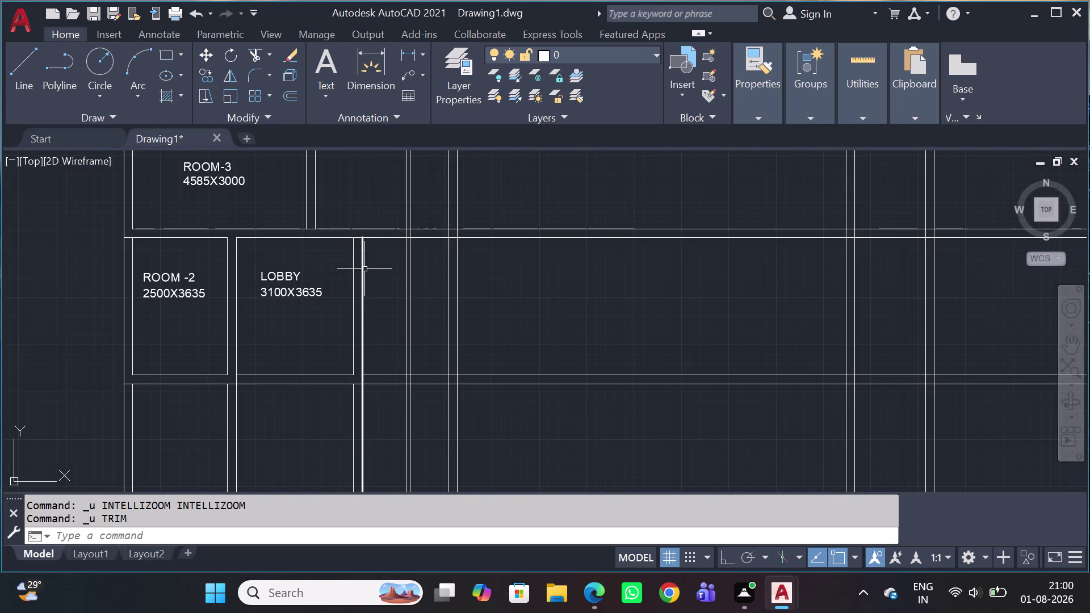
Trim the protruding wall line ends at the first junction using a fence line.
scroll(up, 3)
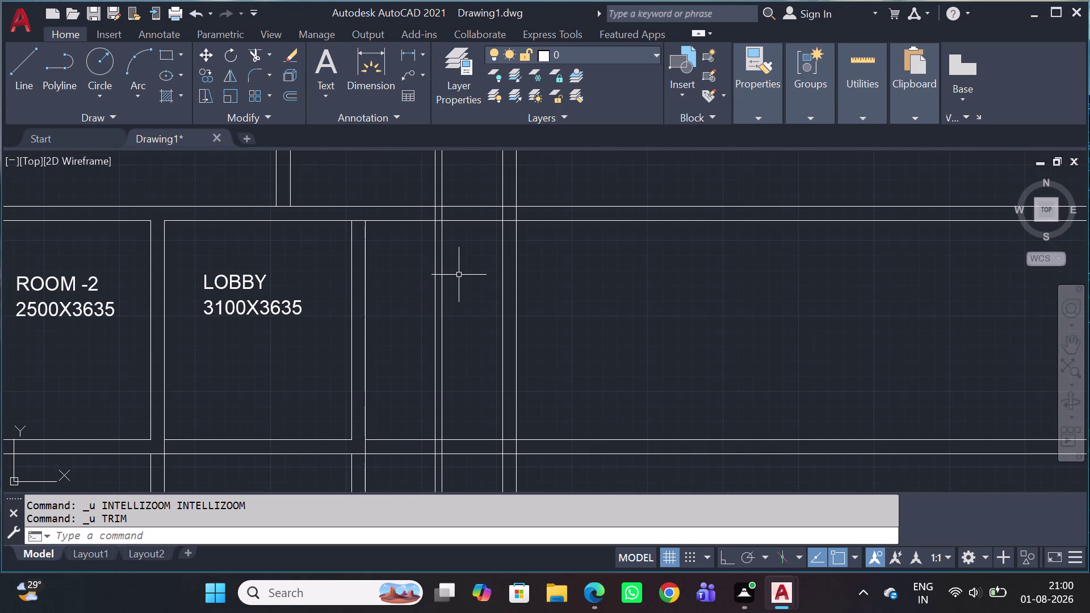
scroll(down, 3)
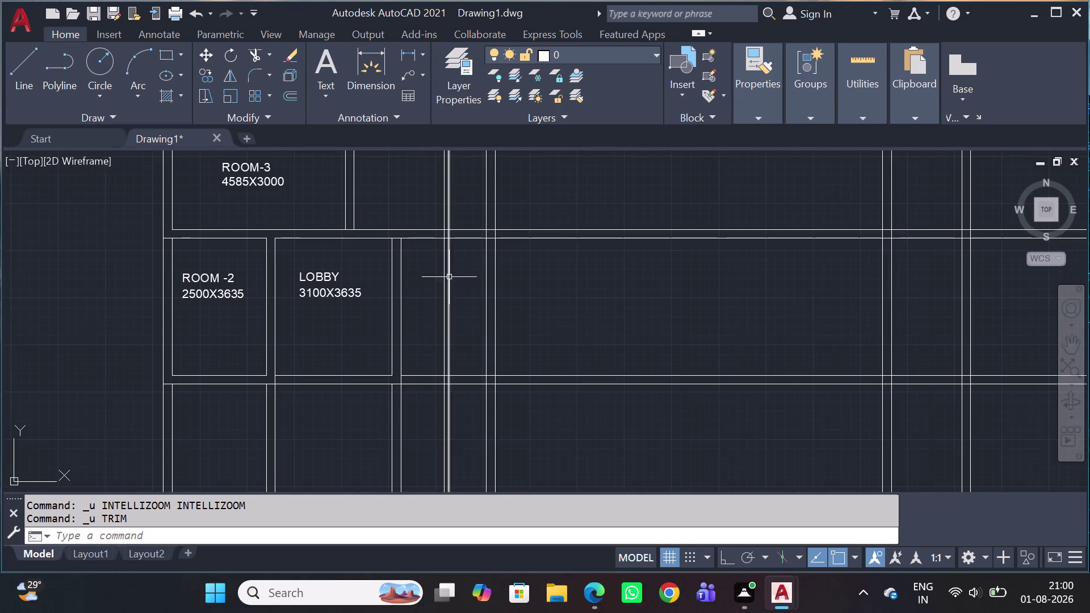
middle_drag(446, 284, 403, 324)
scroll(down, 3)
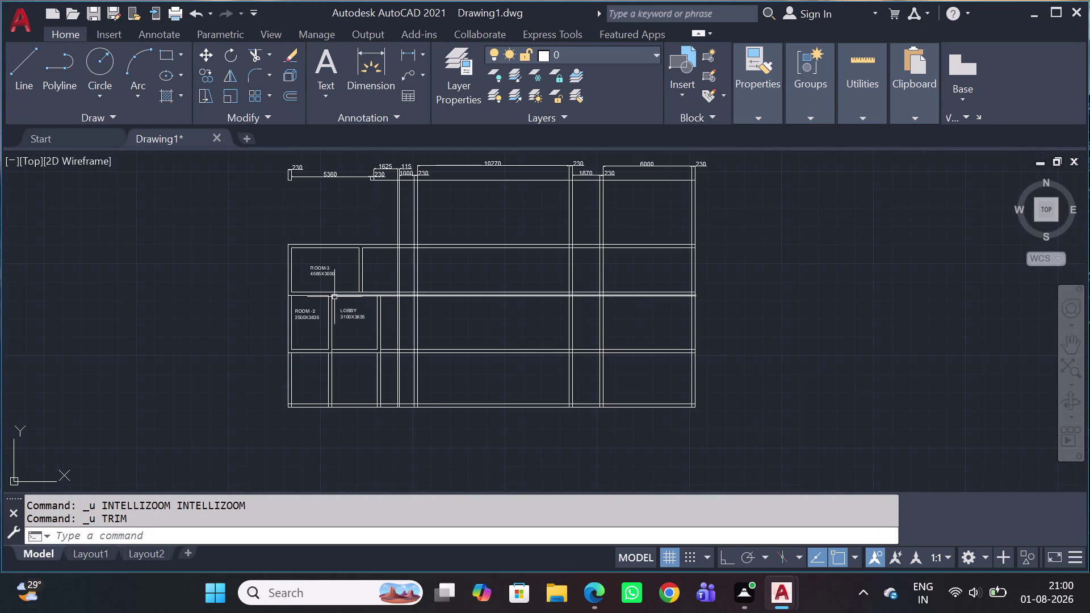
scroll(up, 3)
scroll(up, 3)
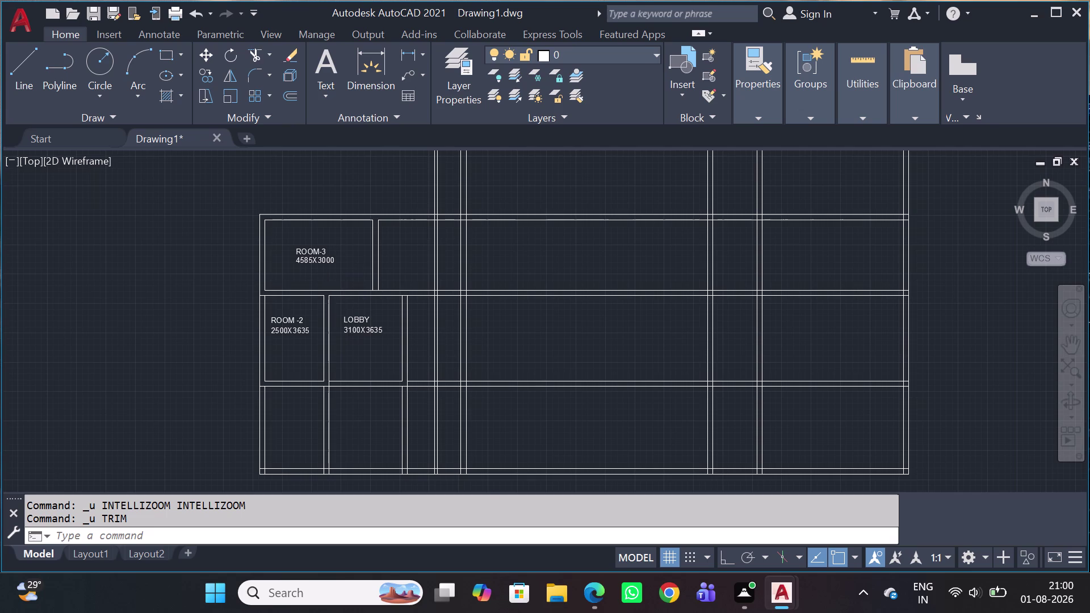
scroll(down, 3)
scroll(up, 3)
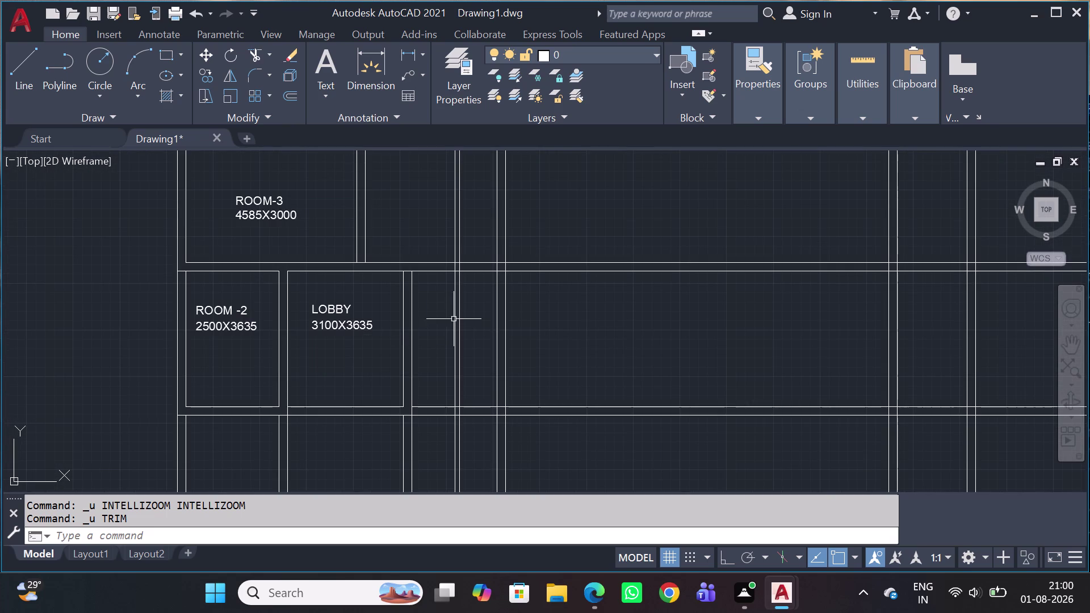
key(t)
key(r)
key(space)
click(471, 303)
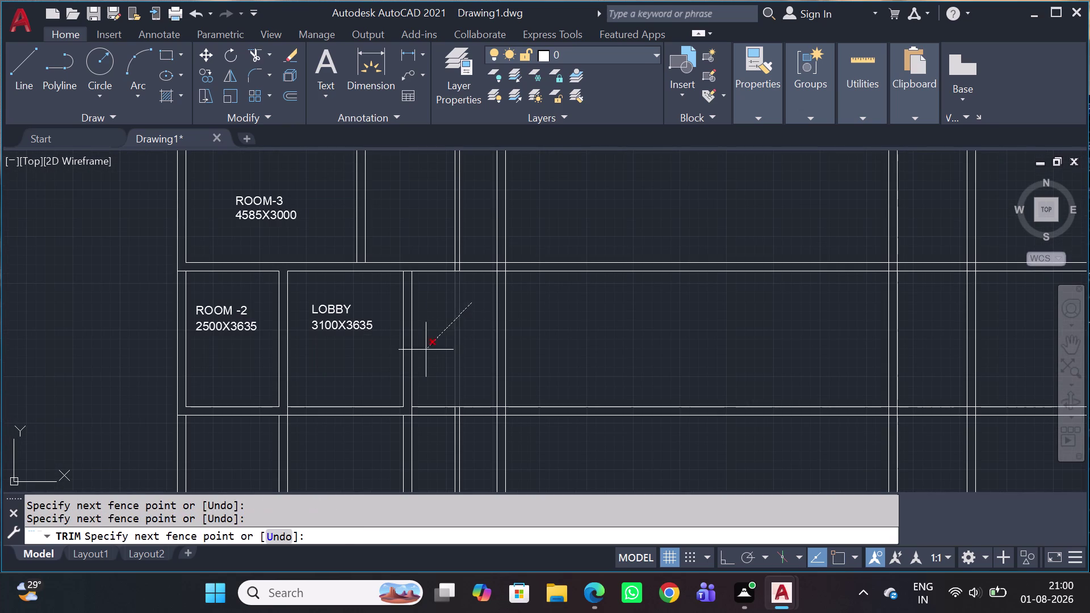
click(425, 350)
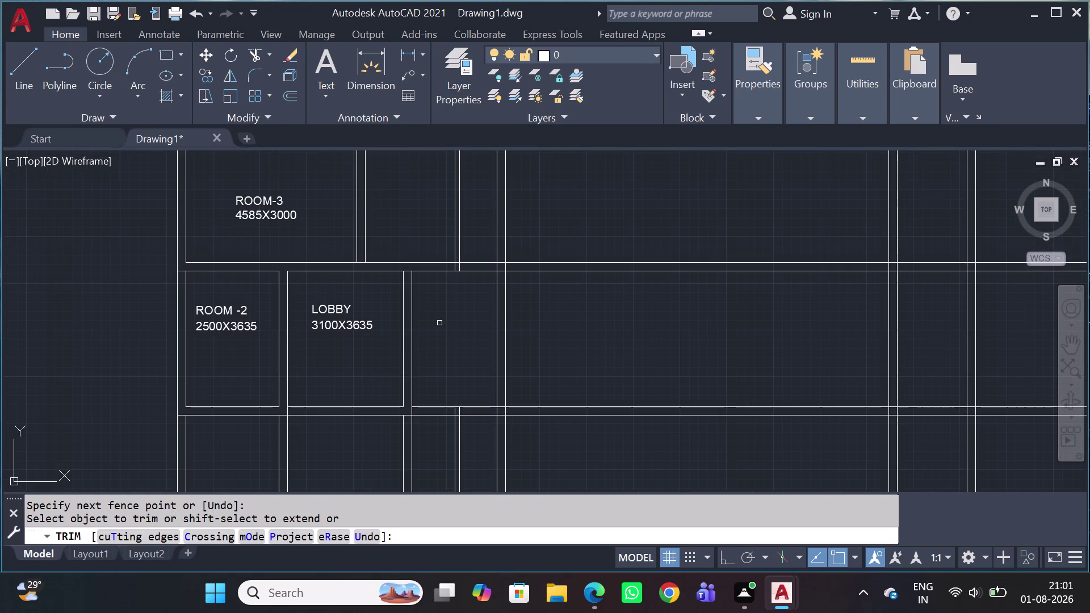
key(Escape)
Trim the wall stubs at a second junction with another fence across them.
scroll(up, 3)
scroll(up, 3)
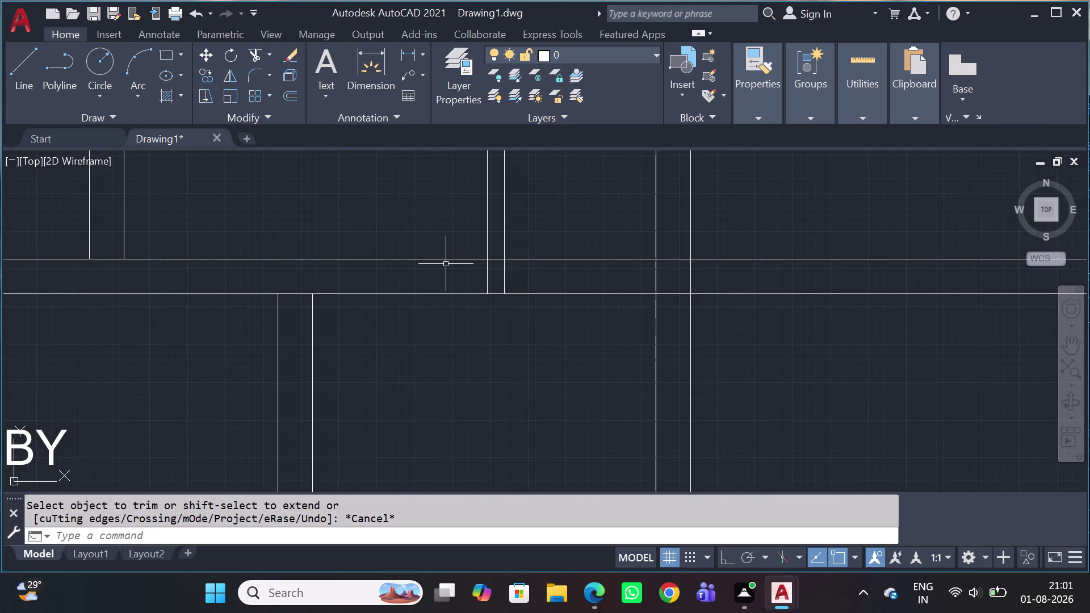
key(t)
key(r)
key(space)
click(549, 273)
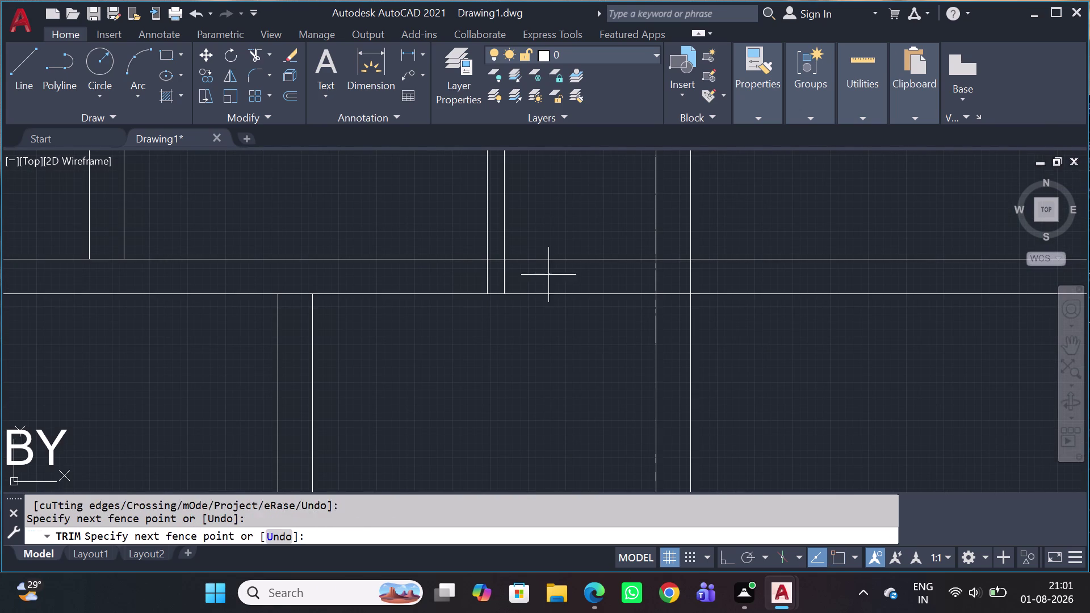
click(436, 279)
key(Escape)
Fence-trim the remaining protruding line ends near the lobby.
scroll(down, 3)
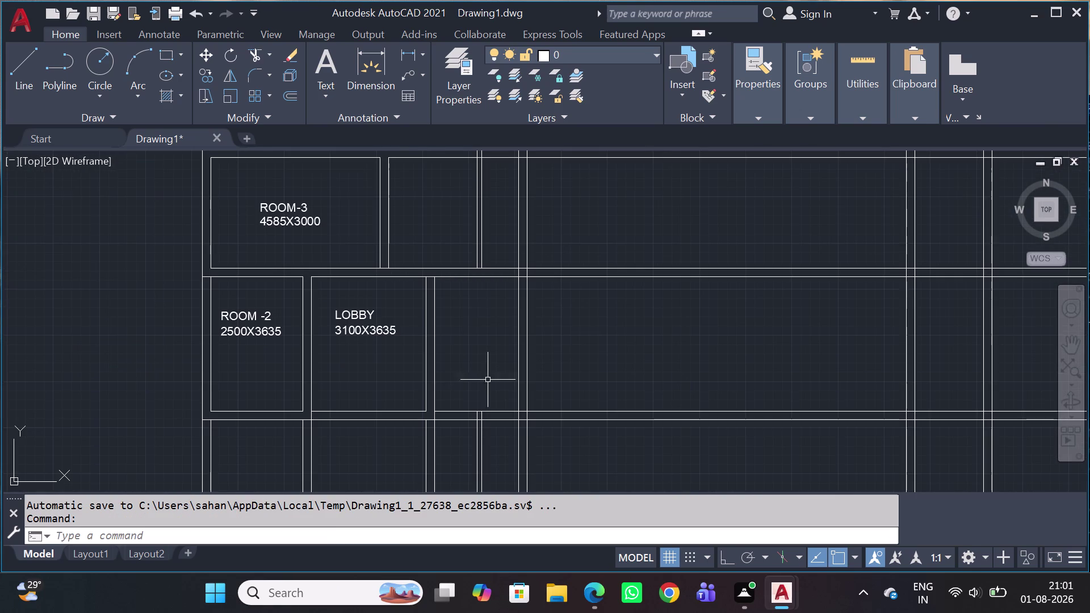
middle_drag(482, 418, 453, 317)
key(t)
key(r)
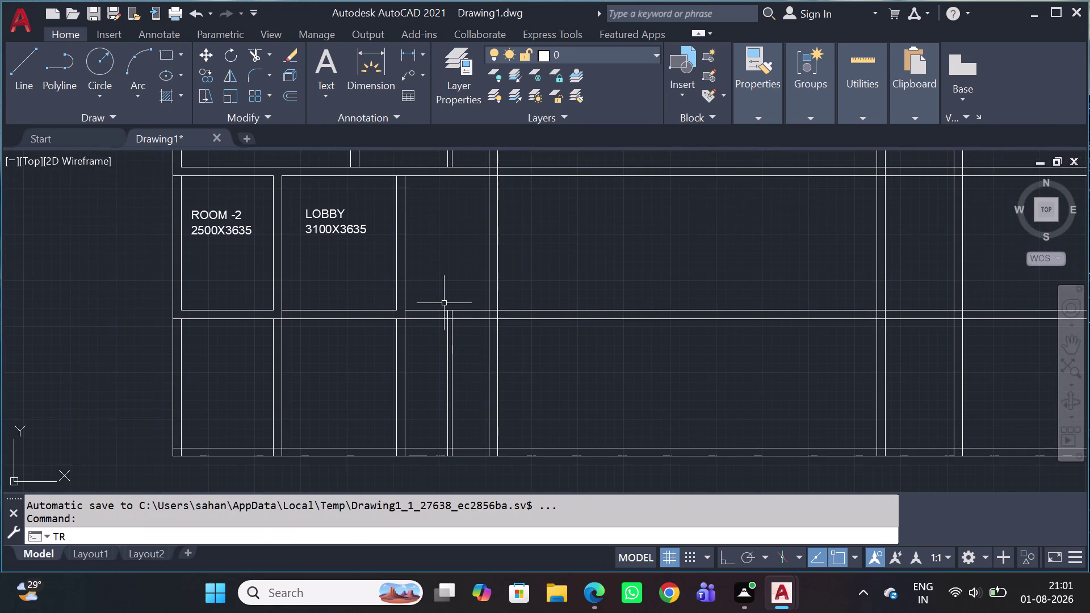
key(space)
scroll(up, 3)
click(479, 335)
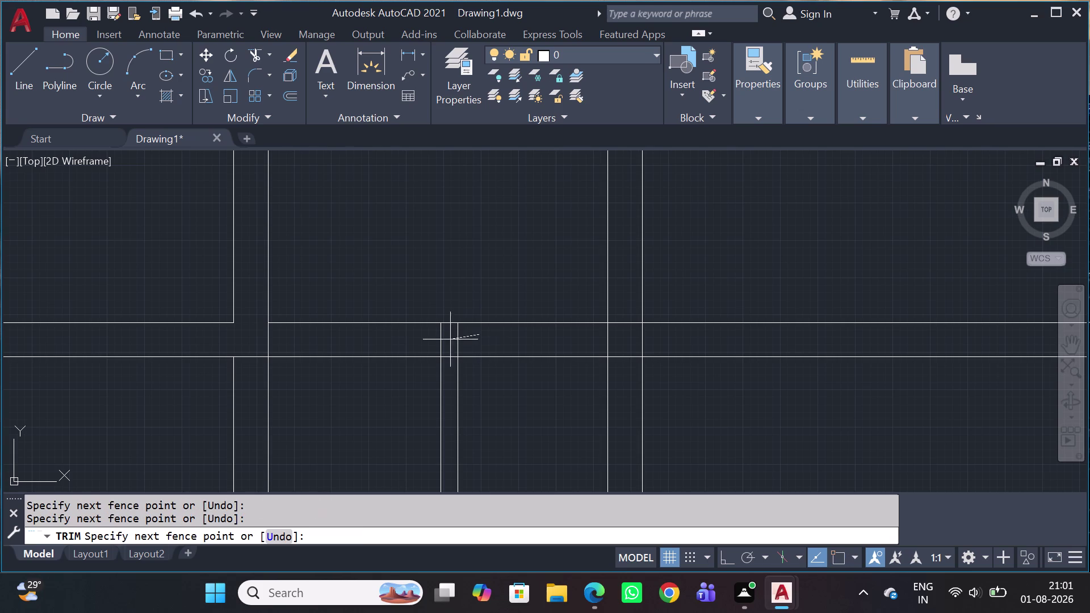
click(194, 339)
key(Escape)
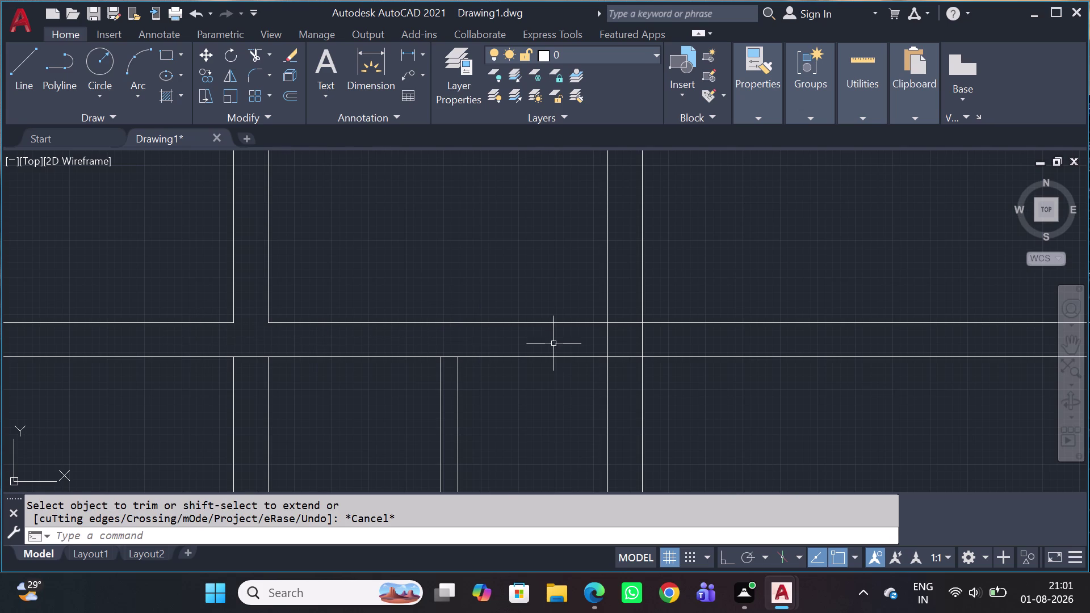
scroll(down, 3)
scroll(down, 3)
scroll(down, 3)
middle_drag(570, 288, 547, 354)
scroll(up, 3)
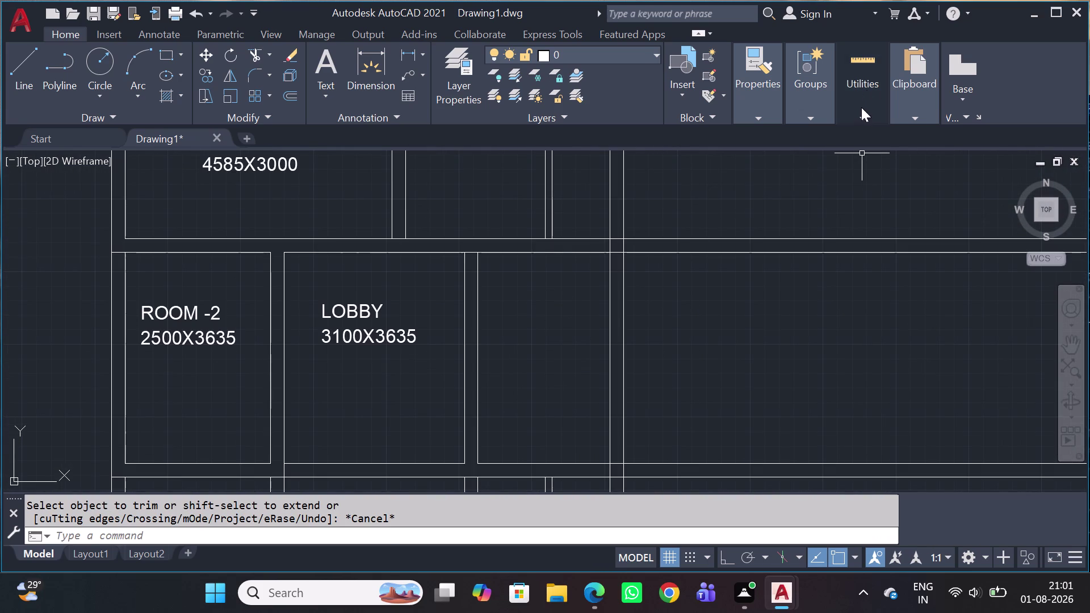
click(861, 107)
click(866, 119)
click(876, 176)
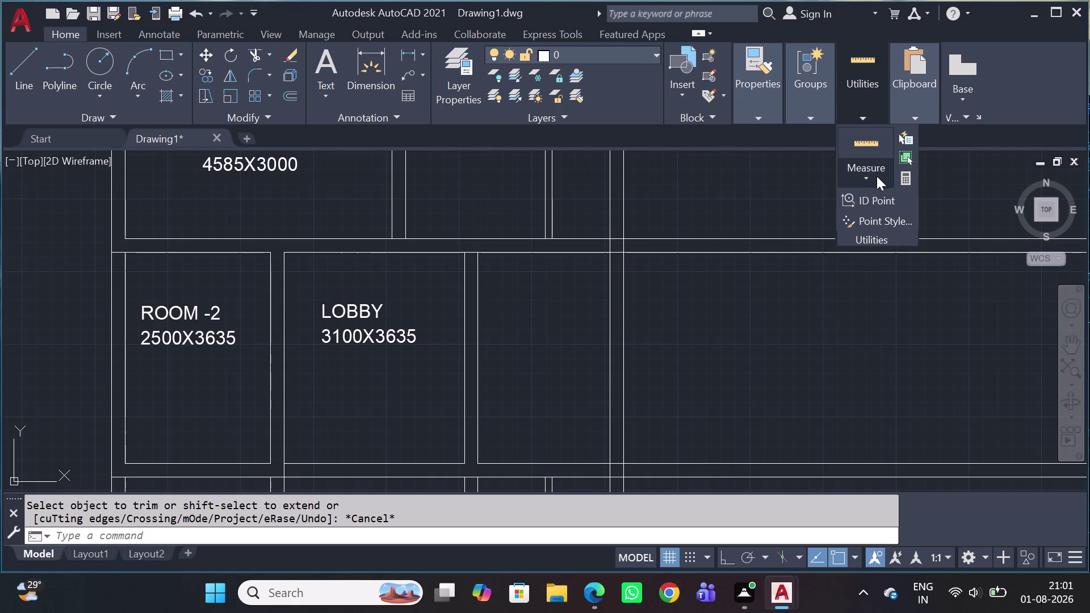
click(878, 211)
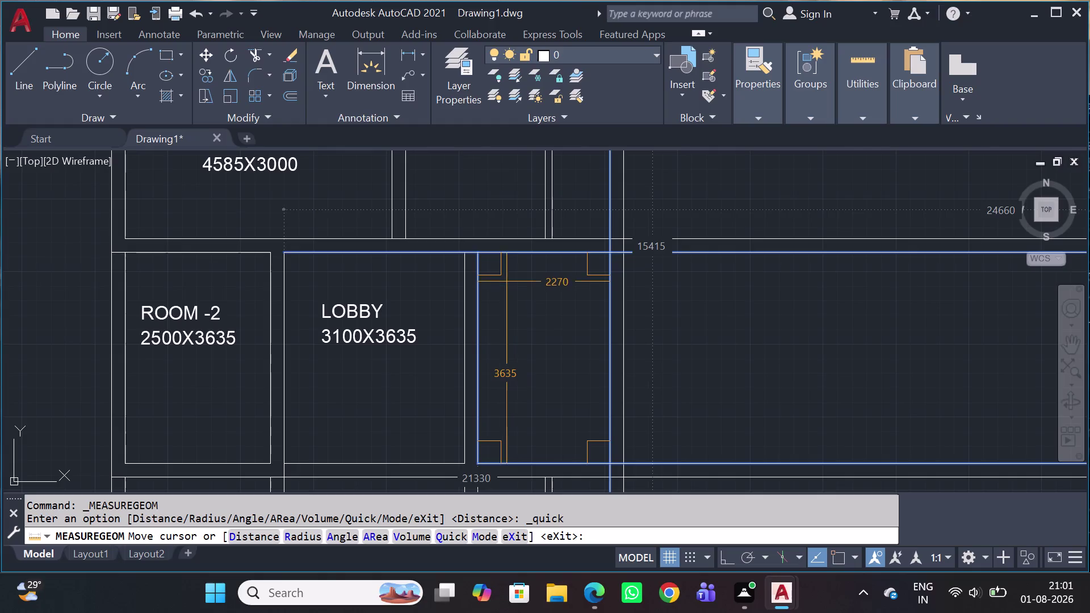
key(Escape)
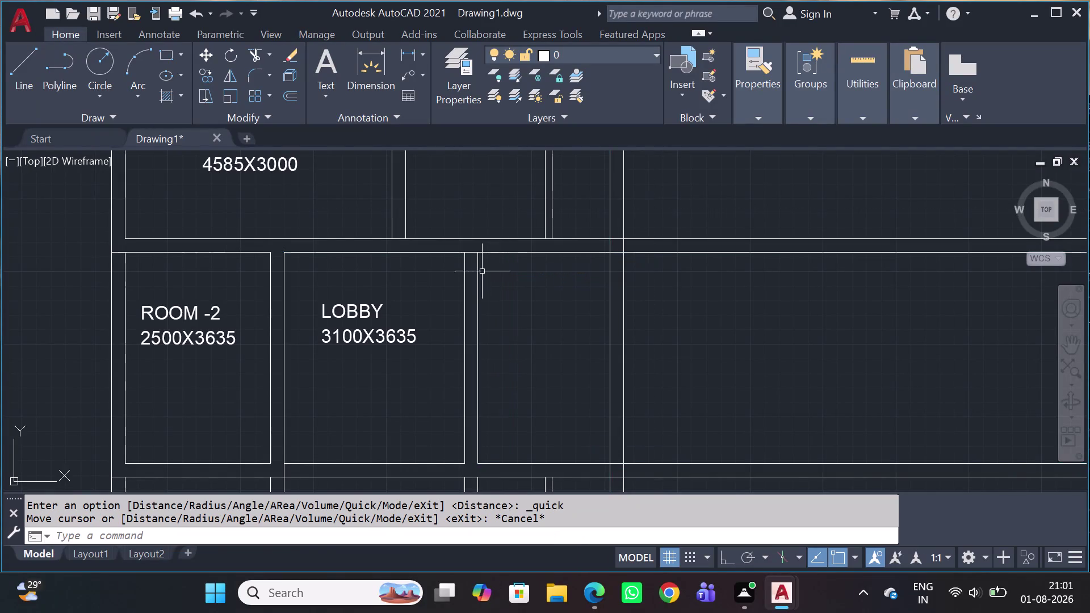
scroll(up, 3)
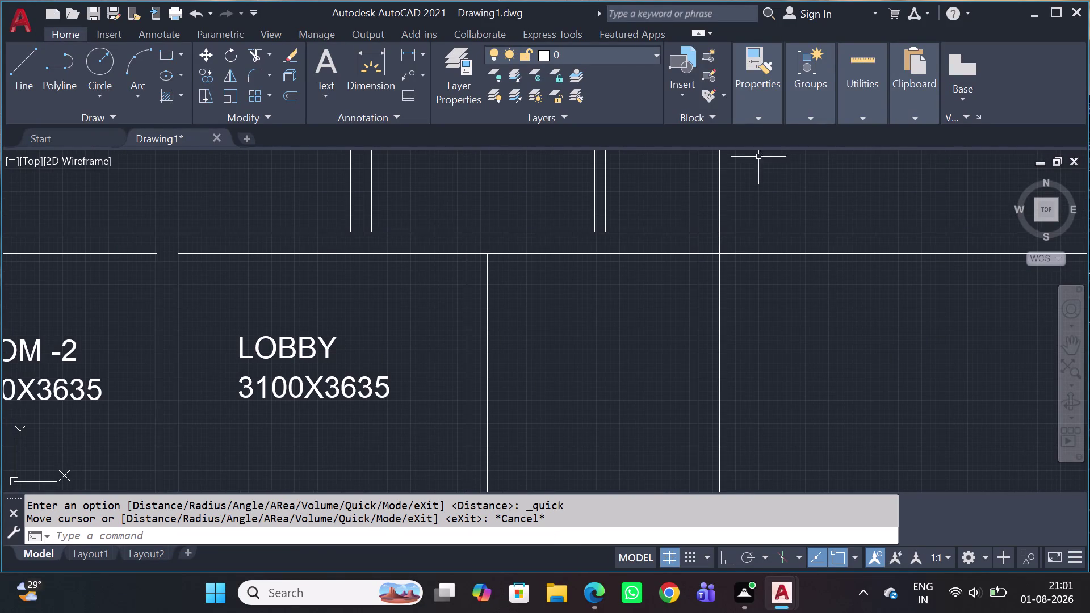
key(space)
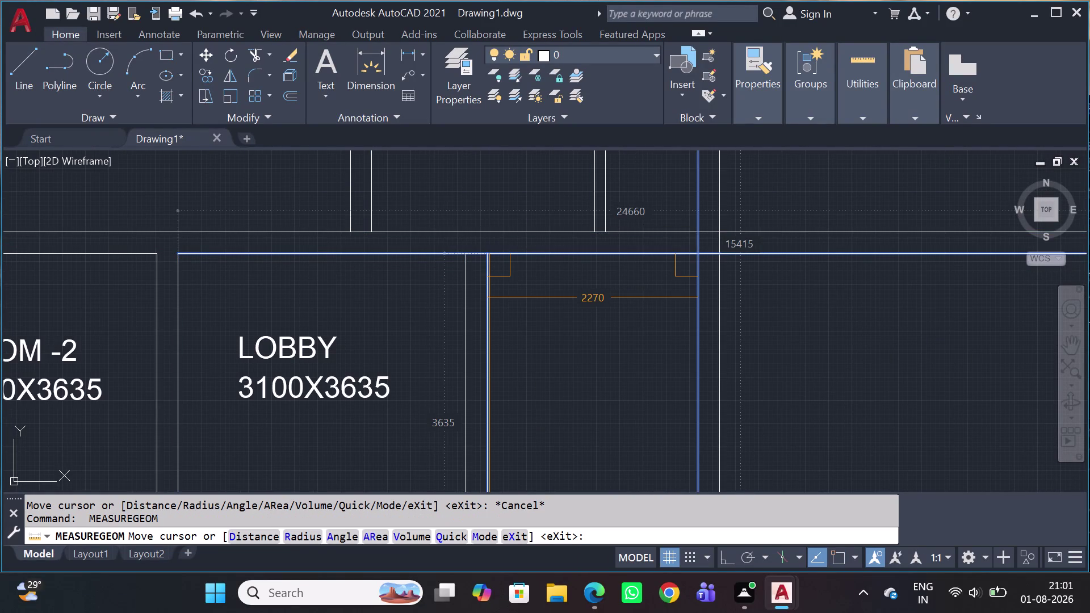
key(Escape)
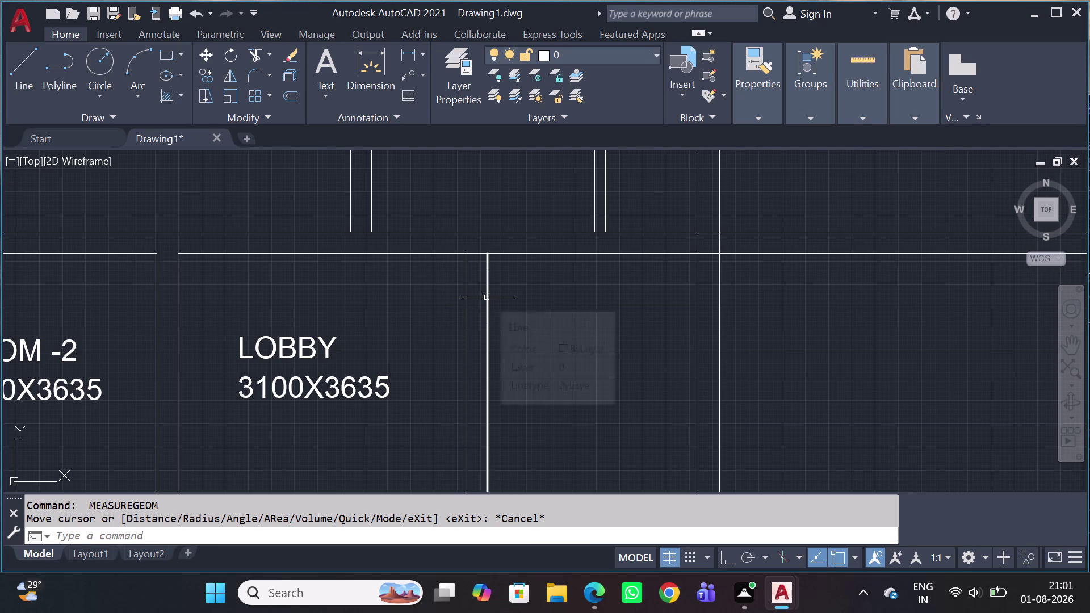
click(487, 297)
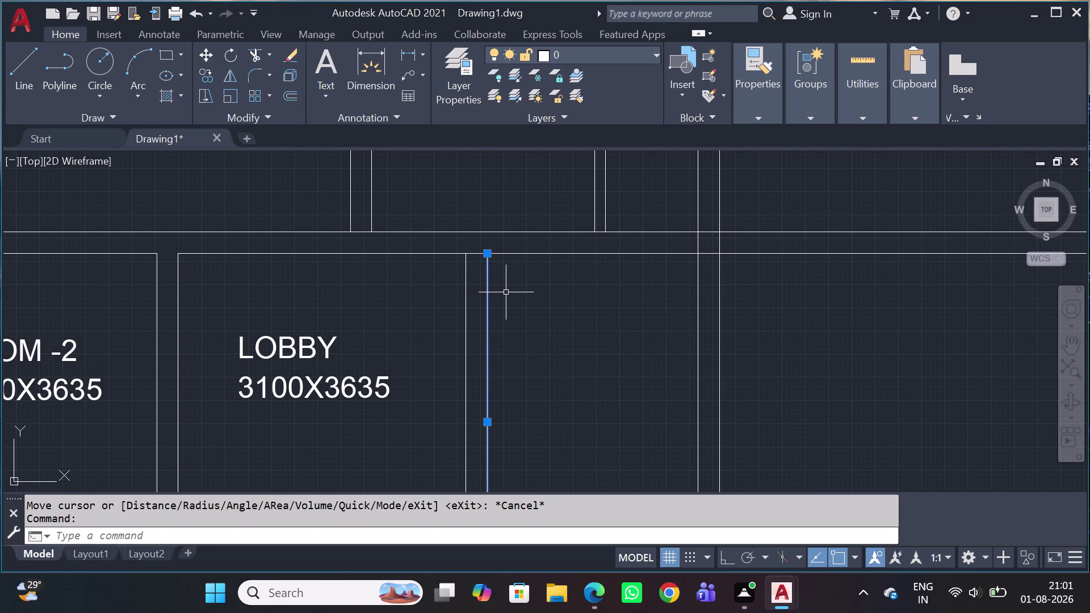
Replace the lobby's right wall line with a new line offset 115 from its partner.
key(Delete)
click(485, 303)
click(435, 333)
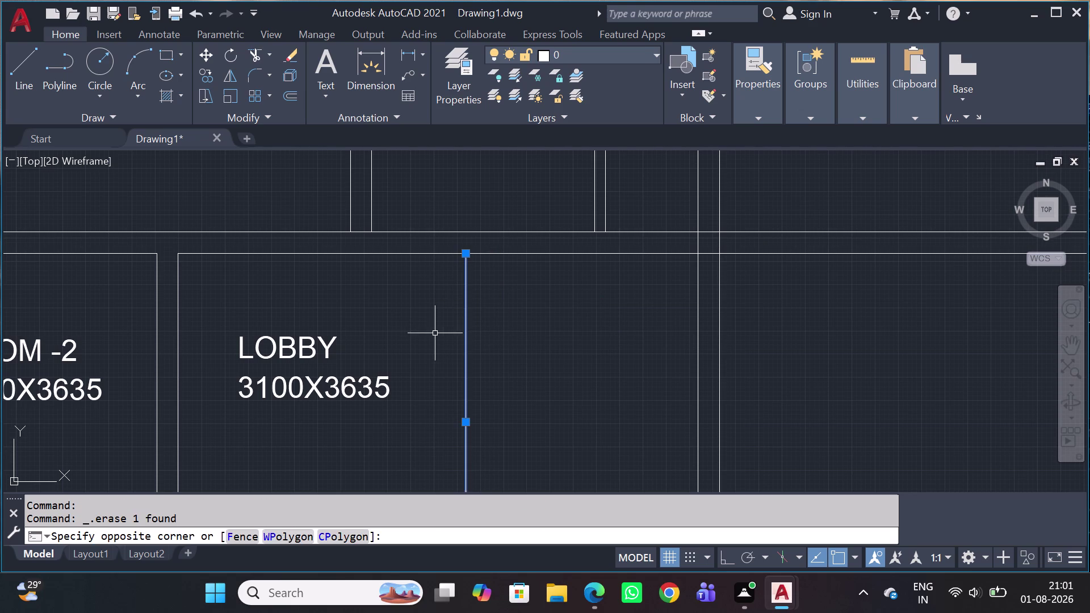
key(o)
key(space)
text(11)
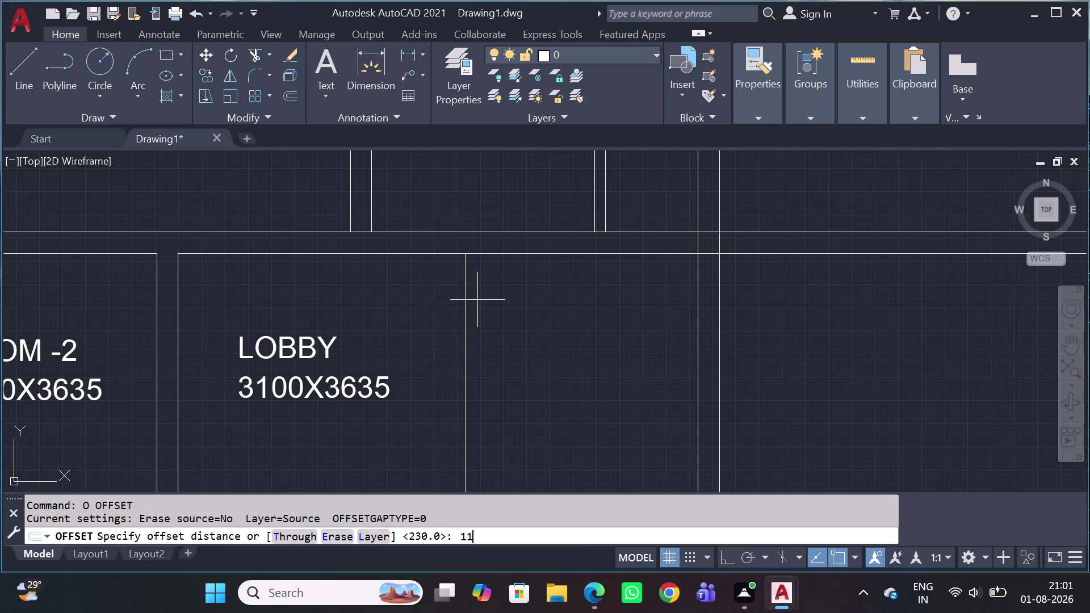
text(5)
key(space)
click(498, 299)
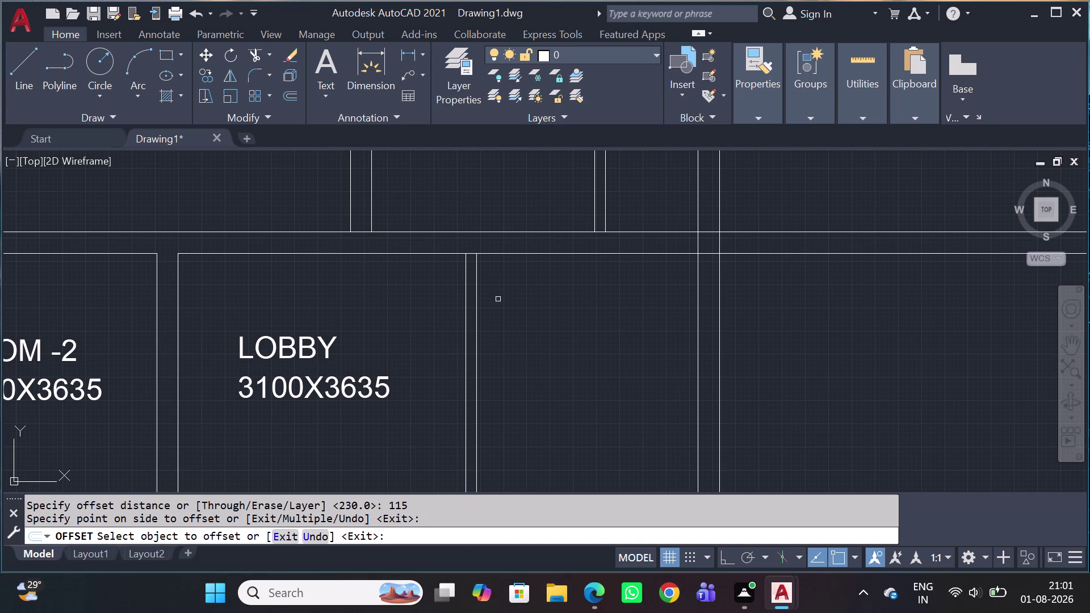
key(Escape)
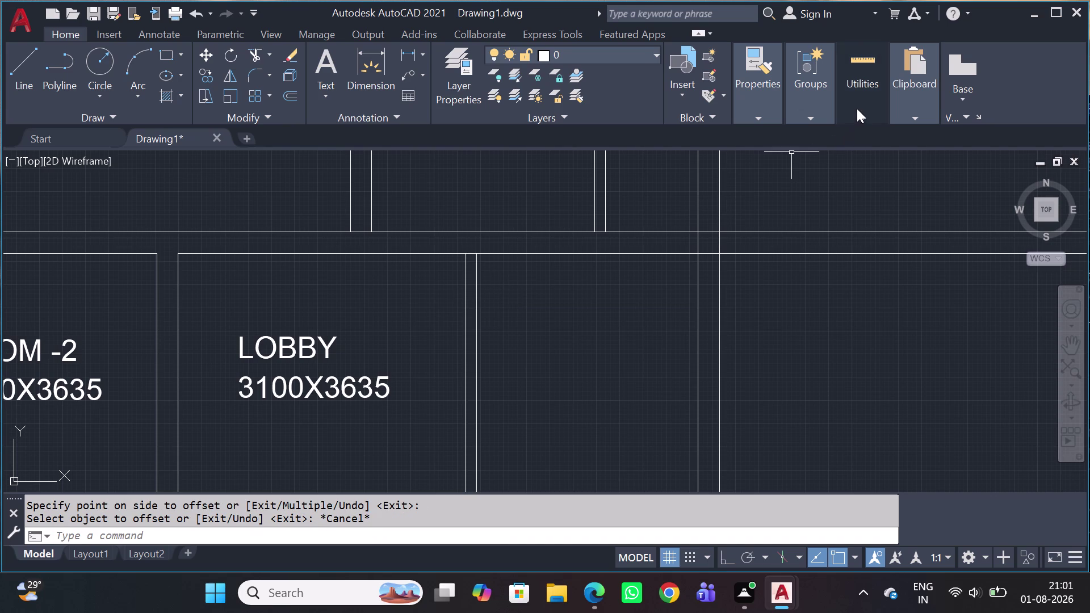
Verify with Quick Measure that the lobby measures 3100 by 3635.
click(857, 109)
click(862, 170)
click(866, 204)
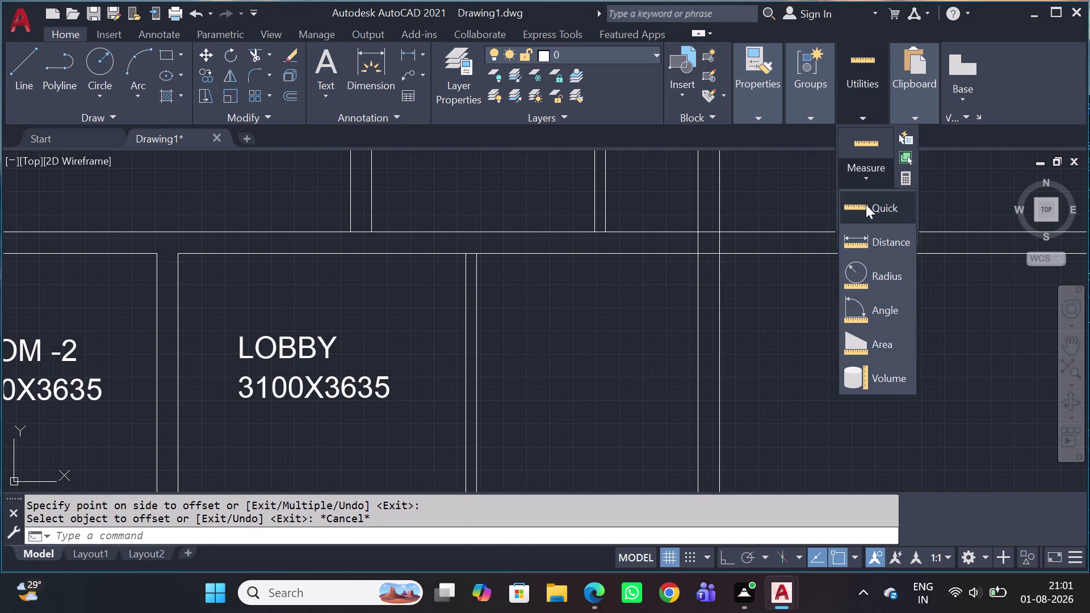
scroll(down, 3)
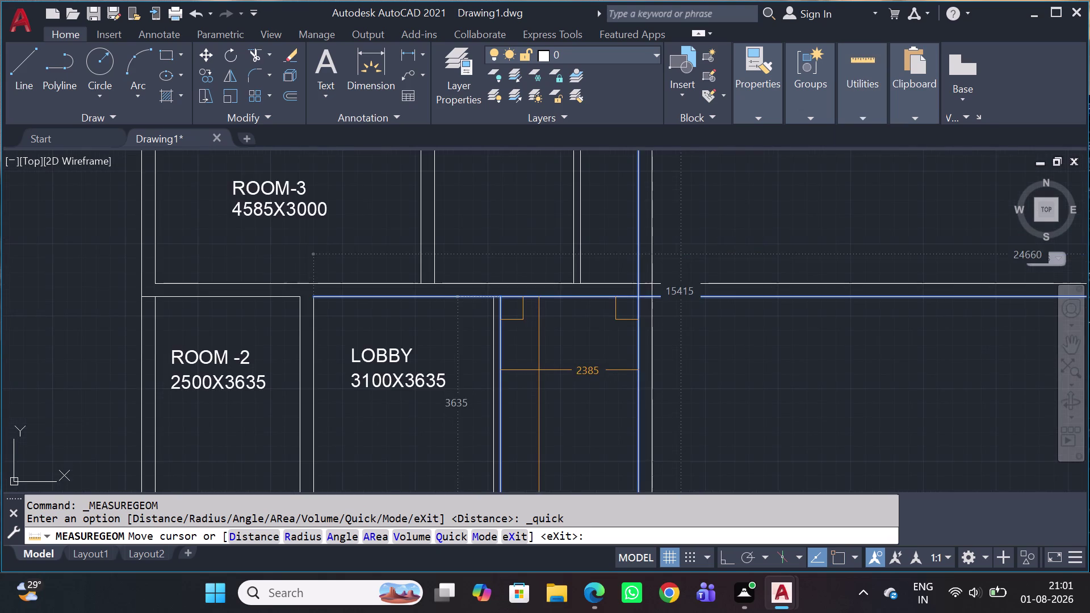
scroll(down, 3)
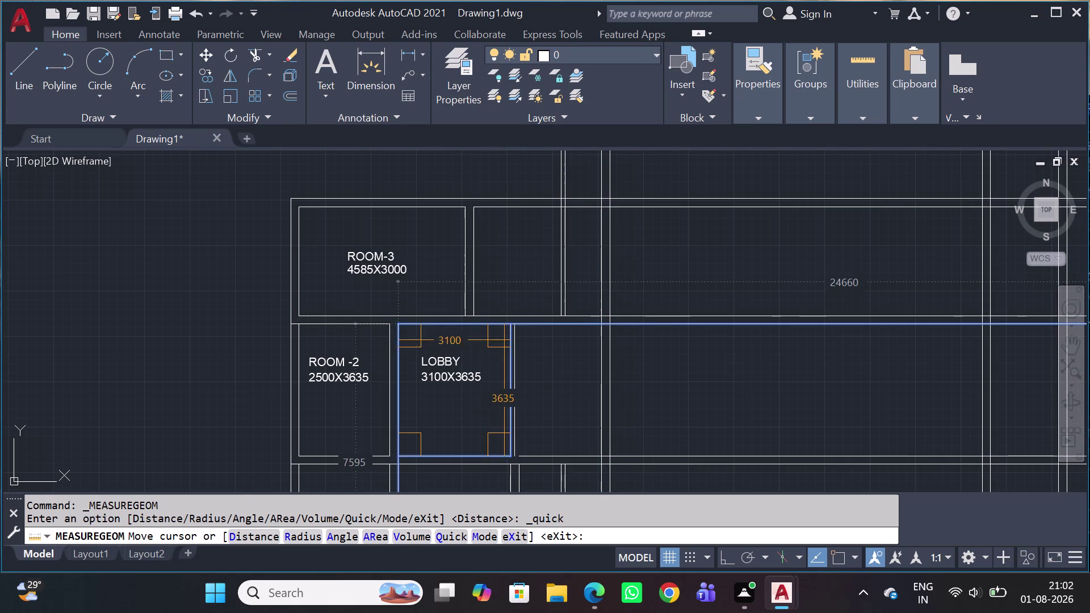
key(Escape)
scroll(up, 3)
Erase a stray line at the ROOM -2/LOBBY wall and clear the selection.
click(416, 366)
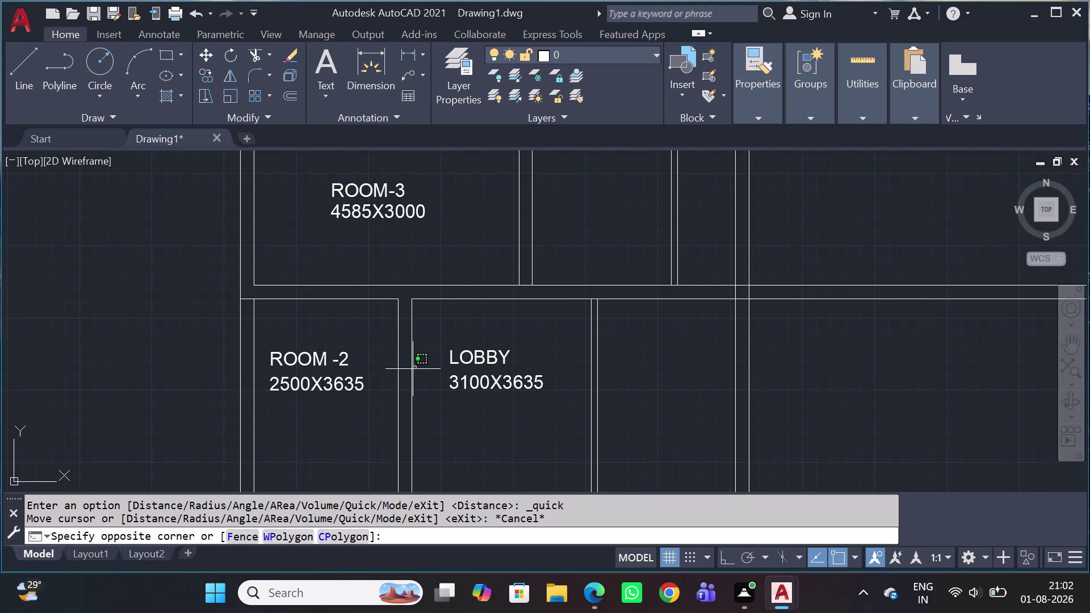
click(411, 373)
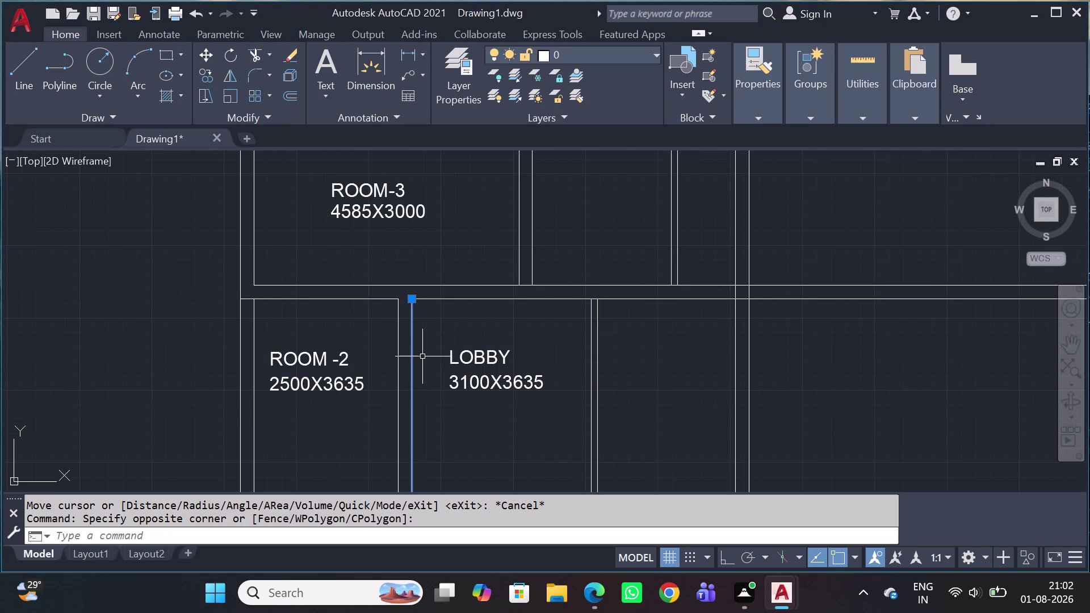
key(Delete)
click(412, 358)
click(336, 385)
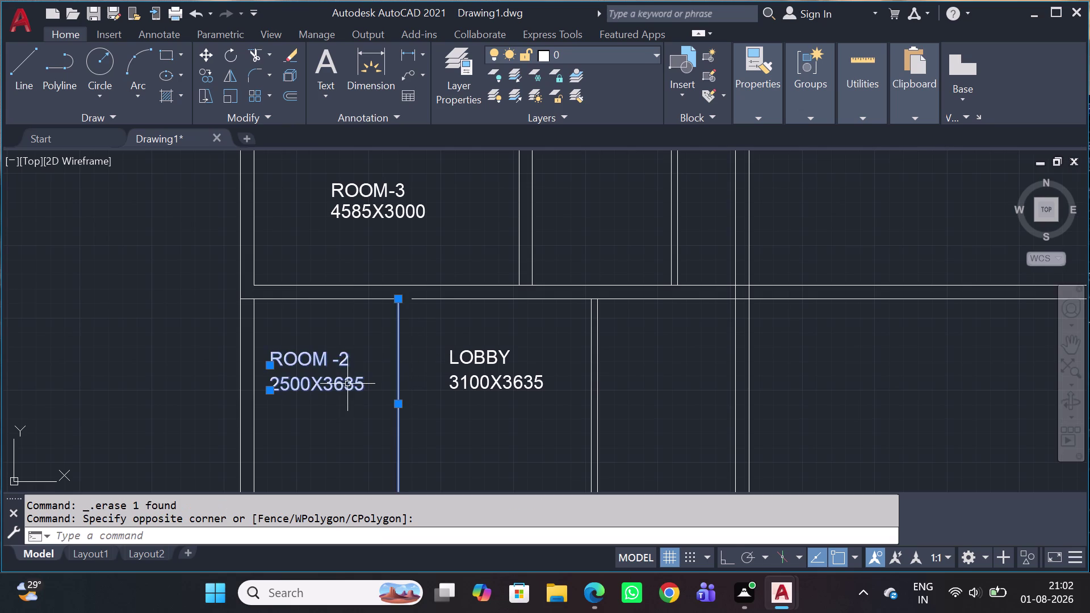
key(Escape)
Offset the ROOM -2/LOBBY wall line by 115 to form a double wall.
click(402, 358)
click(393, 363)
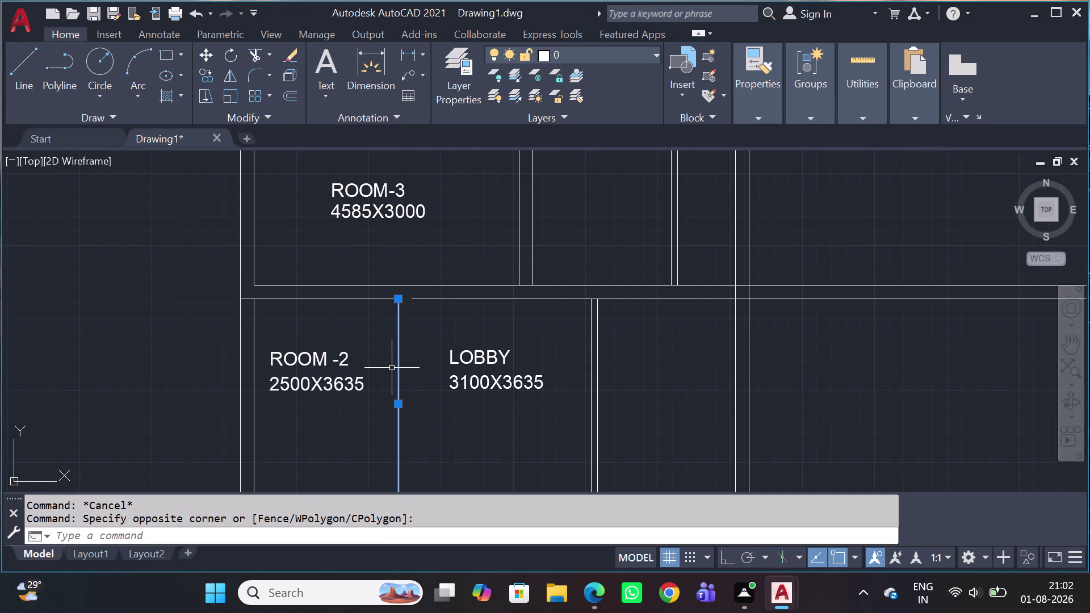
key(o)
key(space)
key(1)
key(1)
key(5)
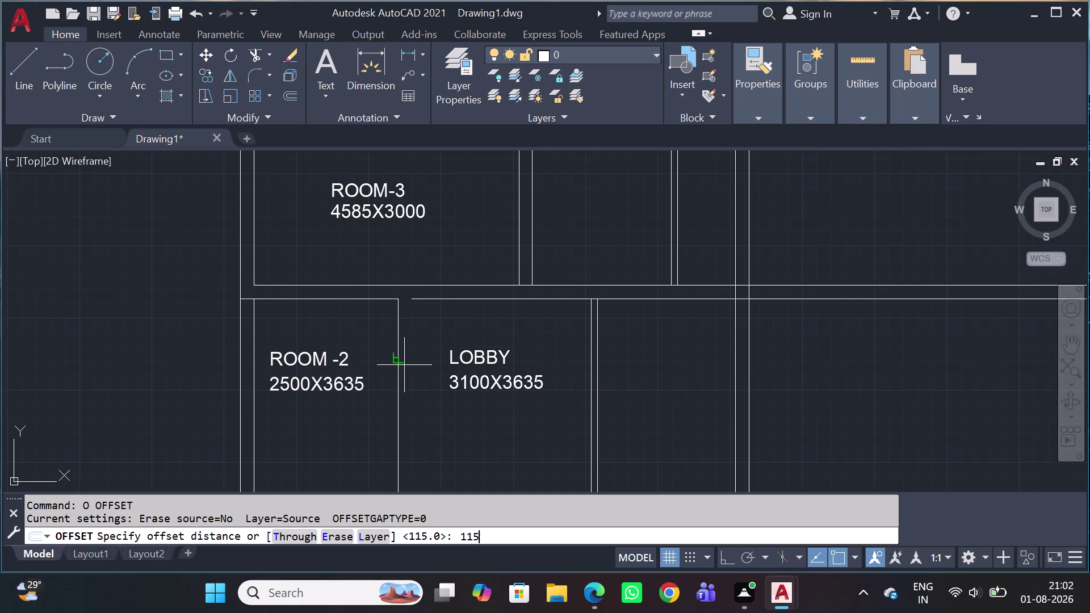
key(space)
click(410, 357)
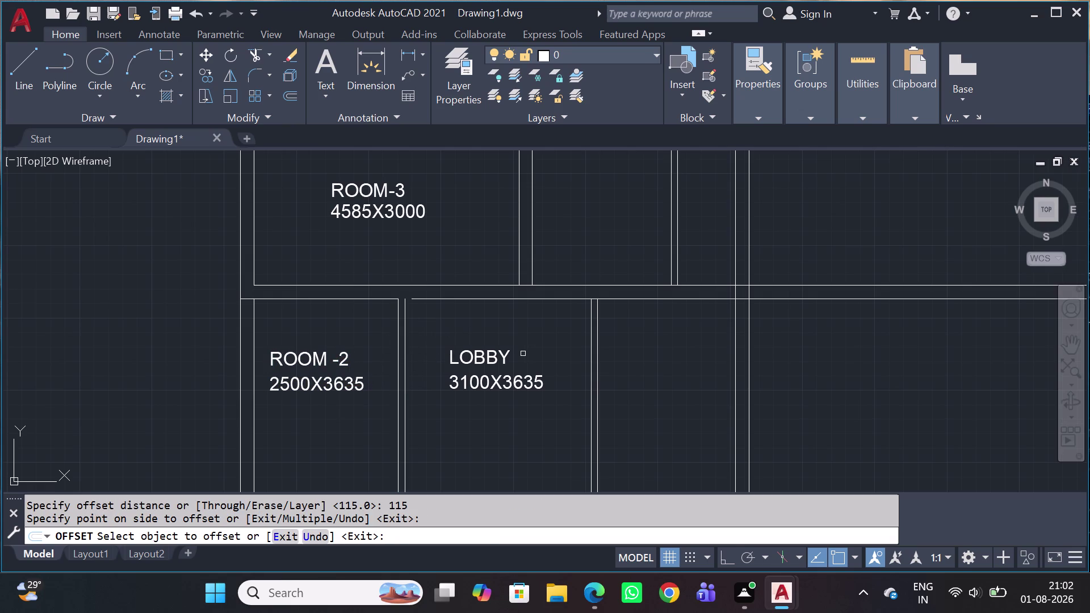
key(Escape)
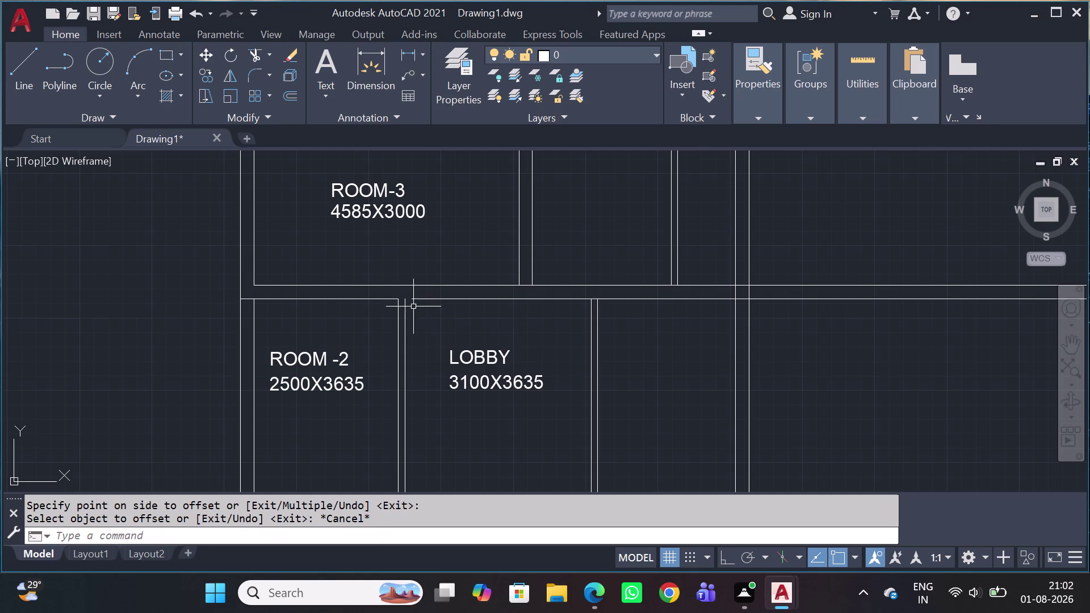
Zoom in on the junction above LOBBY and inspect the top wall line's endpoint without changing it.
scroll(up, 3)
drag(437, 277, 434, 286)
drag(418, 302, 415, 310)
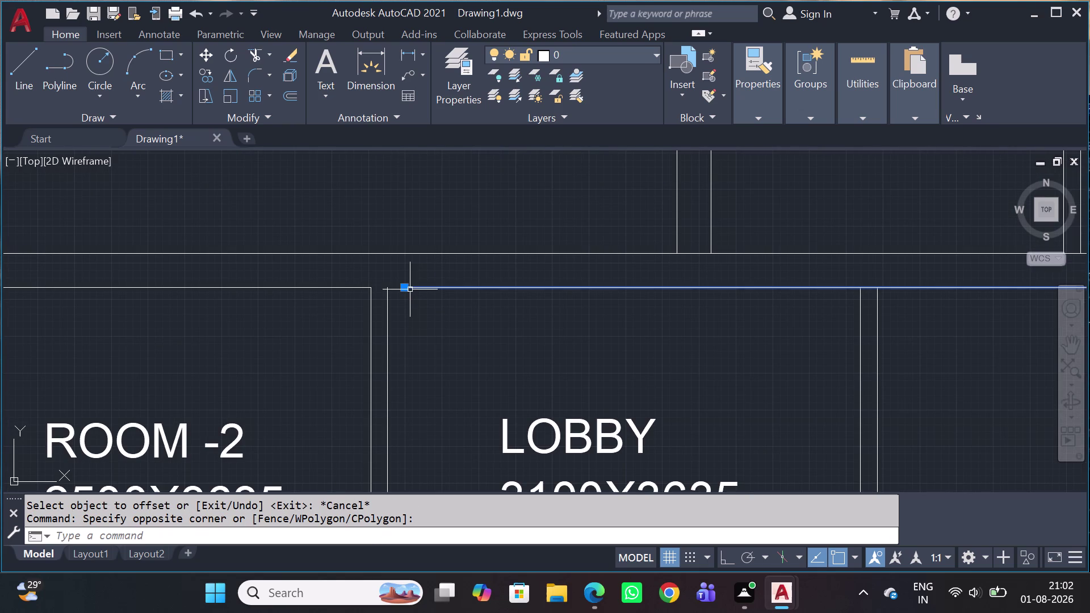
click(407, 286)
click(392, 284)
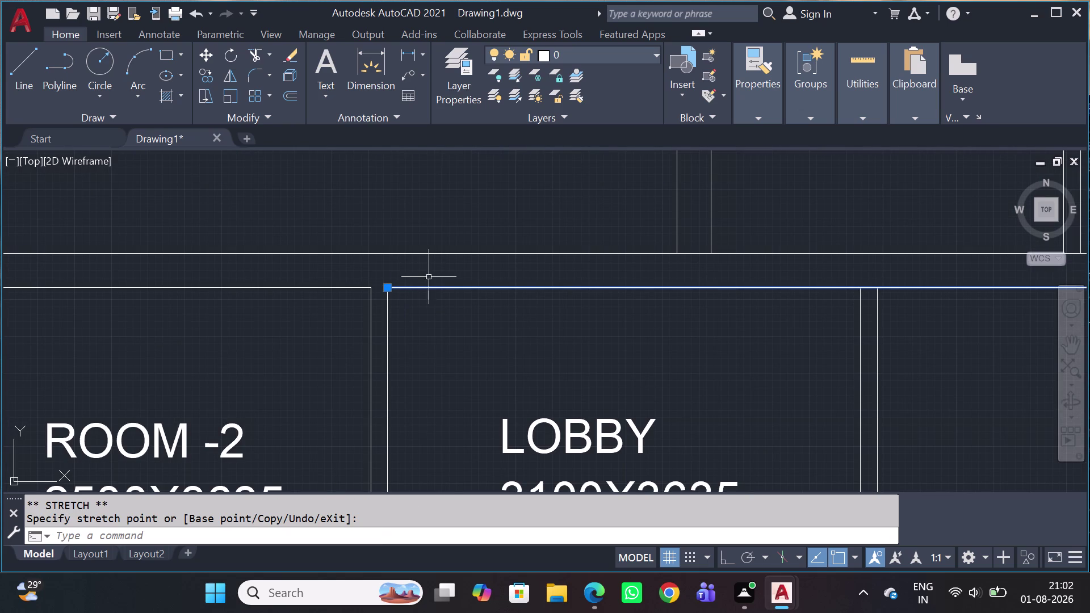
key(Escape)
scroll(down, 3)
scroll(down, 3)
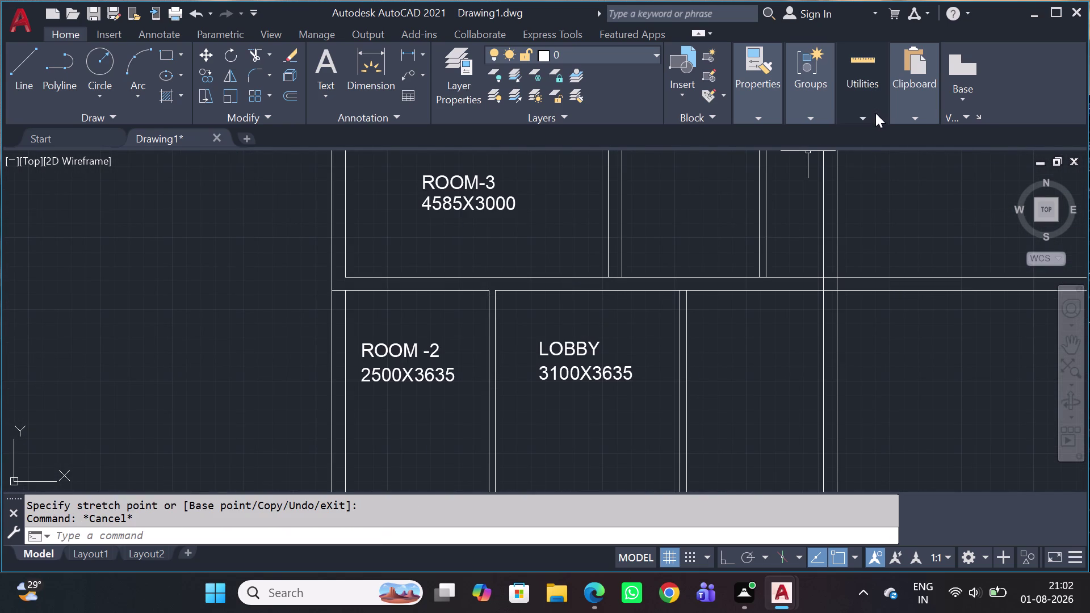
Re-check the lobby dimensions with Quick Measure.
click(873, 116)
click(866, 170)
click(859, 207)
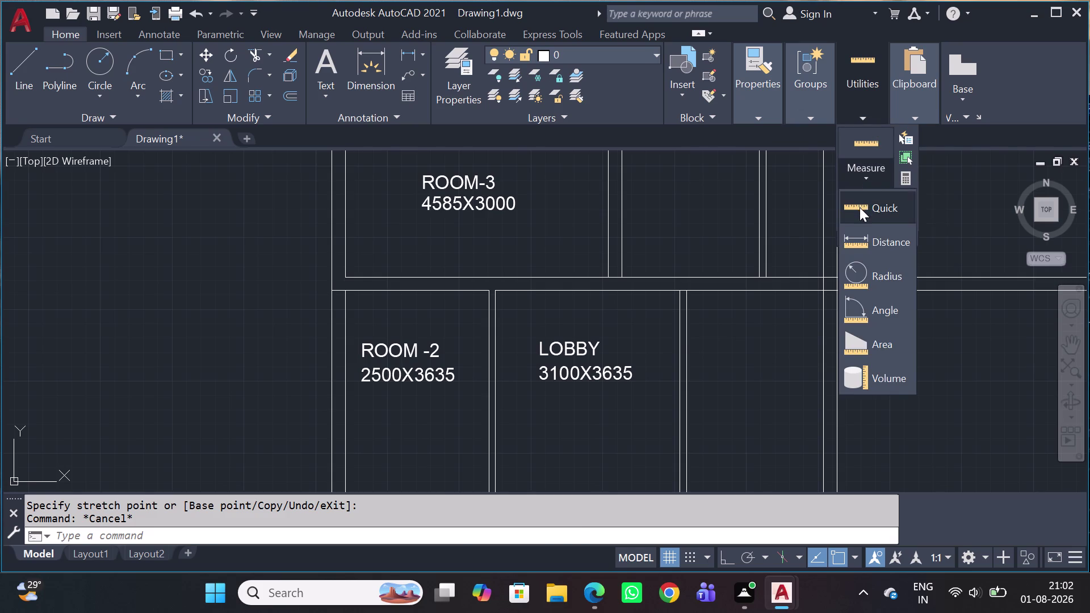
scroll(down, 3)
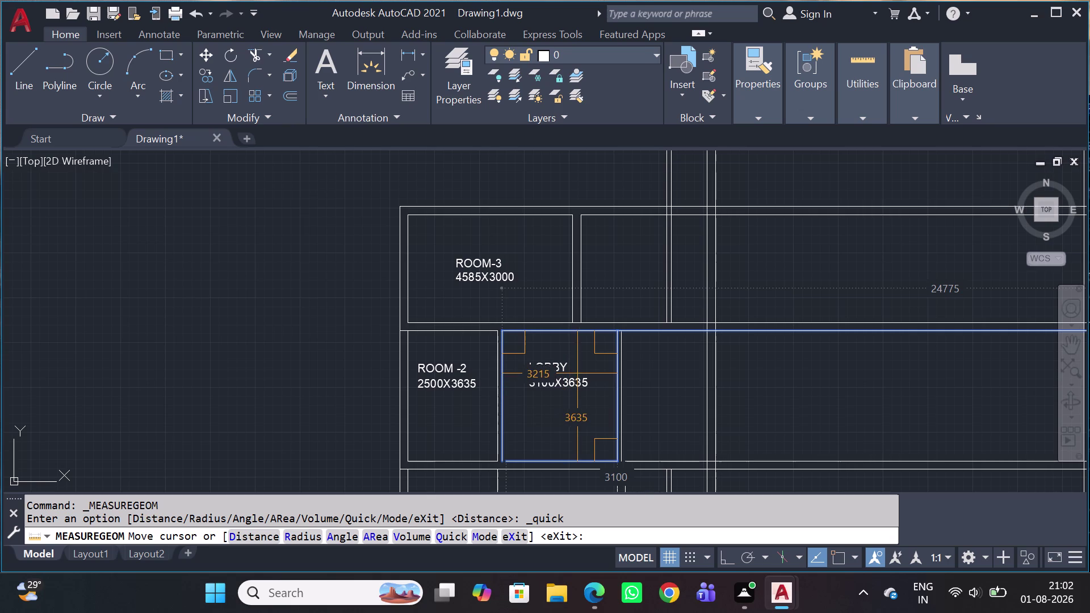
key(Escape)
scroll(up, 3)
Delete the extra lines to the right of the lobby.
click(670, 339)
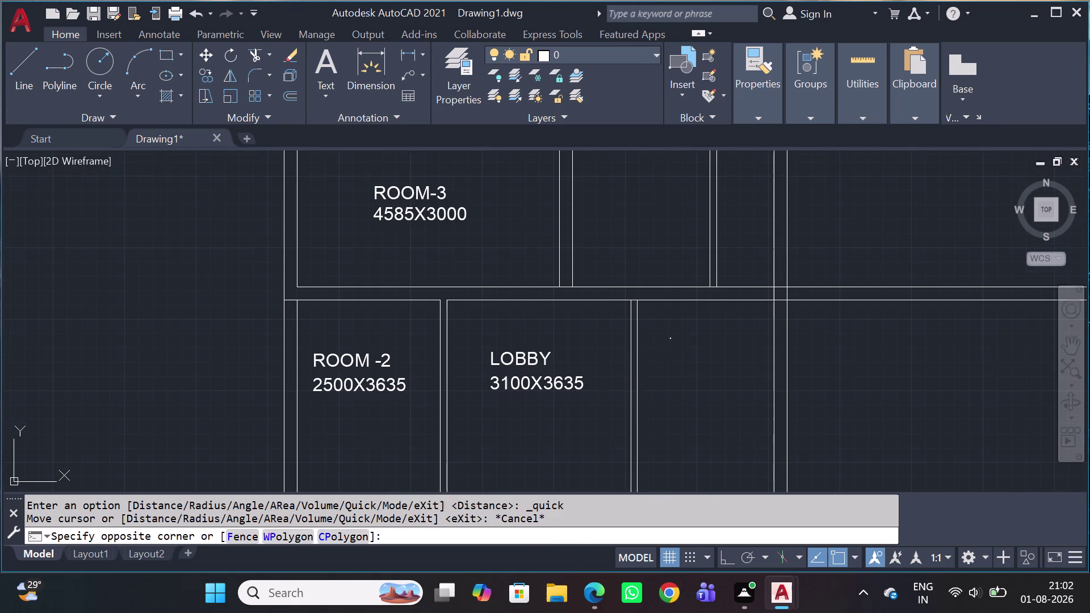
click(606, 359)
key(Delete)
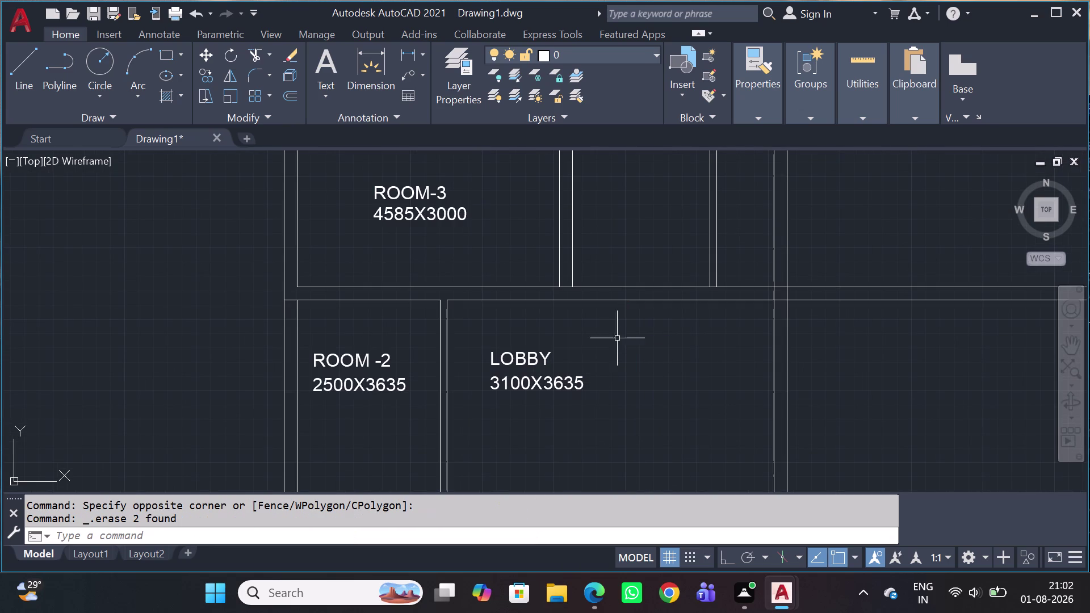
scroll(up, 3)
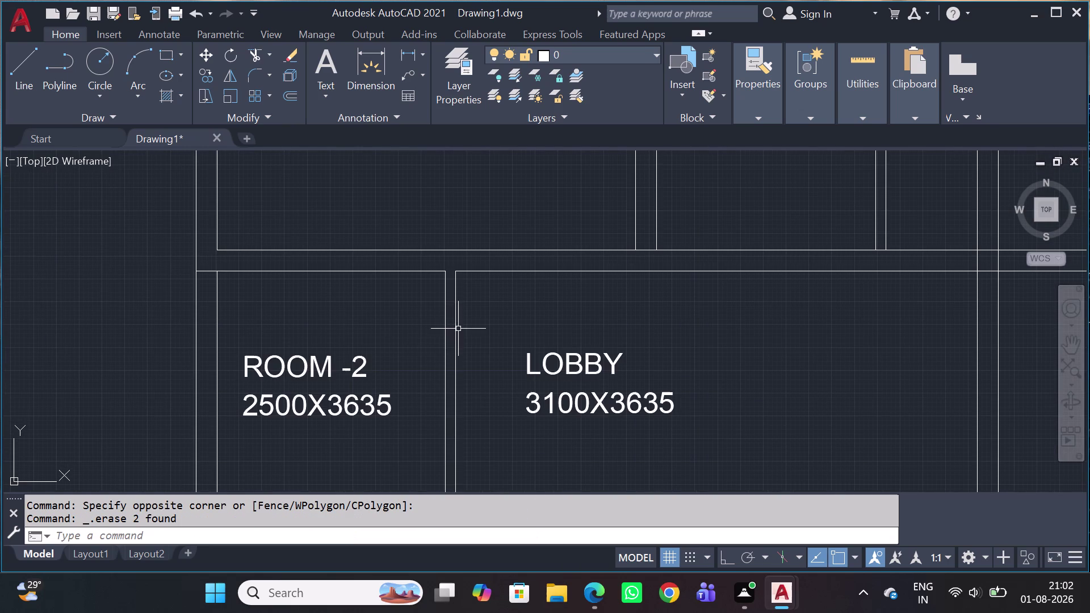
click(453, 331)
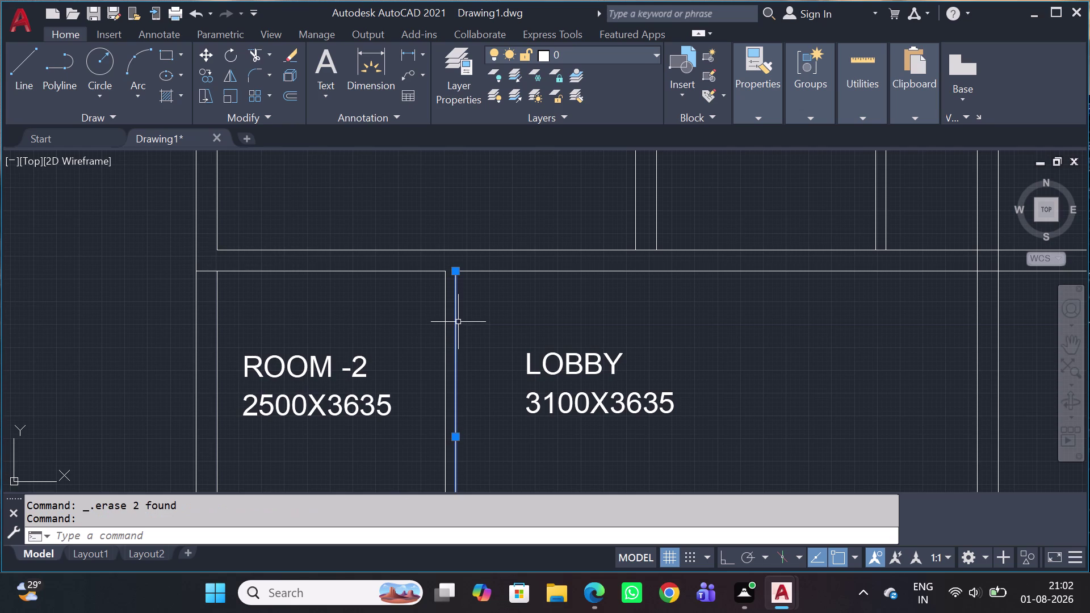
text(O)
key(space)
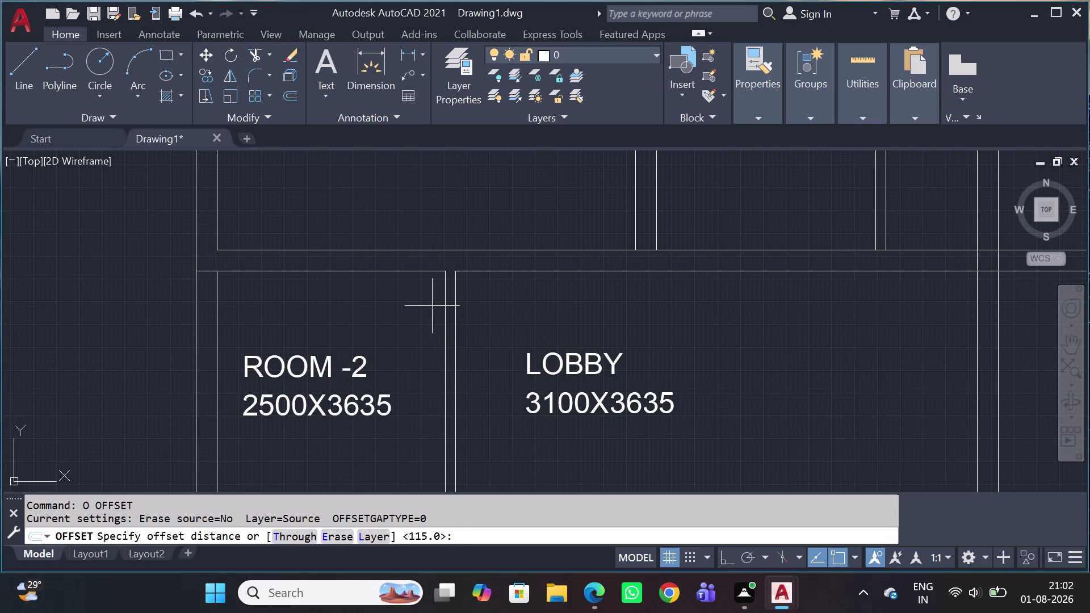
Offset the lobby's left wall 3100 to the right to place its right wall.
key(3)
key(1)
key(0)
key(0)
key(space)
scroll(down, 3)
scroll(down, 3)
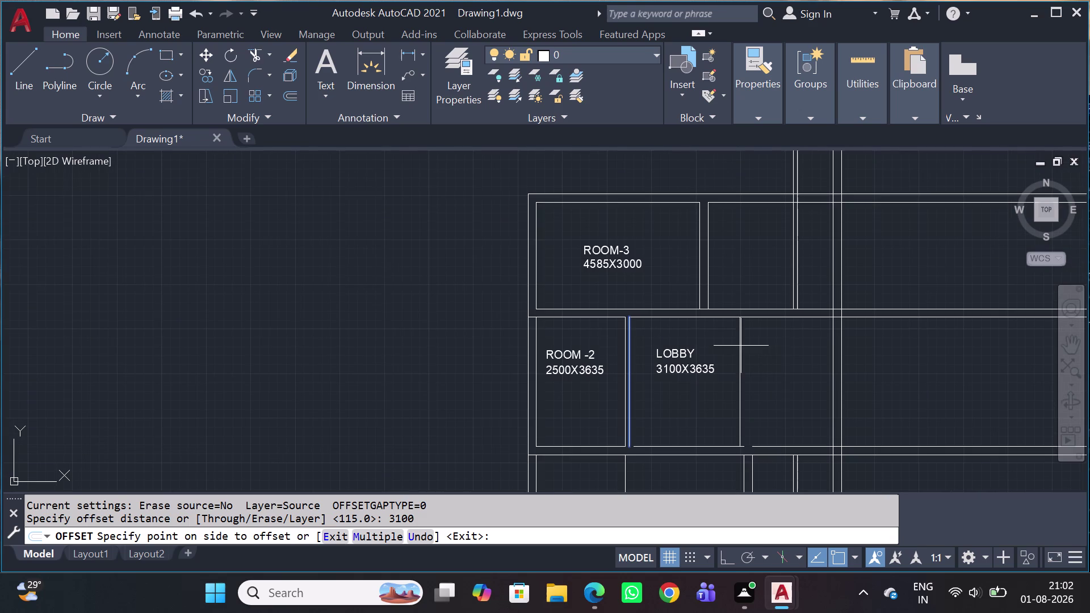
click(761, 349)
key(Escape)
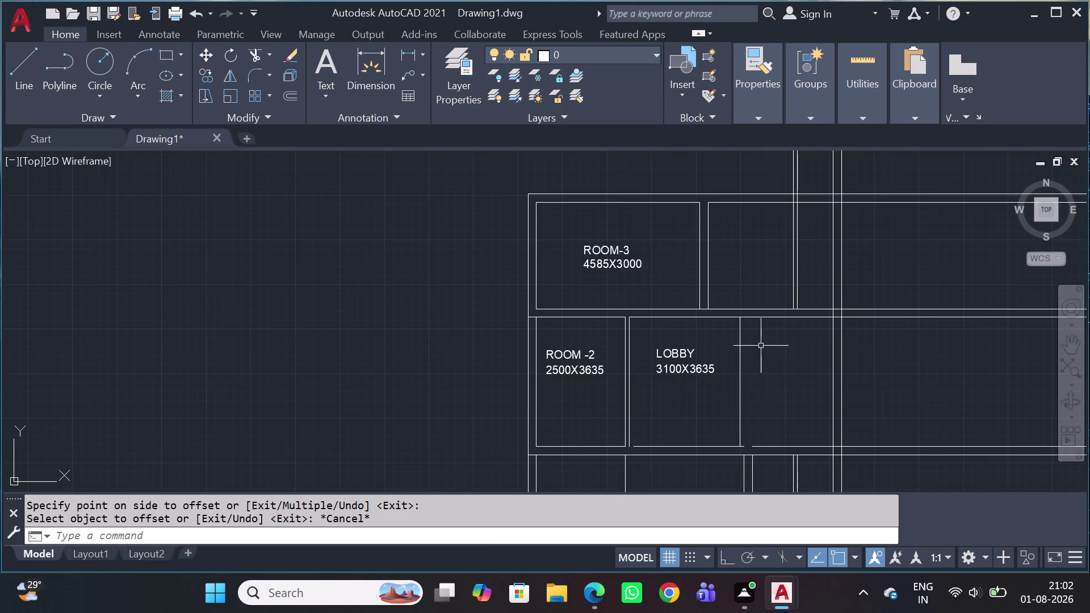
click(758, 345)
click(733, 331)
Offset the new right wall line by 115 to make it a double wall.
key(o)
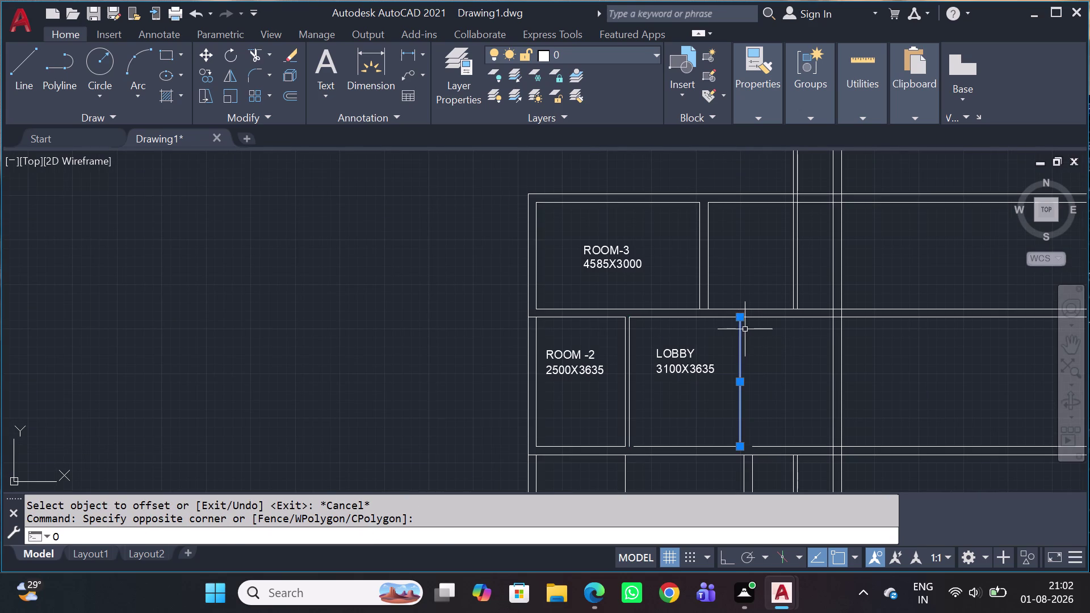
key(space)
text(1)
text(15)
key(space)
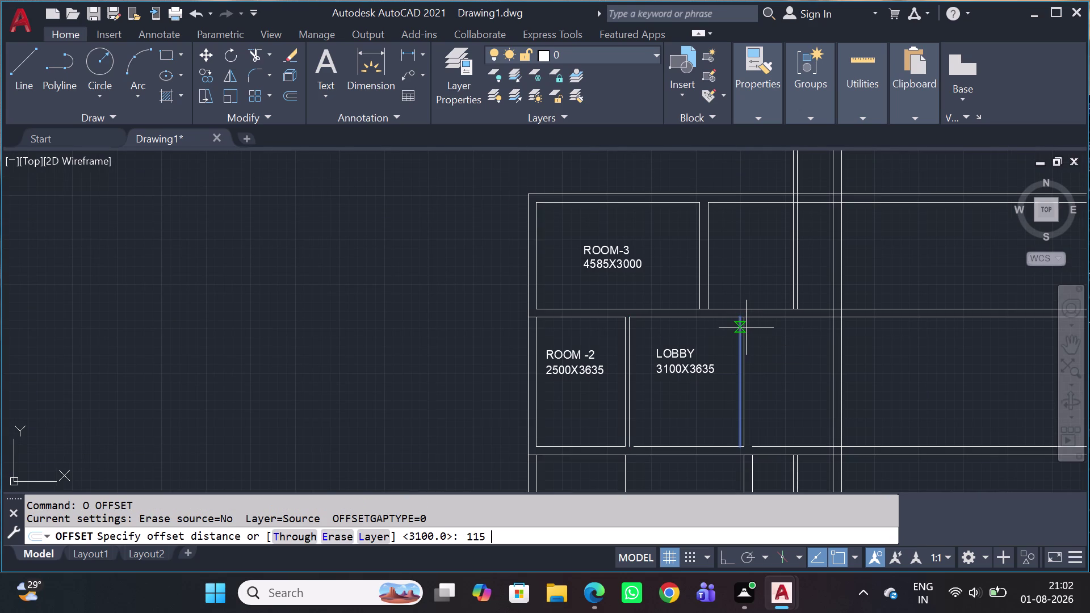
drag(752, 332, 780, 355)
key(Escape)
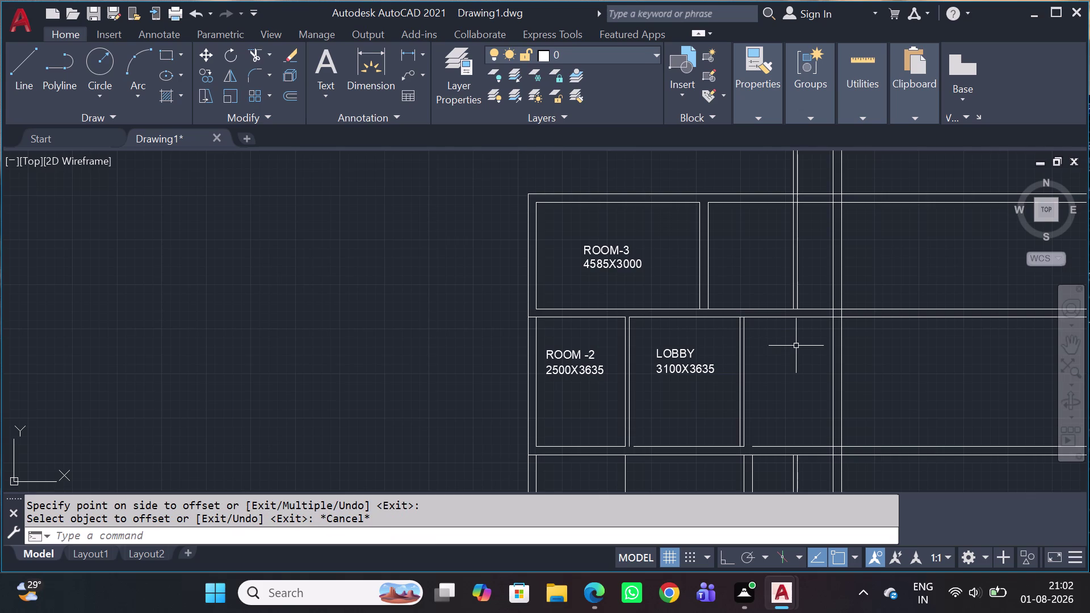
click(860, 116)
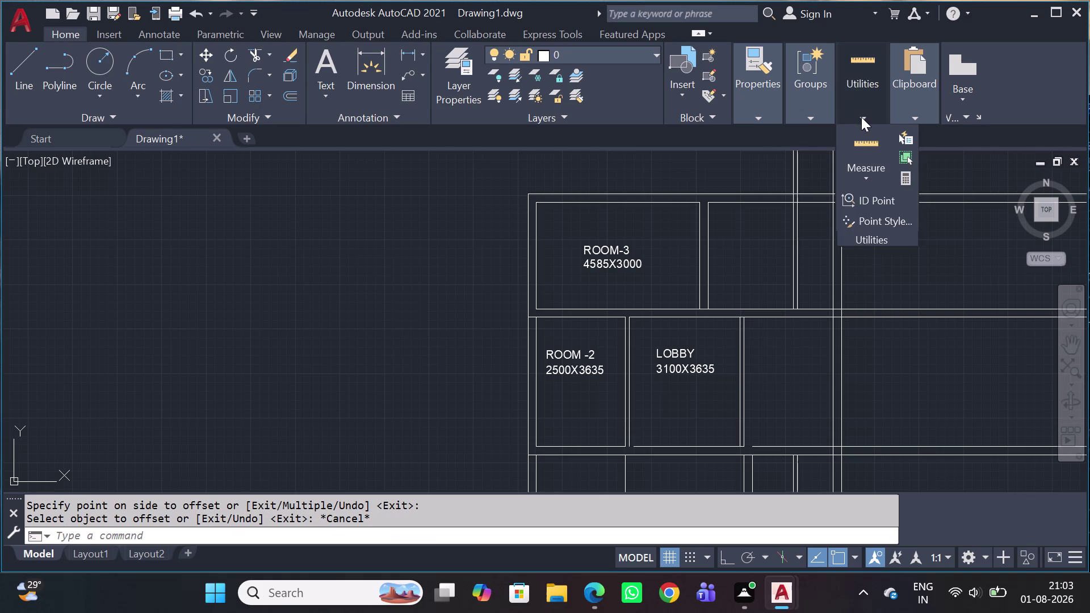
click(868, 176)
click(872, 213)
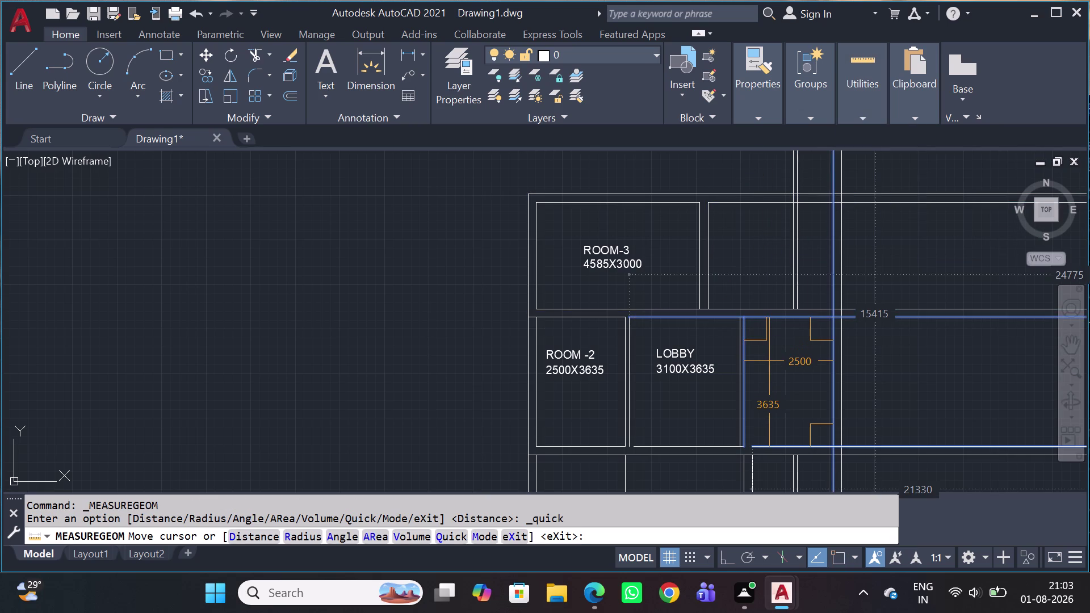
key(Escape)
scroll(down, 3)
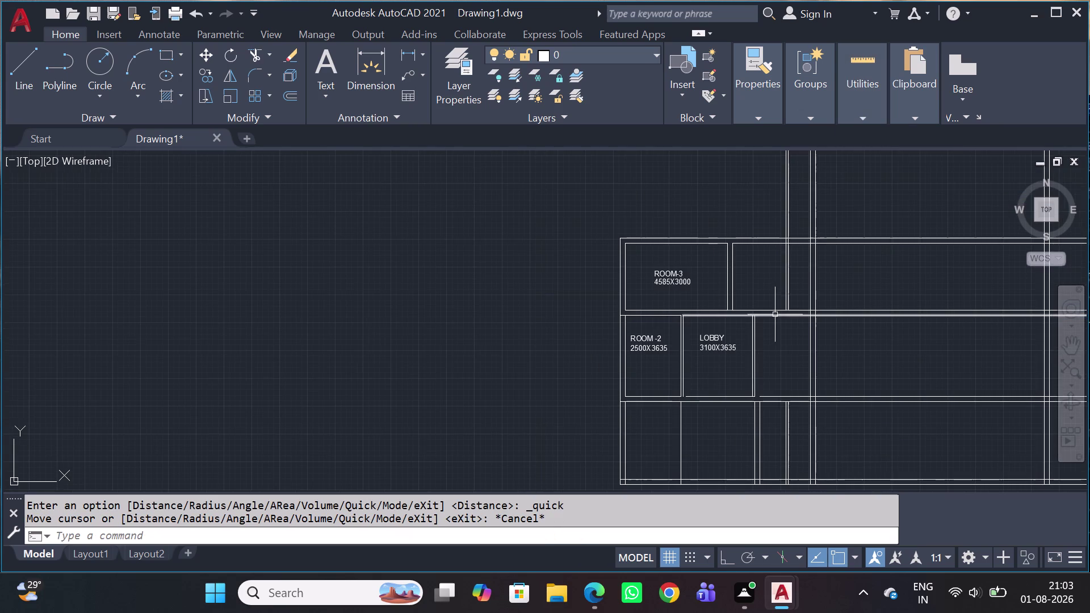
scroll(up, 3)
middle_drag(836, 321, 555, 315)
scroll(down, 3)
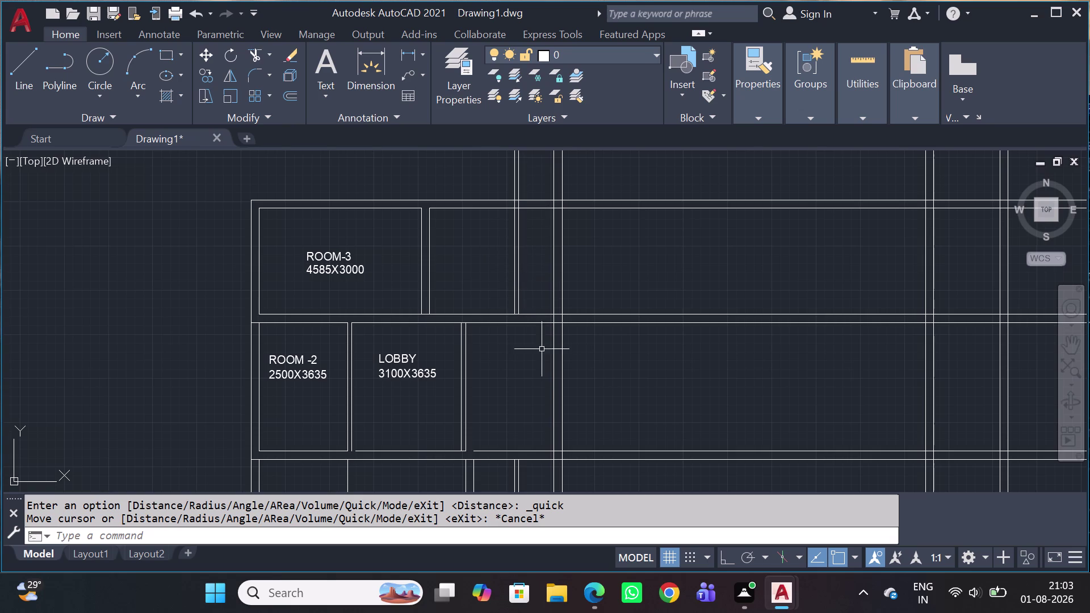
scroll(down, 3)
scroll(up, 3)
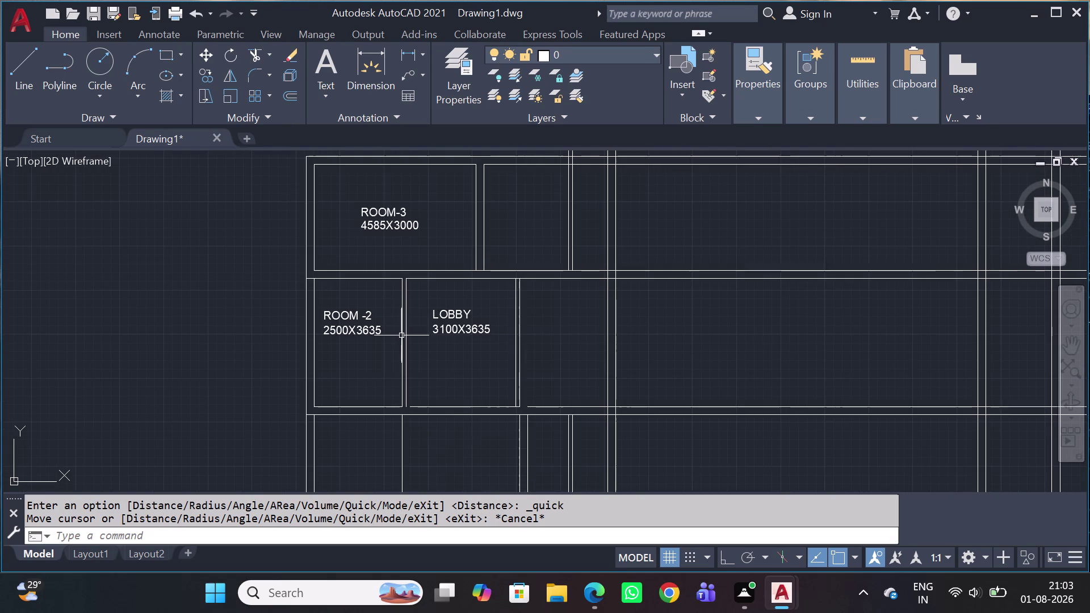
key(e)
key(x)
key(space)
scroll(up, 3)
click(441, 415)
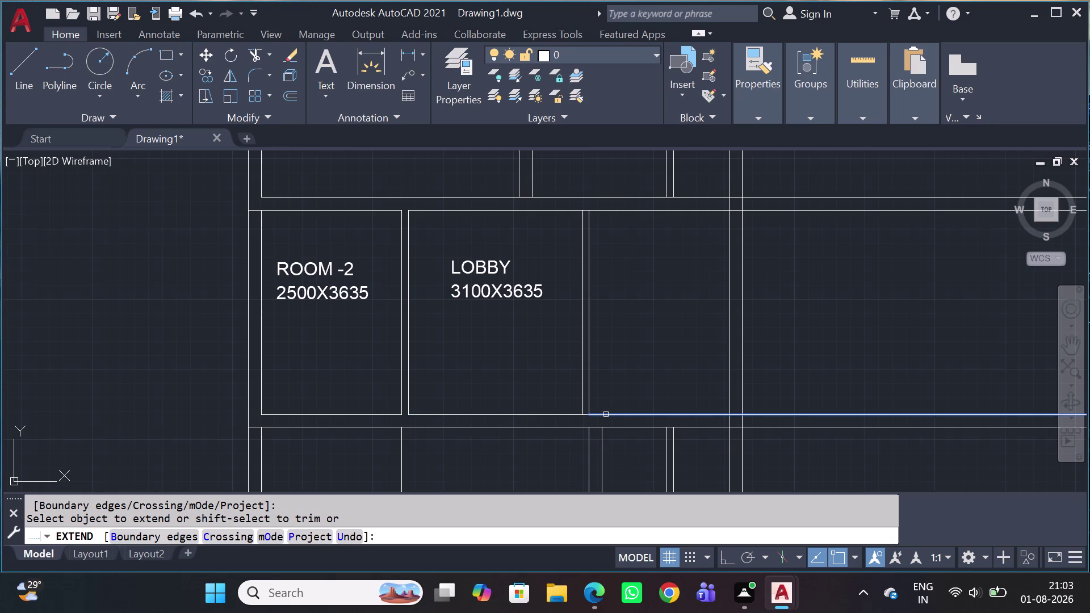
Extend the broken inner bottom wall line to its boundary beneath the lobby.
click(606, 415)
key(Escape)
scroll(down, 3)
middle_drag(753, 328, 579, 310)
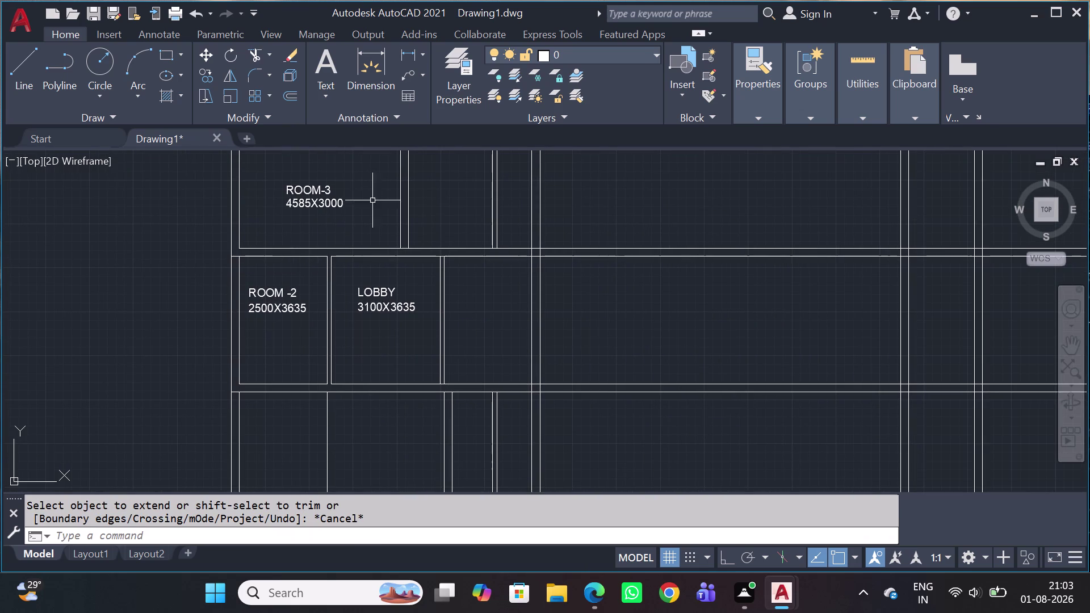
middle_drag(443, 231, 489, 323)
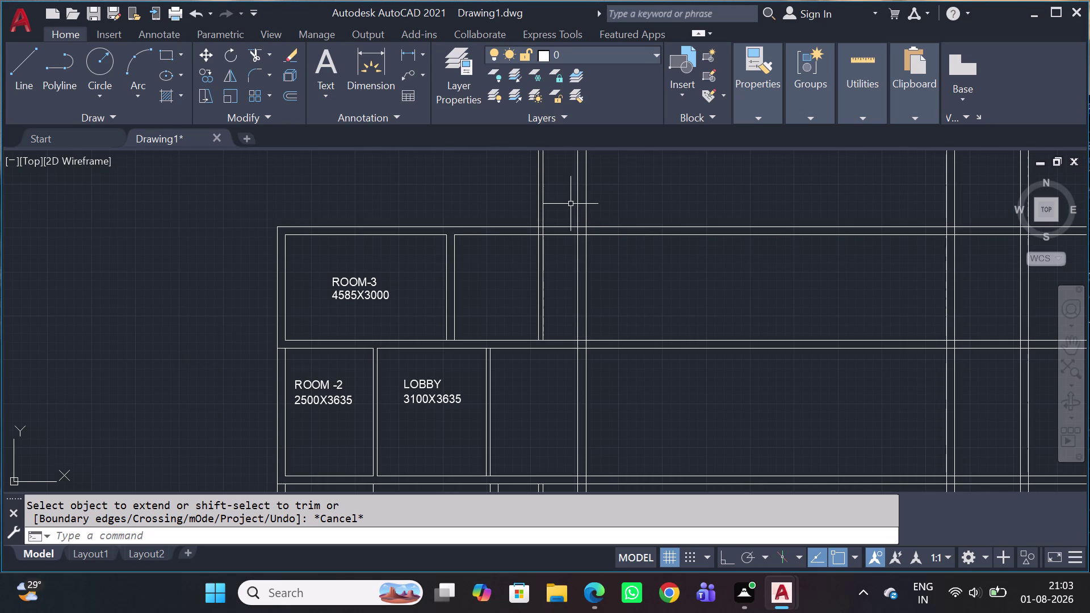
Delete the lines above ROOM-3 and offset a vertical wall line by 900.
drag(555, 190, 548, 192)
click(488, 201)
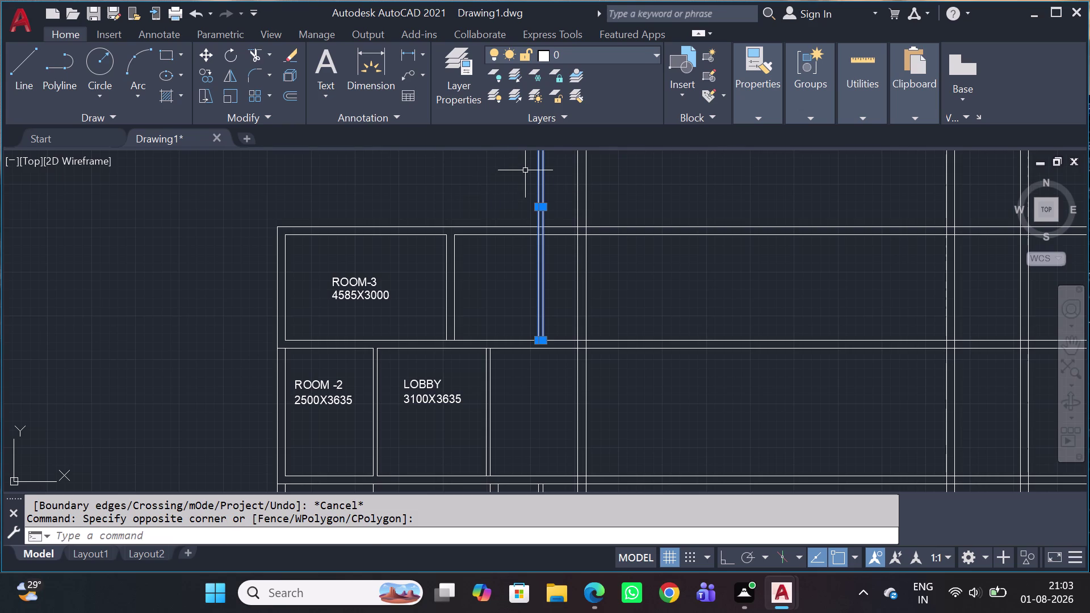
key(Delete)
click(575, 186)
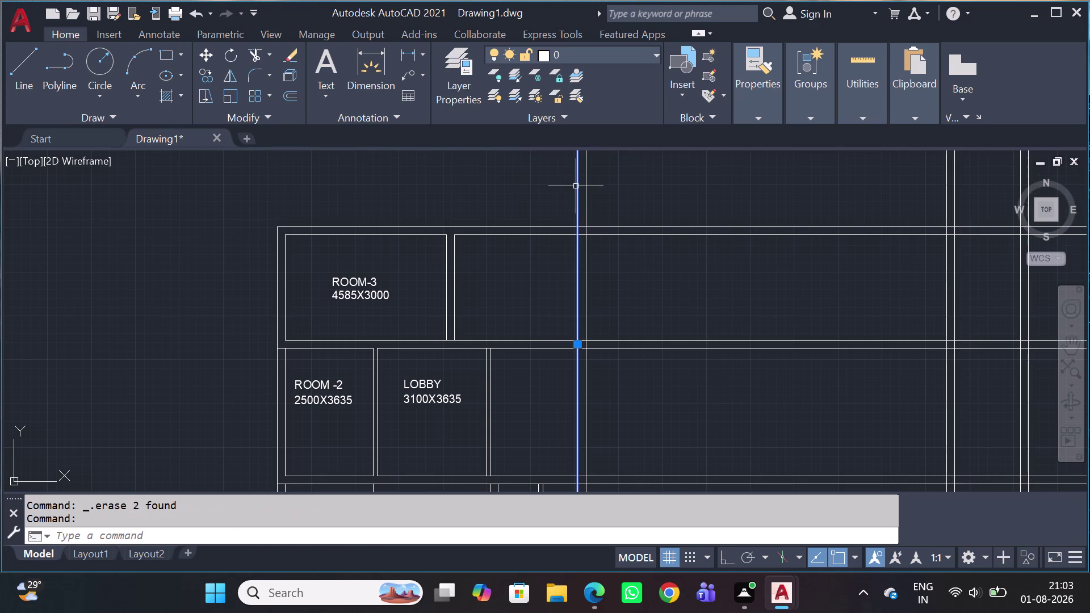
text(O)
key(space)
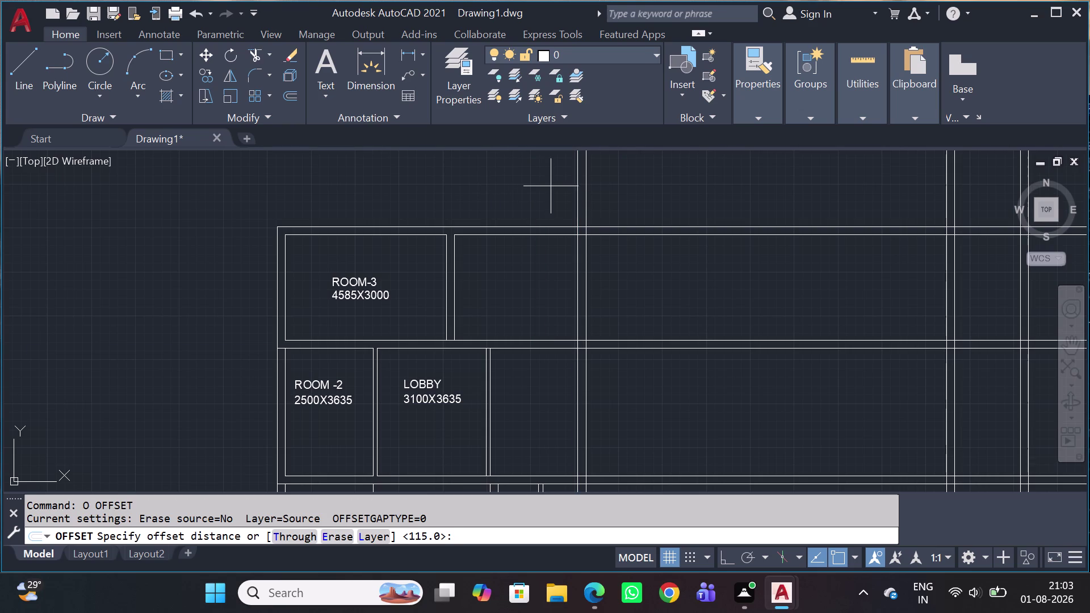
text(900)
key(space)
click(508, 186)
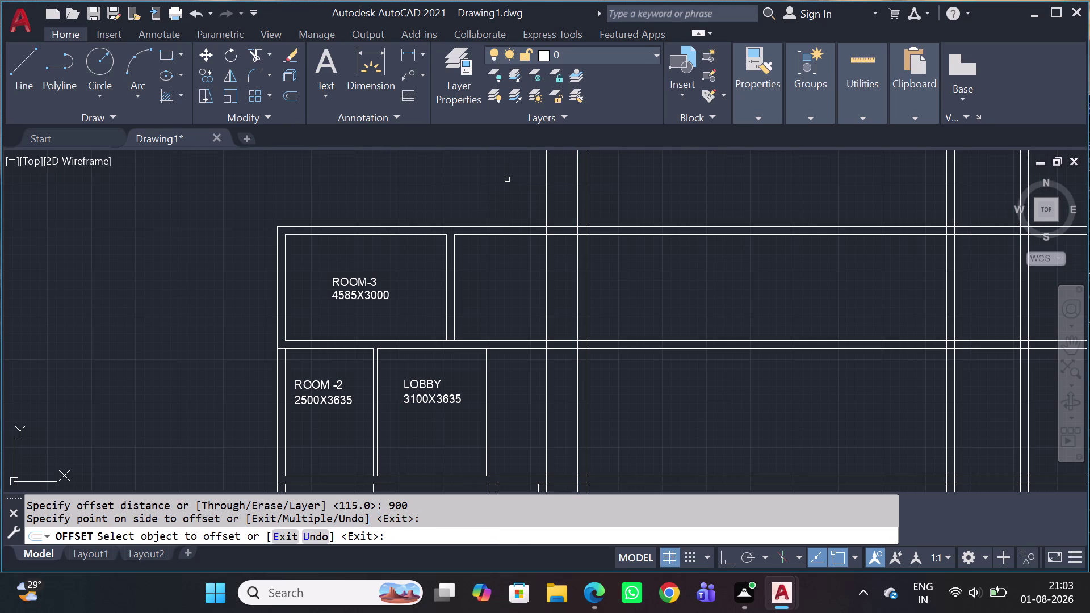
key(Escape)
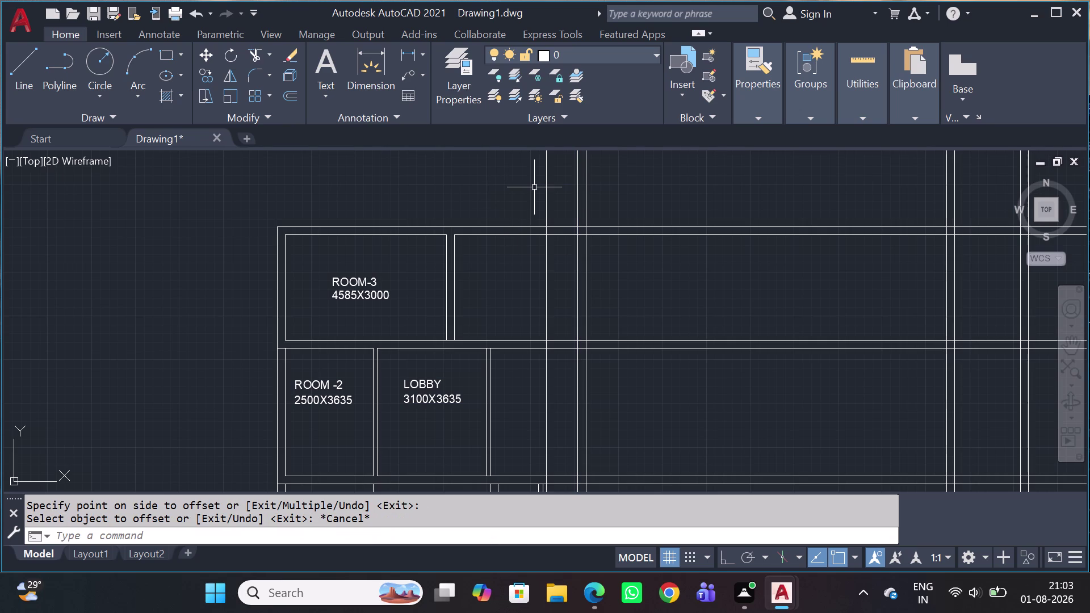
Offset the new vertical wall line by 115 to create its parallel second line.
click(553, 192)
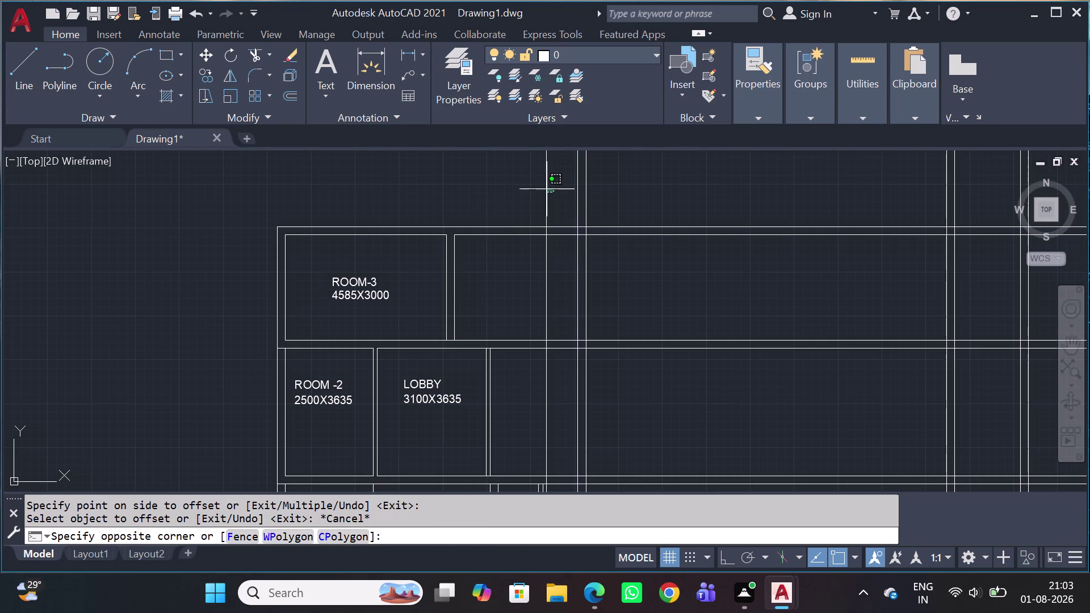
click(540, 188)
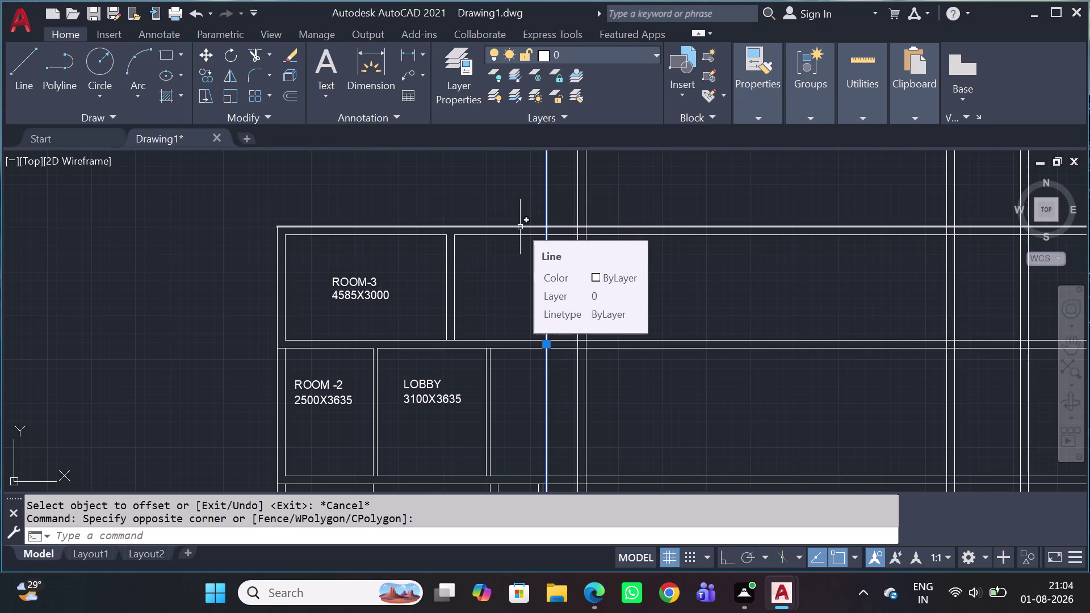
text(11)
key(5)
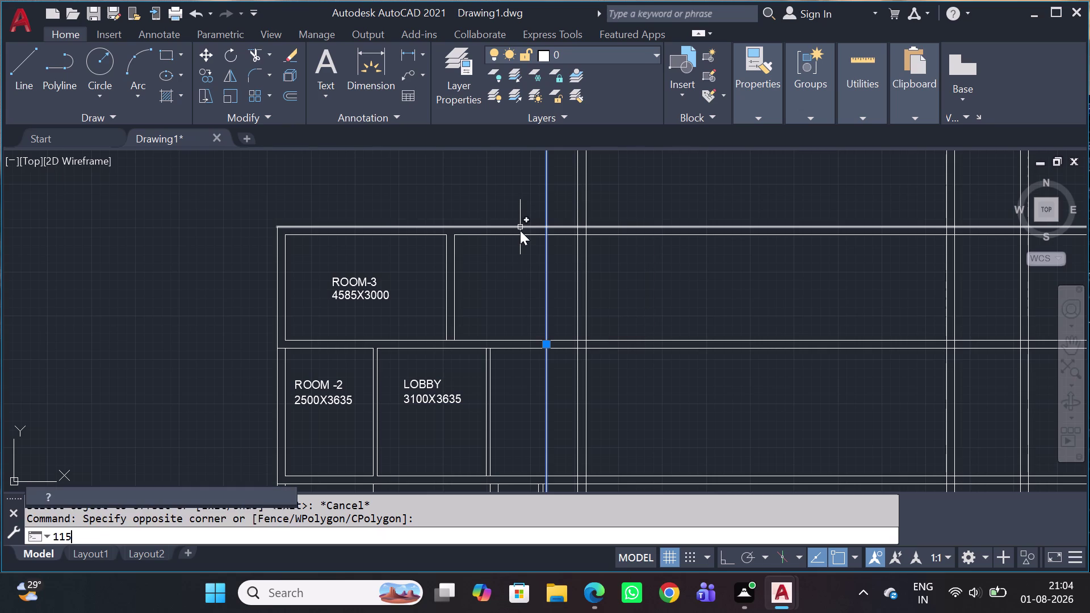
key(space)
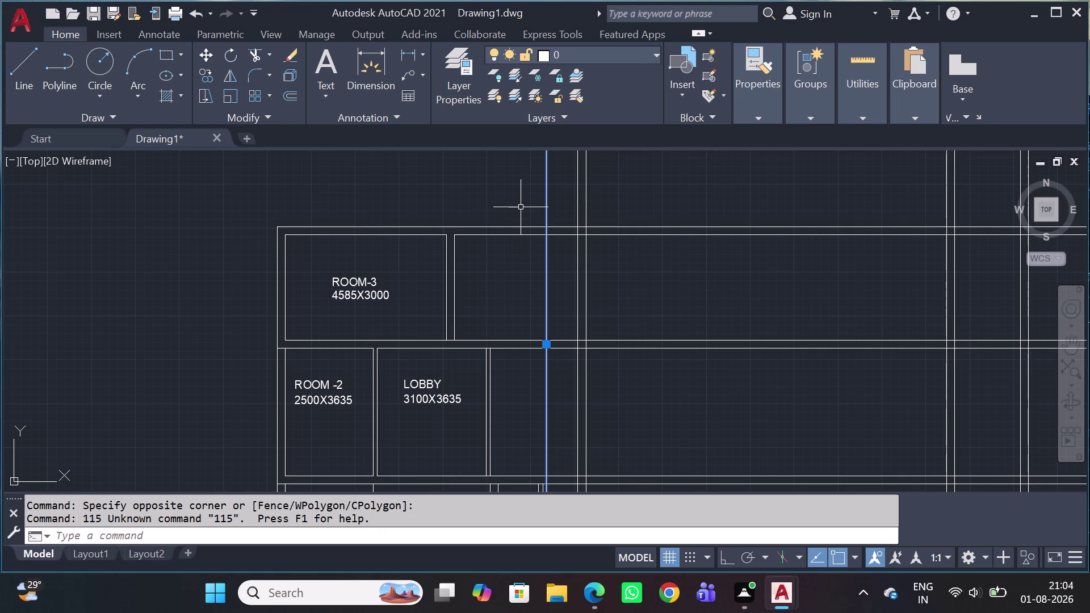
text(O)
key(space)
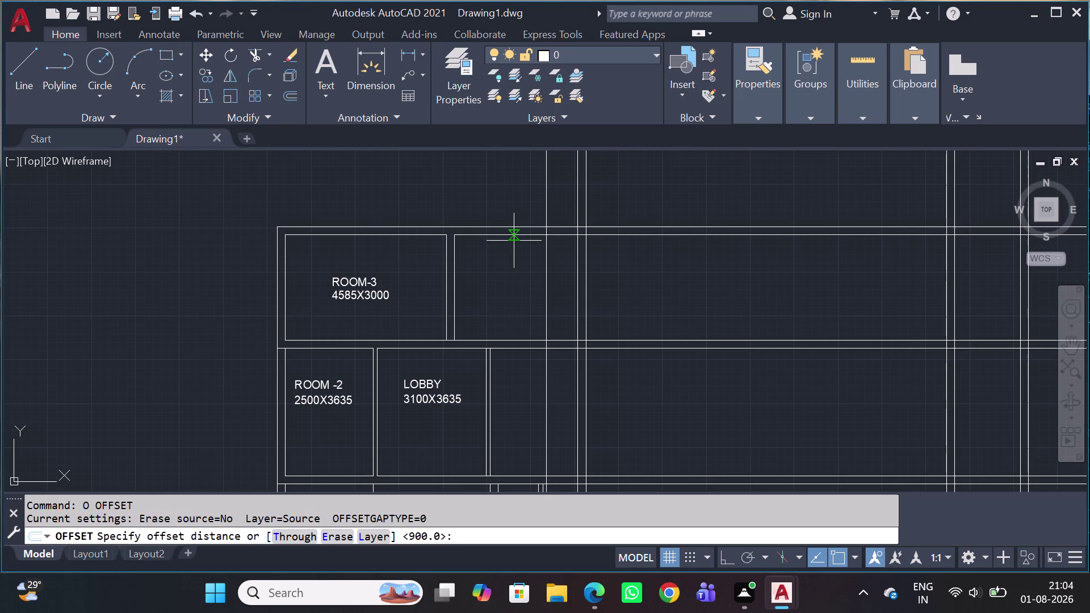
key(1)
key(1)
key(5)
key(space)
click(512, 260)
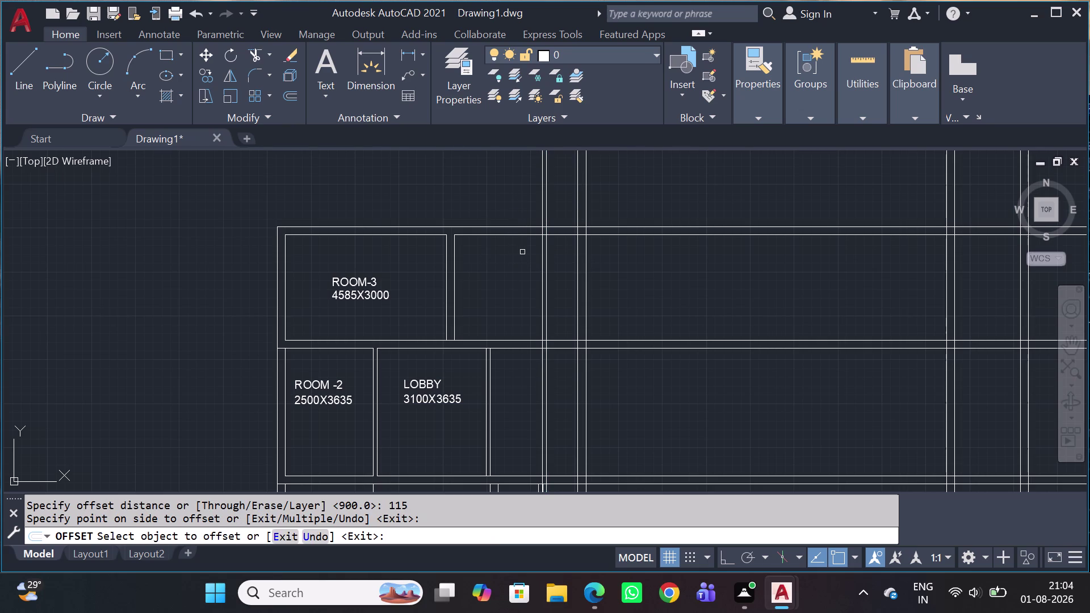
key(Escape)
text(TR)
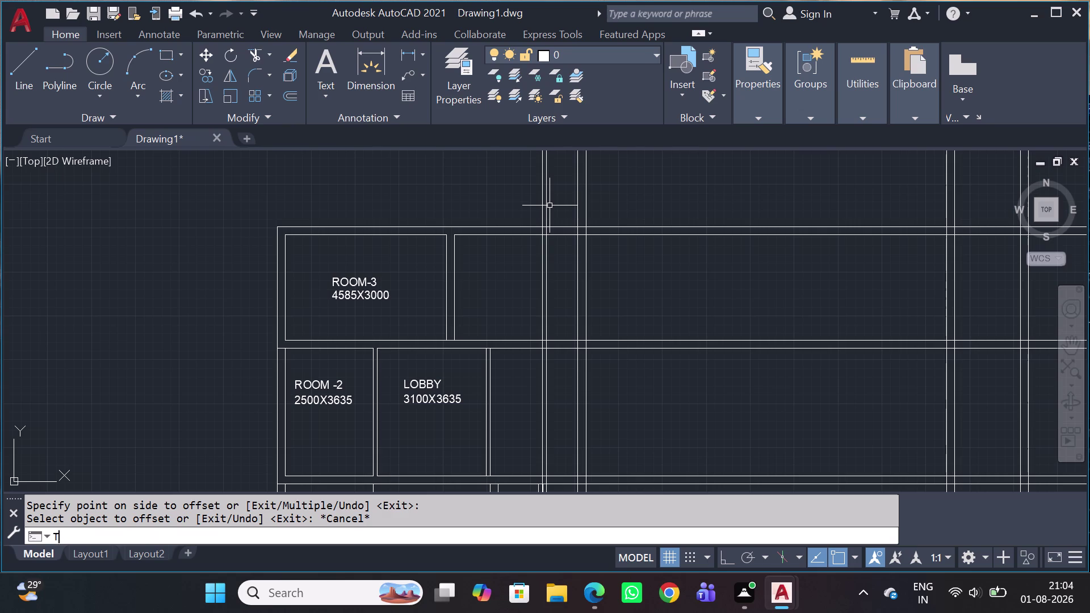
key(space)
Trim the wall line pieces where the new wall crosses the existing walls.
scroll(up, 3)
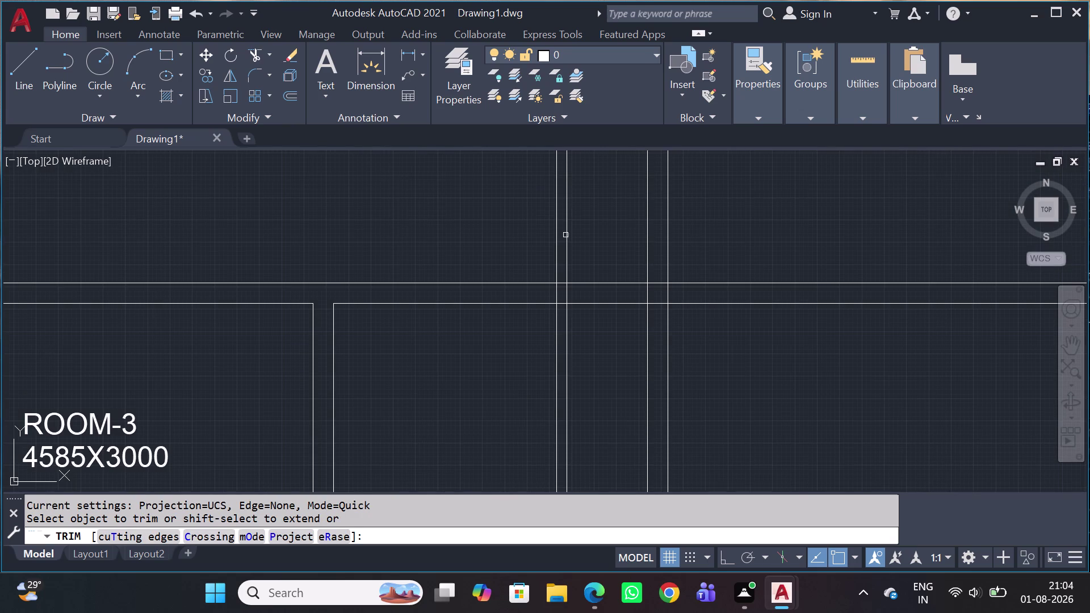
click(585, 208)
click(479, 204)
scroll(down, 3)
drag(497, 208, 513, 238)
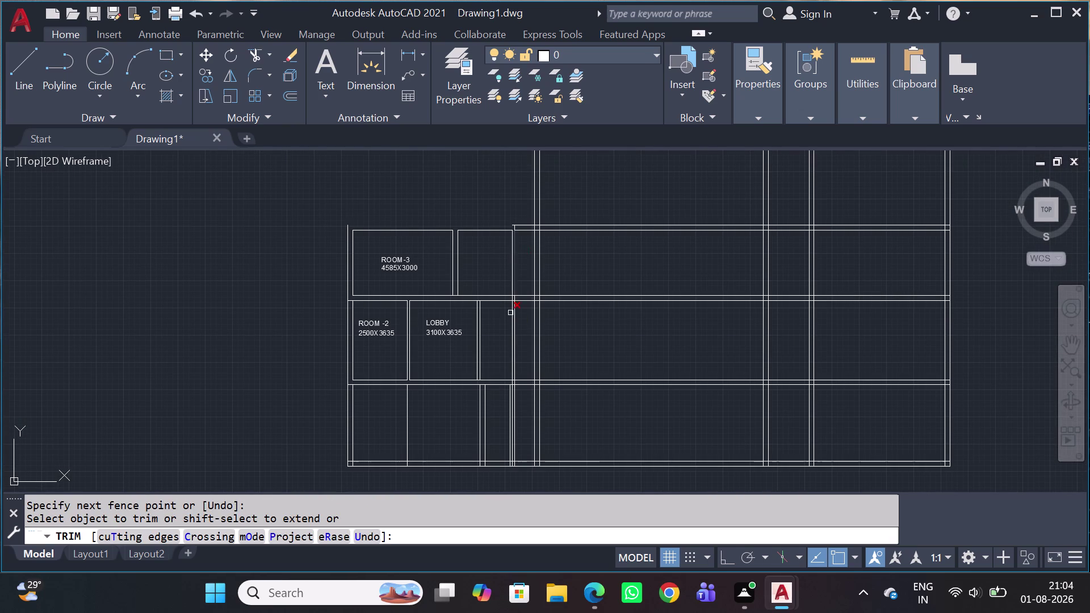
scroll(up, 3)
click(548, 309)
click(501, 363)
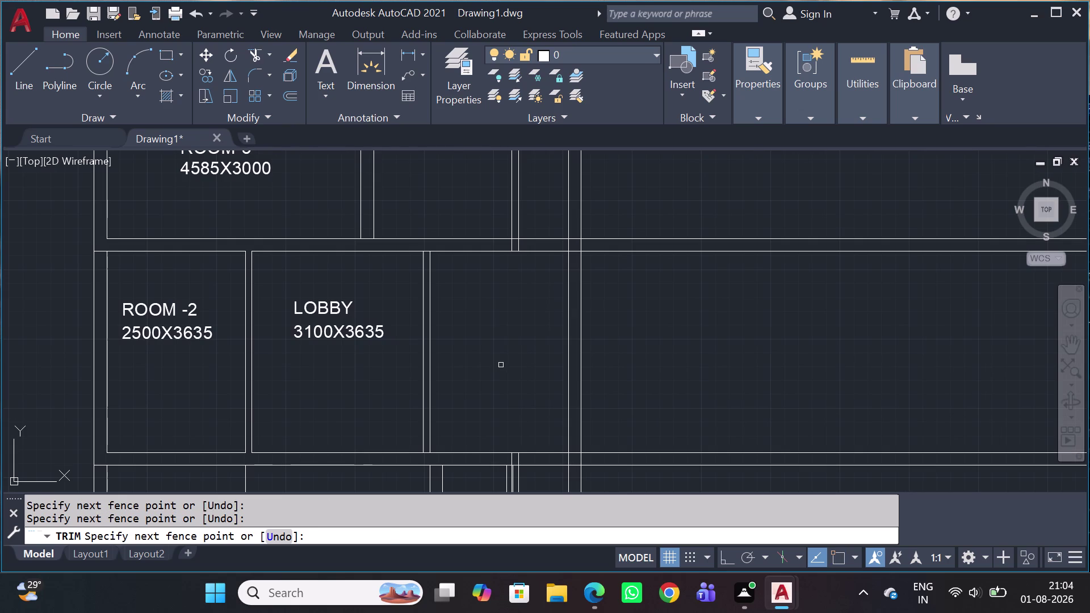
Trim the extra wall segments, including the new wall line above the top wall.
scroll(up, 3)
scroll(up, 3)
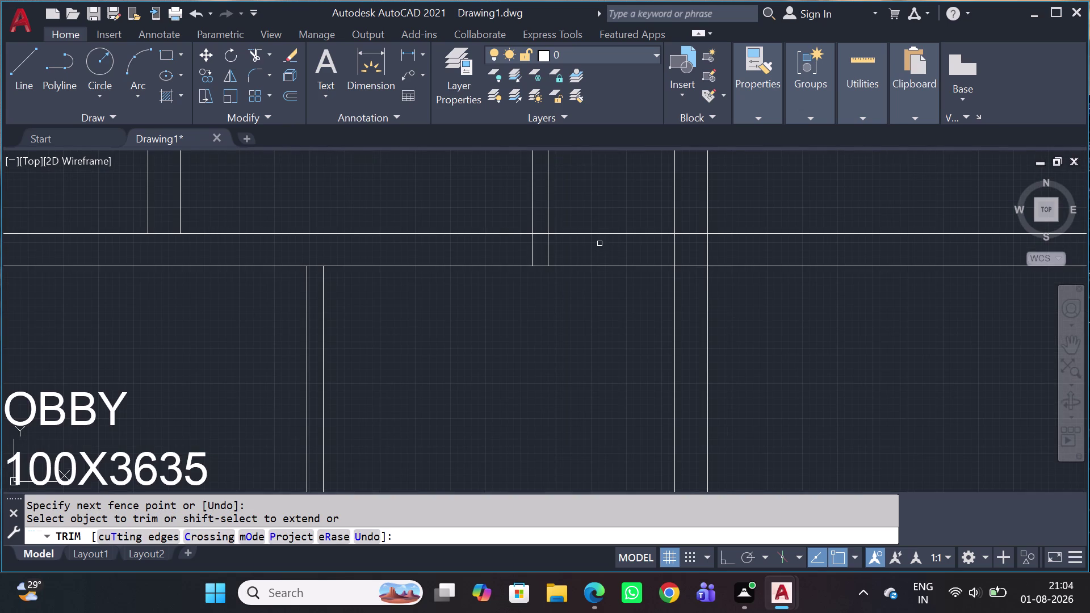
click(599, 243)
click(484, 249)
scroll(up, 3)
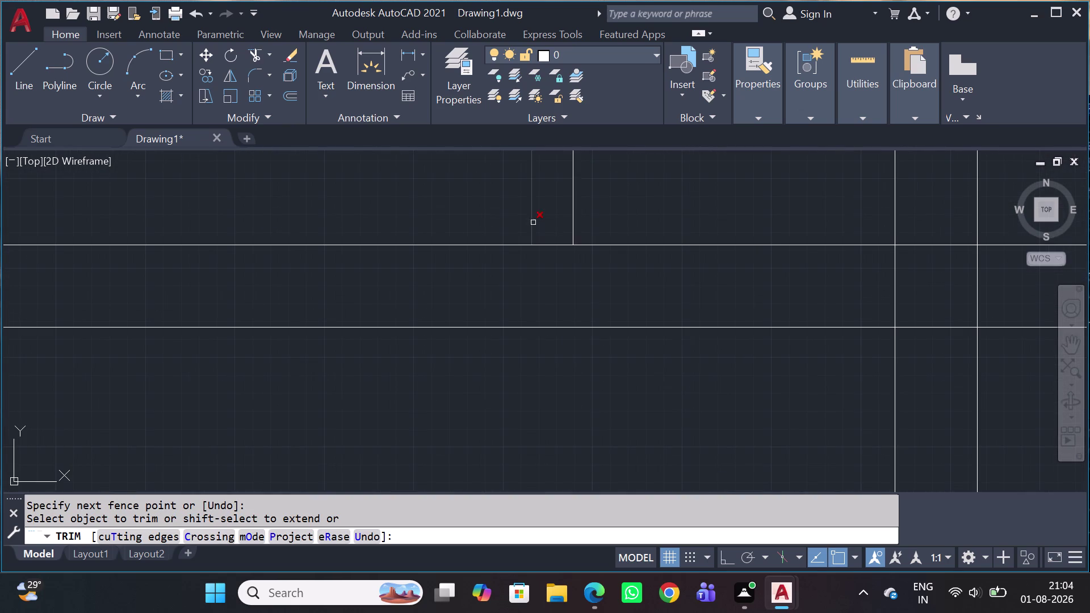
click(544, 211)
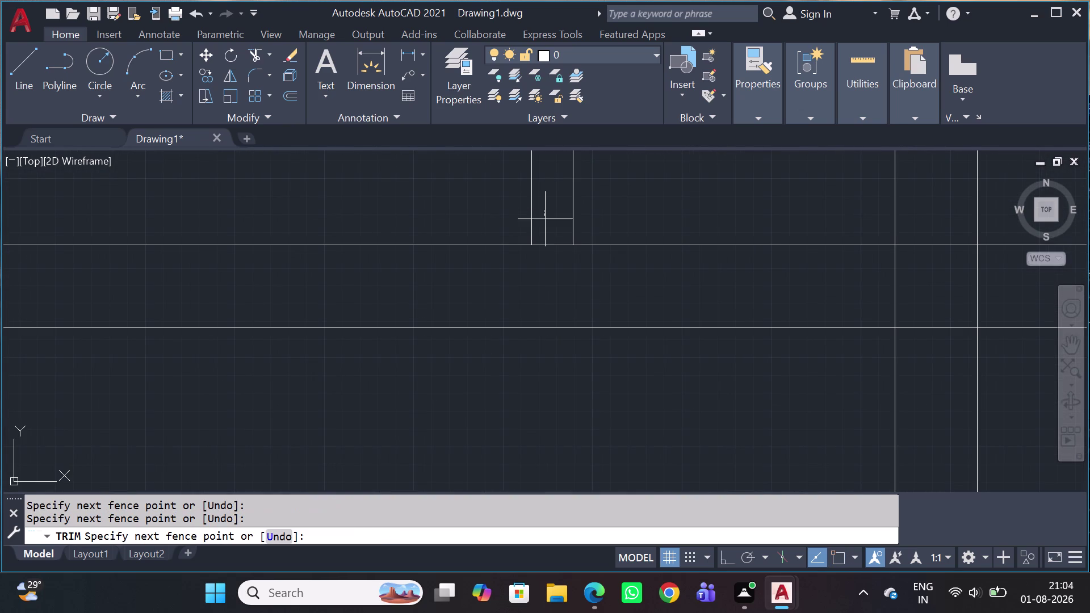
click(549, 284)
scroll(down, 3)
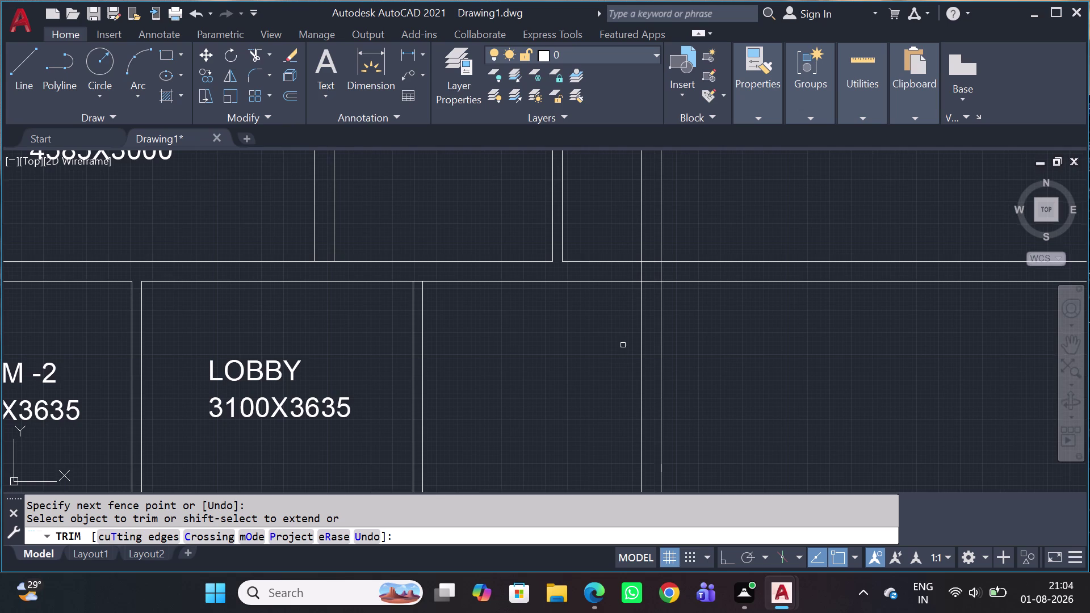
middle_drag(623, 347, 619, 265)
scroll(down, 3)
scroll(up, 3)
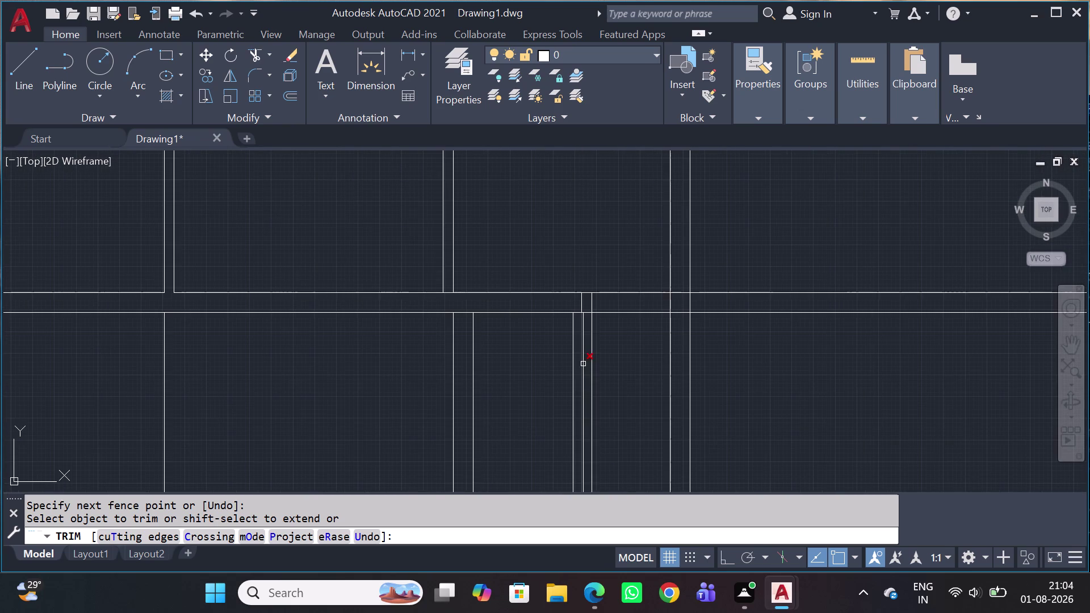
scroll(up, 3)
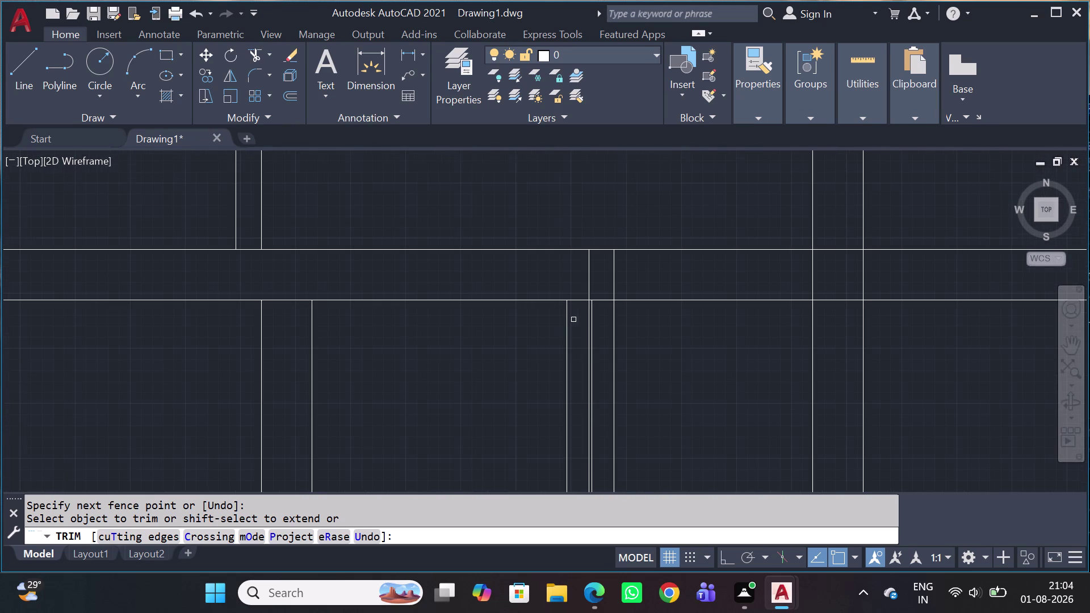
Erase the two leftover short vertical line segments.
key(Escape)
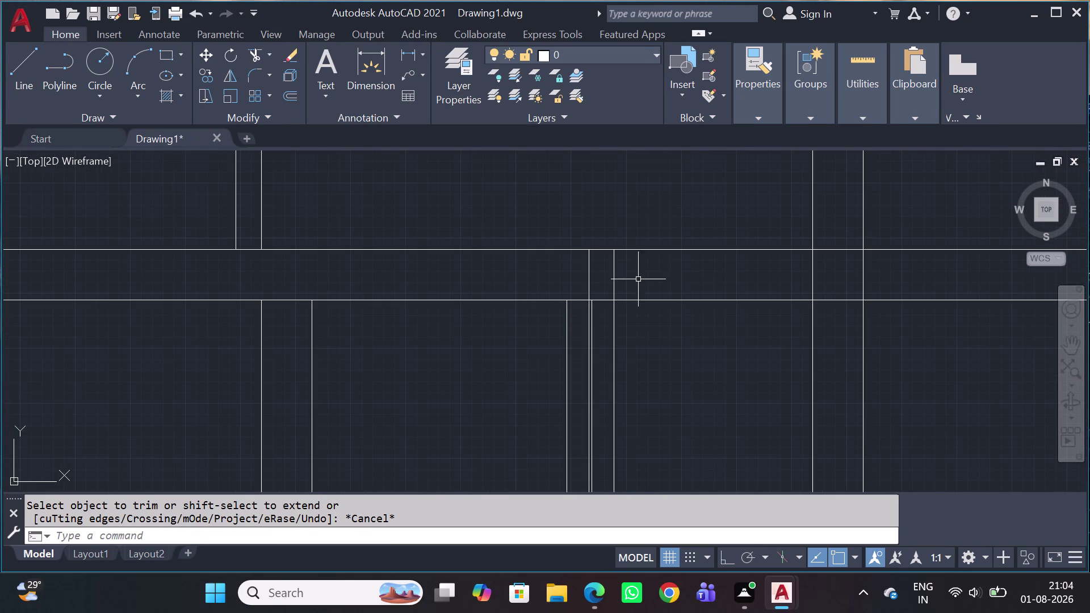
click(636, 267)
click(412, 269)
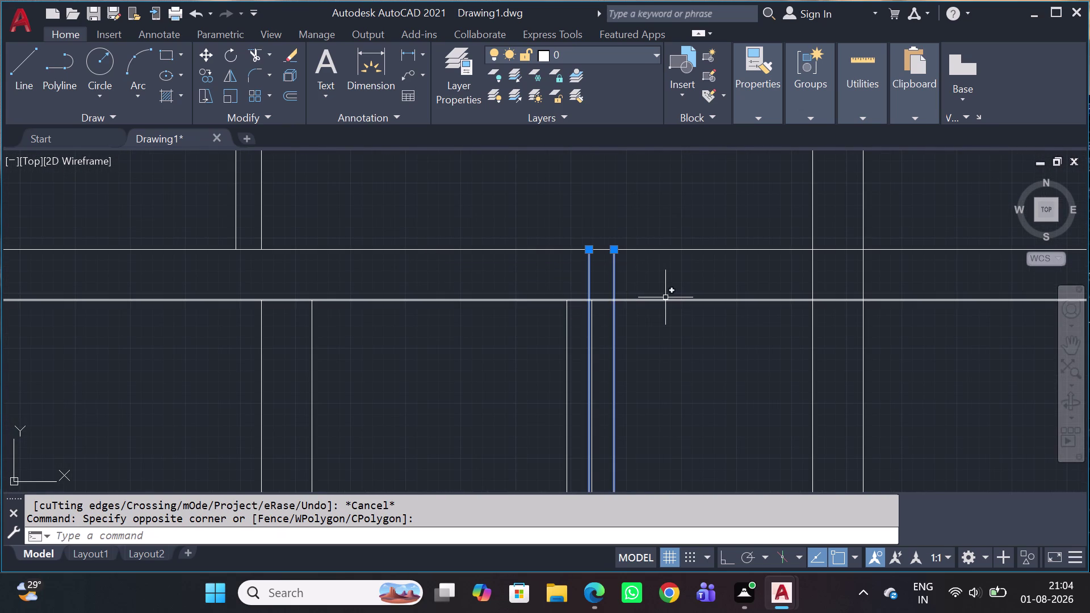
key(Delete)
scroll(down, 3)
scroll(down, 3)
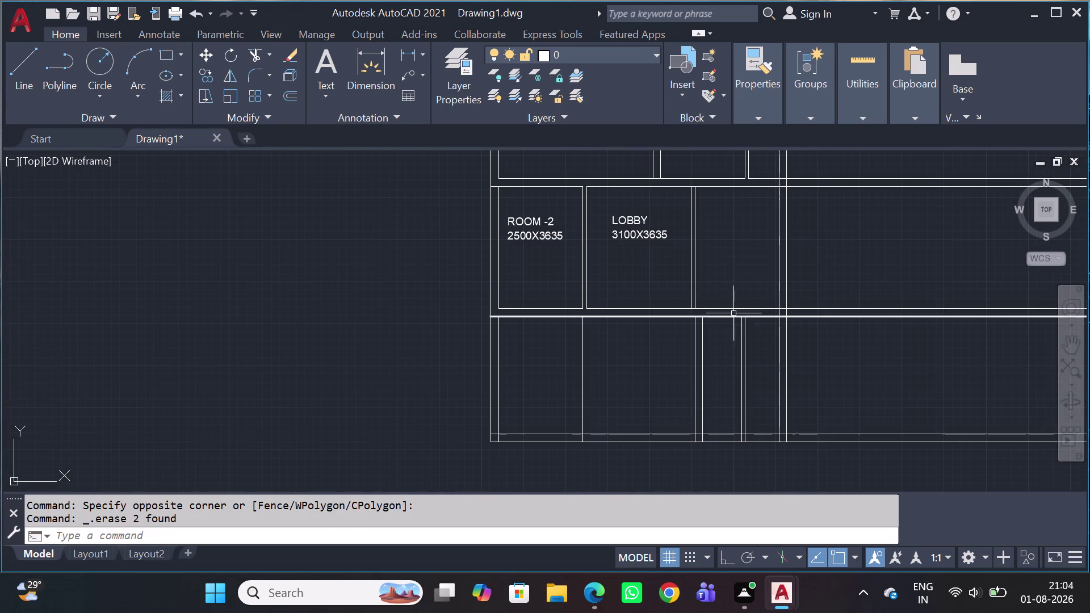
click(864, 107)
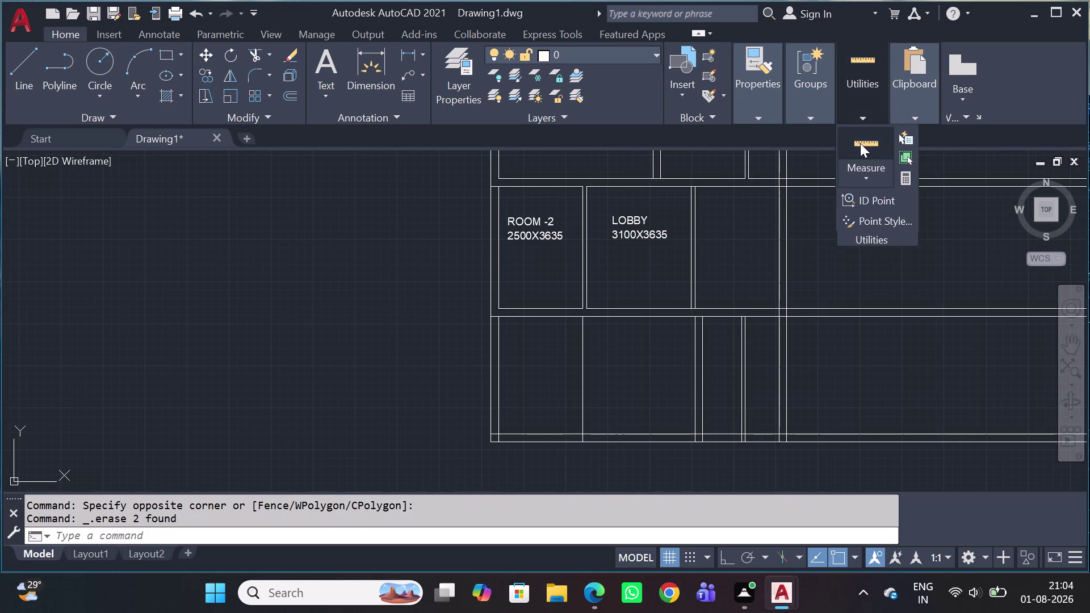
click(866, 173)
click(873, 213)
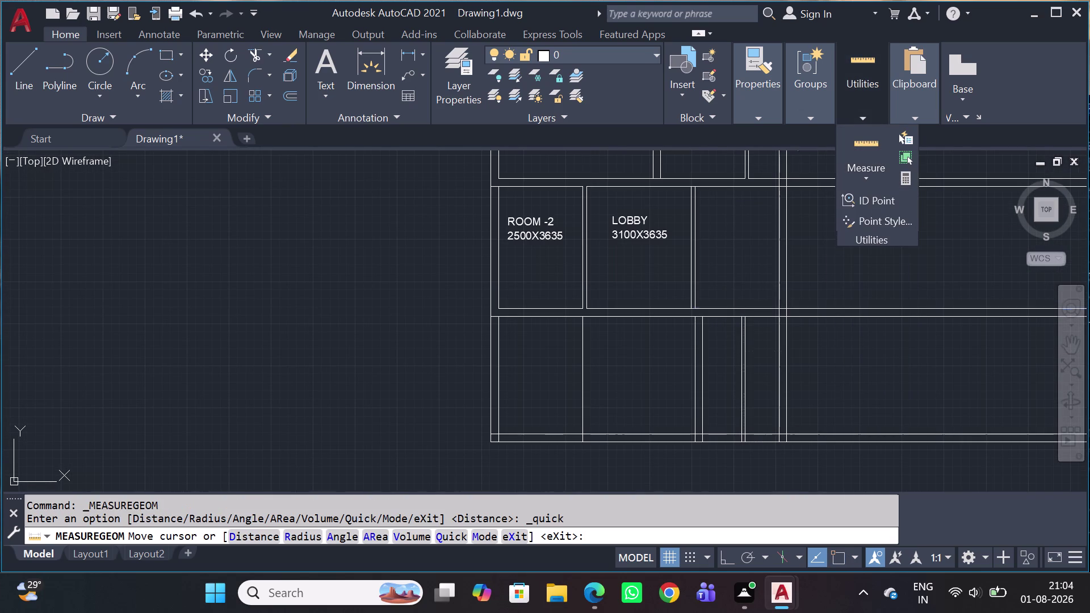
key(Escape)
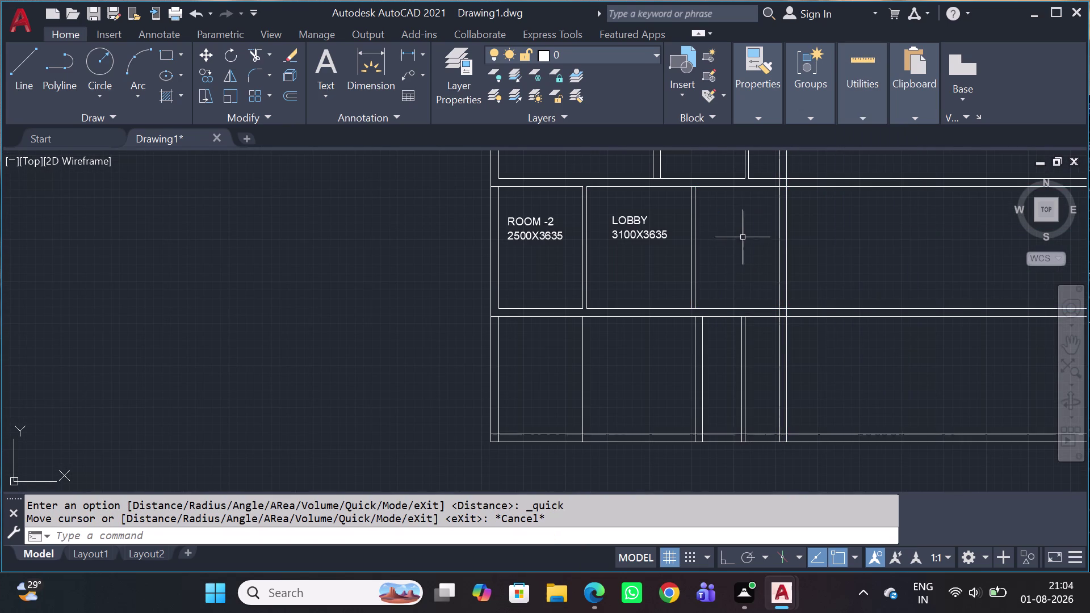
scroll(down, 3)
middle_drag(744, 245, 657, 348)
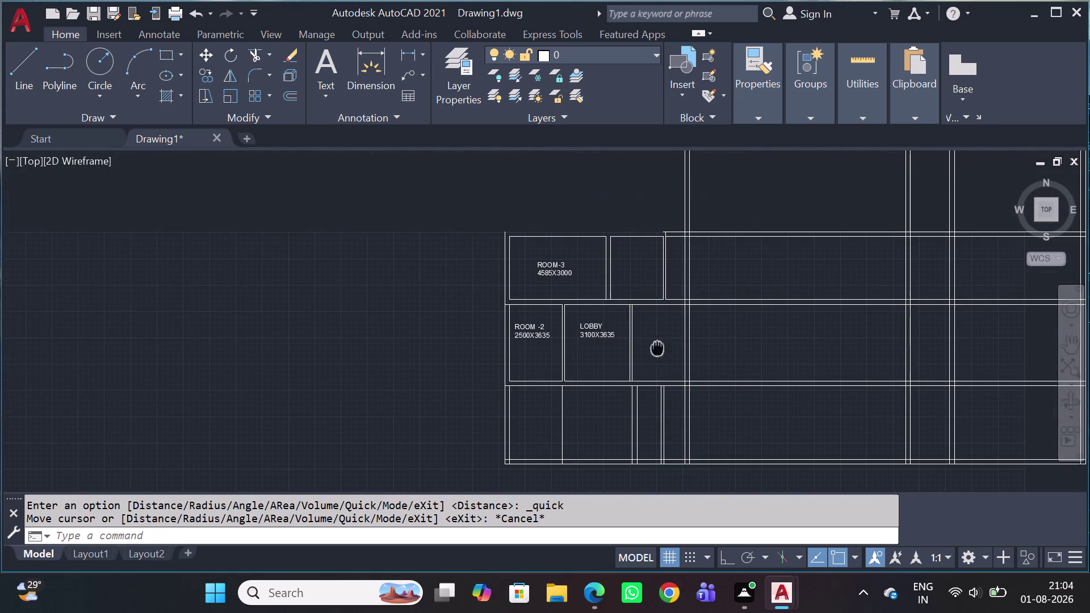
scroll(up, 3)
middle_drag(655, 254, 624, 332)
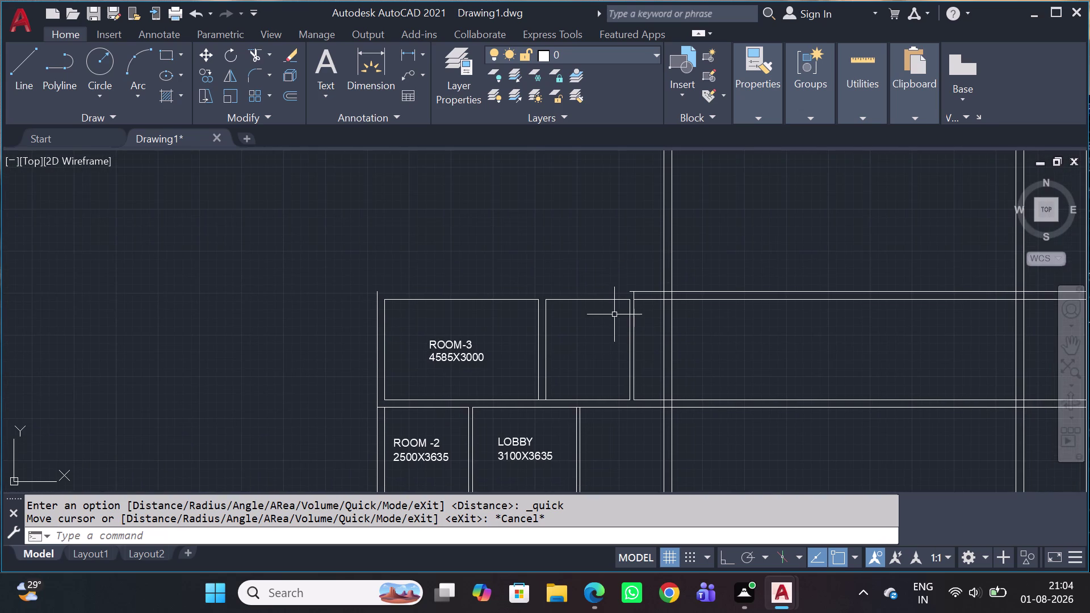
key(l)
key(Escape)
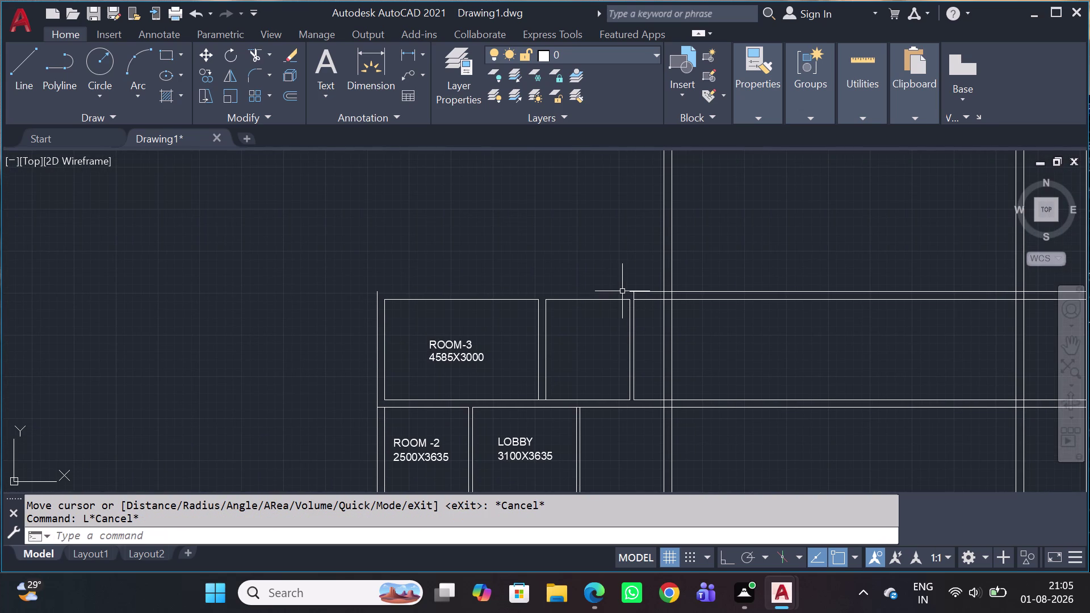
key(e)
key(x)
key(space)
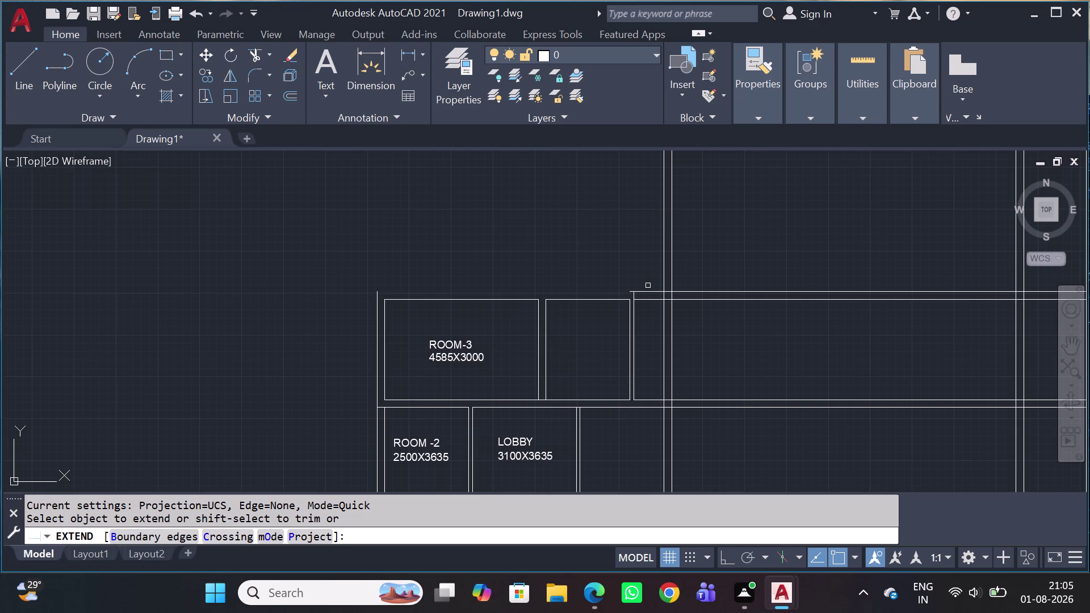
Extend the top wall's outer line leftward and trim the wall line at the top junction.
click(646, 291)
key(Escape)
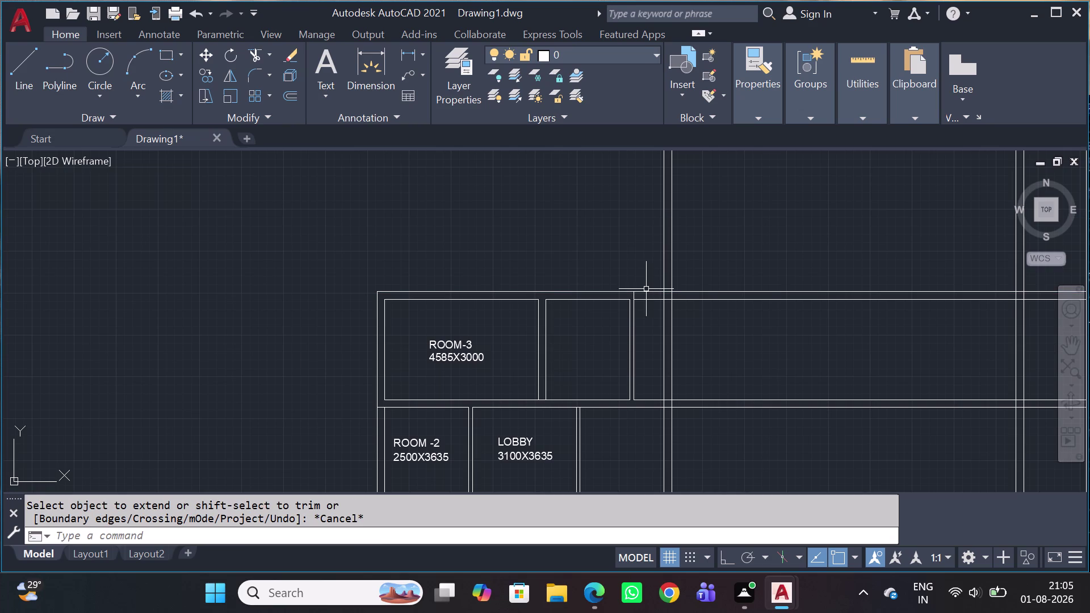
scroll(up, 3)
text(TR)
key(space)
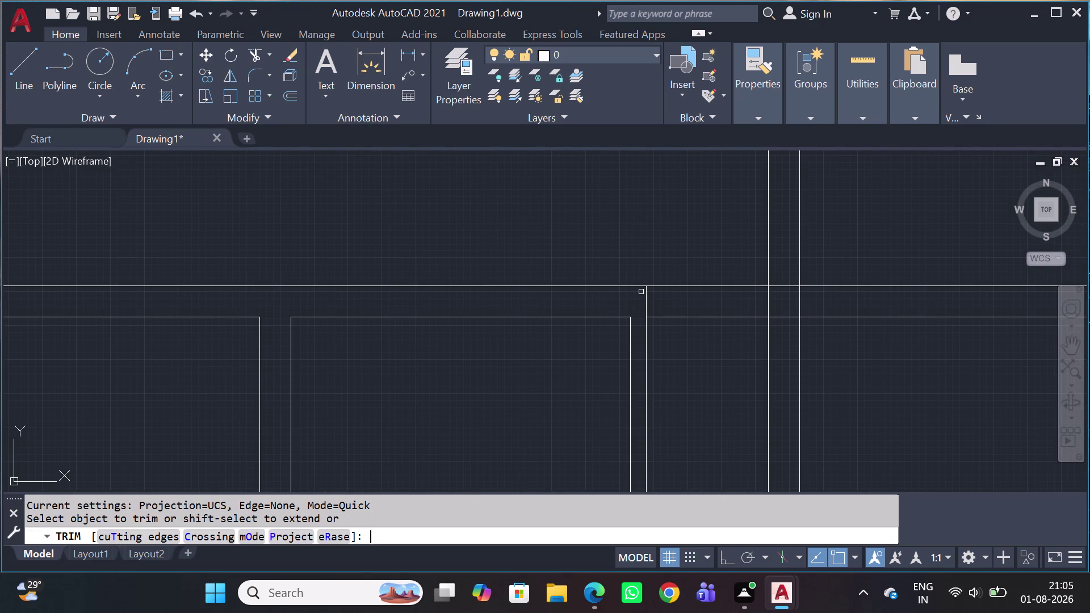
click(657, 298)
click(637, 299)
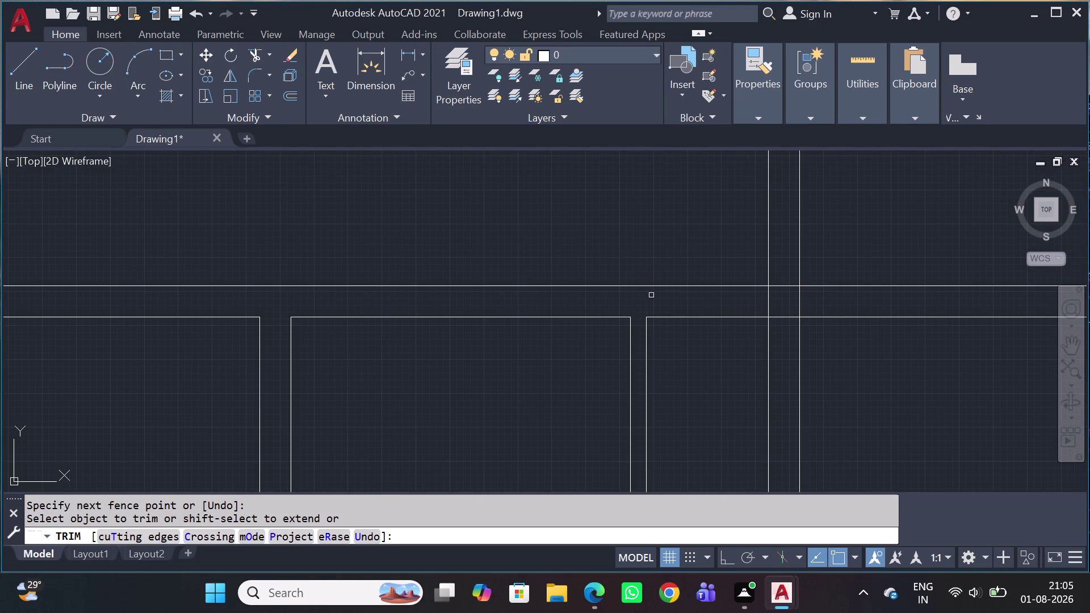
key(Escape)
Pan to the lobby and select the LOBBY label.
scroll(down, 3)
scroll(down, 3)
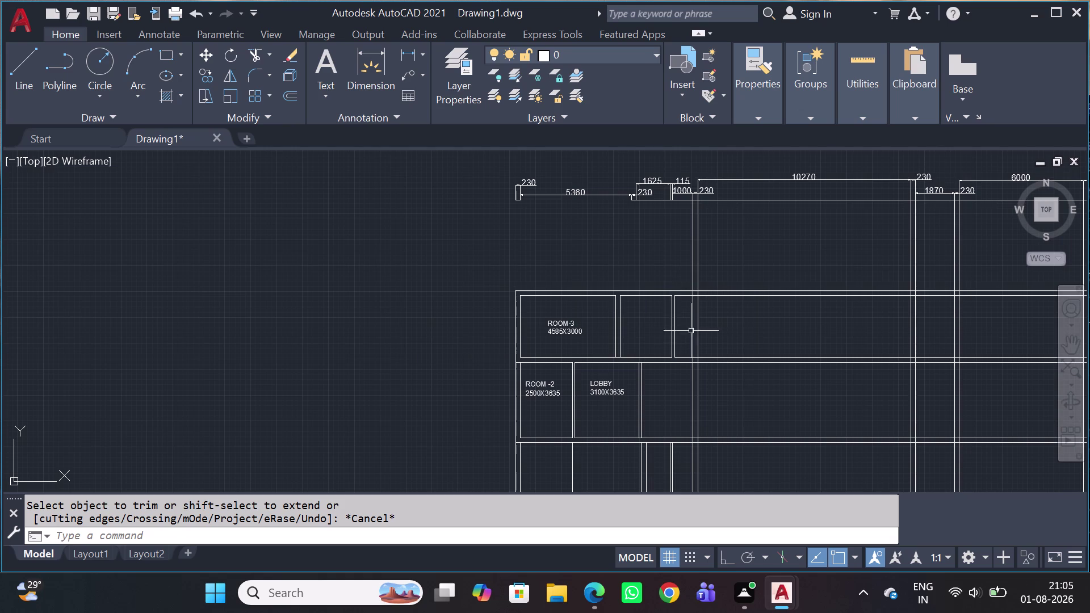
middle_drag(687, 350, 651, 236)
drag(547, 310, 591, 290)
scroll(up, 3)
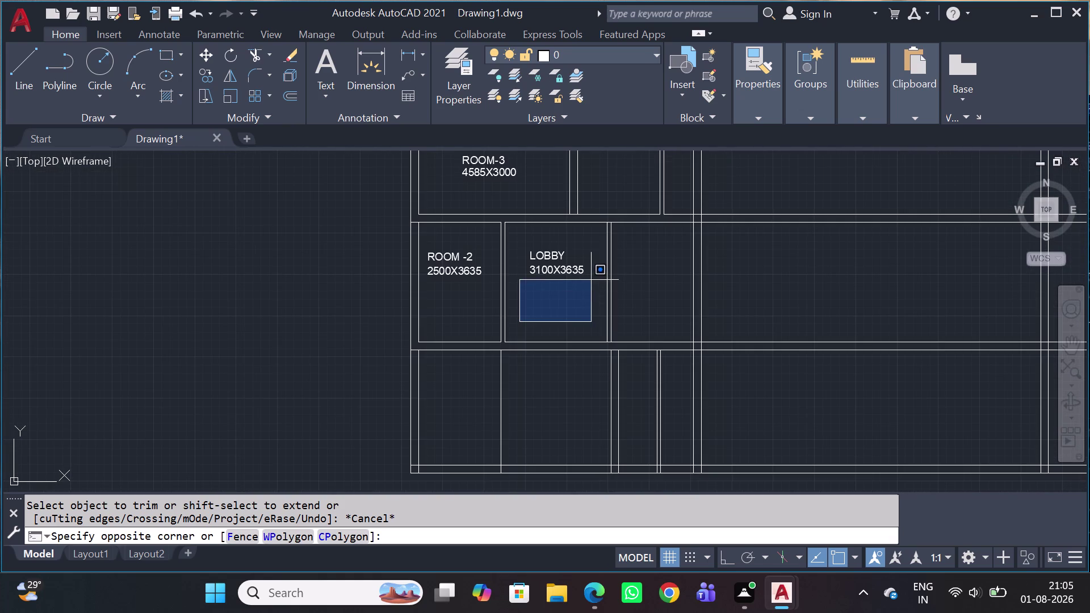
click(569, 238)
scroll(up, 3)
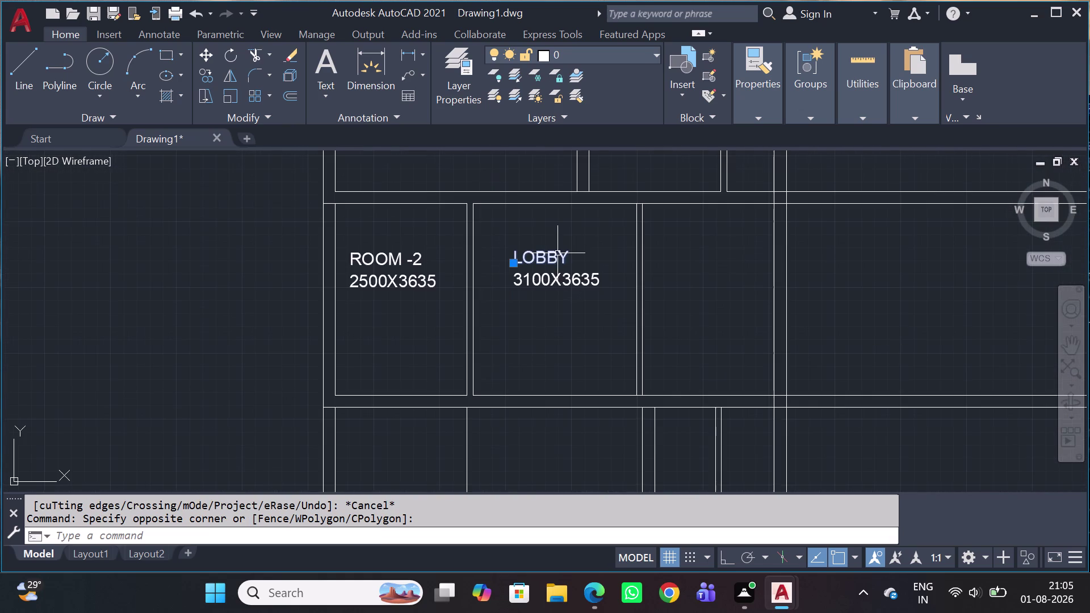
Copy the LOBBY label into the room right of the lobby.
key(c)
key(o)
key(space)
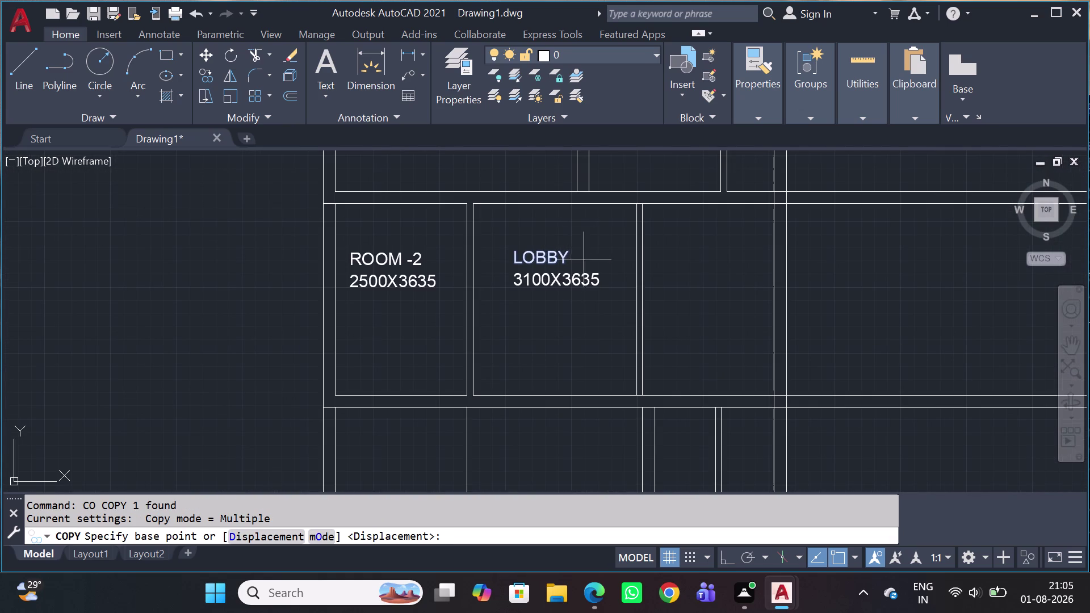
click(501, 255)
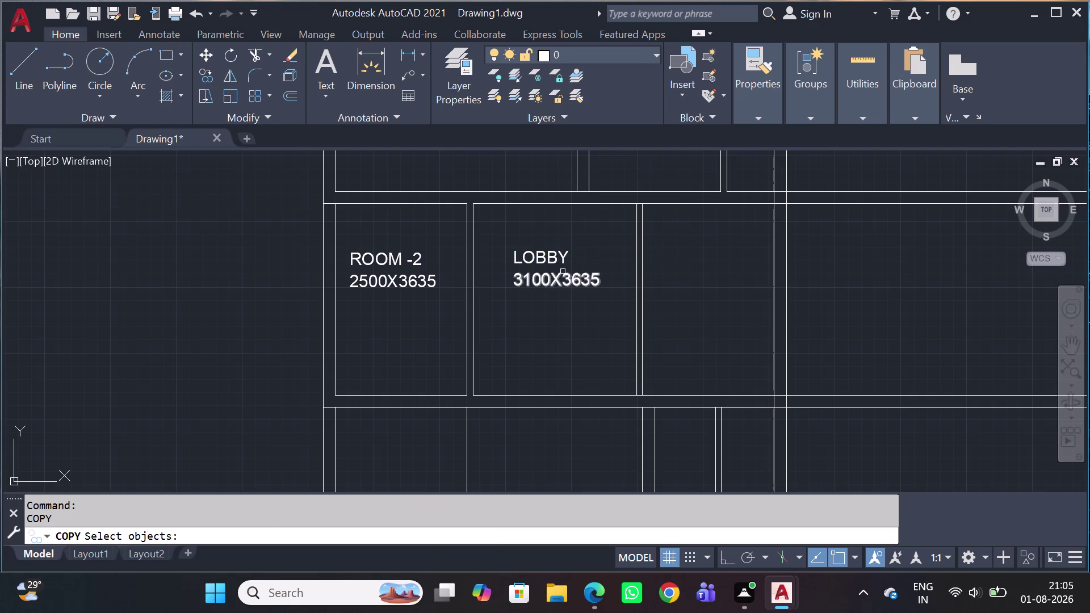
click(549, 254)
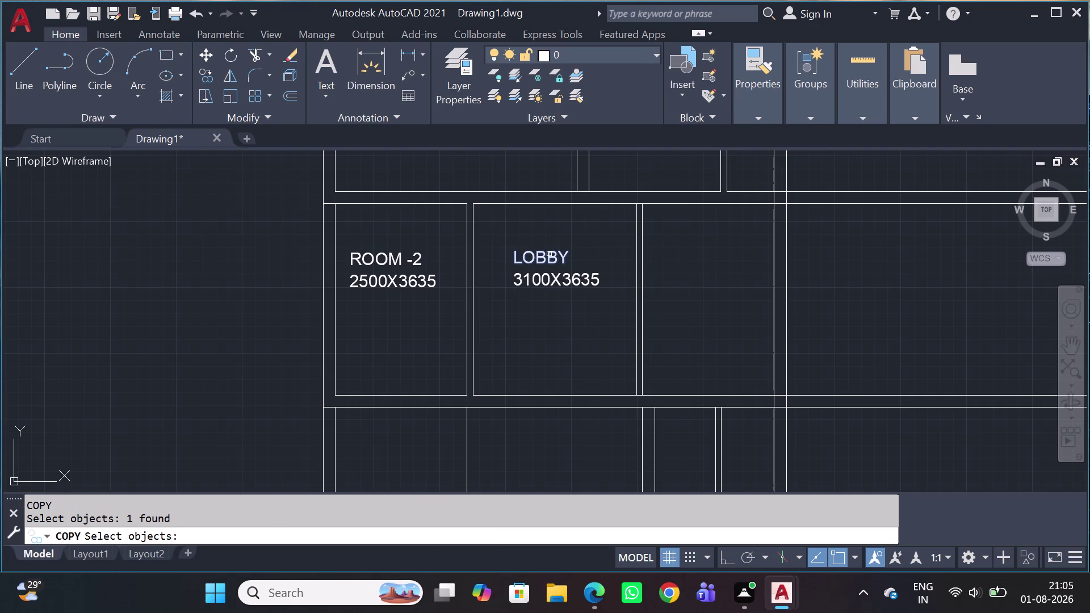
key(space)
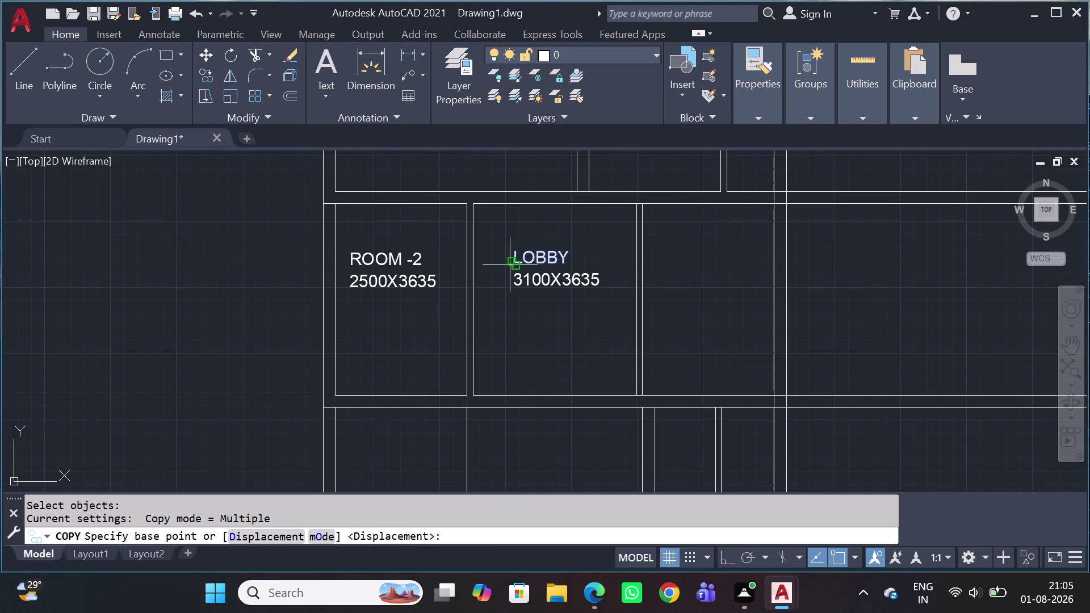
click(511, 264)
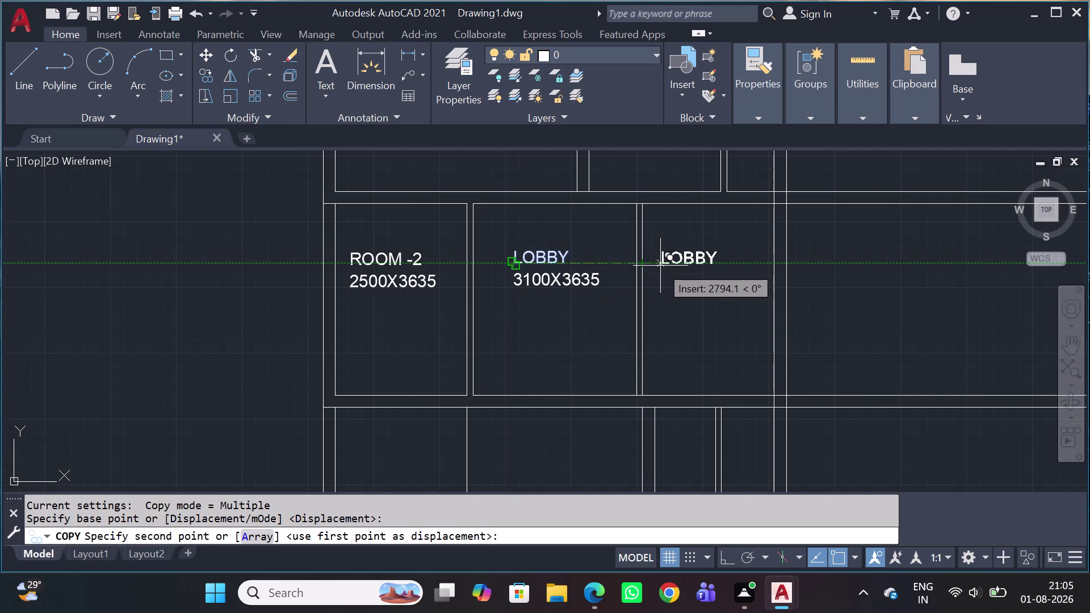
click(660, 266)
key(Escape)
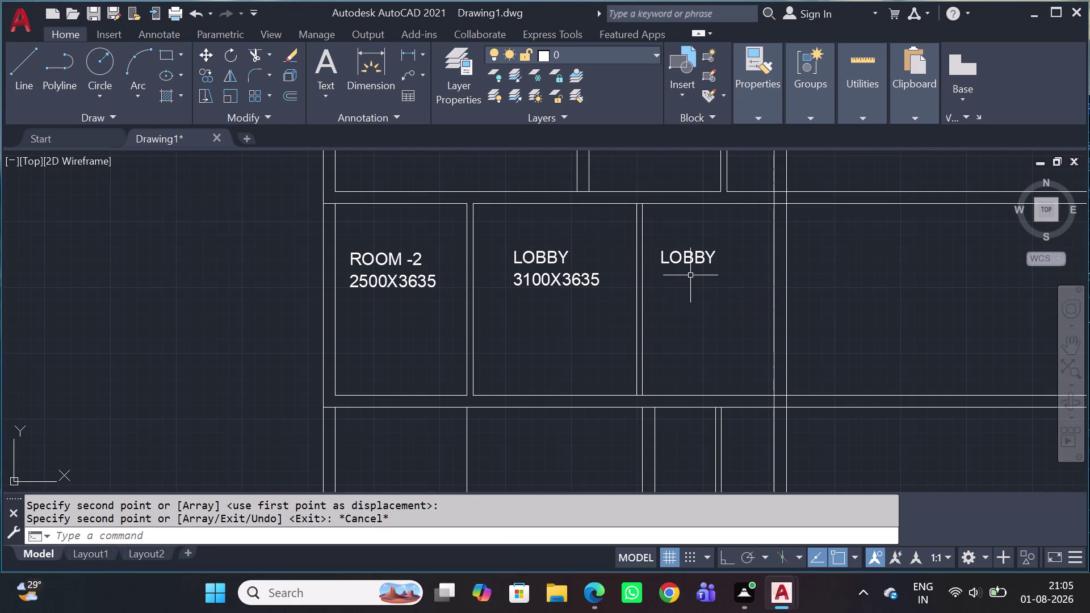
Edit the copied label's text to ROOM-4.
double_click(685, 252)
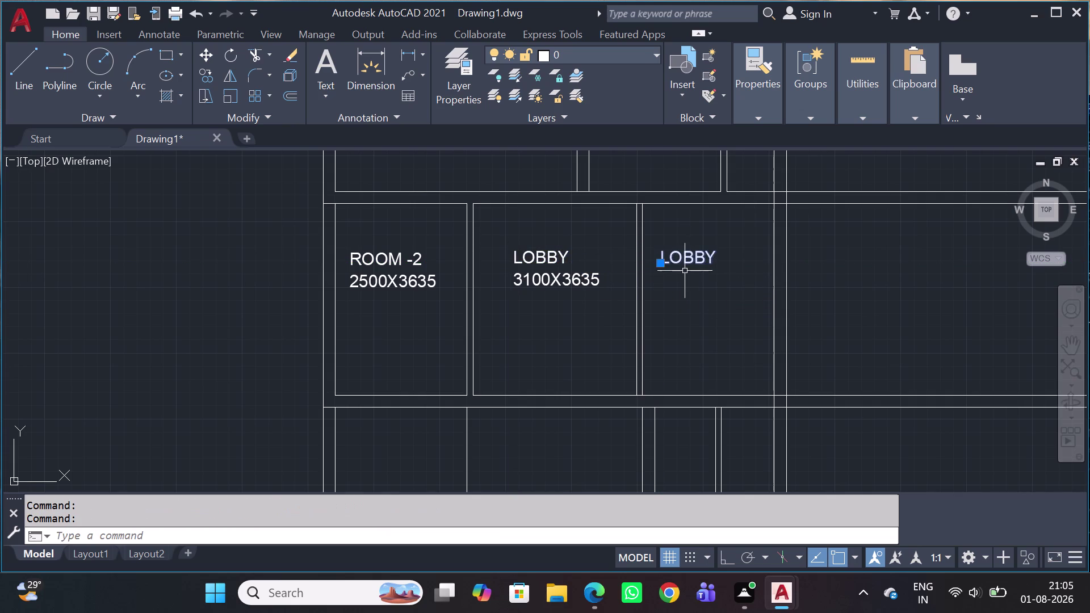
double_click(686, 255)
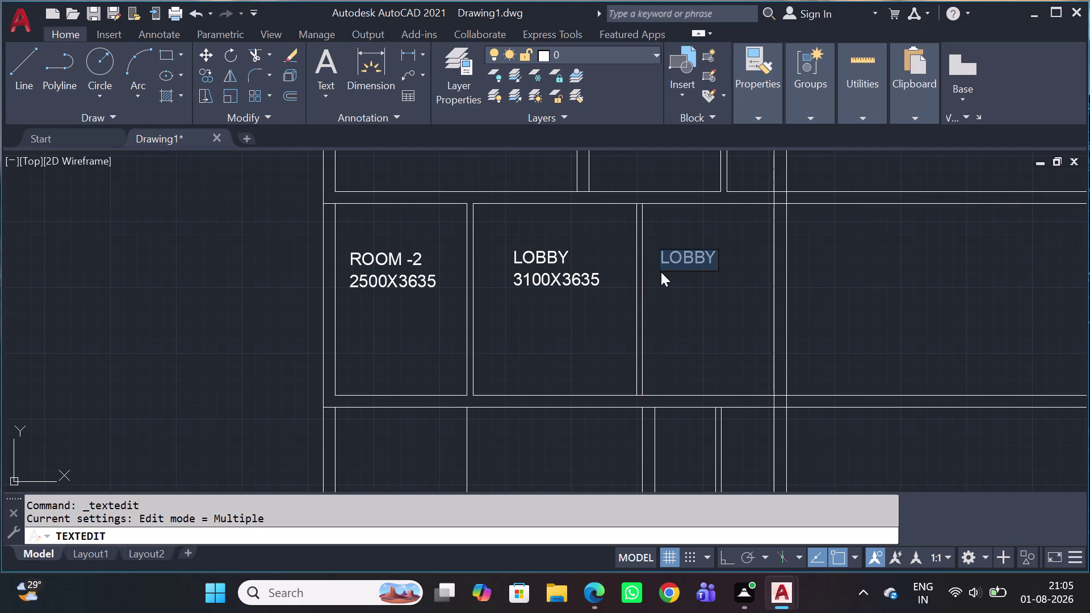
text(ROOM)
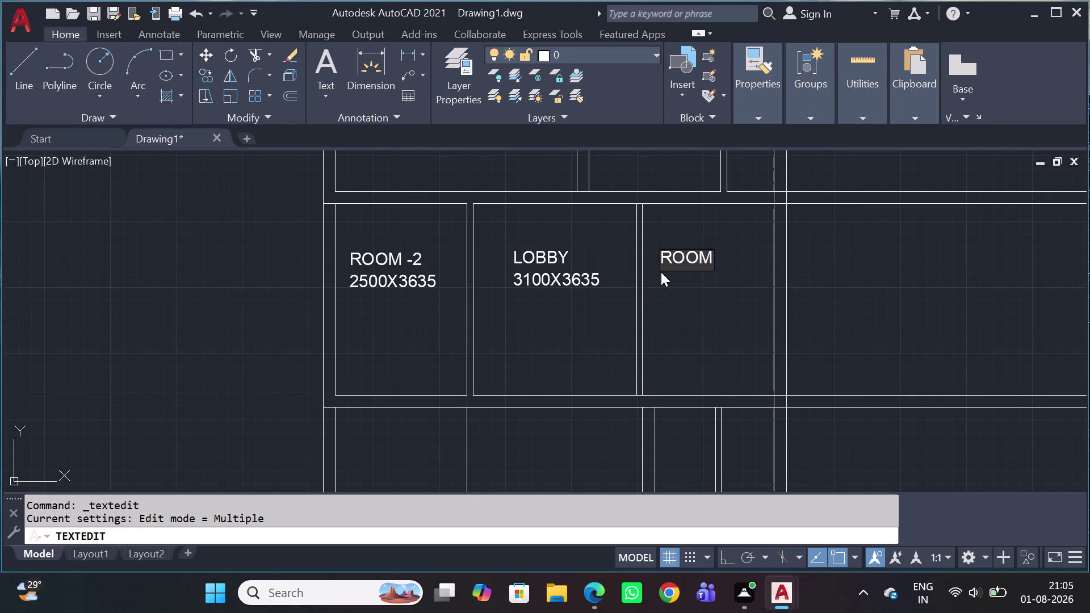
text(-2)
key(BackSpace)
key(4)
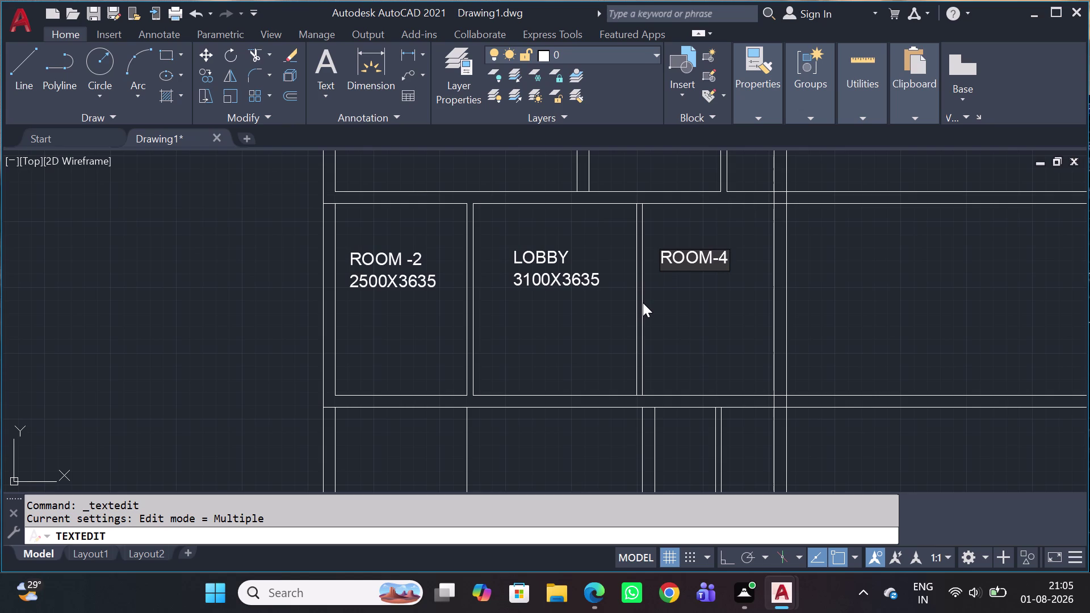
key(Return)
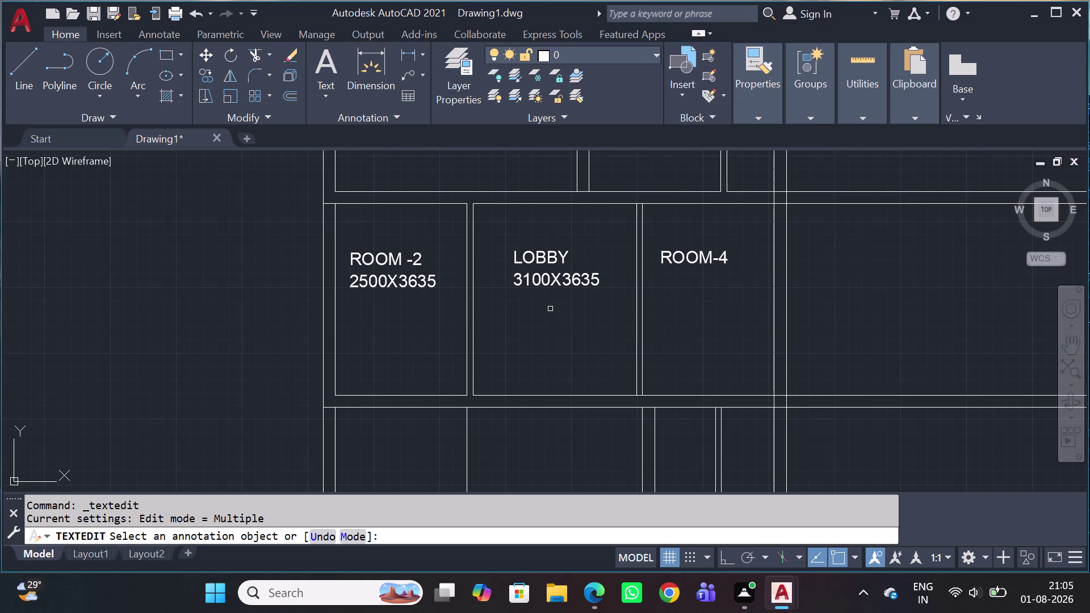
key(Escape)
Copy the ROOM-4 label to just below itself.
click(678, 249)
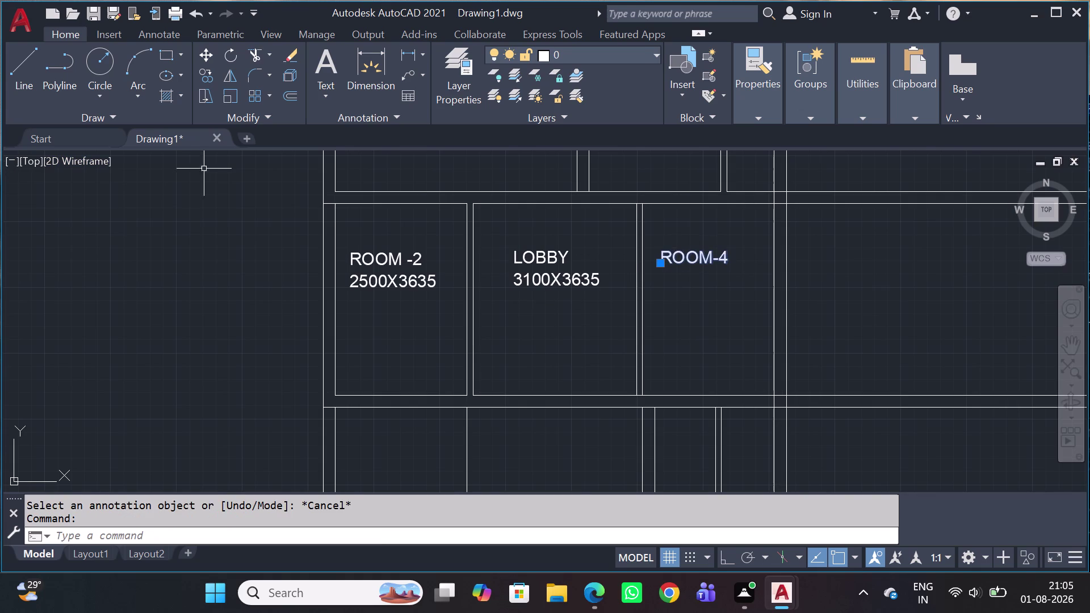
key(c)
key(o)
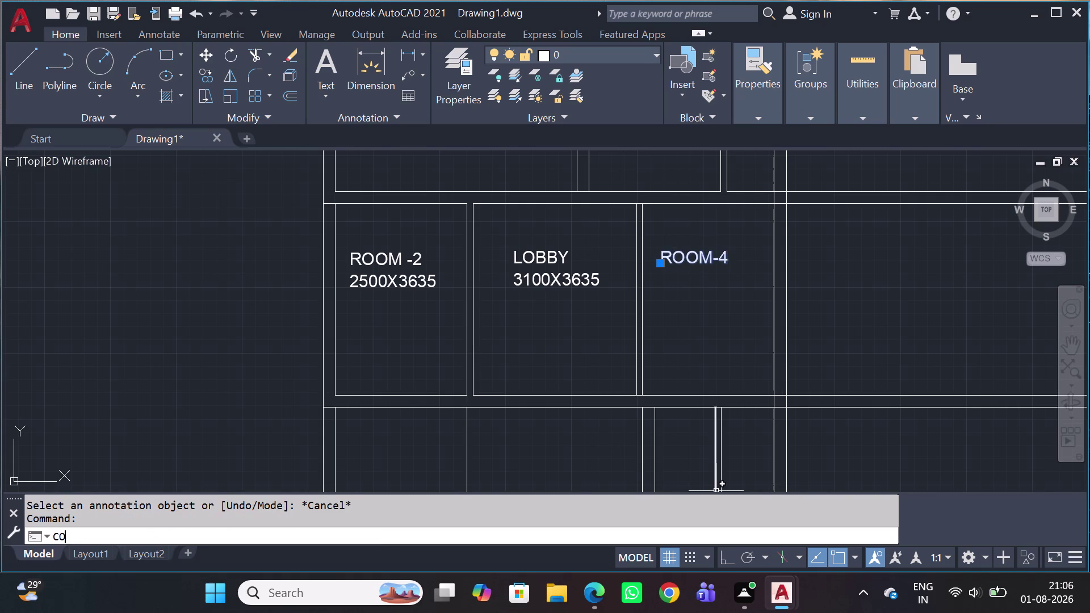
key(space)
click(660, 266)
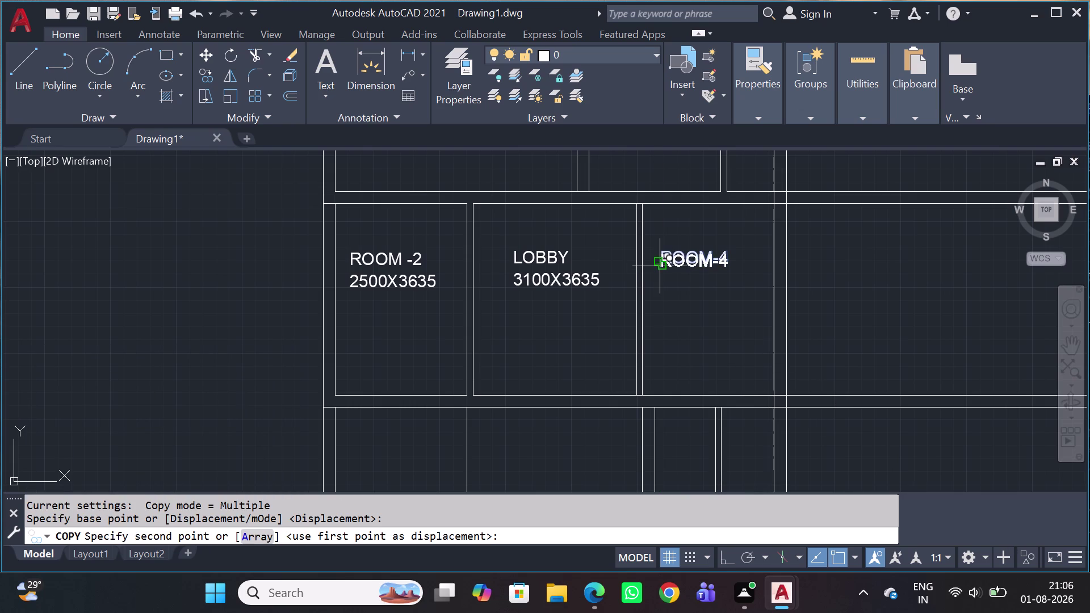
click(664, 289)
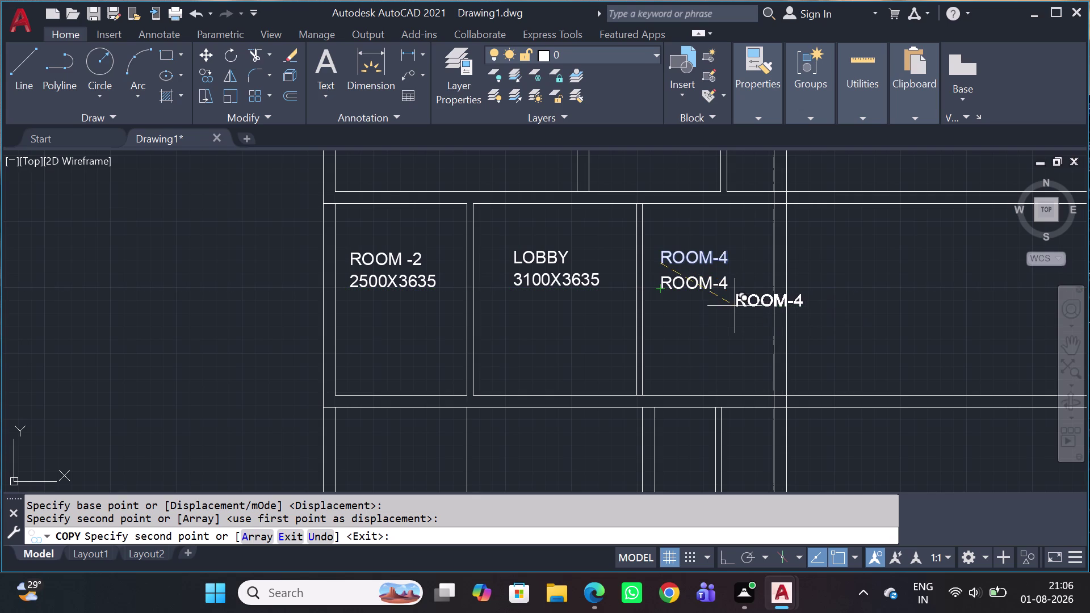
key(Escape)
Change the lower copy's text to 2500X3635.
click(705, 283)
click(704, 284)
triple_click(705, 282)
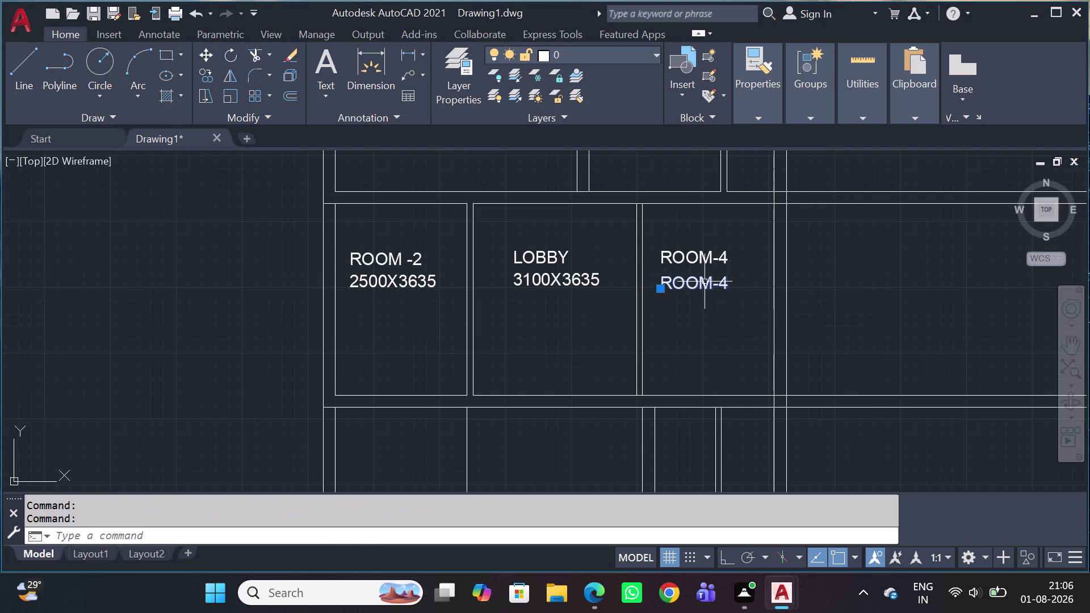
triple_click(704, 276)
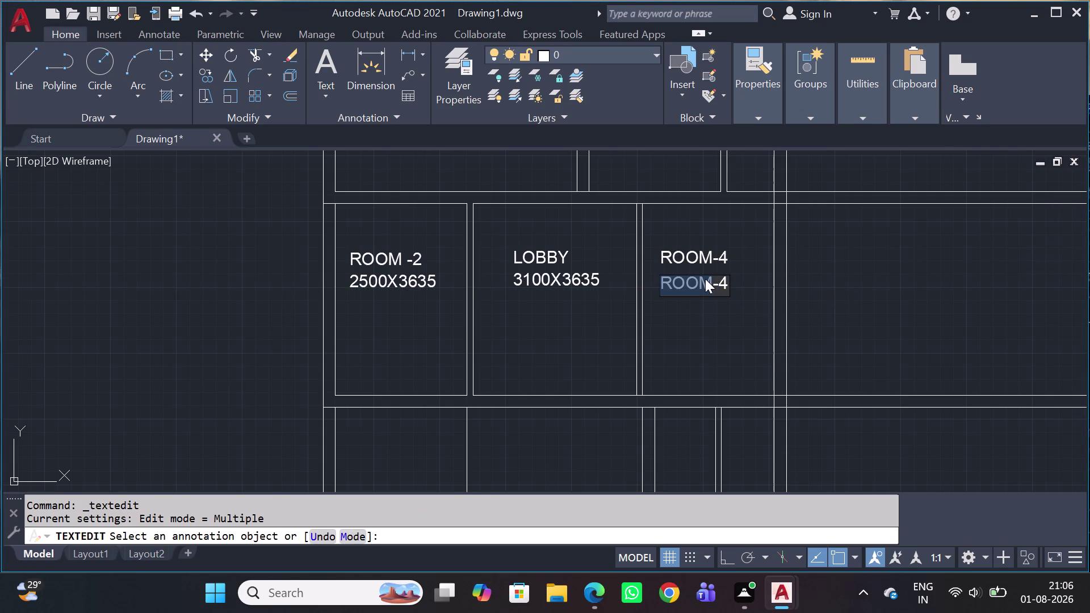
double_click(714, 281)
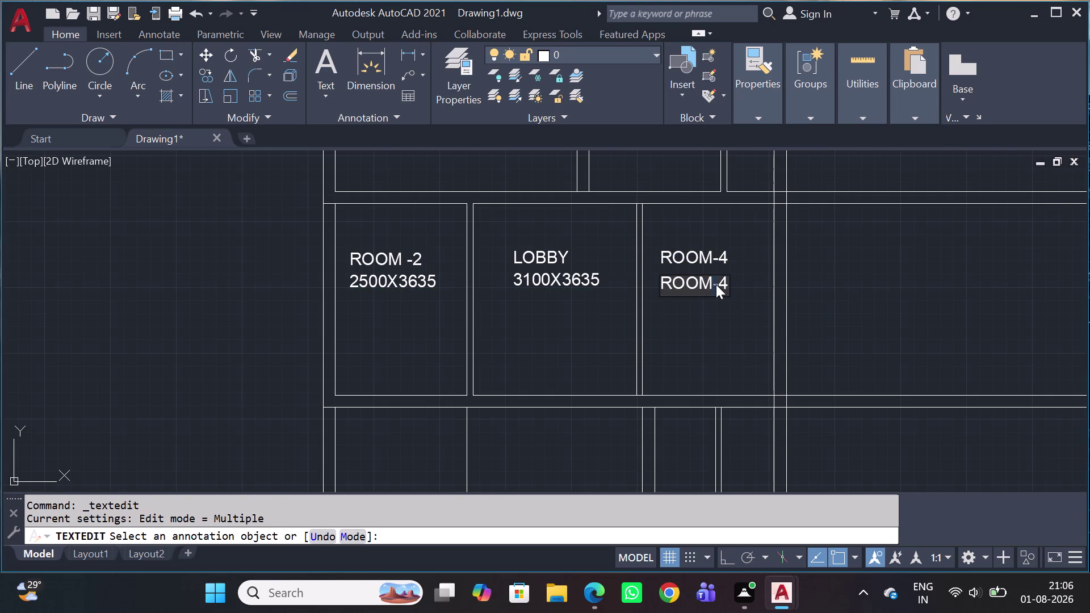
click(716, 285)
double_click(716, 284)
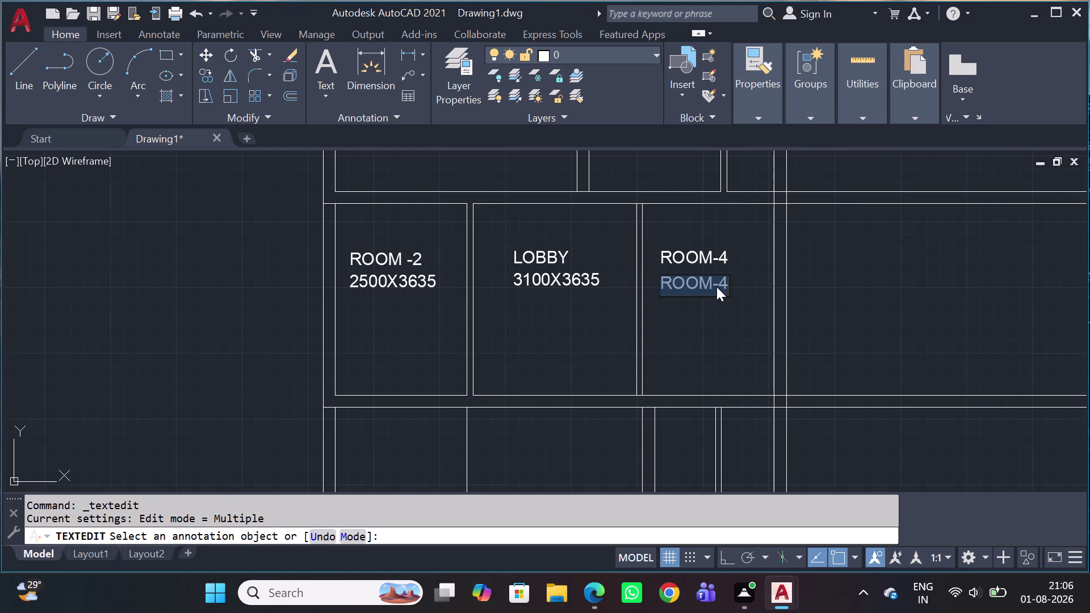
text(2)
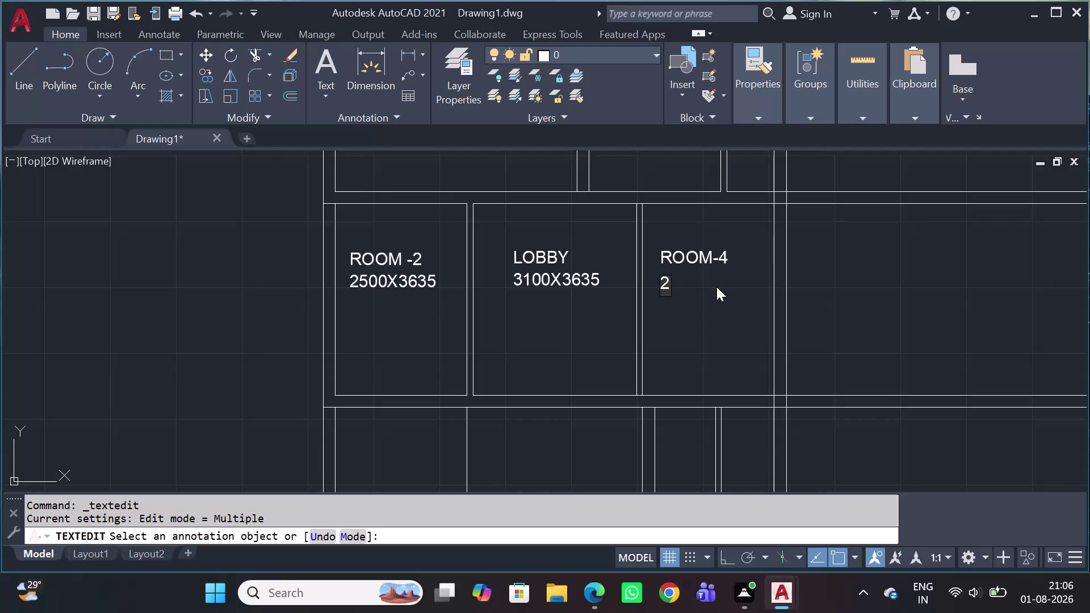
text(500)
key(x)
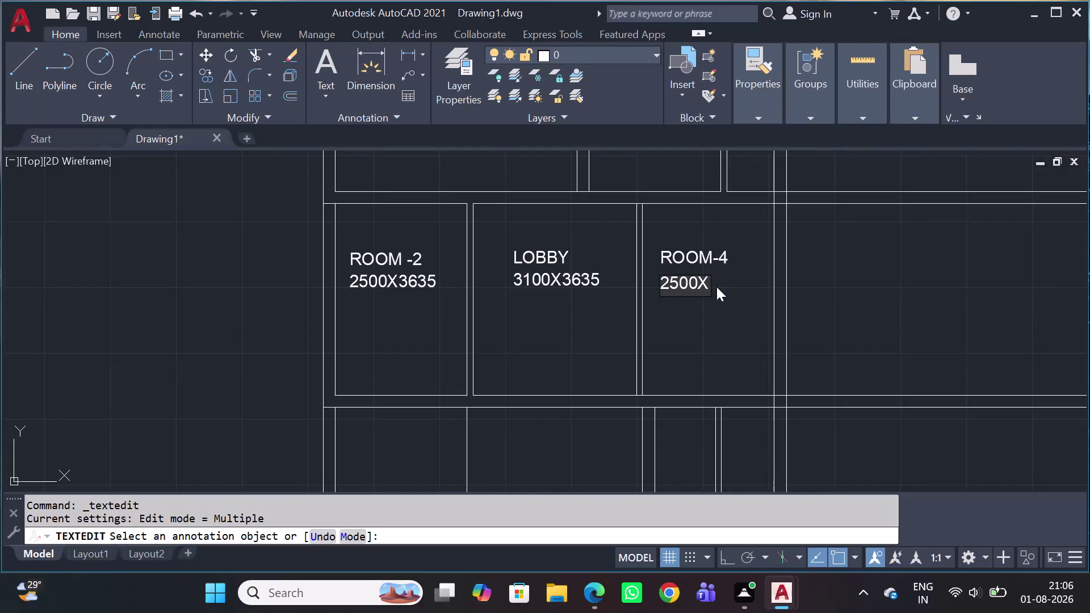
text(36)
text(35)
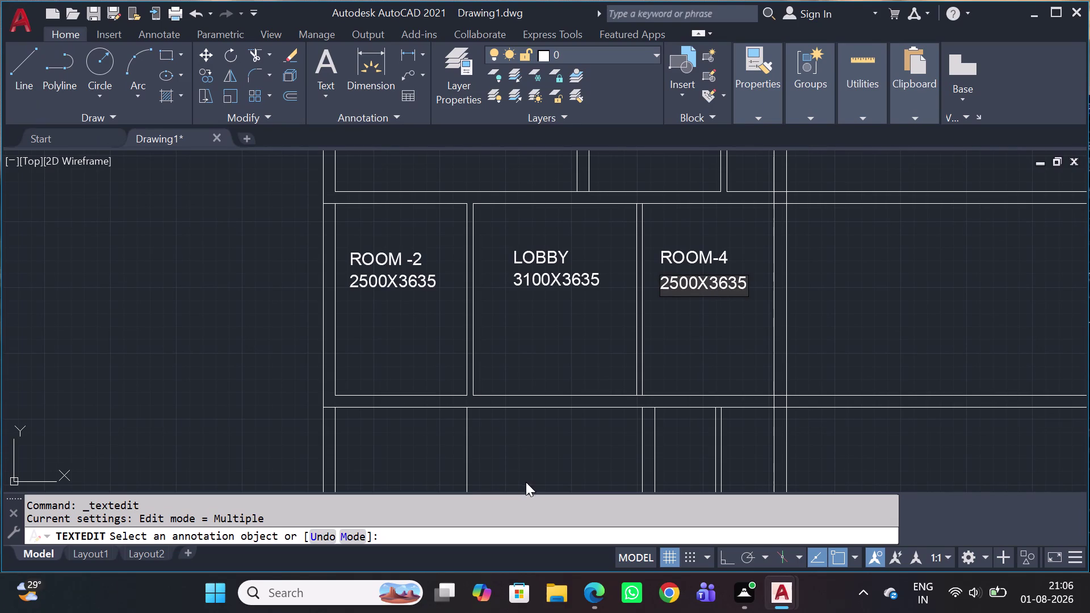
click(752, 356)
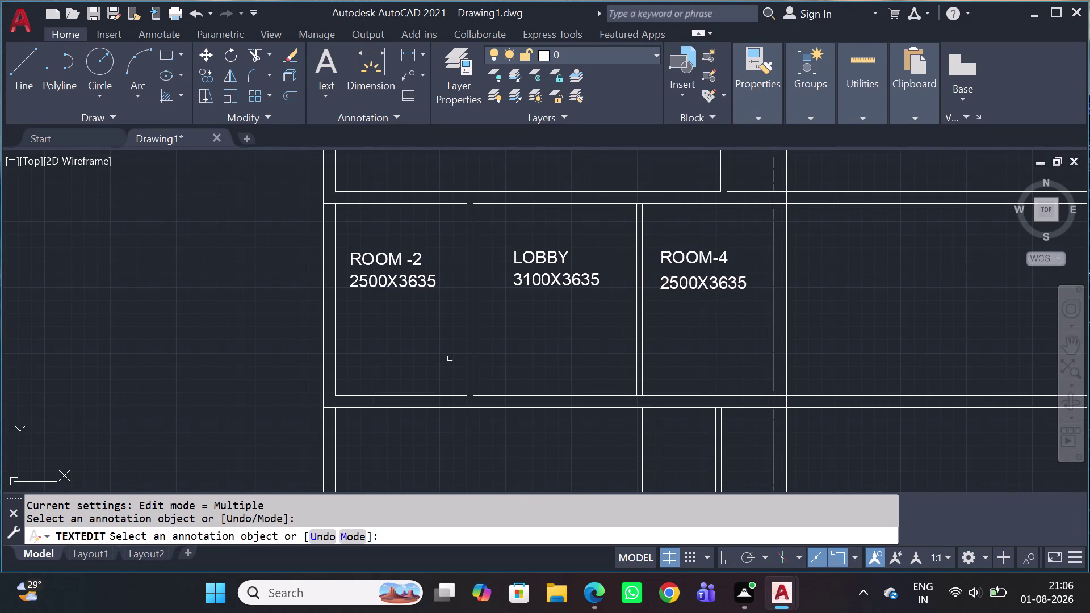
key(Escape)
scroll(down, 3)
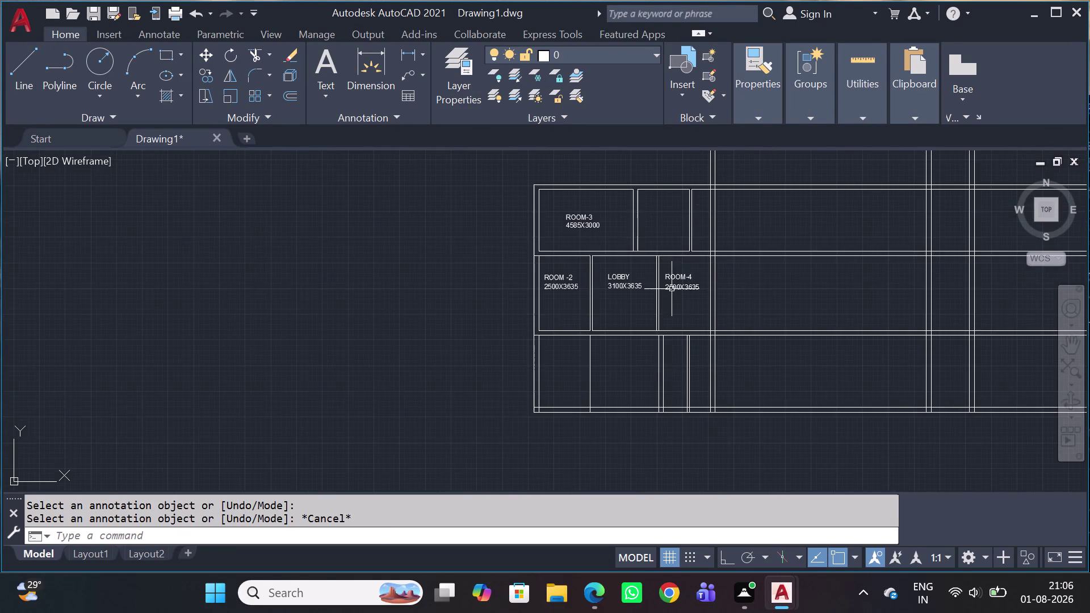
scroll(up, 3)
scroll(down, 3)
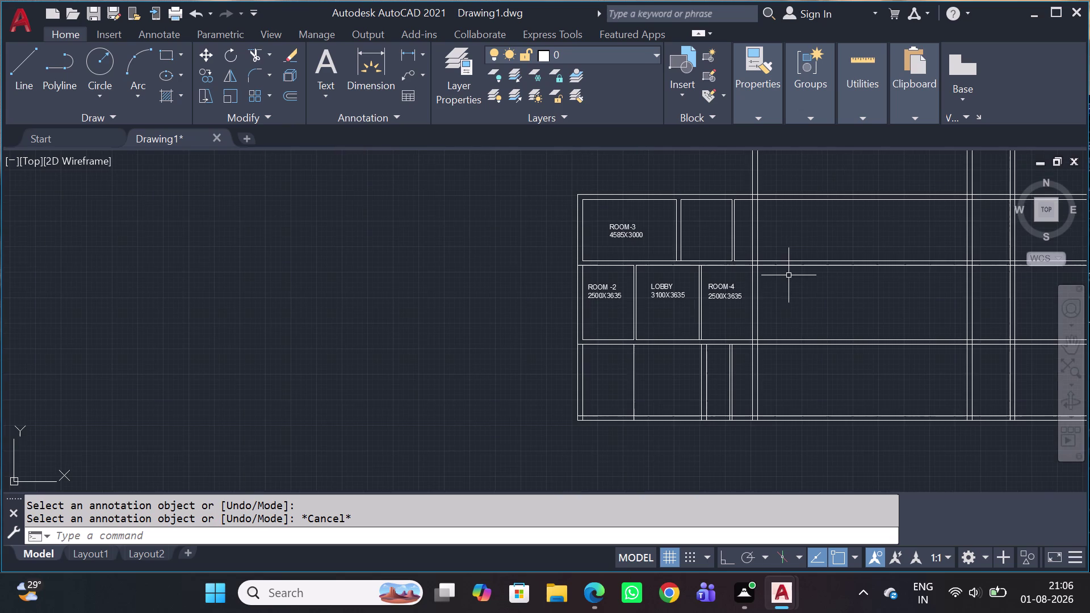
middle_drag(795, 308, 657, 404)
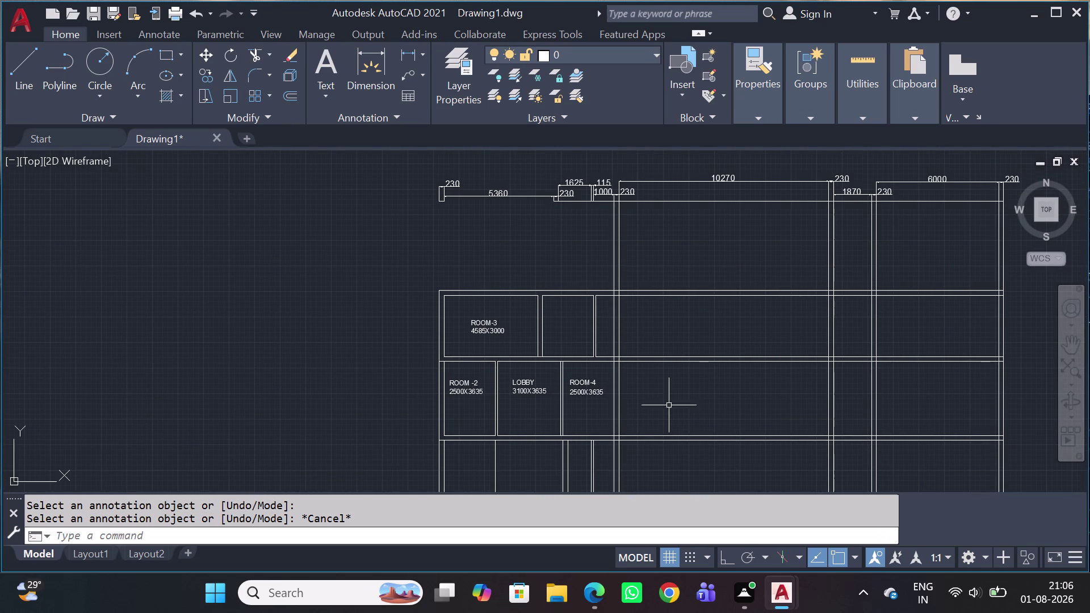
key(t)
key(r)
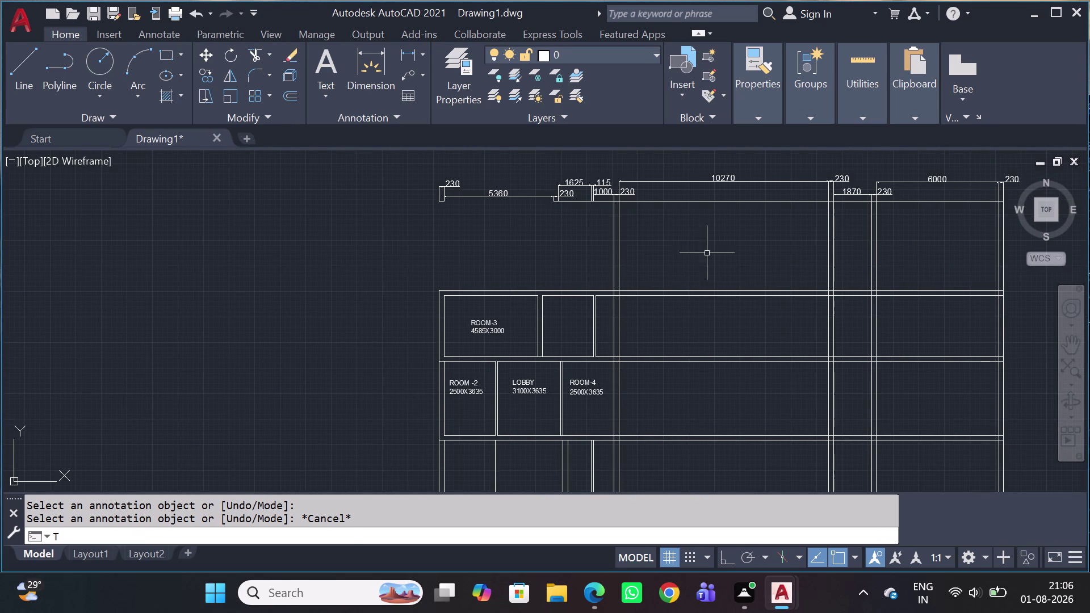
key(space)
drag(711, 252, 708, 268)
click(703, 320)
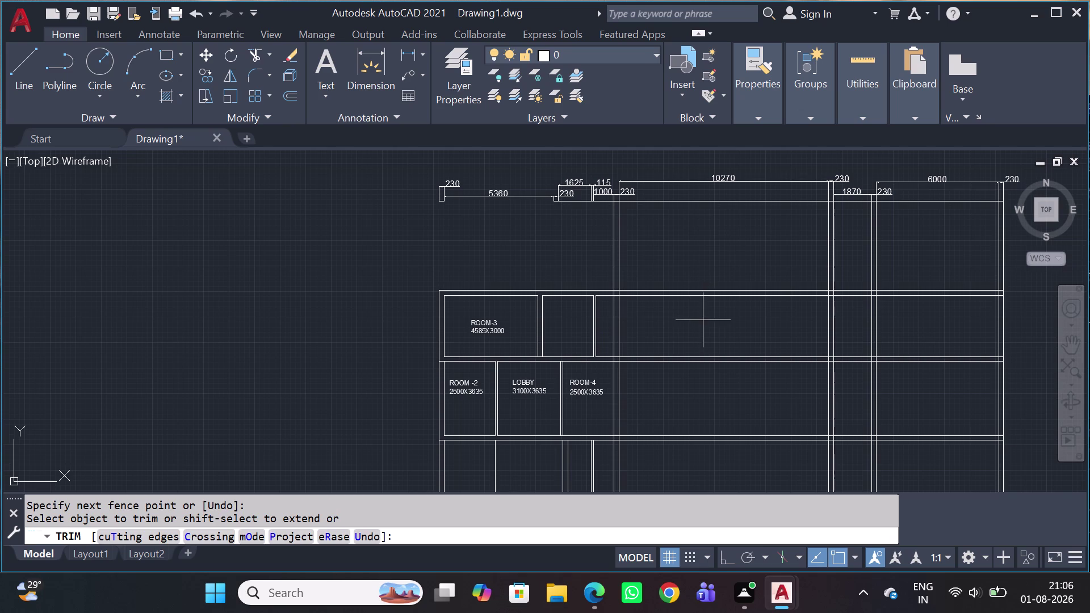
click(705, 268)
key(Escape)
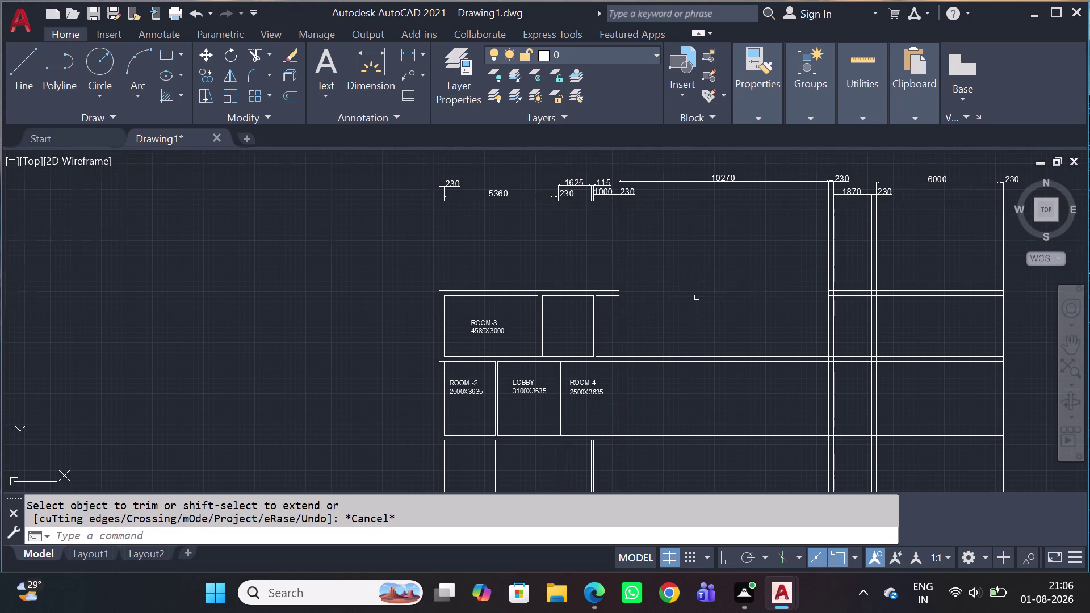
scroll(down, 3)
scroll(up, 3)
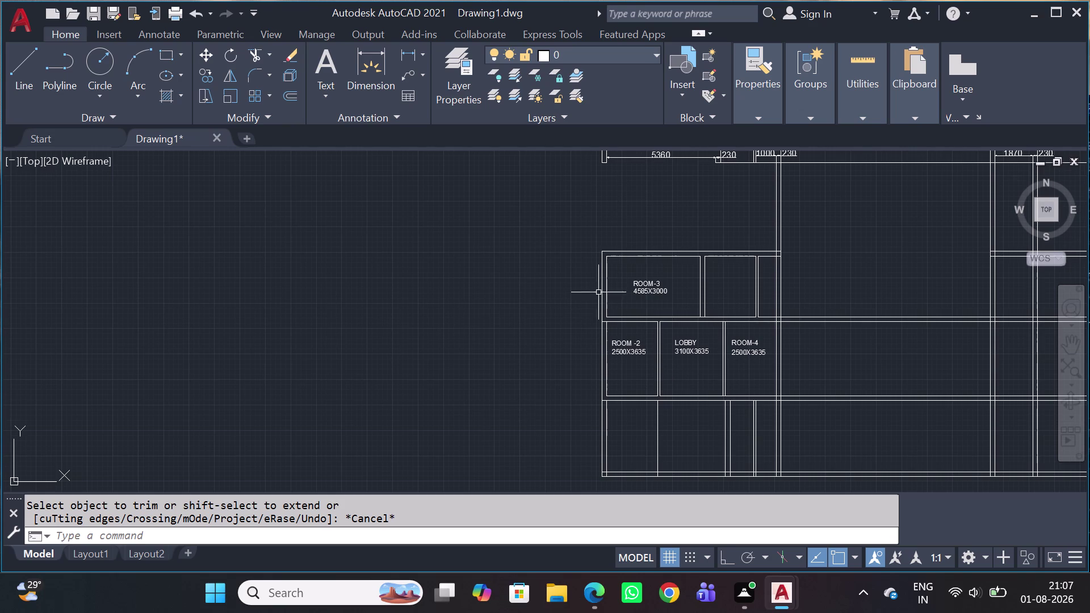
scroll(down, 3)
scroll(up, 3)
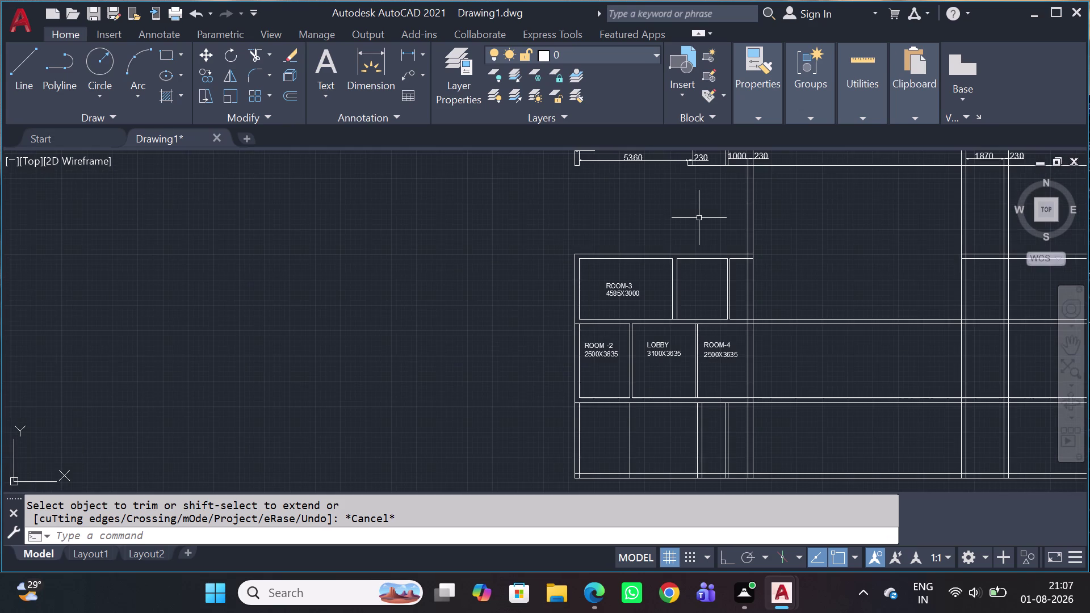
scroll(down, 3)
scroll(up, 3)
scroll(down, 3)
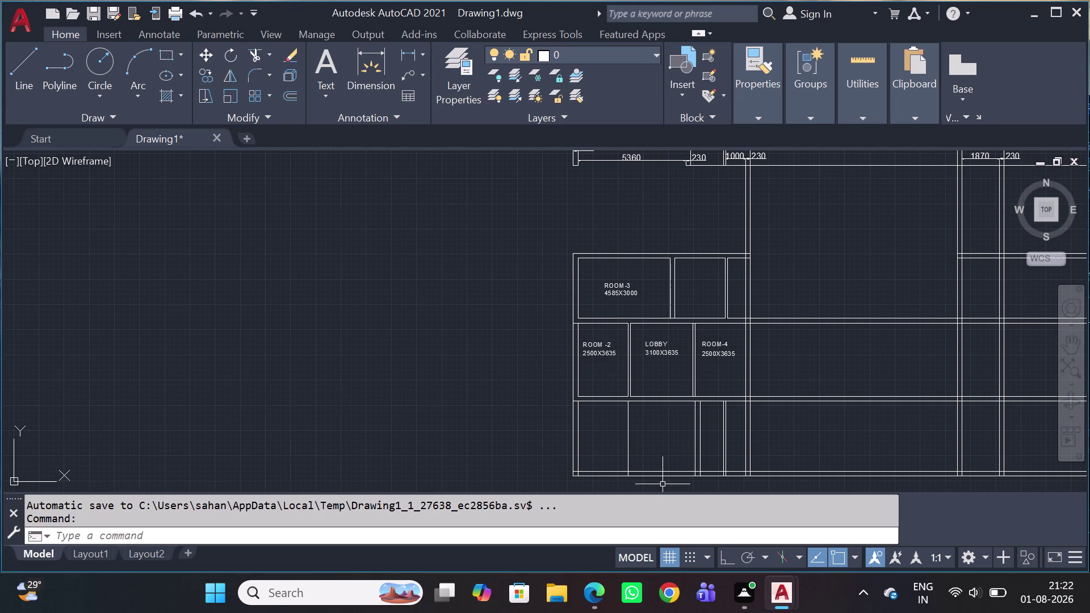
scroll(up, 3)
scroll(up, 3)
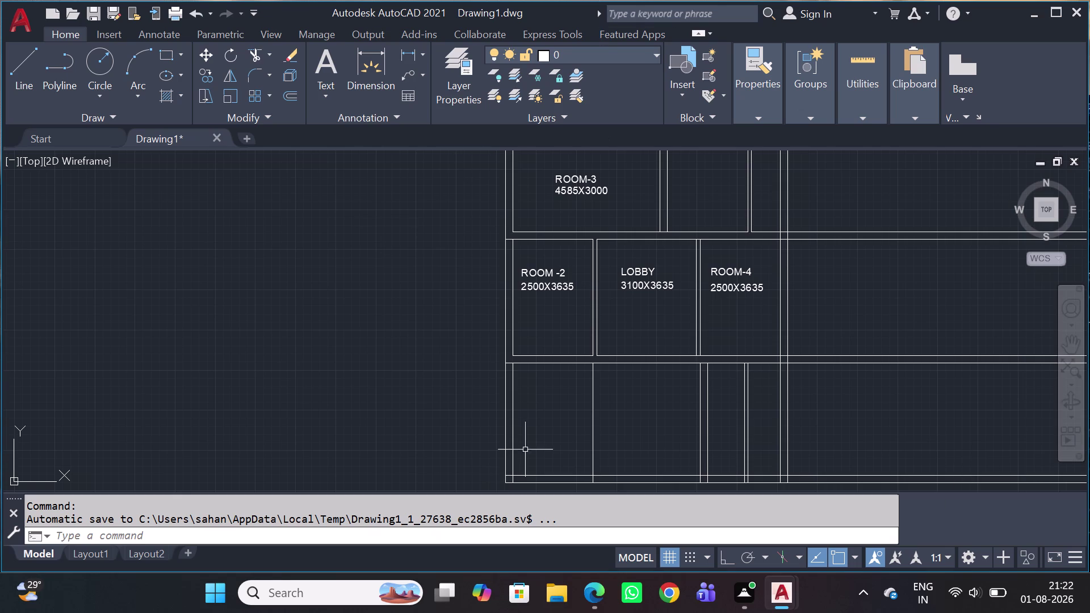
scroll(down, 3)
scroll(up, 3)
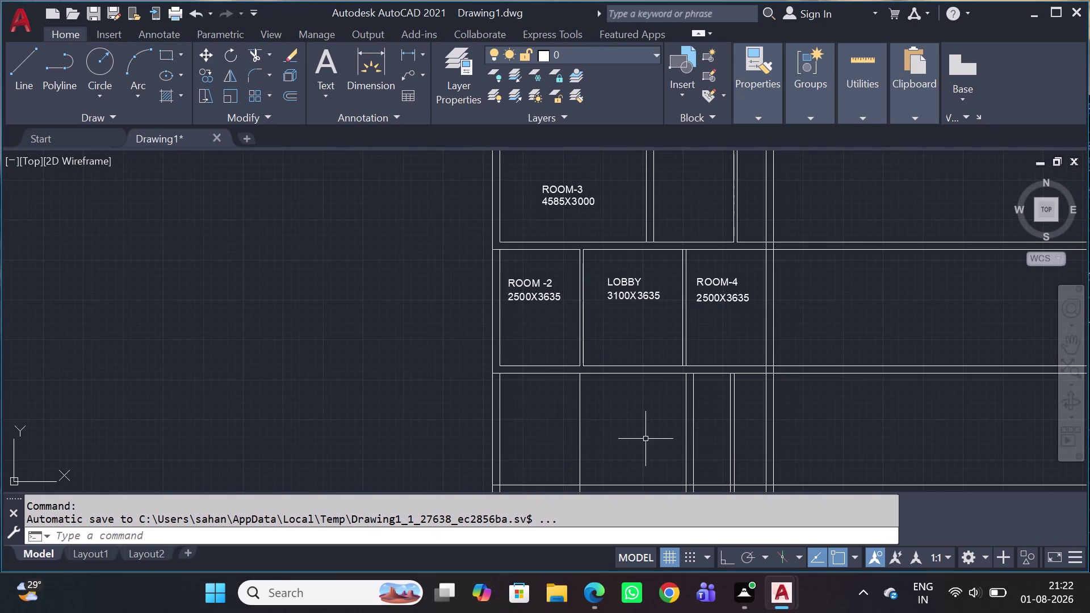
scroll(down, 3)
scroll(up, 3)
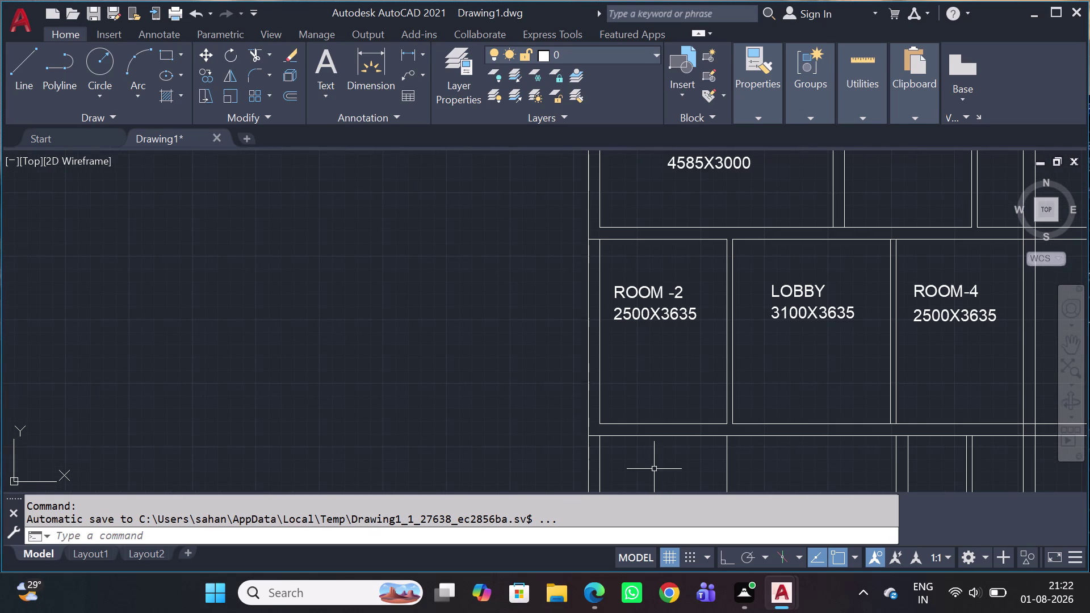
middle_drag(666, 434, 478, 303)
scroll(up, 3)
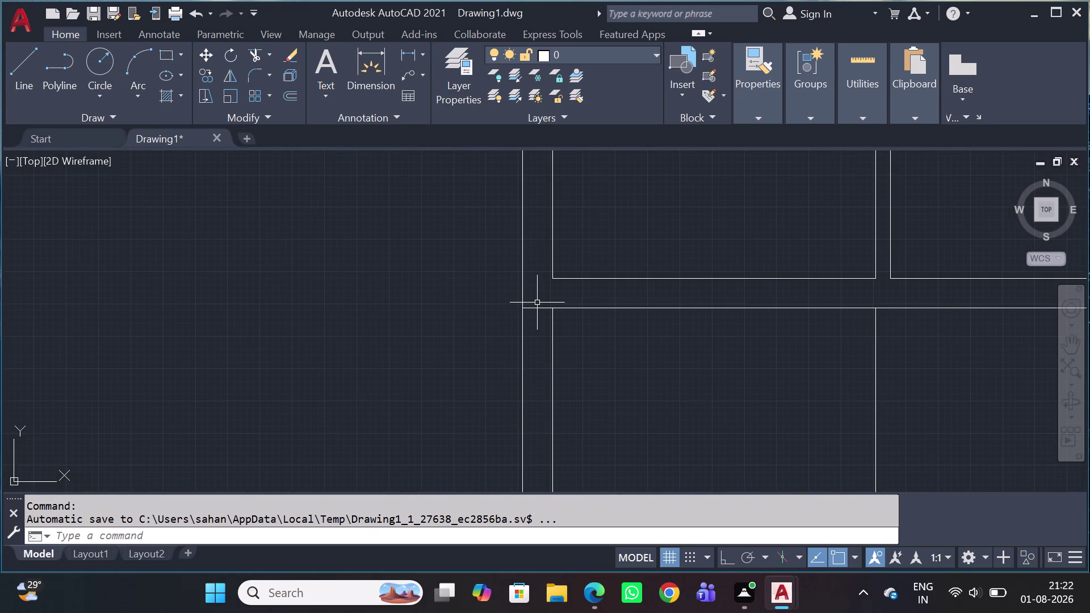
Trim the protruding line stub at the left wall junction, then pan to the lower rooms.
text(TR)
key(space)
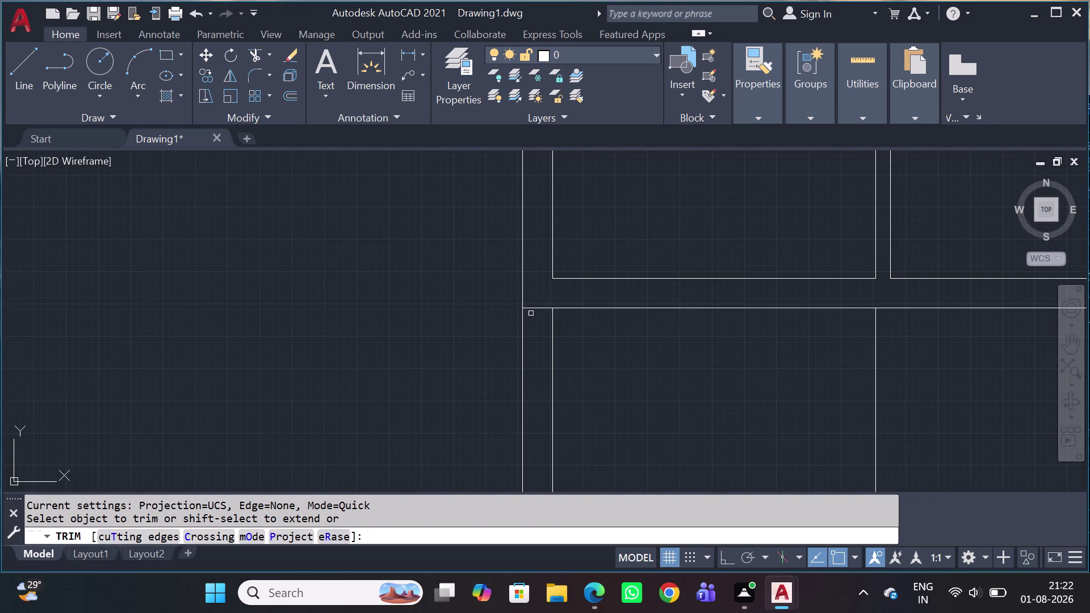
click(545, 310)
key(Escape)
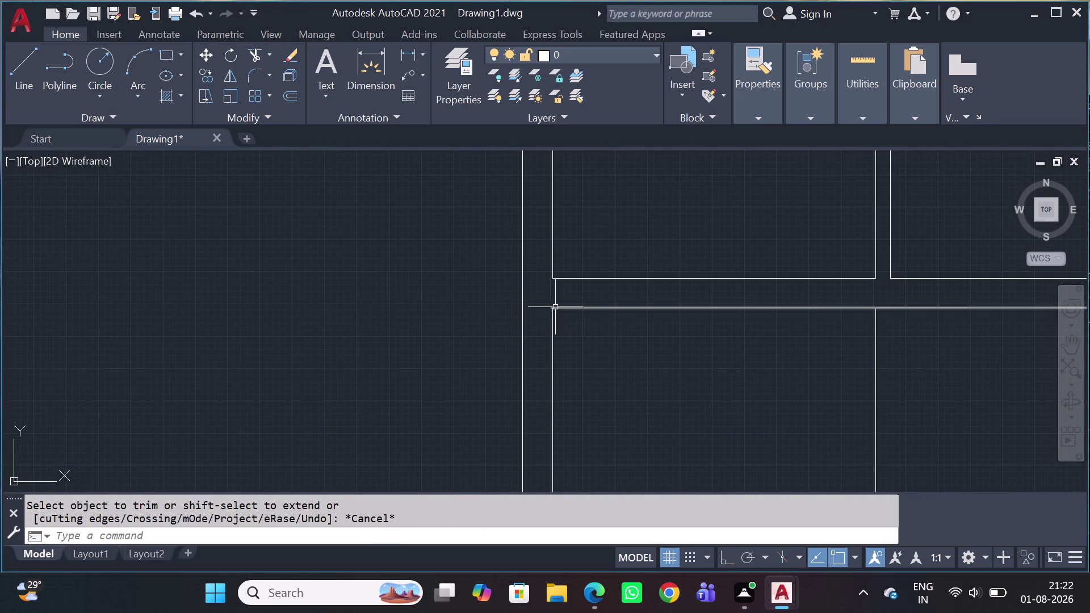
scroll(down, 3)
scroll(down, 3)
scroll(up, 3)
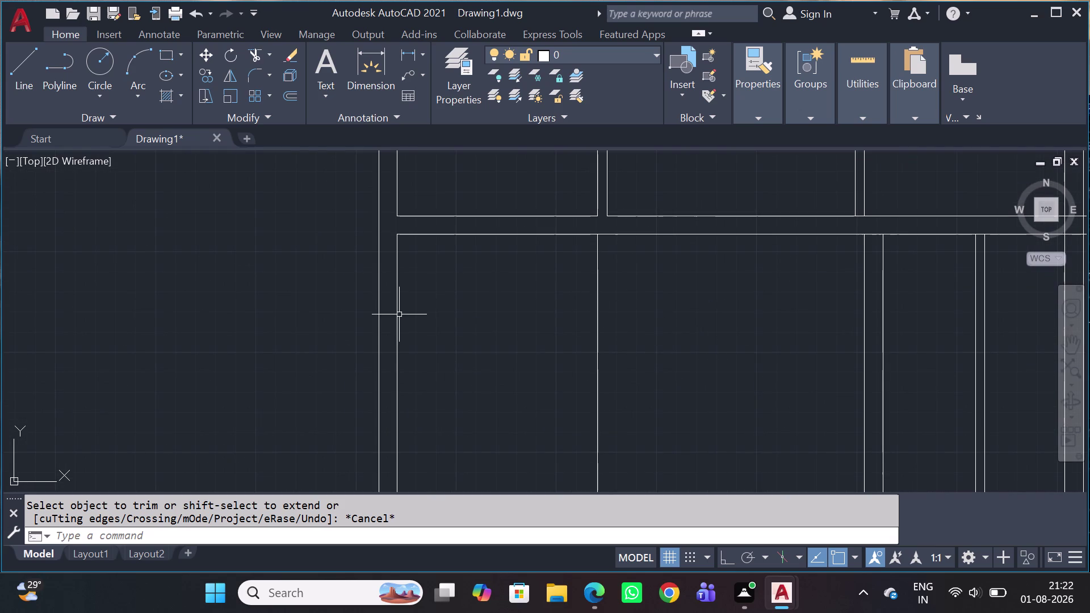
drag(398, 320, 399, 330)
Offset the left wall line 3570 to create the new partition line.
key(o)
key(space)
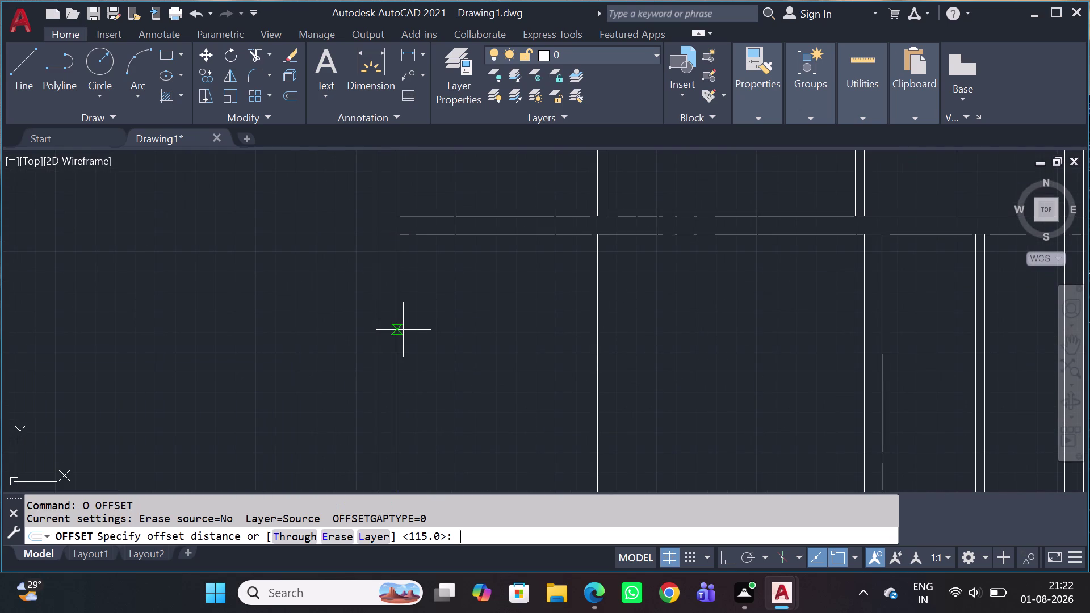
key(3)
key(5)
key(7)
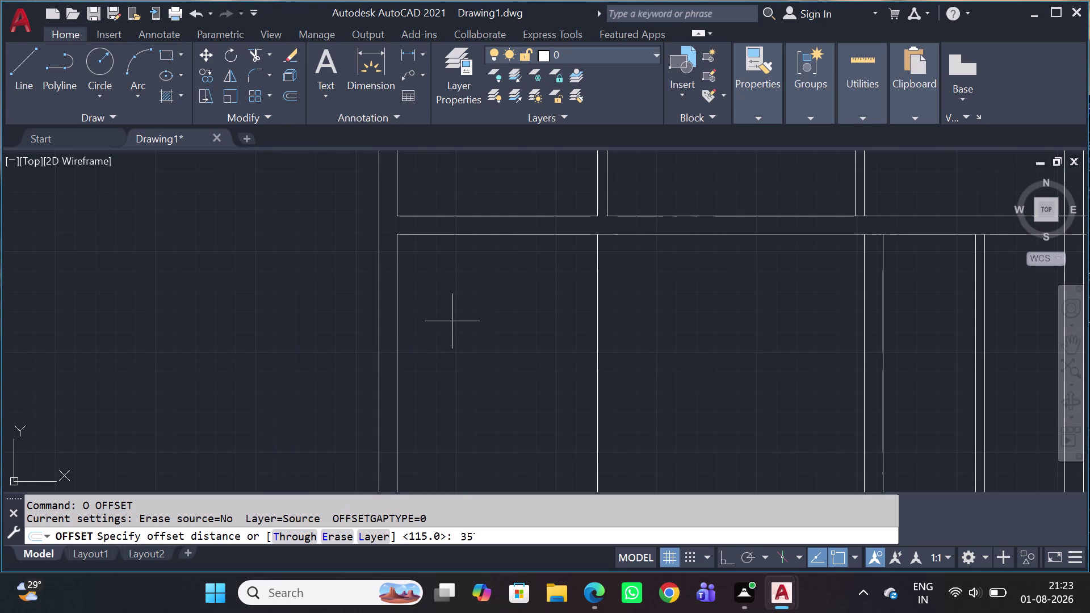
key(0)
key(space)
click(475, 305)
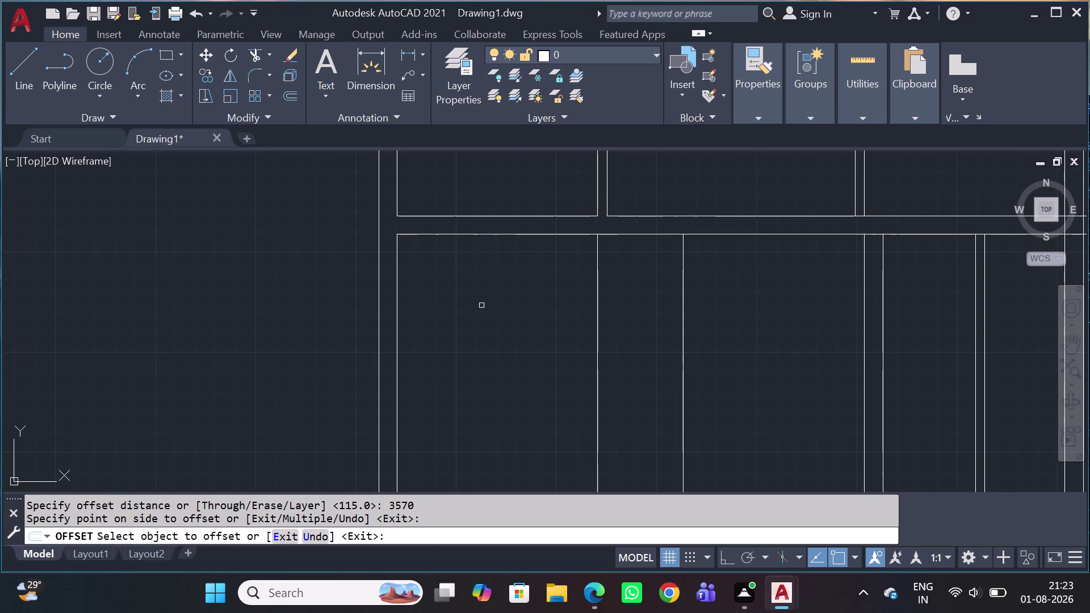
key(Escape)
Erase the old partition line and select the new one.
click(647, 284)
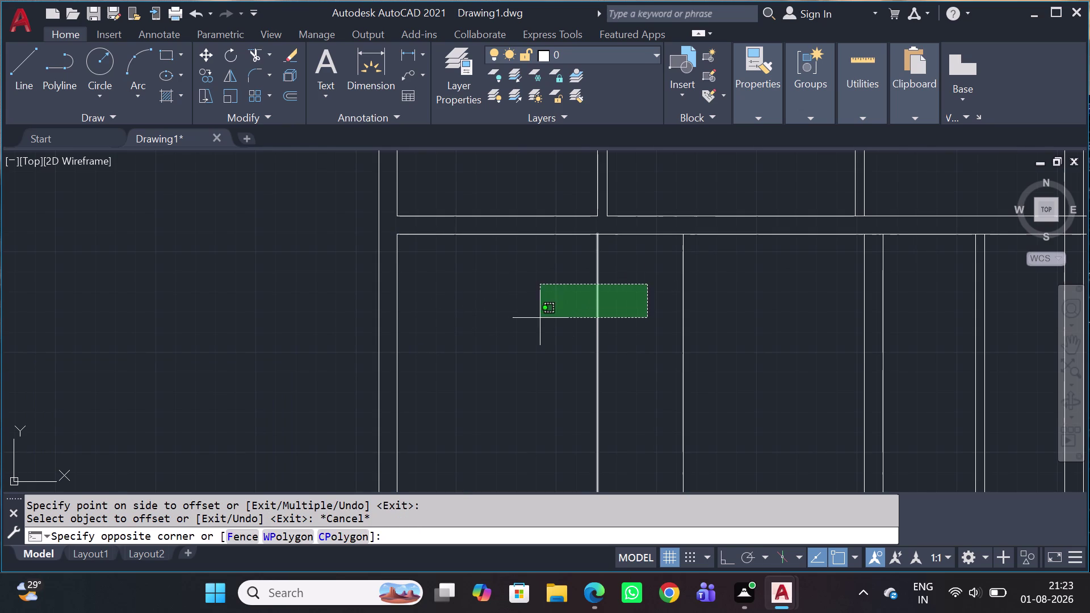
drag(537, 329, 537, 339)
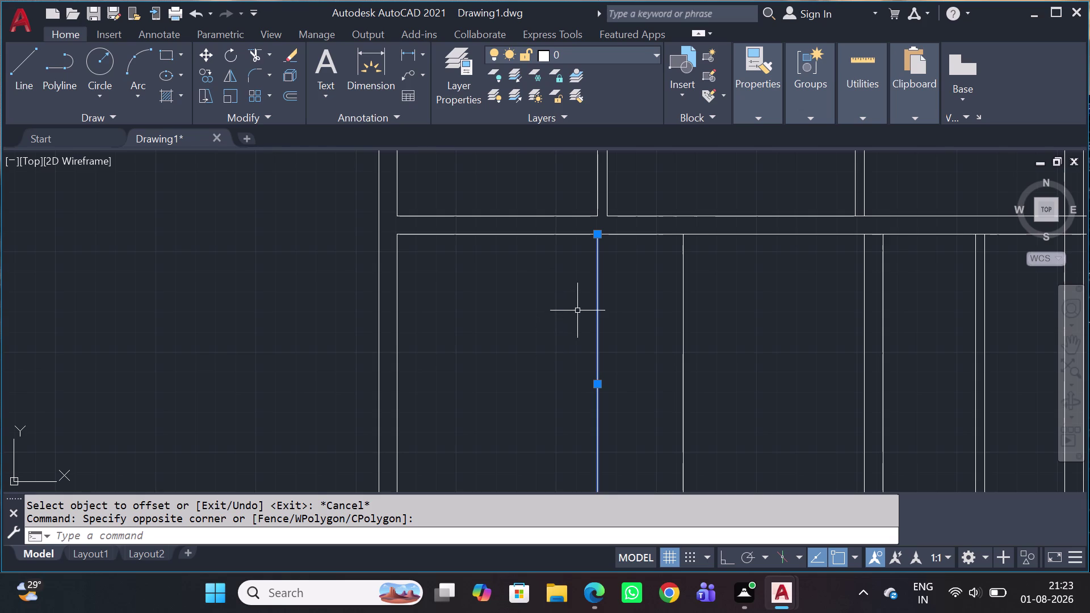
key(Delete)
click(740, 305)
drag(615, 331, 613, 336)
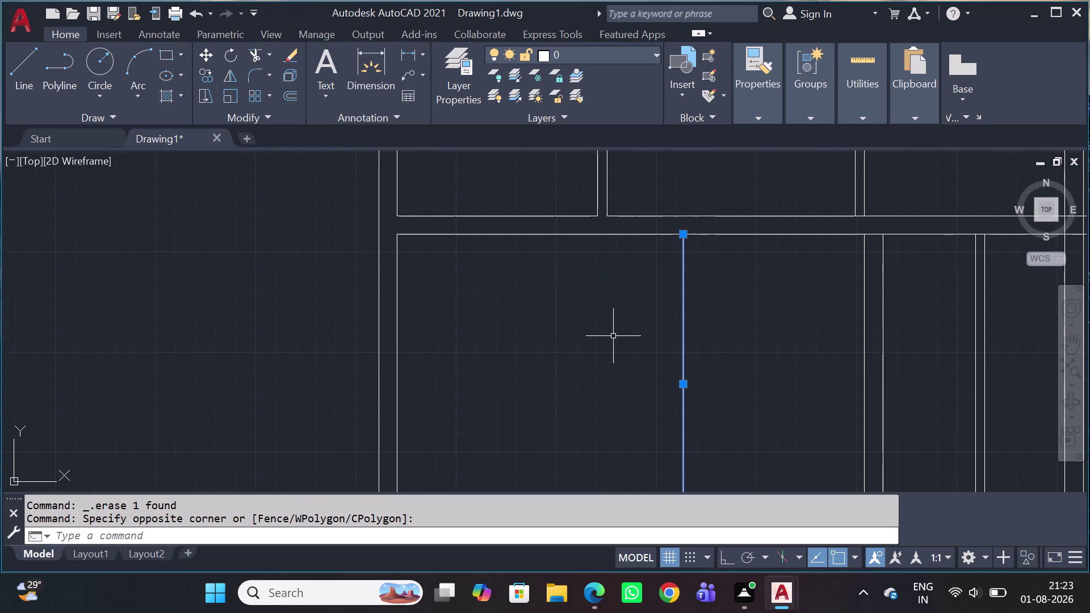
Offset the new partition line 230 to form the wall's second face.
key(o)
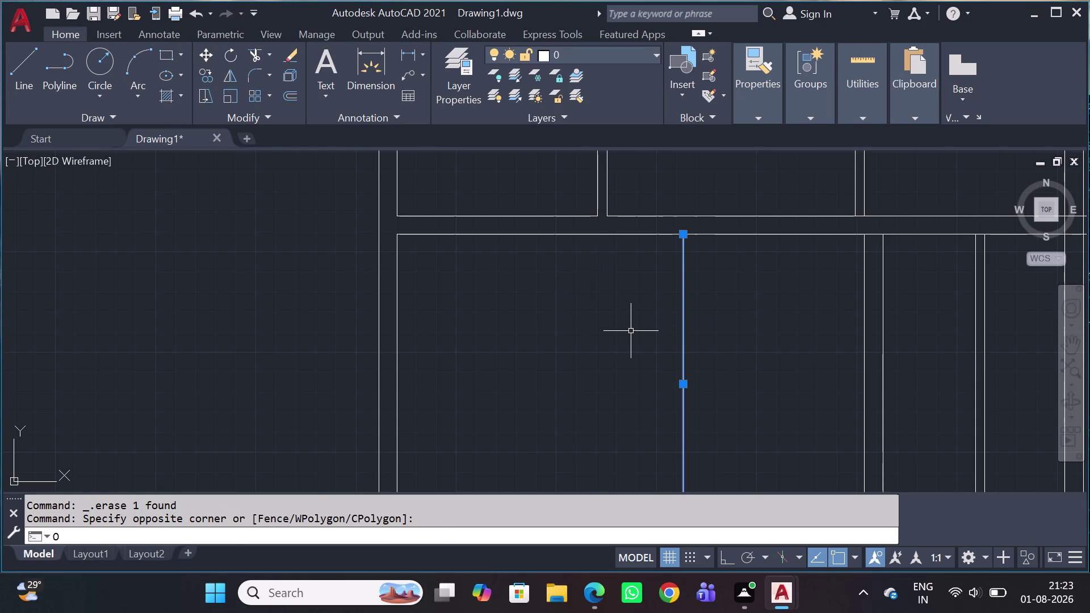
key(space)
key(2)
key(3)
key(0)
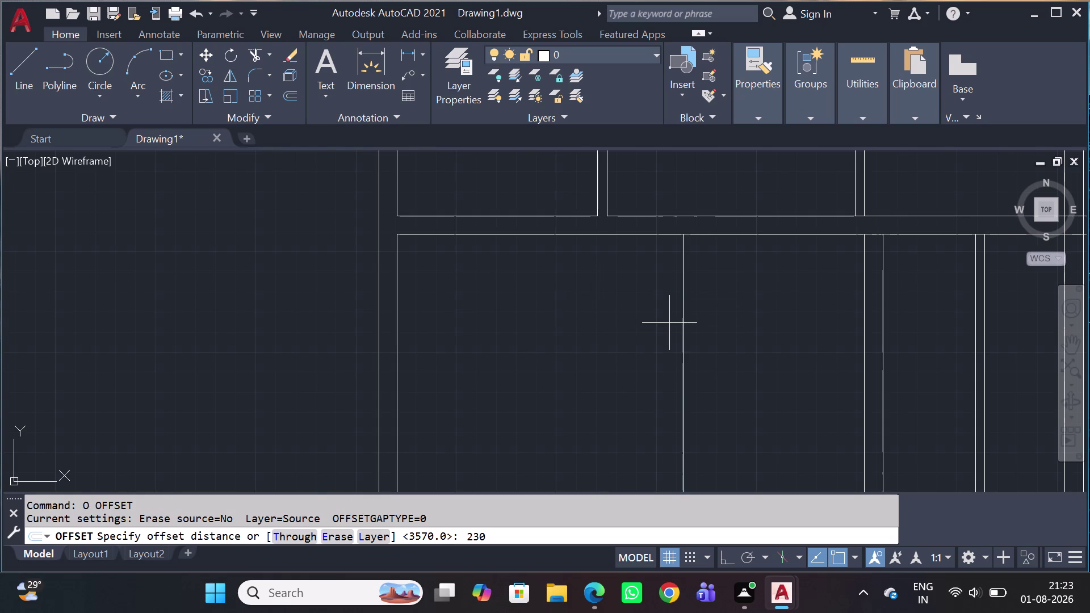
key(space)
drag(728, 330, 736, 337)
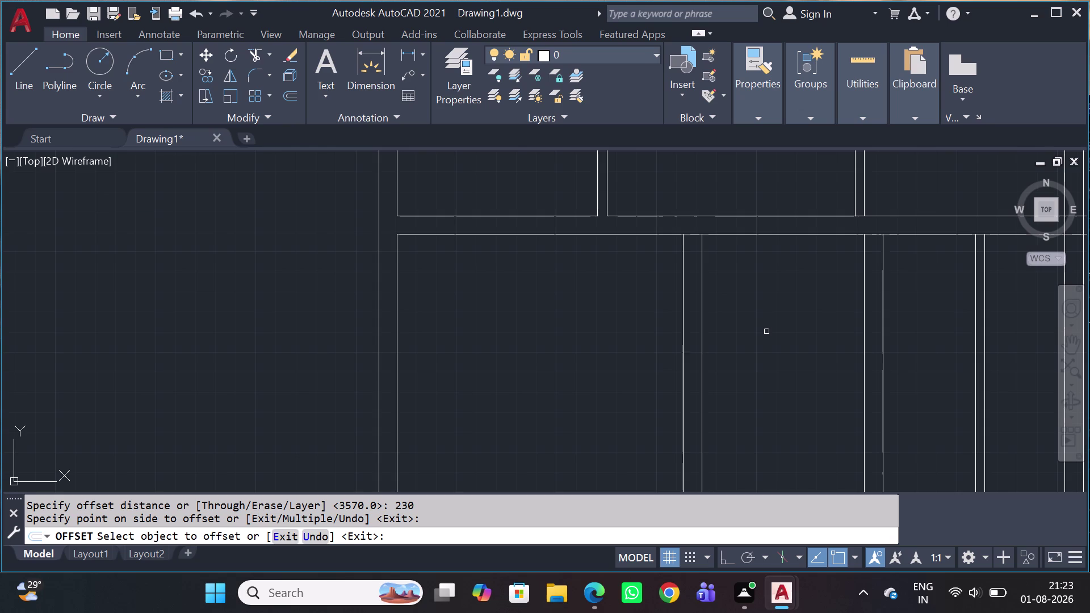
key(Escape)
Pan to the lower rooms and quick-measure the lower room at 3570 by 3500.
scroll(down, 3)
scroll(up, 3)
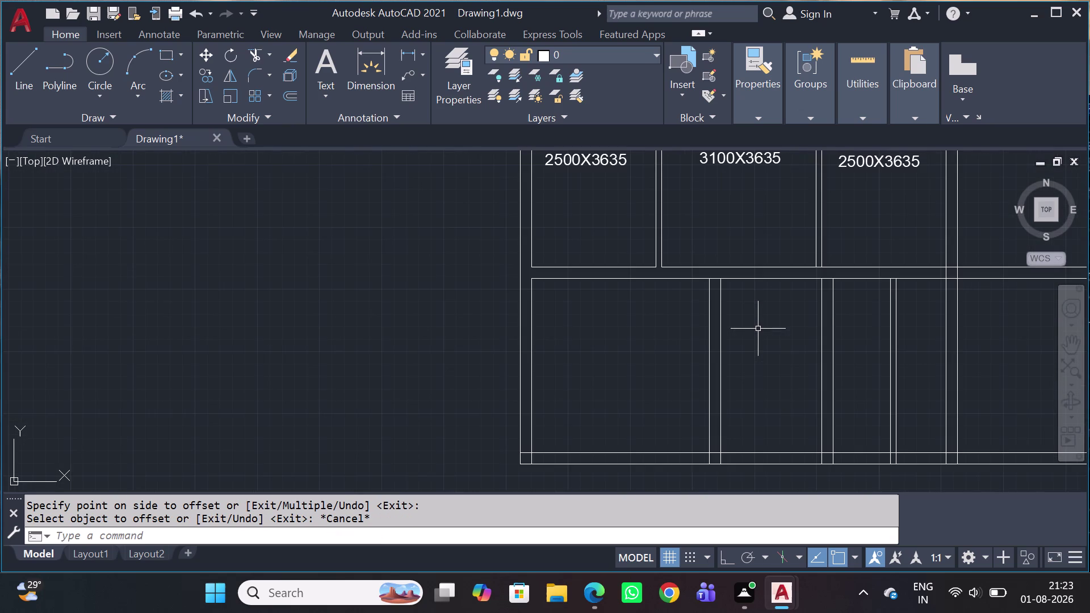
middle_drag(761, 331, 626, 330)
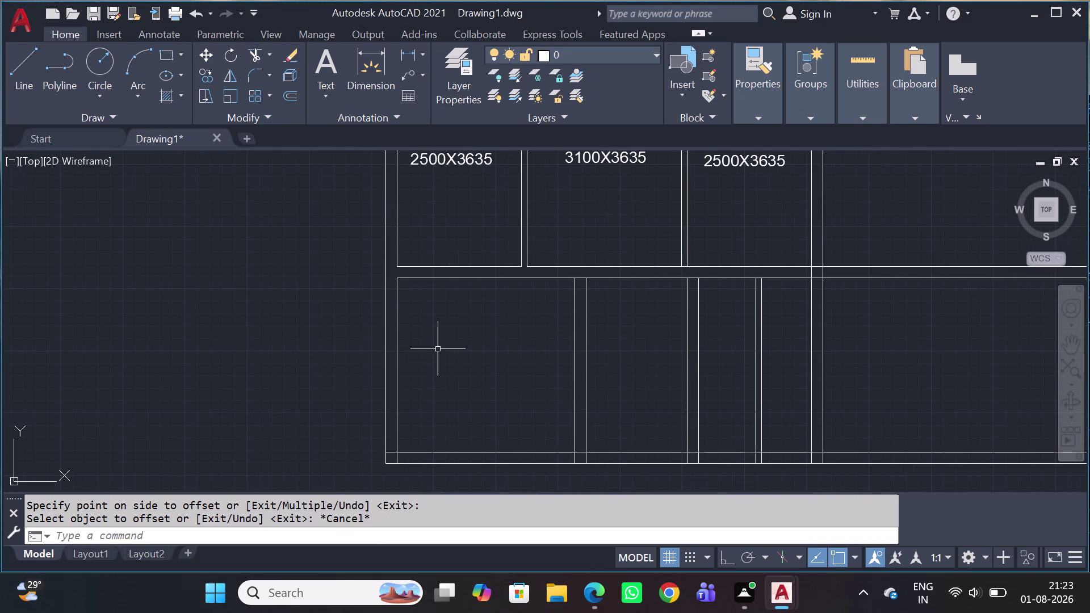
click(867, 123)
click(863, 172)
click(862, 219)
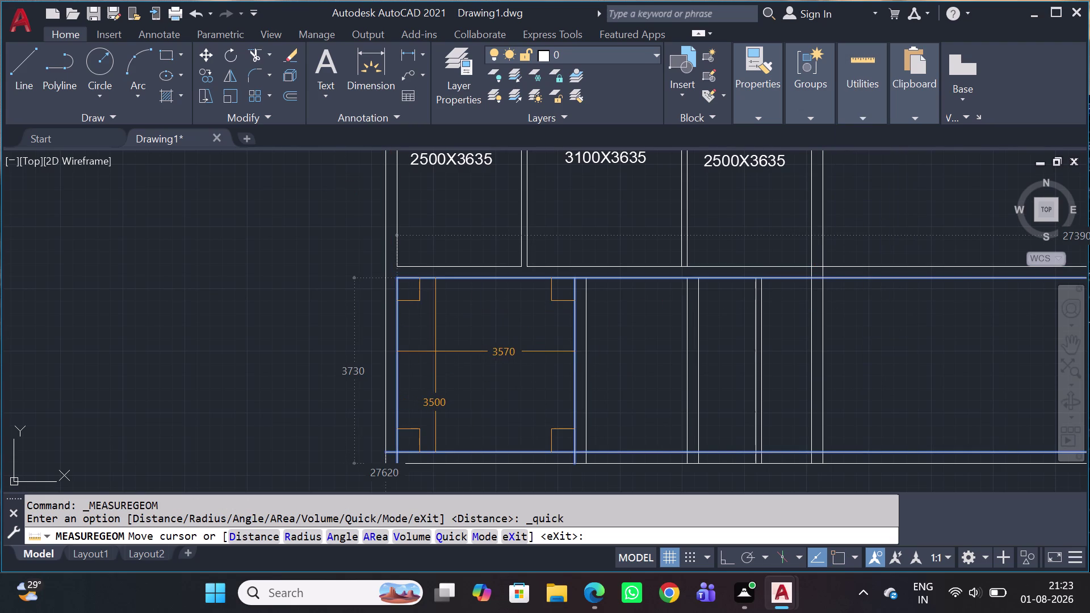
key(grave)
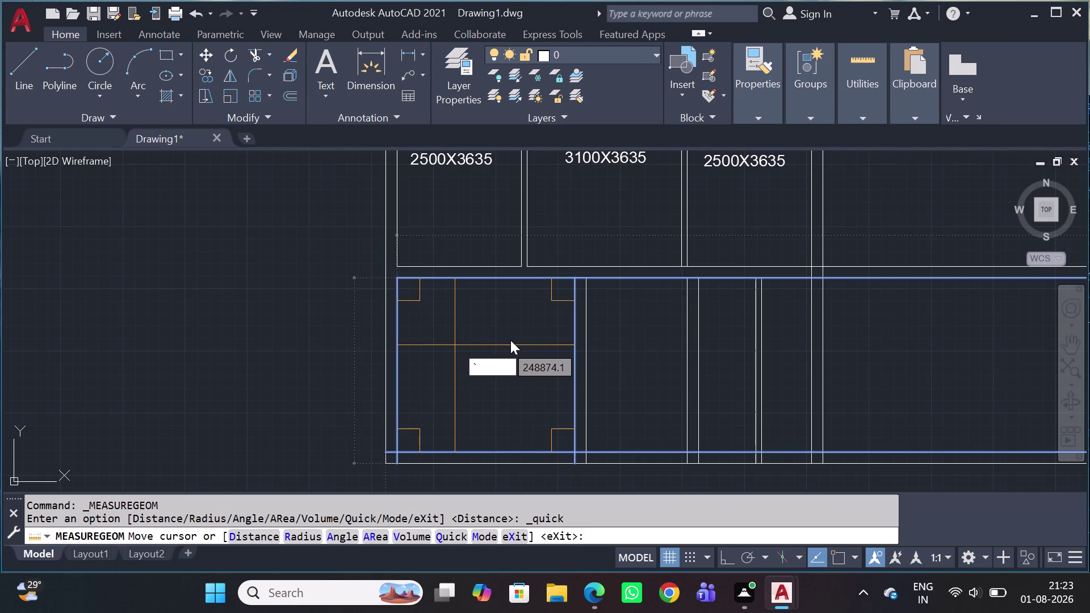
key(Escape)
scroll(down, 3)
scroll(up, 3)
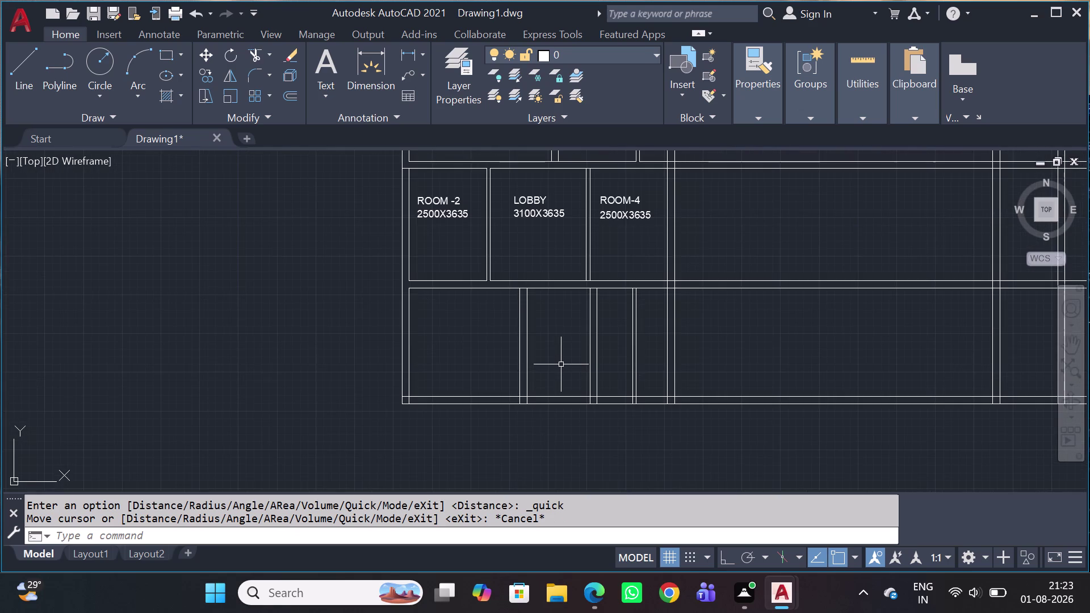
key(space)
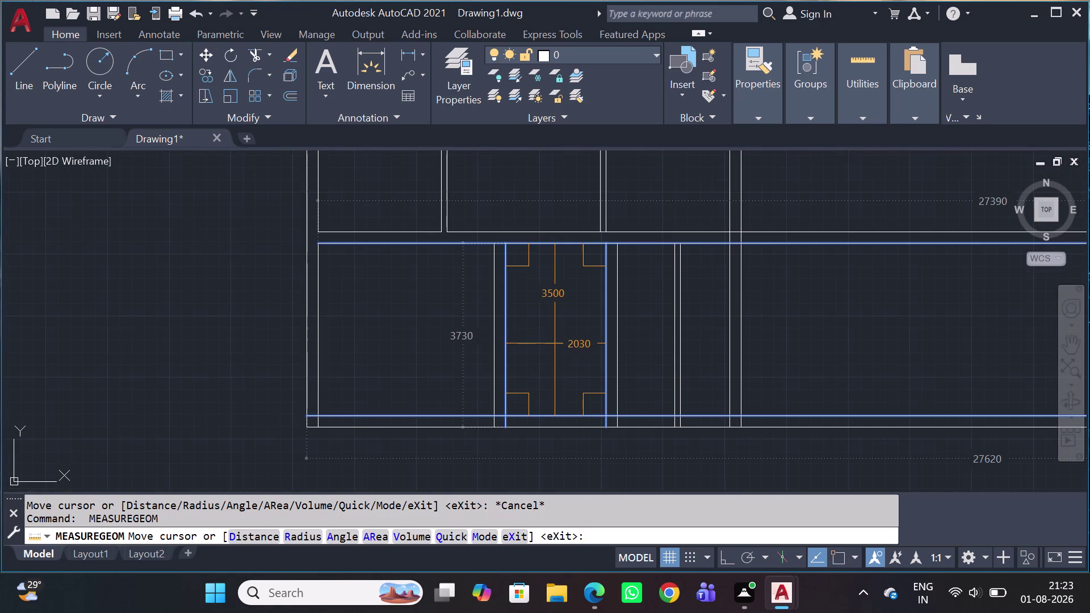
key(Escape)
scroll(up, 3)
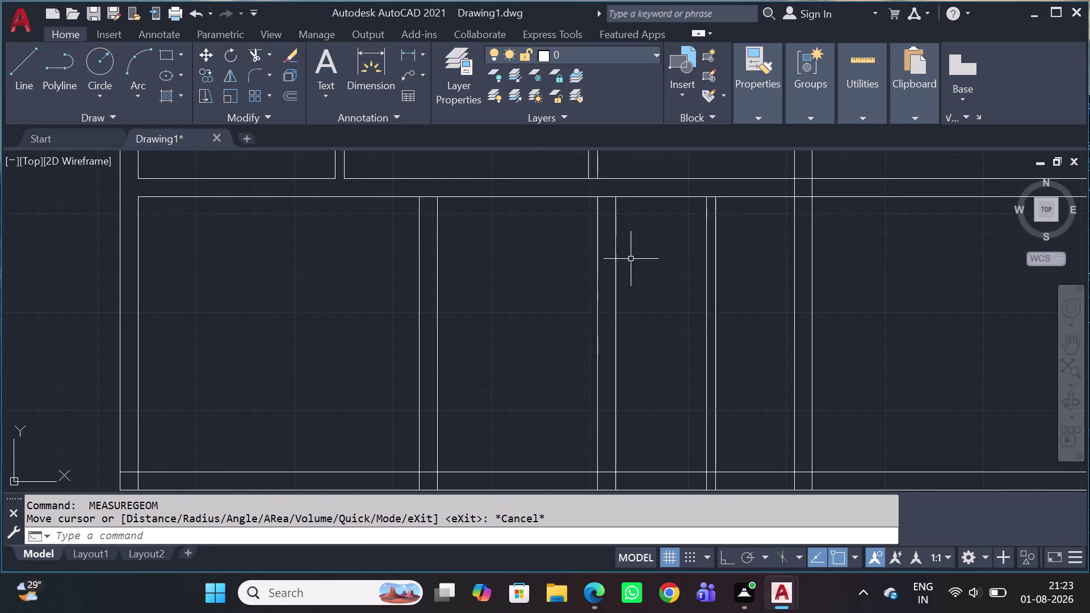
Erase the middle partition's wall lines.
click(639, 258)
click(548, 271)
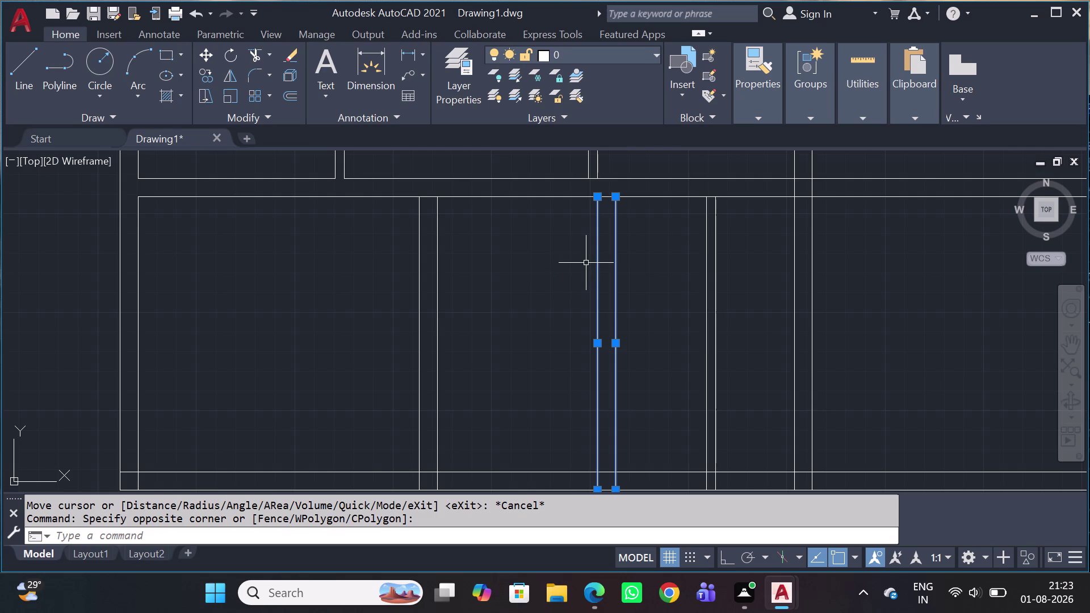
key(Delete)
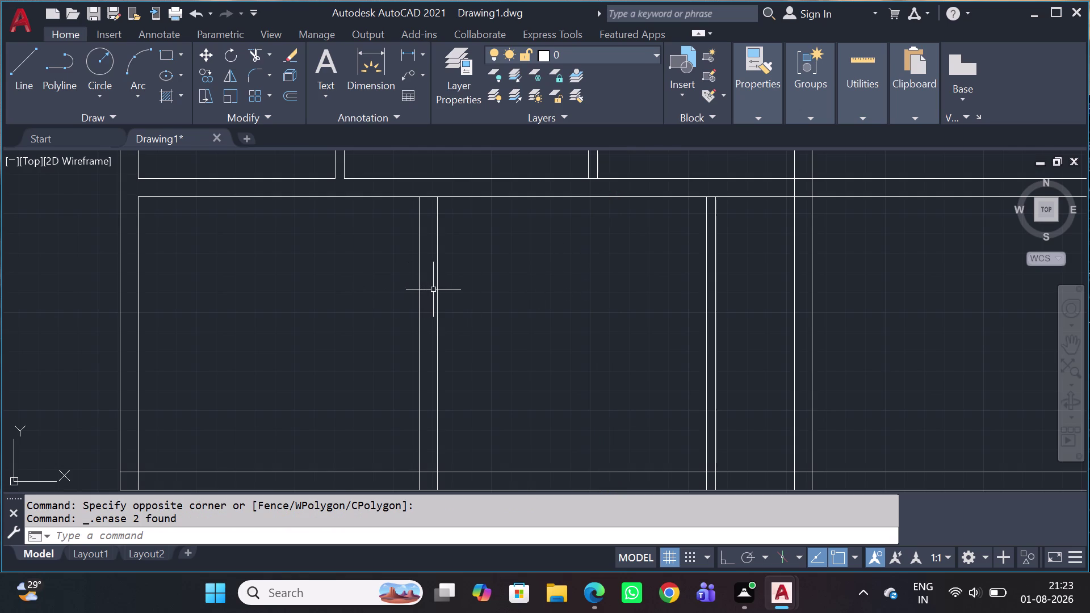
click(438, 290)
Offset a partition line 2200 into the lower rooms.
key(o)
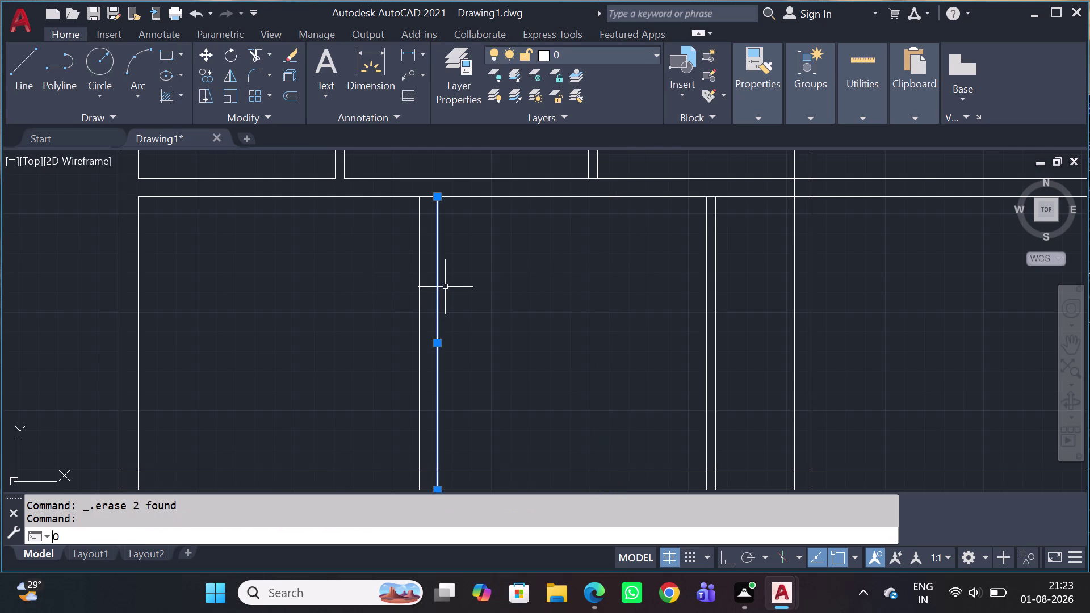
key(space)
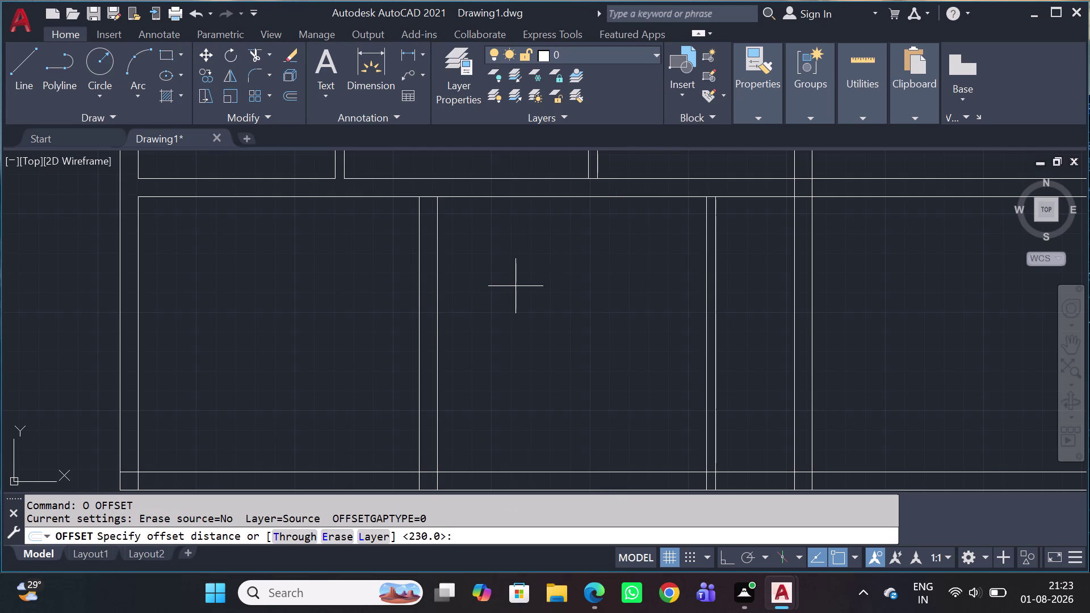
text(22)
key(0)
key(0)
key(space)
click(529, 277)
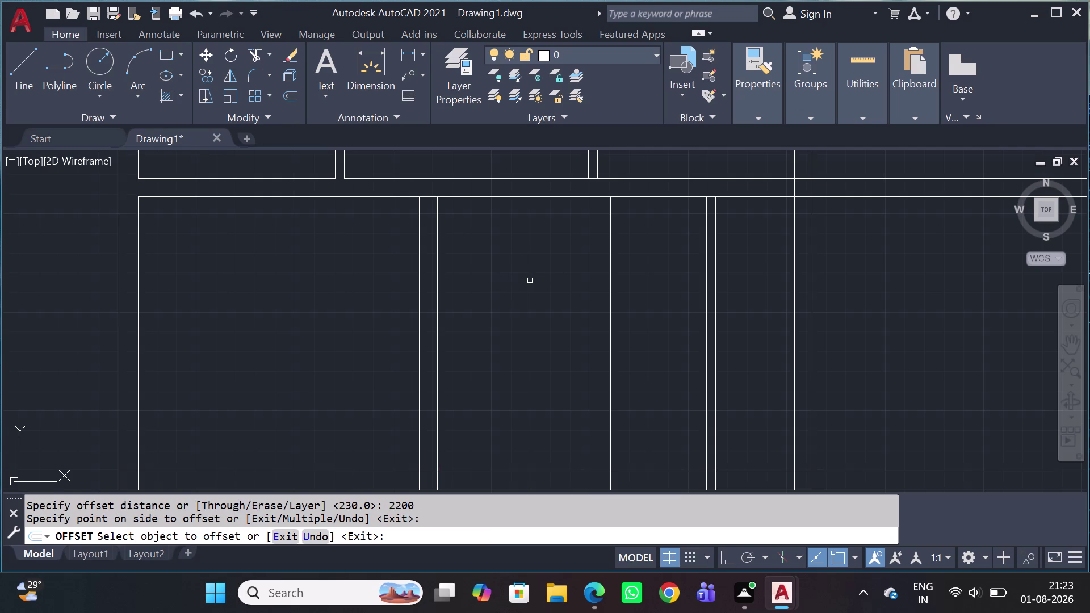
scroll(down, 3)
key(Escape)
scroll(up, 3)
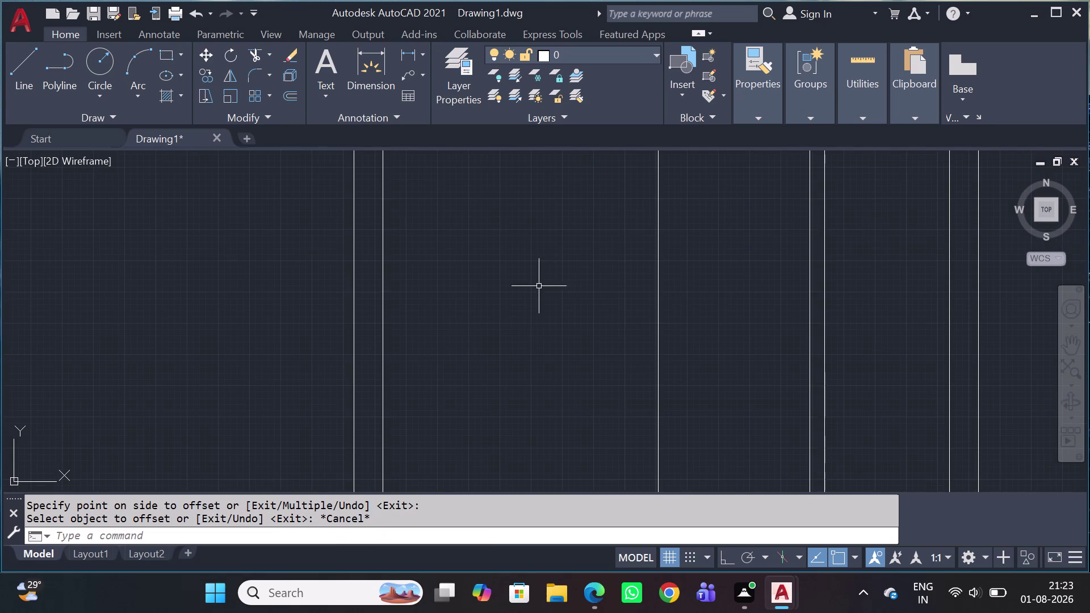
drag(726, 283, 700, 286)
click(574, 318)
Offset the wall line 230 to create its second line.
key(o)
key(space)
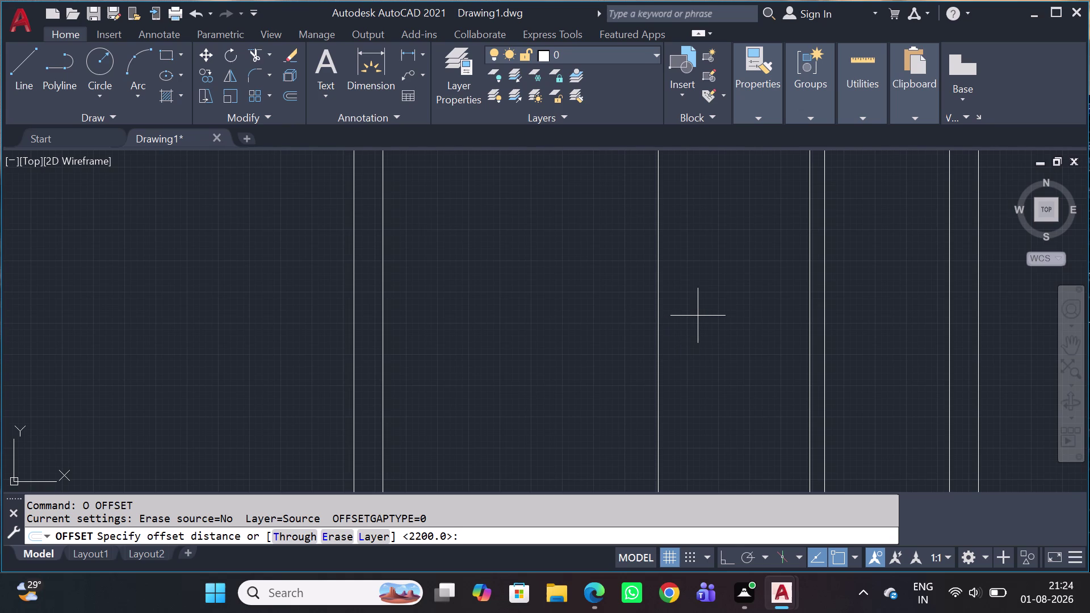
key(2)
key(3)
key(0)
key(space)
click(739, 303)
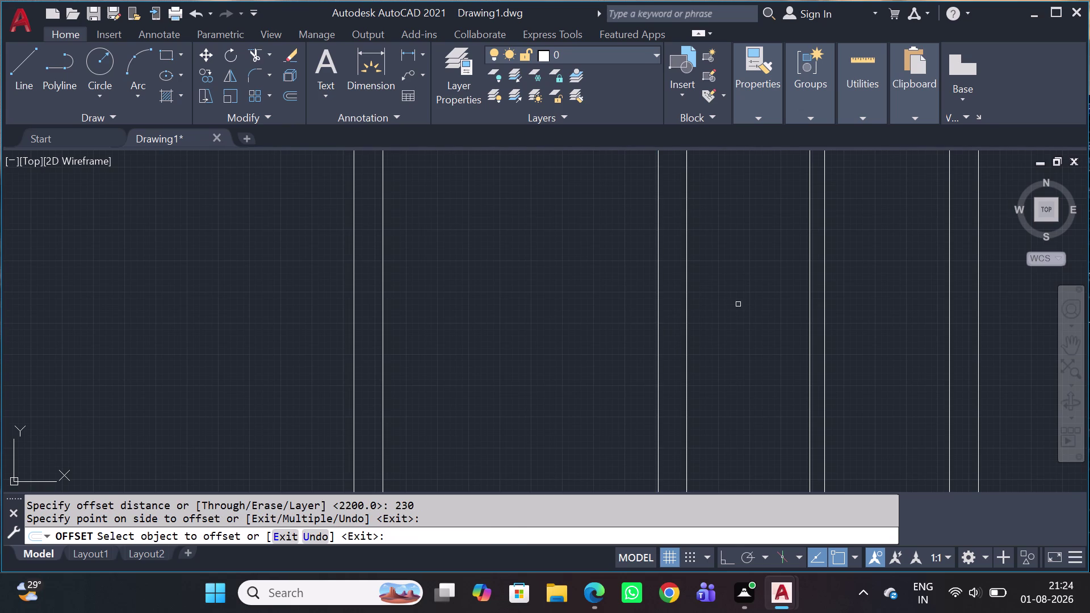
scroll(down, 3)
key(Escape)
scroll(up, 3)
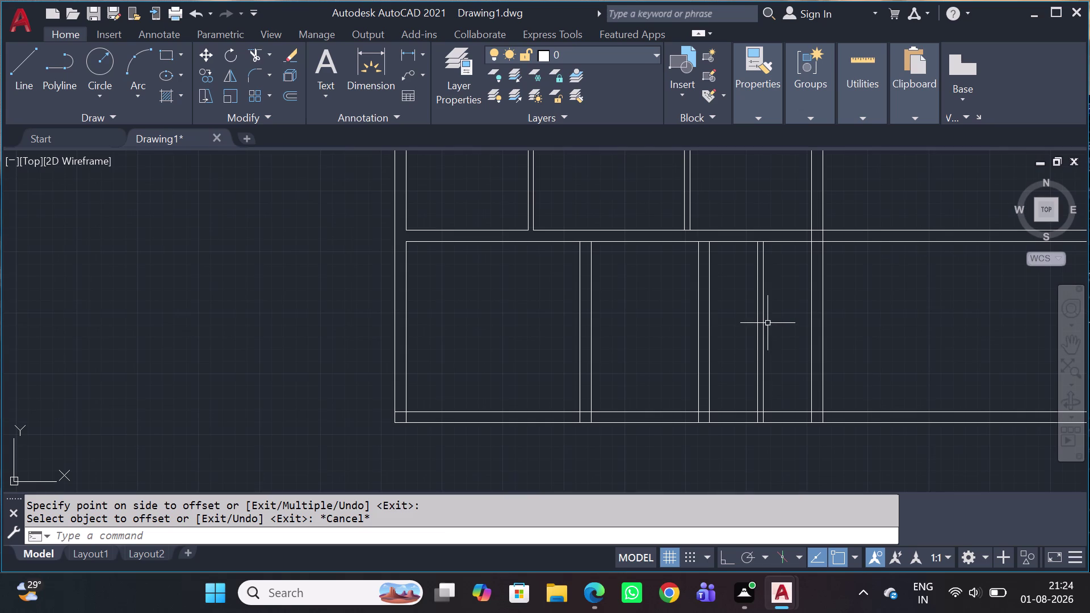
Erase the two stray lines near the bottom wall.
middle_drag(797, 326, 723, 425)
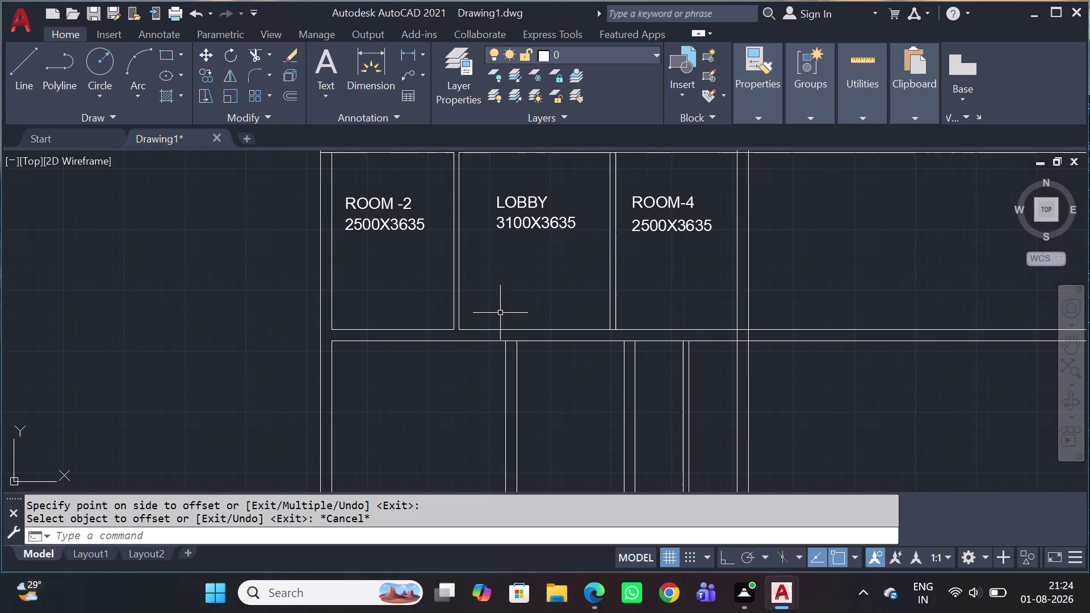
middle_drag(592, 405, 477, 187)
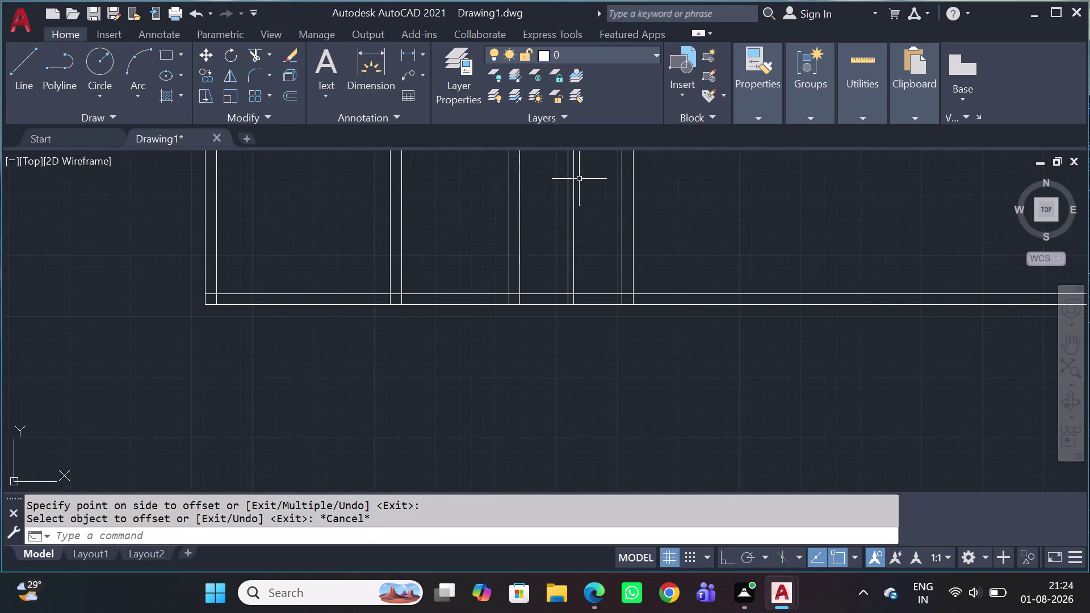
click(594, 188)
drag(537, 215, 536, 227)
key(Delete)
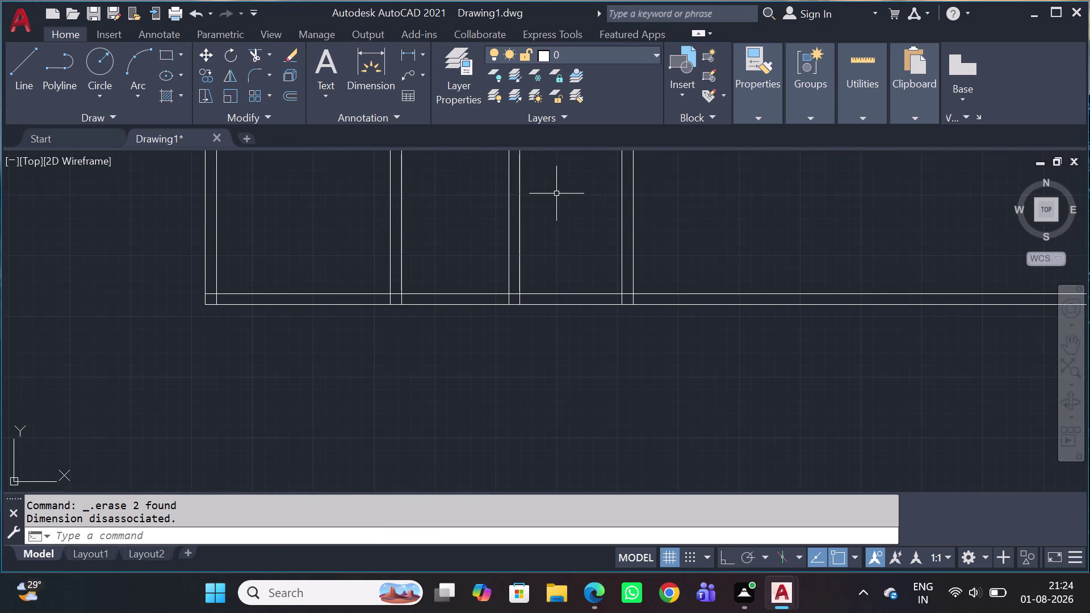
scroll(down, 3)
Trim the overlapping and bottom wall lines at the first partition junction.
text(TR)
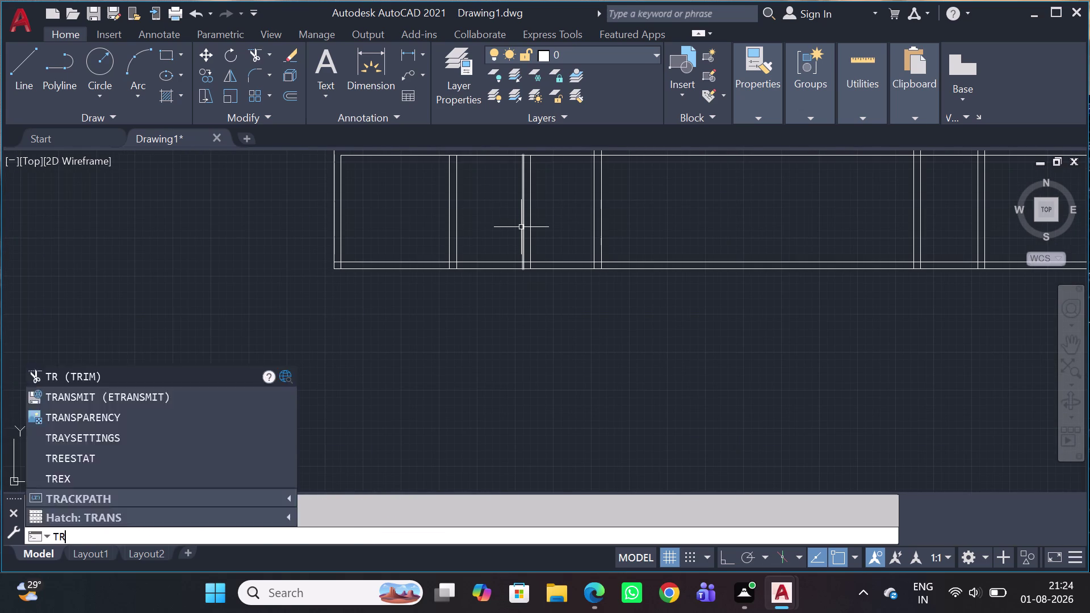
key(space)
scroll(up, 3)
scroll(up, 3)
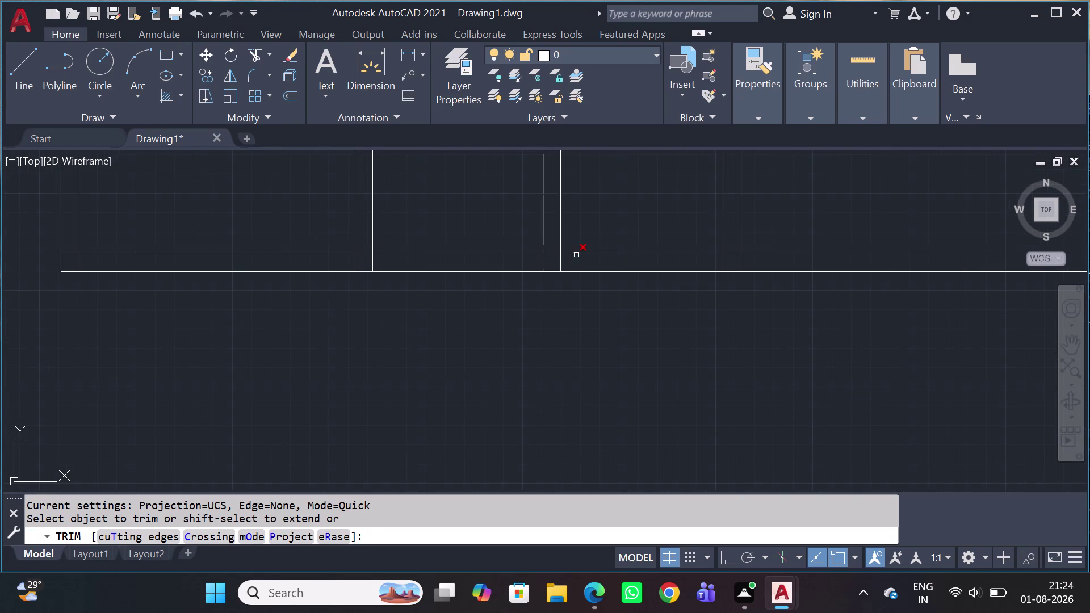
scroll(up, 3)
click(546, 232)
click(510, 277)
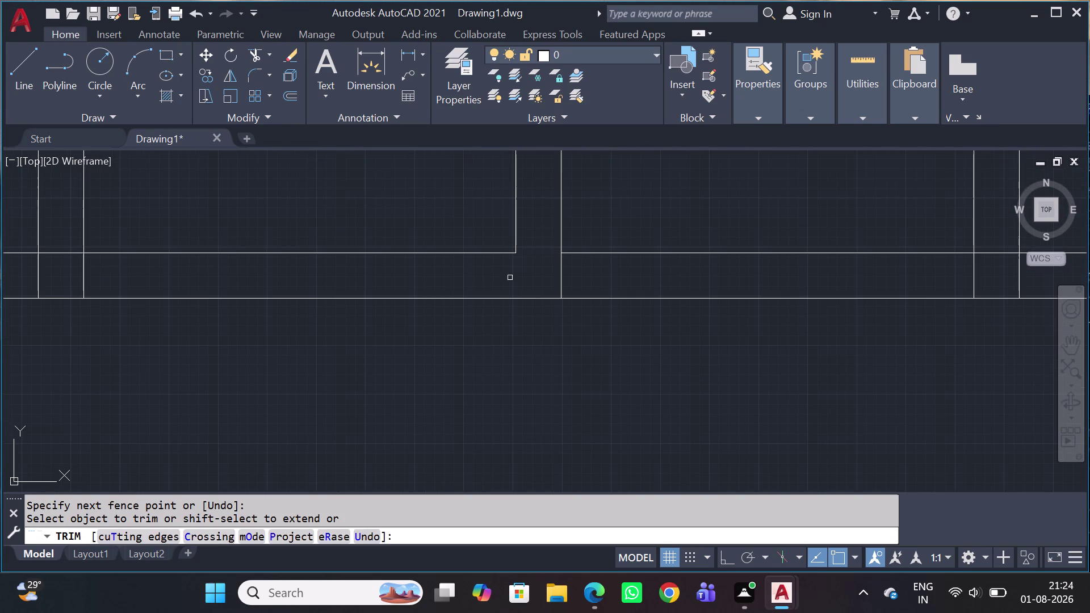
click(592, 287)
click(524, 276)
scroll(down, 3)
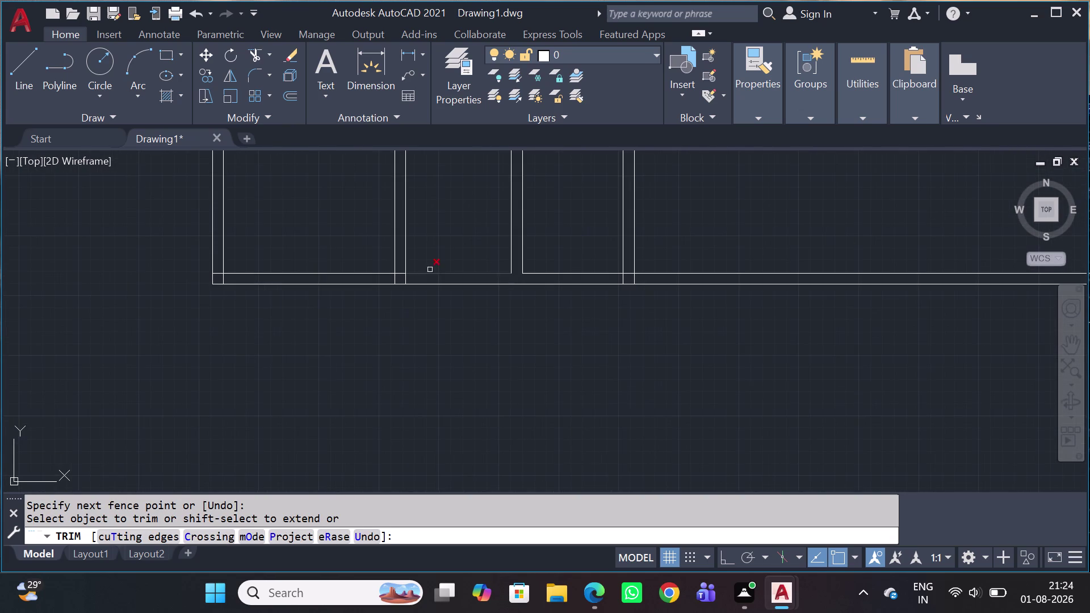
scroll(up, 3)
Trim the wall lines at the remaining partition junctions, including the middle wall.
click(408, 289)
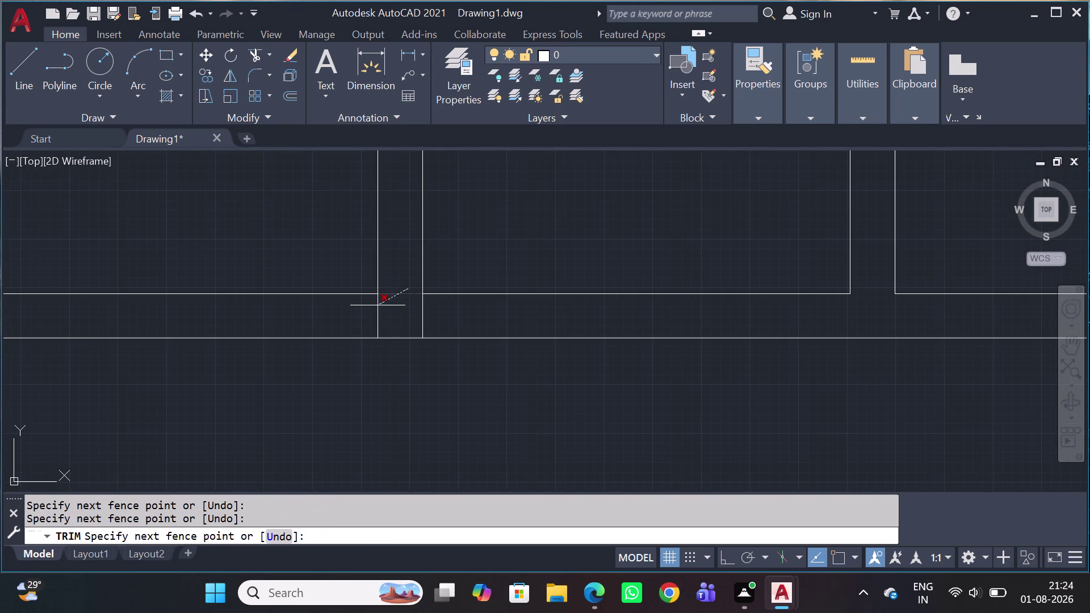
click(377, 308)
click(437, 319)
click(417, 312)
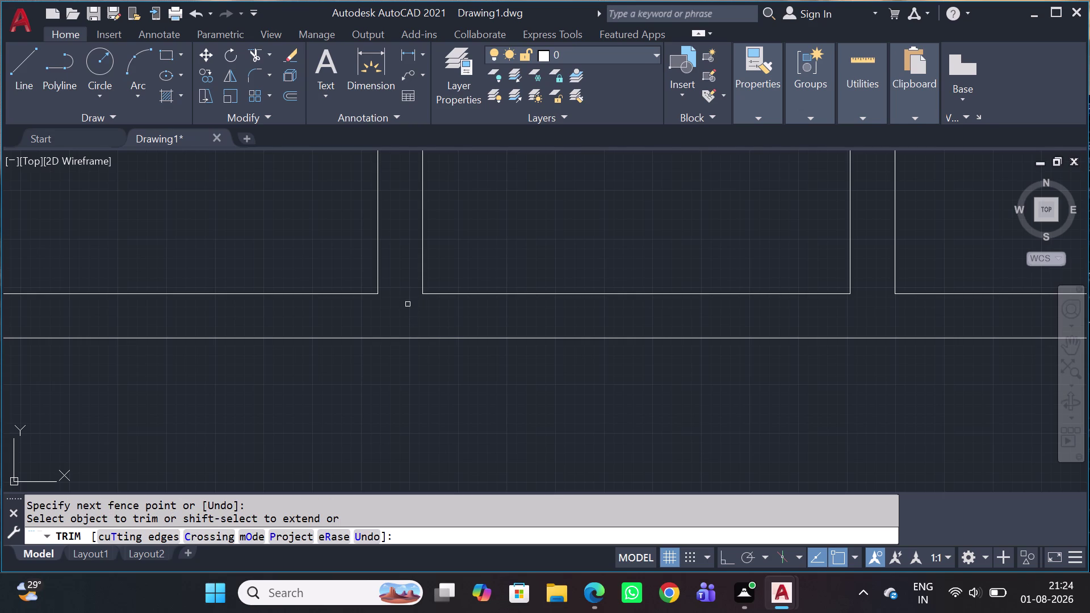
scroll(down, 3)
scroll(down, 3)
middle_drag(986, 328, 973, 328)
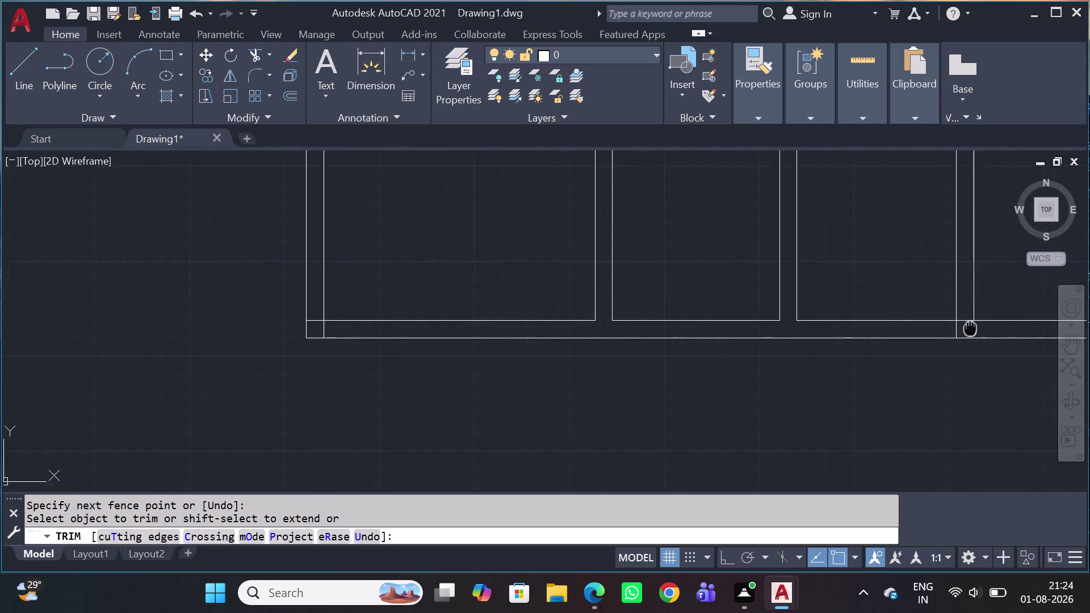
middle_drag(973, 328, 608, 377)
scroll(down, 3)
scroll(up, 3)
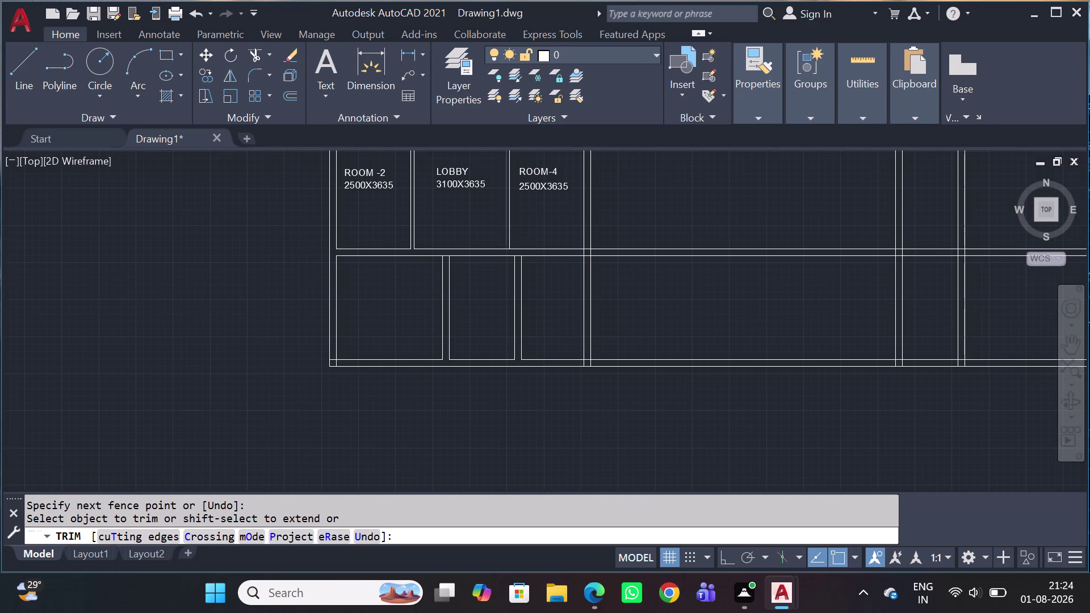
scroll(up, 3)
click(552, 224)
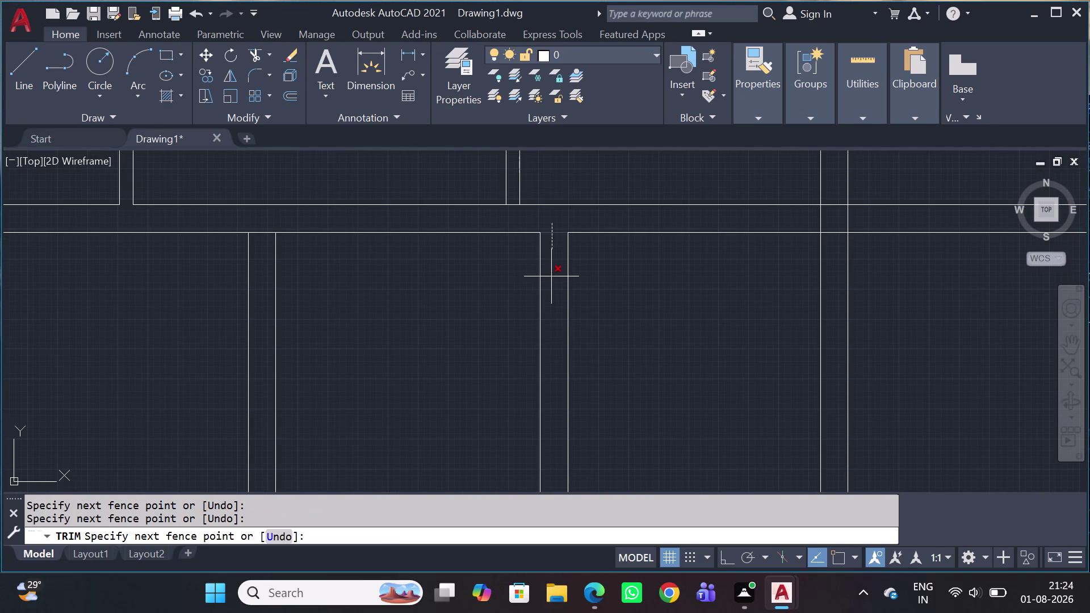
key(Escape)
scroll(down, 3)
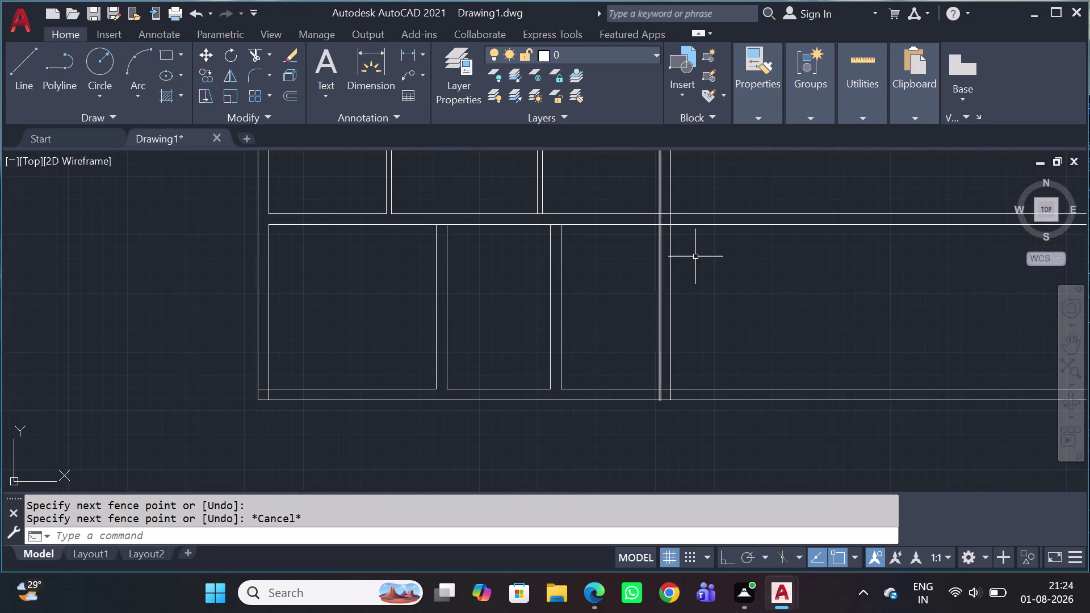
key(Escape)
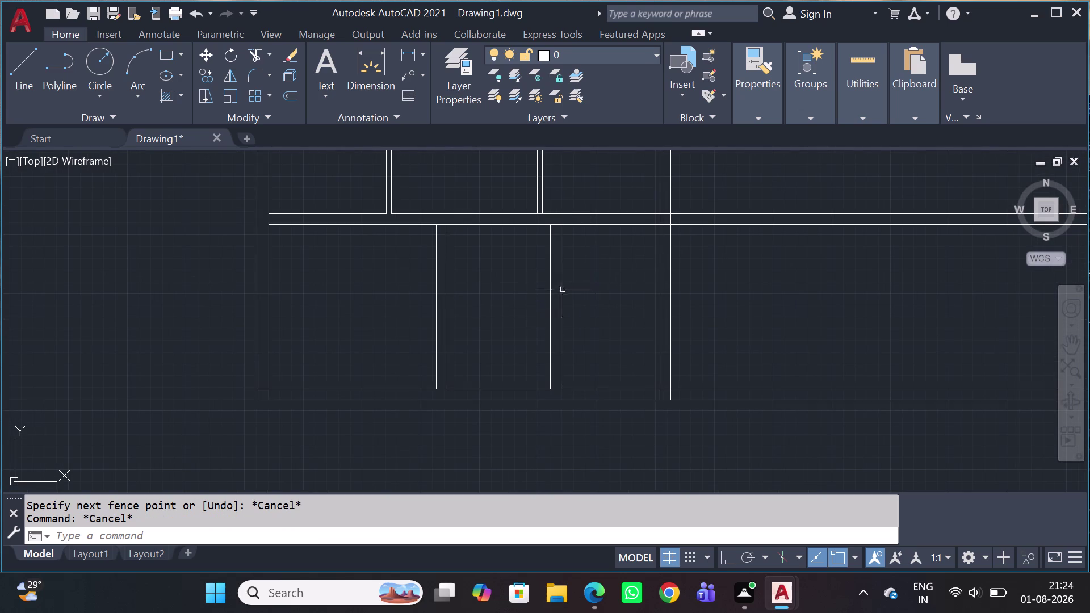
click(861, 116)
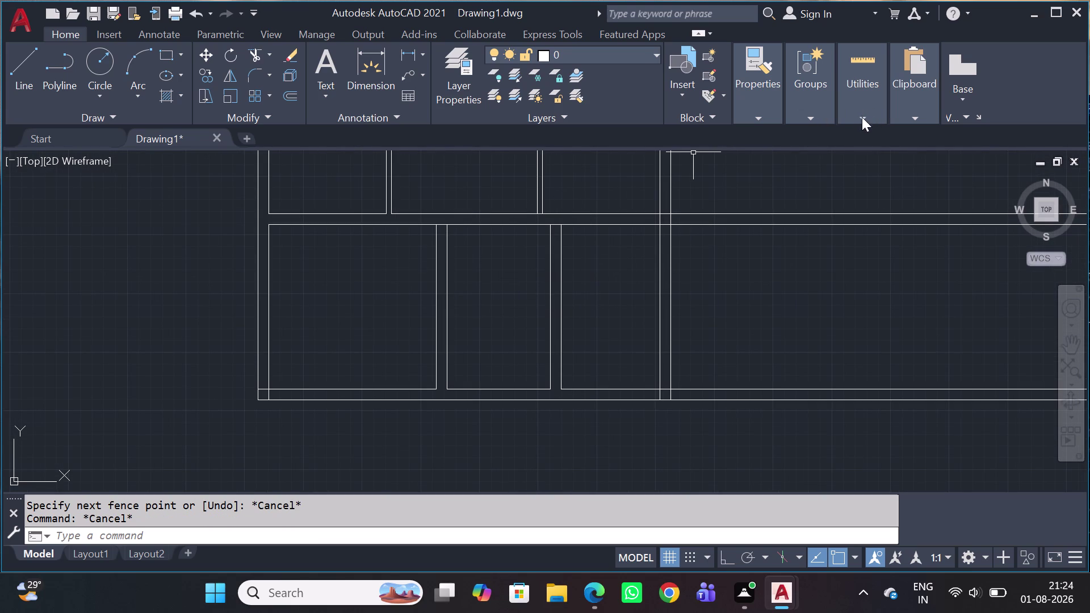
Quick-measure the lower room to confirm 2200 by 3500.
click(855, 124)
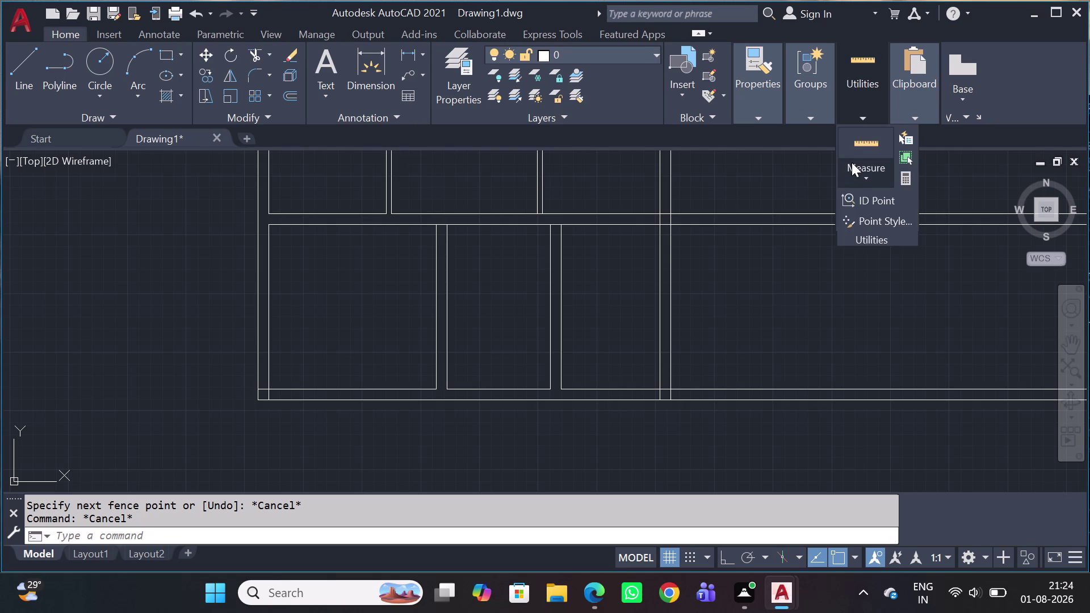
click(854, 169)
click(870, 207)
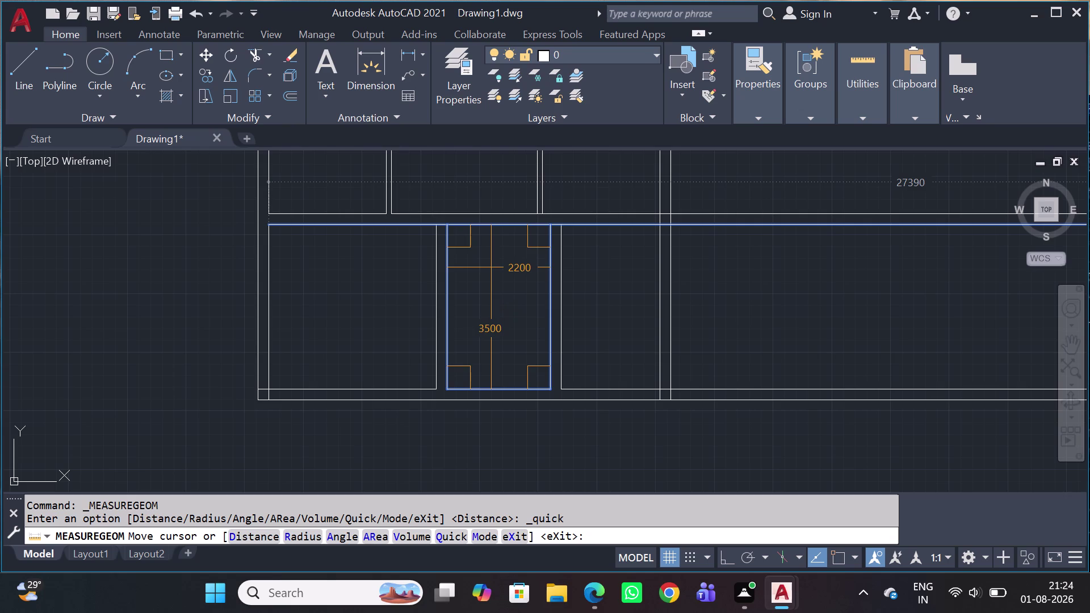
key(Escape)
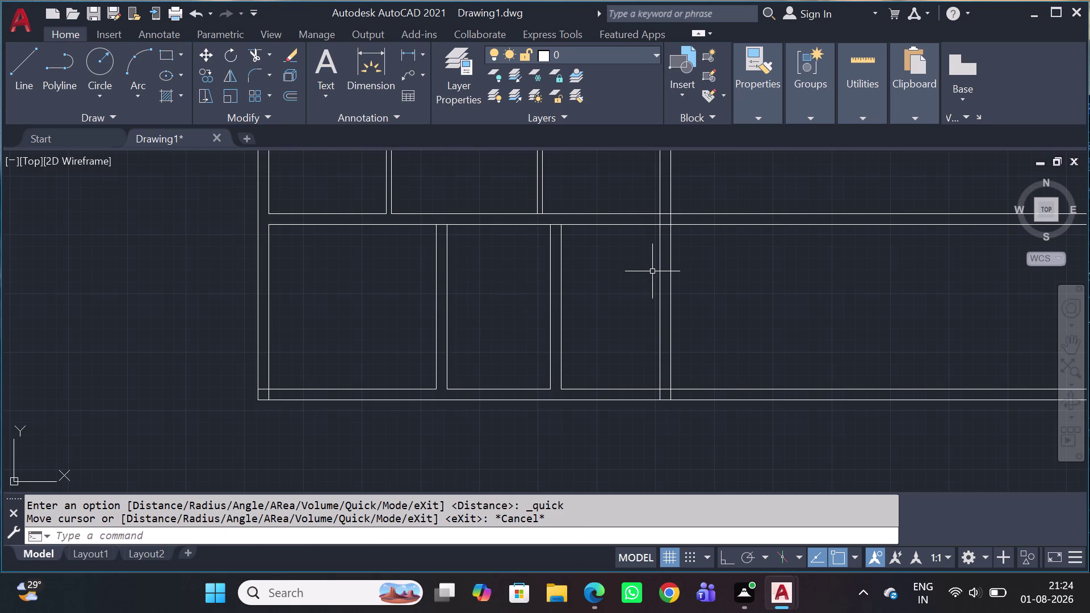
Erase both lines of the room's right partition wall.
click(652, 272)
key(Escape)
click(565, 270)
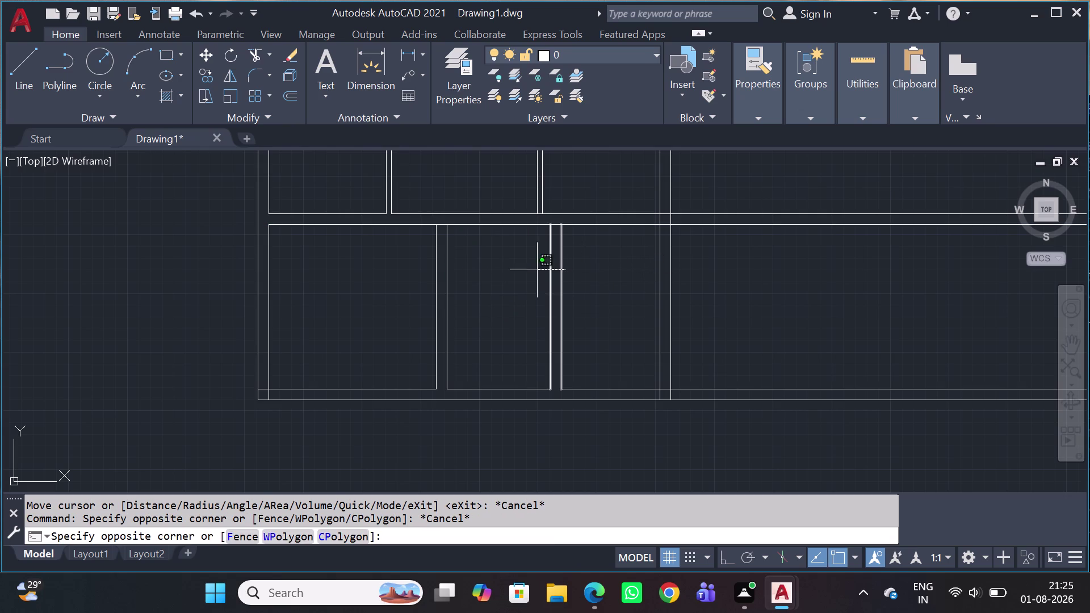
click(524, 274)
key(Delete)
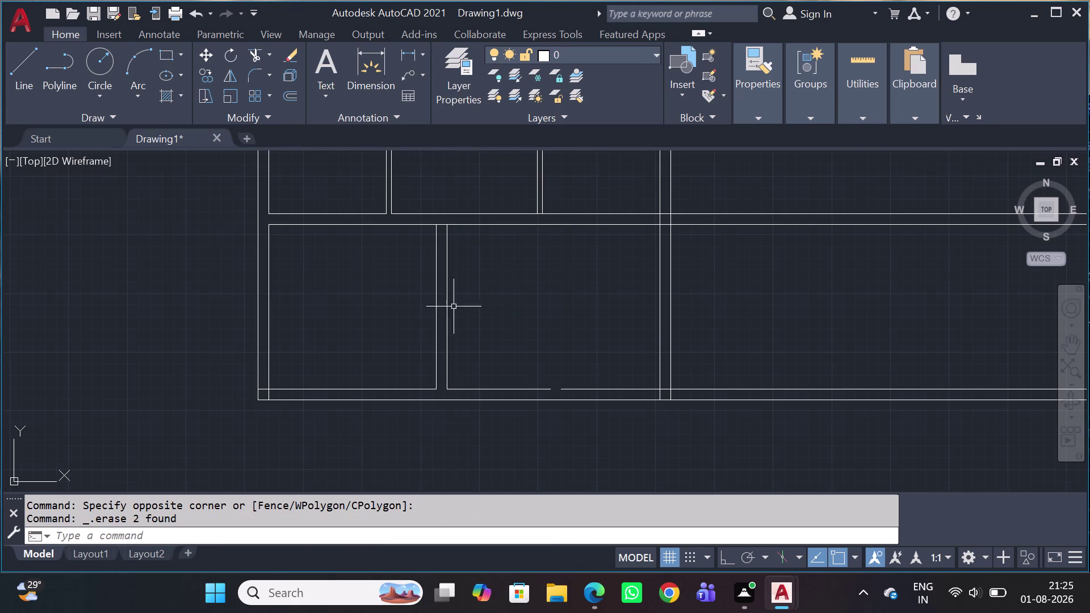
click(449, 321)
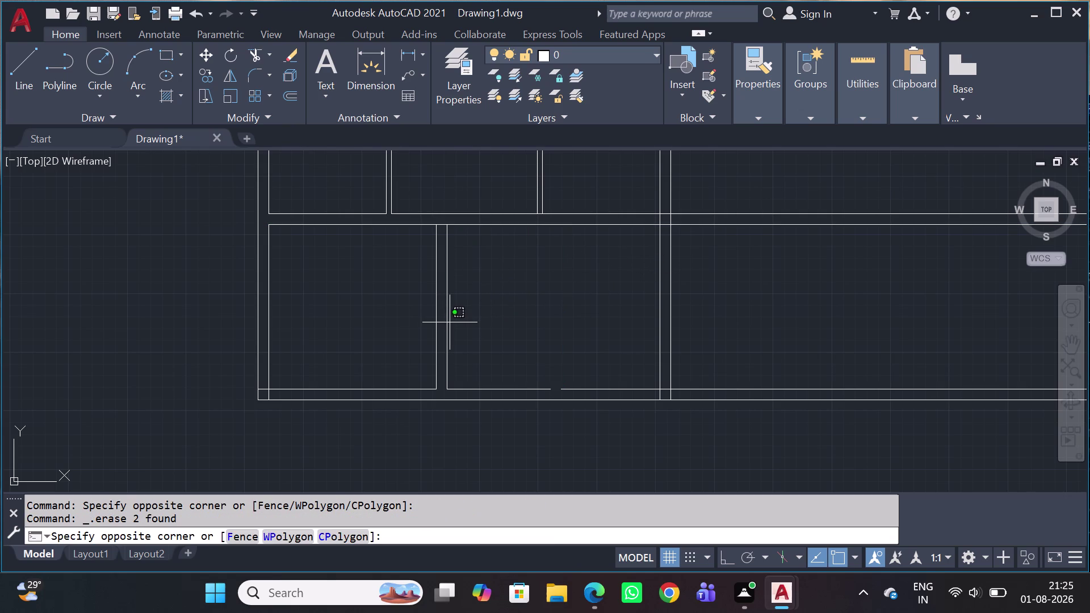
Offset the wall line 2200 to place a new partition line.
click(447, 326)
key(o)
key(space)
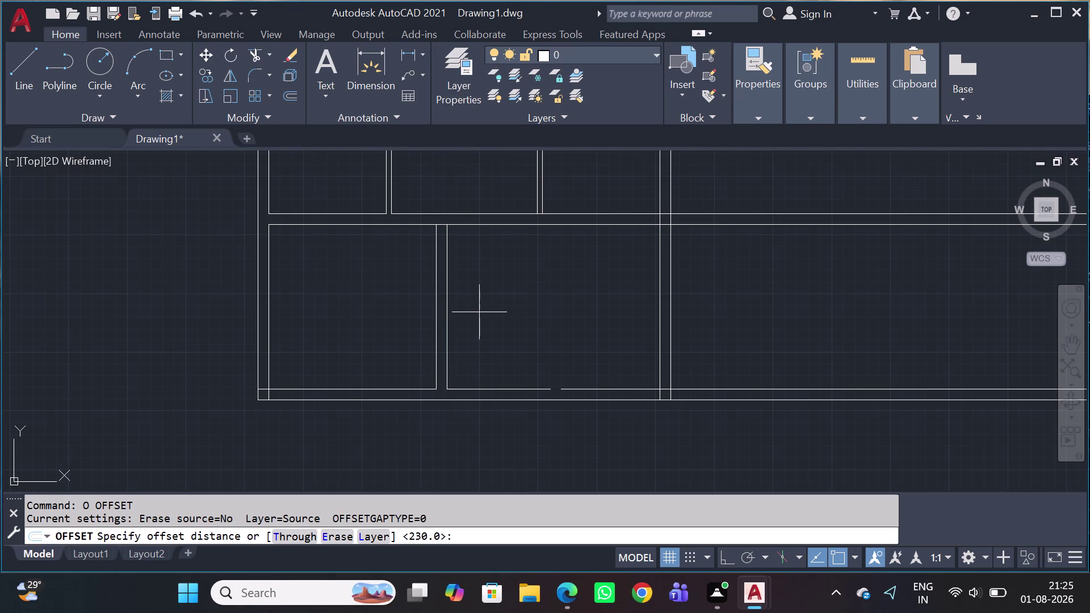
text(22)
key(0)
key(0)
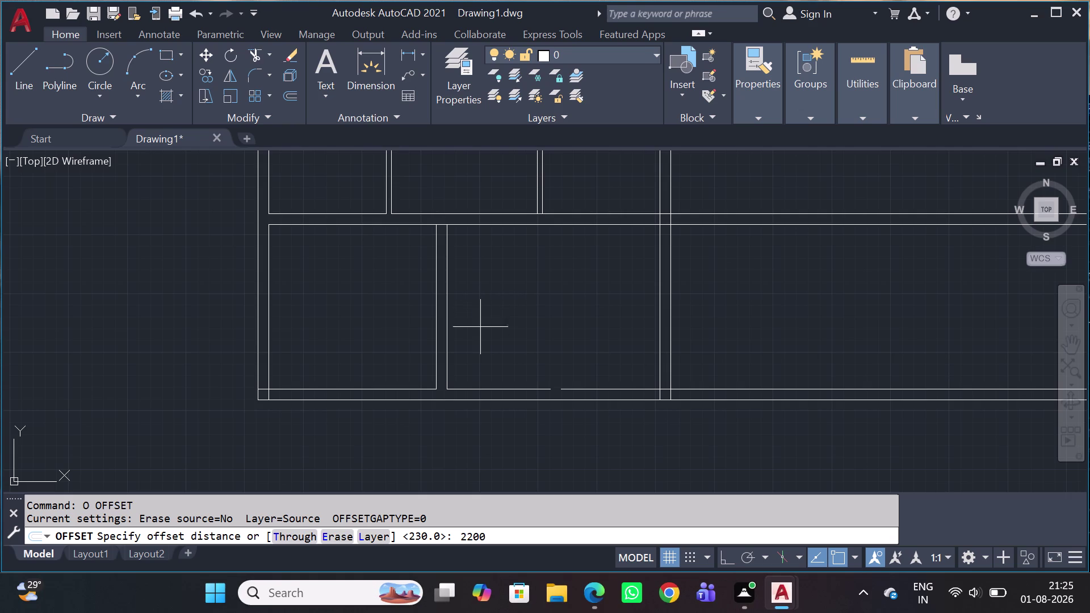
key(space)
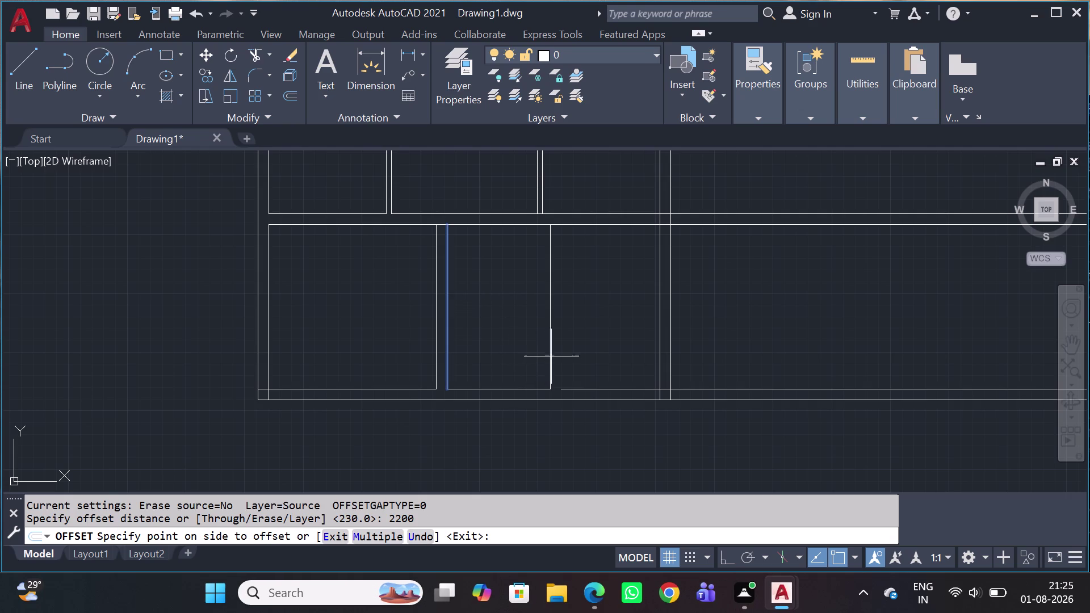
click(574, 338)
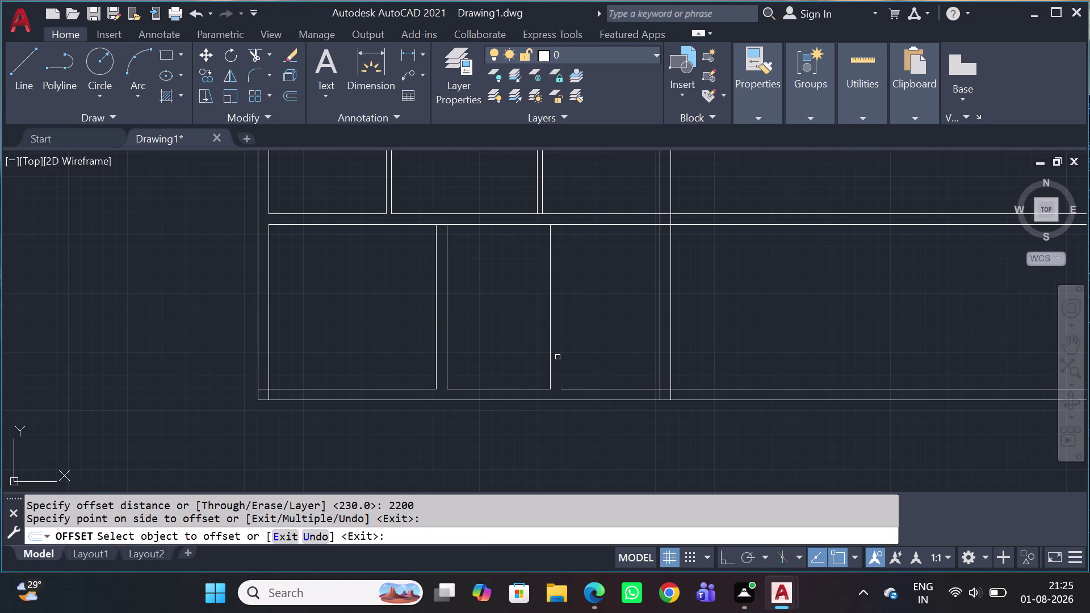
key(Escape)
Offset the new partition line 230 to the right to double it.
click(559, 355)
click(537, 338)
key(o)
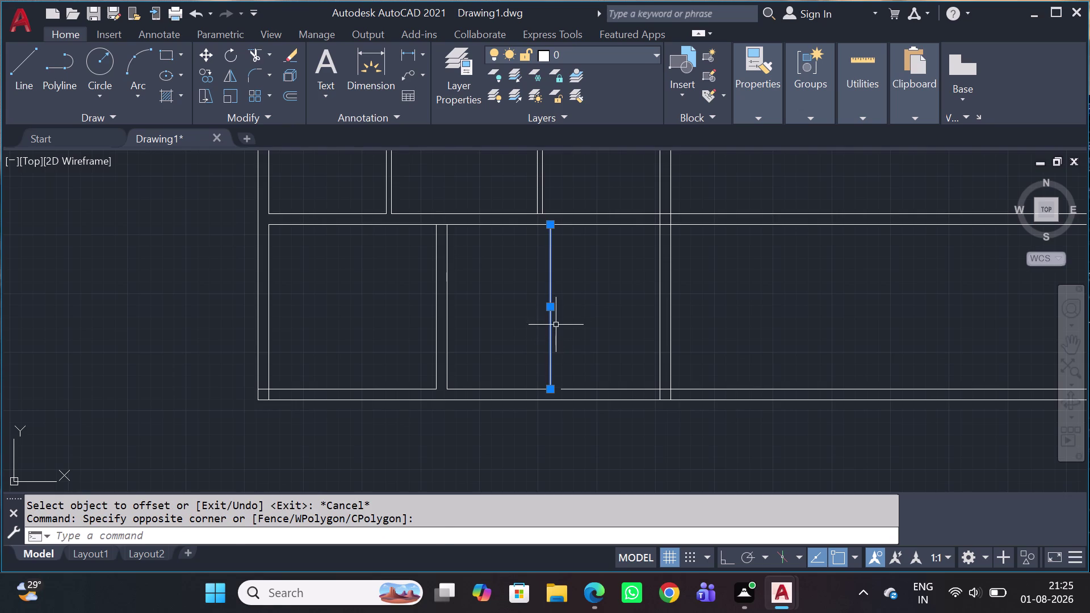
key(space)
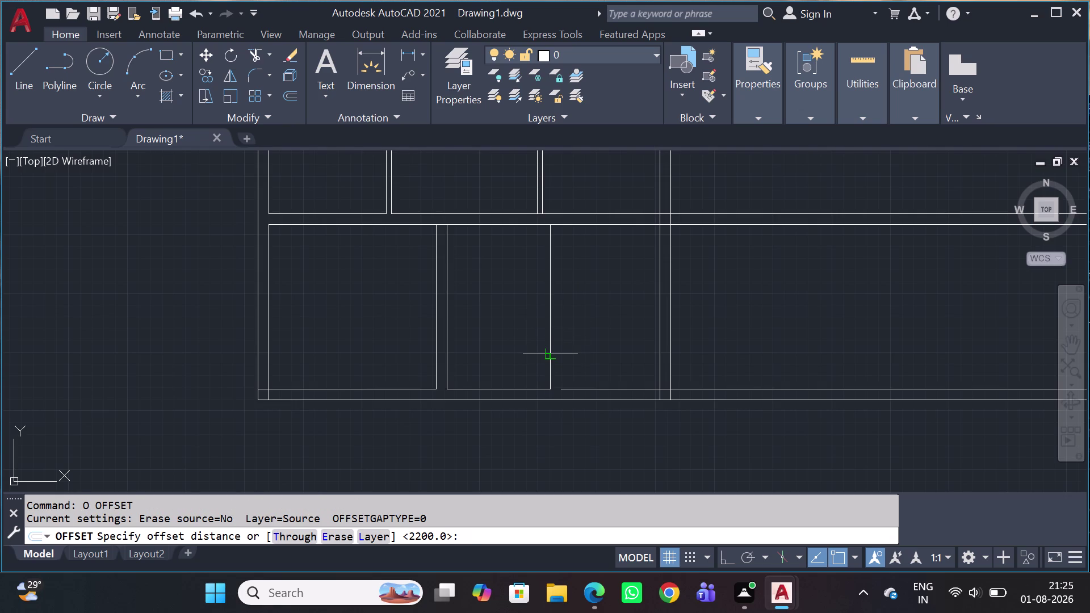
key(2)
key(3)
key(0)
key(space)
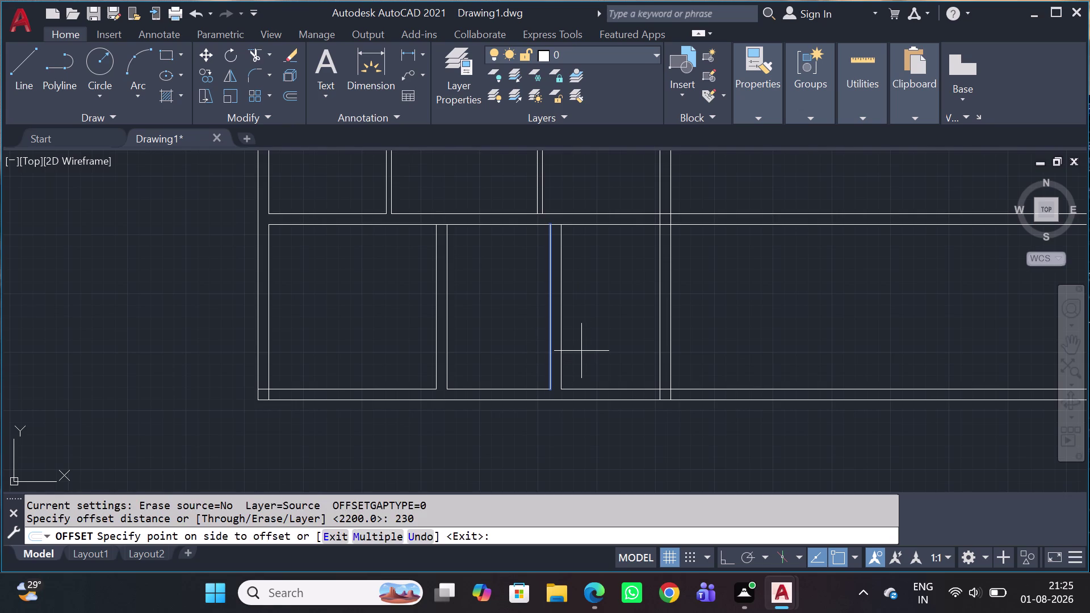
click(581, 351)
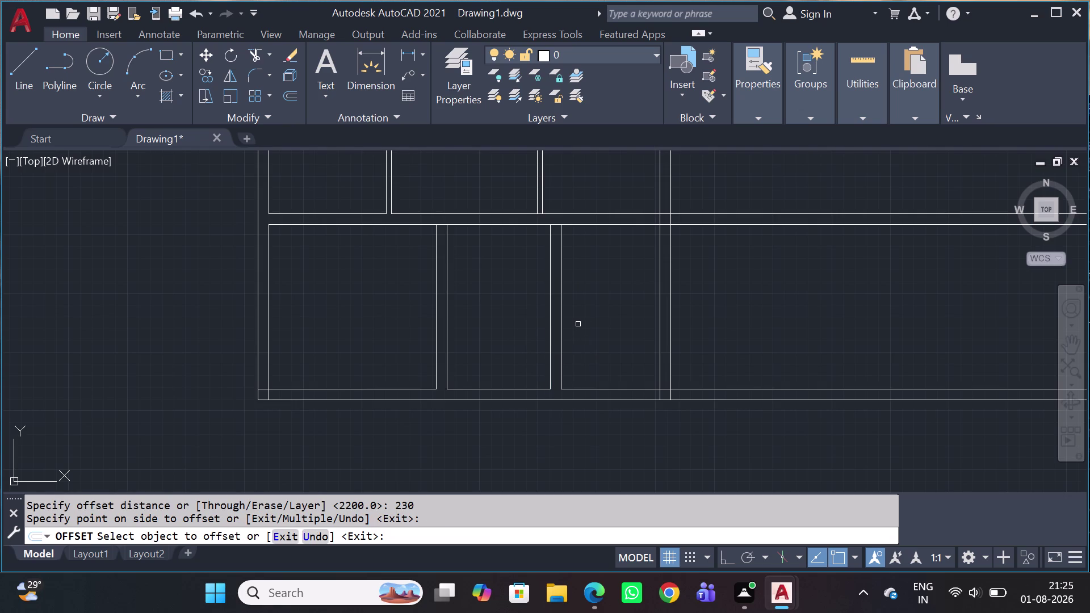
key(Escape)
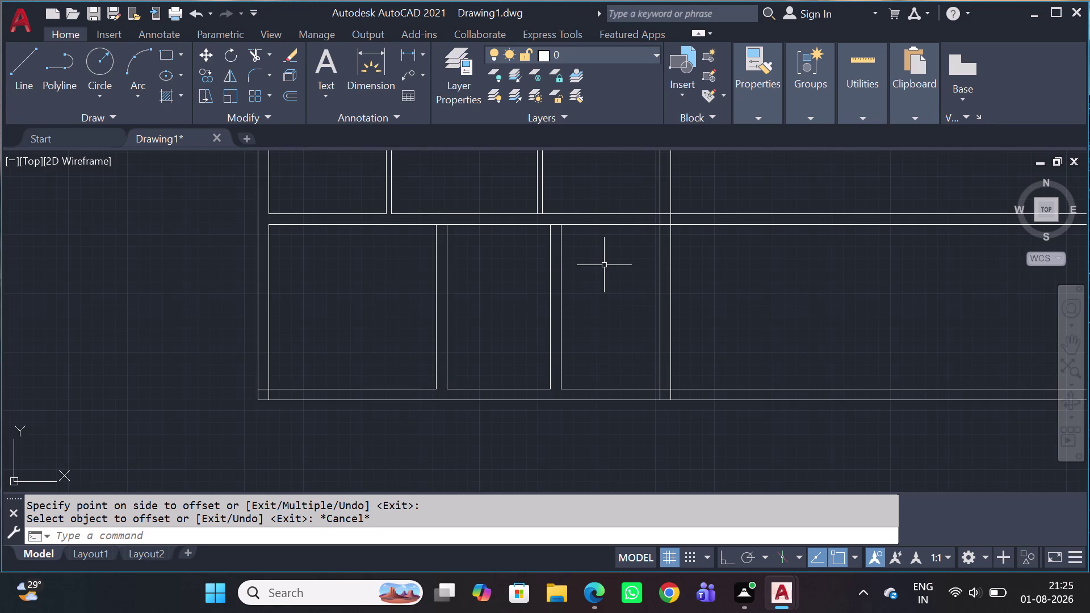
middle_drag(606, 266, 537, 310)
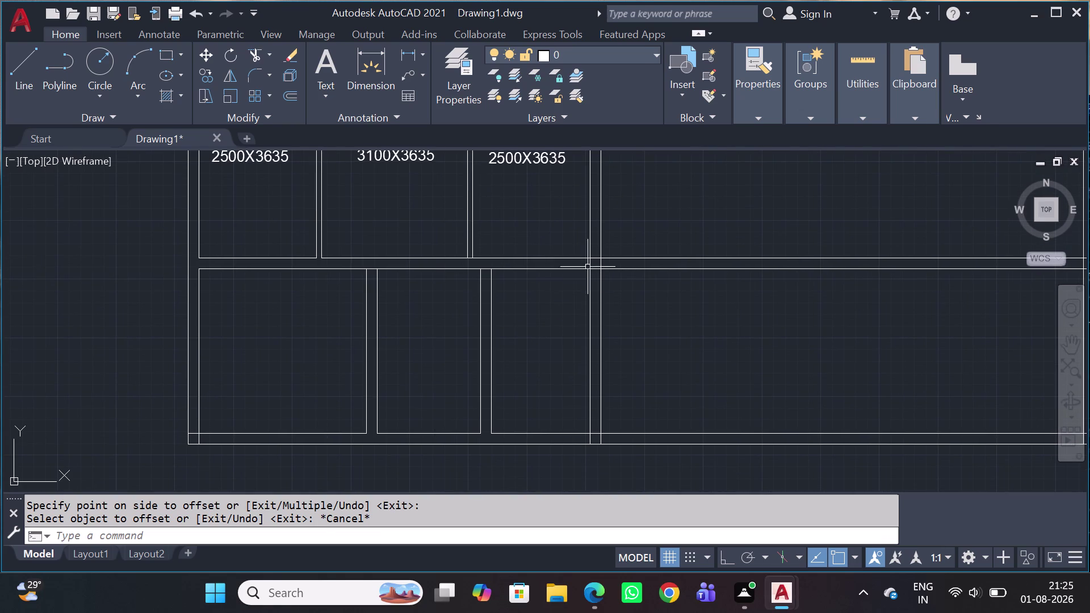
Trim the crossing wall lines between the new partition's two verticals at the junction.
scroll(up, 3)
scroll(up, 3)
key(t)
text(R)
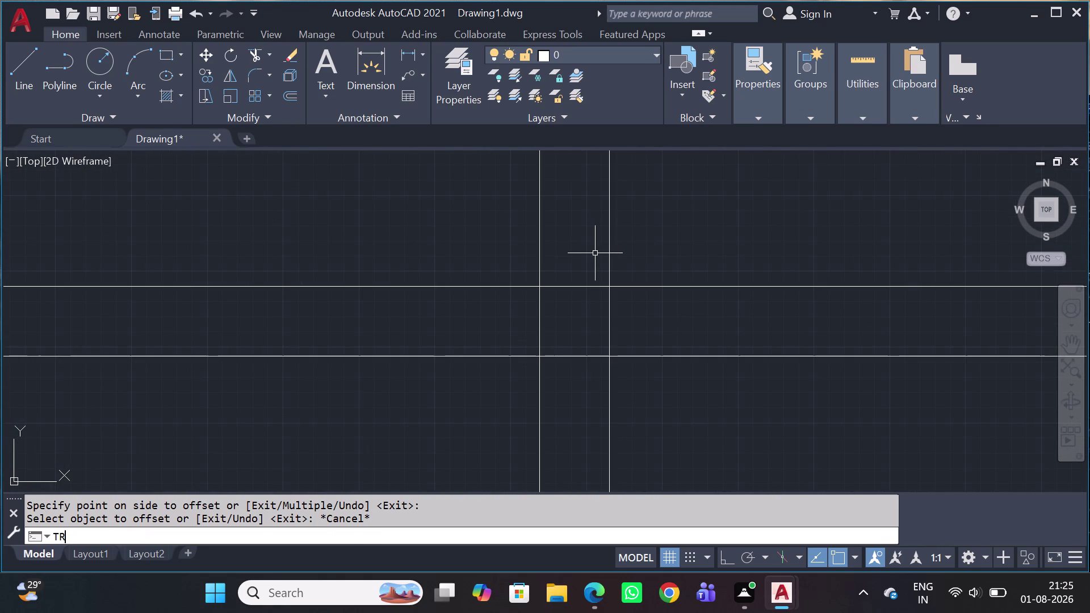
key(space)
click(589, 257)
click(532, 337)
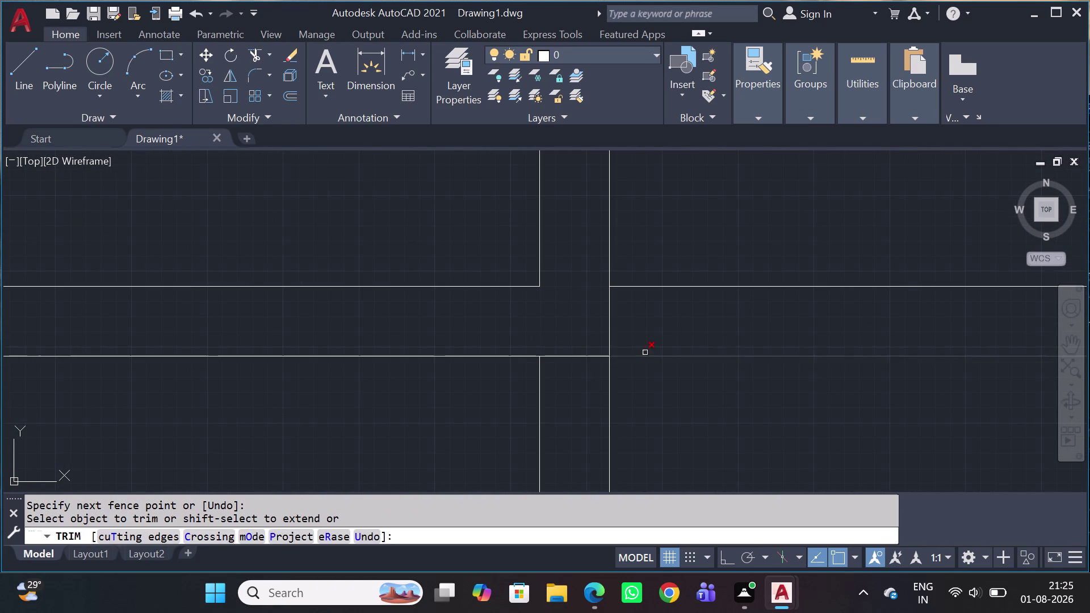
drag(698, 301, 666, 309)
drag(635, 334, 630, 333)
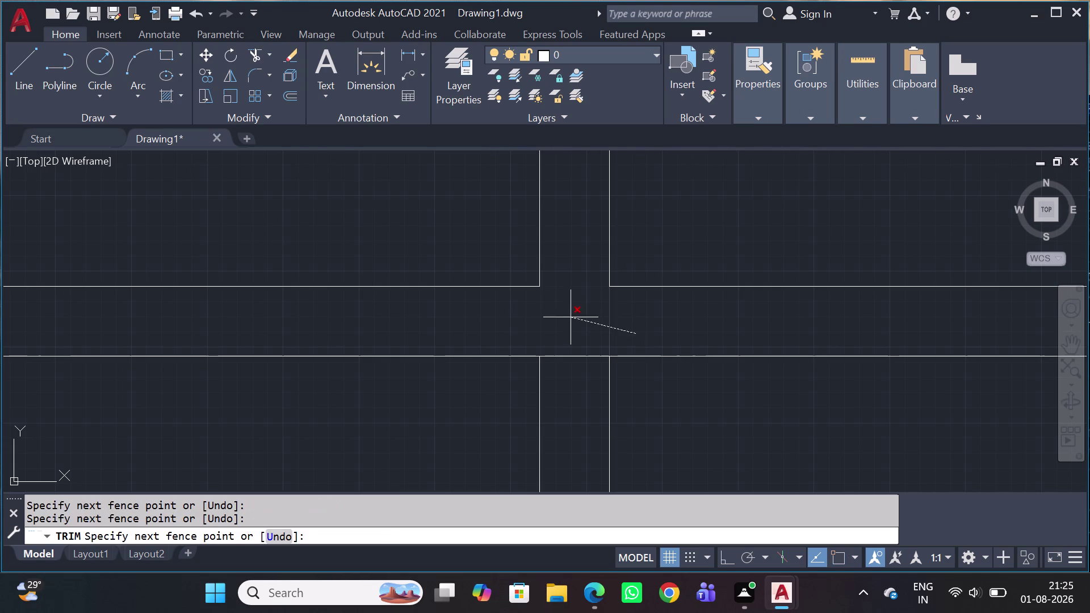
click(571, 317)
scroll(down, 3)
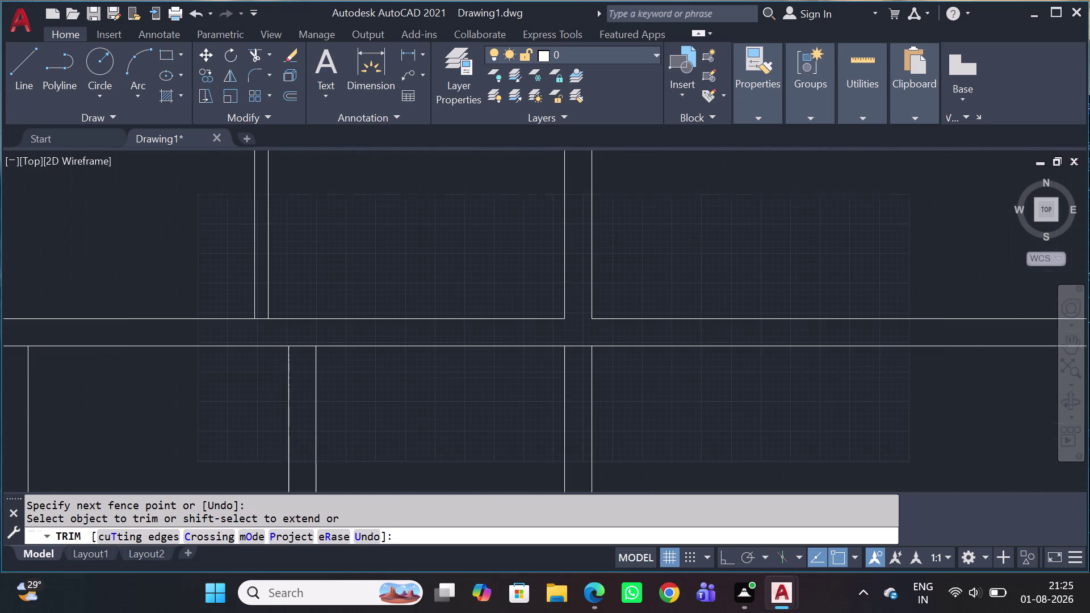
scroll(down, 3)
scroll(down, 3)
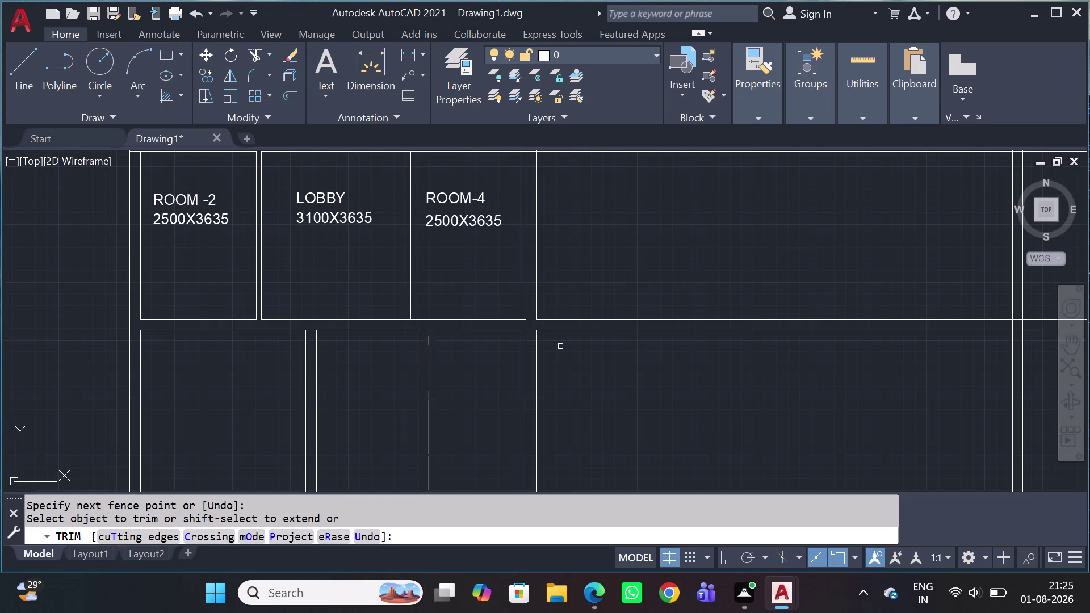
key(Escape)
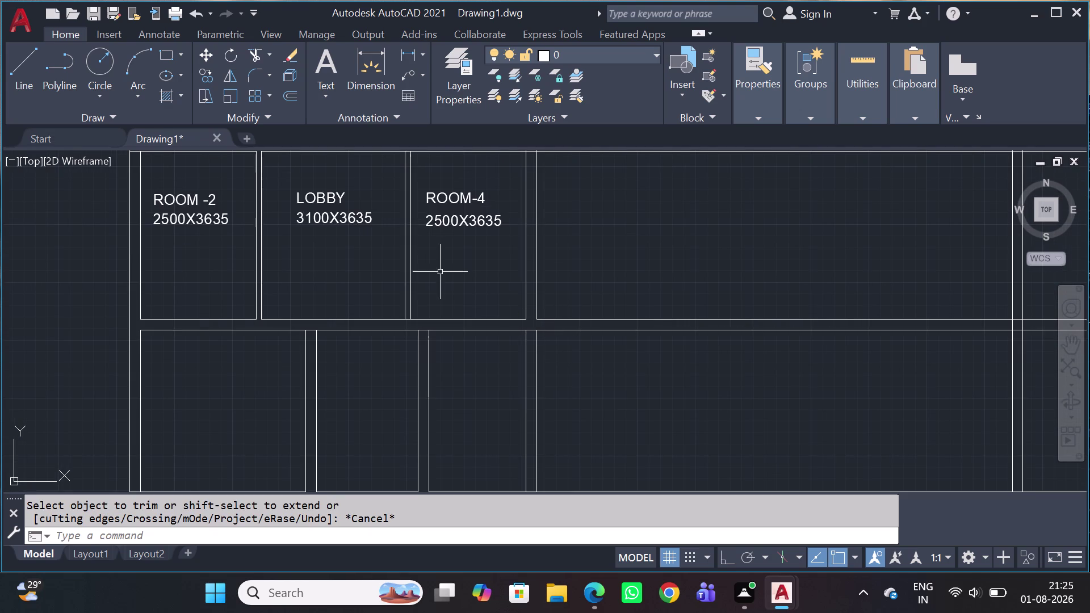
scroll(up, 3)
scroll(down, 3)
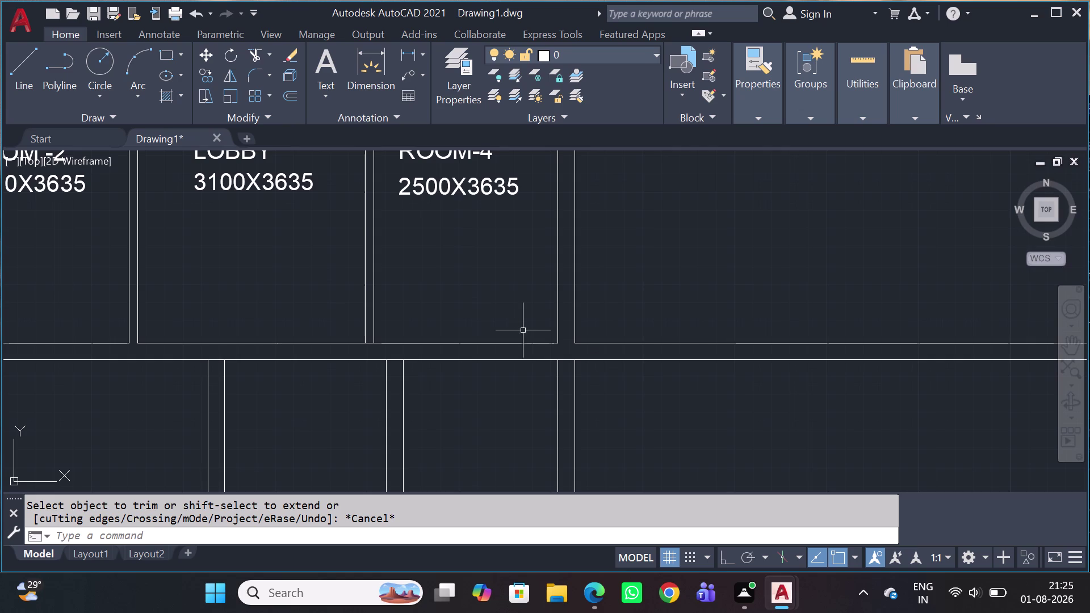
key(l)
key(space)
Draw short cap lines across the ends of both interior wall pairs.
scroll(up, 3)
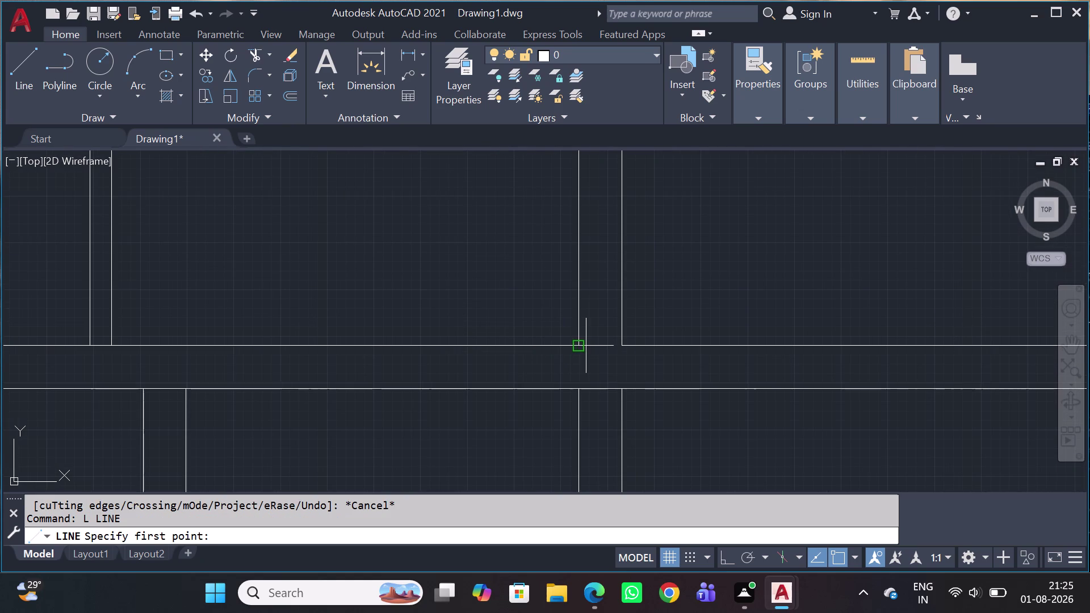
click(576, 345)
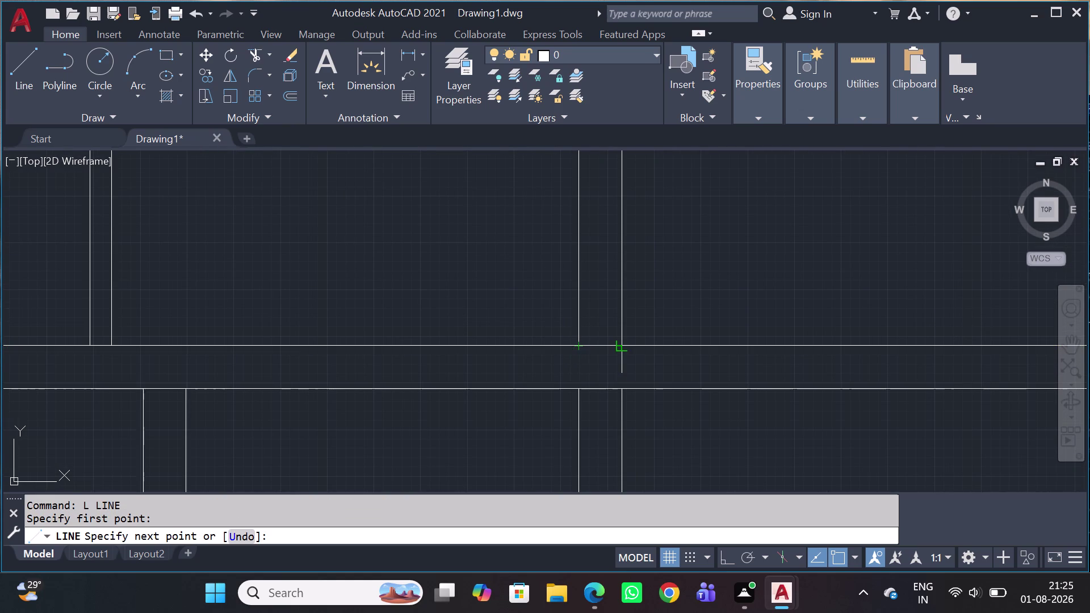
click(630, 347)
key(Escape)
scroll(down, 3)
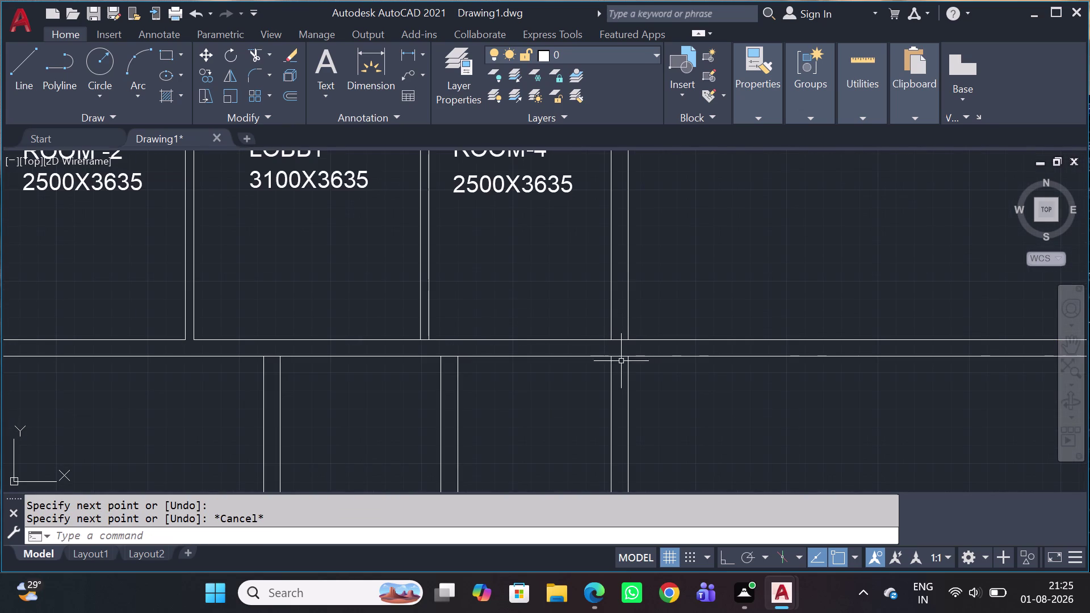
middle_drag(619, 371, 532, 268)
scroll(down, 3)
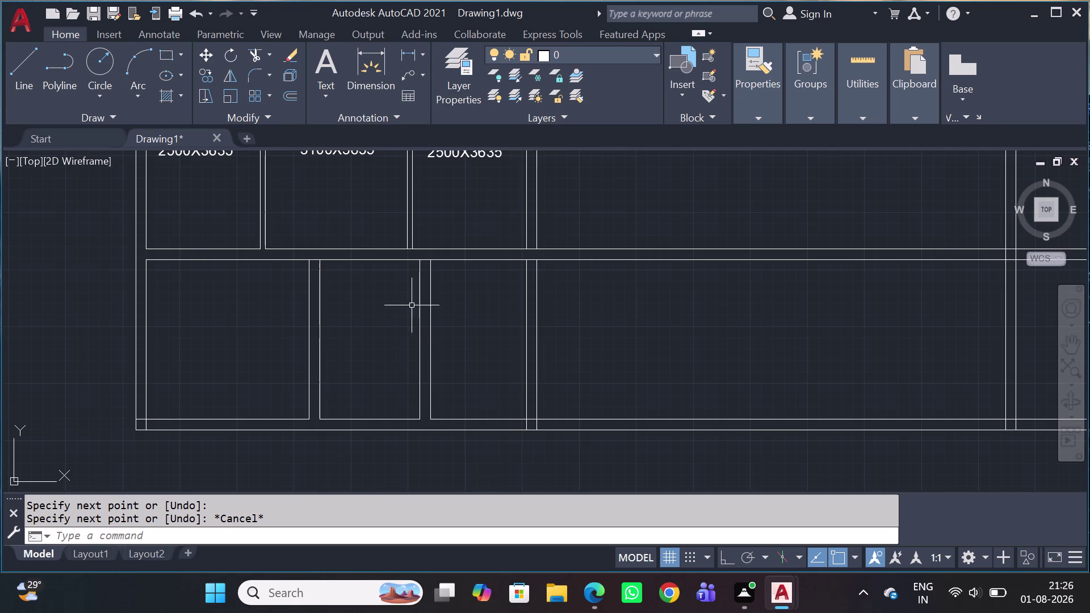
scroll(up, 3)
scroll(down, 3)
scroll(up, 3)
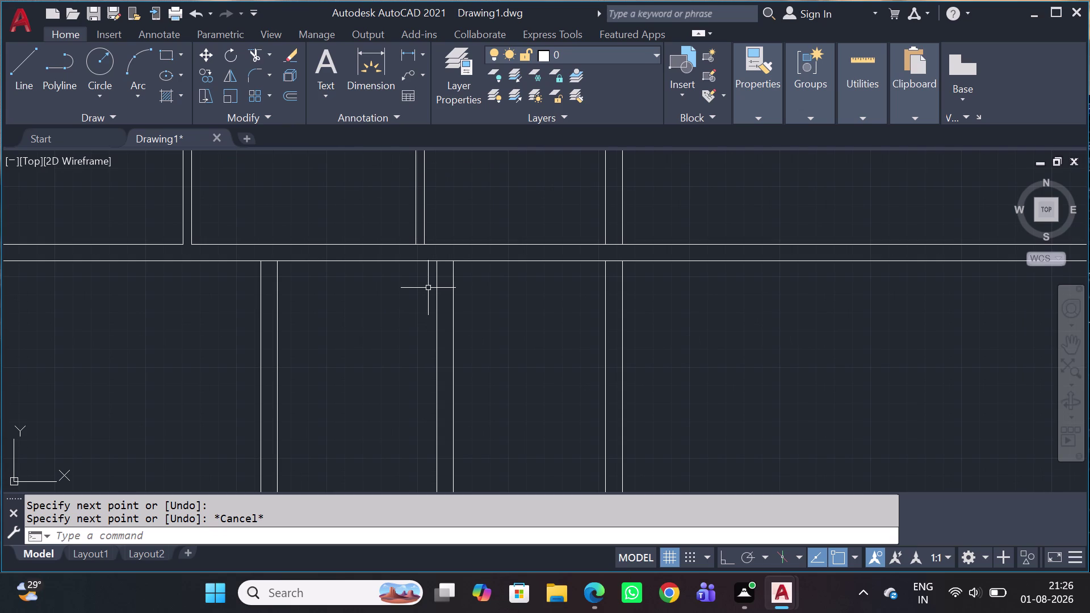
text(L)
key(space)
click(433, 259)
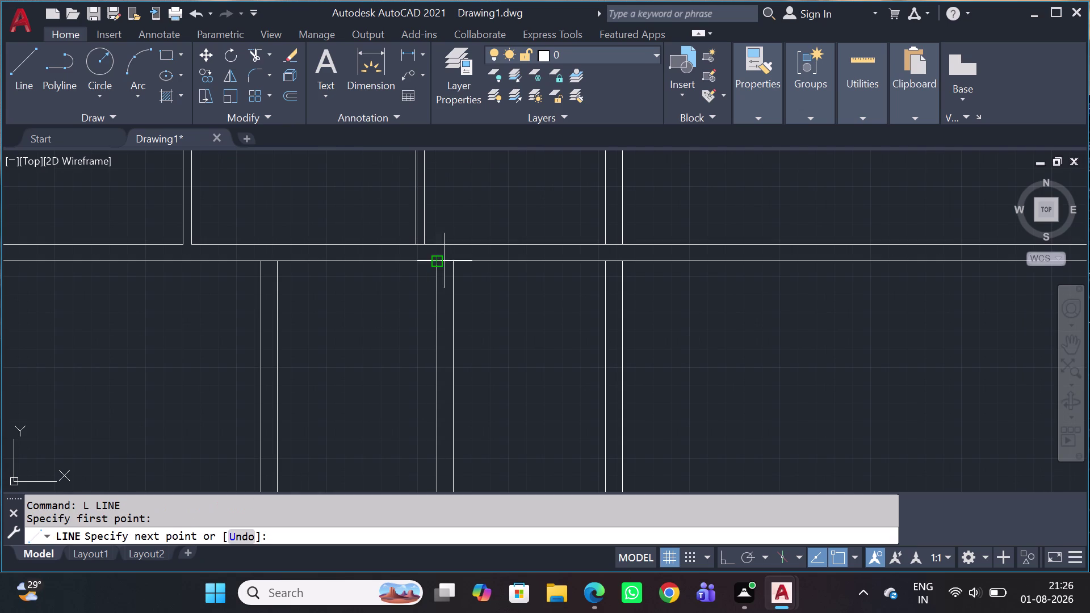
click(459, 265)
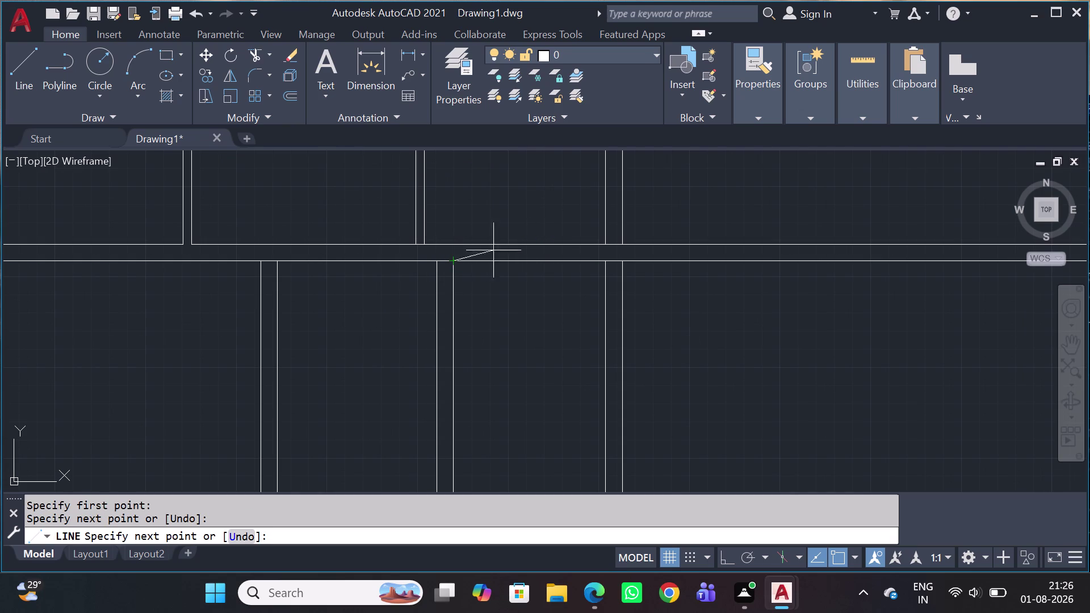
key(Escape)
Select the wall lines and cap lines to check the closed ends.
scroll(up, 3)
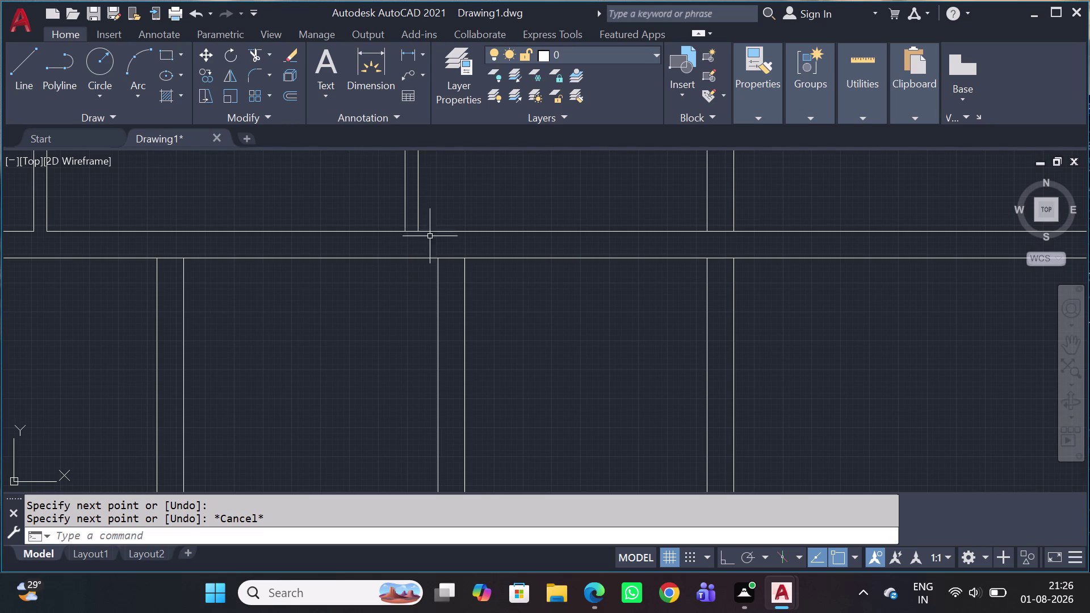
click(508, 312)
click(375, 304)
scroll(up, 3)
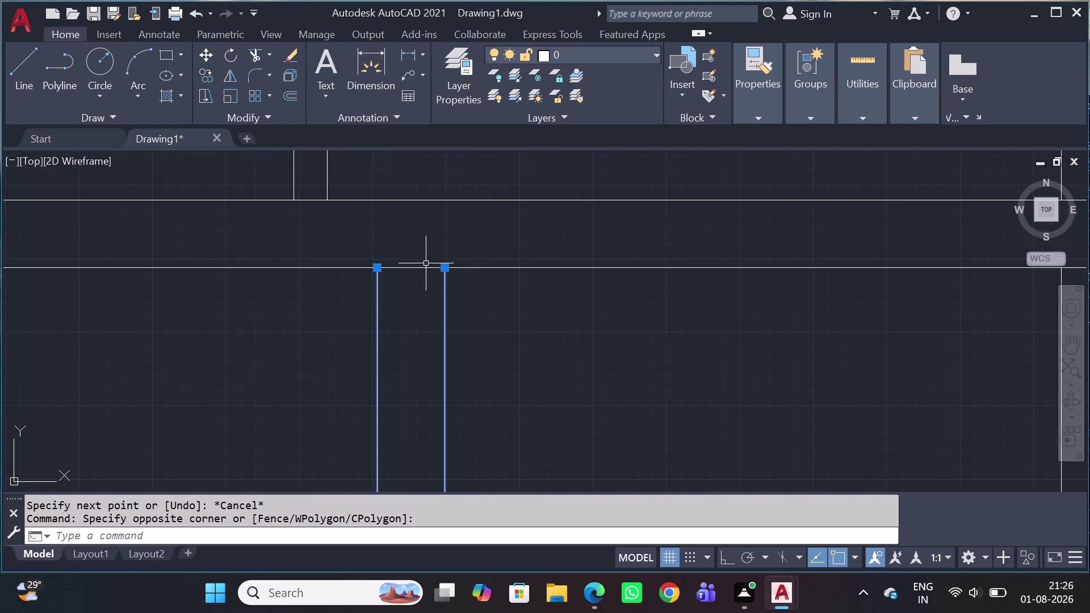
drag(425, 268, 425, 280)
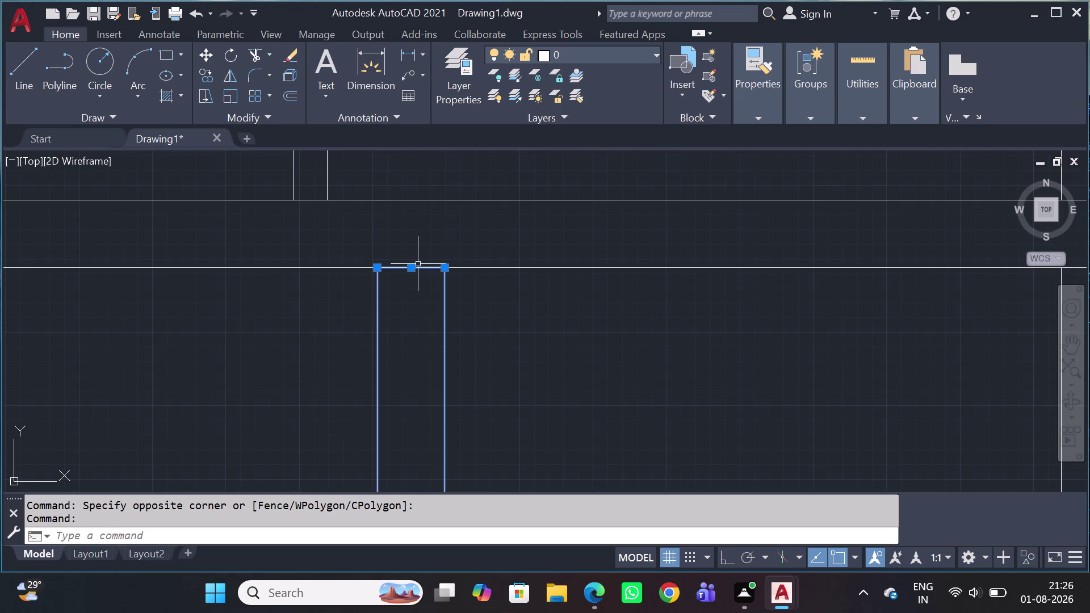
key(Escape)
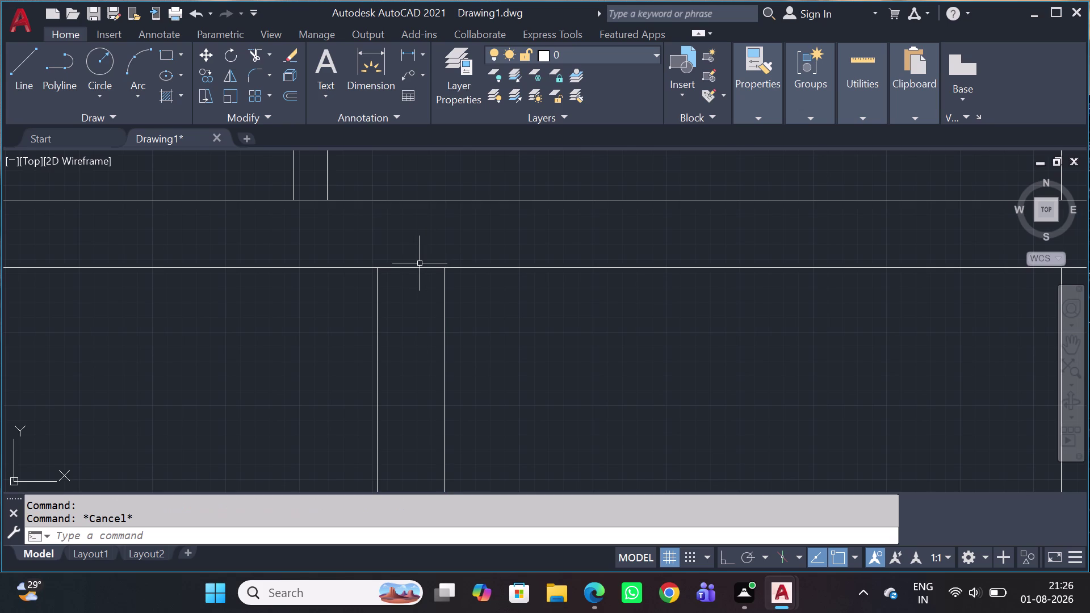
click(417, 268)
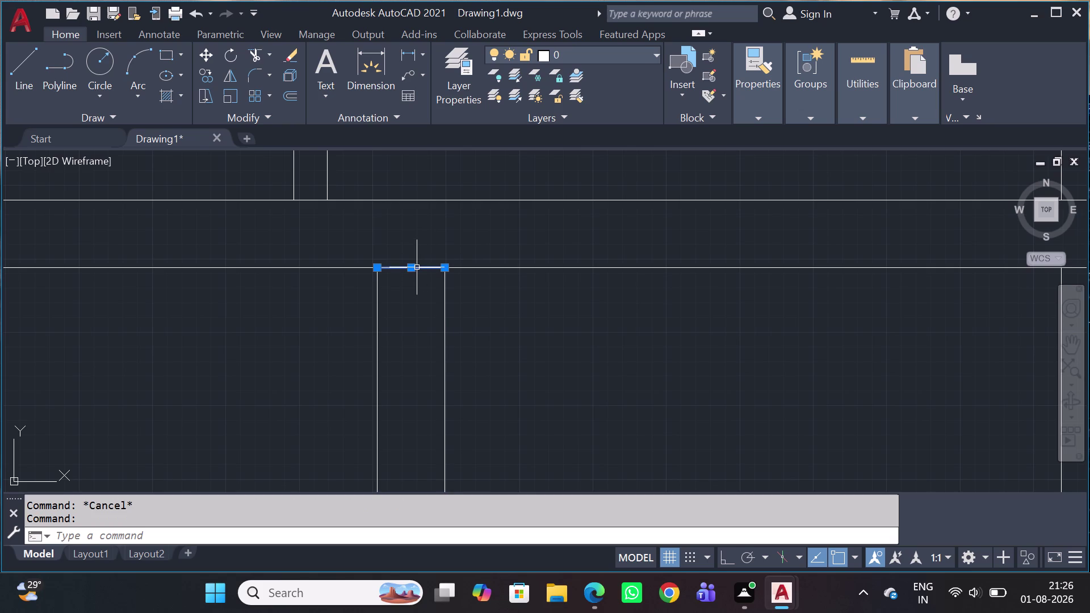
text(O)
key(space)
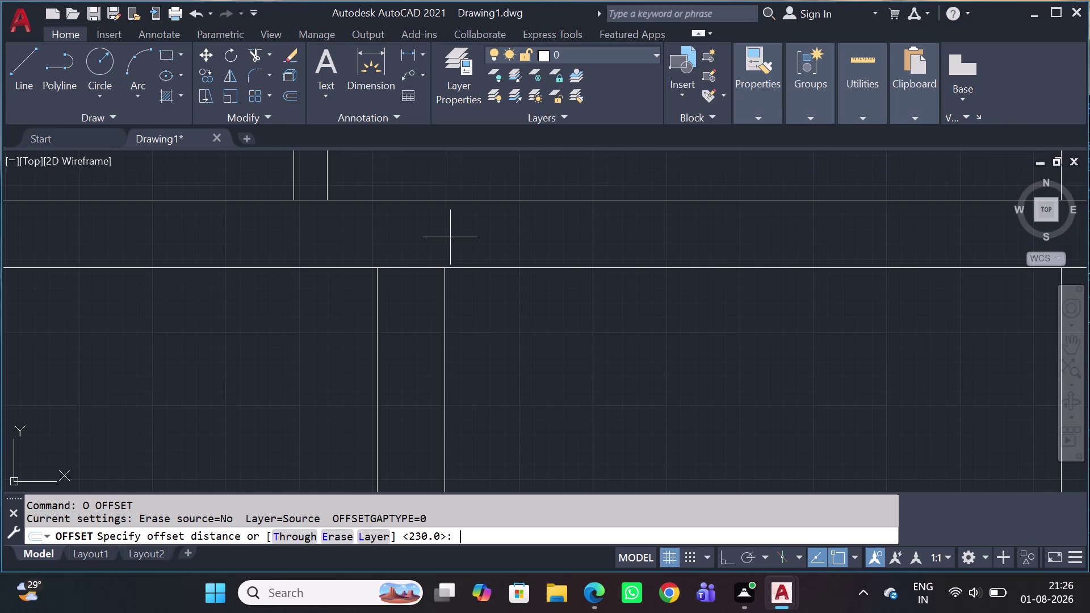
text(1)
key(0)
key(0)
key(0)
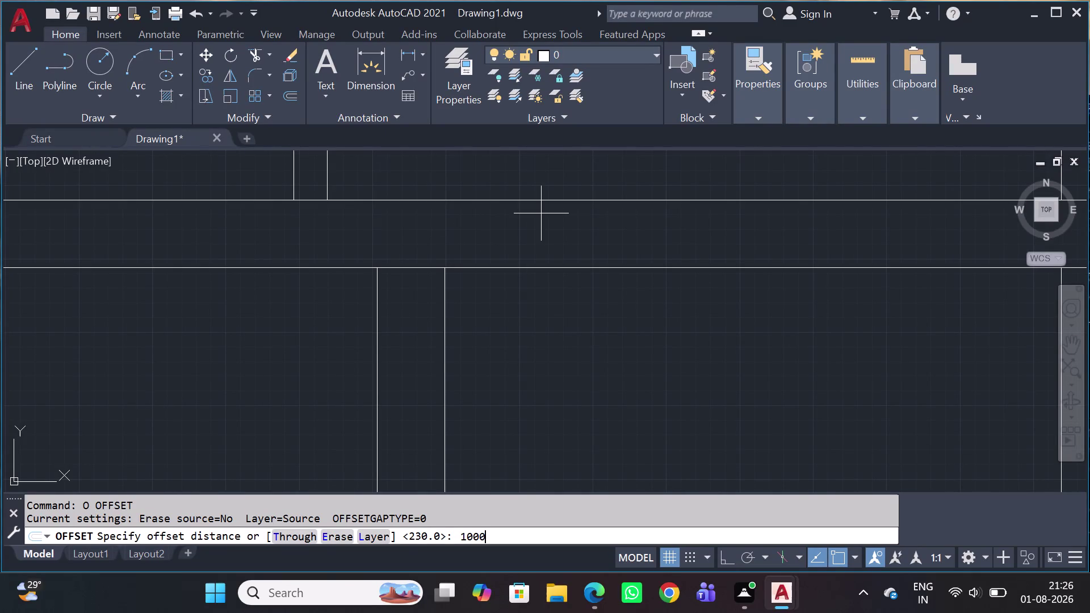
key(space)
scroll(down, 3)
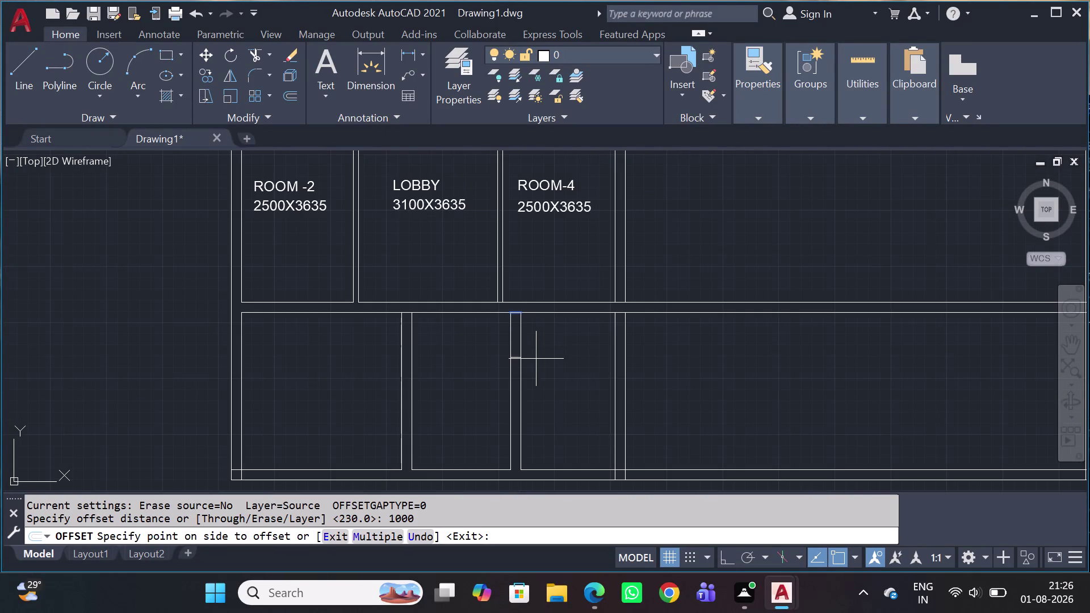
click(553, 363)
scroll(up, 3)
key(Escape)
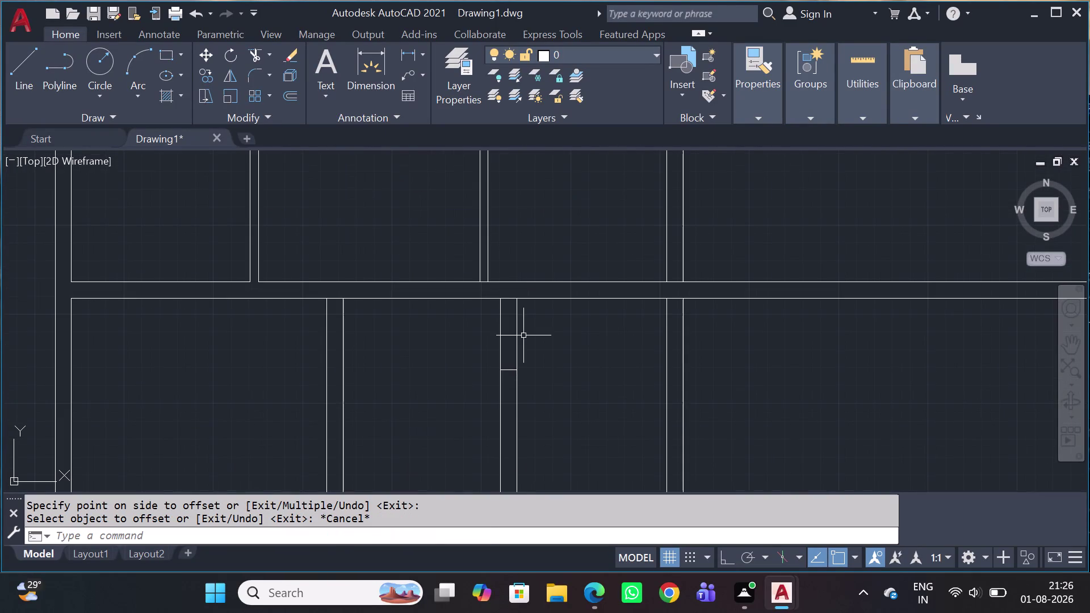
scroll(up, 3)
click(537, 314)
key(Escape)
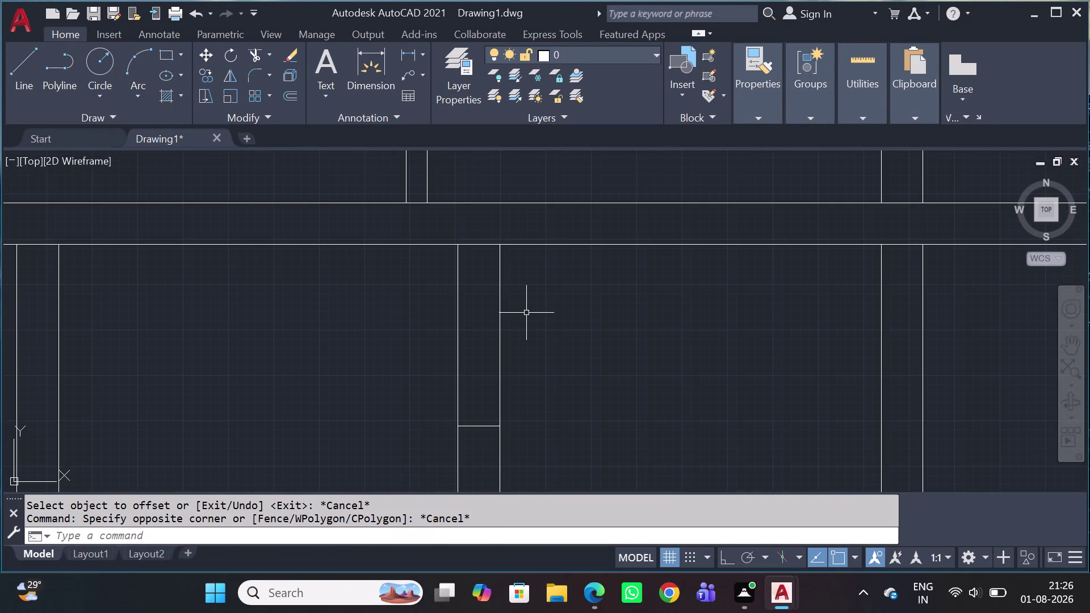
key(t)
key(r)
key(space)
click(532, 310)
click(335, 335)
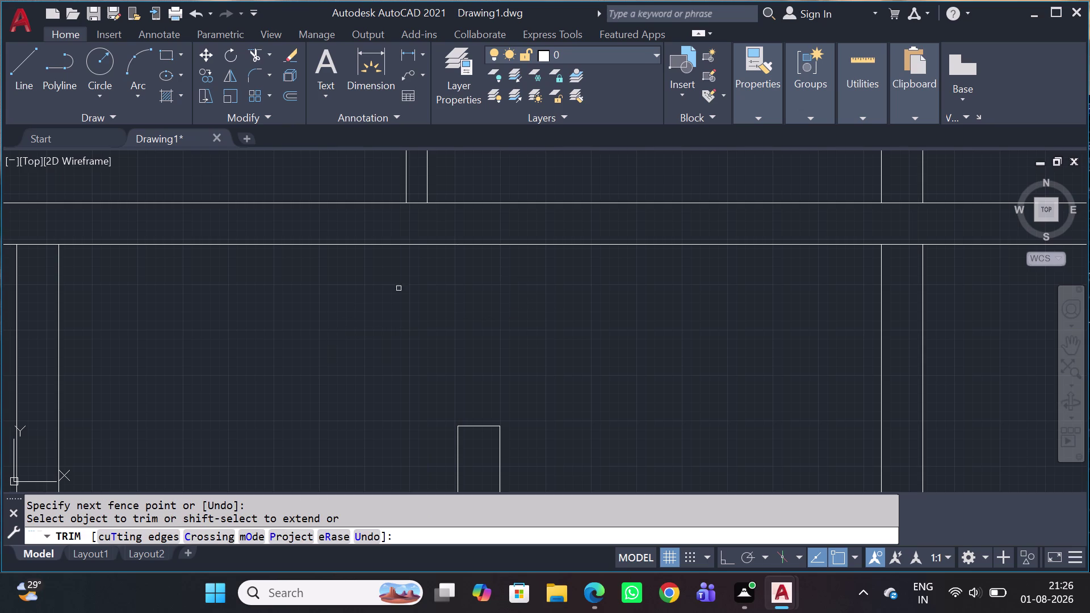
key(Escape)
scroll(down, 3)
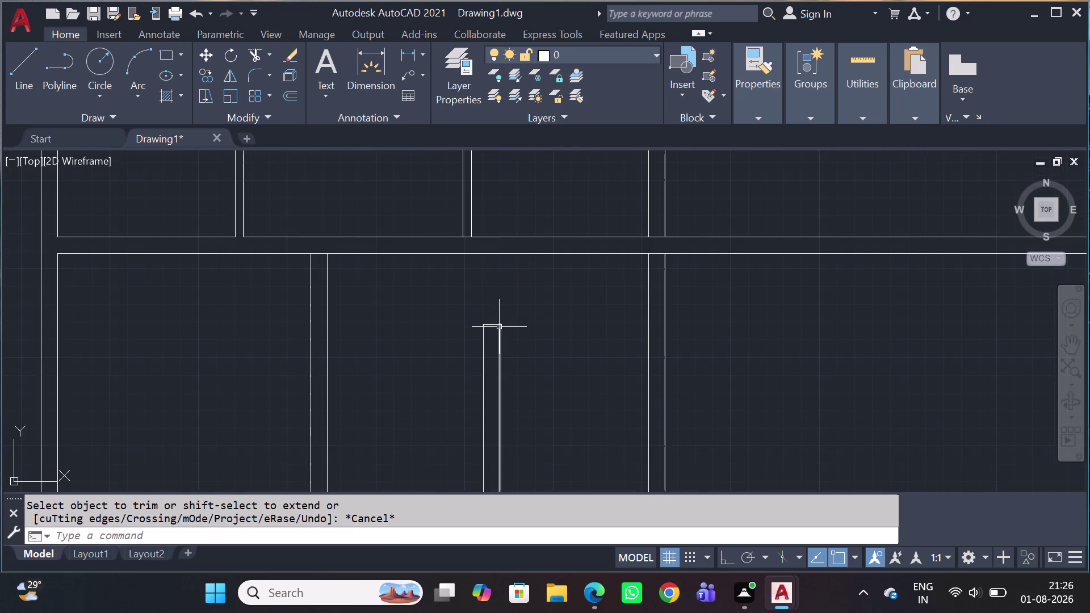
scroll(down, 3)
scroll(down, 3)
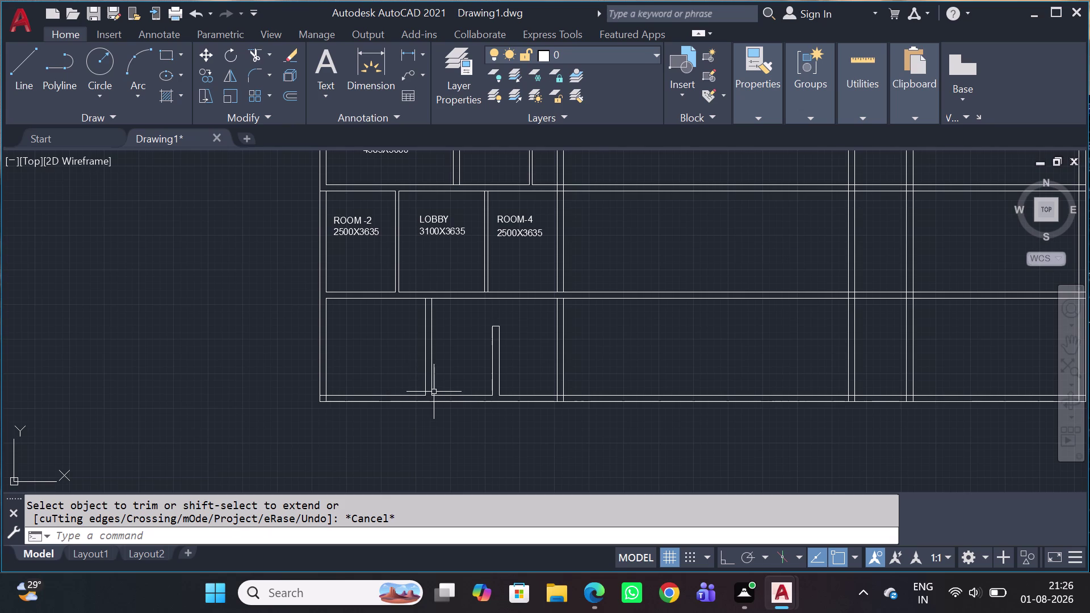
scroll(up, 3)
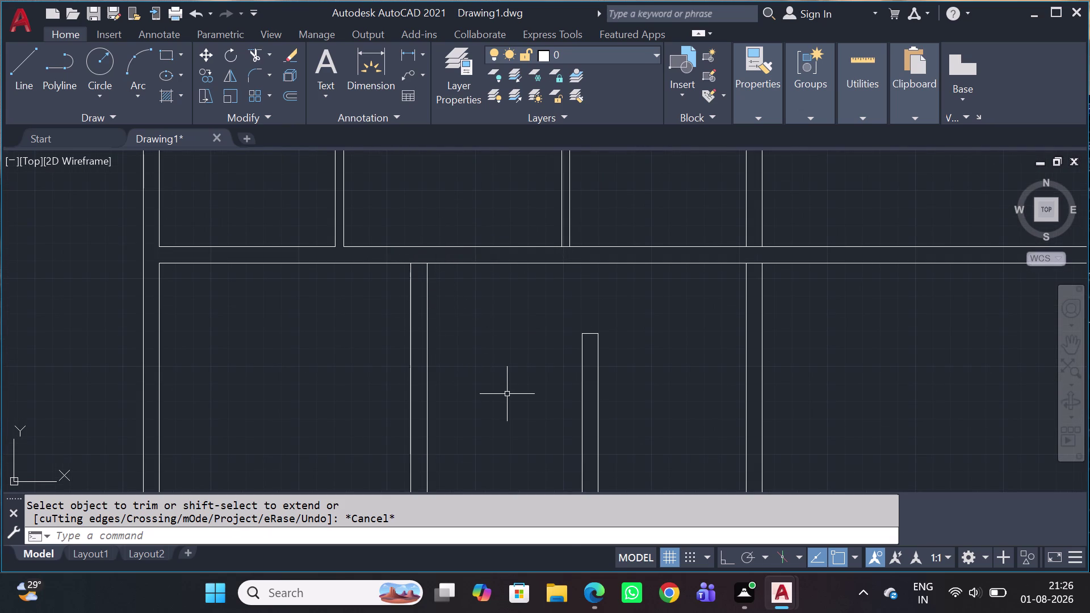
scroll(down, 3)
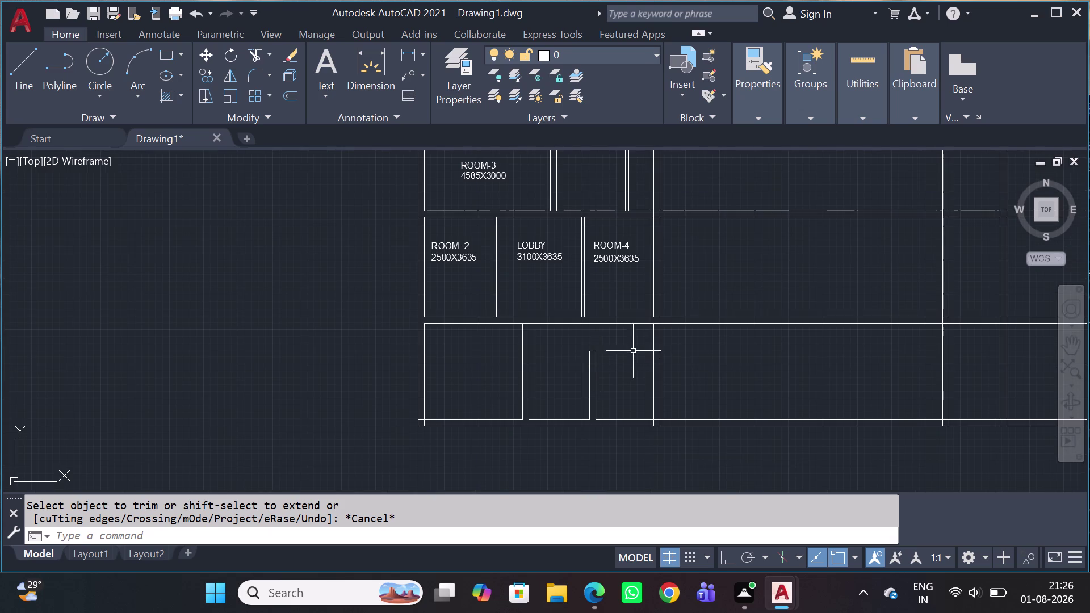
scroll(up, 3)
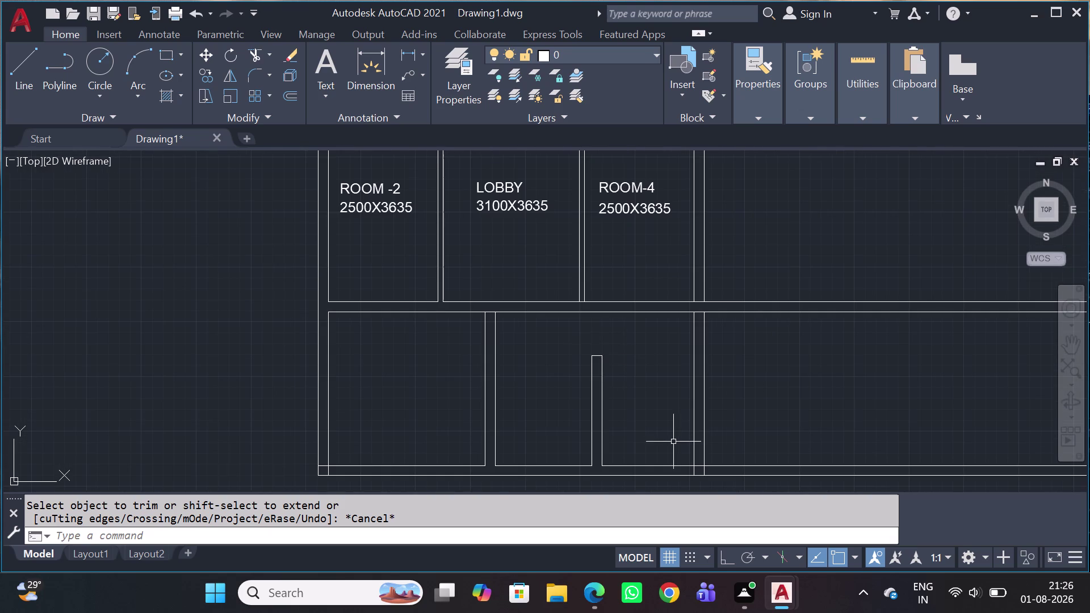
middle_drag(701, 416, 631, 373)
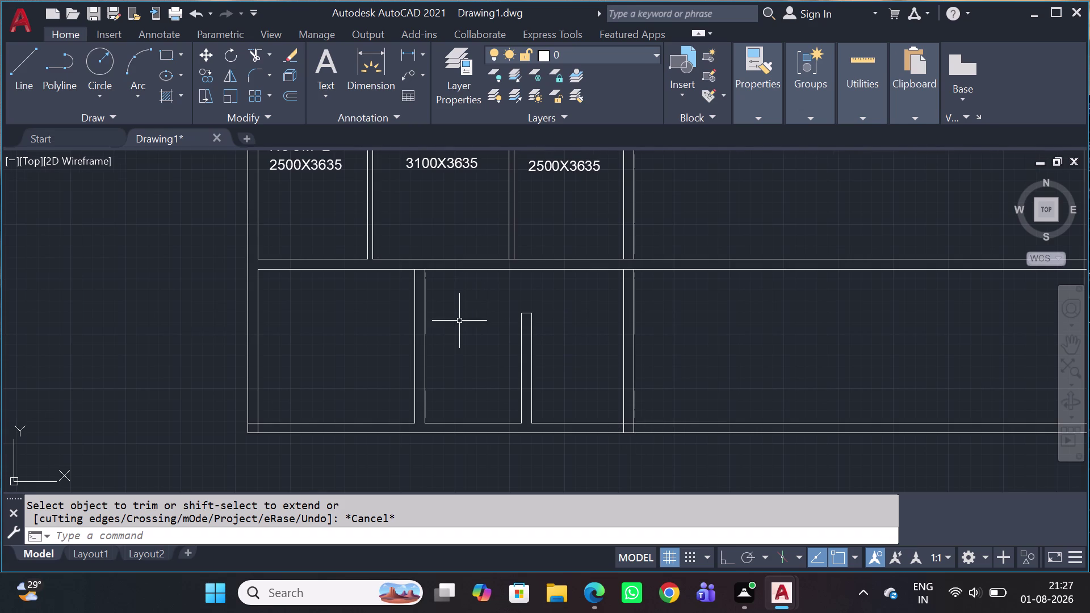
Fence-trim the crossing wall lines at the first junction near ROOM-3.
scroll(down, 3)
middle_drag(576, 296, 490, 386)
scroll(down, 3)
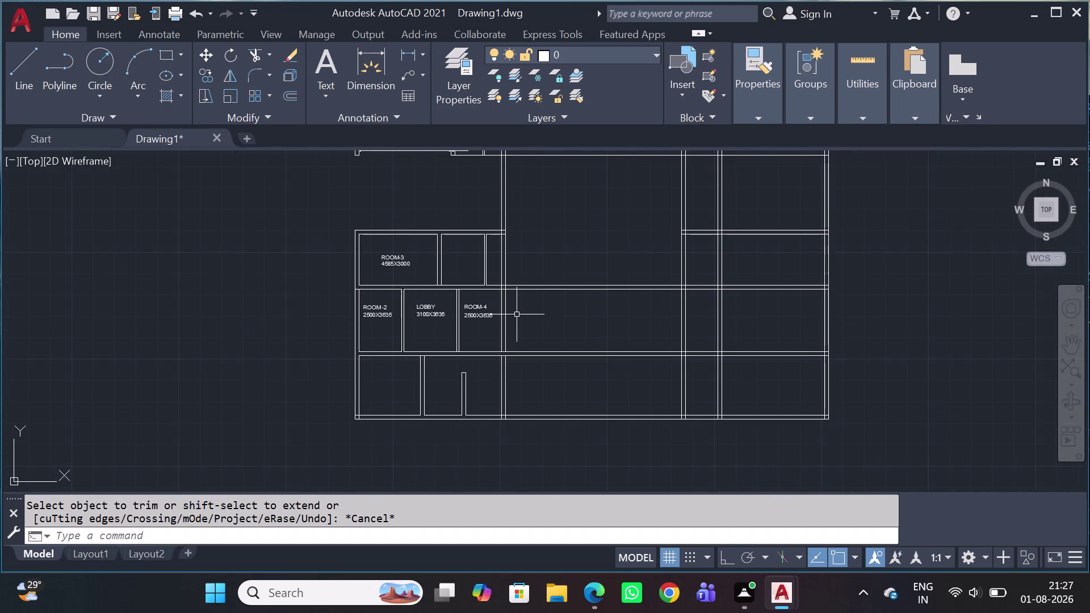
middle_drag(515, 321, 481, 360)
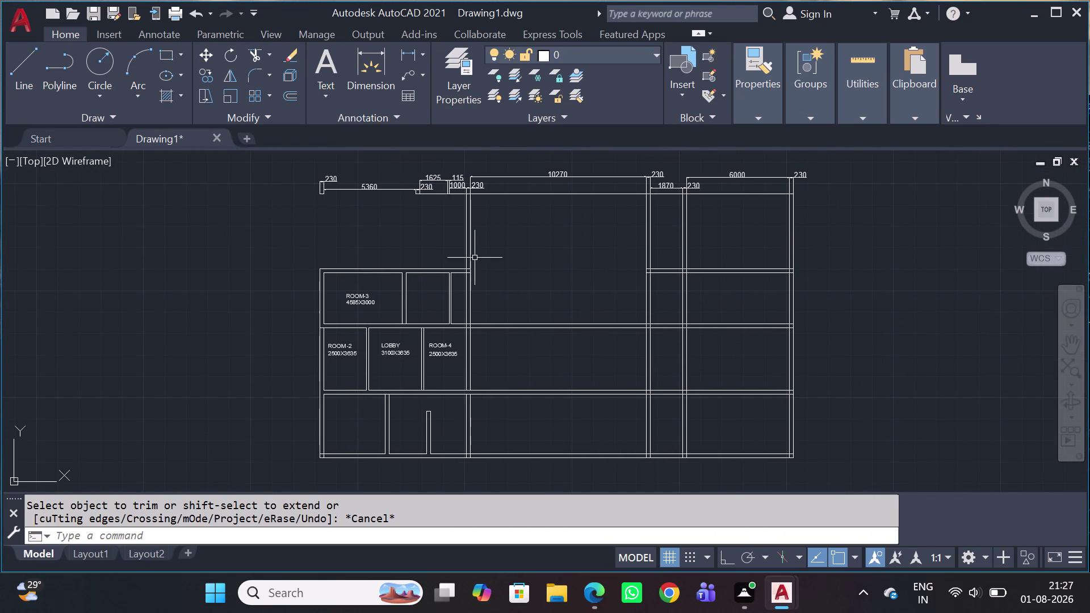
text(TR)
key(space)
scroll(up, 3)
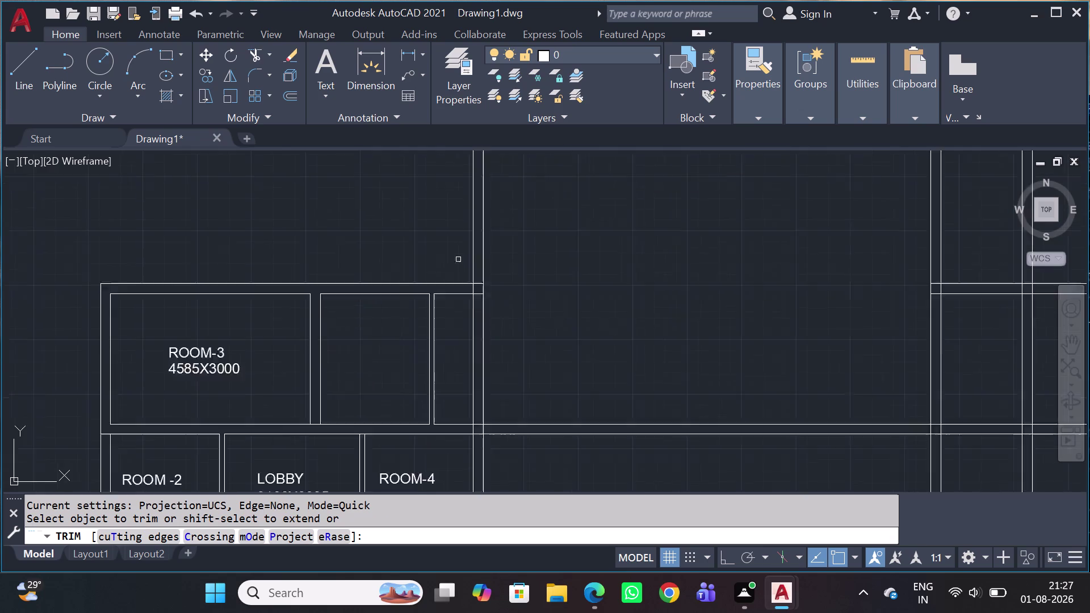
scroll(up, 3)
scroll(up, 3)
scroll(up, 3)
click(520, 275)
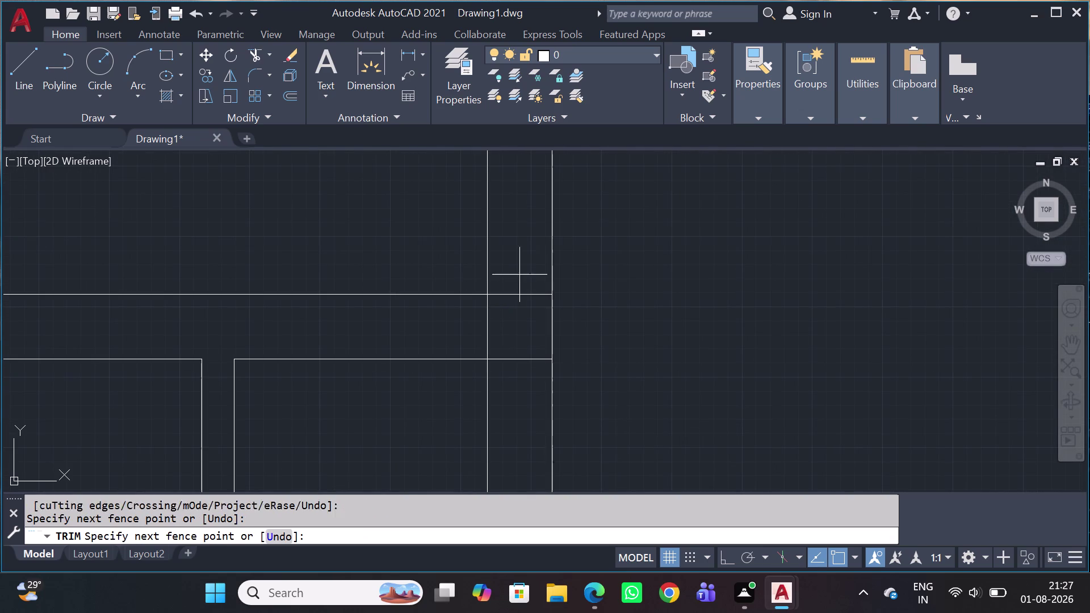
click(475, 339)
scroll(down, 3)
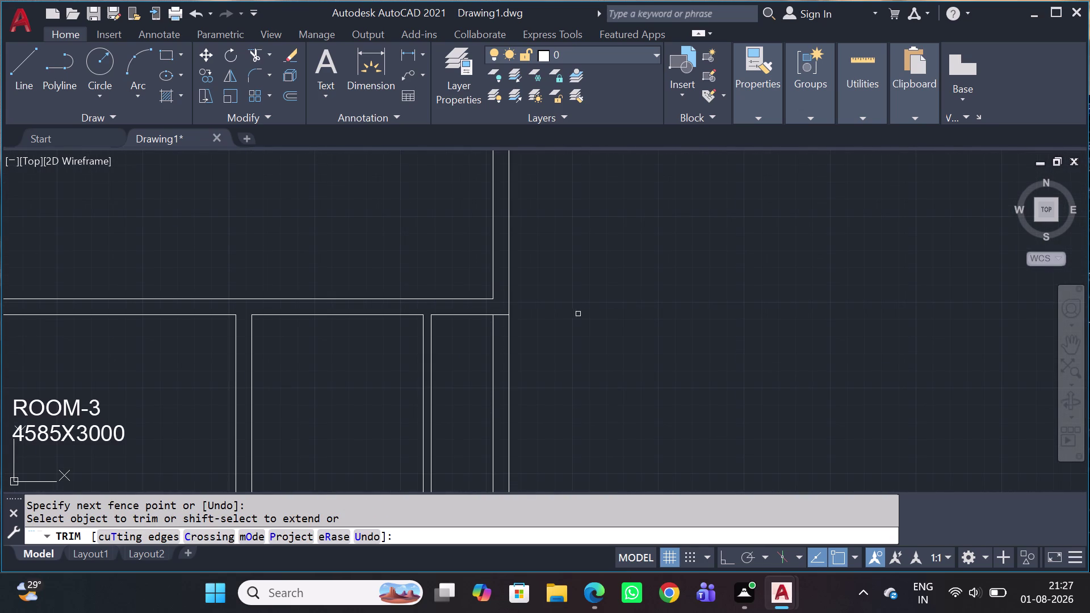
key(Escape)
Fence-trim the overlapping lines at the second wall junction near ROOM-3.
scroll(down, 3)
scroll(up, 3)
middle_drag(576, 380, 561, 383)
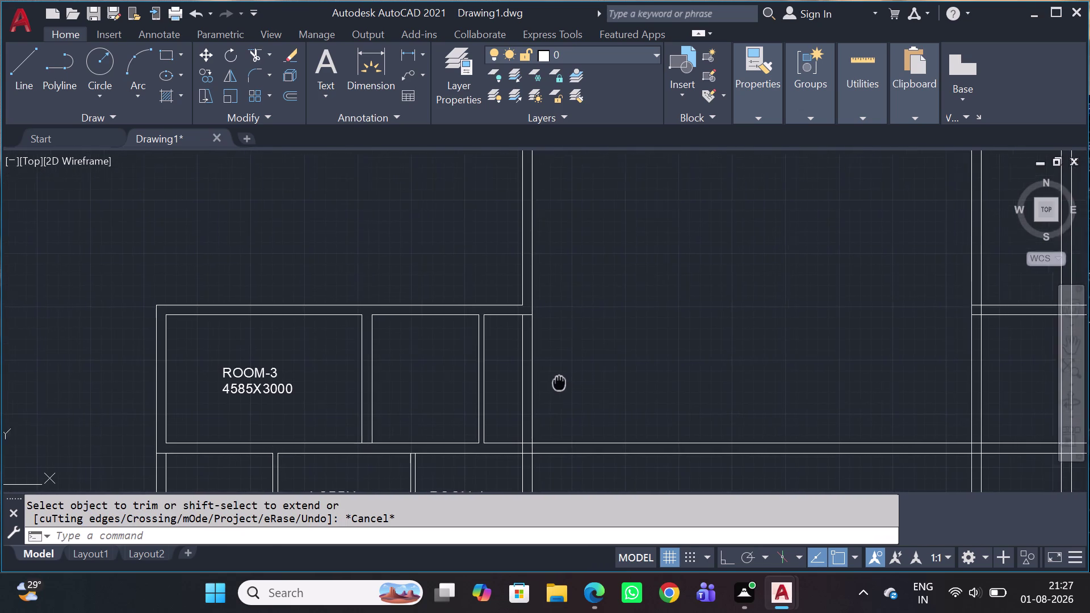
middle_drag(561, 382, 540, 377)
scroll(up, 3)
text(T)
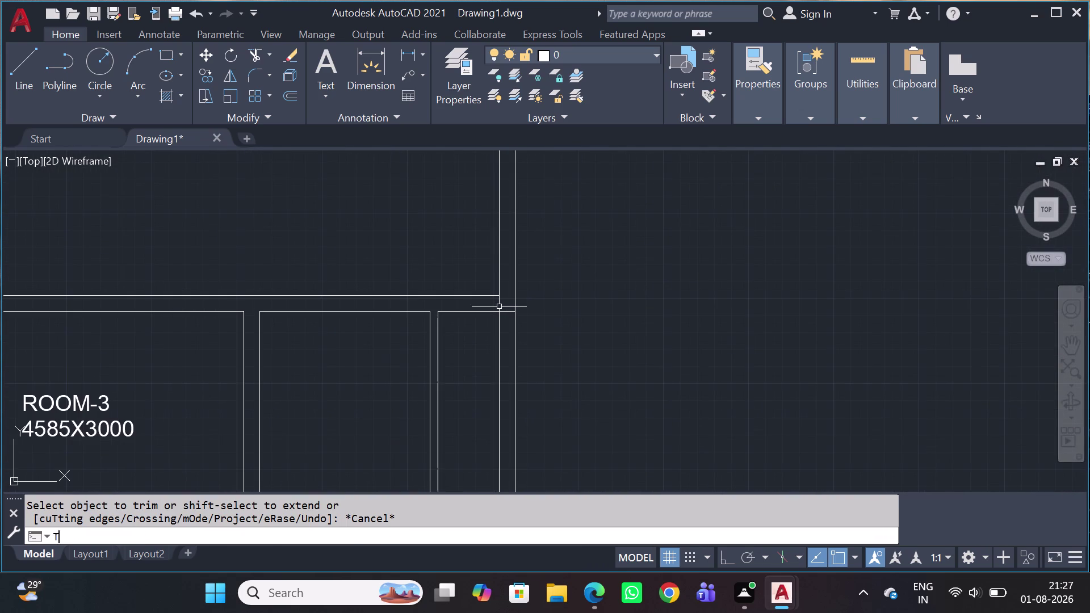
text(R)
key(space)
scroll(up, 3)
click(502, 307)
click(531, 388)
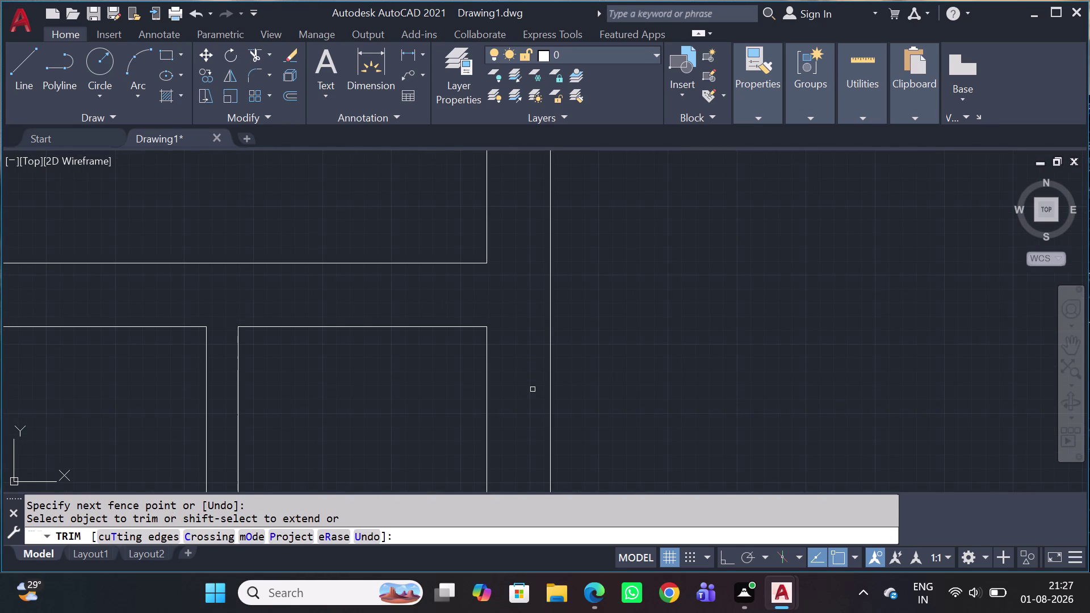
key(Escape)
Trim the vertical lines crossing the next horizontal wall band, then review the cleaned junctions.
scroll(down, 3)
middle_drag(581, 372, 581, 372)
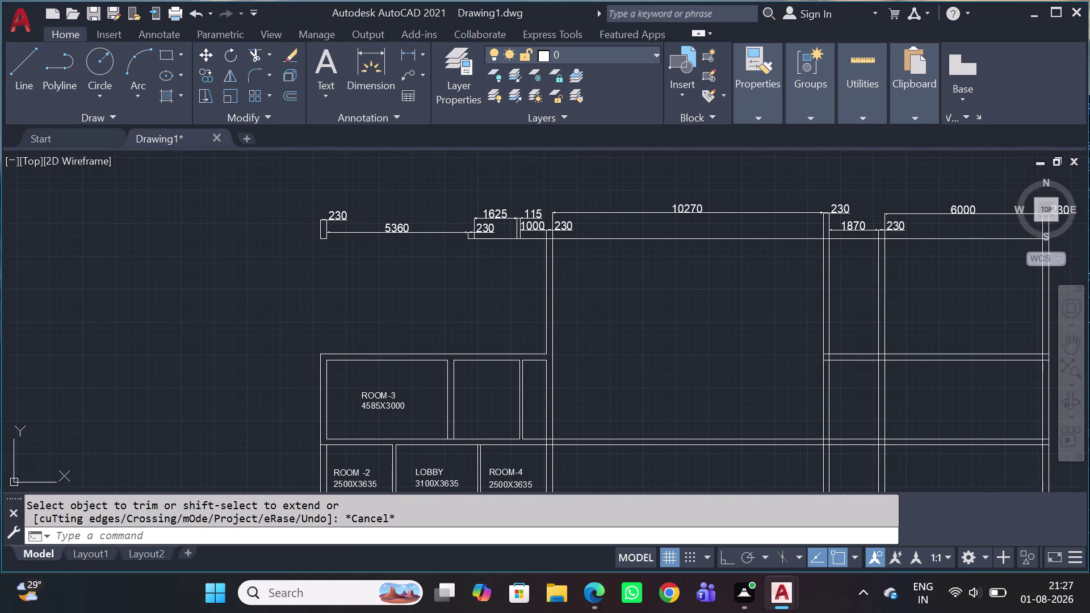
middle_drag(581, 372, 517, 308)
scroll(up, 3)
key(space)
scroll(up, 3)
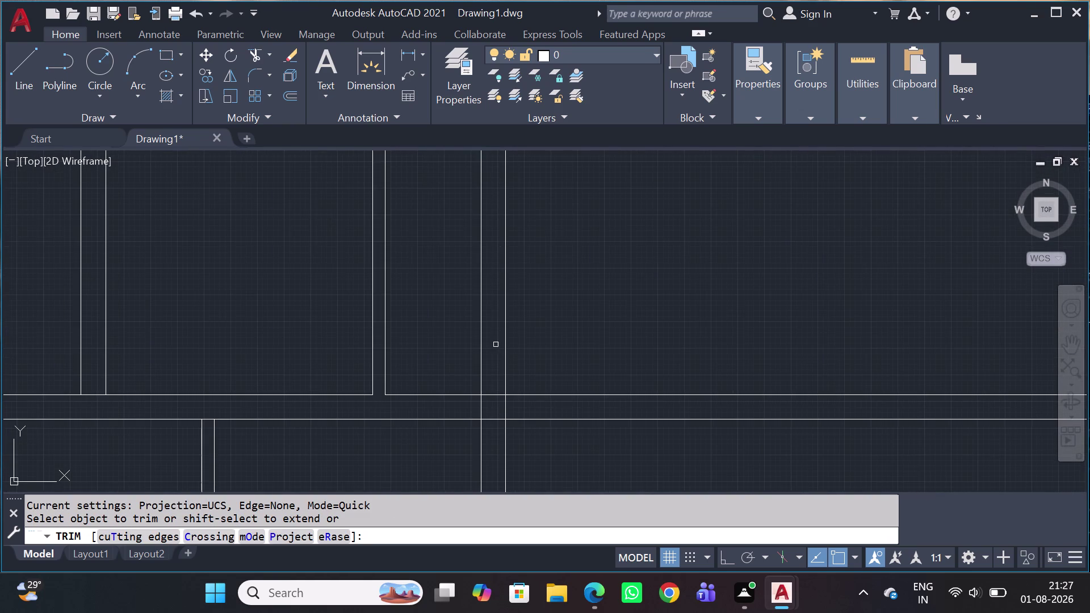
scroll(up, 3)
middle_drag(477, 387, 481, 281)
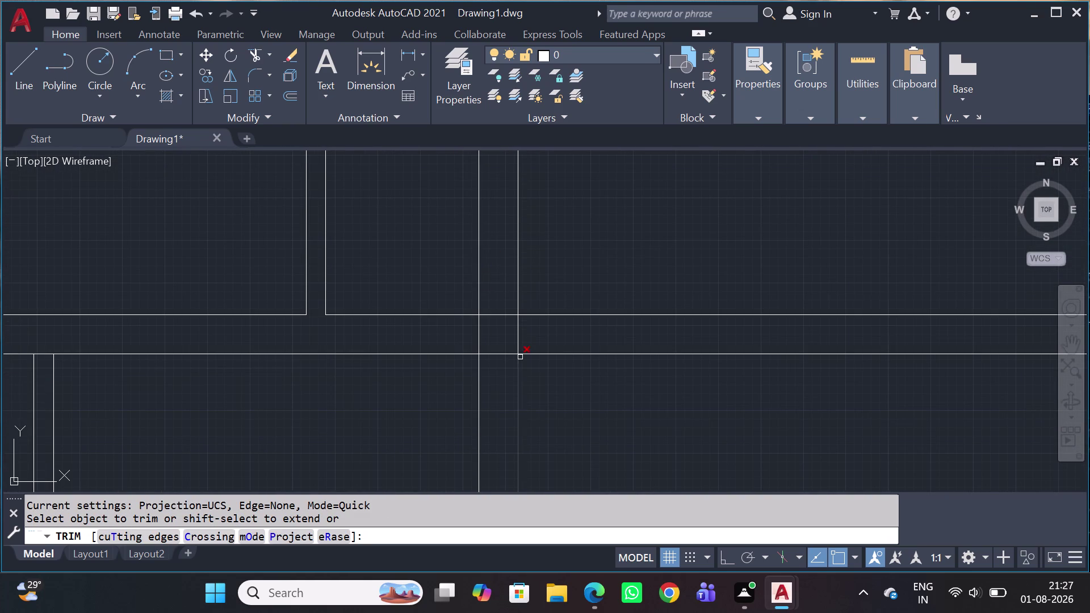
click(563, 335)
click(452, 342)
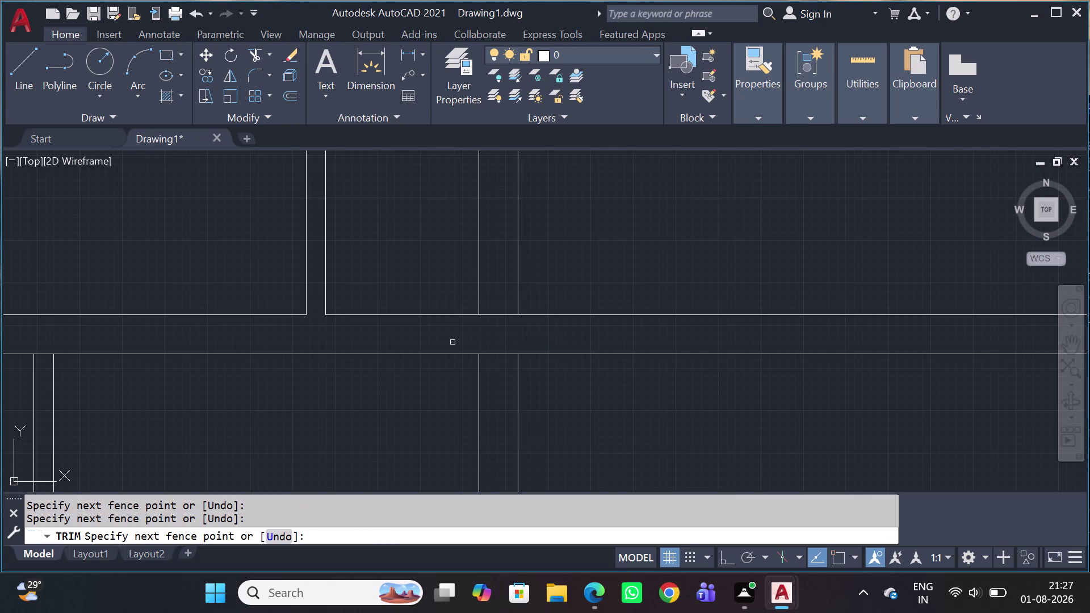
drag(496, 303, 496, 312)
click(496, 379)
key(Escape)
scroll(down, 3)
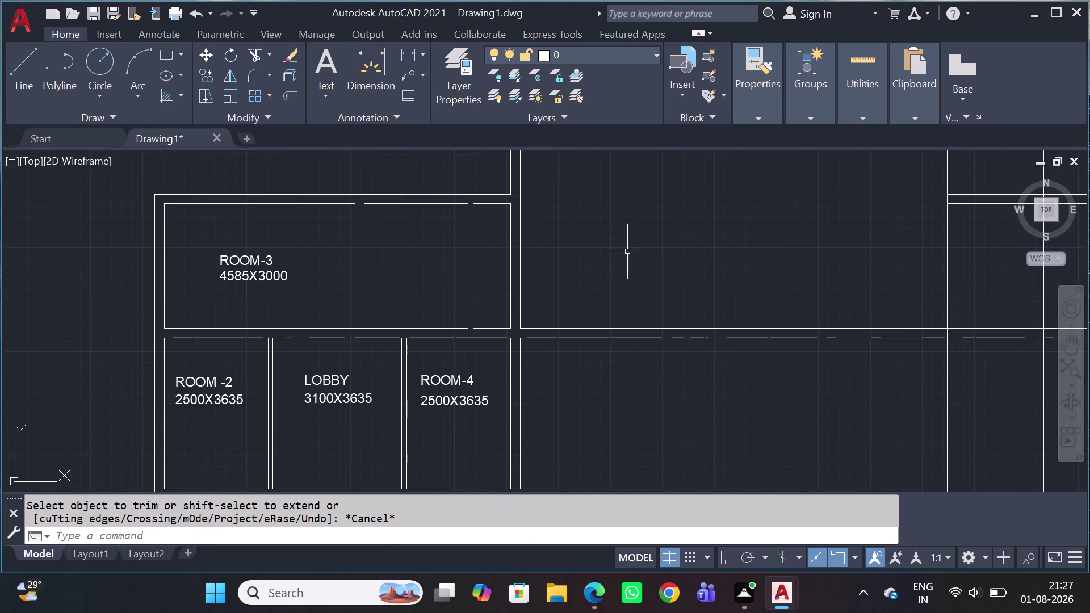
middle_drag(630, 250, 575, 345)
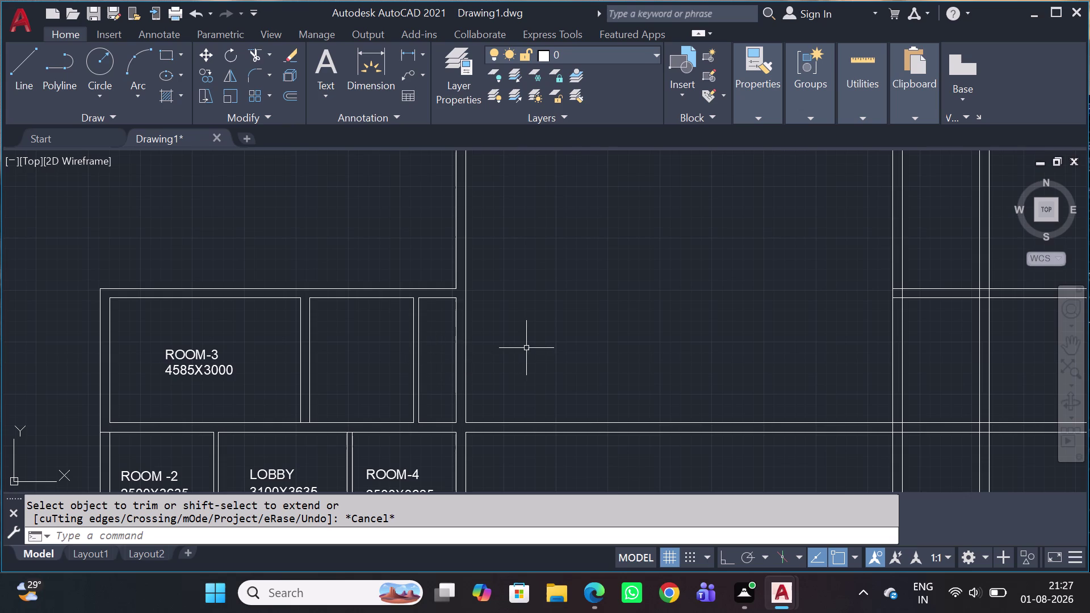
scroll(down, 3)
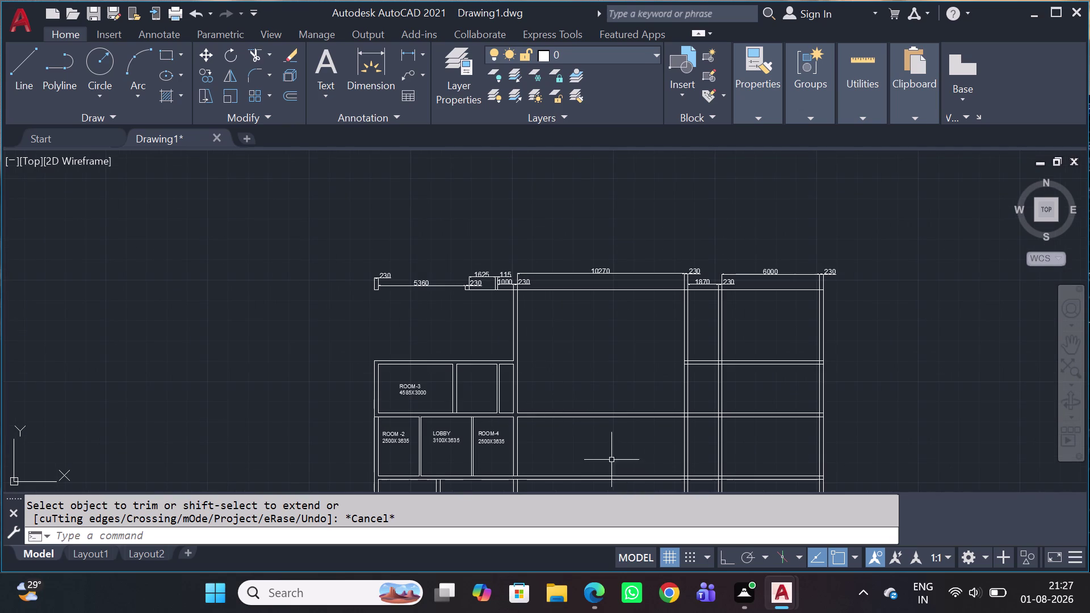
middle_drag(577, 439, 573, 338)
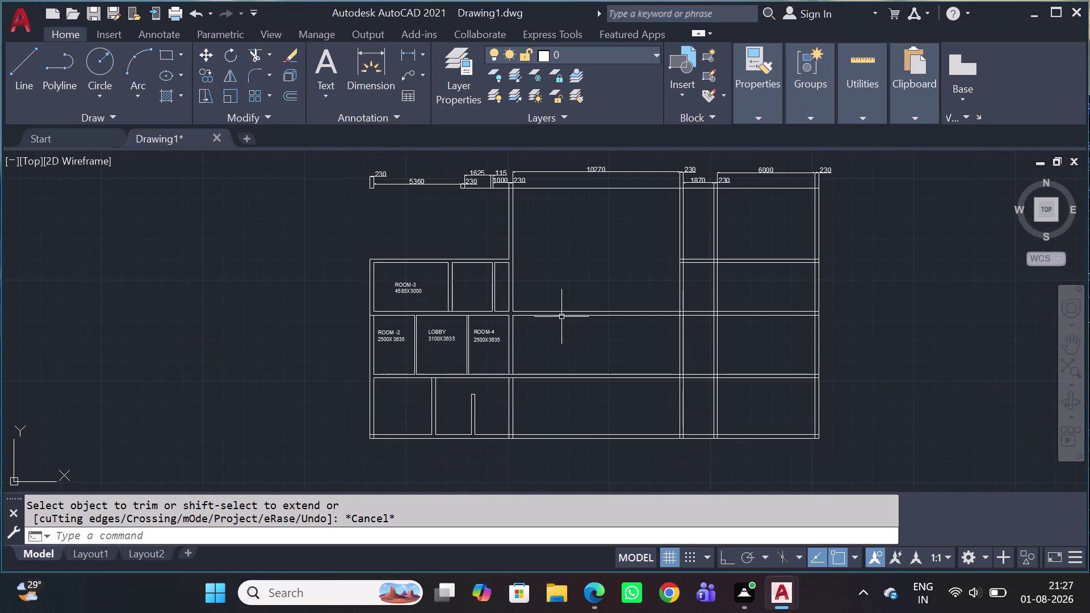
scroll(down, 3)
scroll(up, 3)
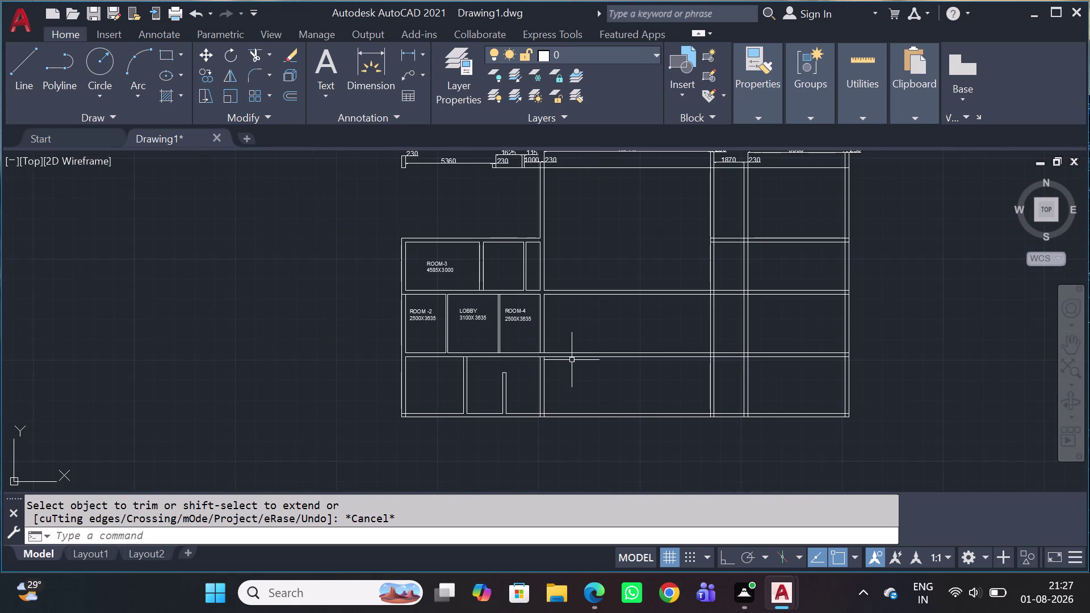
scroll(up, 3)
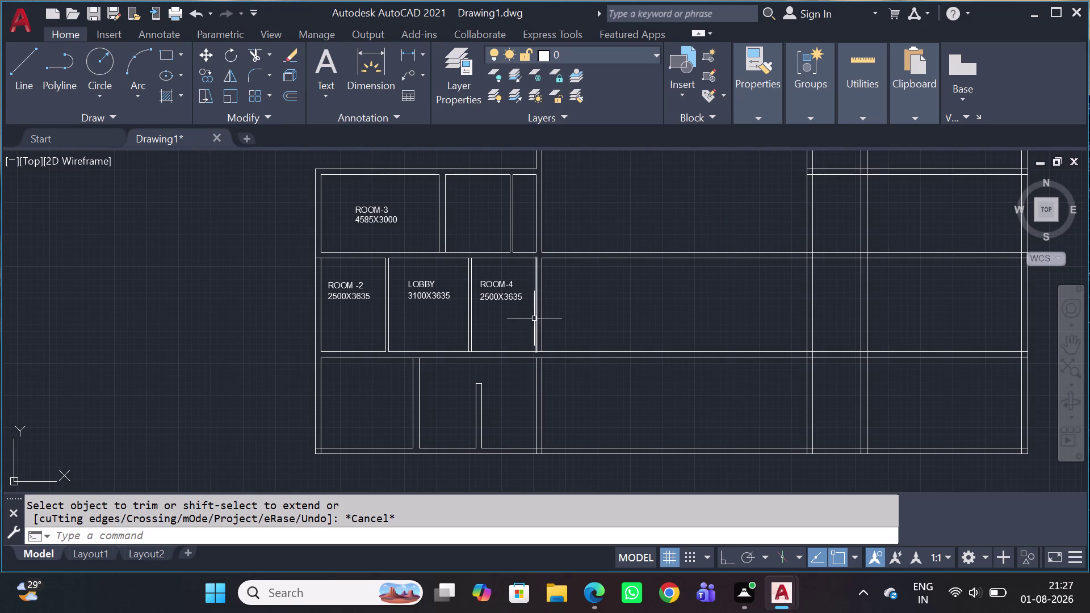
Draw two short vertical lines closing the wall corners near ROOM-4.
text(L)
key(space)
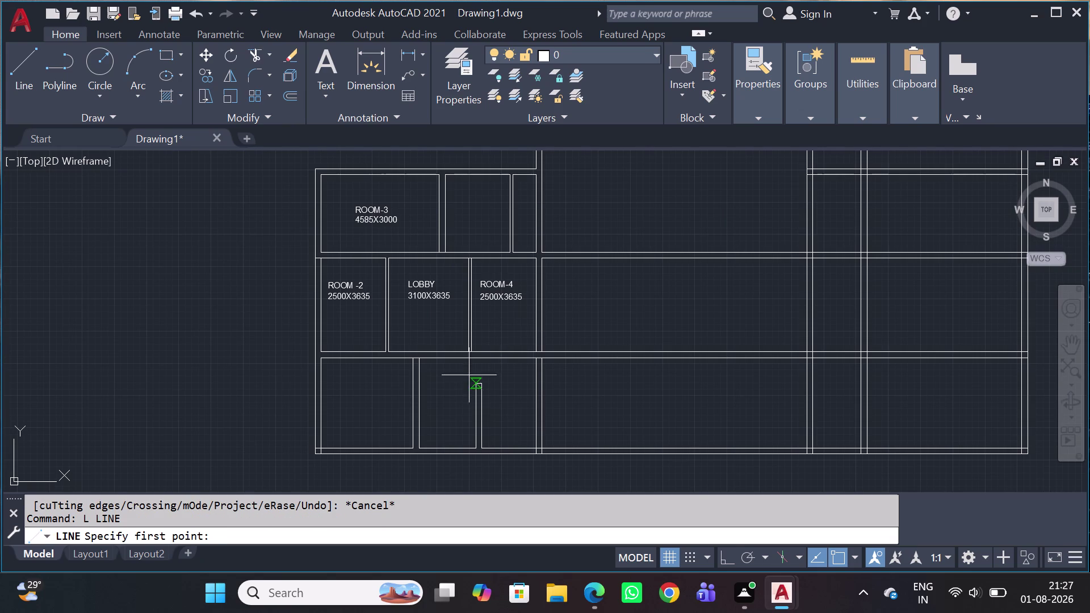
scroll(up, 3)
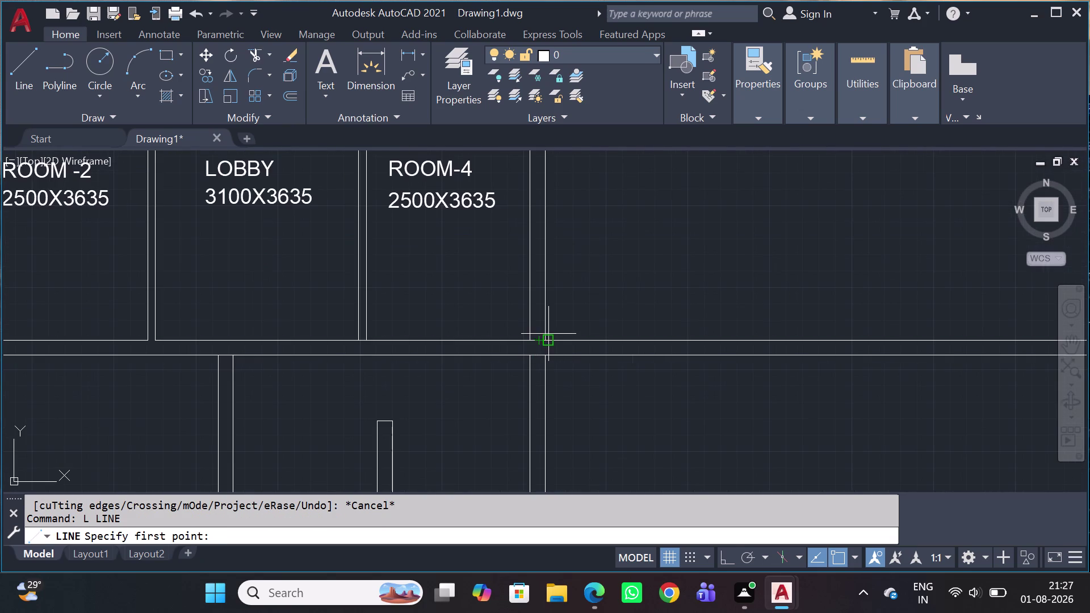
scroll(up, 3)
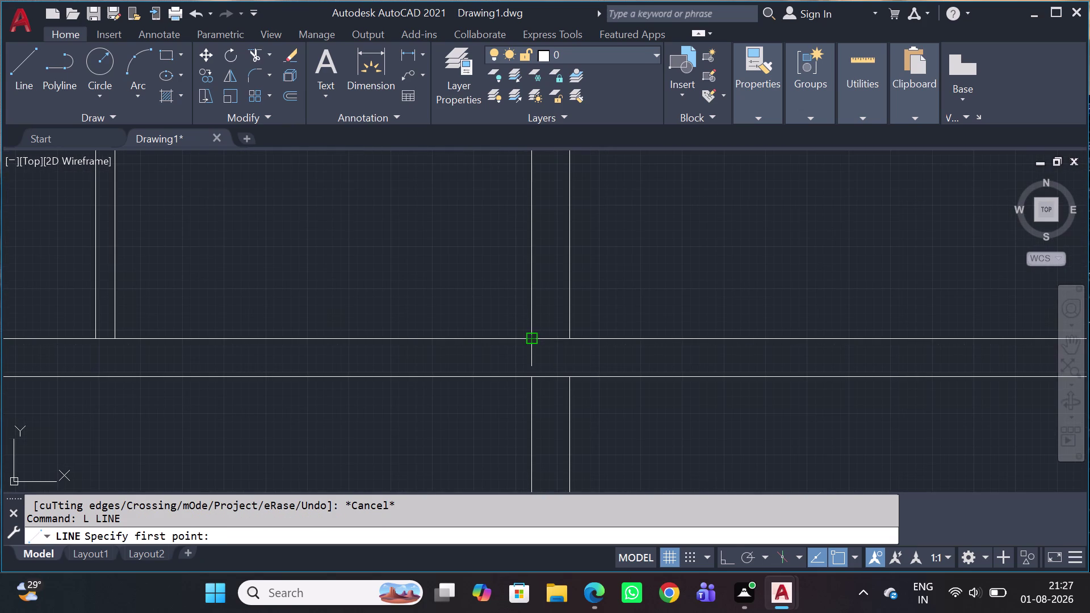
click(532, 339)
click(532, 378)
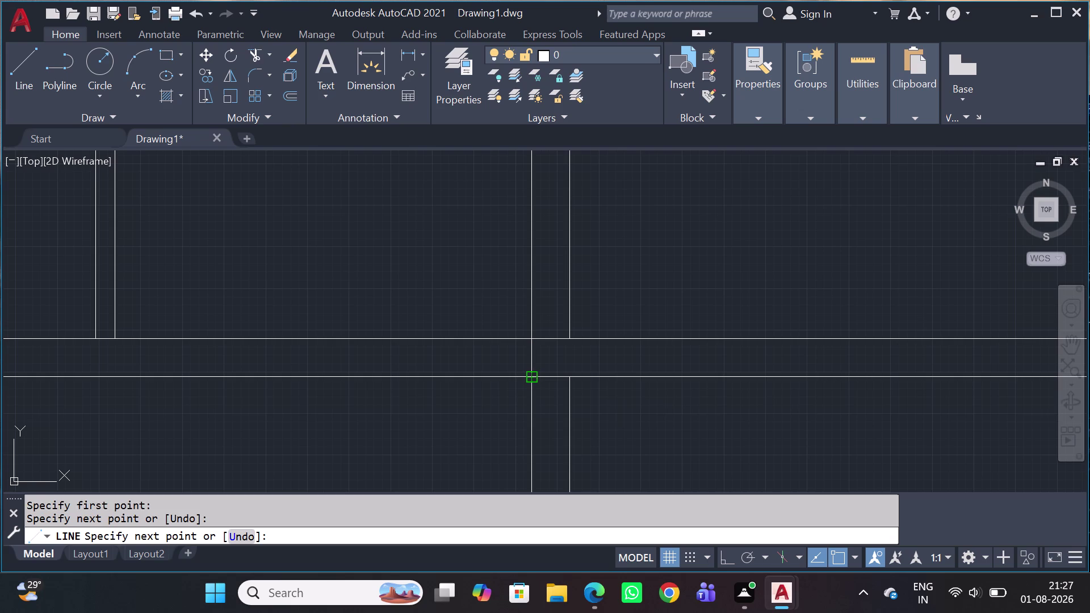
key(Escape)
key(space)
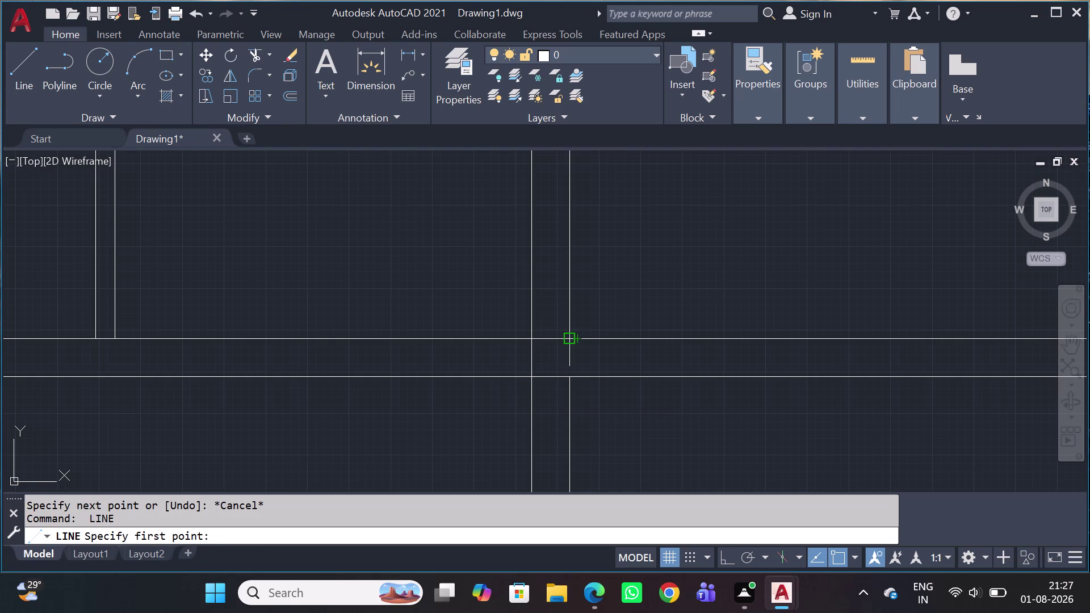
click(571, 339)
click(569, 383)
key(Escape)
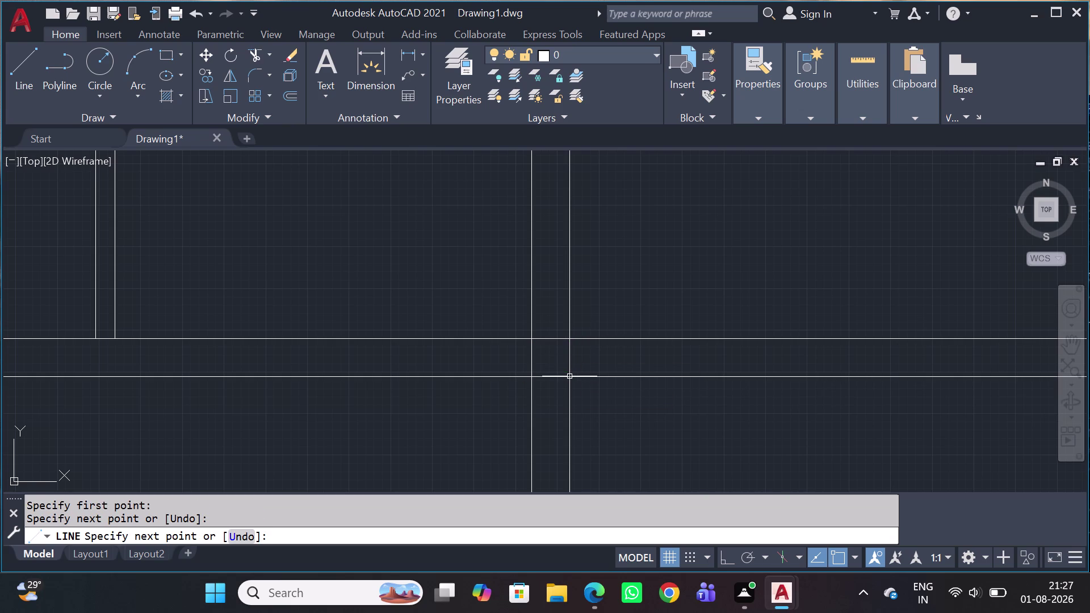
Draw two short wall lines at the junction right of ROOM-4, then zoom out over the plan.
scroll(down, 3)
scroll(down, 3)
middle_drag(574, 297, 580, 373)
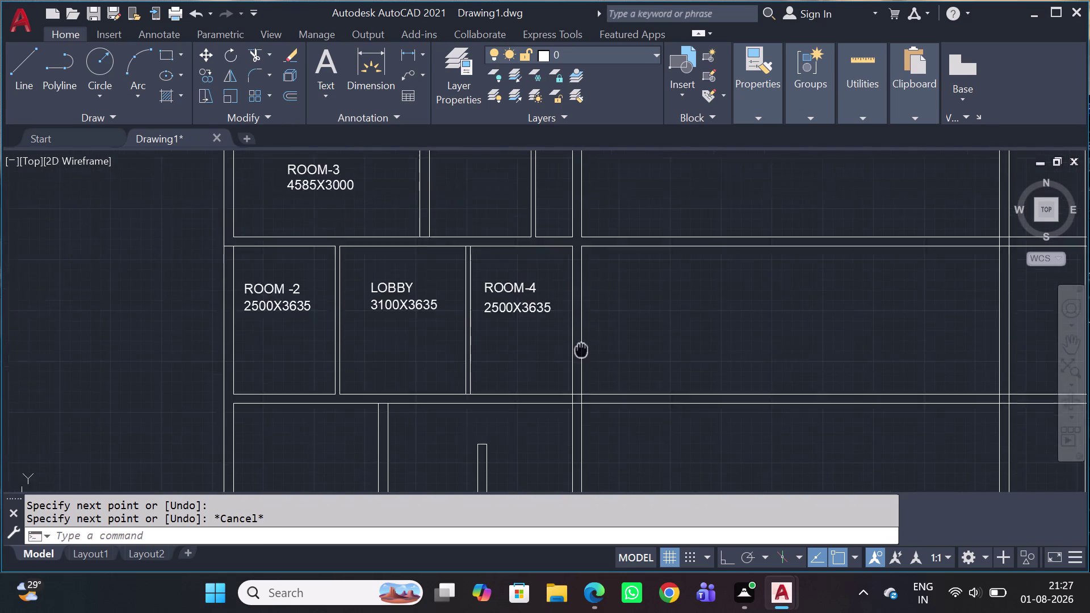
middle_drag(580, 372, 575, 399)
key(space)
scroll(up, 3)
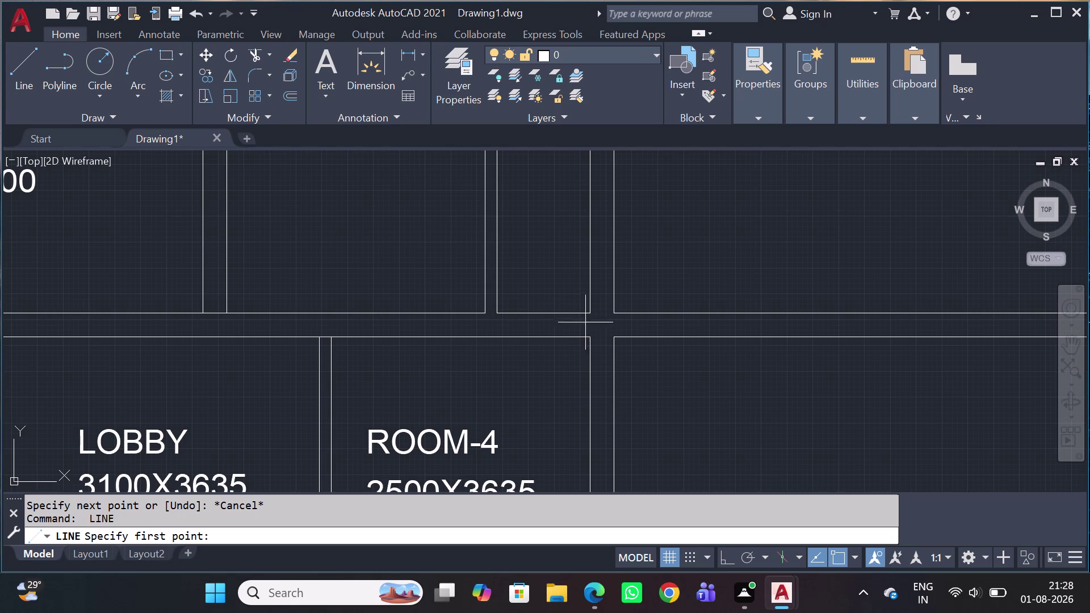
click(591, 313)
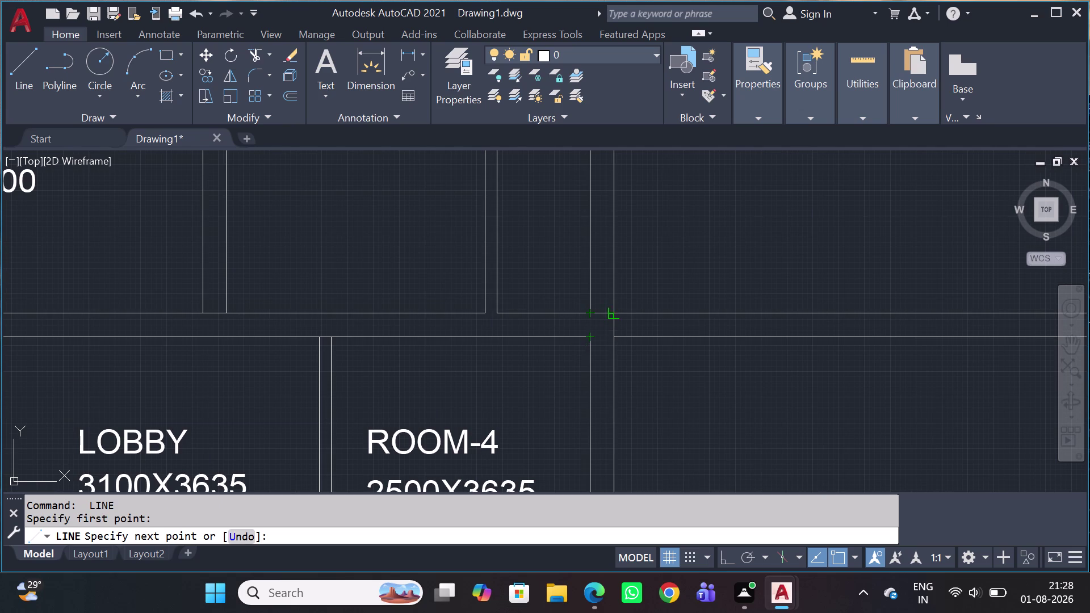
click(620, 309)
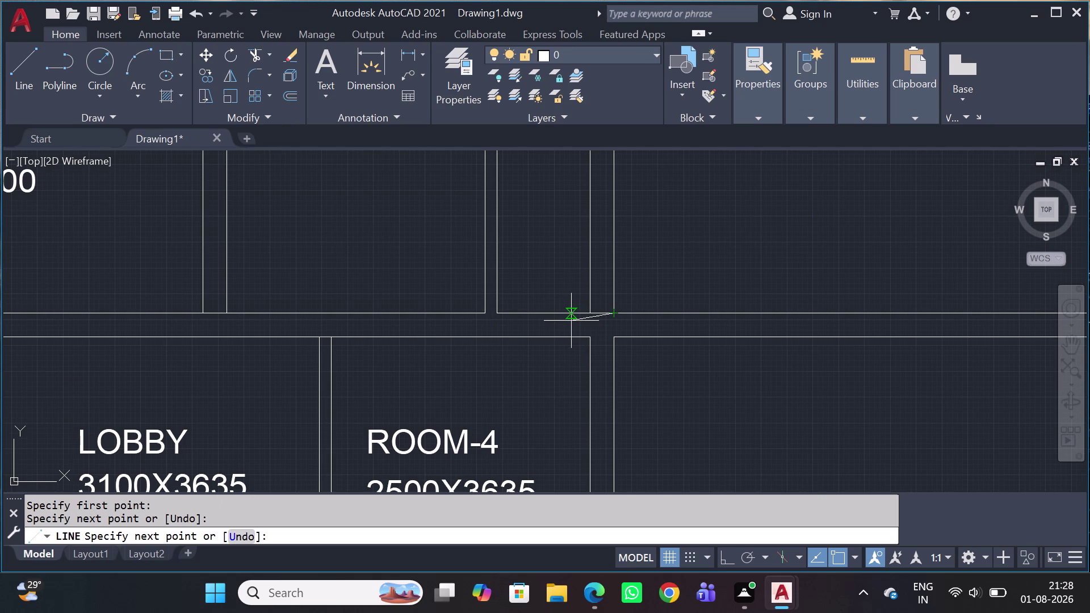
key(Escape)
key(space)
scroll(up, 3)
drag(604, 325, 608, 330)
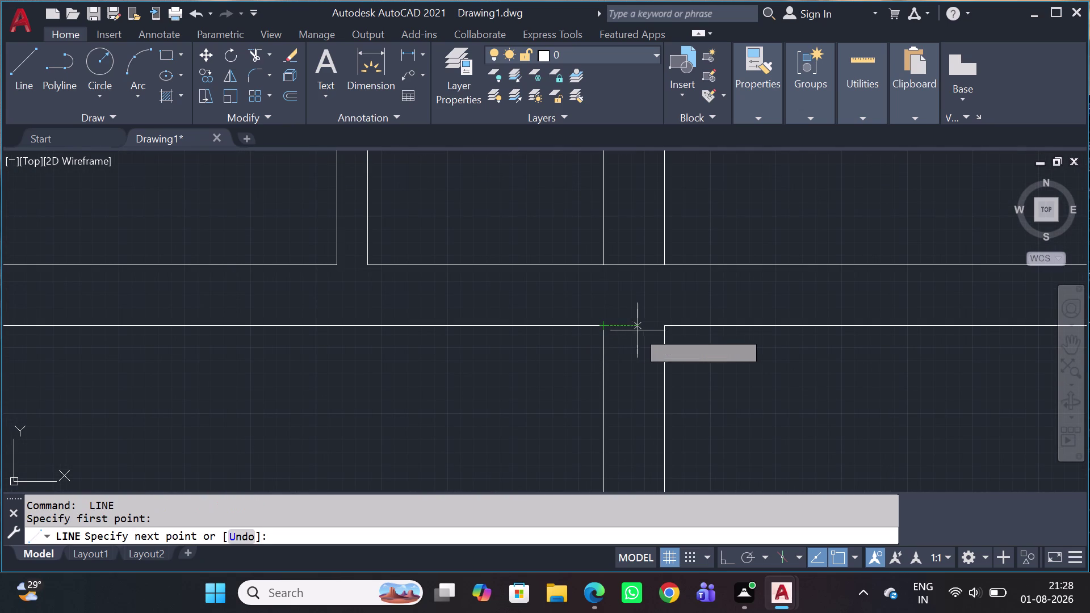
click(660, 325)
key(Escape)
scroll(down, 3)
scroll(down, 3)
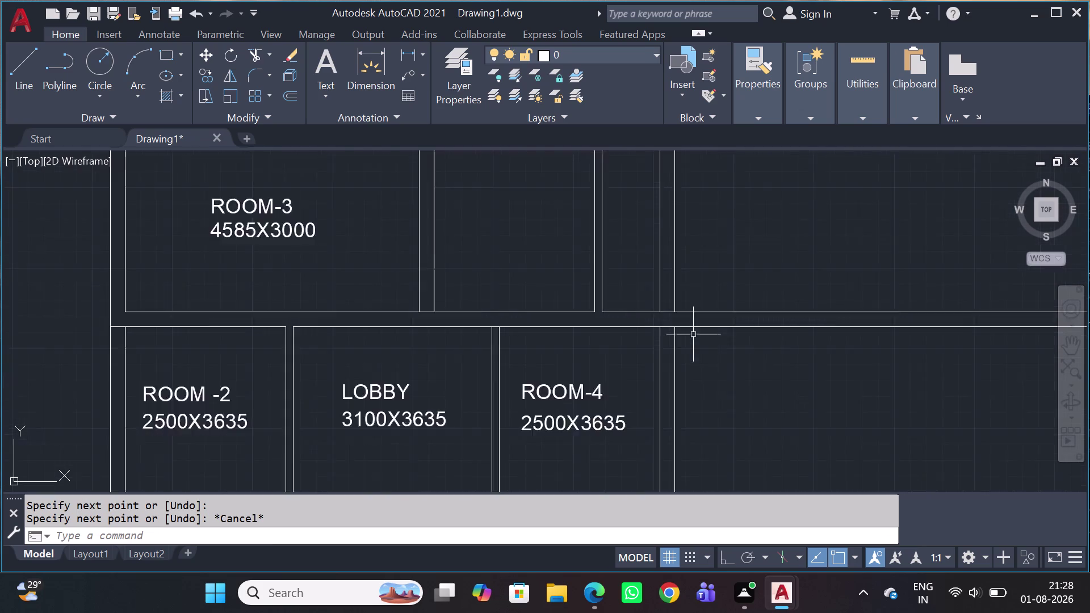
scroll(down, 3)
middle_drag(810, 436, 619, 335)
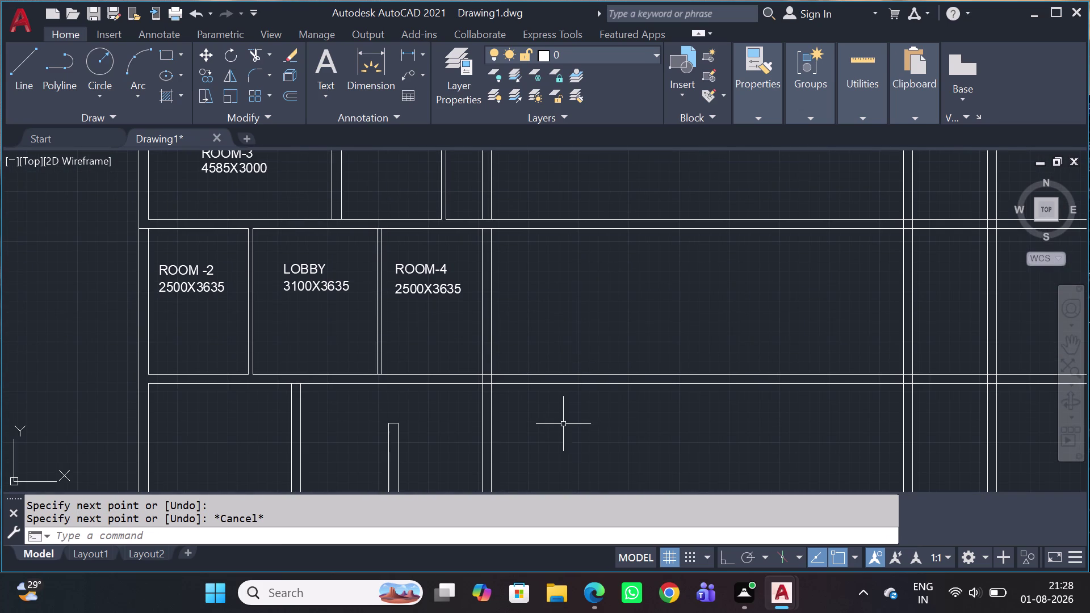
middle_drag(563, 424, 351, 368)
scroll(down, 3)
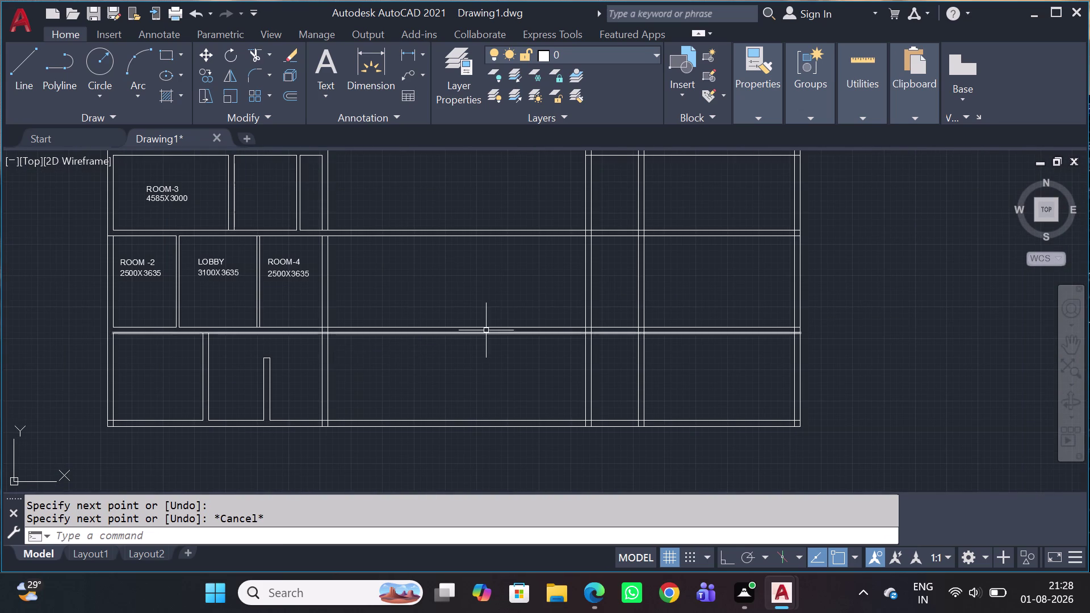
Fence-trim the wall lines lying under the 6000 dimension.
scroll(down, 3)
scroll(up, 3)
scroll(up, 3)
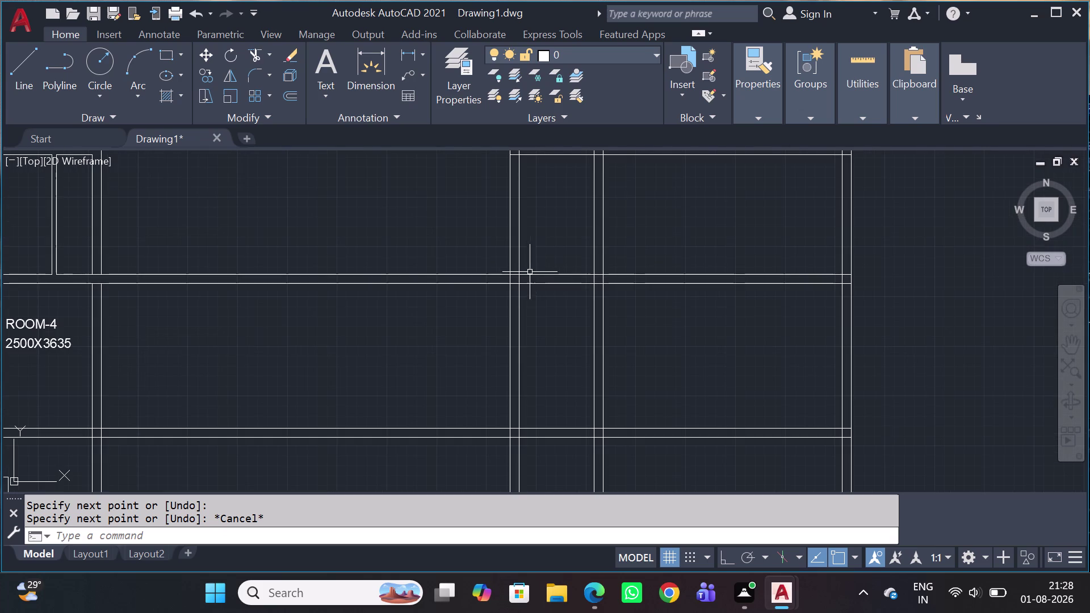
scroll(up, 3)
scroll(up, 3)
scroll(down, 3)
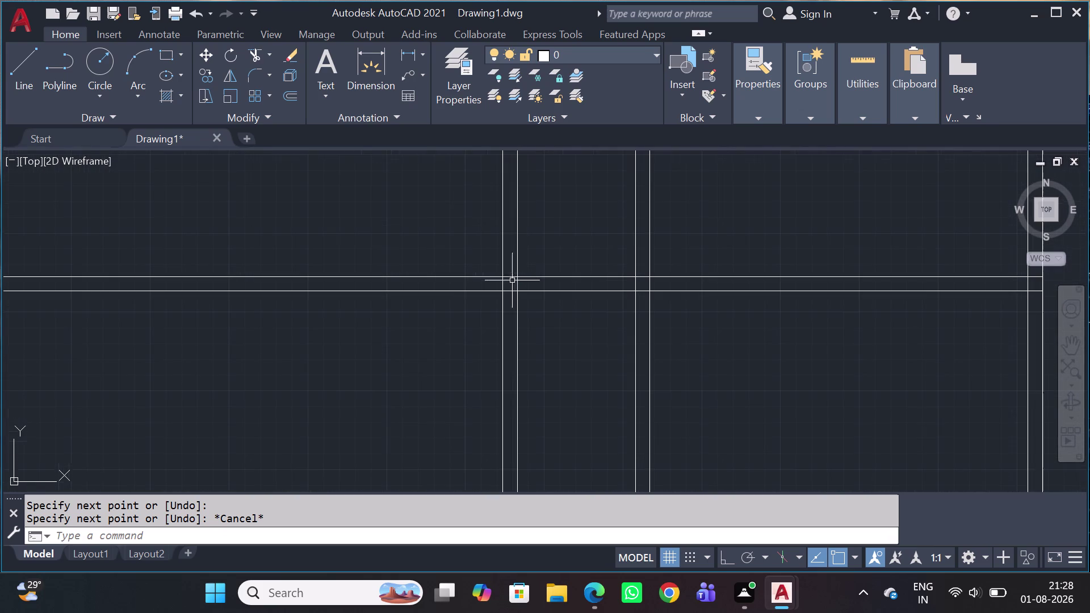
scroll(down, 3)
scroll(up, 3)
scroll(up, 3)
scroll(down, 3)
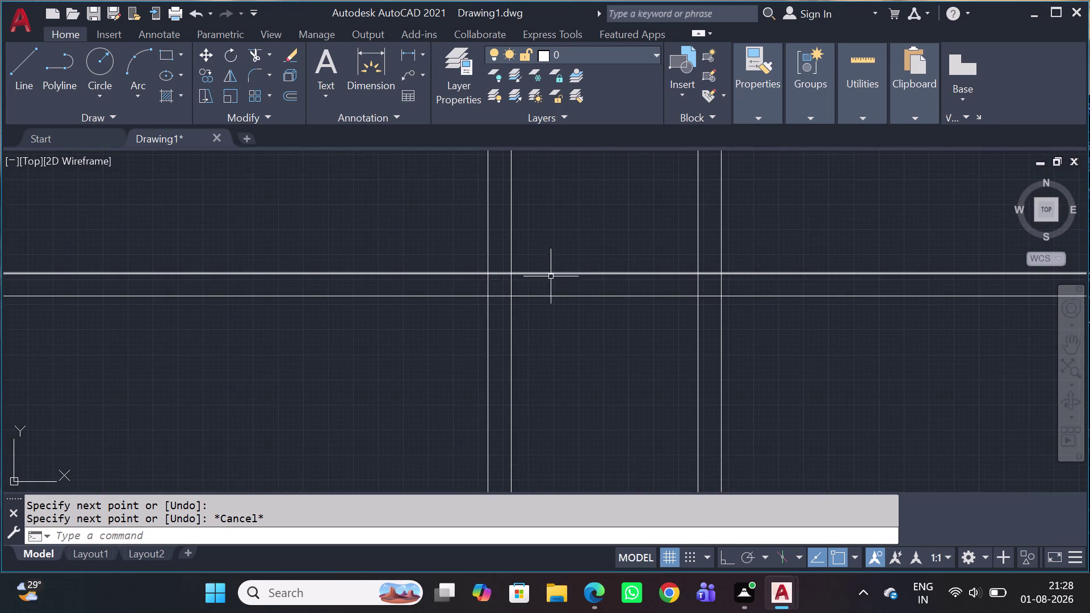
scroll(down, 3)
scroll(down, 3)
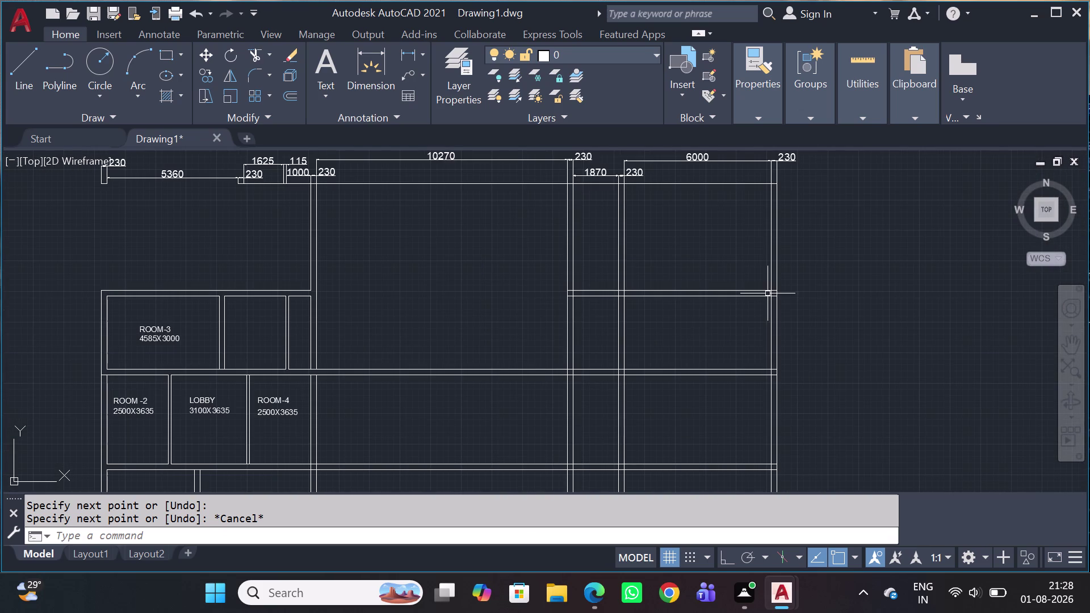
middle_drag(612, 285, 503, 389)
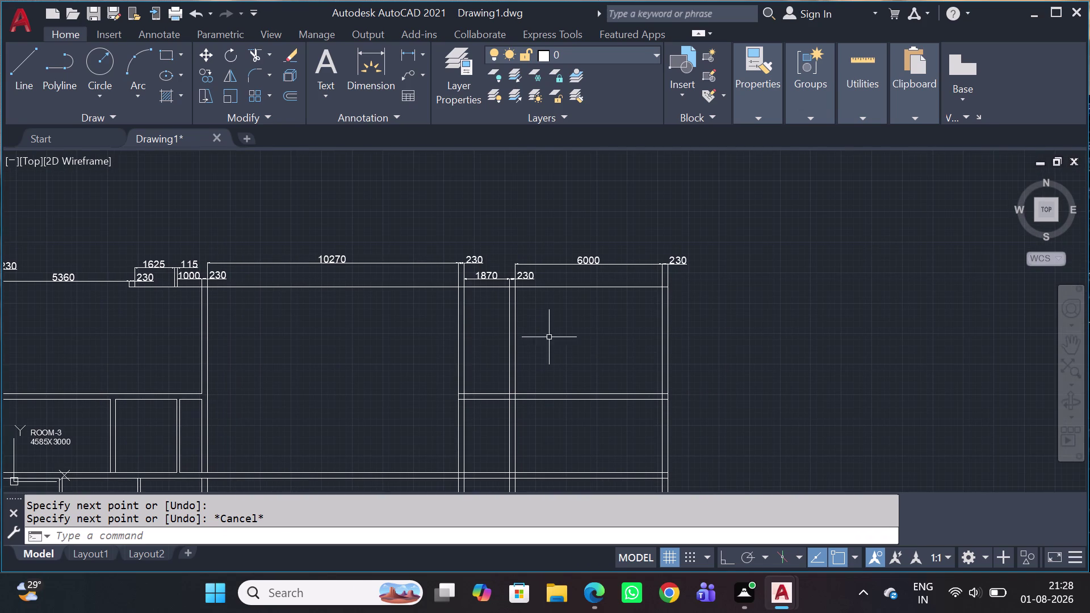
text(TR)
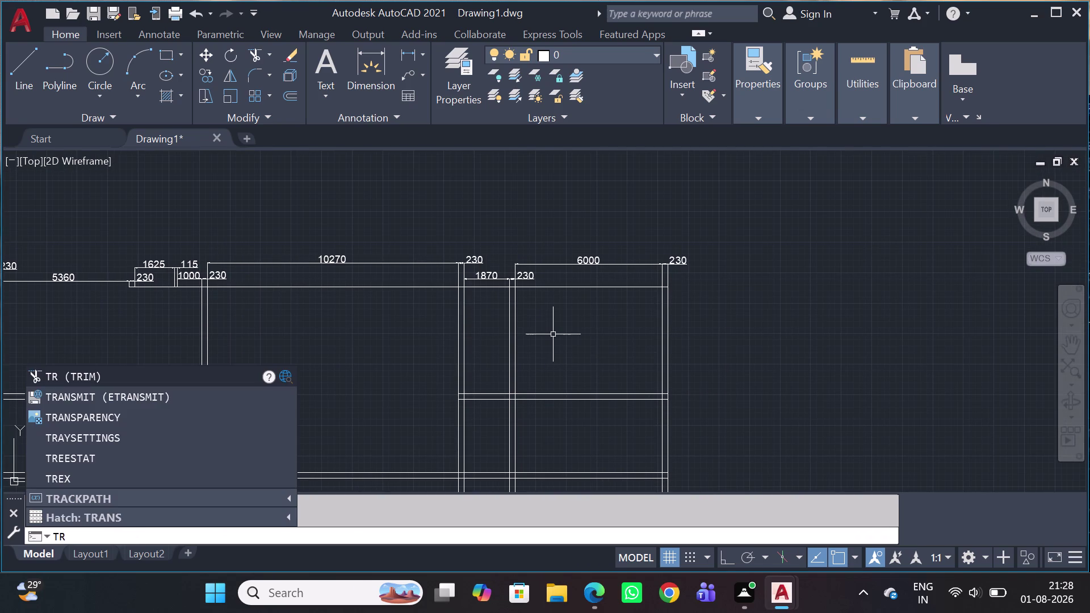
key(space)
scroll(up, 3)
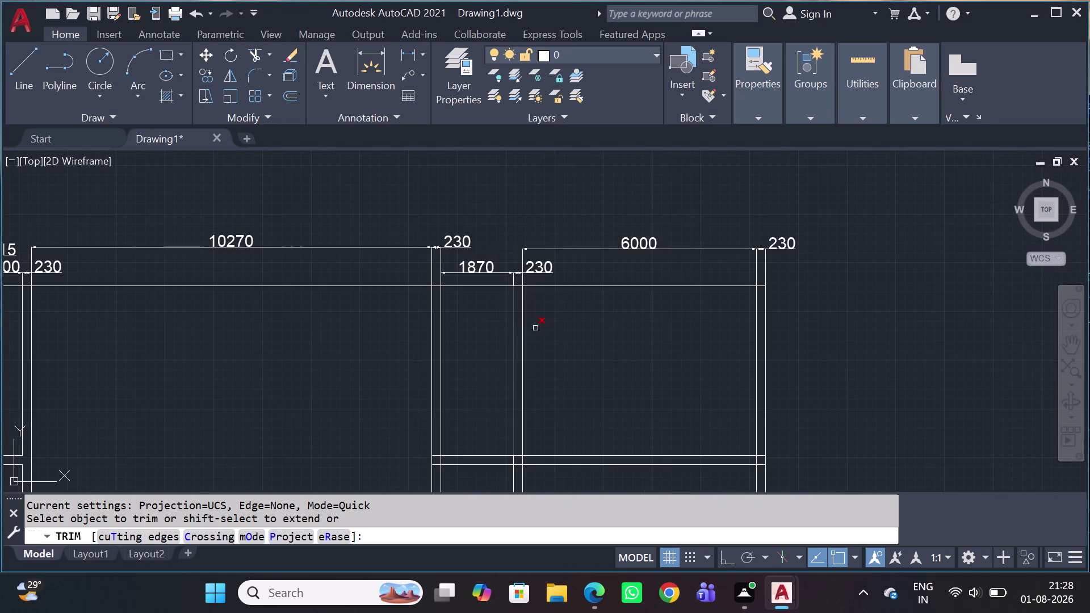
scroll(down, 3)
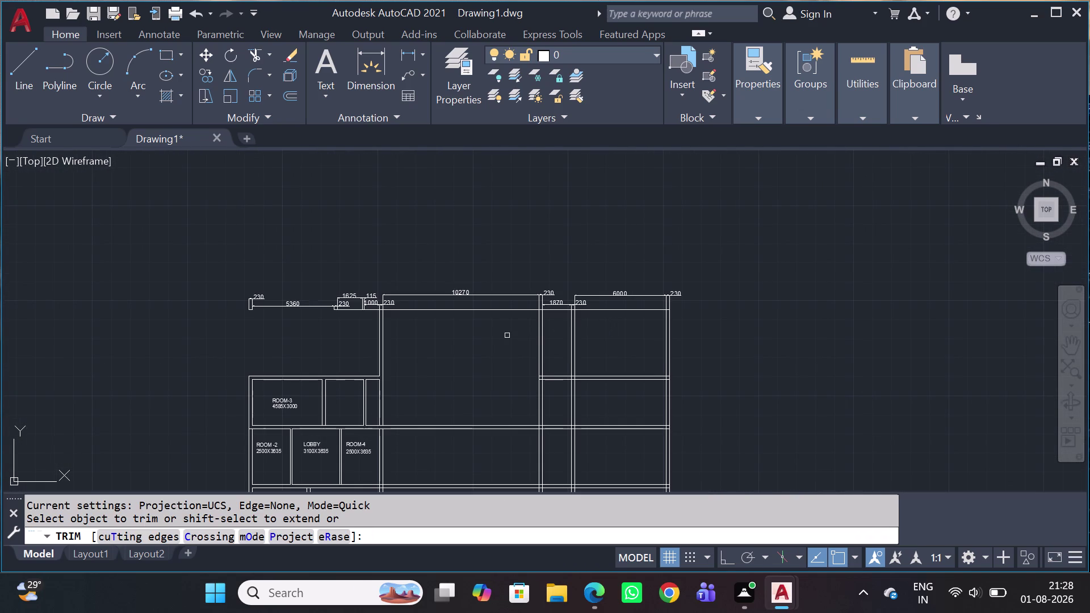
scroll(up, 3)
click(575, 325)
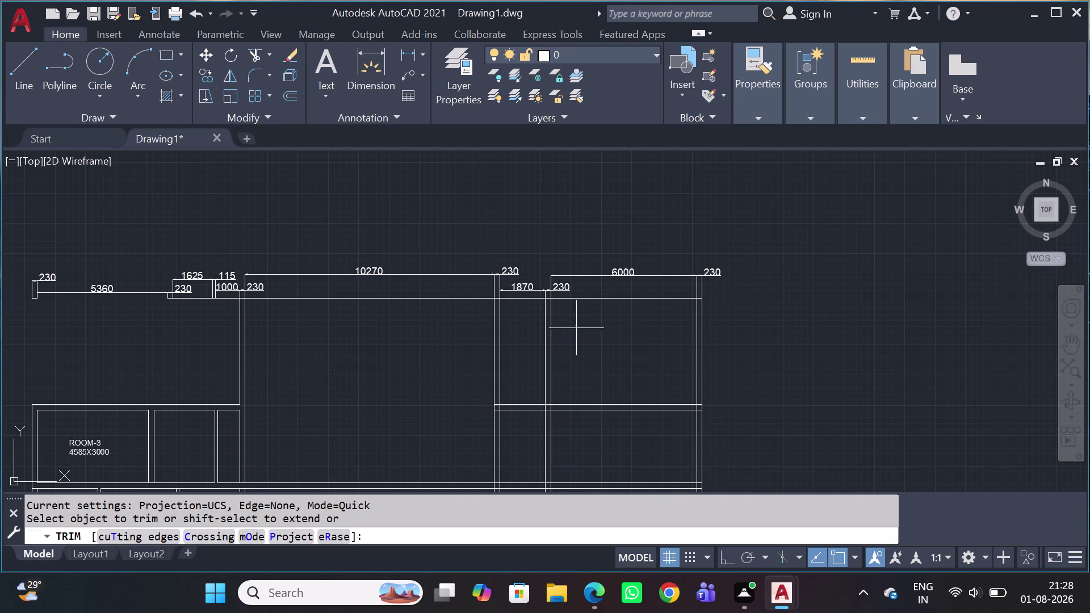
click(531, 350)
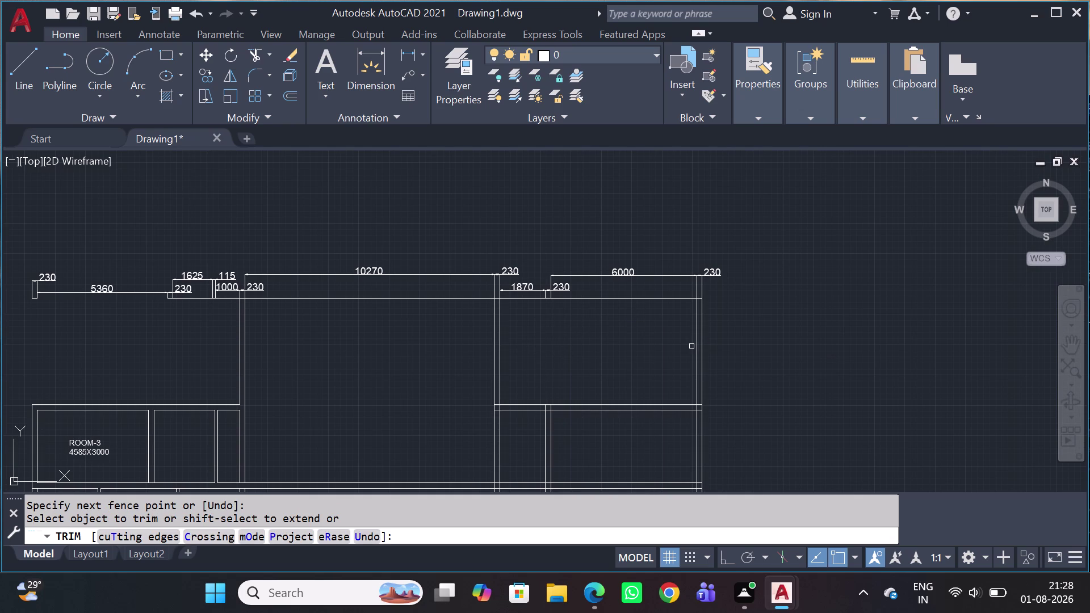
click(724, 349)
click(671, 351)
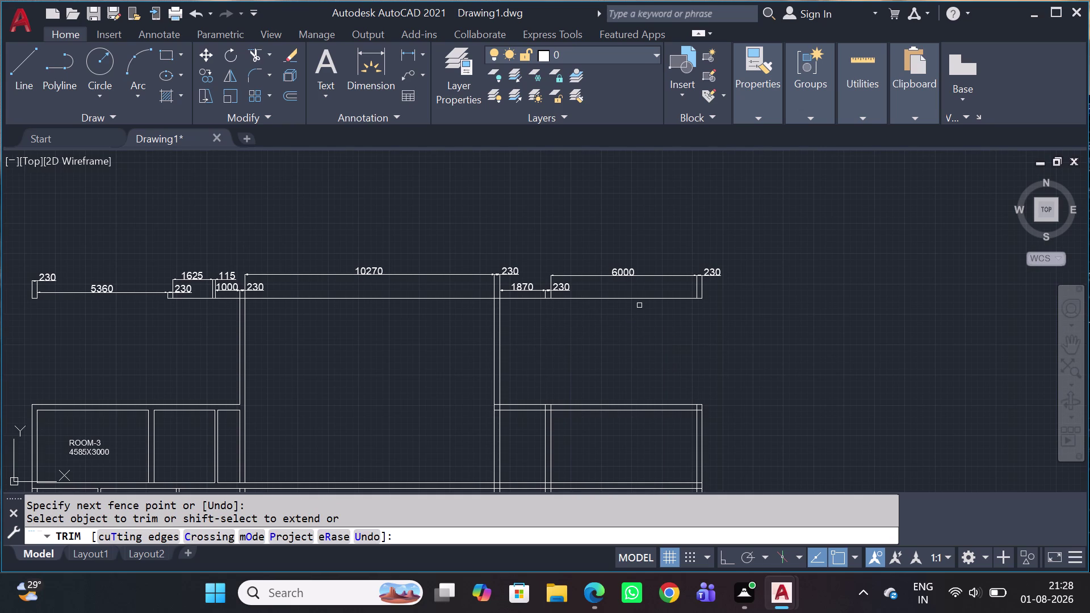
click(636, 298)
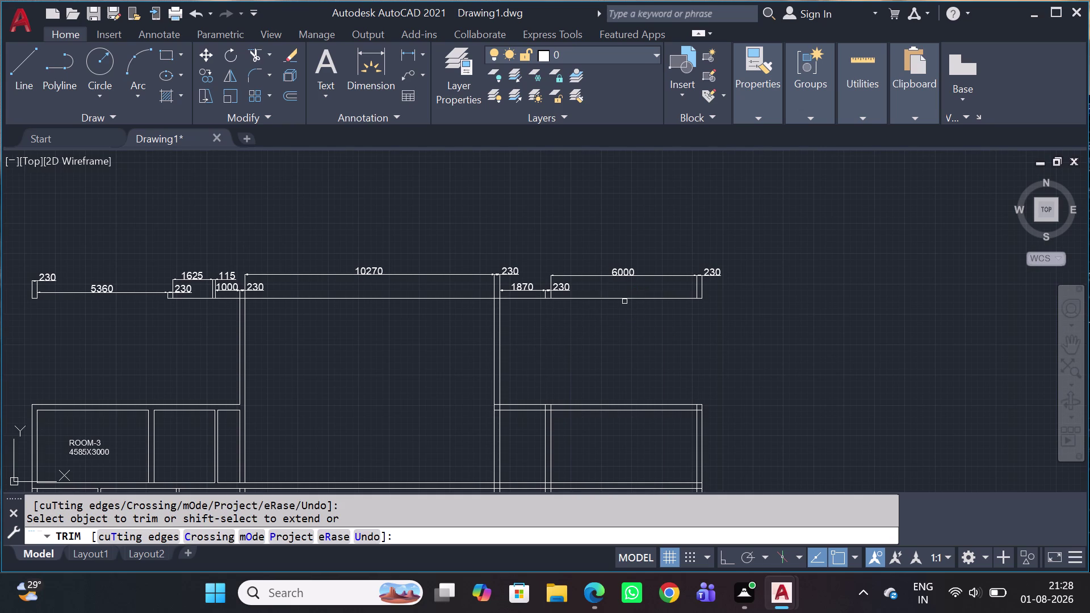
click(587, 301)
key(Escape)
Start offsetting the top wall line with a distance of 230.
scroll(down, 3)
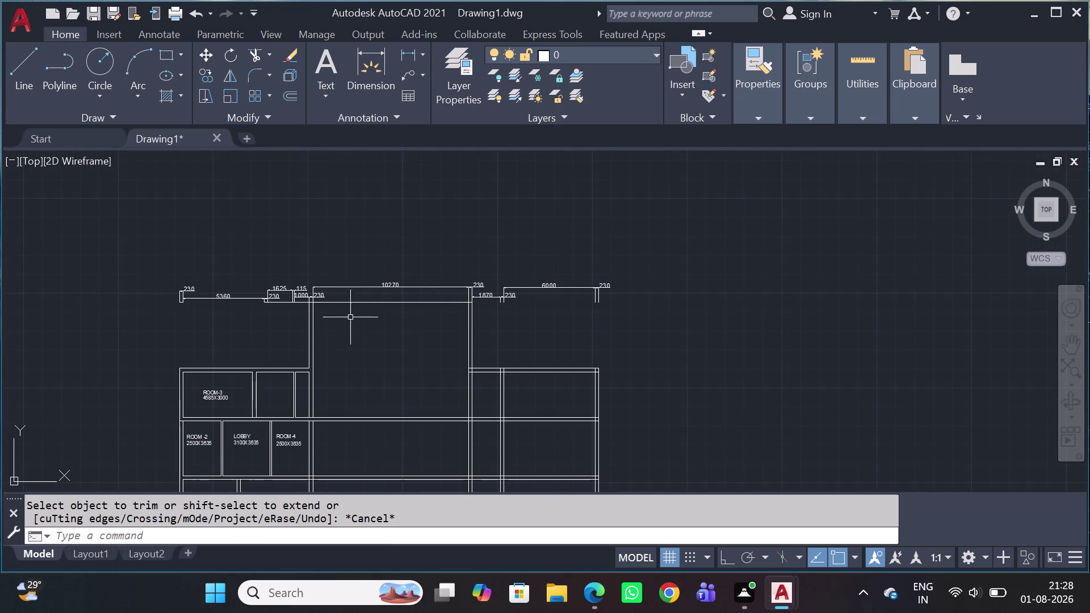
click(360, 303)
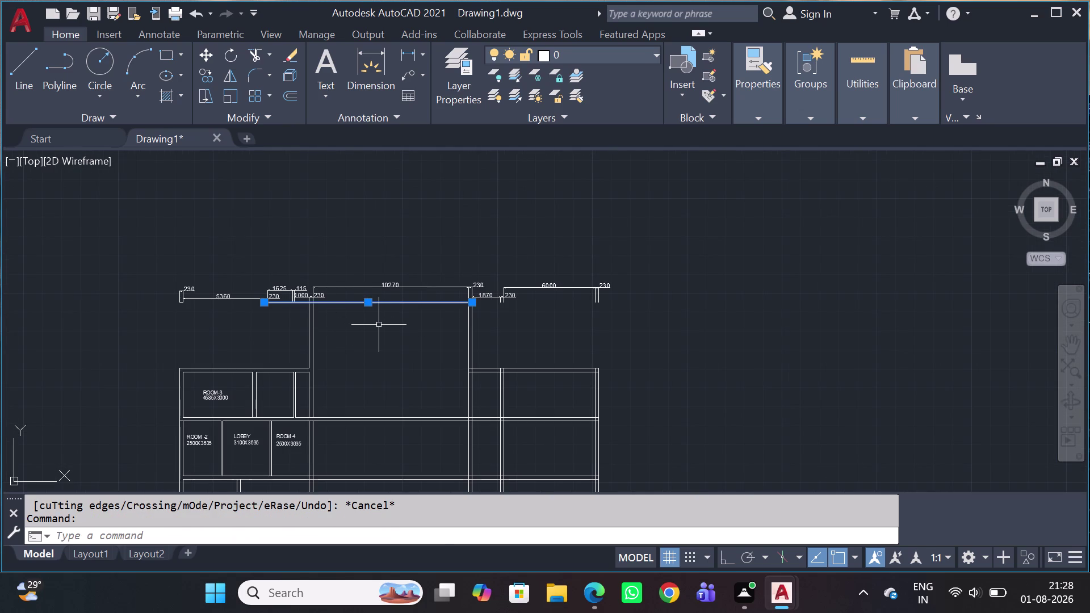
key(o)
key(space)
text(1)
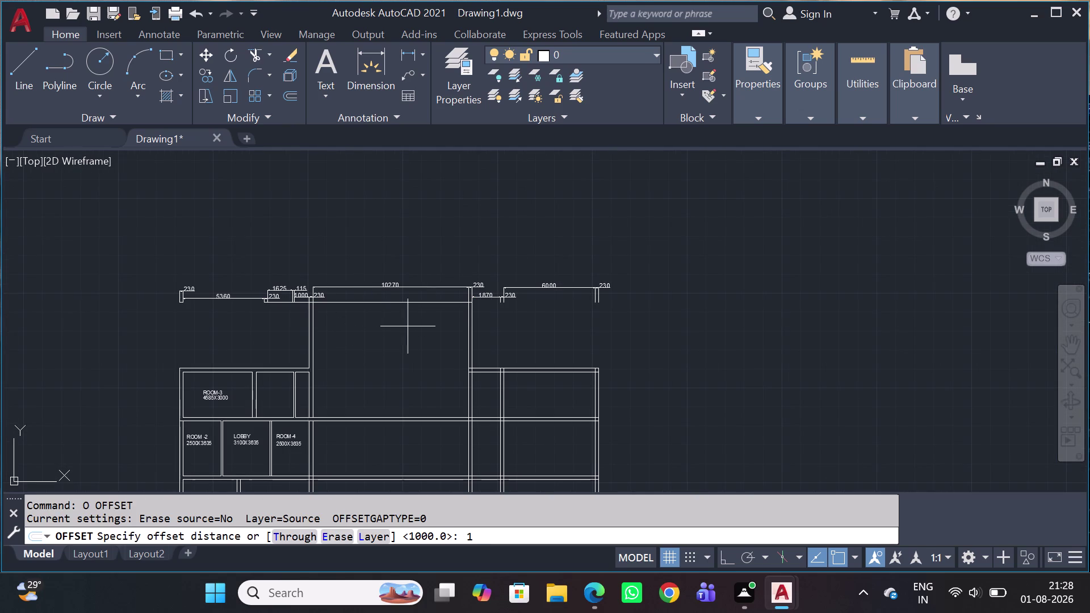
key(BackSpace)
text(230)
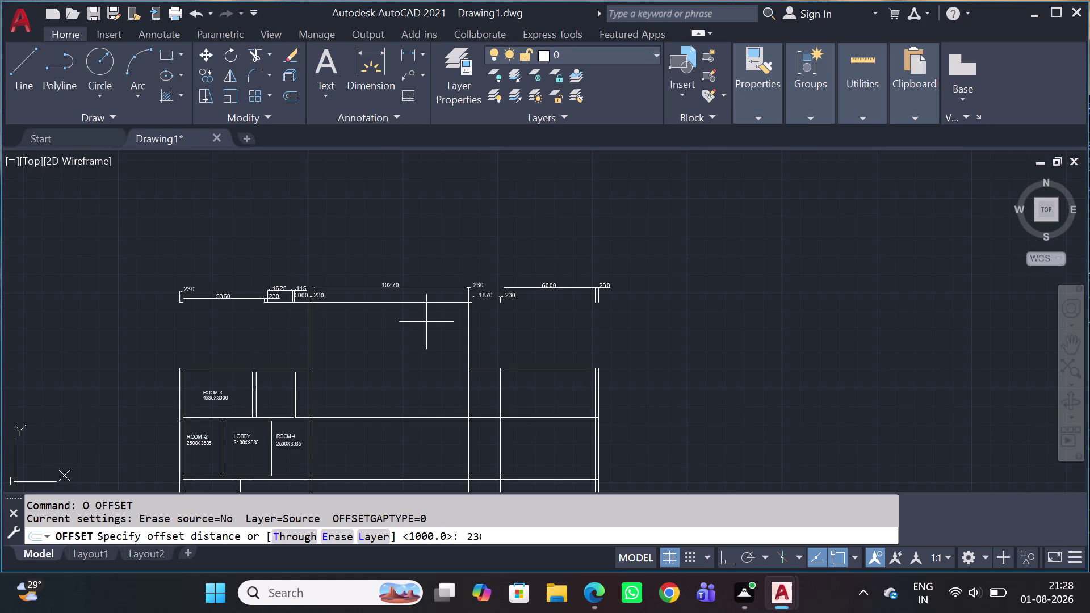
key(space)
Place the 230 offset copy below the top wall line.
click(411, 330)
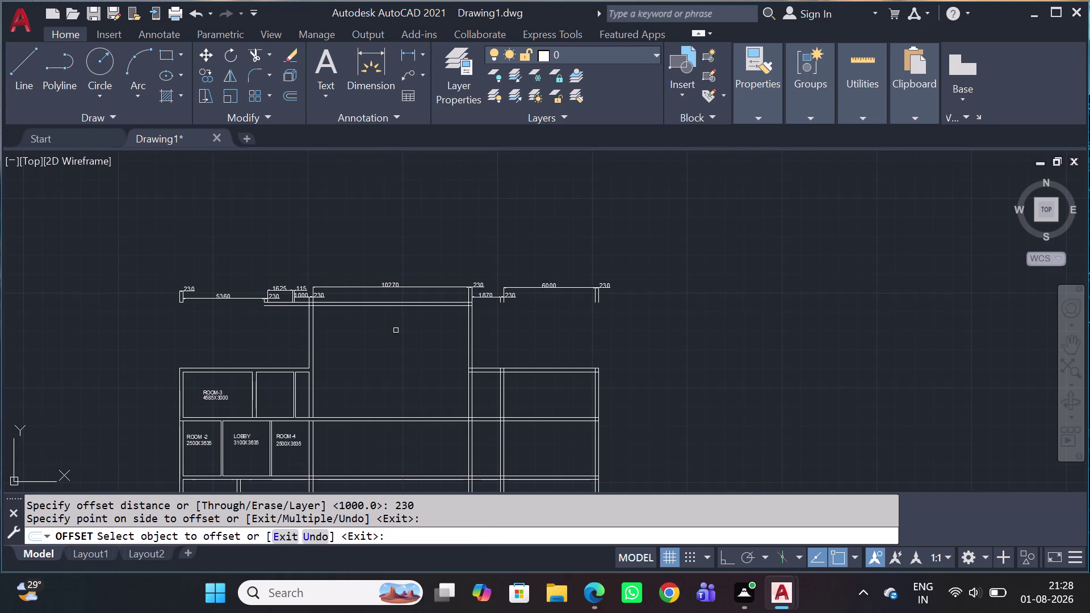
scroll(up, 3)
key(Escape)
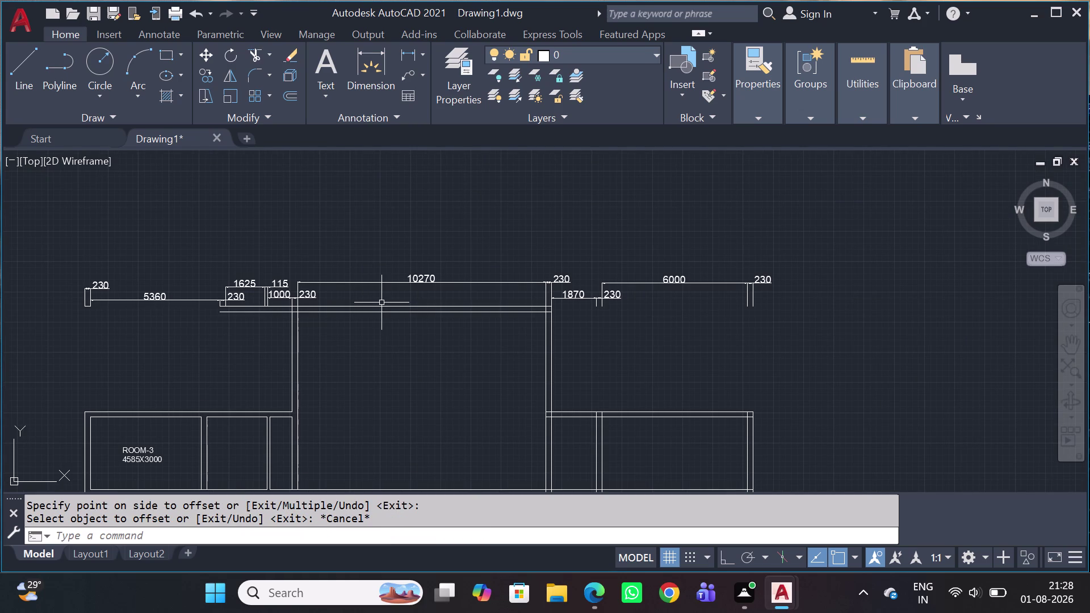
Fence-trim the excess wall lines at the junction beside Room-3's top wall.
text(TR)
key(space)
scroll(up, 3)
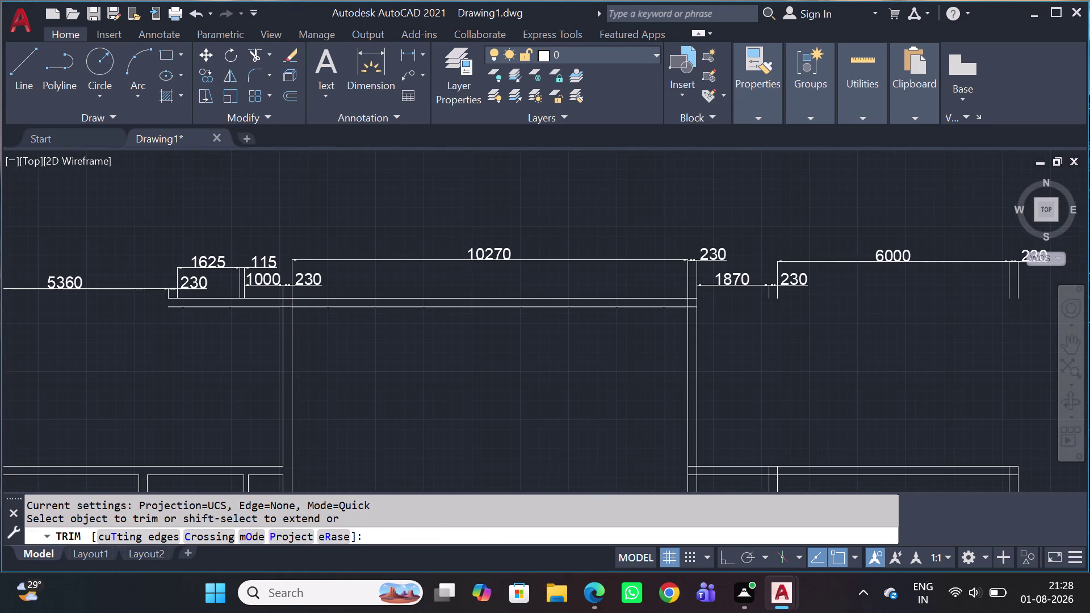
scroll(up, 3)
click(227, 286)
click(203, 349)
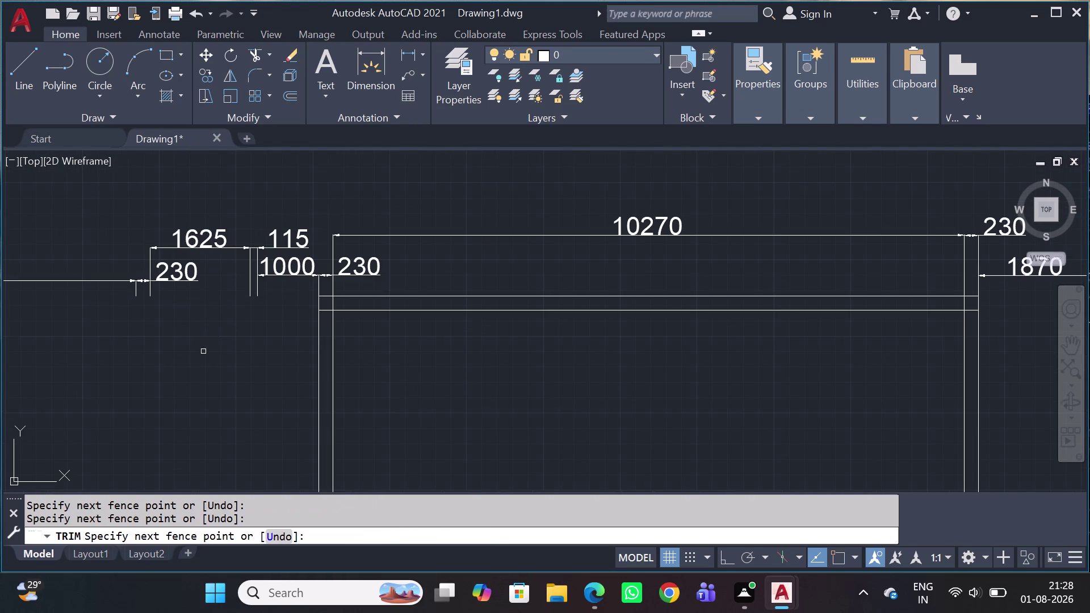
key(Escape)
scroll(down, 3)
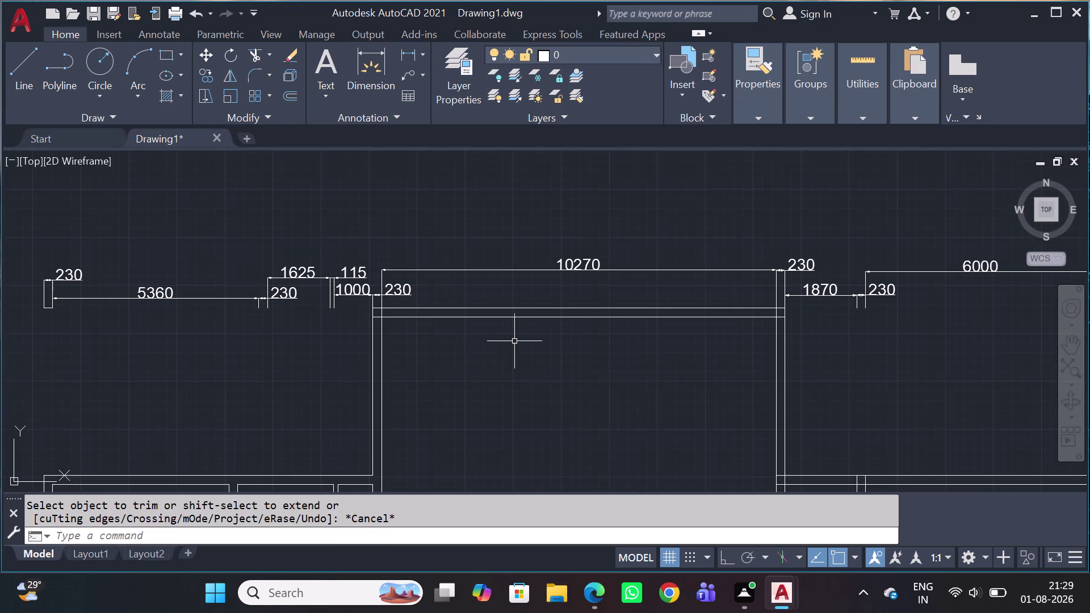
scroll(up, 3)
scroll(down, 3)
scroll(down, 3)
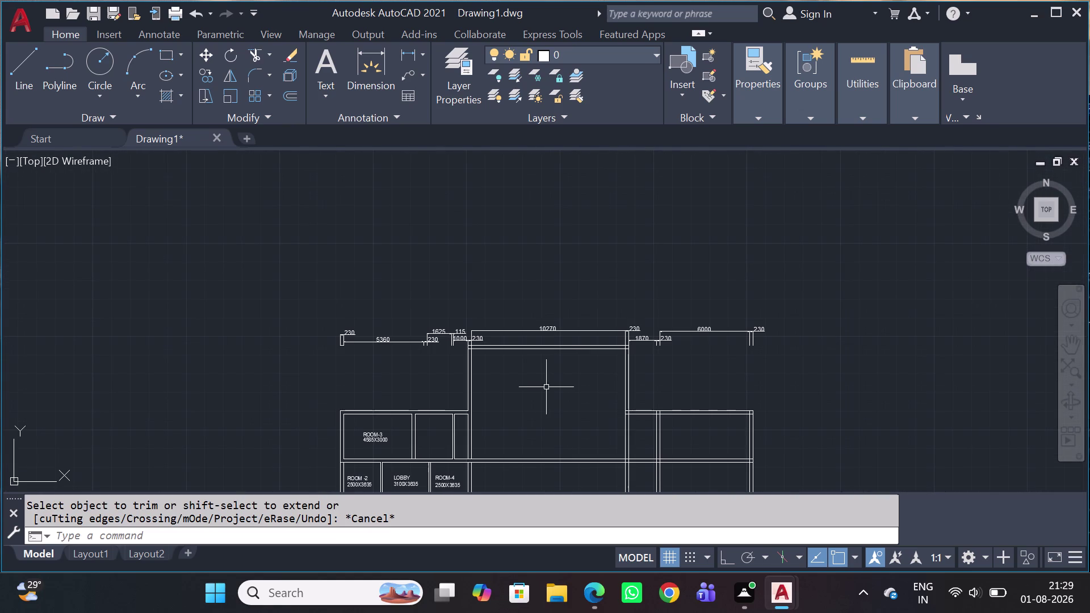
scroll(up, 3)
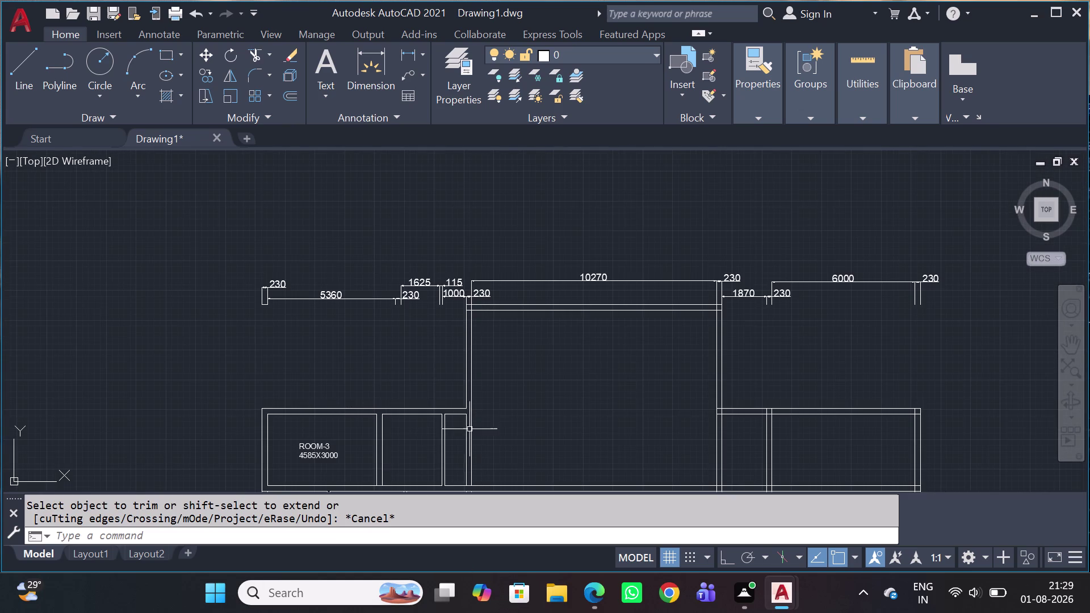
scroll(up, 3)
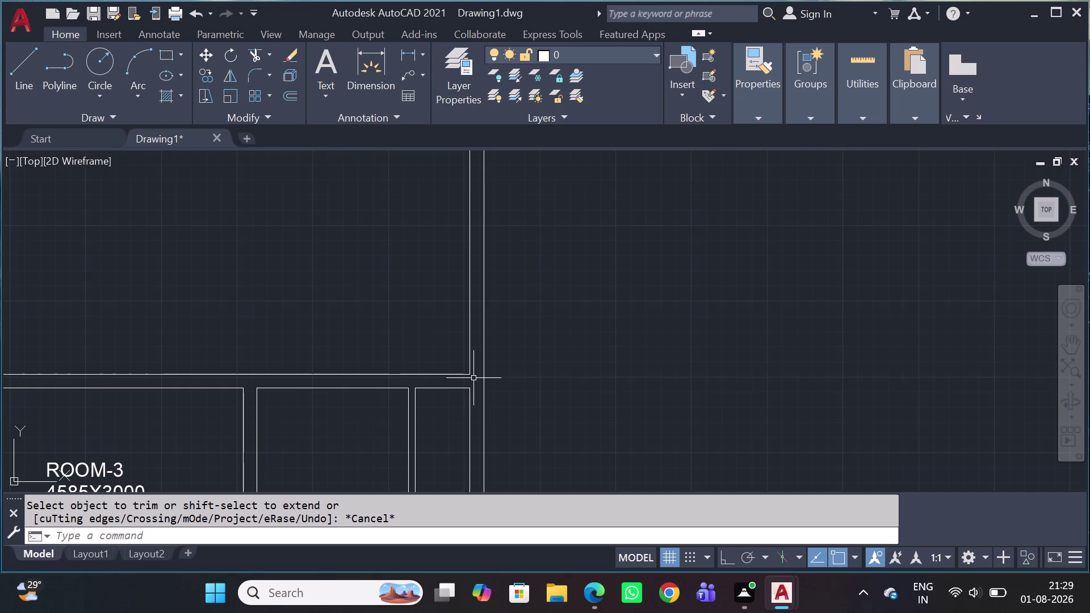
scroll(down, 3)
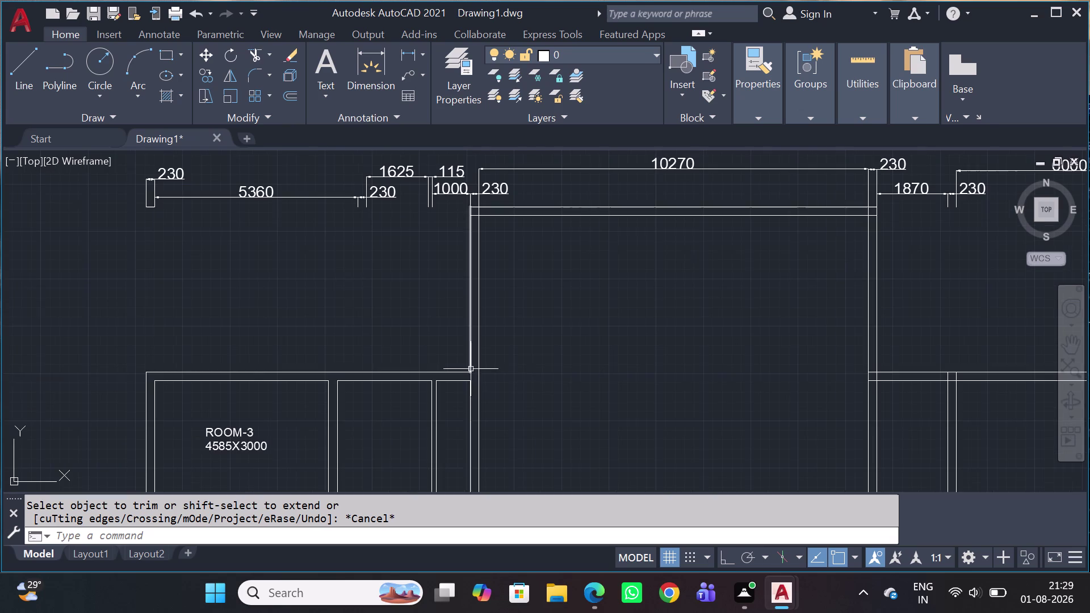
scroll(up, 3)
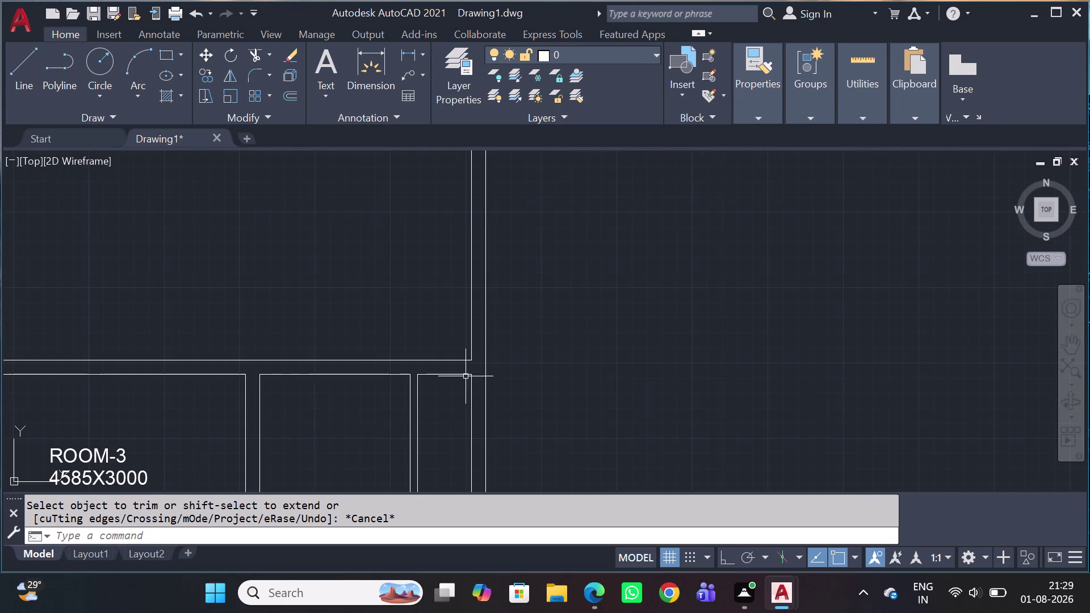
scroll(down, 3)
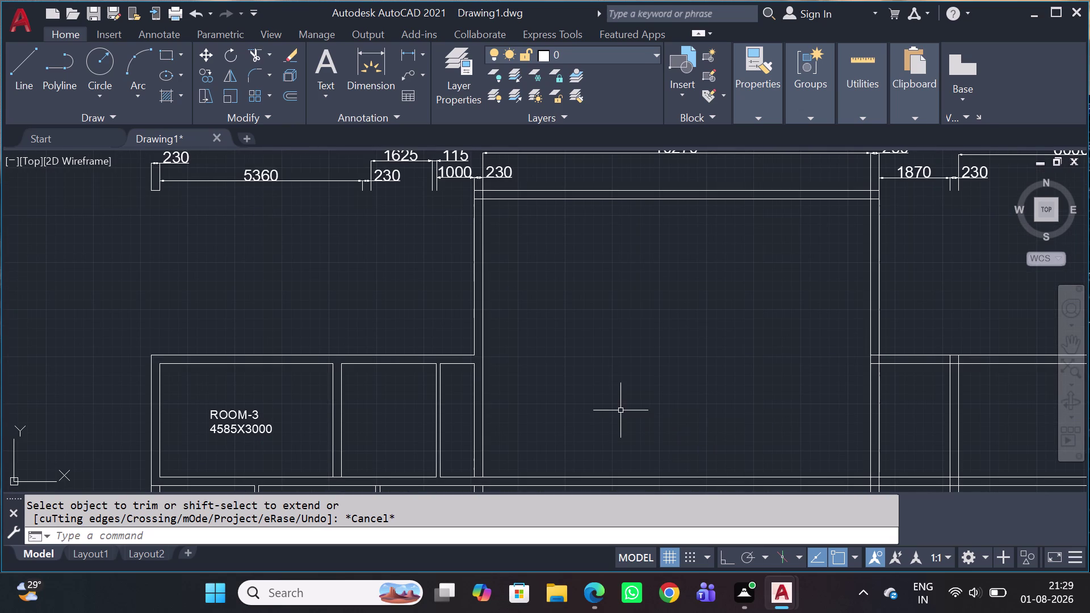
Draw a short line between the corridor wall corner and the wall above Room-3.
key(l)
key(space)
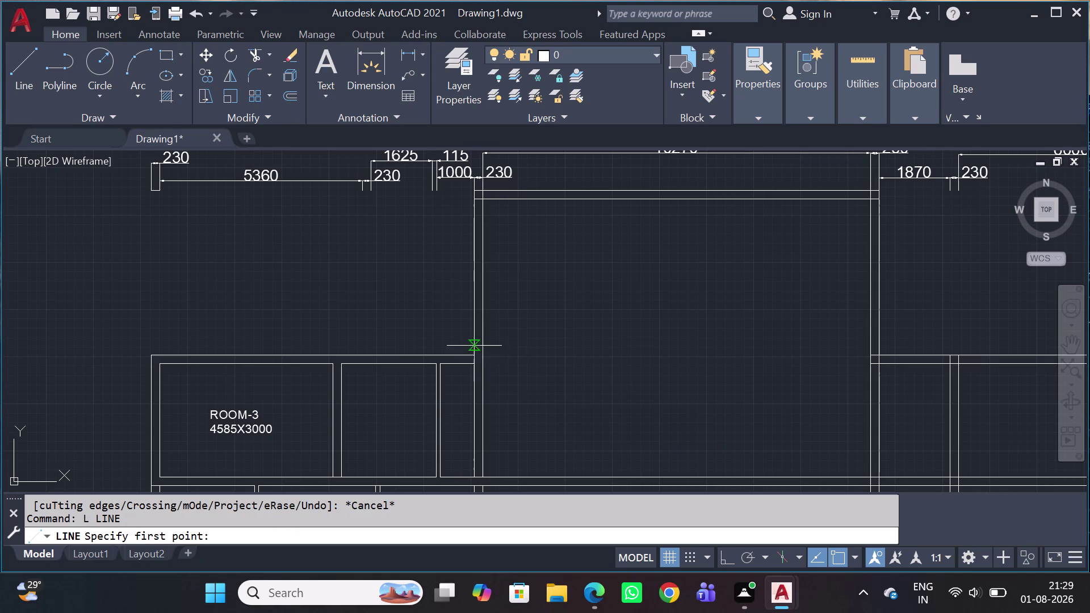
scroll(up, 3)
click(485, 331)
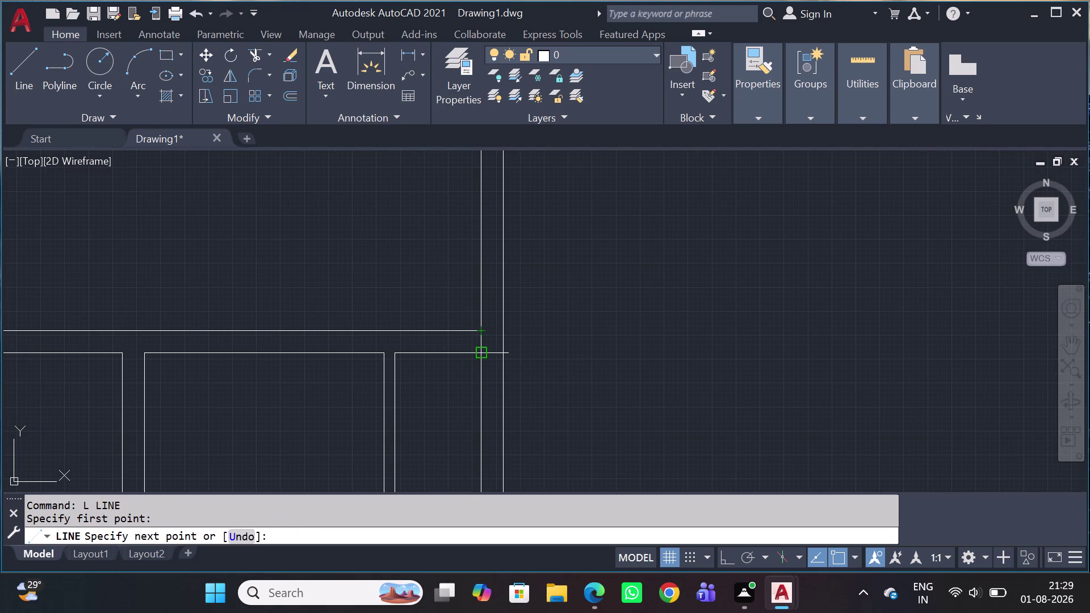
click(481, 359)
key(Escape)
scroll(down, 3)
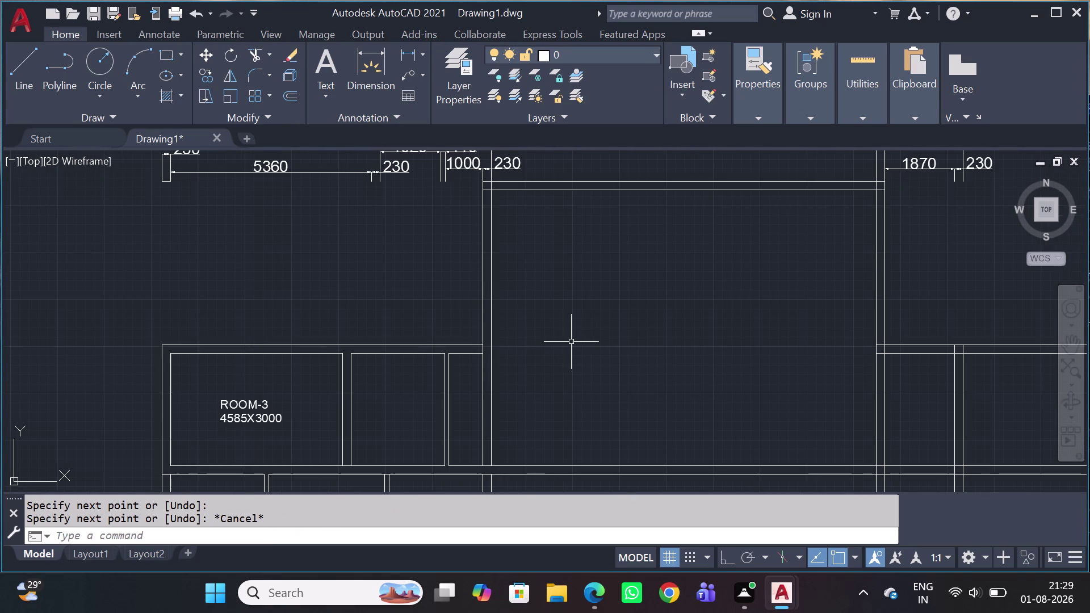
scroll(down, 3)
middle_drag(553, 331, 408, 332)
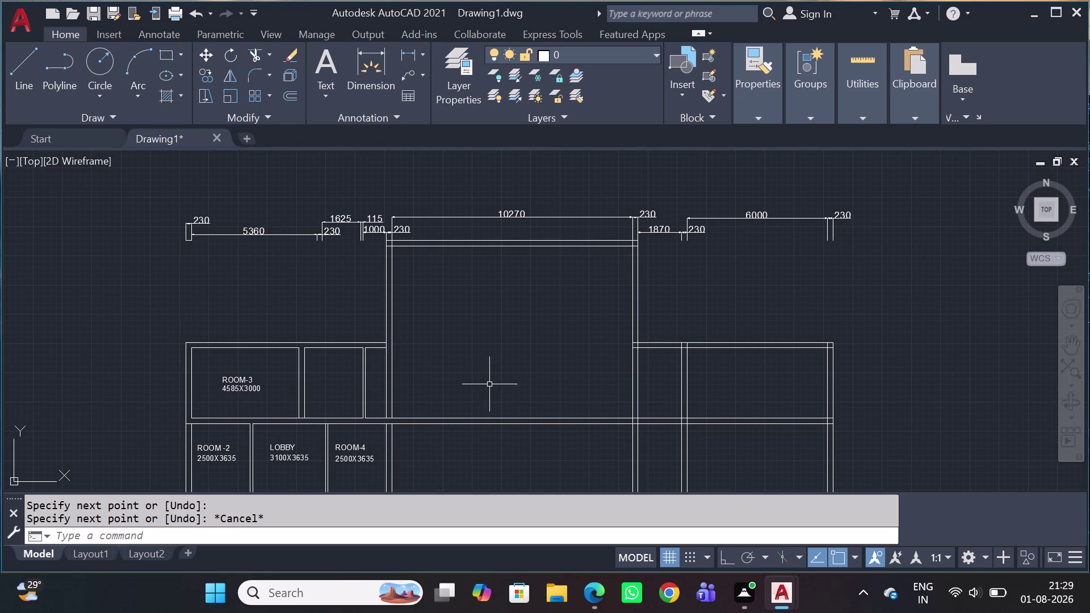
middle_drag(403, 435, 474, 276)
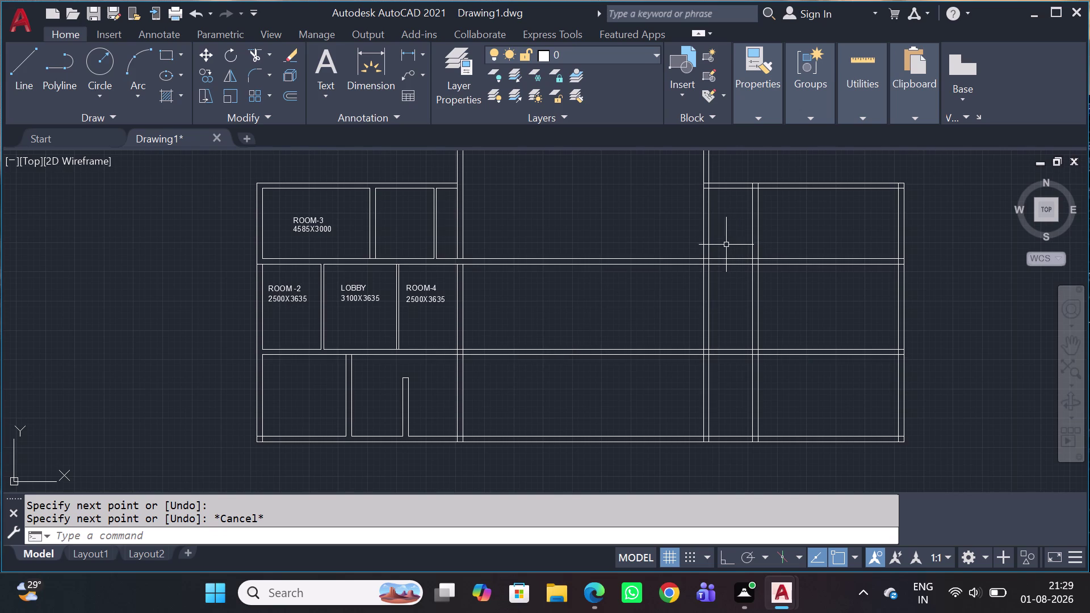
middle_drag(739, 234, 631, 324)
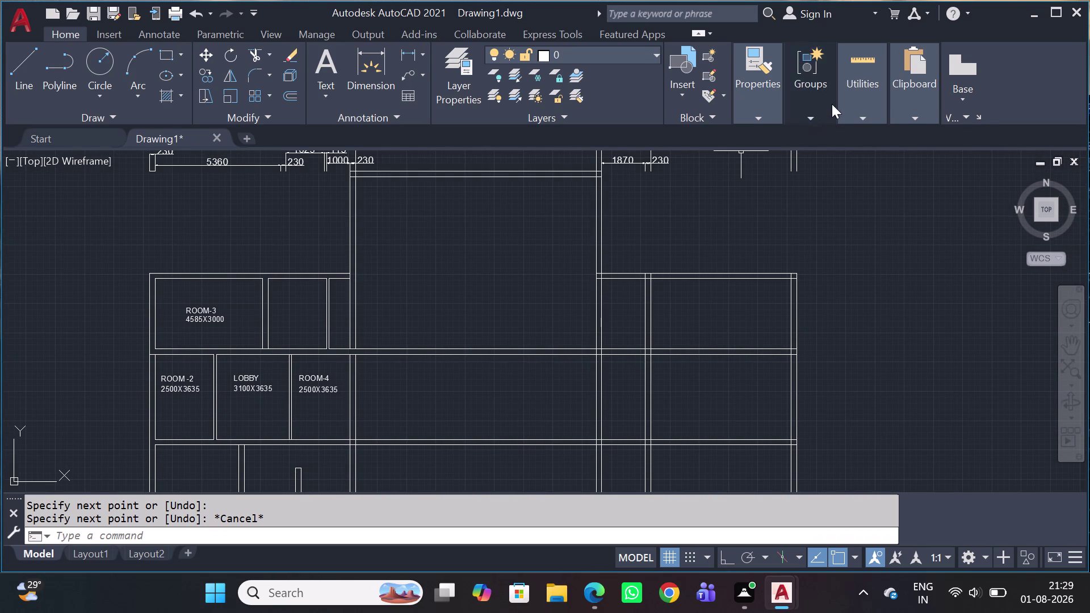
Run a Quick measurement to check wall distances near the central hall junction.
click(866, 117)
click(876, 169)
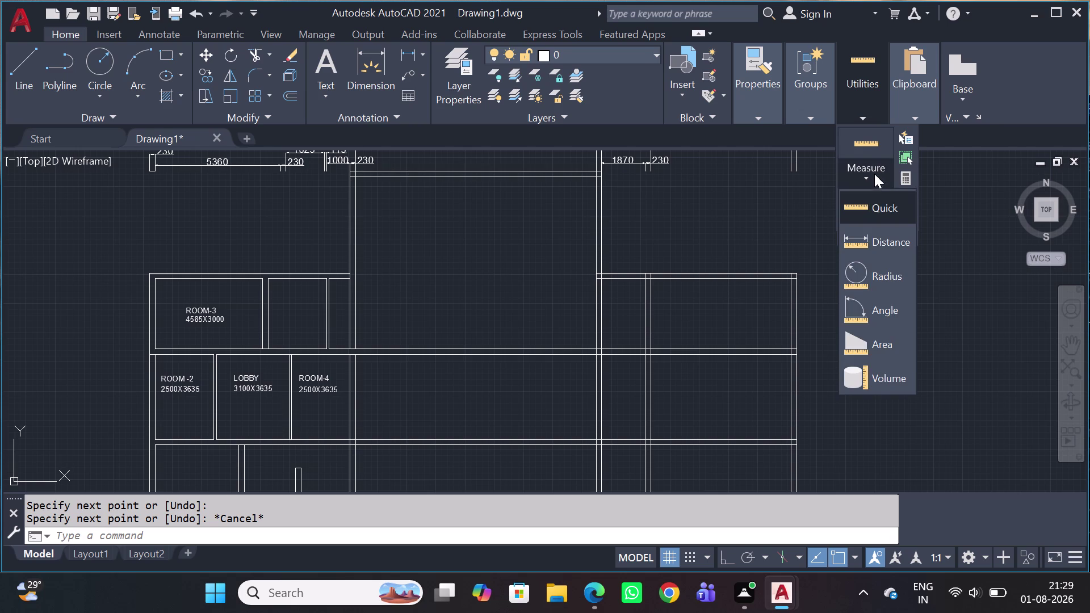
click(865, 205)
scroll(up, 3)
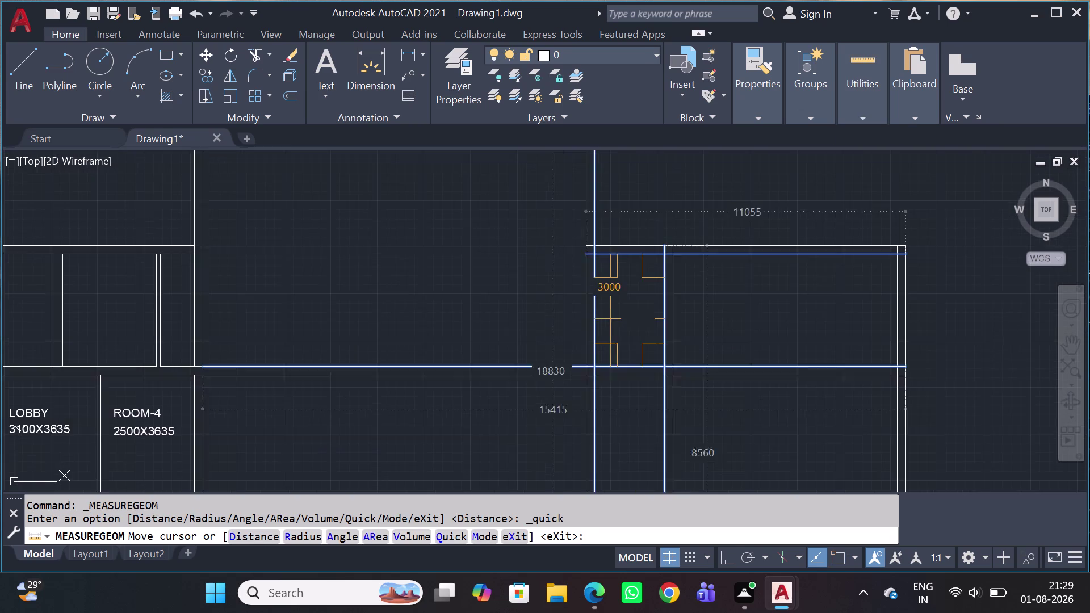
scroll(up, 3)
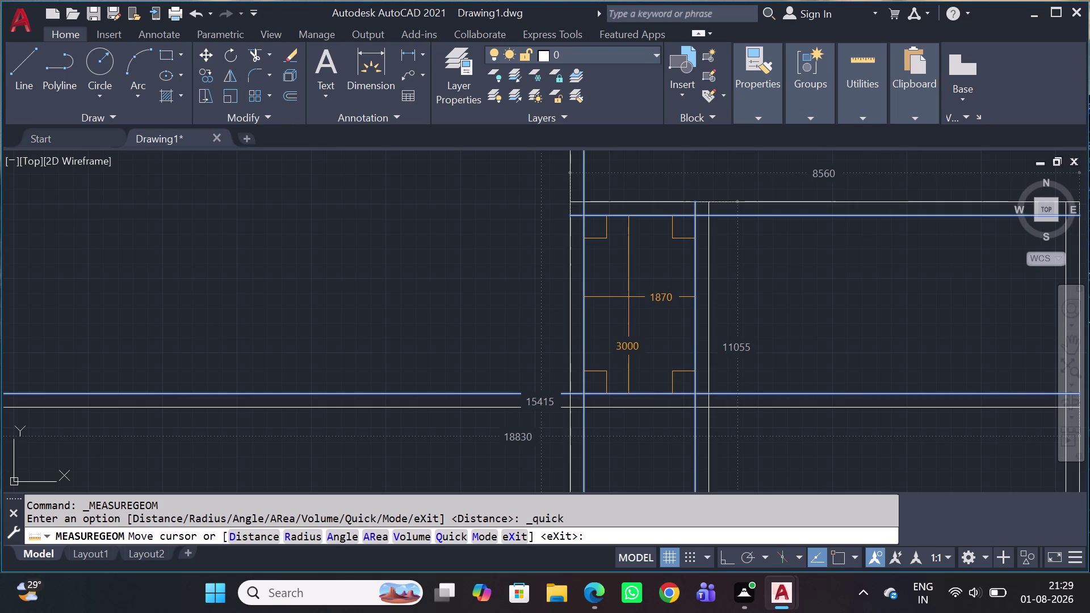
key(Escape)
Select the vertical wall line at the junction, then clear the selection.
click(616, 307)
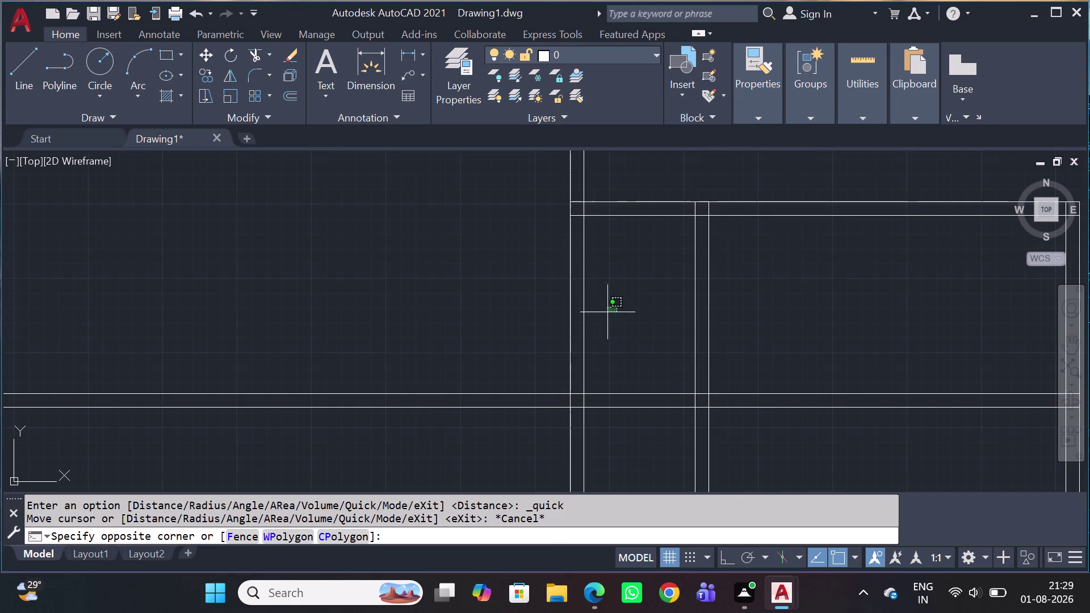
click(580, 342)
scroll(down, 3)
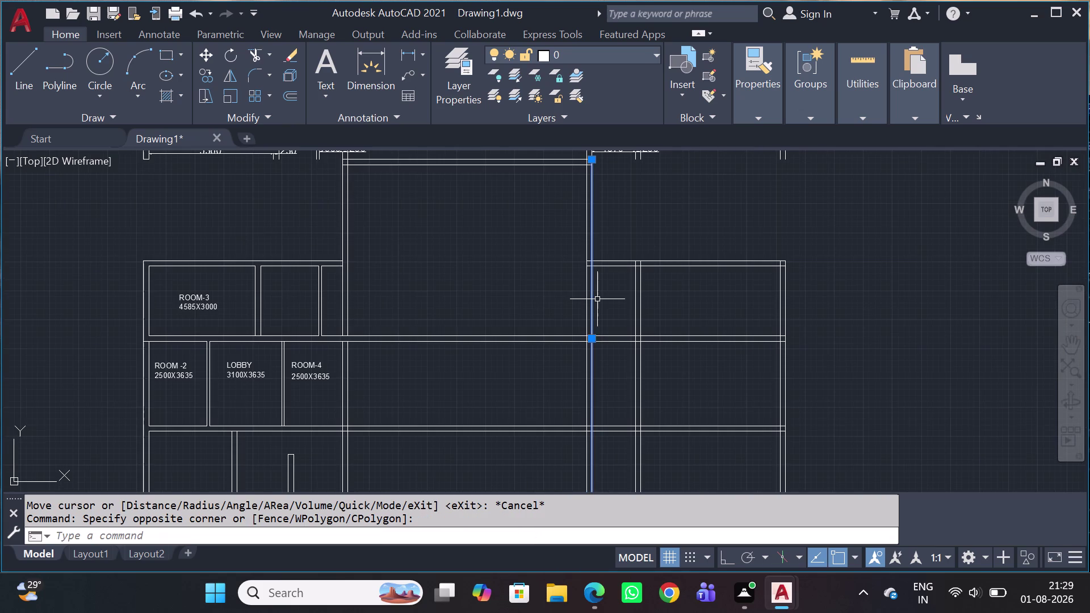
key(Escape)
Fence-trim the crossing vertical wall line at the top junction with TR.
text(TR)
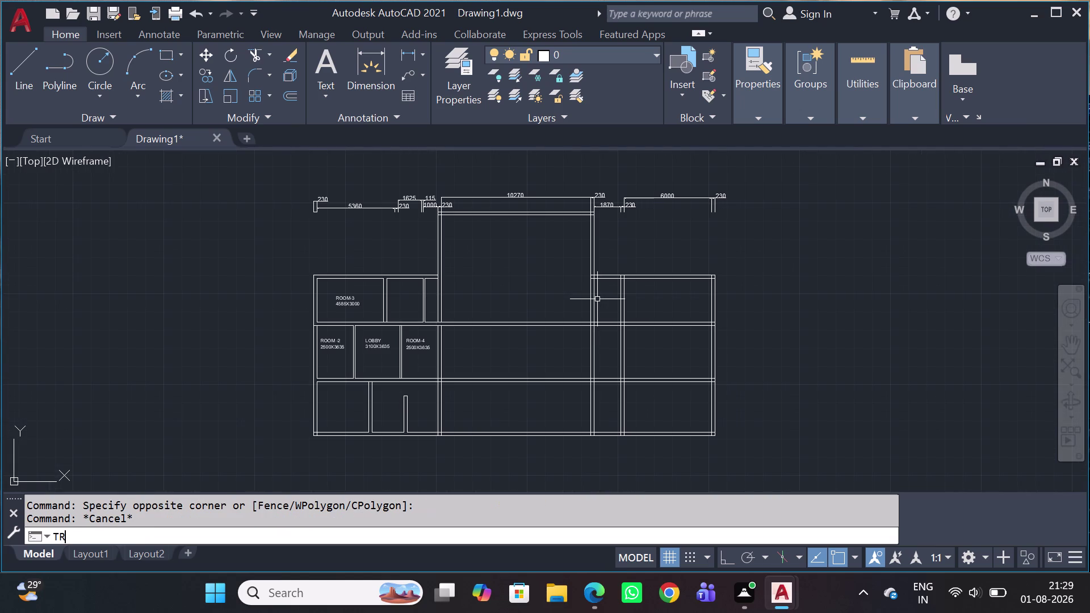
key(space)
scroll(up, 3)
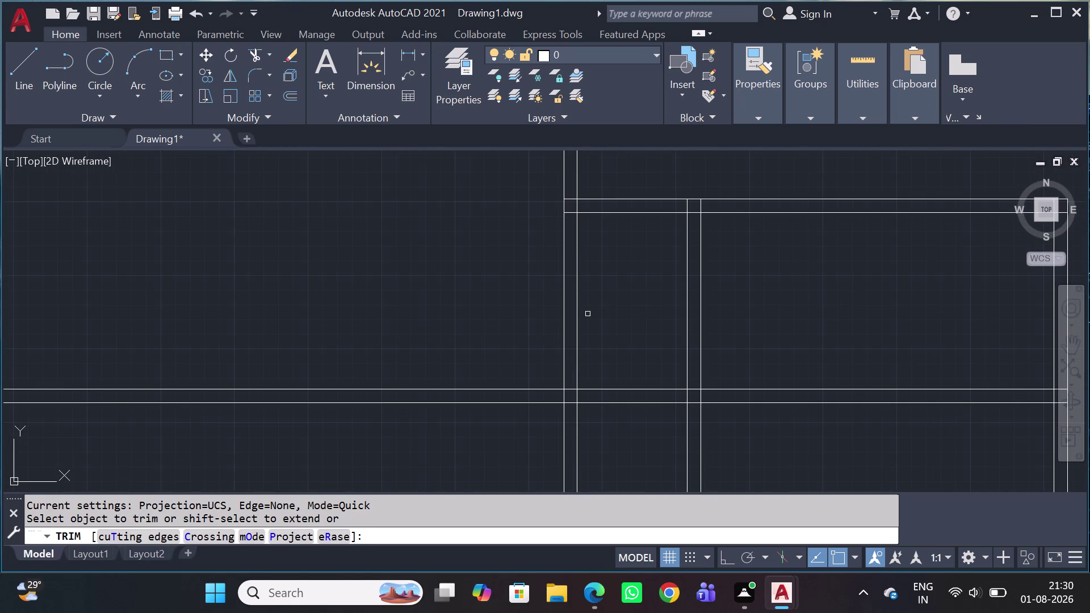
click(583, 323)
click(573, 340)
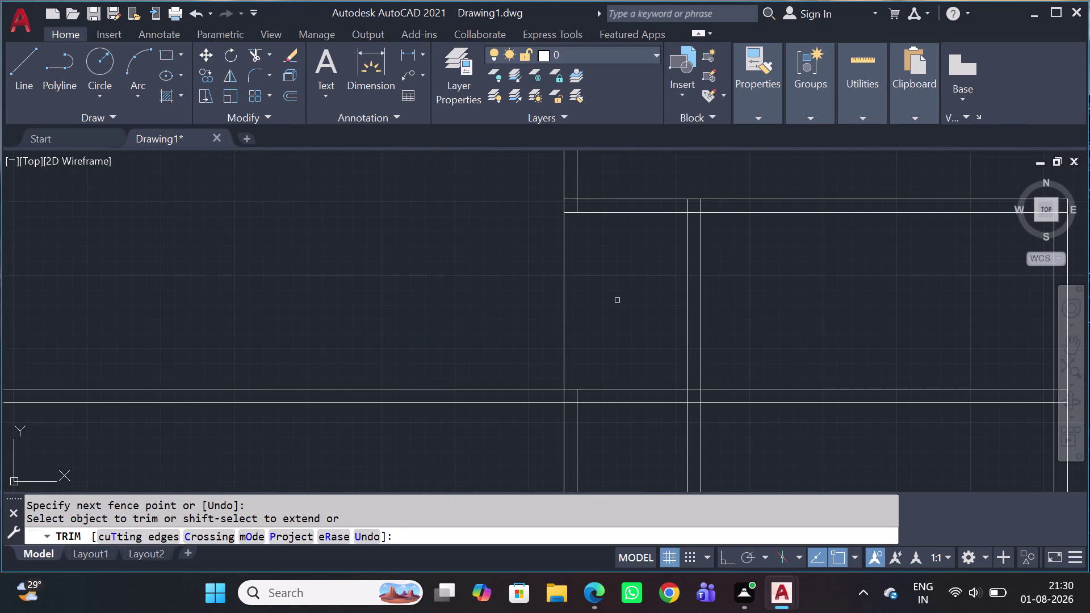
key(Escape)
scroll(down, 3)
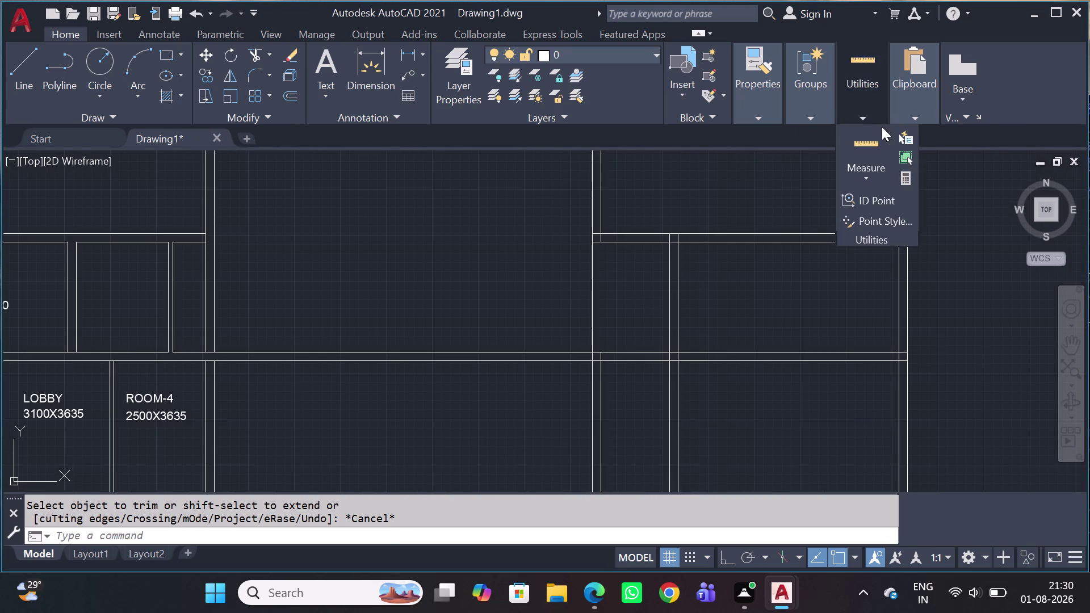
Start another Quick measurement, cancel it, and pan back to the floor plan.
click(874, 166)
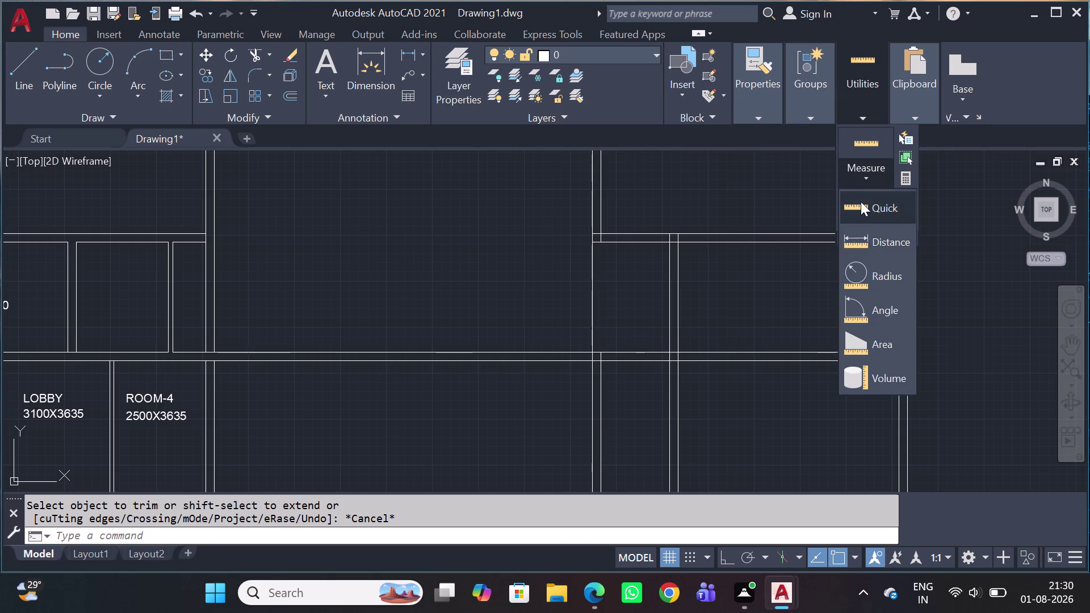
click(862, 200)
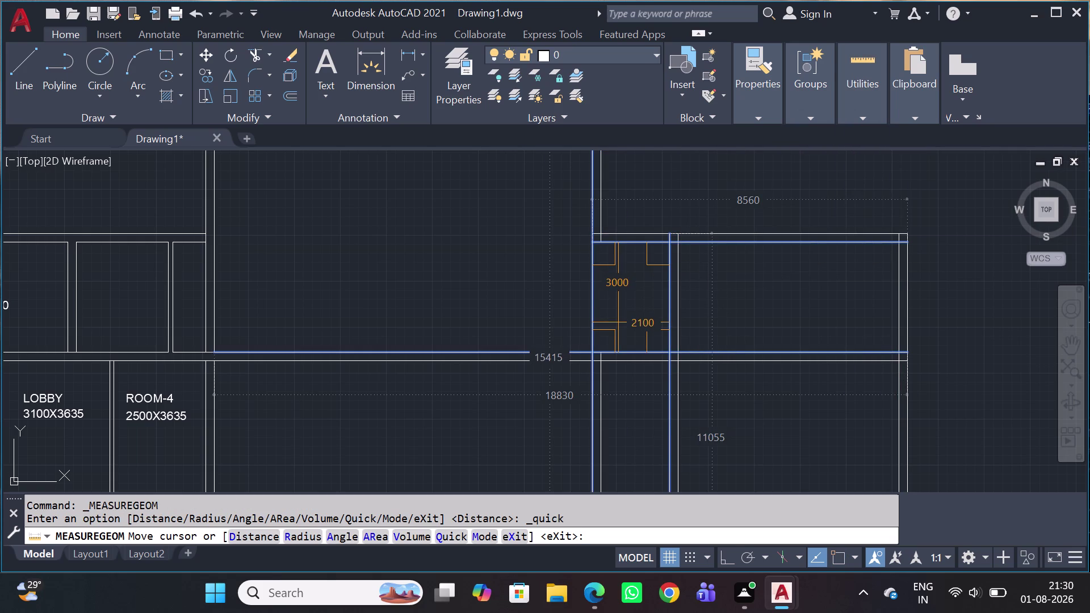
key(Escape)
scroll(down, 3)
scroll(up, 3)
scroll(down, 3)
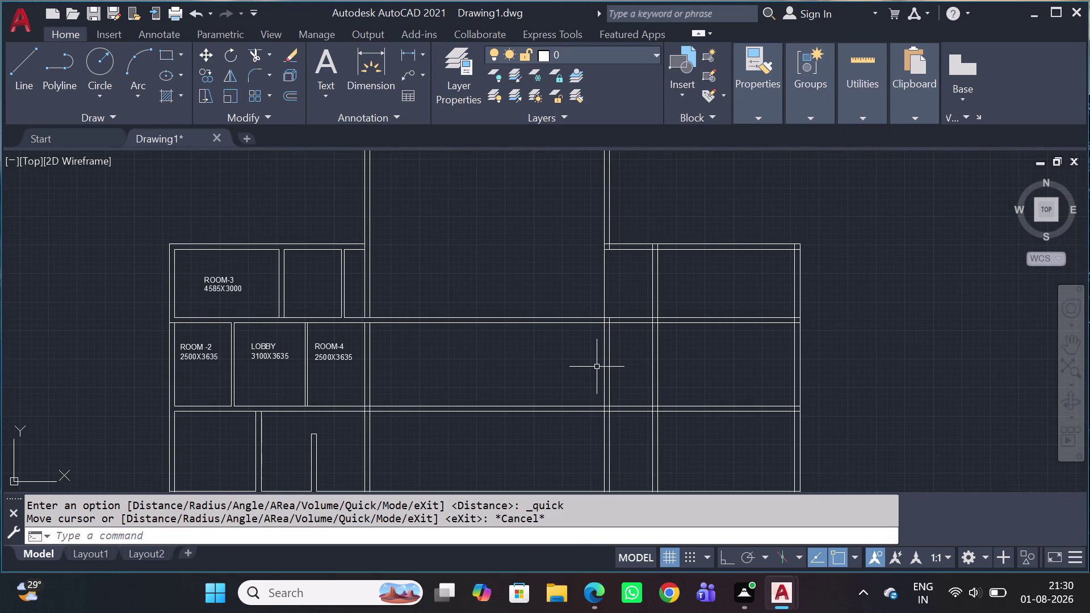
middle_drag(590, 363, 488, 282)
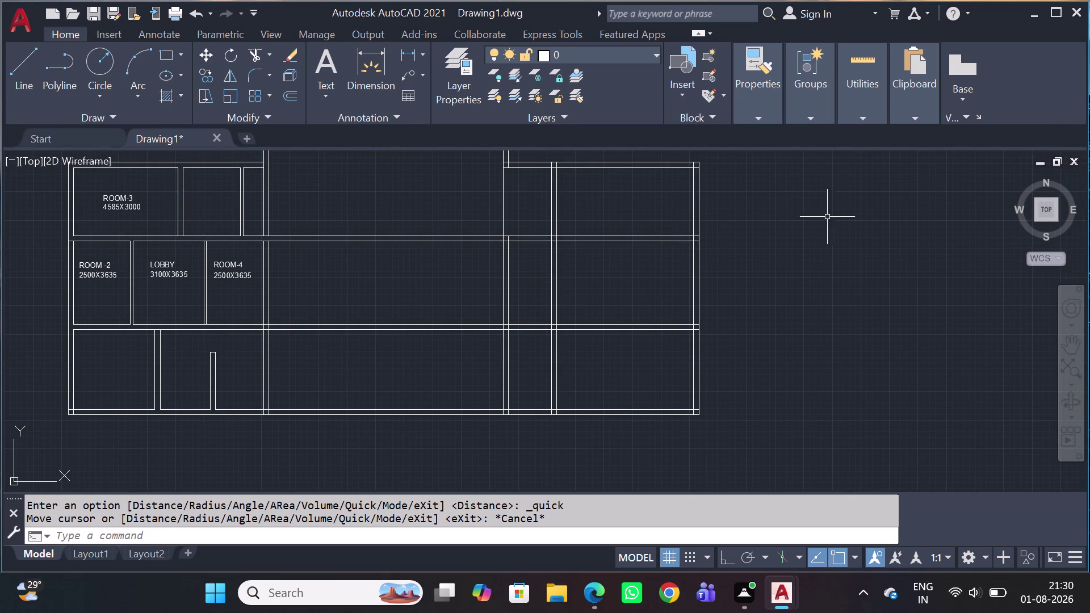
Cancel a stray trim, then start a rectangle right of the plan using the Dimensions option.
key(t)
key(r)
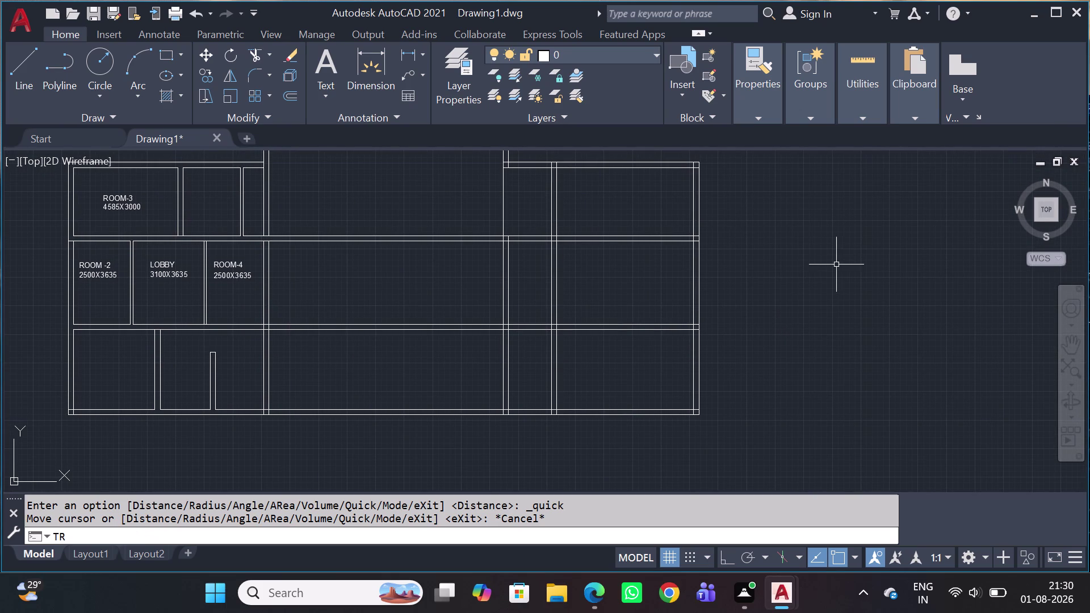
key(Escape)
scroll(down, 3)
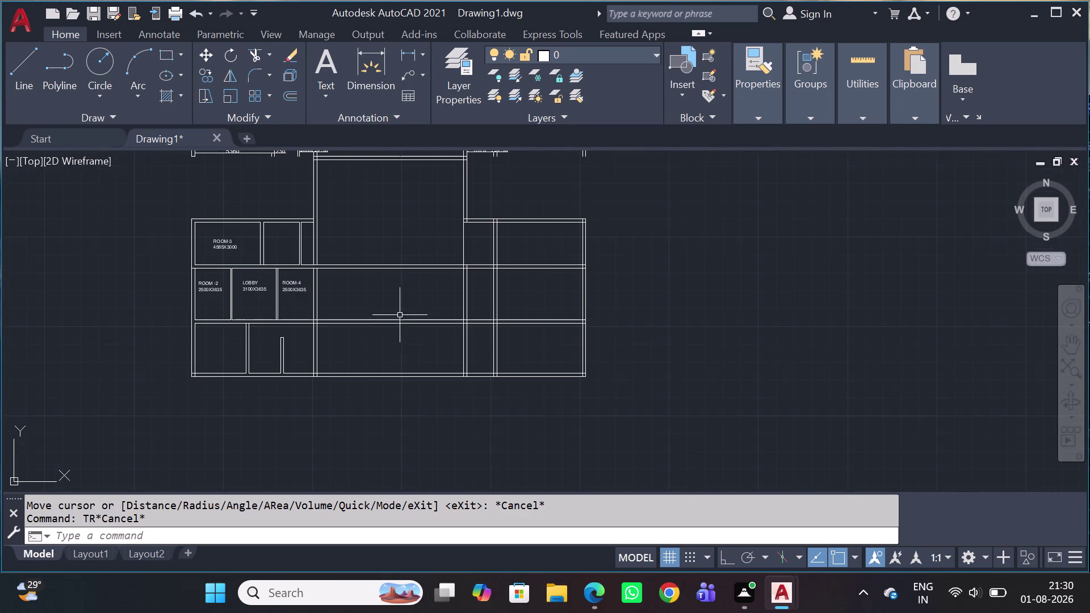
text(R)
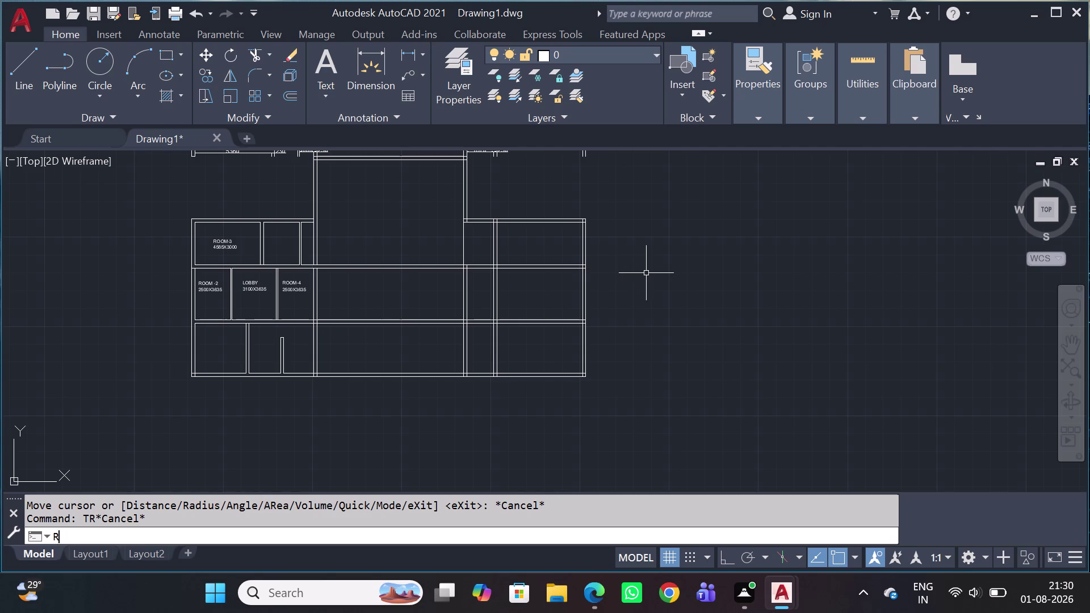
text(EC)
key(space)
click(658, 308)
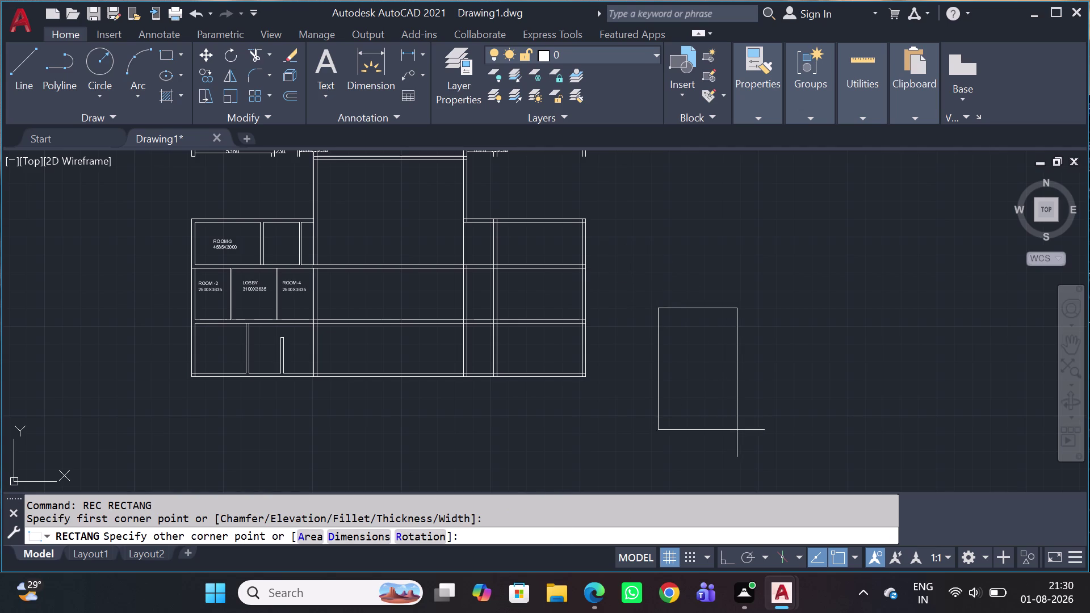
text(D)
key(space)
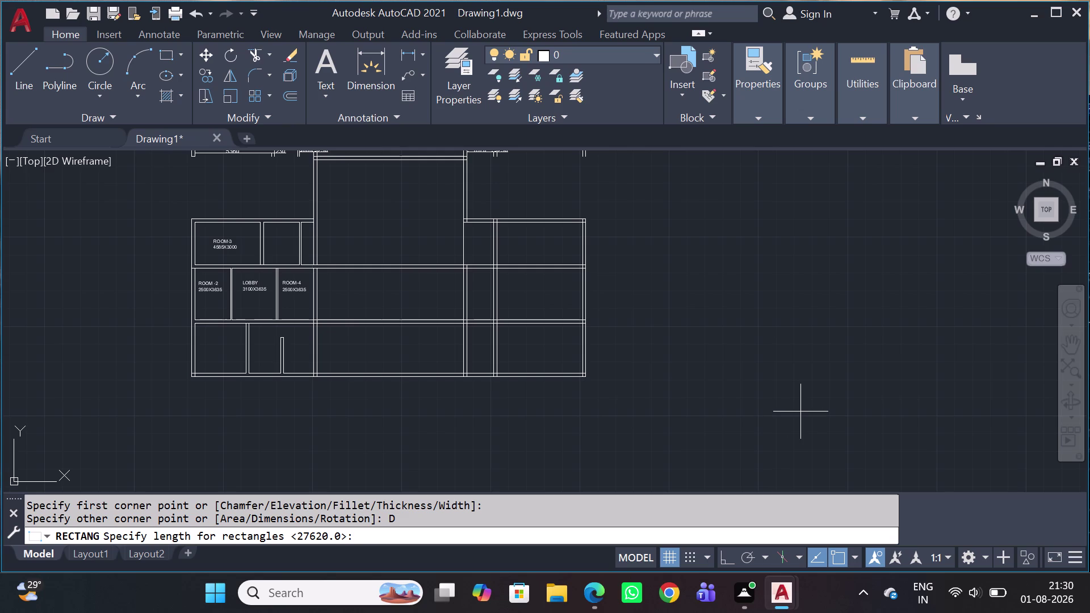
Enter 300 by 400 dimensions and place the column rectangle.
key(3)
key(0)
key(0)
key(space)
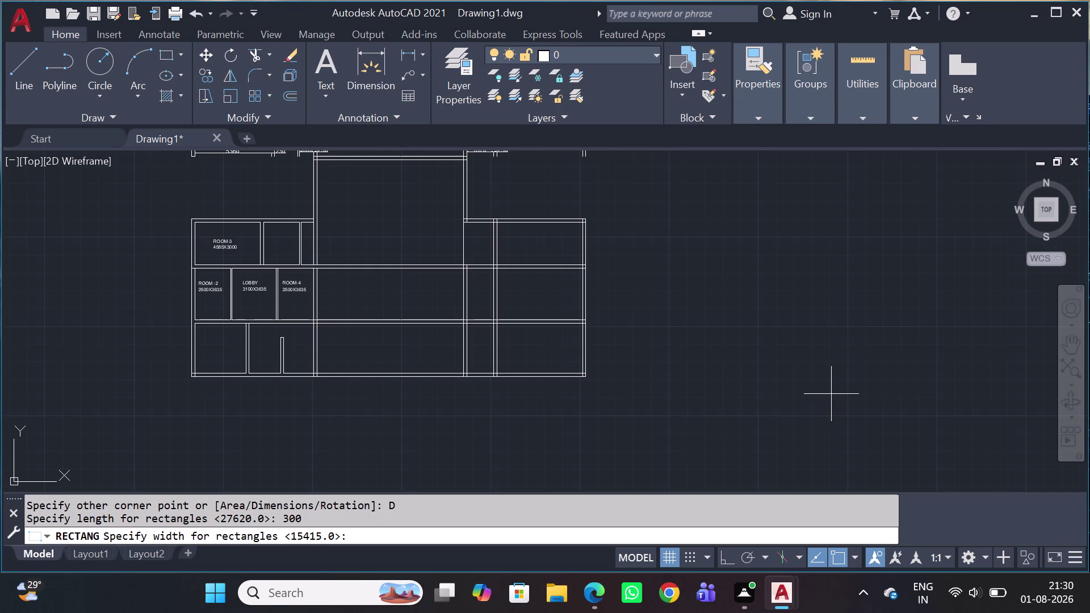
key(4)
key(0)
text(0)
key(space)
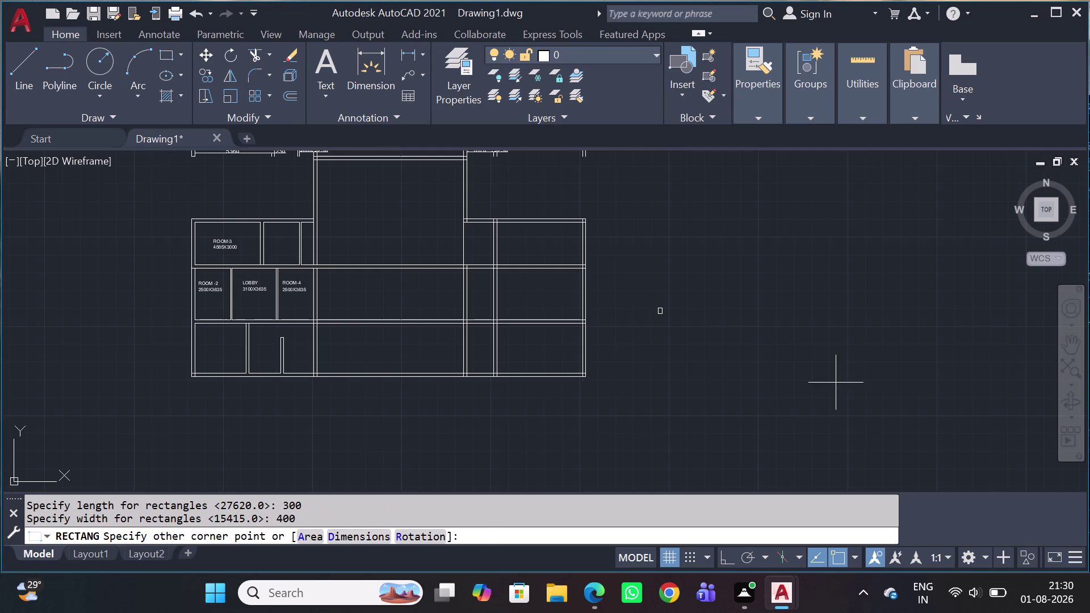
click(783, 360)
scroll(up, 3)
scroll(up, 3)
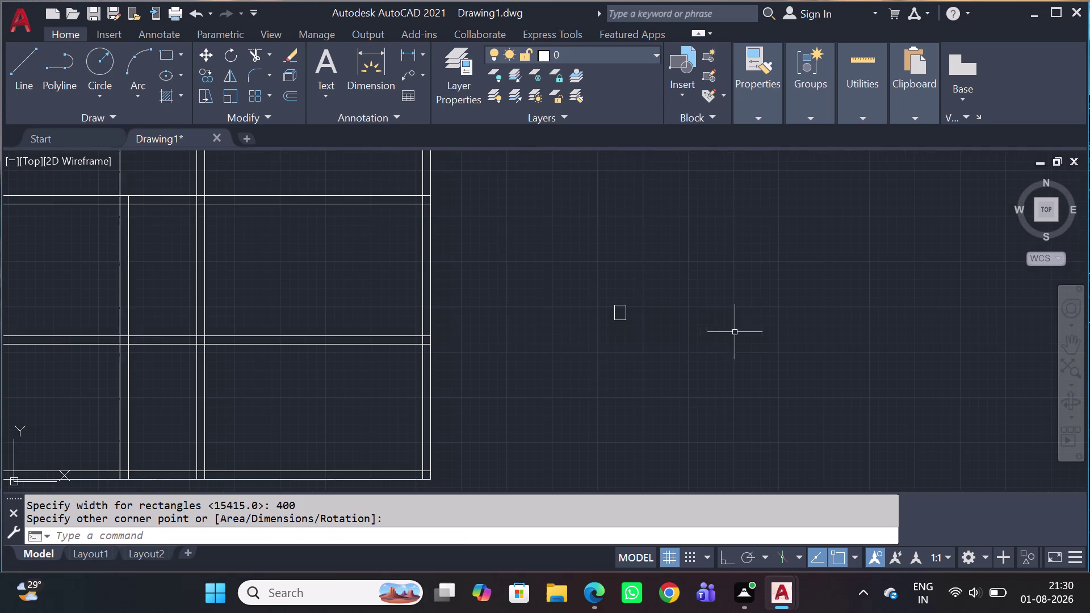
text(H)
key(space)
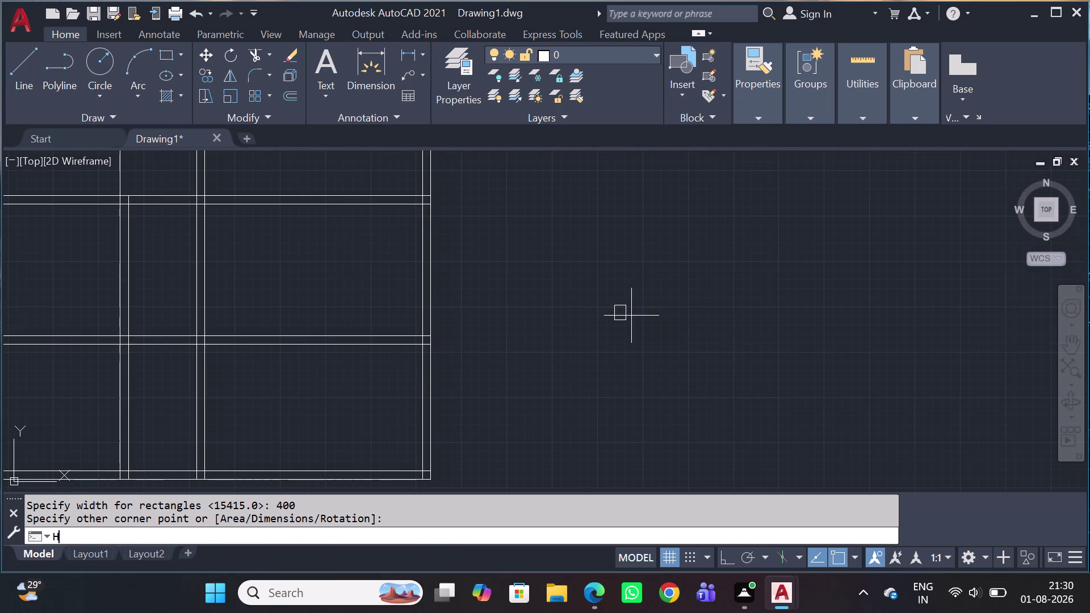
Fill the 300 by 400 rectangle with a SOLID hatch and select it with its fill.
scroll(up, 3)
scroll(up, 3)
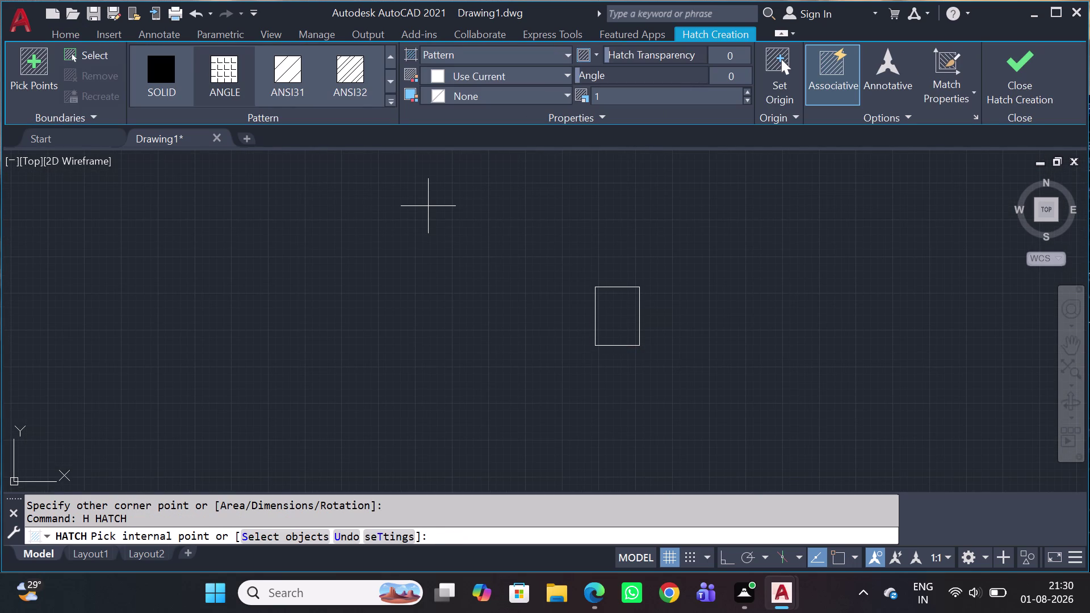
click(468, 44)
click(467, 59)
click(457, 78)
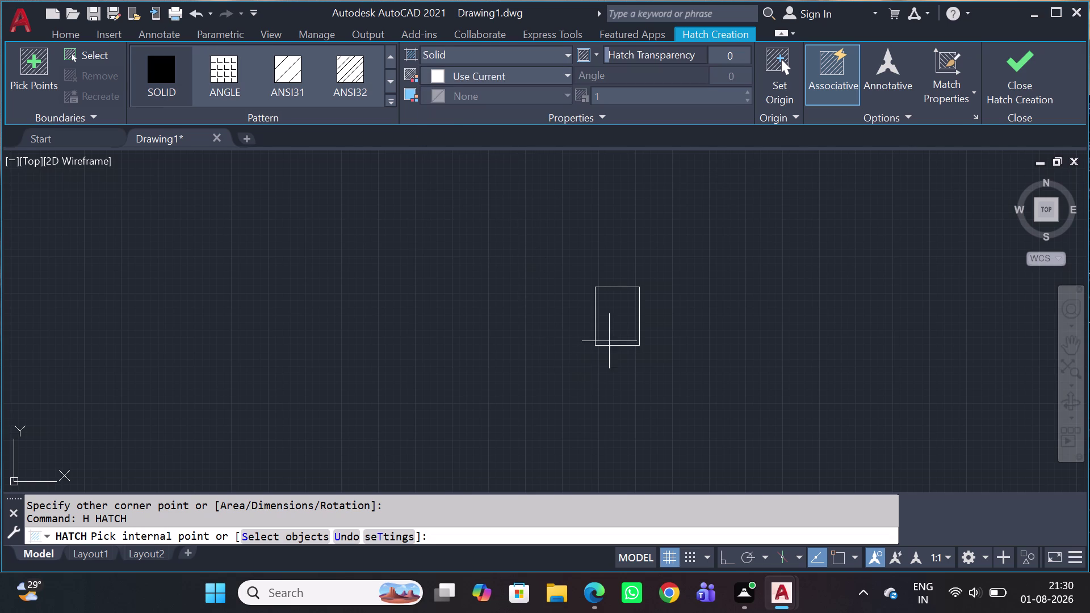
click(607, 317)
key(Escape)
click(724, 247)
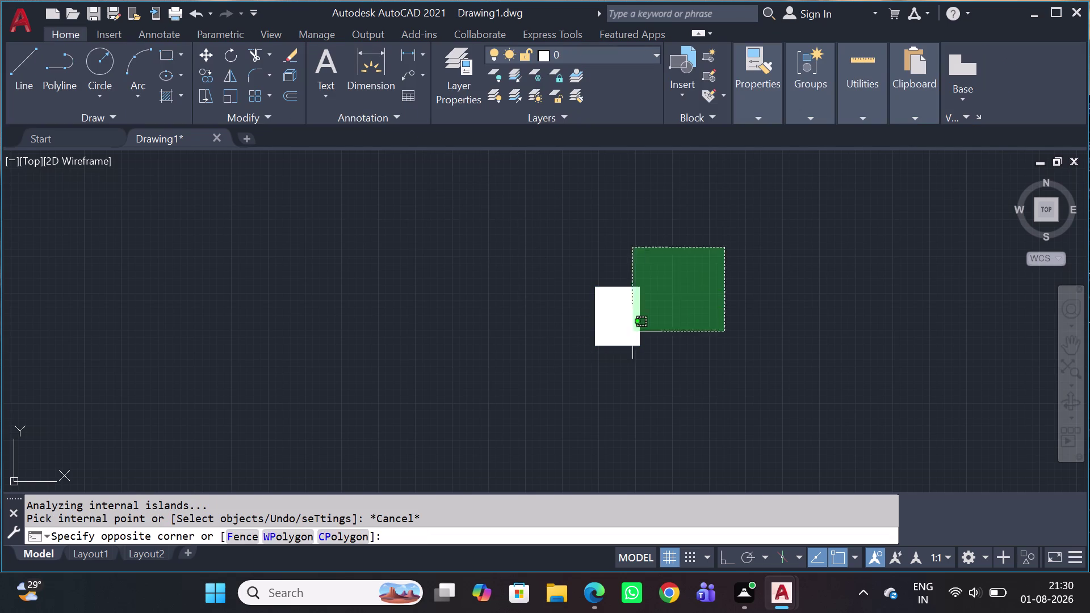
click(552, 406)
Copy the solid column from its corner base point to a wall junction in the plan.
key(c)
key(o)
key(space)
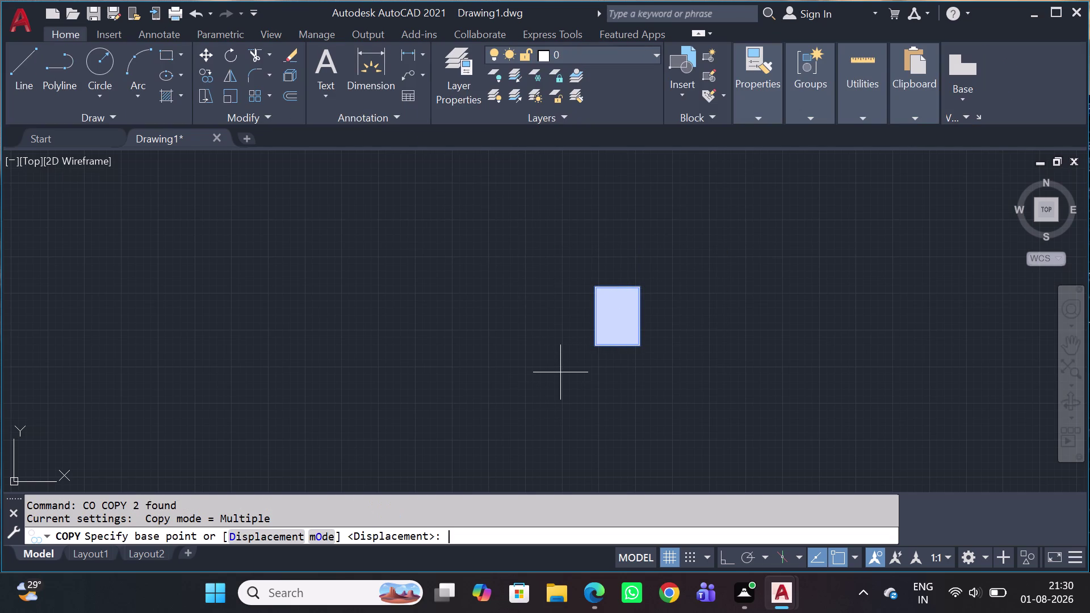
click(589, 347)
scroll(down, 3)
scroll(down, 3)
middle_drag(113, 346, 818, 367)
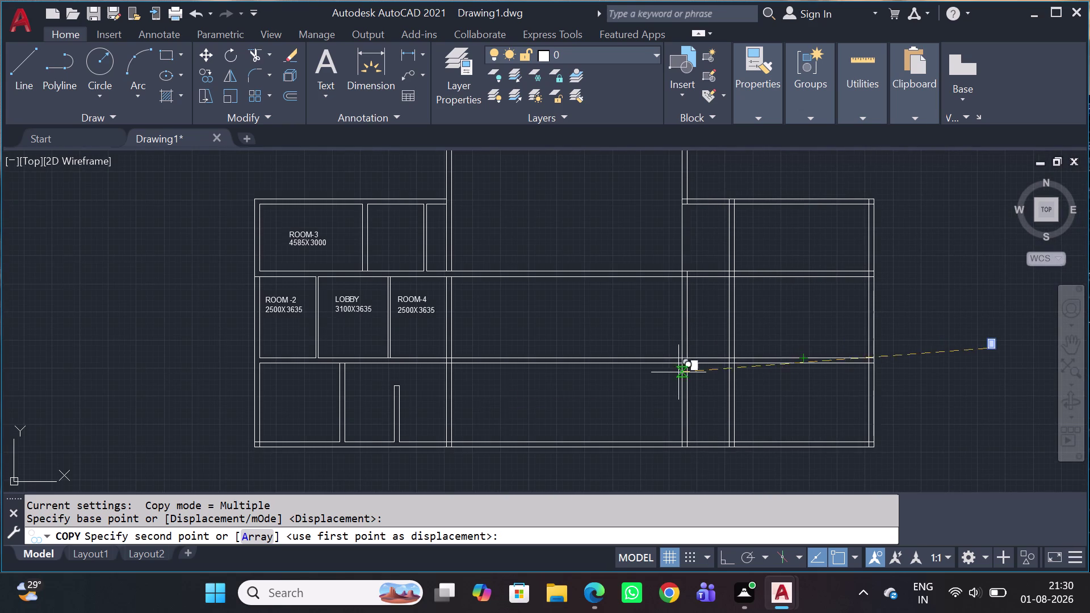
scroll(up, 3)
click(505, 386)
key(Escape)
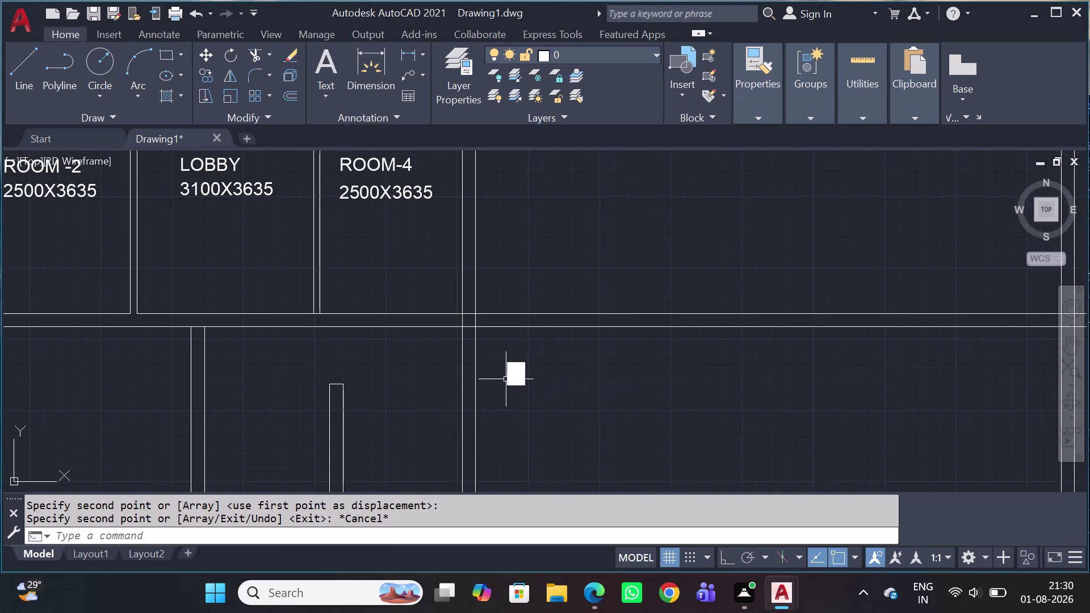
scroll(up, 3)
click(571, 336)
Move the column by its top corner onto the wall junction above ROOM-4.
click(431, 468)
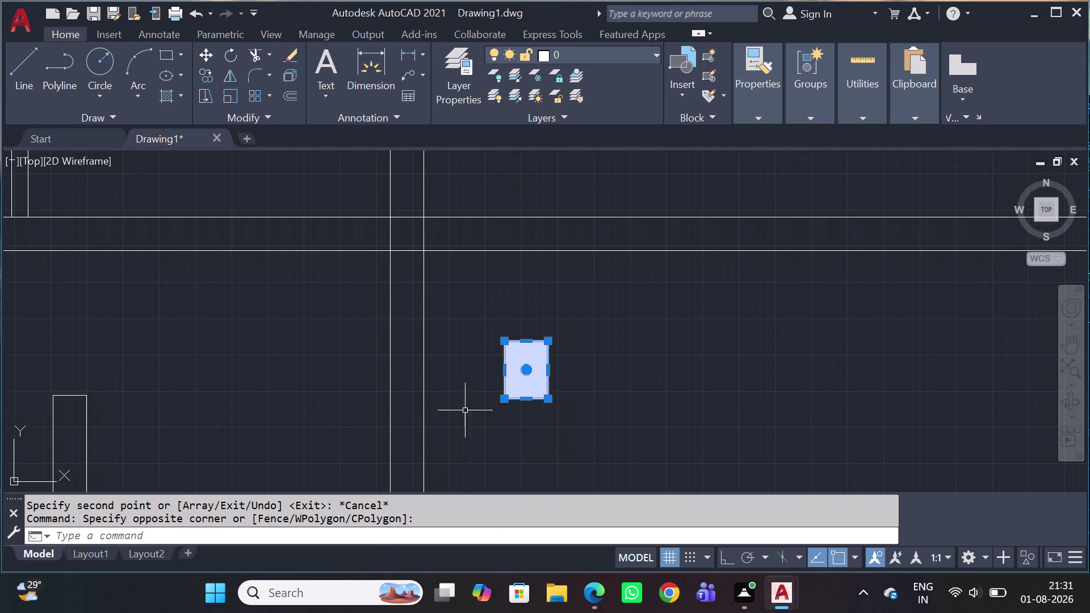
key(m)
key(space)
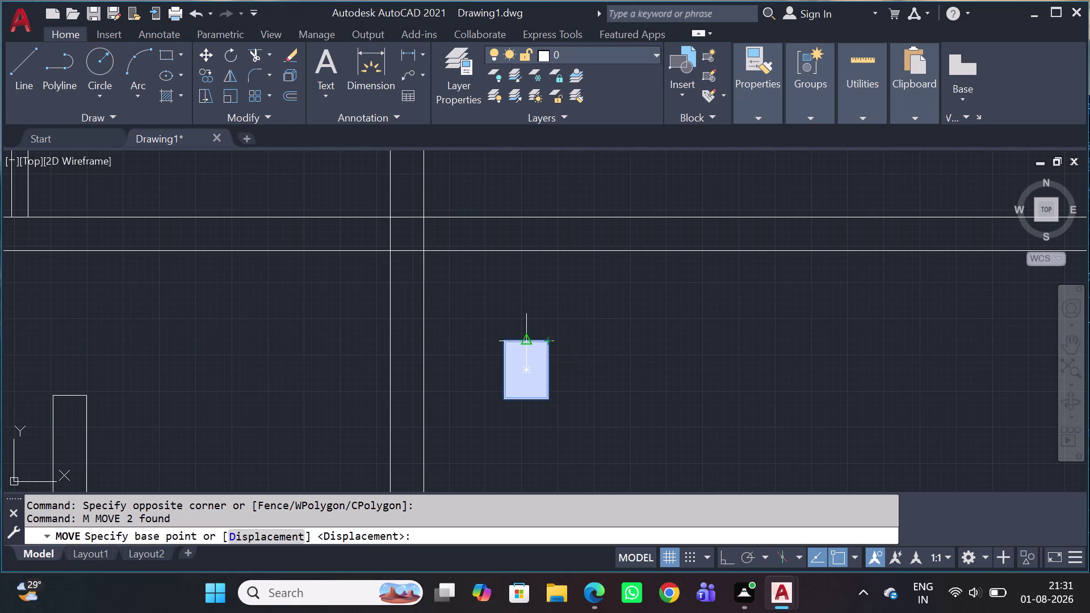
click(508, 343)
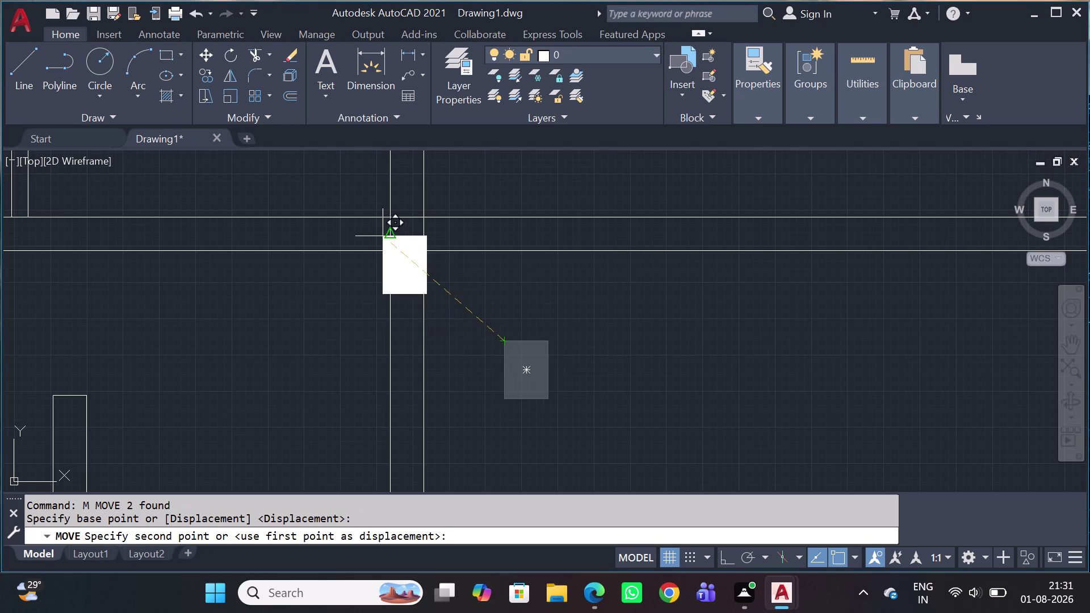
scroll(up, 3)
scroll(down, 3)
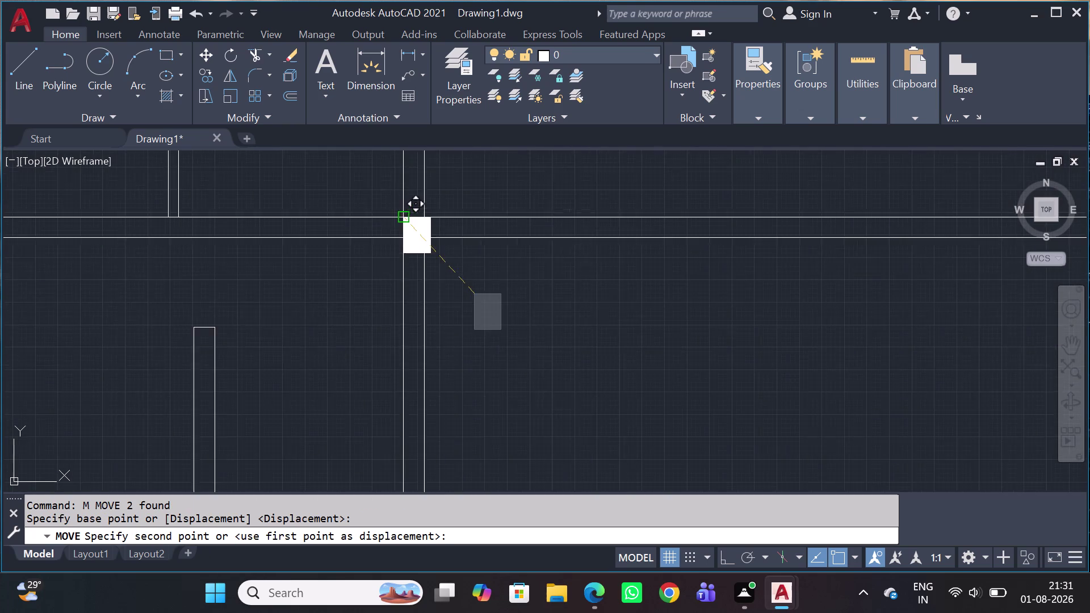
scroll(down, 3)
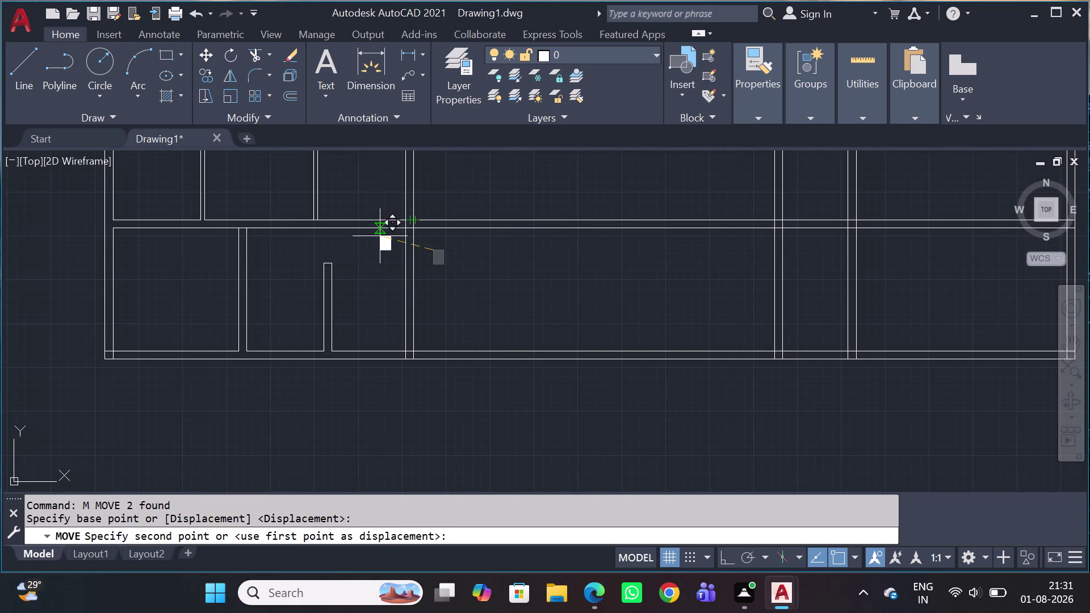
scroll(up, 3)
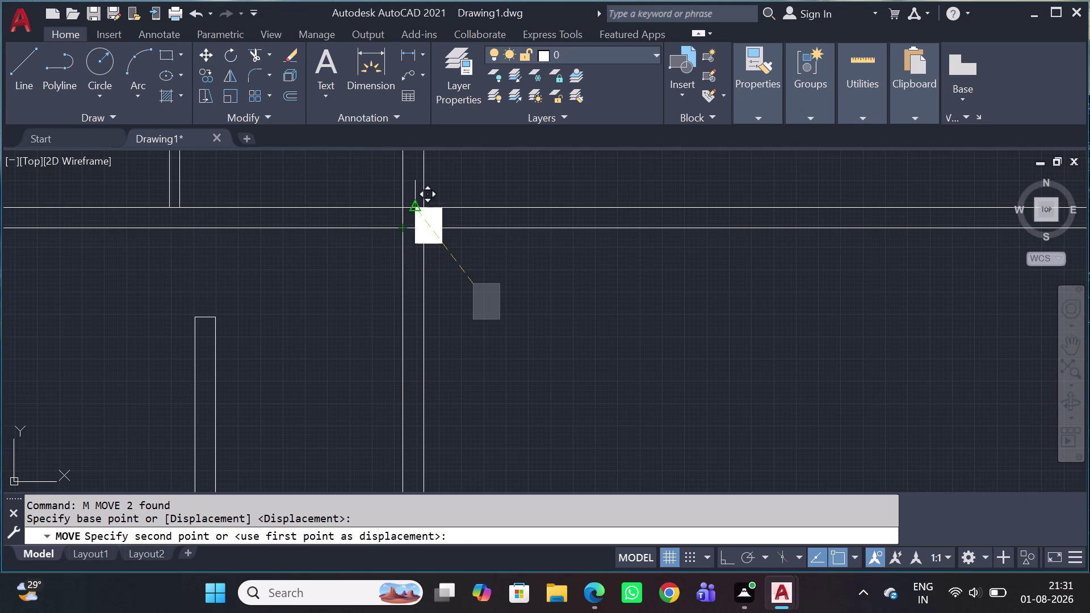
scroll(down, 3)
scroll(down, 3)
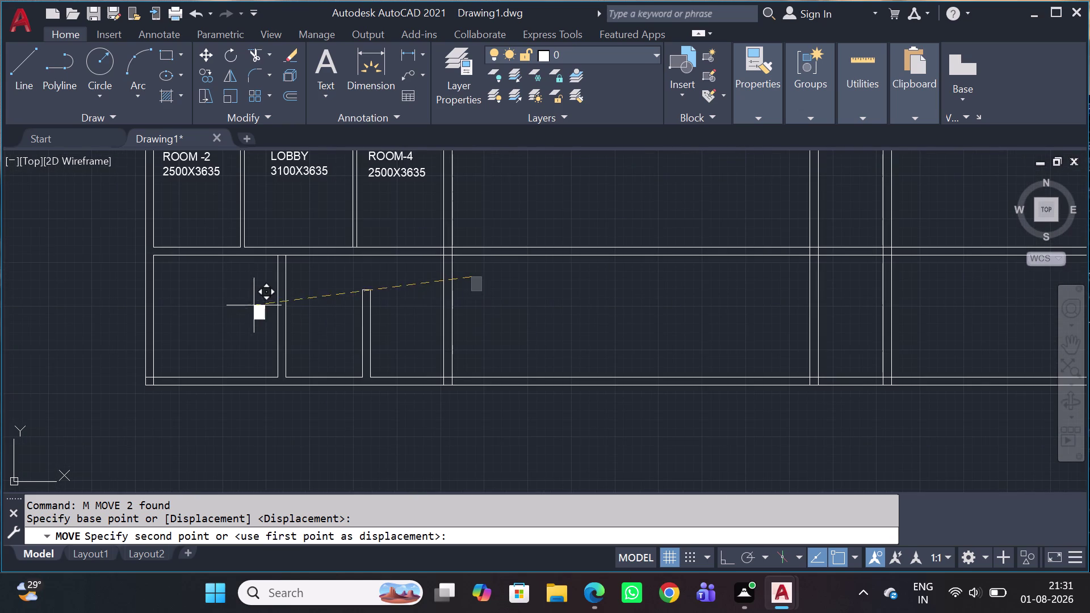
scroll(down, 3)
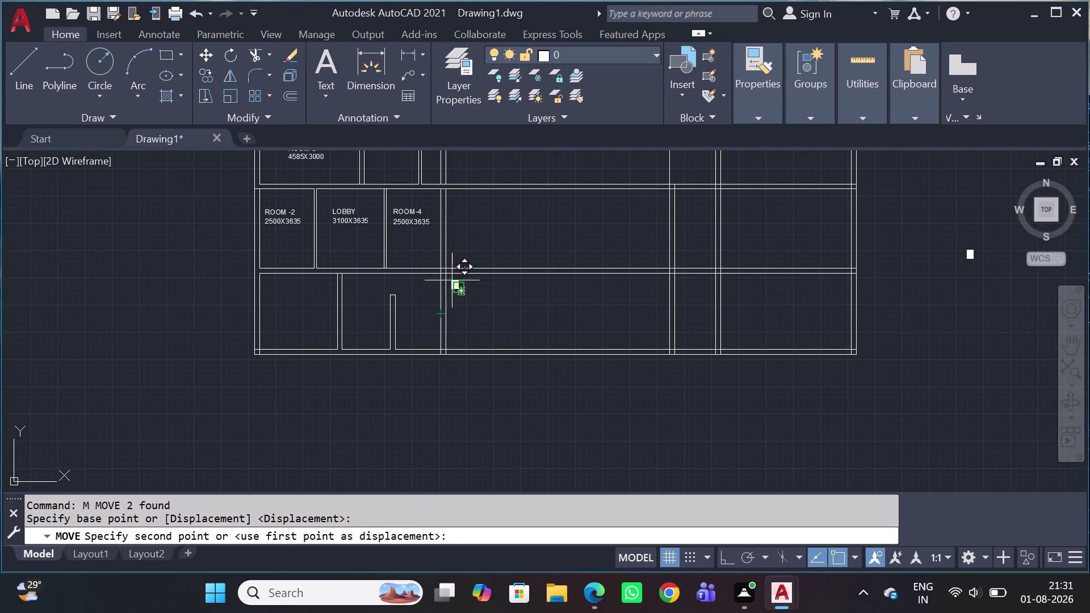
middle_drag(464, 280, 488, 393)
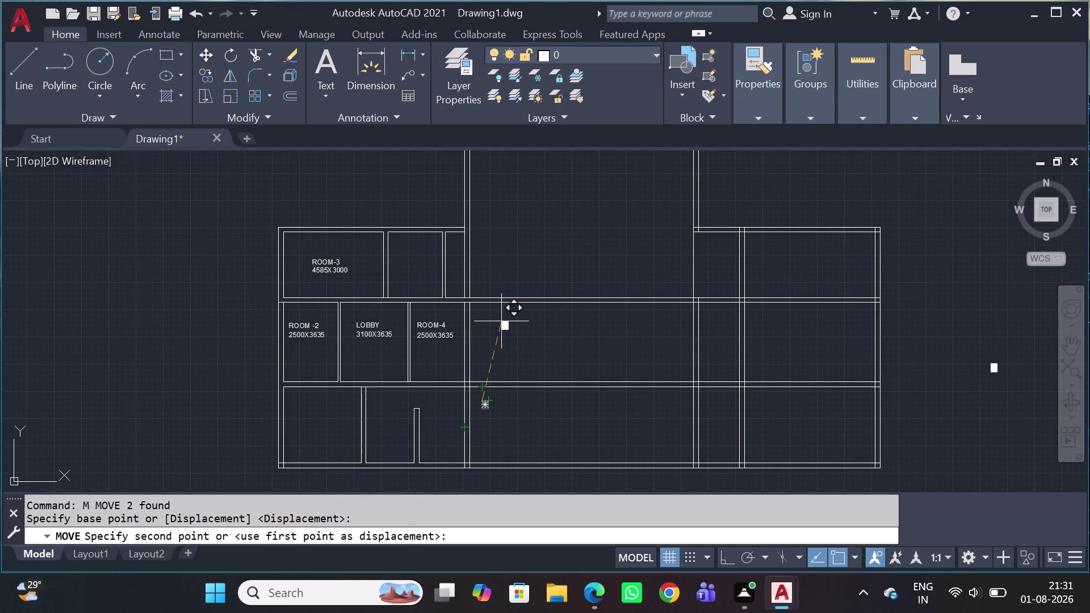
scroll(up, 3)
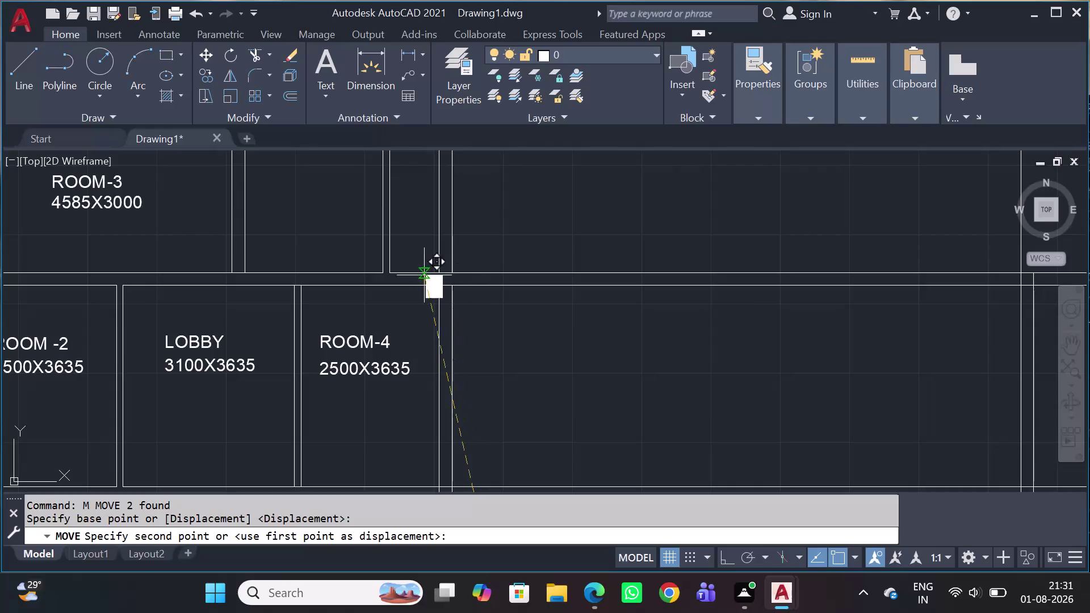
scroll(up, 3)
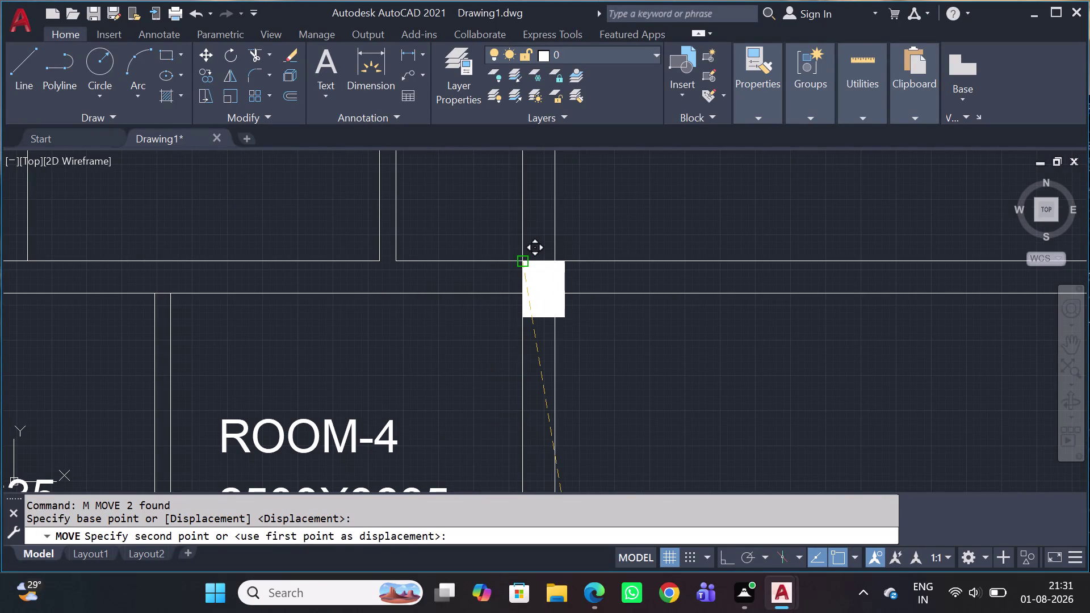
click(519, 264)
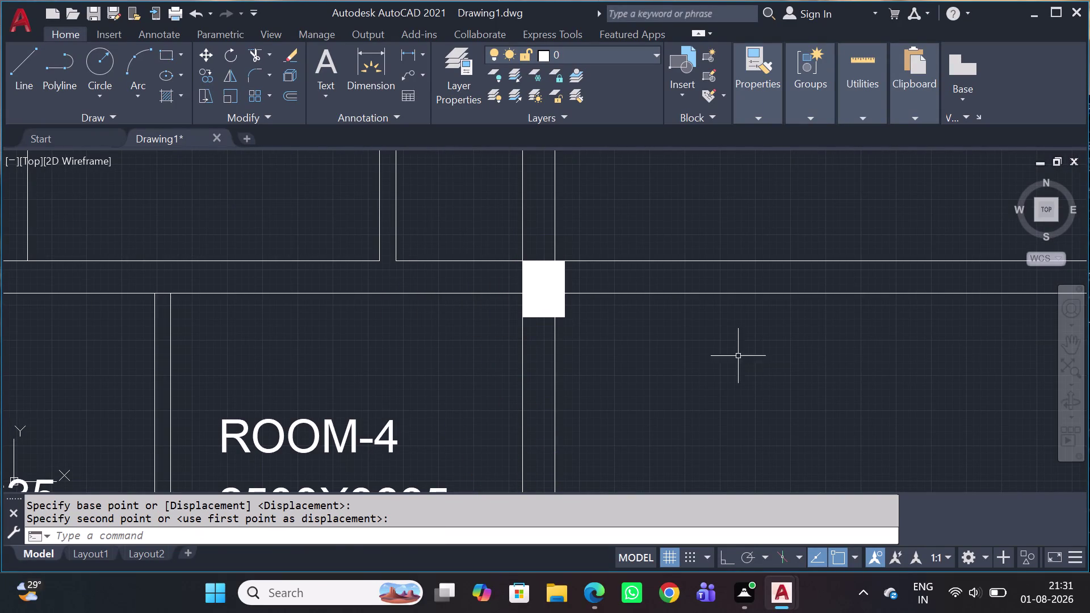
Reselect the placed column and its fill.
scroll(down, 3)
scroll(up, 3)
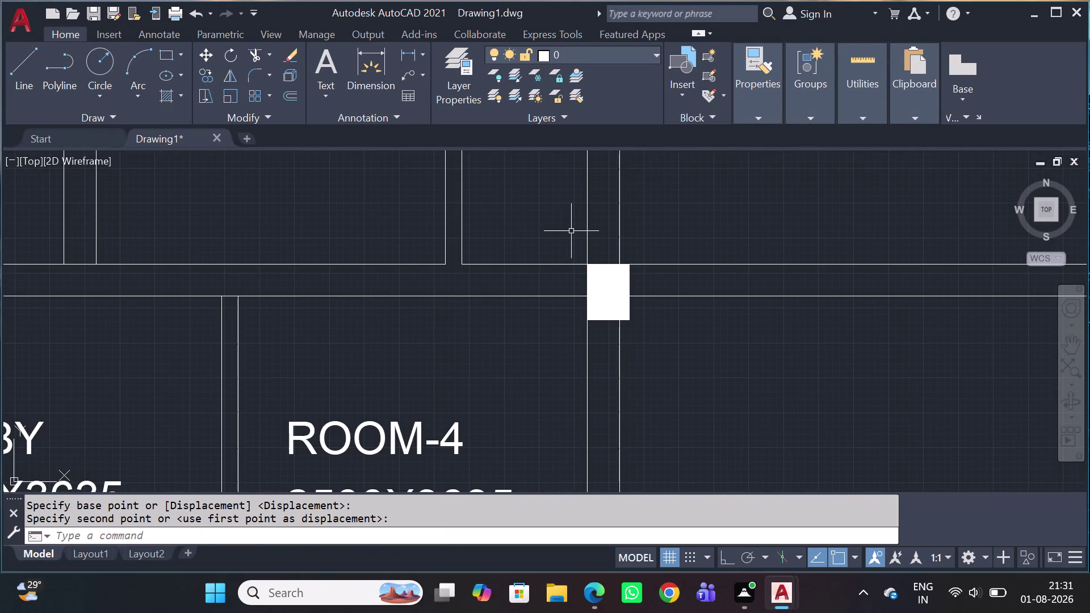
click(571, 231)
click(672, 373)
Deselect the column, then start and cancel a TR trim.
scroll(up, 3)
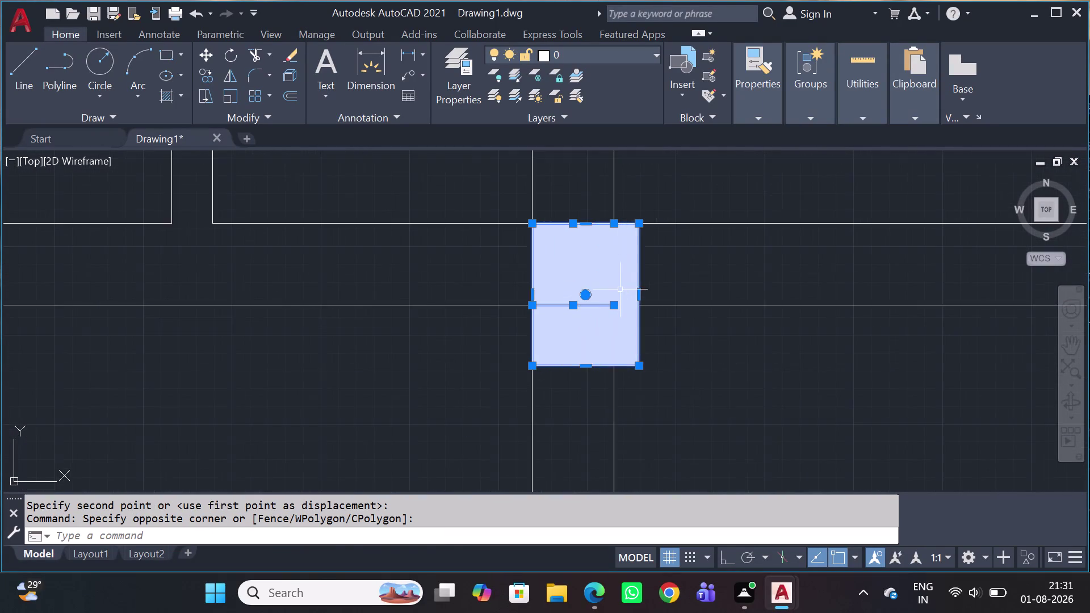
scroll(up, 3)
key(Escape)
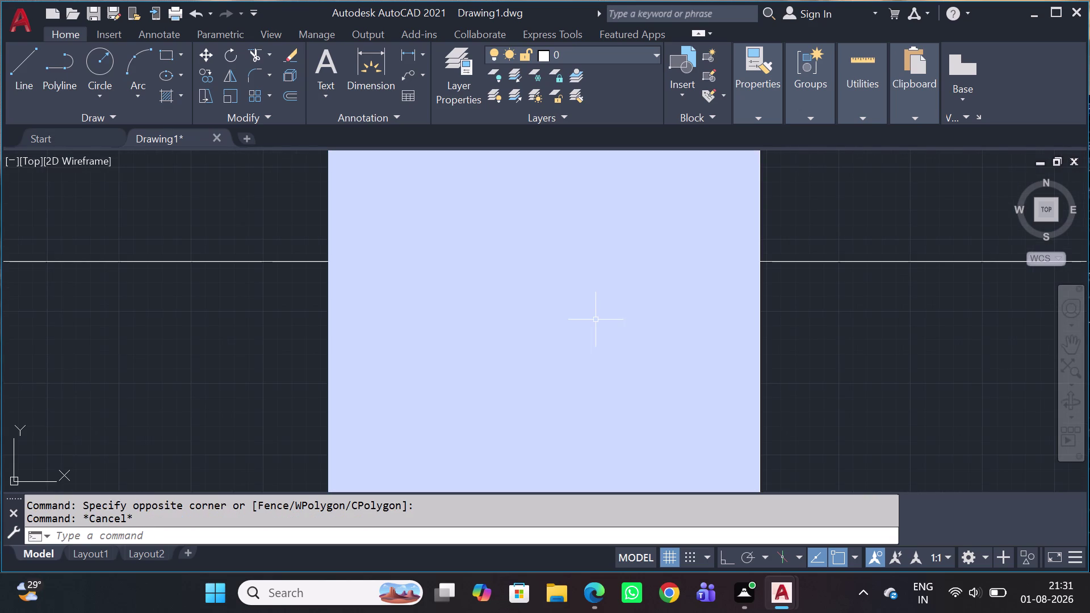
text(TR)
key(space)
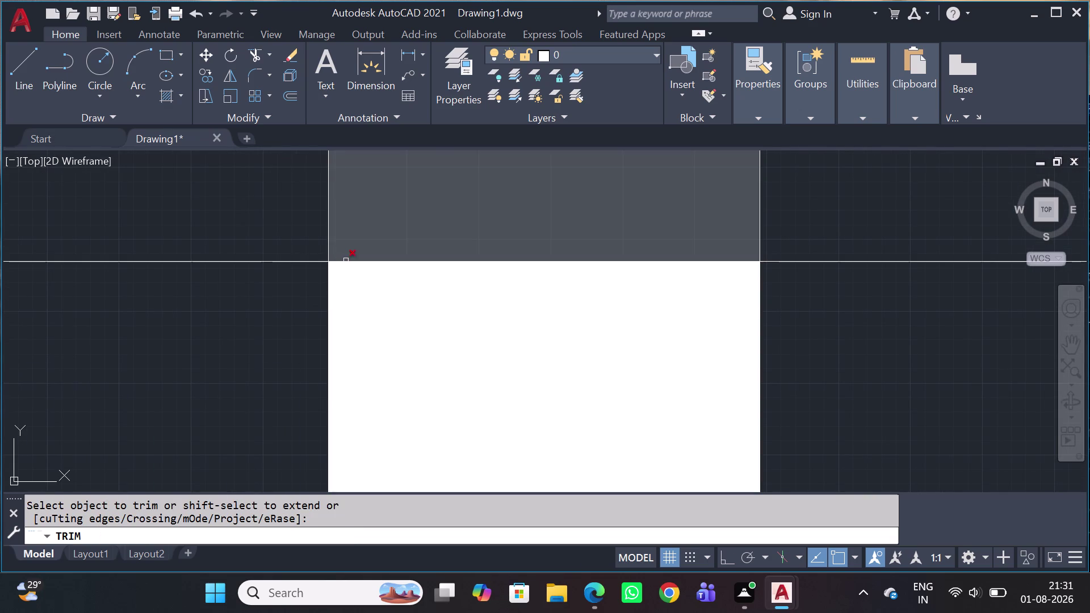
scroll(down, 3)
key(Escape)
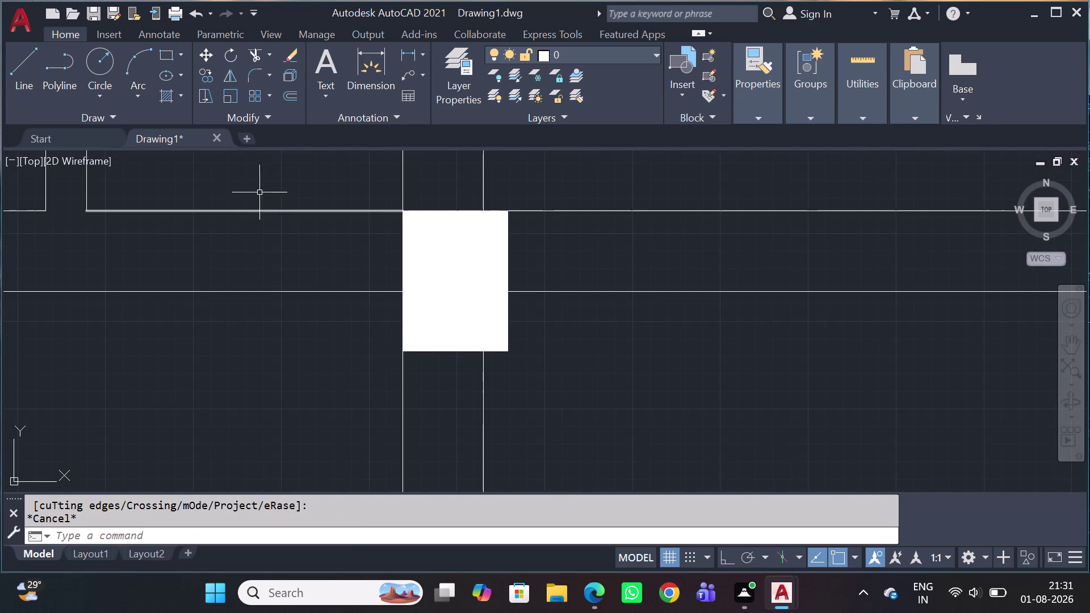
Select the column with its fill and start copying it with CO.
click(368, 194)
click(577, 387)
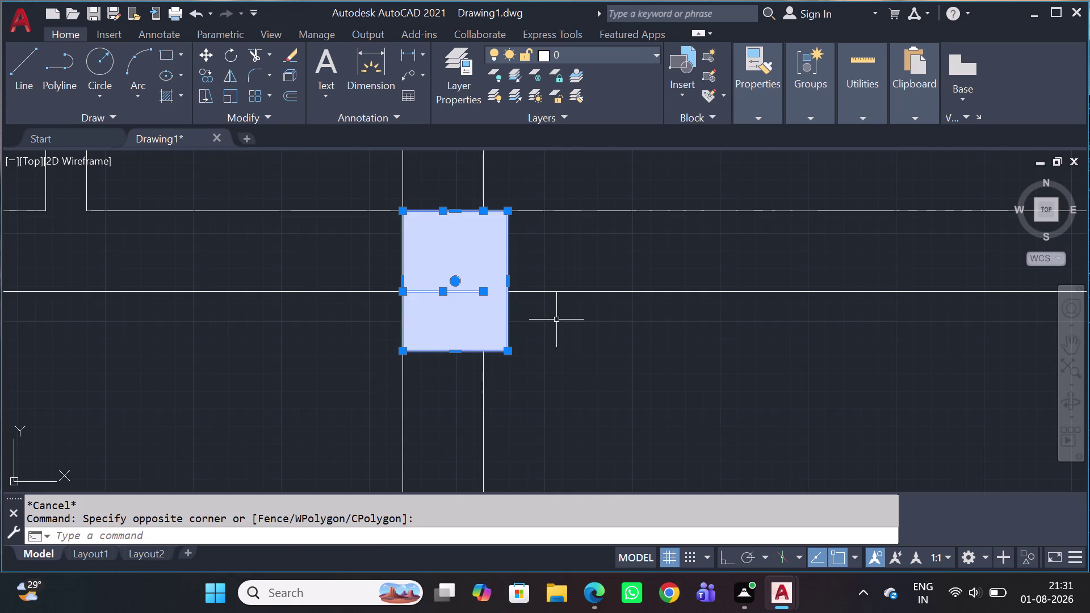
scroll(up, 3)
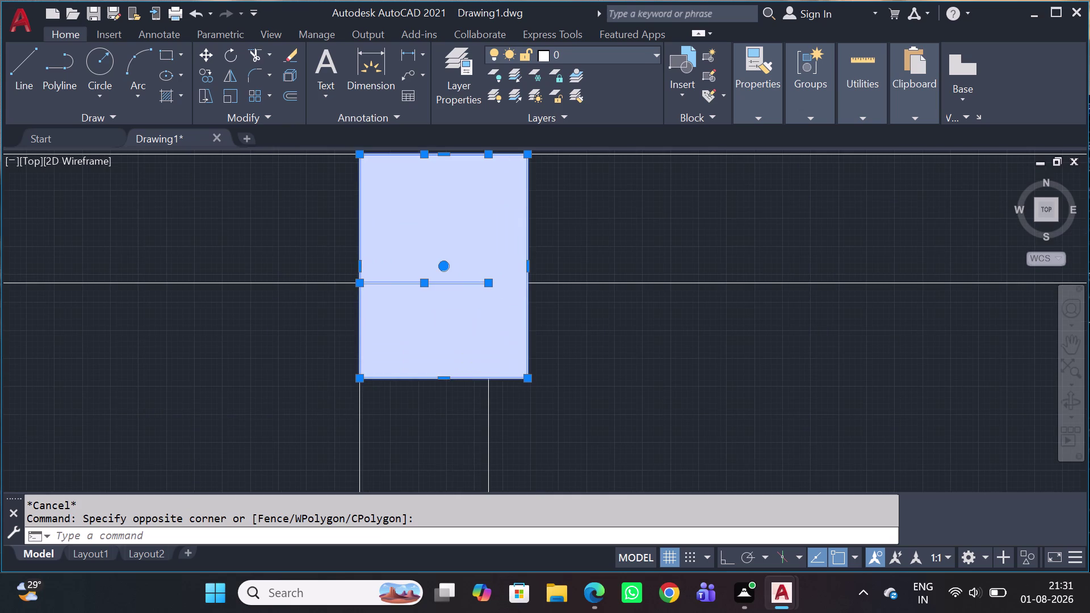
key(c)
key(o)
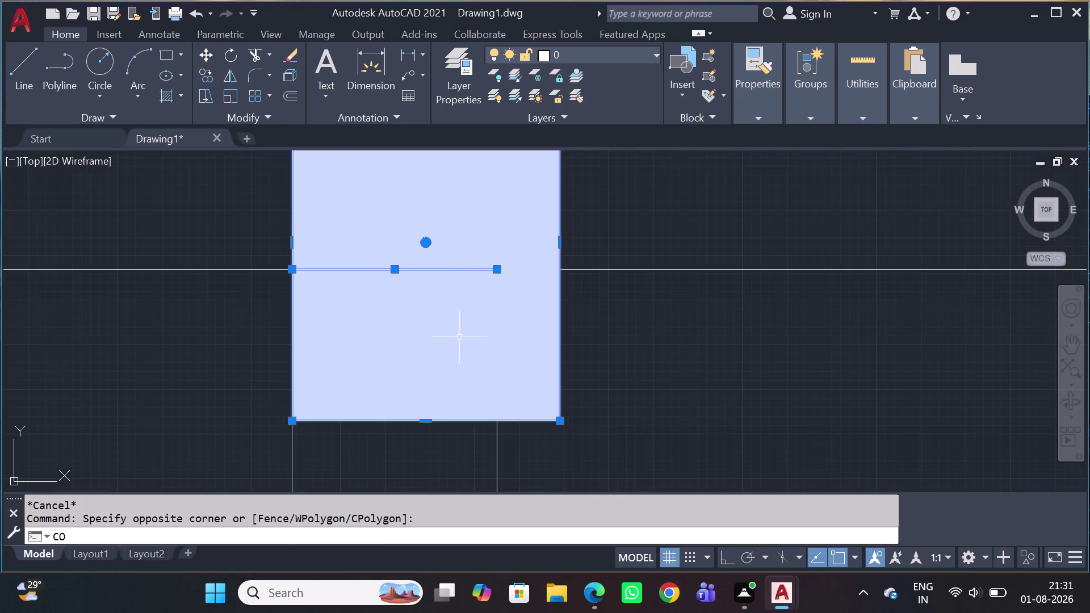
key(space)
Pick the column's top-left corner as base point, cancel the copy, and turn Ortho on.
scroll(down, 3)
scroll(down, 3)
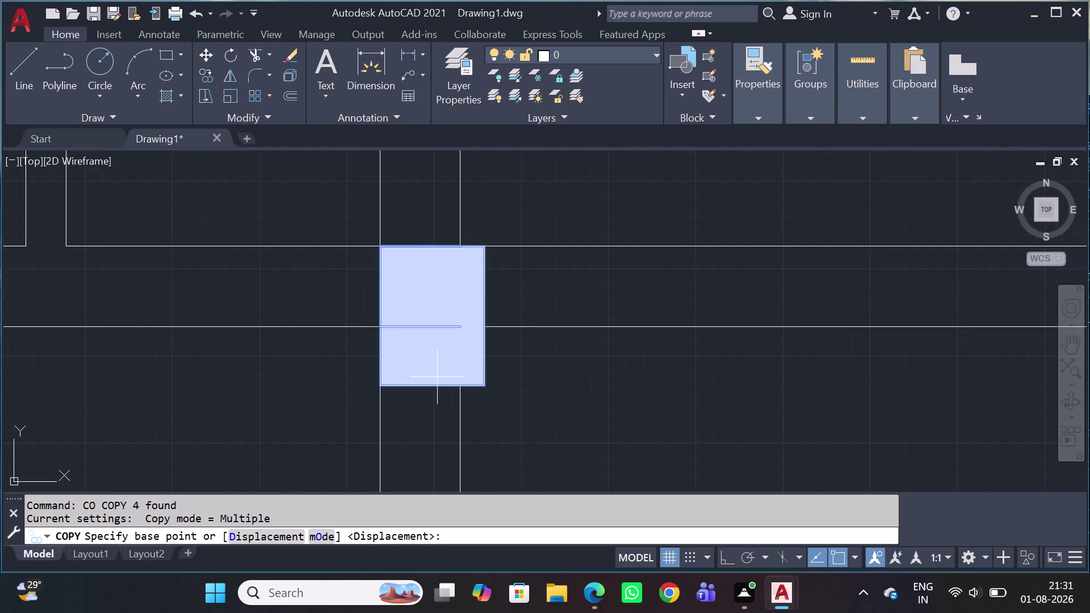
middle_drag(352, 337, 336, 381)
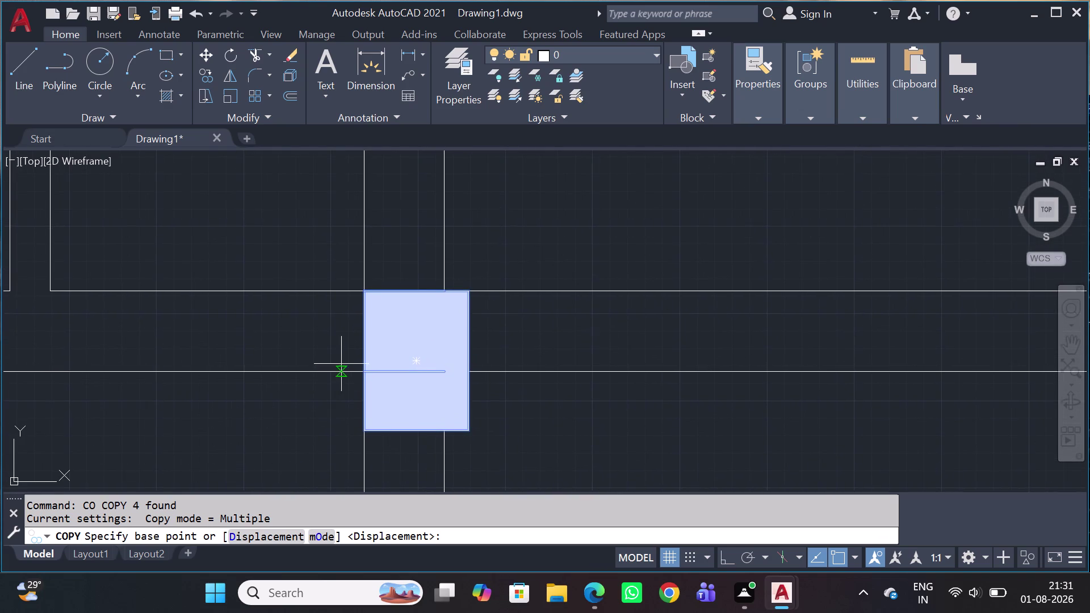
scroll(down, 3)
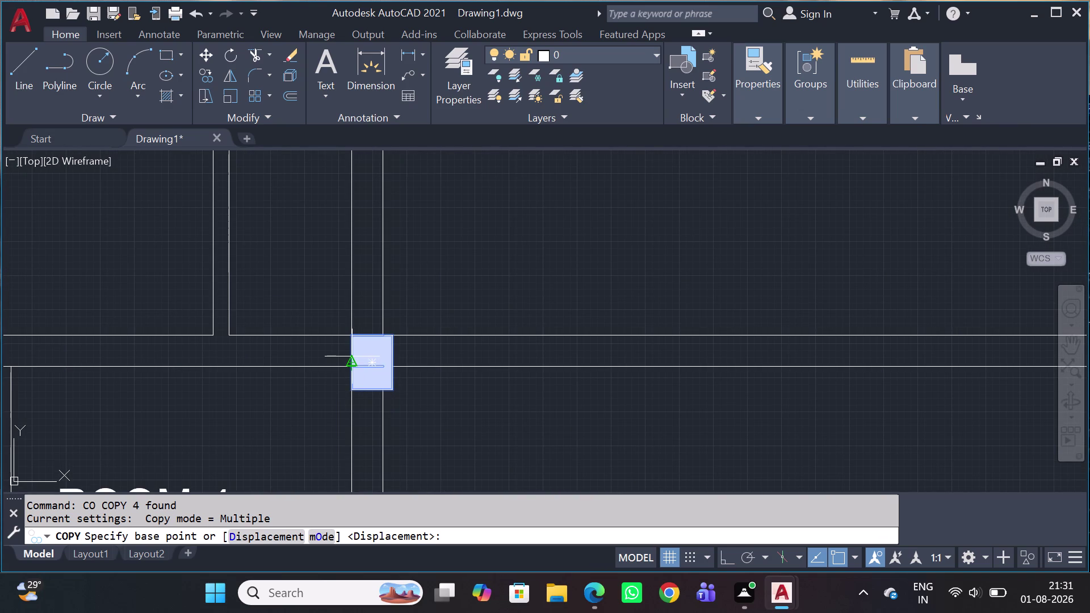
scroll(up, 3)
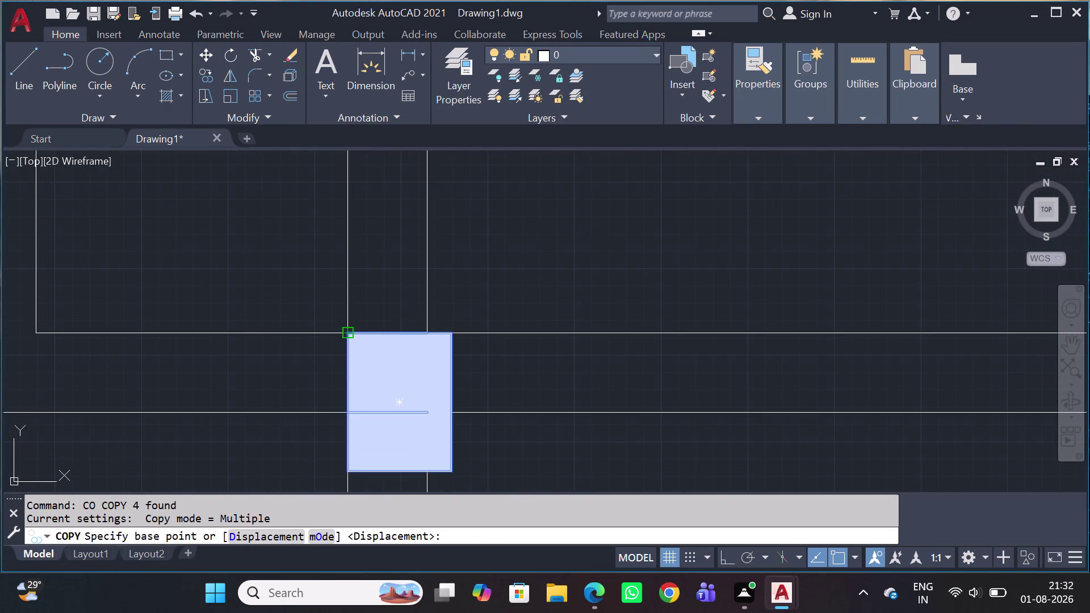
click(352, 338)
scroll(down, 3)
middle_drag(924, 371, 827, 374)
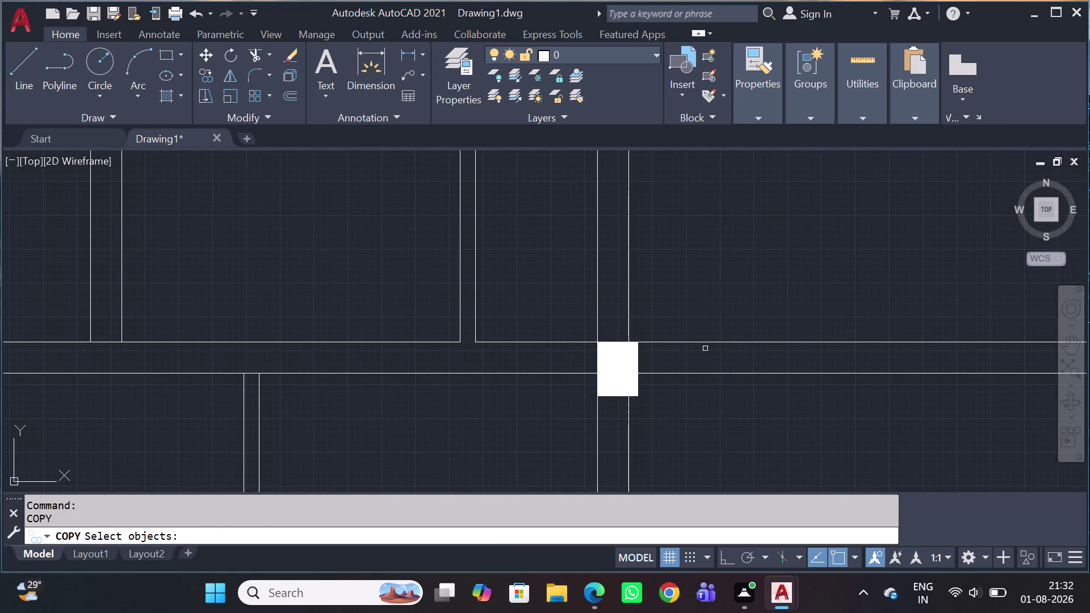
scroll(down, 3)
scroll(down, 3)
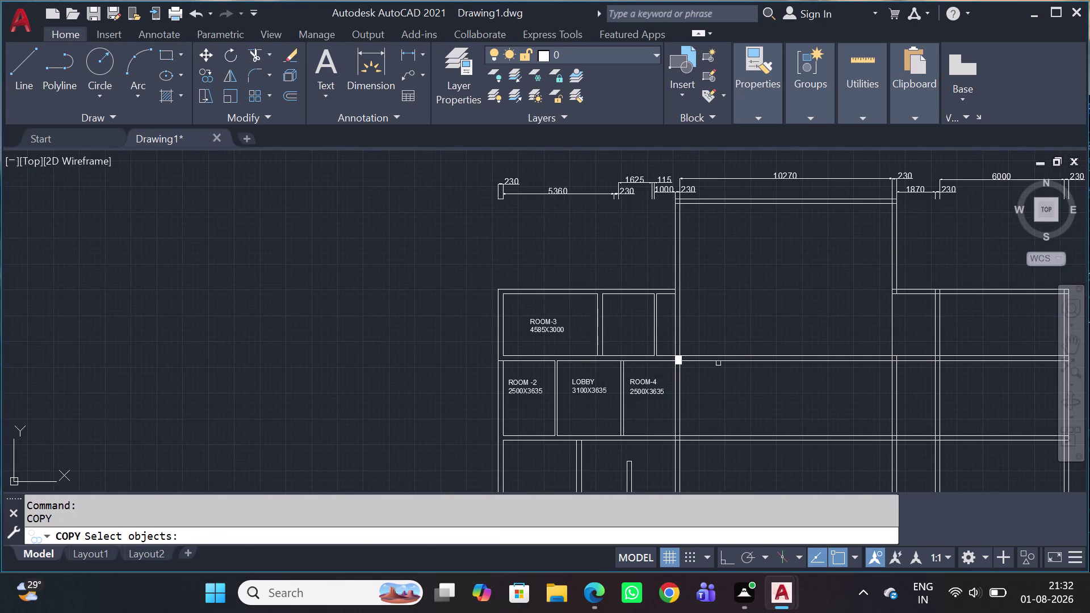
key(Escape)
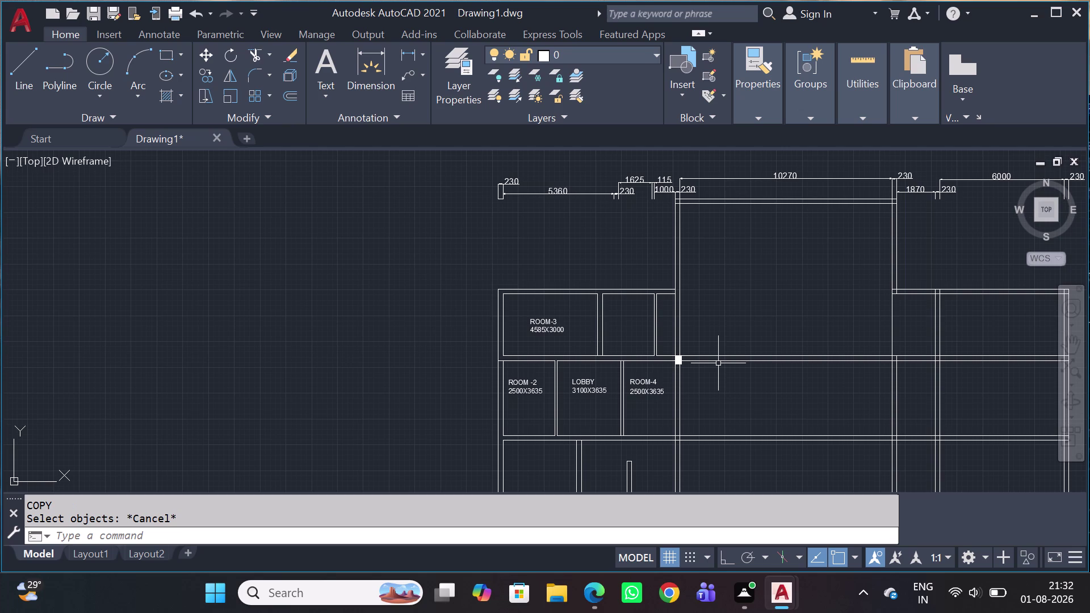
key(shift+F8)
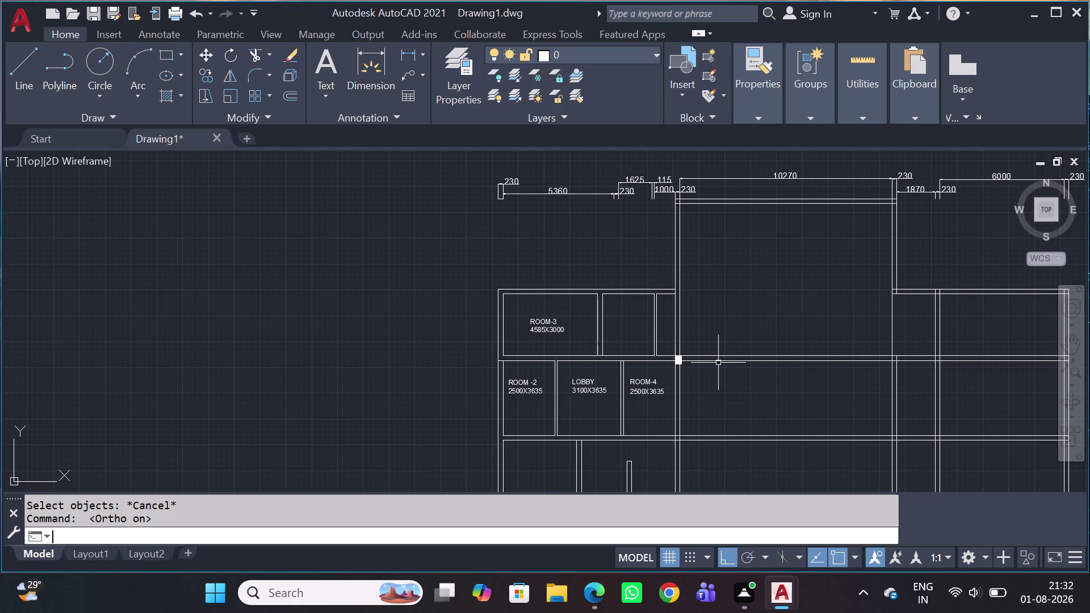
Window-select the column and start a copy from its corner, then cancel it.
scroll(down, 3)
scroll(up, 3)
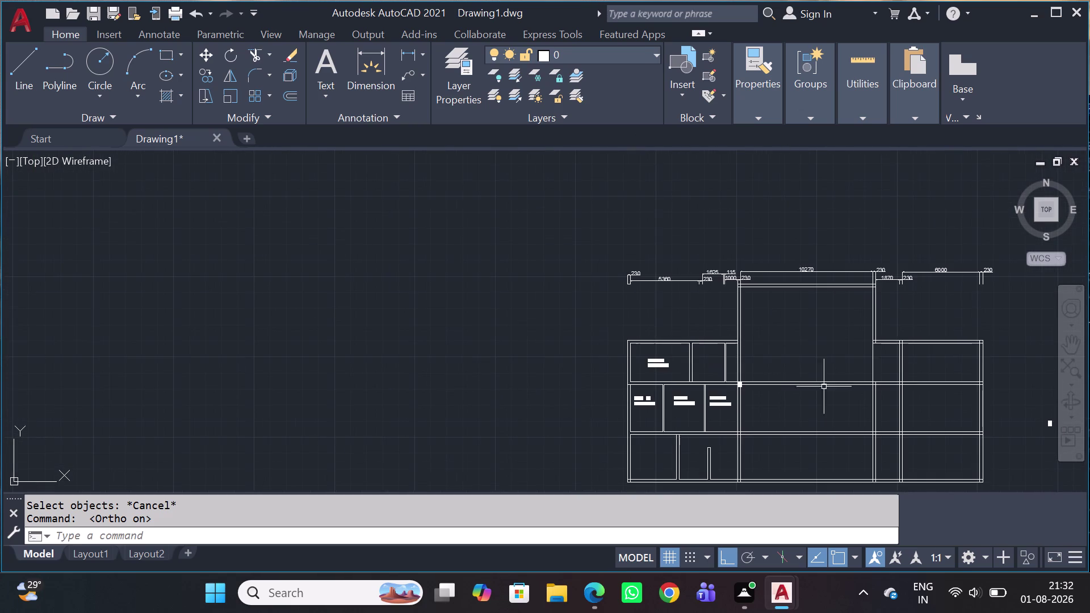
scroll(up, 3)
scroll(up, 3)
scroll(up, 3)
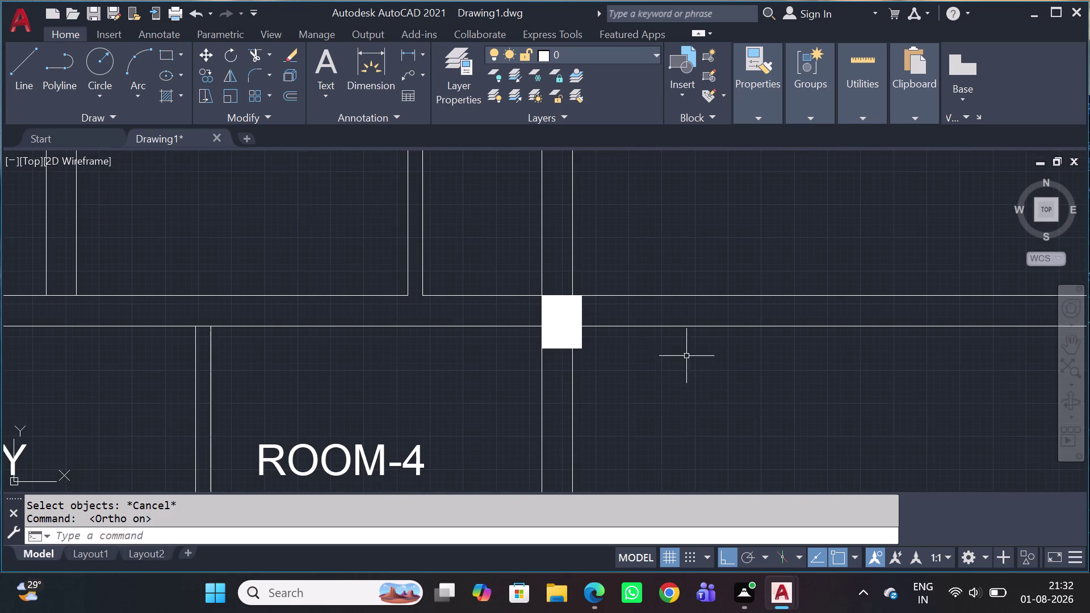
click(503, 269)
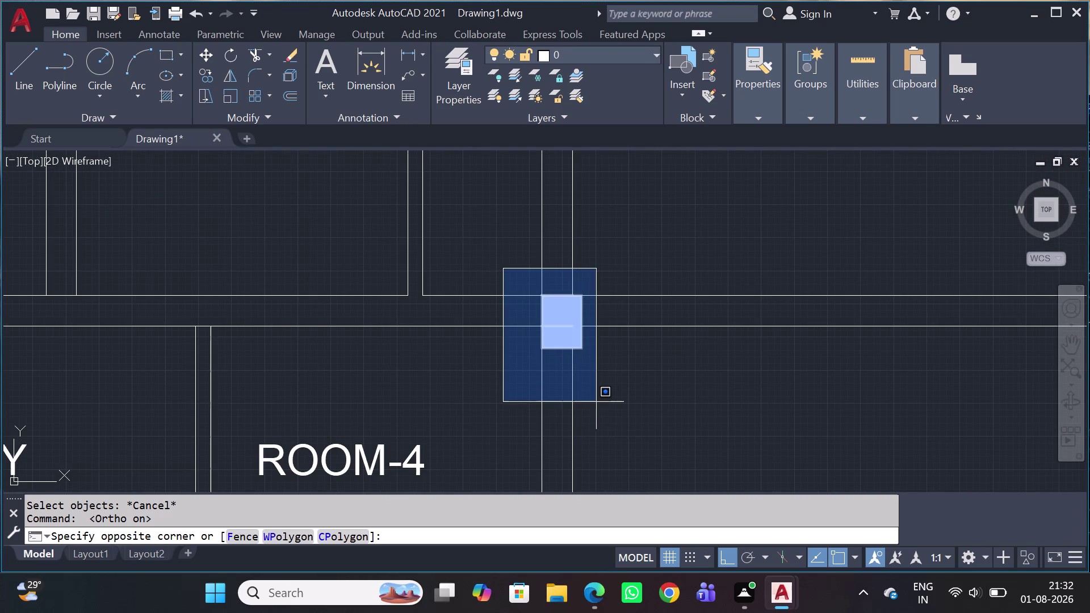
click(608, 402)
key(c)
key(o)
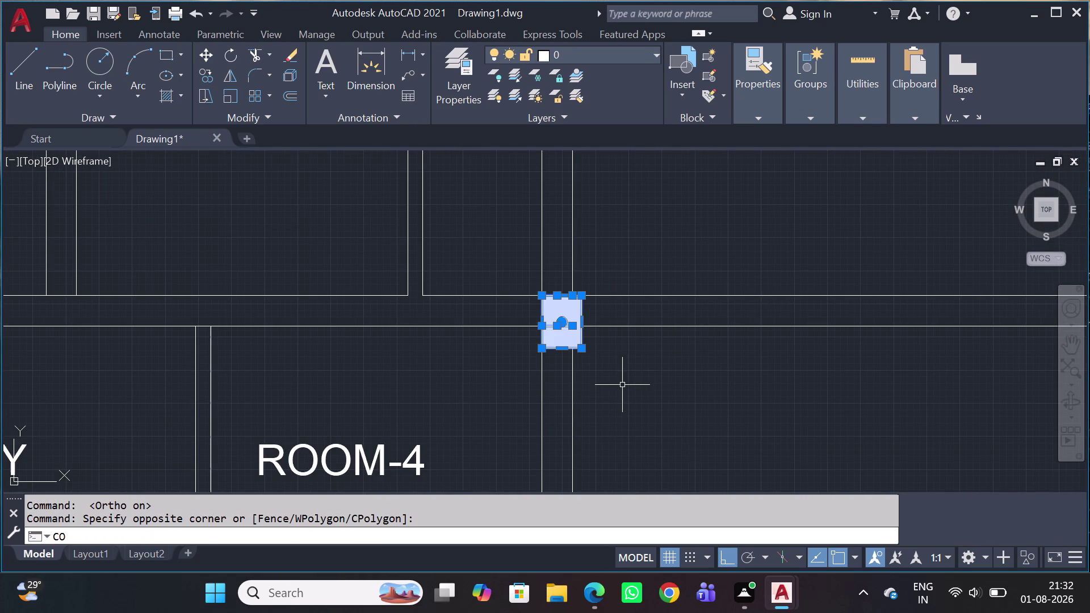
key(space)
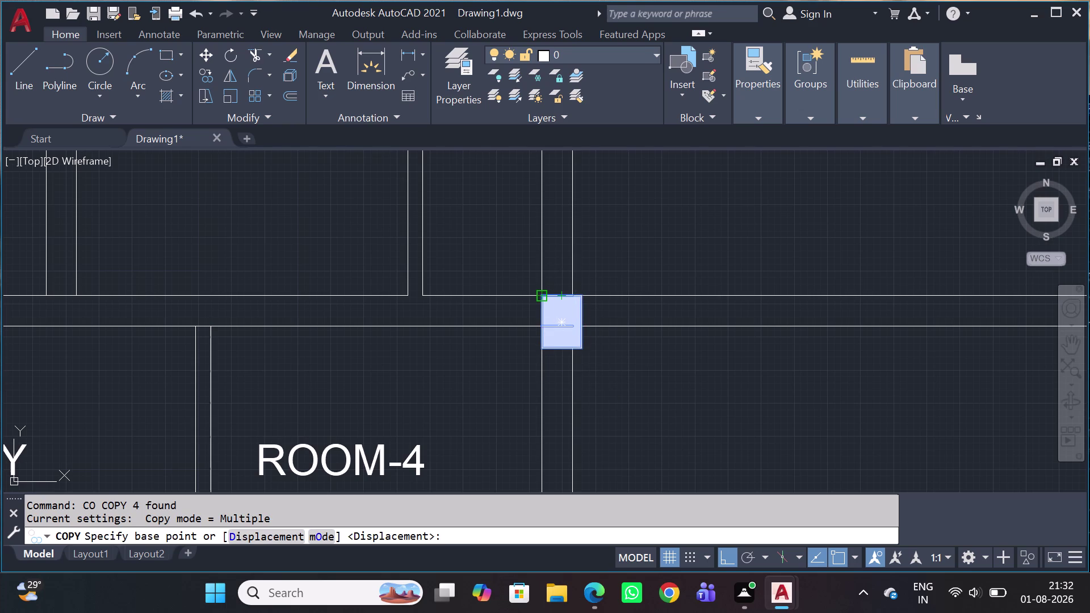
click(543, 294)
middle_drag(858, 296, 683, 326)
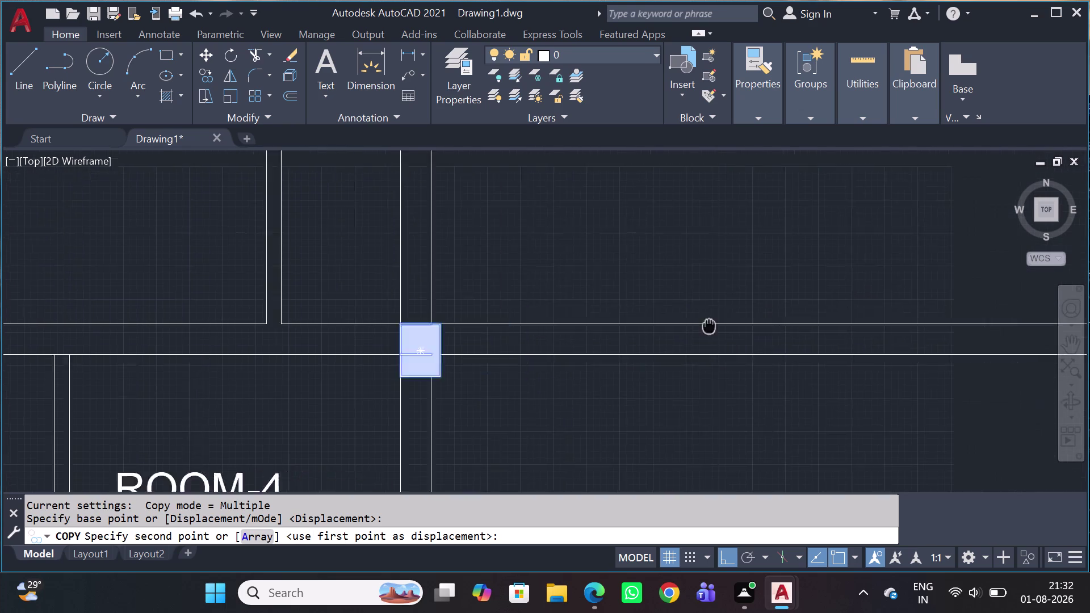
middle_drag(683, 326, 551, 326)
scroll(down, 3)
scroll(down, 3)
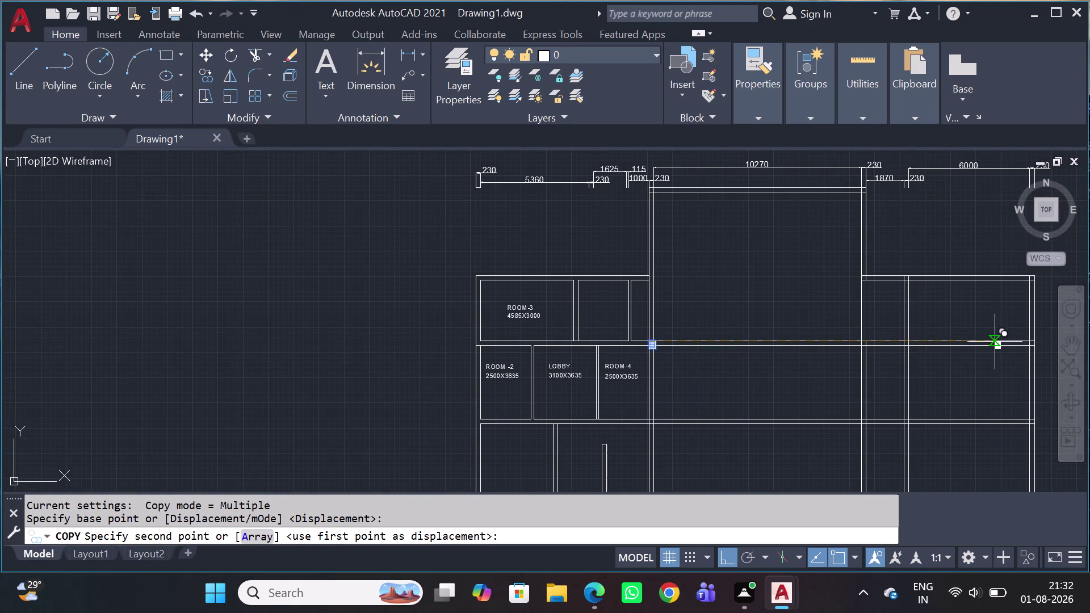
middle_drag(994, 342, 695, 386)
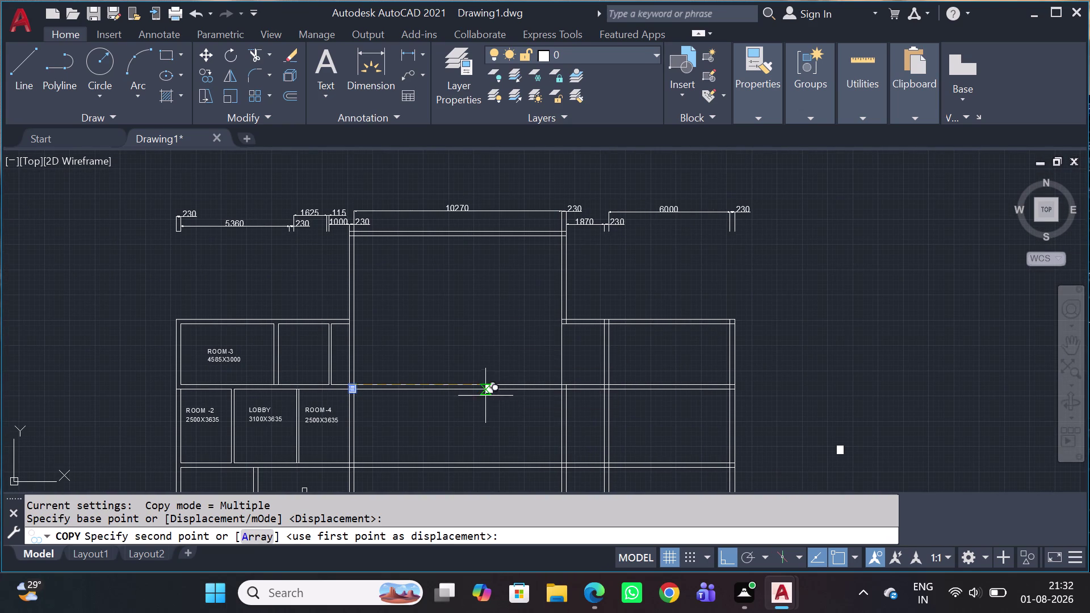
scroll(up, 3)
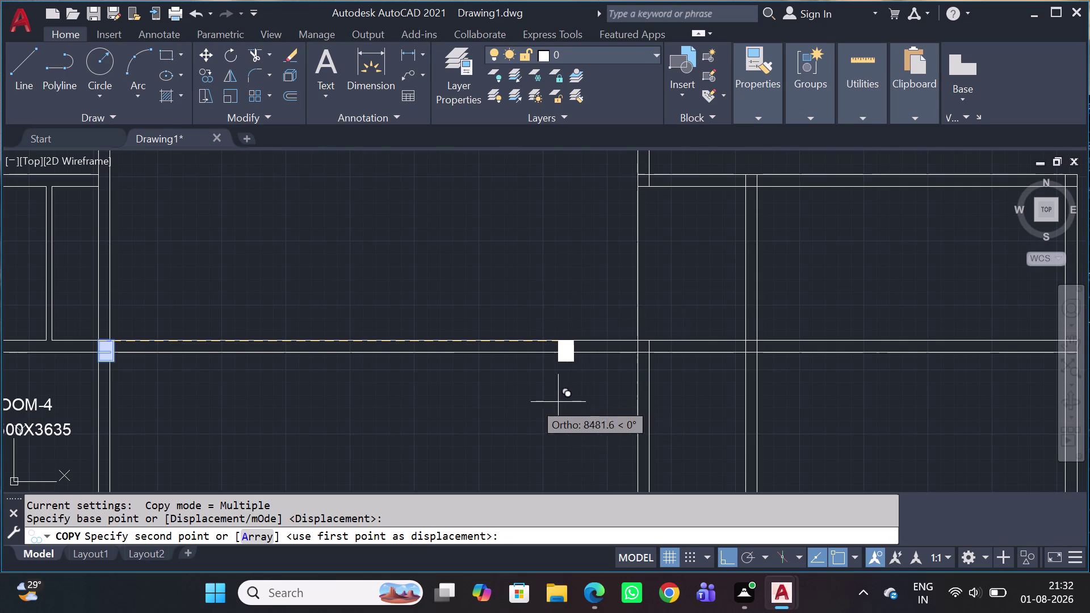
key(Escape)
Copy the column from its top-right corner to the junction right of ROOM-4.
scroll(up, 3)
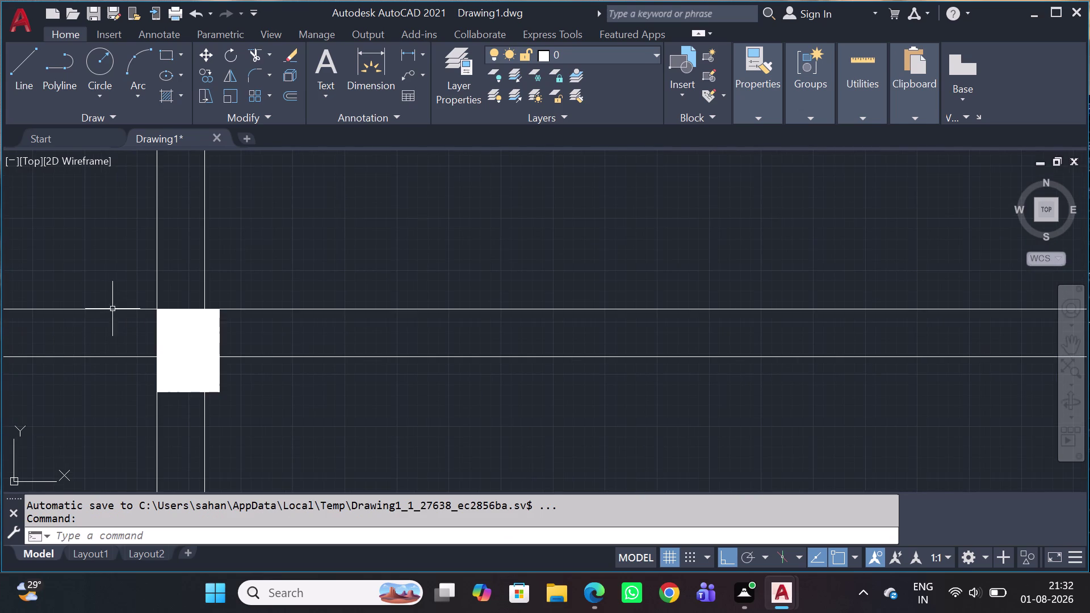
click(119, 273)
click(281, 443)
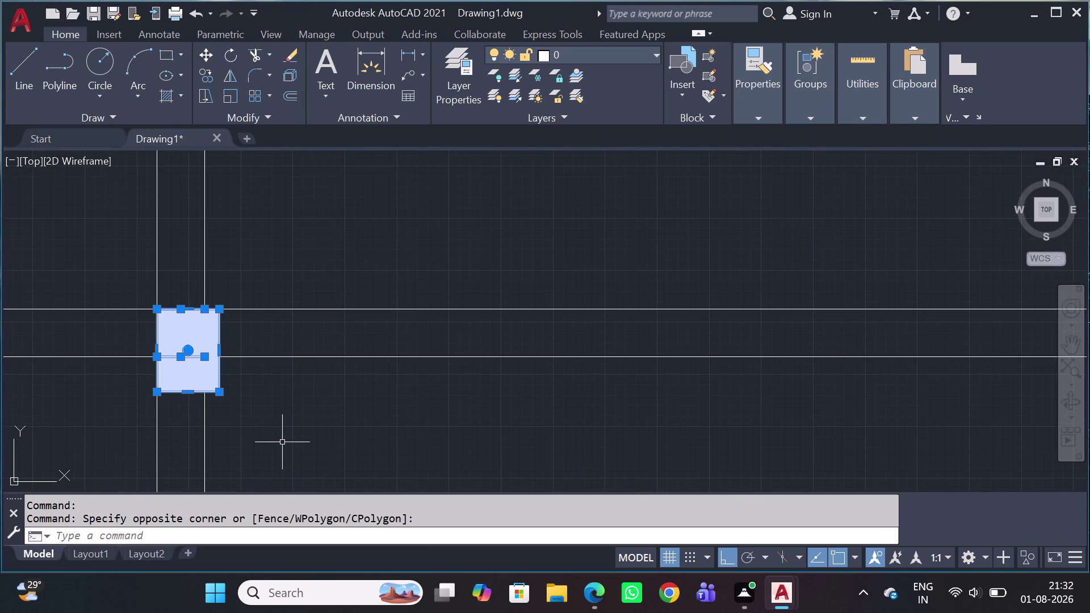
text(CO)
key(space)
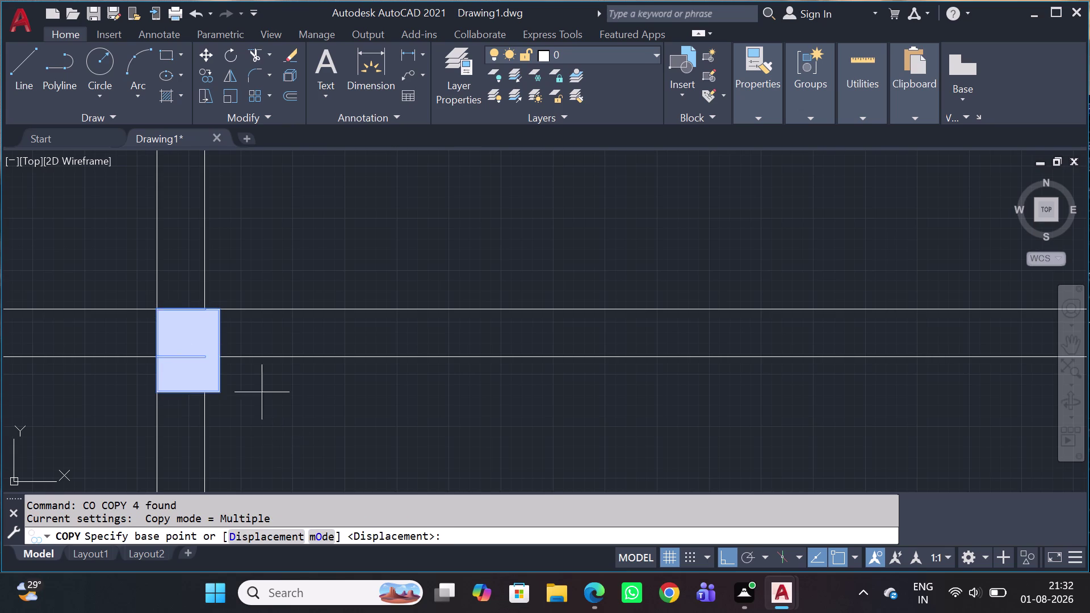
scroll(up, 3)
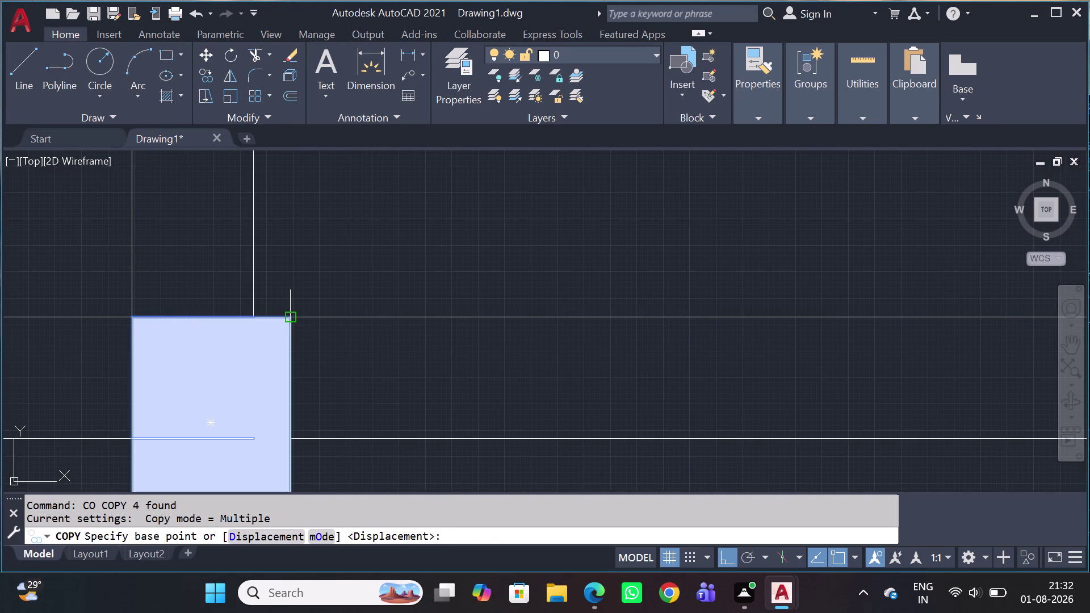
click(294, 316)
scroll(down, 3)
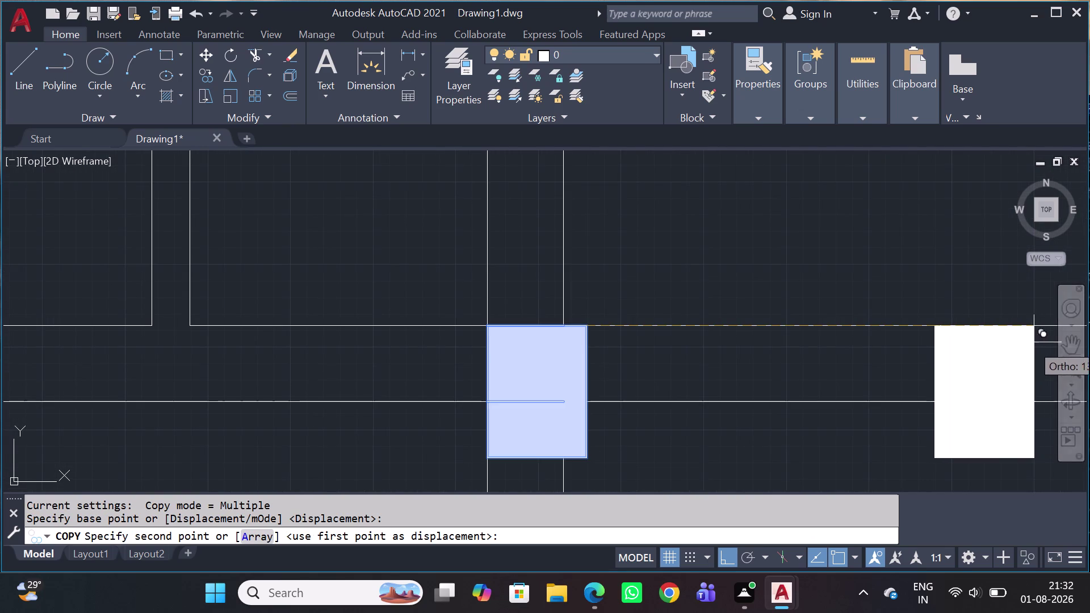
middle_drag(1019, 348, 668, 377)
scroll(down, 3)
middle_drag(684, 380, 510, 382)
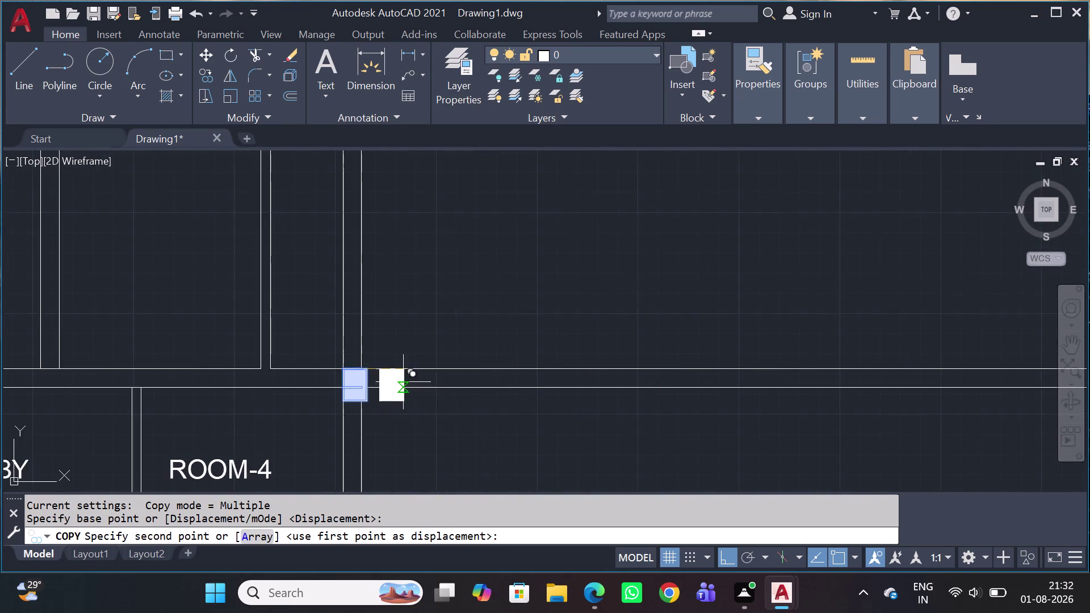
scroll(down, 3)
scroll(up, 3)
scroll(up, 3)
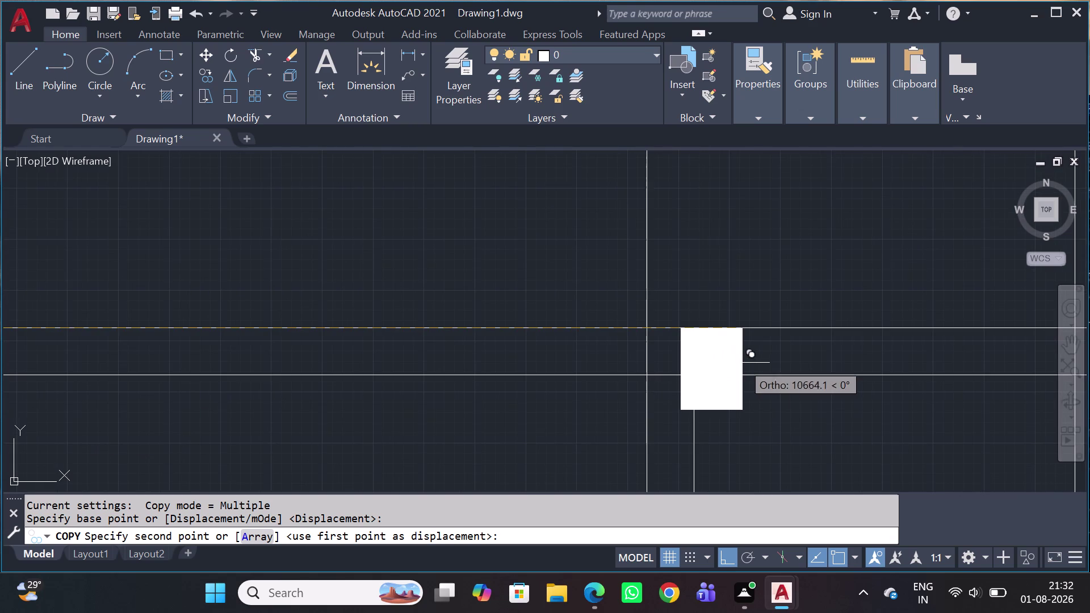
scroll(up, 3)
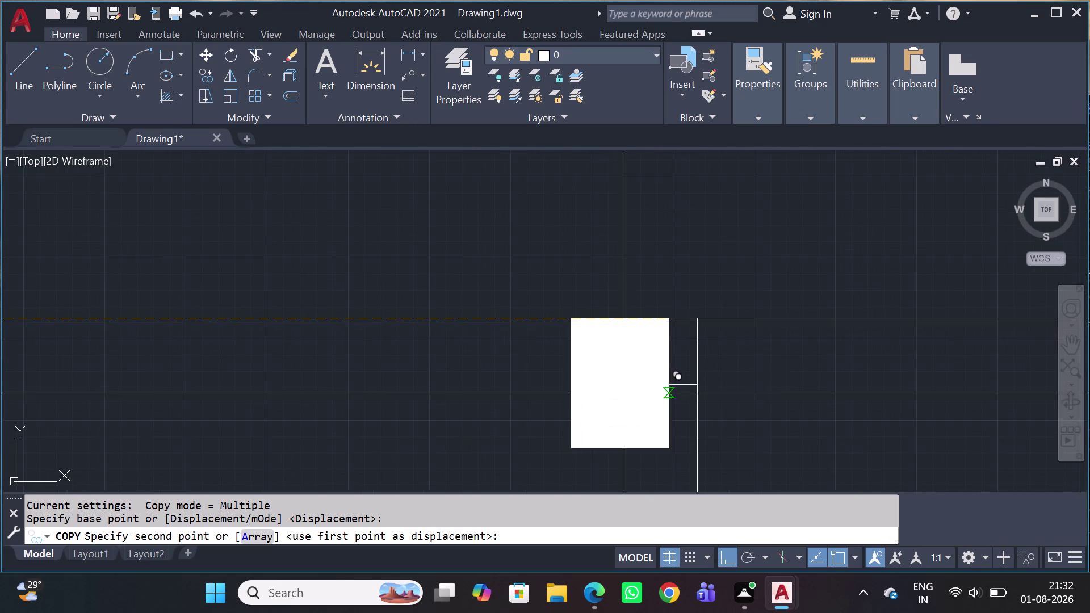
click(701, 322)
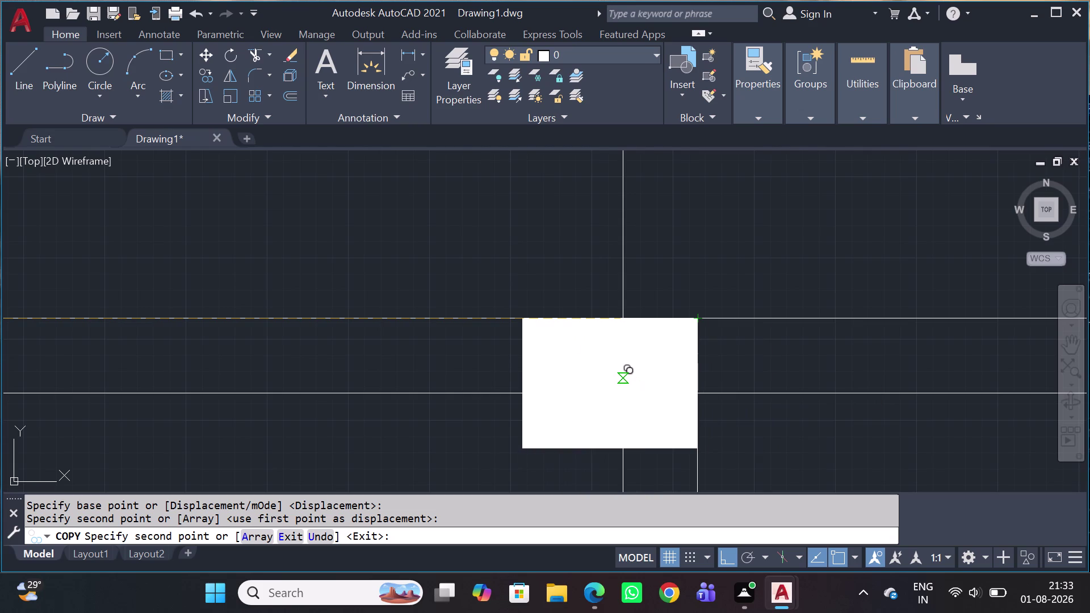
scroll(down, 3)
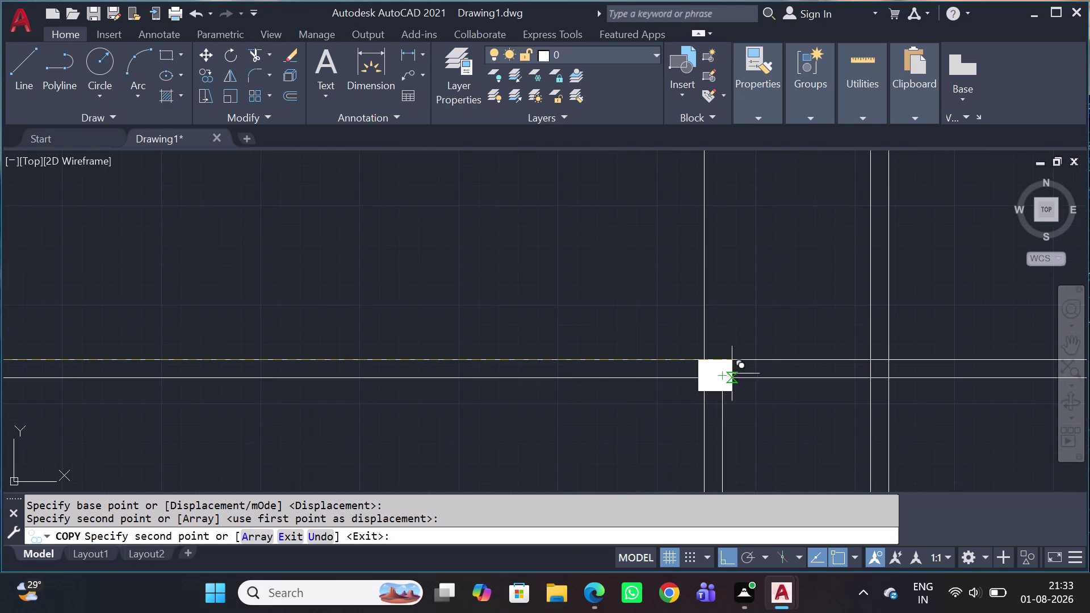
scroll(down, 3)
key(Escape)
scroll(down, 3)
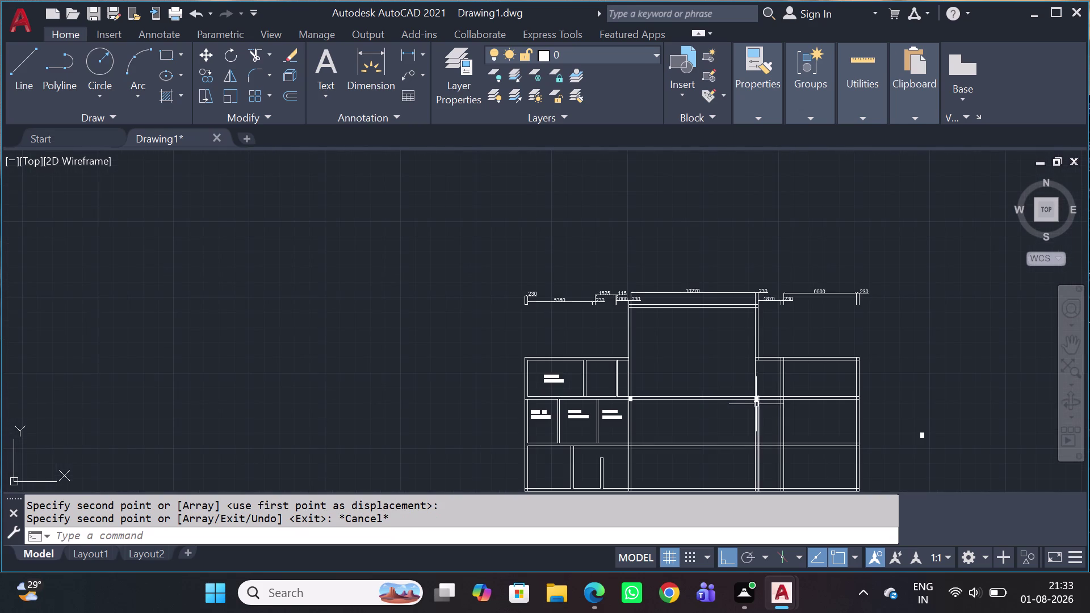
scroll(up, 3)
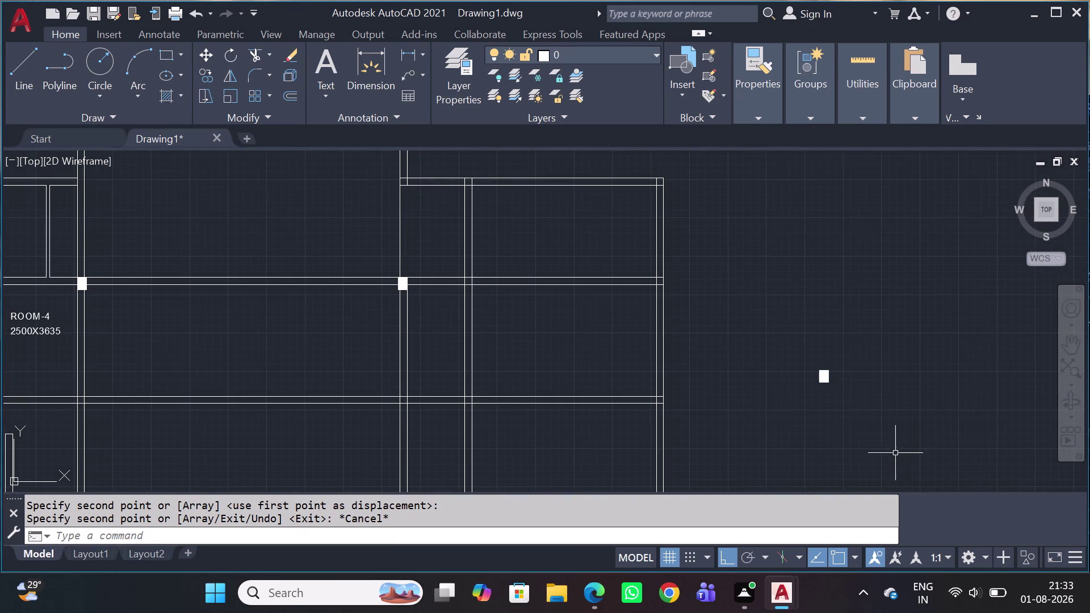
middle_drag(893, 454, 751, 415)
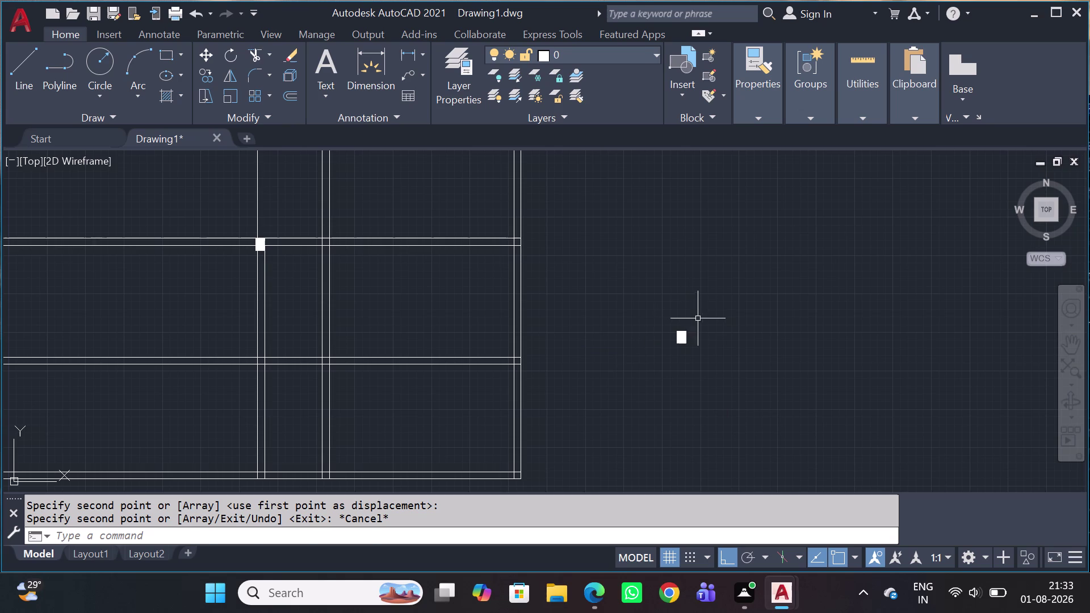
Rotate the small square column outside the plan by ninety degrees.
click(699, 320)
click(651, 362)
key(r)
key(o)
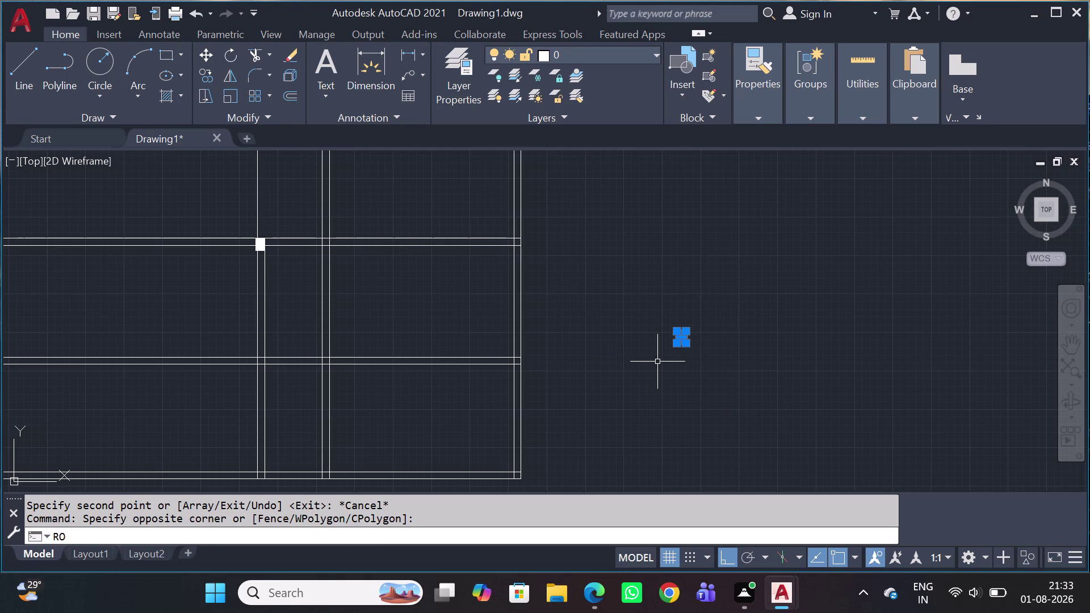
key(space)
click(692, 339)
drag(684, 394, 691, 400)
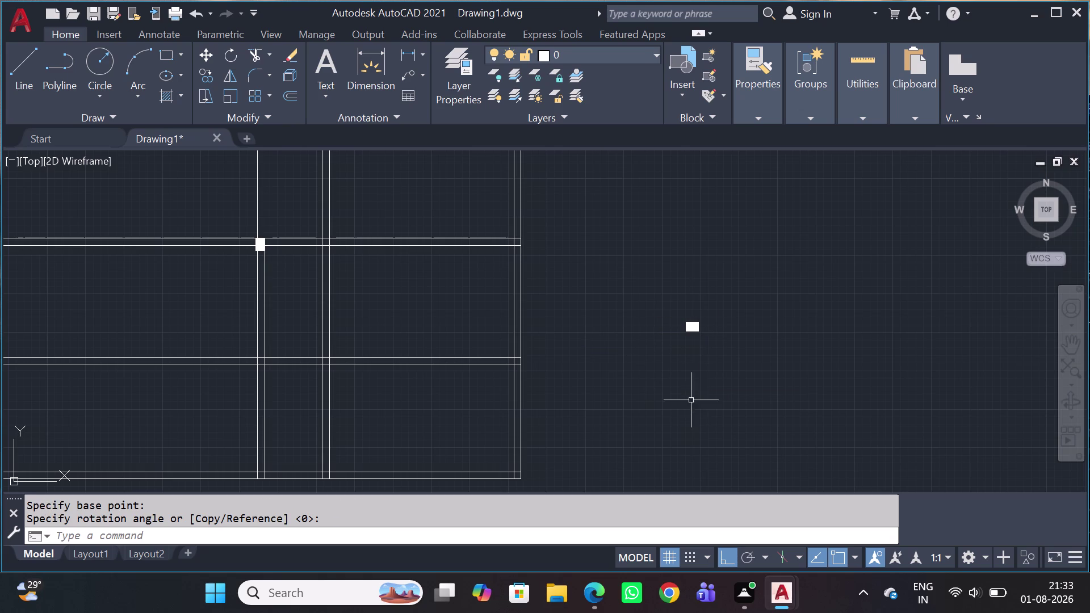
Copy the rotated column from its corner to the first right-side wall junction.
click(719, 314)
click(671, 362)
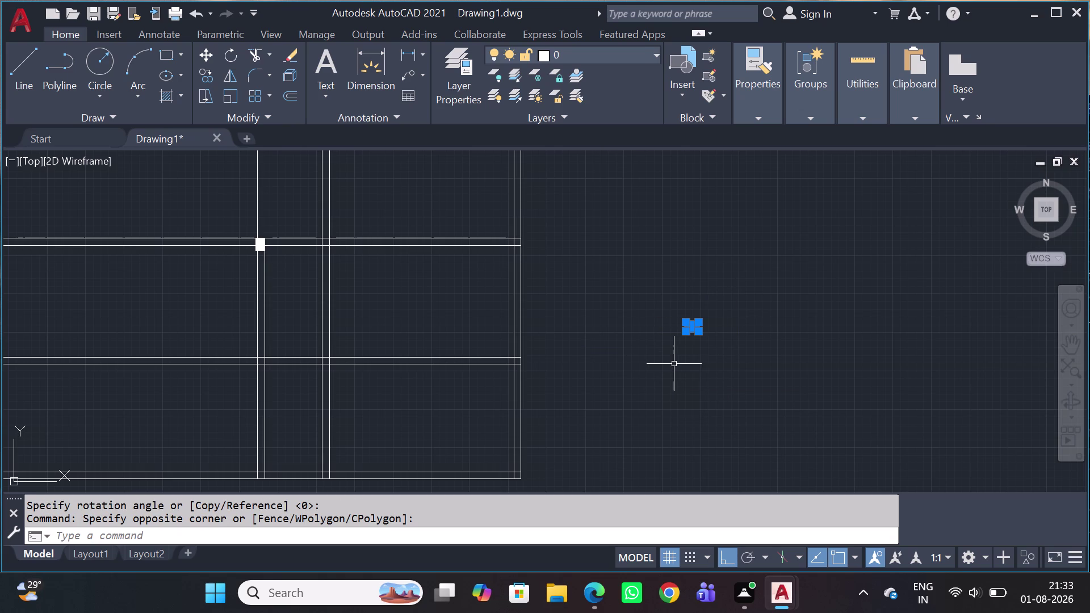
key(c)
key(o)
key(space)
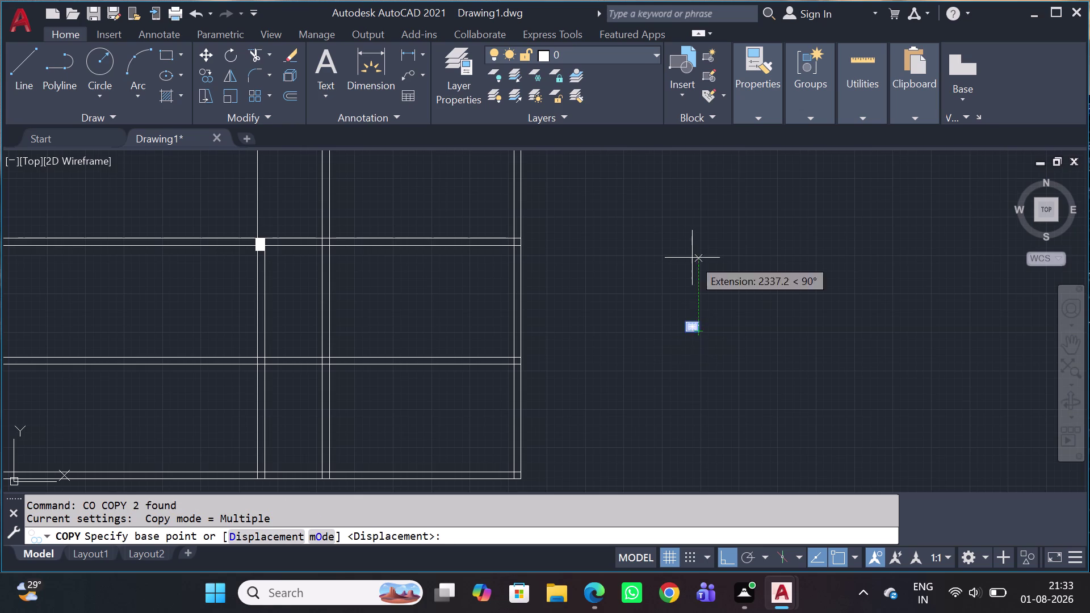
scroll(up, 3)
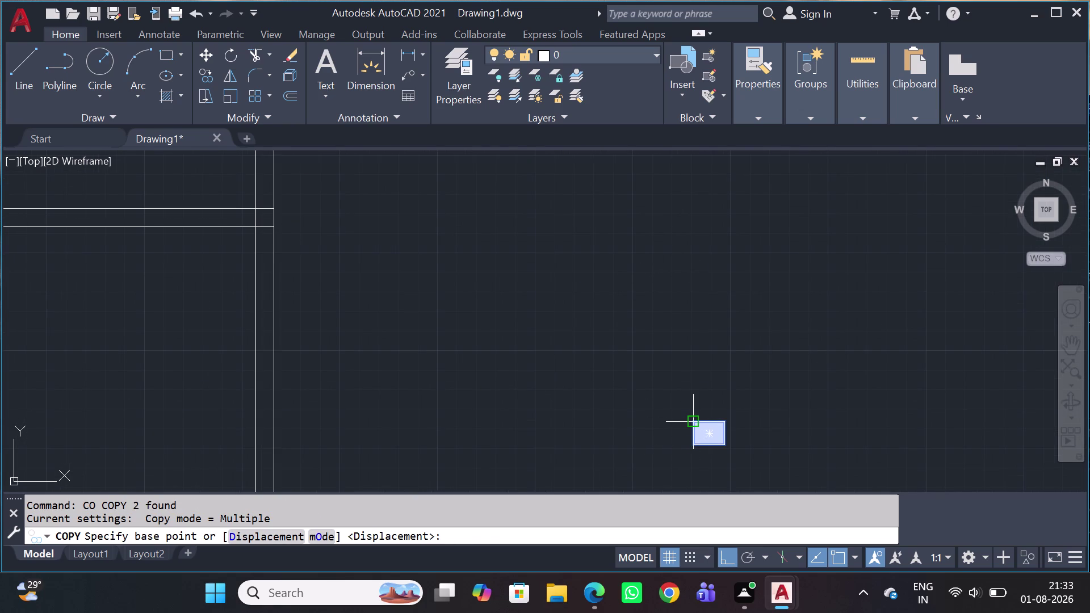
click(692, 423)
scroll(down, 3)
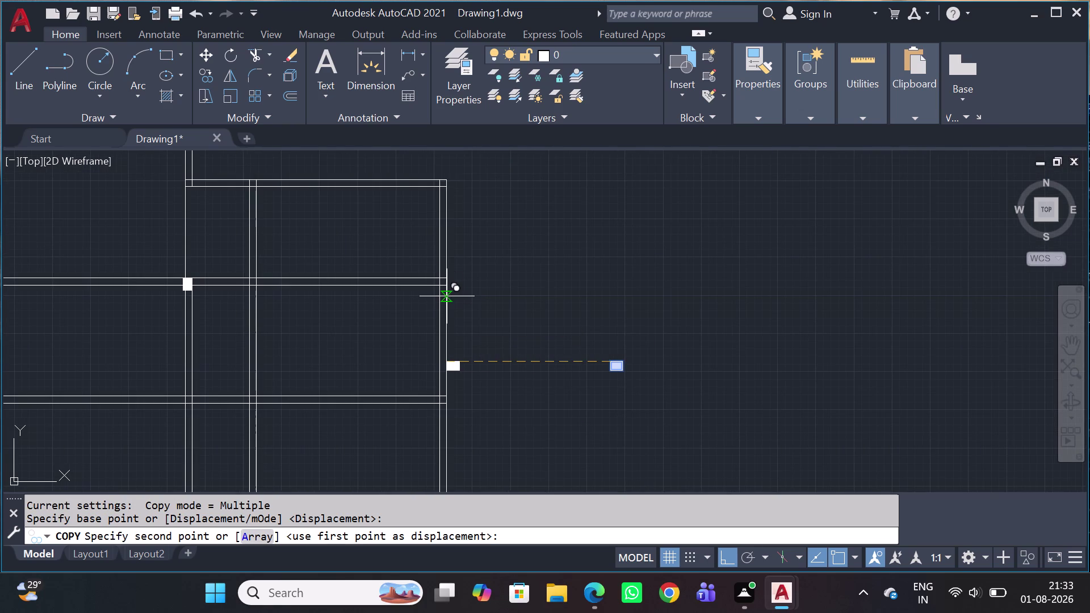
scroll(up, 3)
scroll(down, 3)
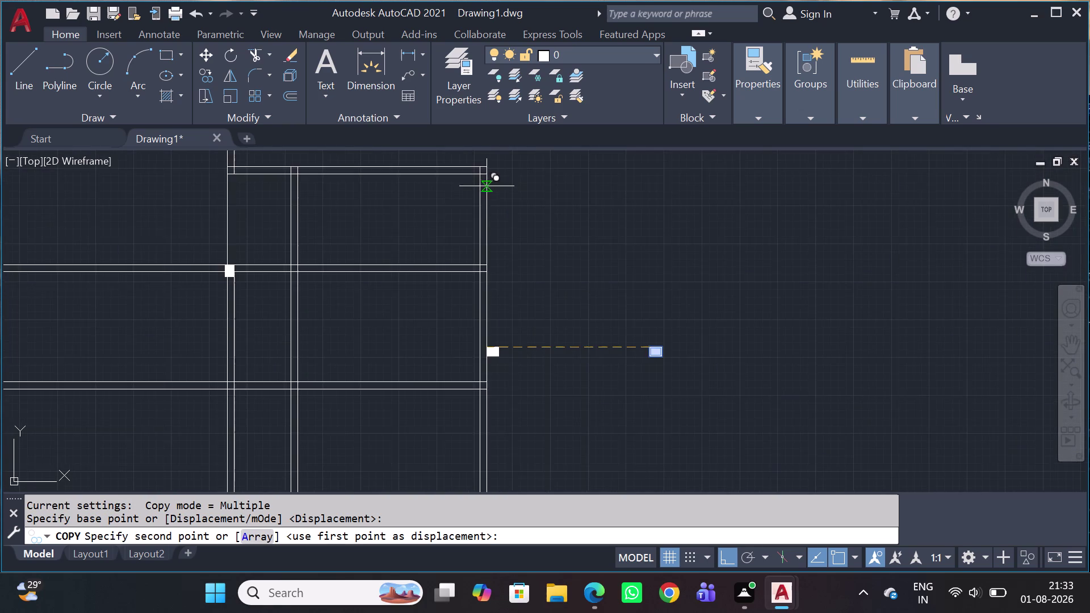
scroll(up, 3)
middle_drag(475, 188, 490, 399)
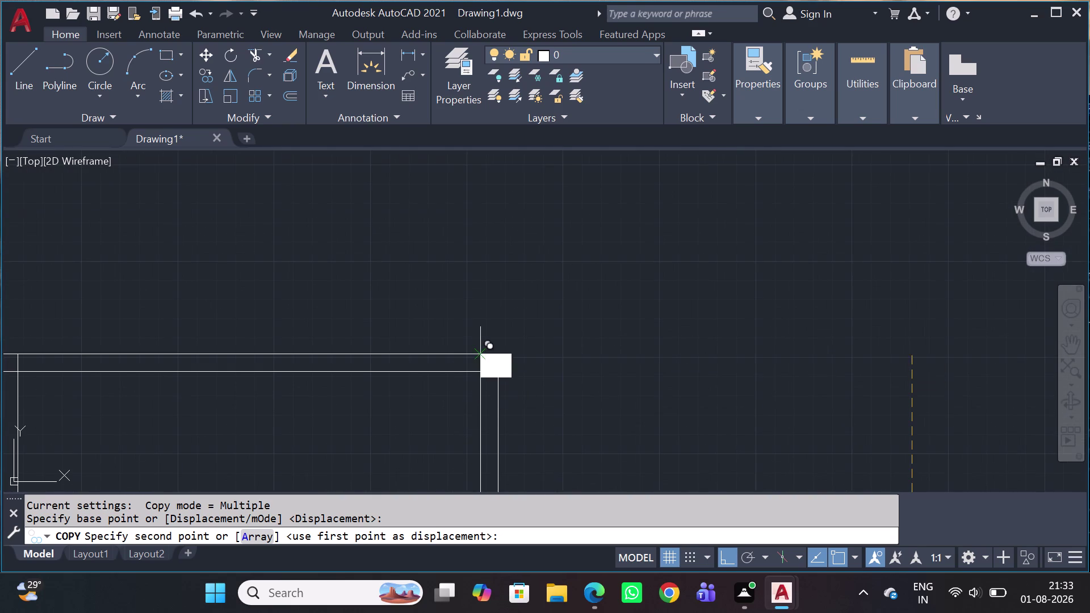
click(479, 351)
Place further column copies at the right-side junctions down to the bottom-right corner.
scroll(down, 3)
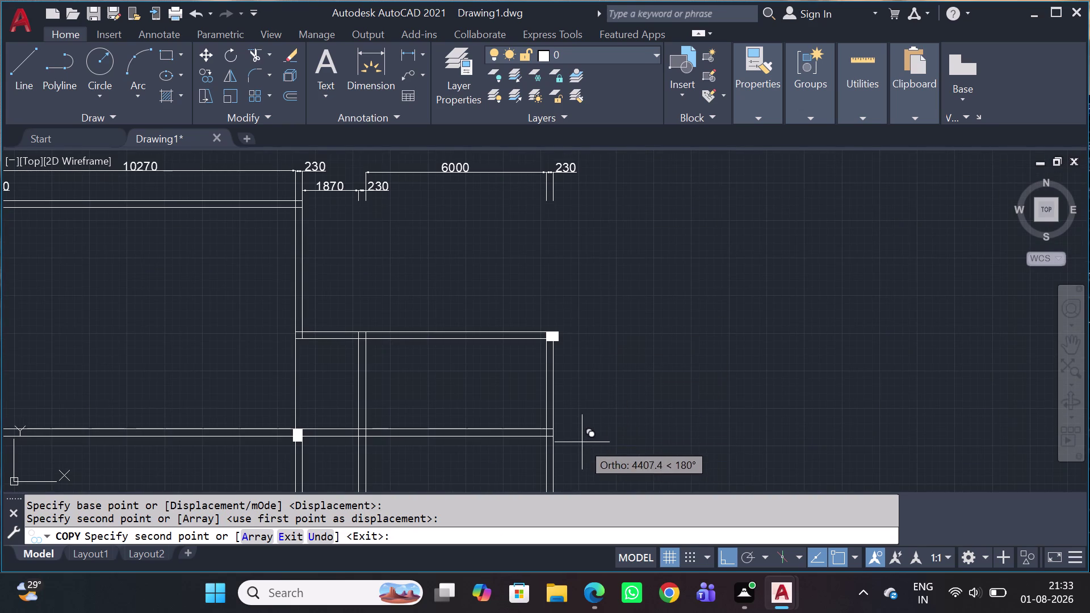
scroll(up, 3)
scroll(up, 3)
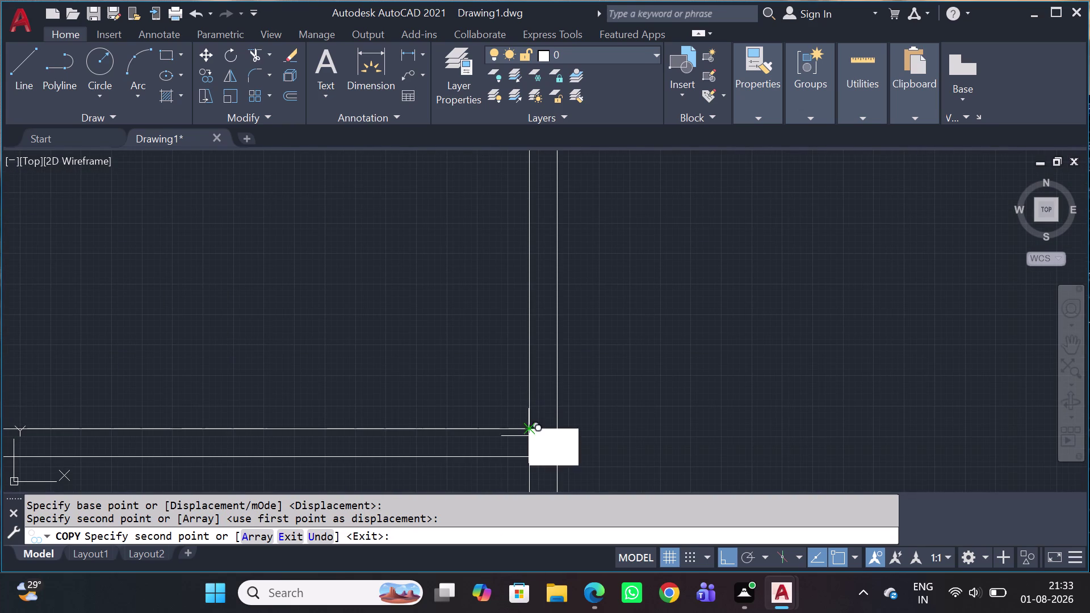
click(531, 438)
middle_drag(561, 453, 586, 168)
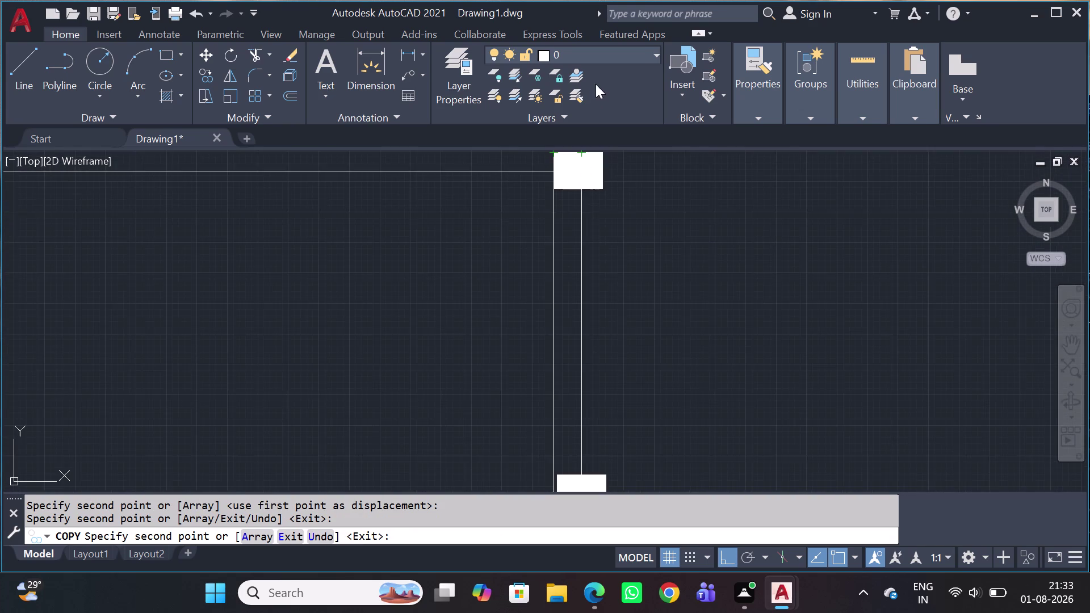
scroll(down, 3)
scroll(up, 3)
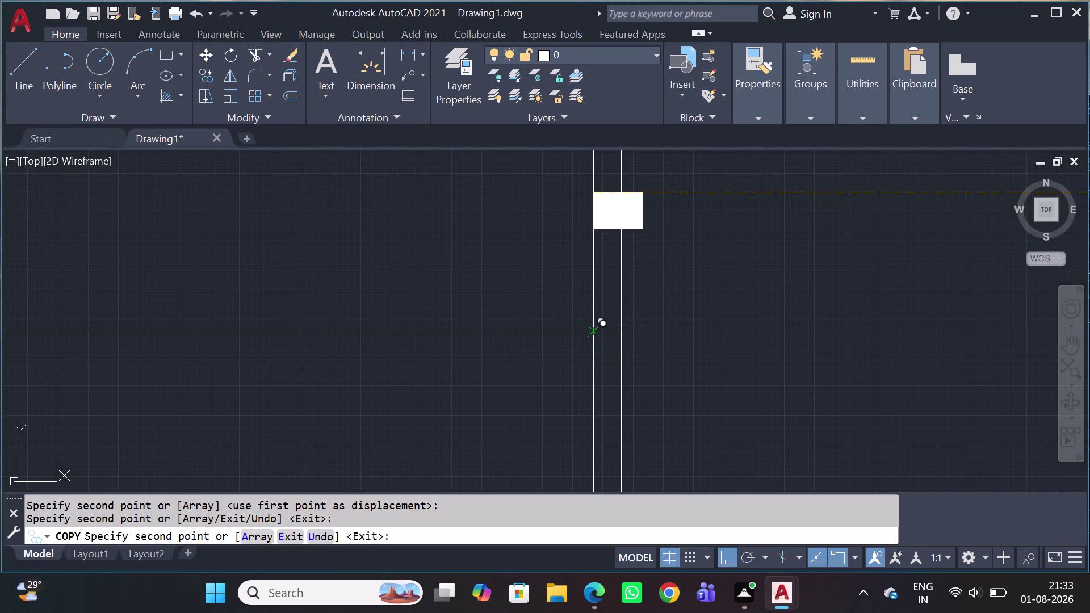
click(594, 332)
scroll(down, 3)
scroll(down, 3)
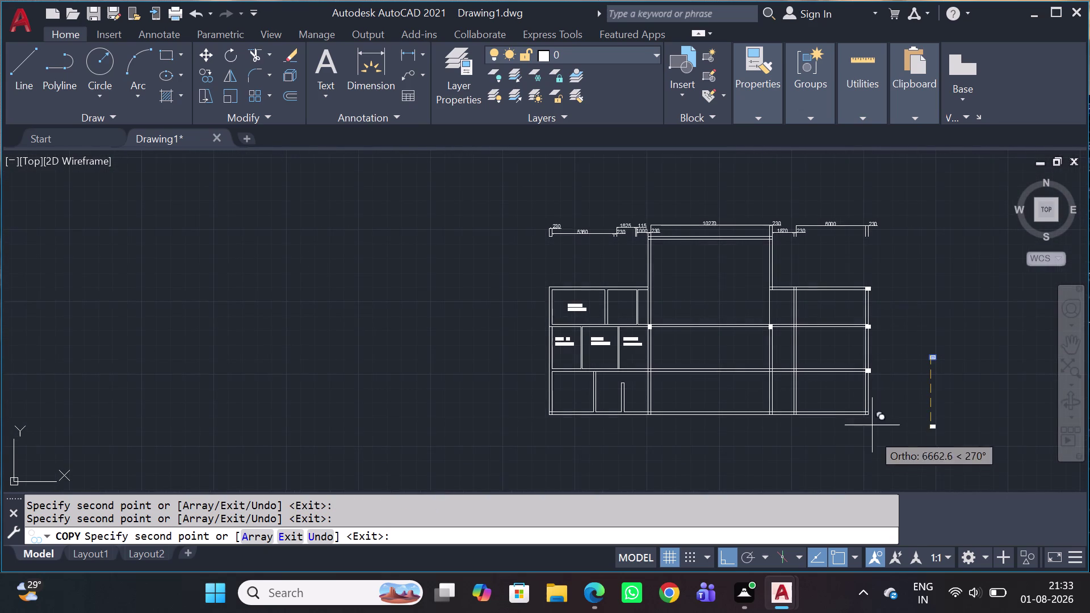
scroll(up, 3)
scroll(up, 3)
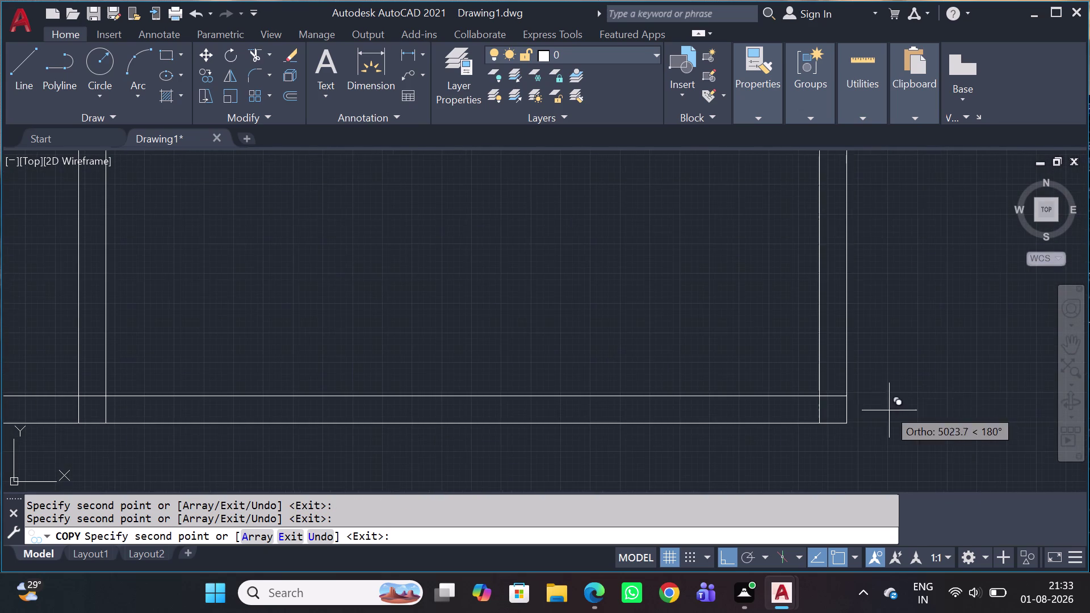
click(821, 399)
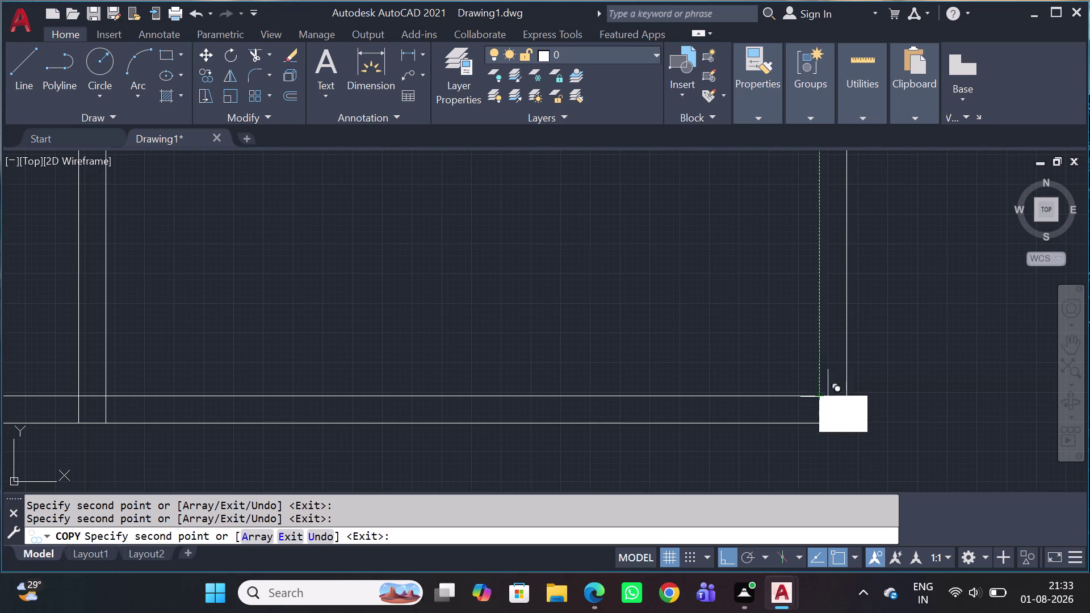
scroll(down, 3)
key(Escape)
scroll(down, 3)
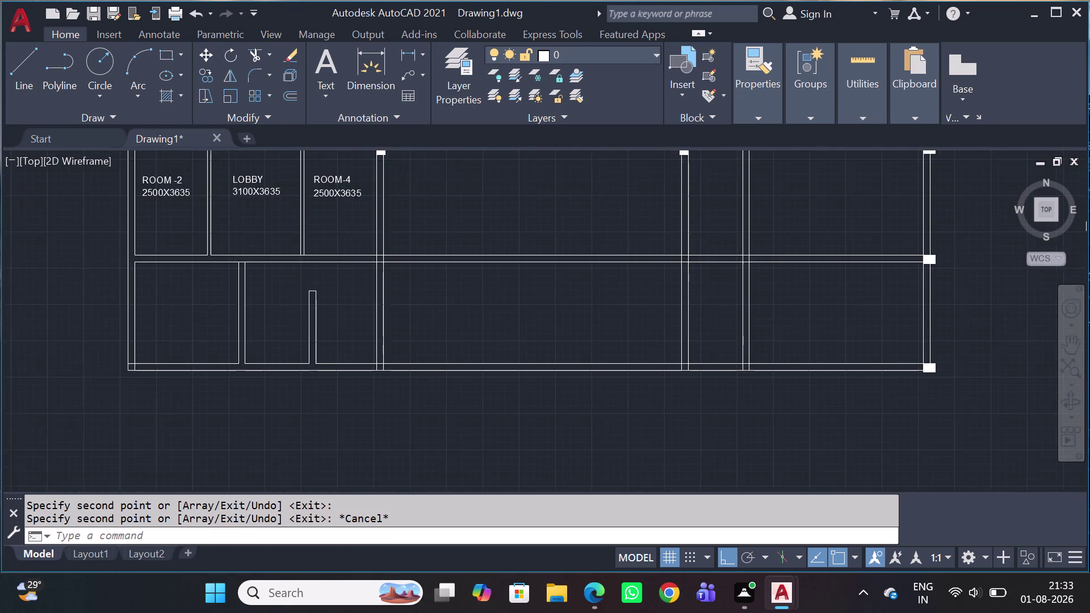
middle_drag(961, 321, 806, 422)
scroll(up, 3)
Select the column at the top junction, start a copy, and abandon it.
scroll(up, 3)
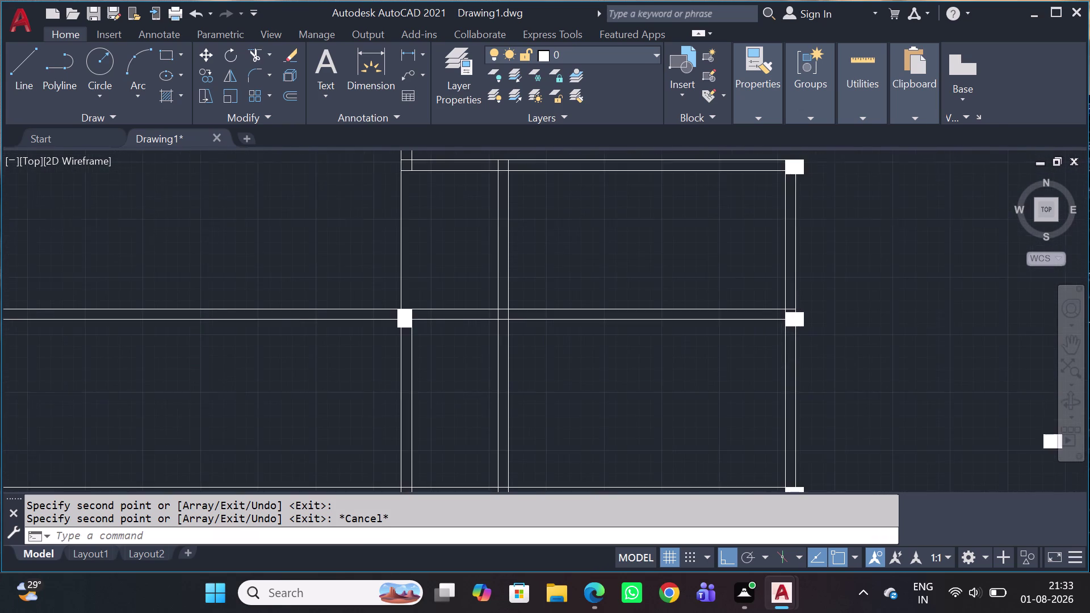
scroll(up, 3)
drag(658, 230, 670, 241)
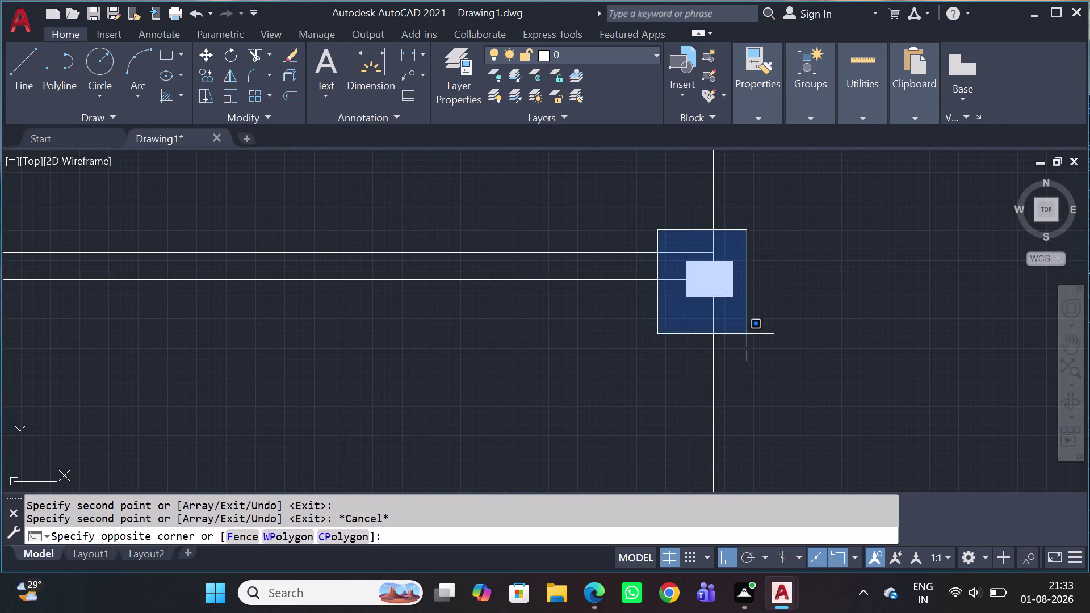
click(776, 345)
key(c)
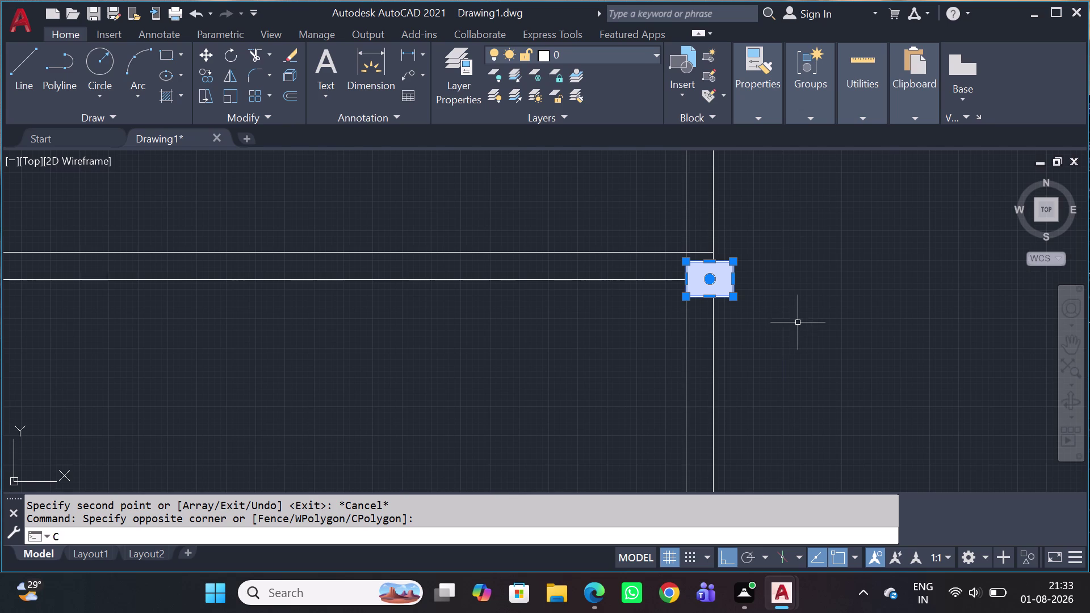
key(o)
key(space)
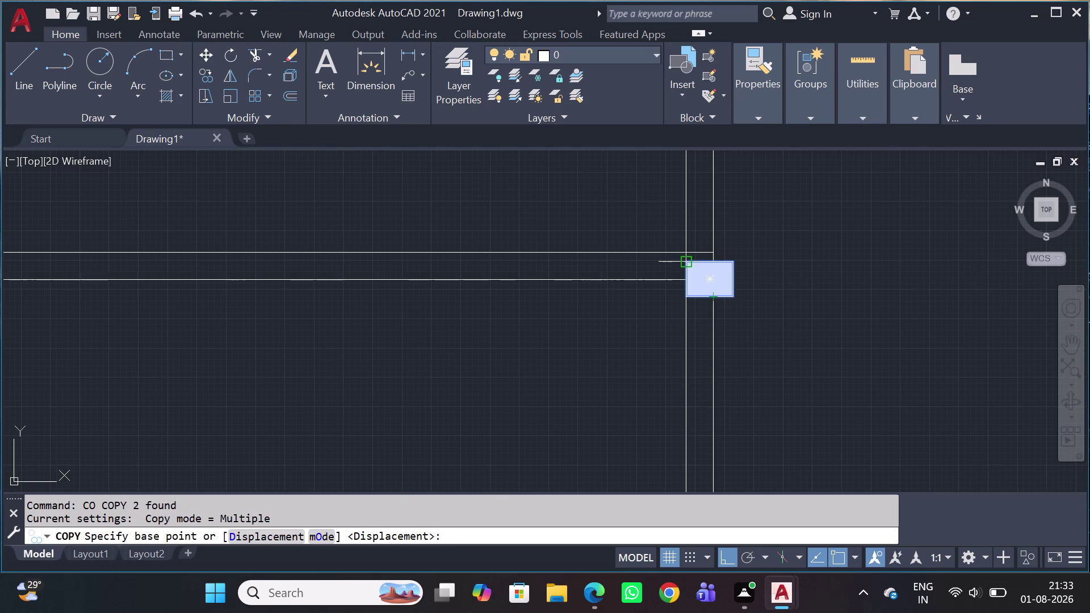
key(Escape)
Reselect the column and start a move from its corner, then cancel.
click(668, 241)
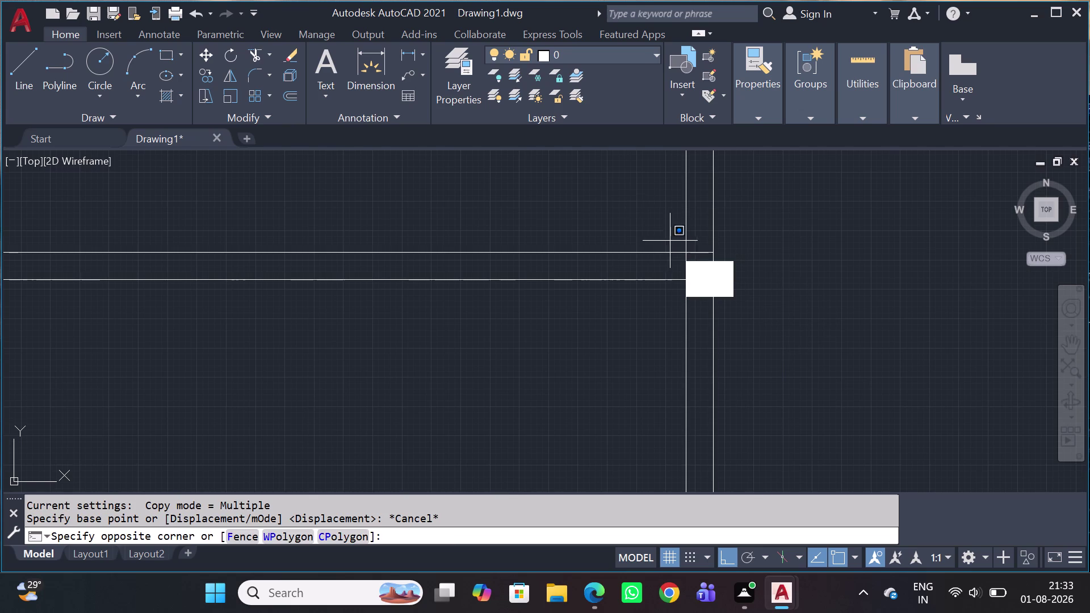
click(762, 326)
text(M)
key(space)
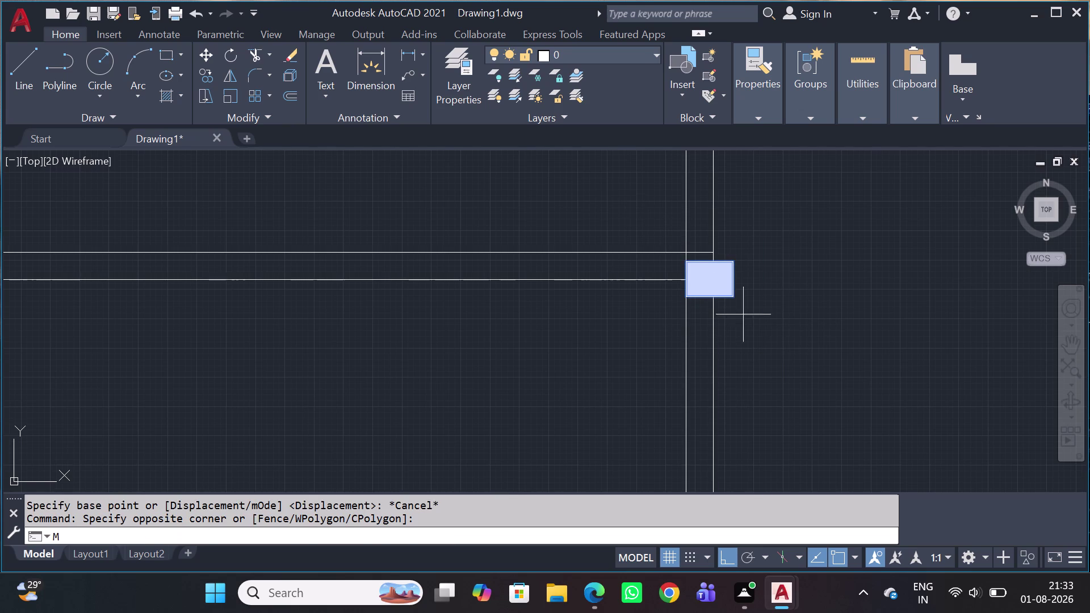
scroll(up, 3)
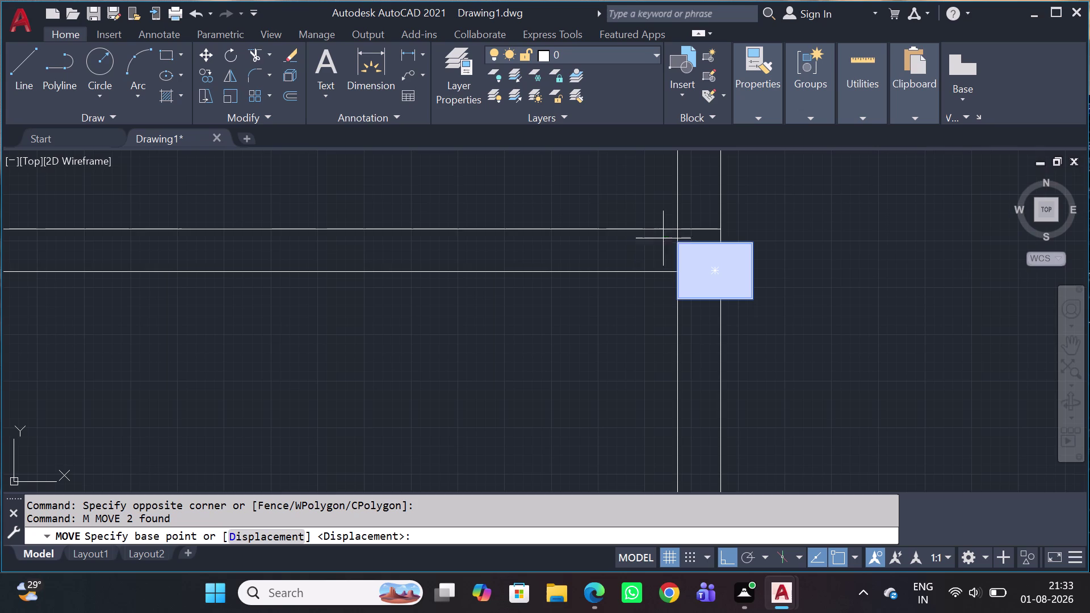
drag(681, 254, 684, 263)
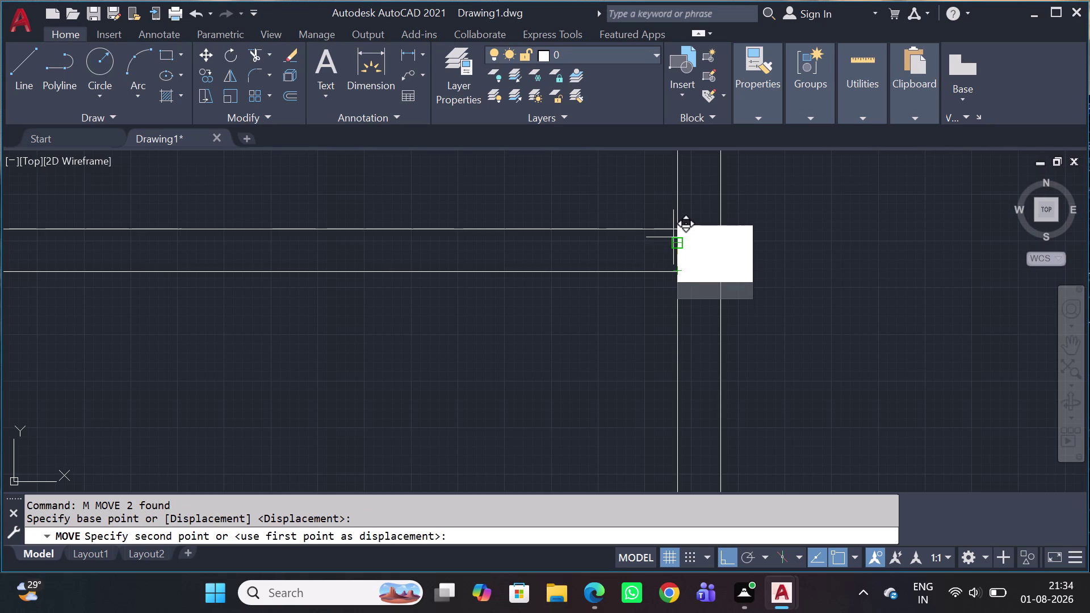
key(Escape)
Move the column from its corner onto the wall corner and end the command.
click(656, 202)
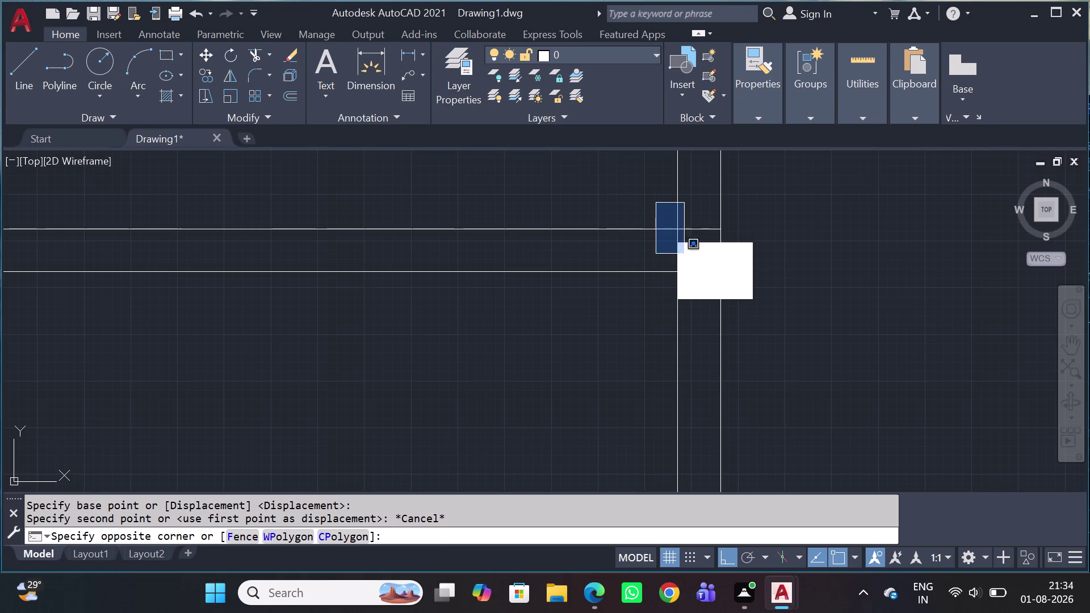
click(791, 328)
key(m)
key(space)
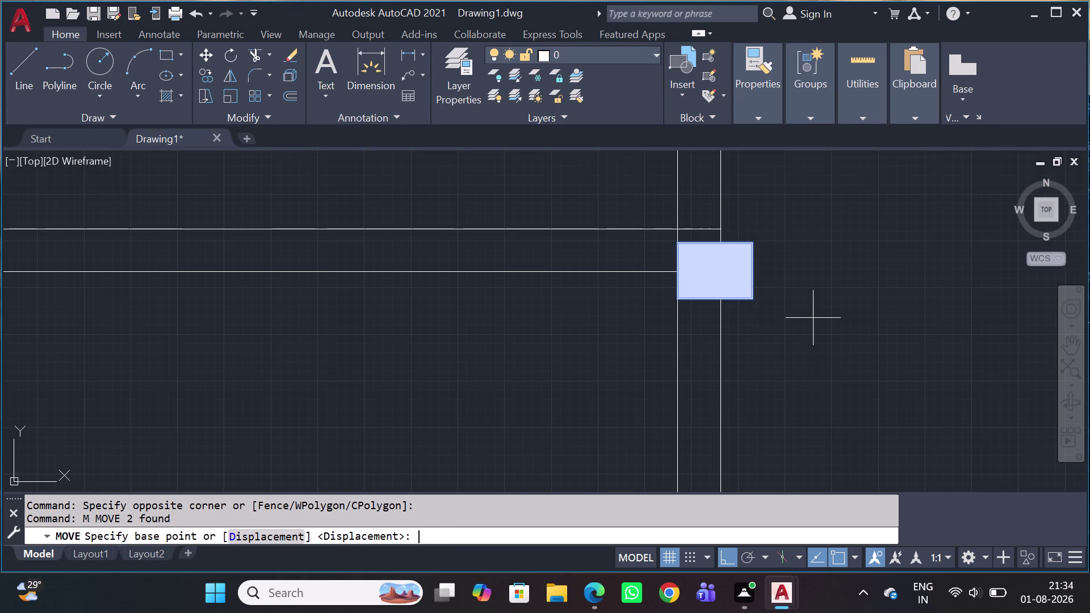
scroll(up, 3)
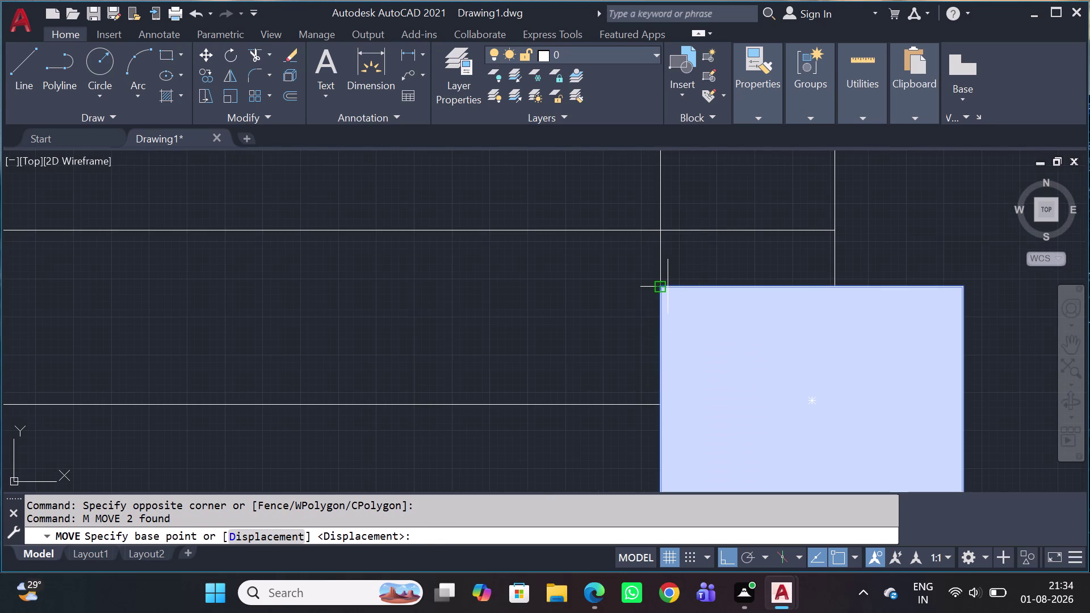
click(663, 288)
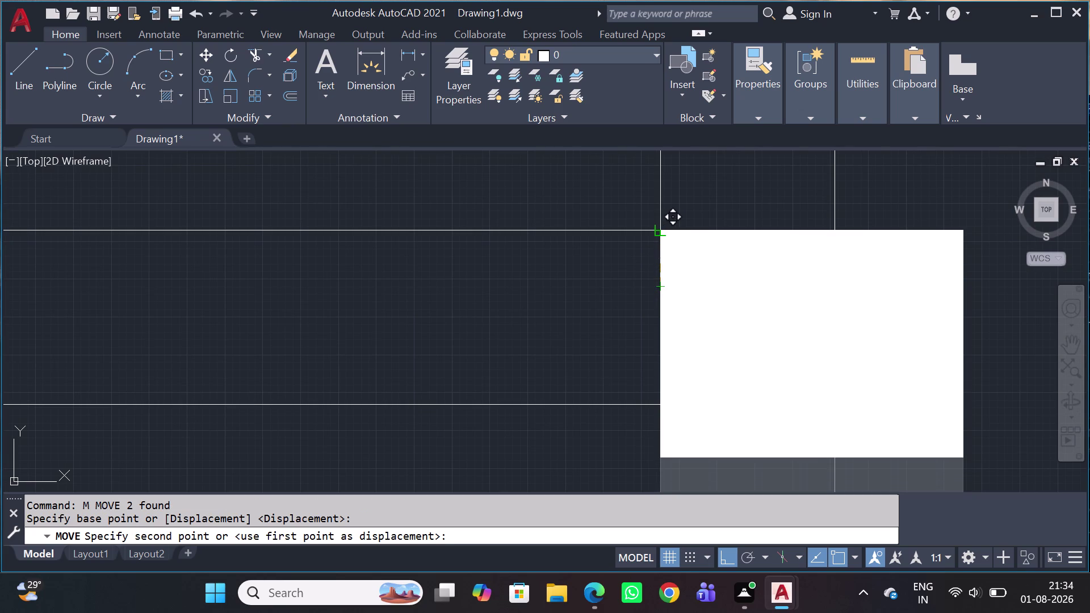
click(662, 228)
scroll(down, 3)
scroll(down, 3)
key(Escape)
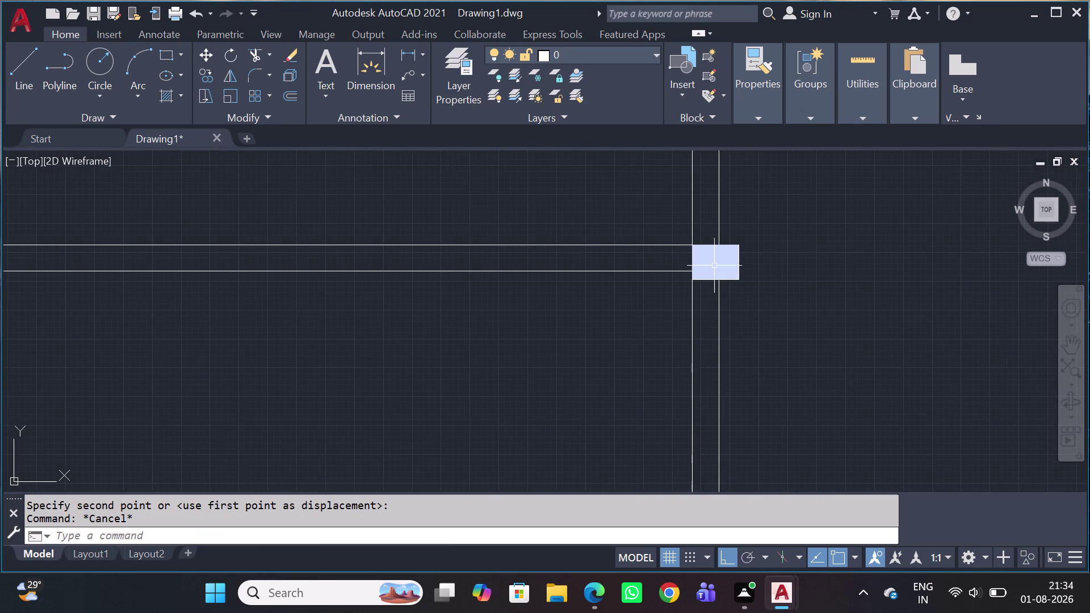
scroll(down, 3)
Find and select the stray solid square column beside the plan.
scroll(down, 3)
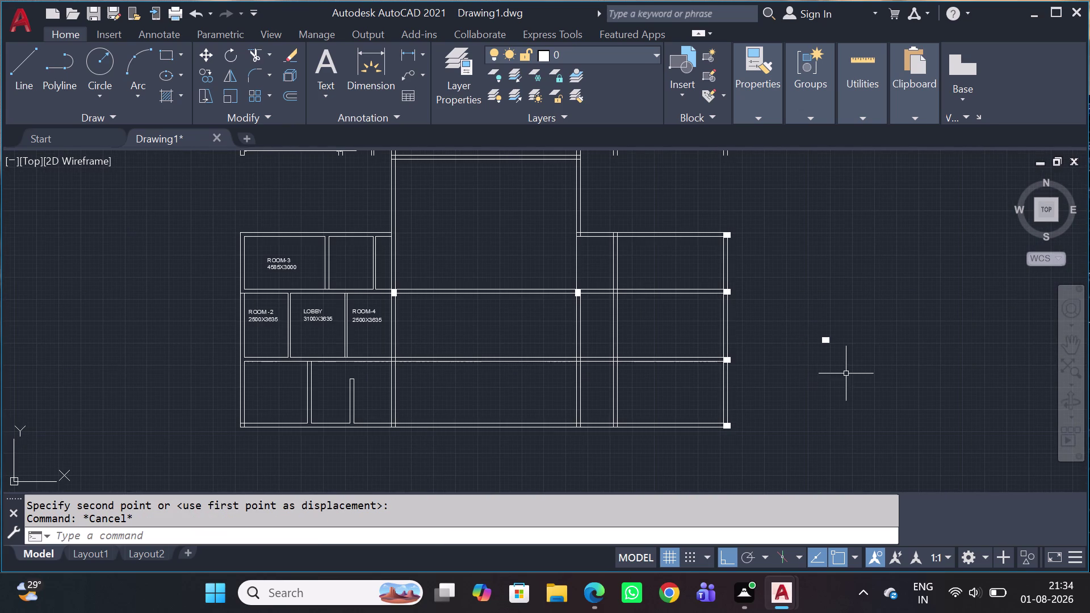
scroll(up, 3)
scroll(down, 3)
scroll(down, 3)
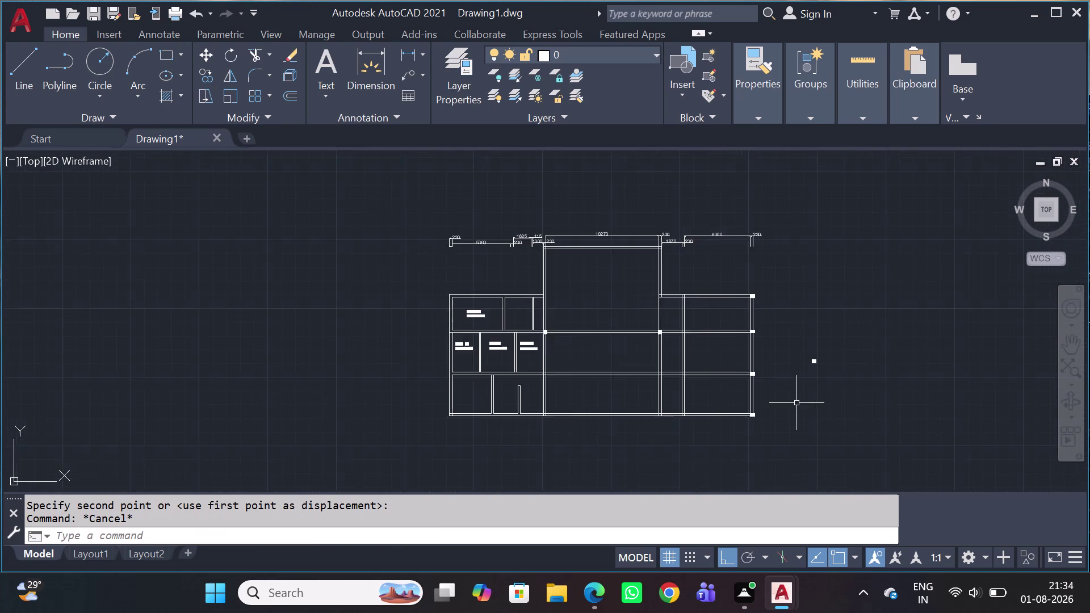
scroll(down, 3)
scroll(up, 3)
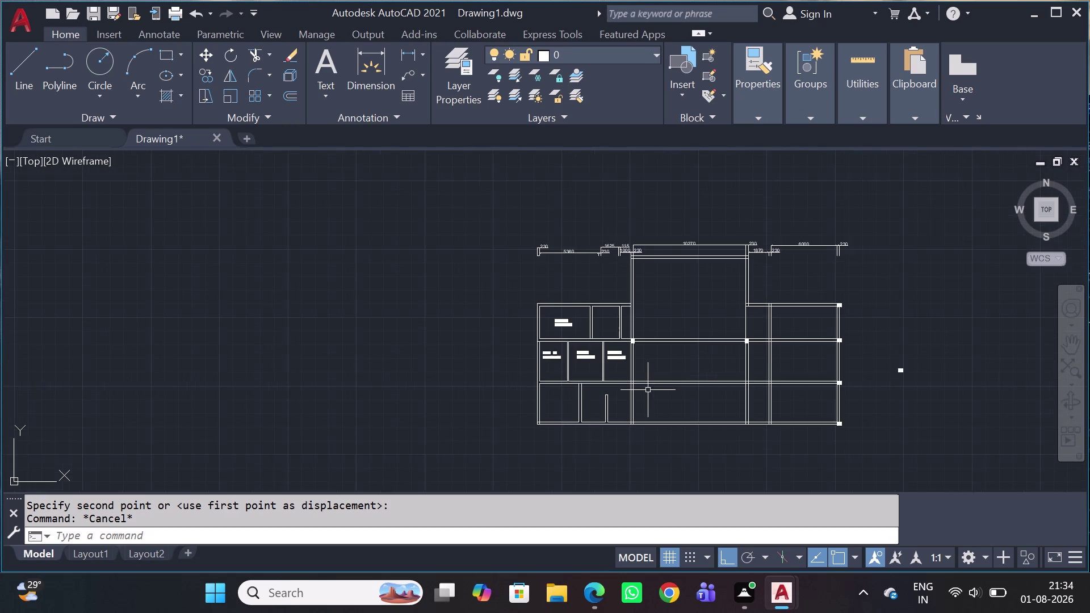
scroll(up, 3)
middle_drag(601, 408, 602, 408)
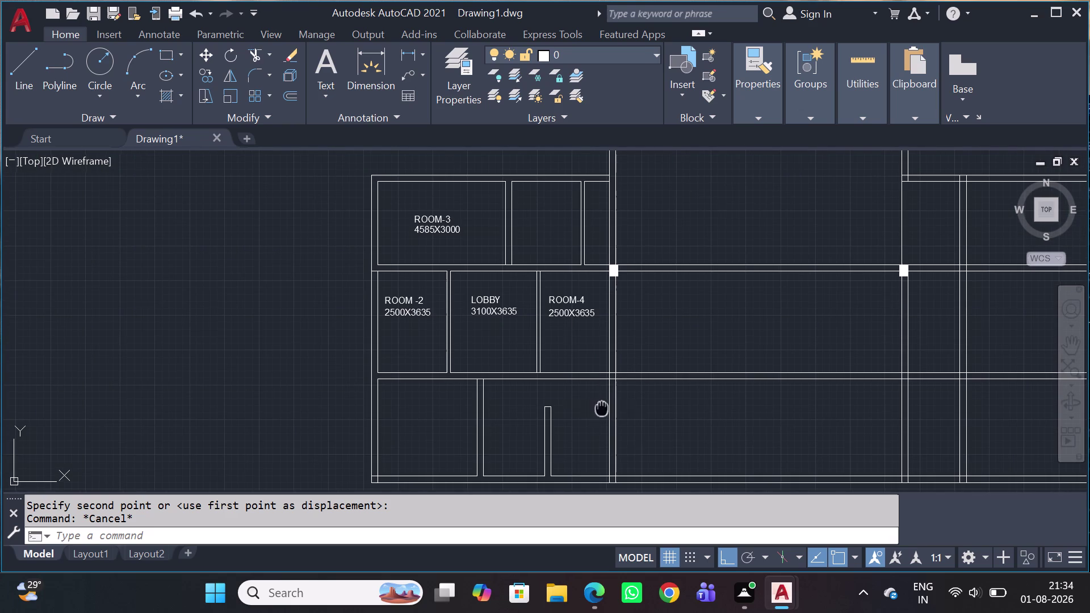
middle_drag(602, 408, 708, 412)
scroll(down, 3)
scroll(down, 3)
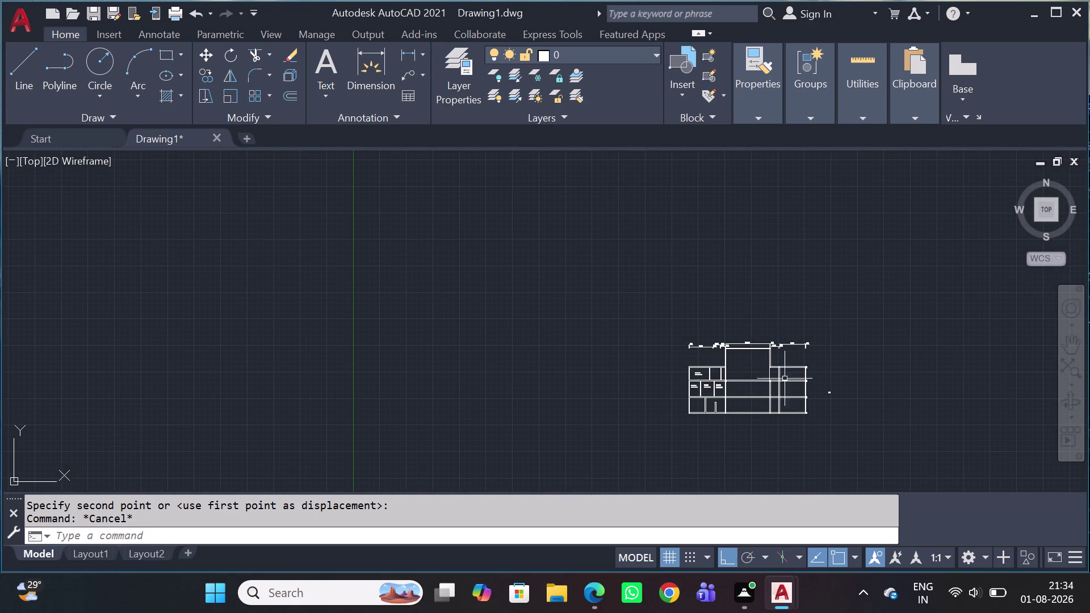
scroll(up, 3)
scroll(up, 3)
middle_drag(827, 401, 648, 382)
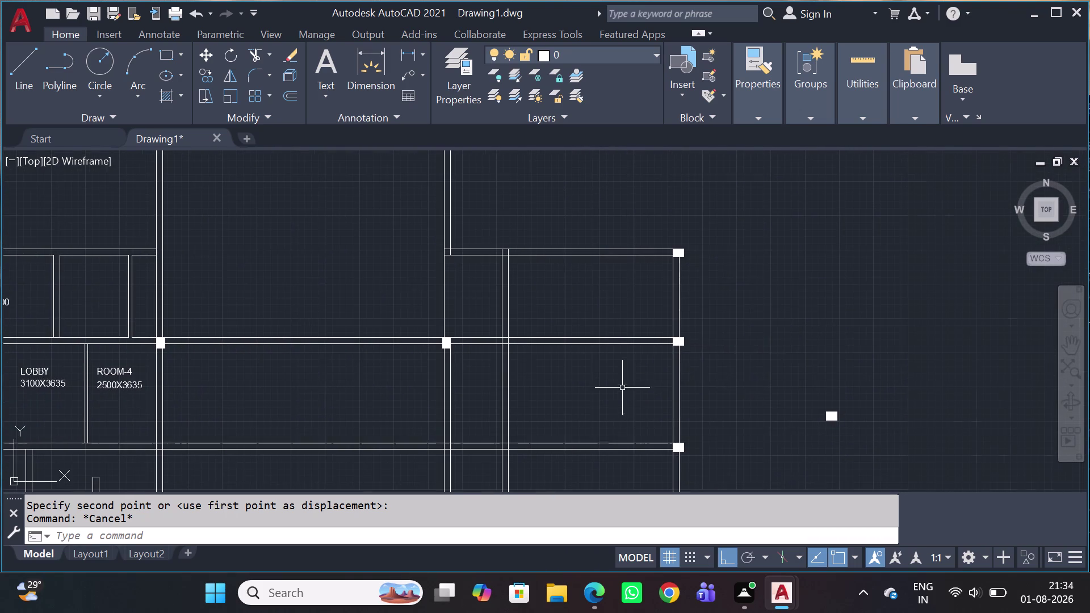
click(831, 383)
click(813, 437)
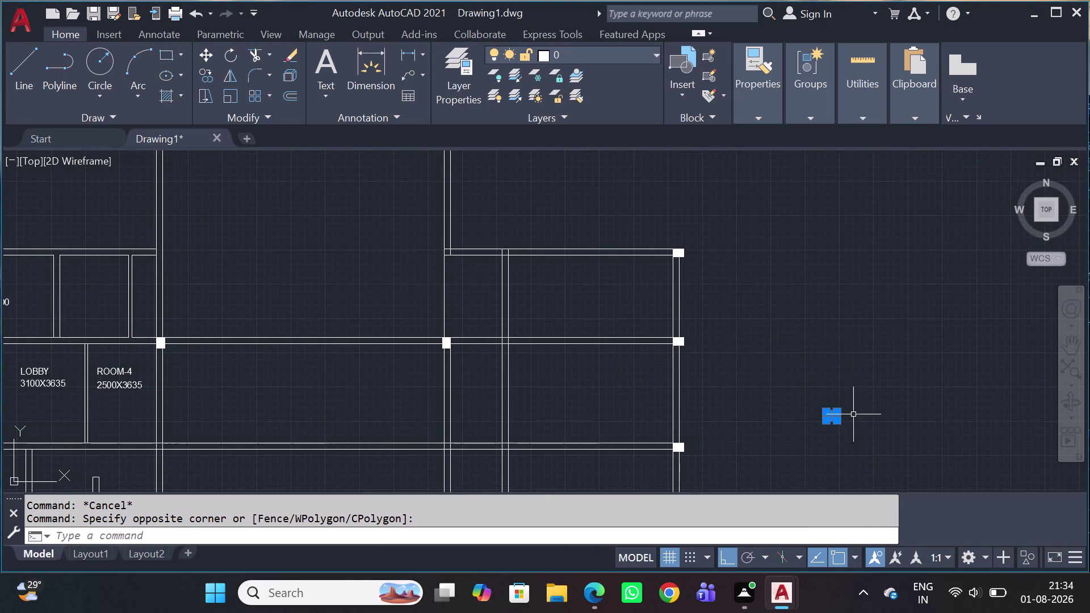
scroll(up, 3)
scroll(up, 3)
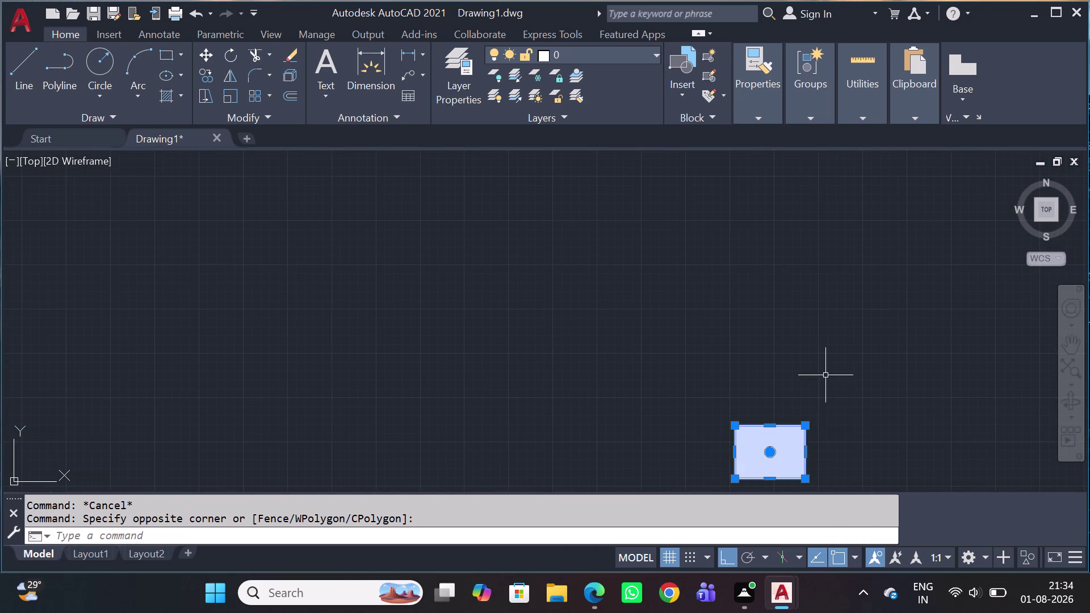
scroll(up, 3)
scroll(down, 3)
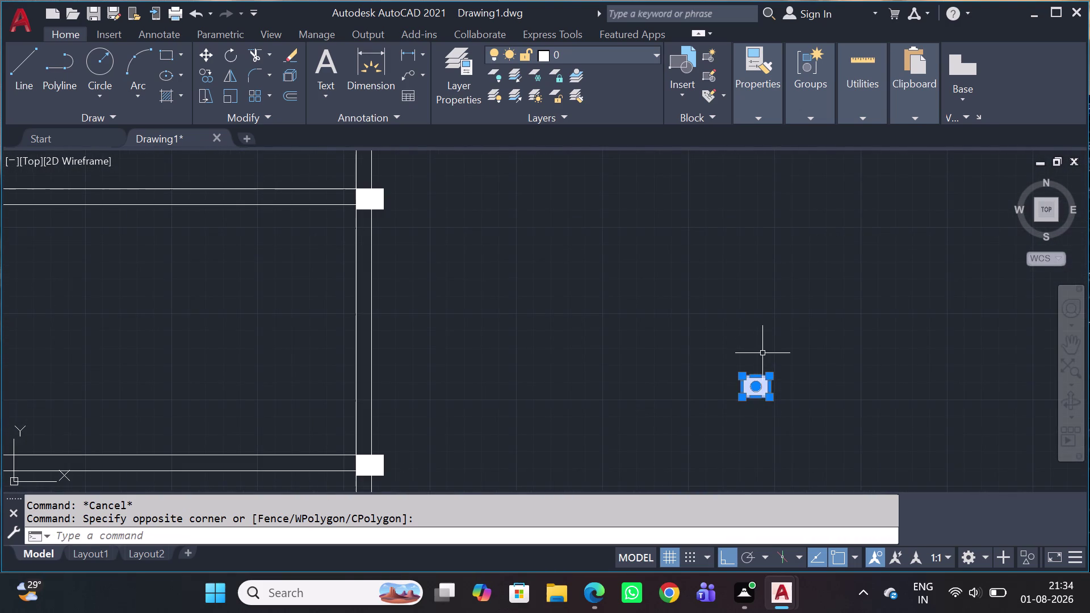
Move the column by its corner onto the right-hand block's top-wall junction.
text(M)
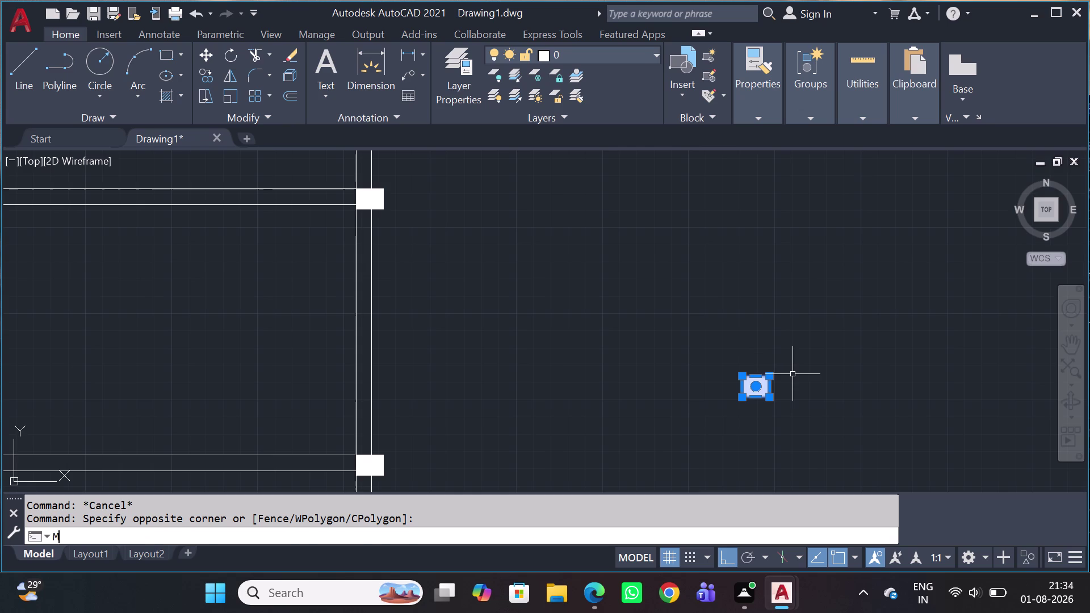
key(space)
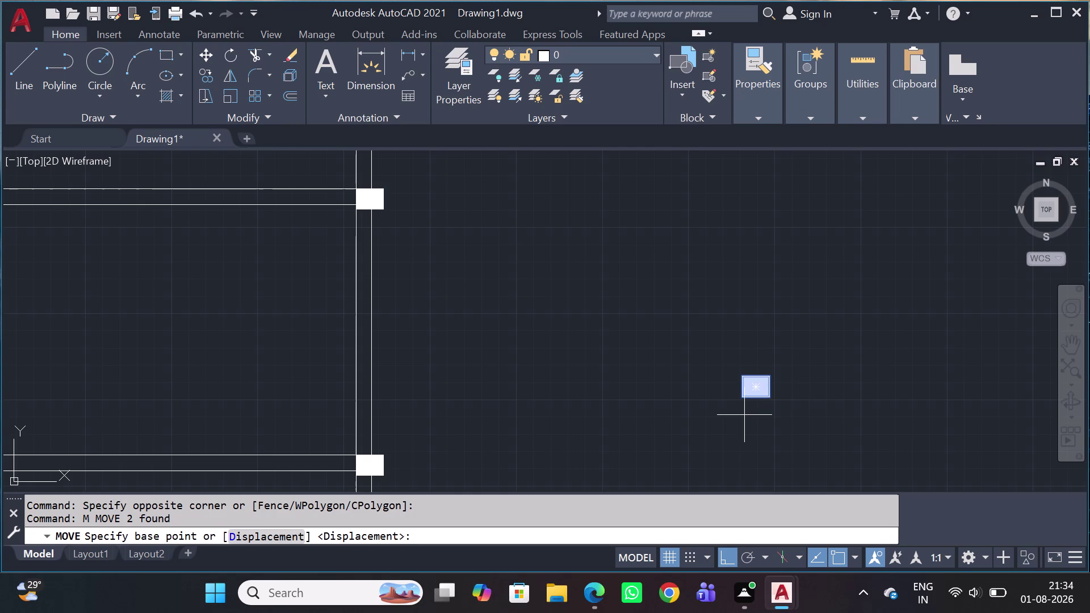
scroll(up, 3)
click(727, 423)
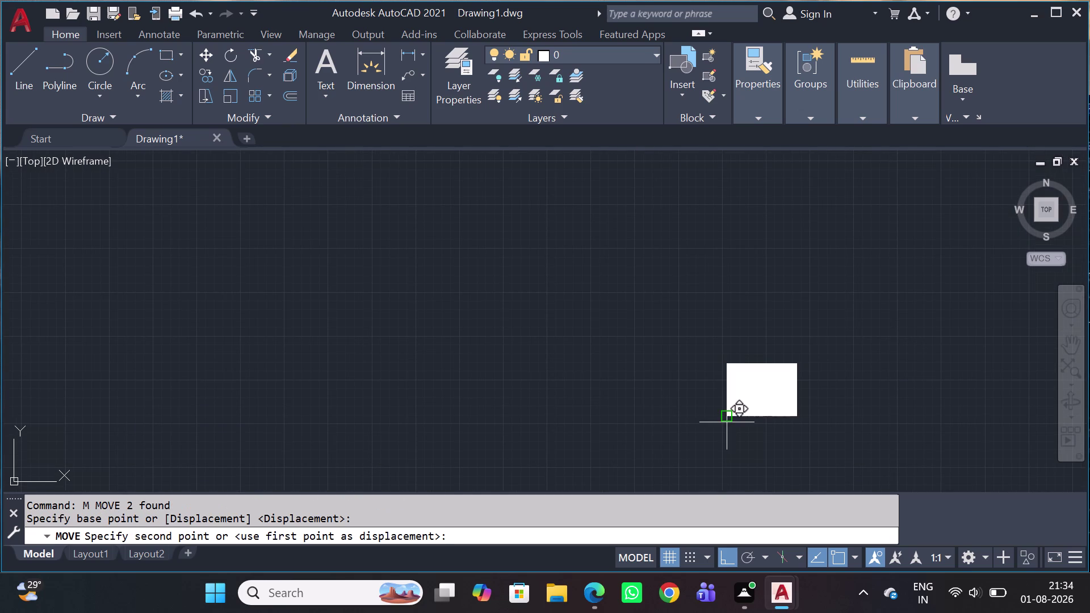
scroll(down, 3)
scroll(down, 3)
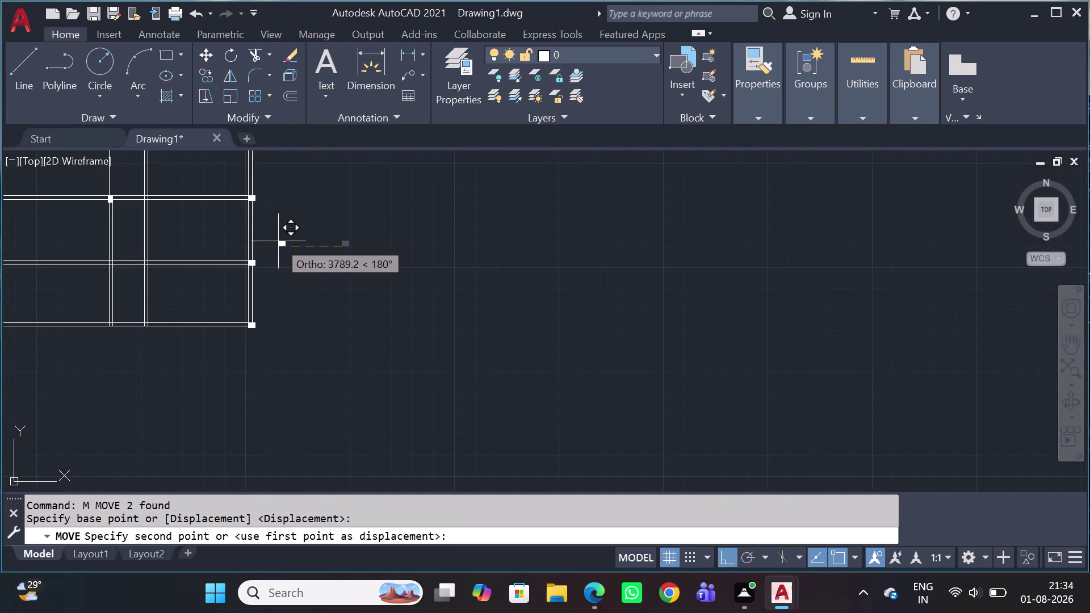
scroll(down, 3)
scroll(up, 3)
scroll(up, 3)
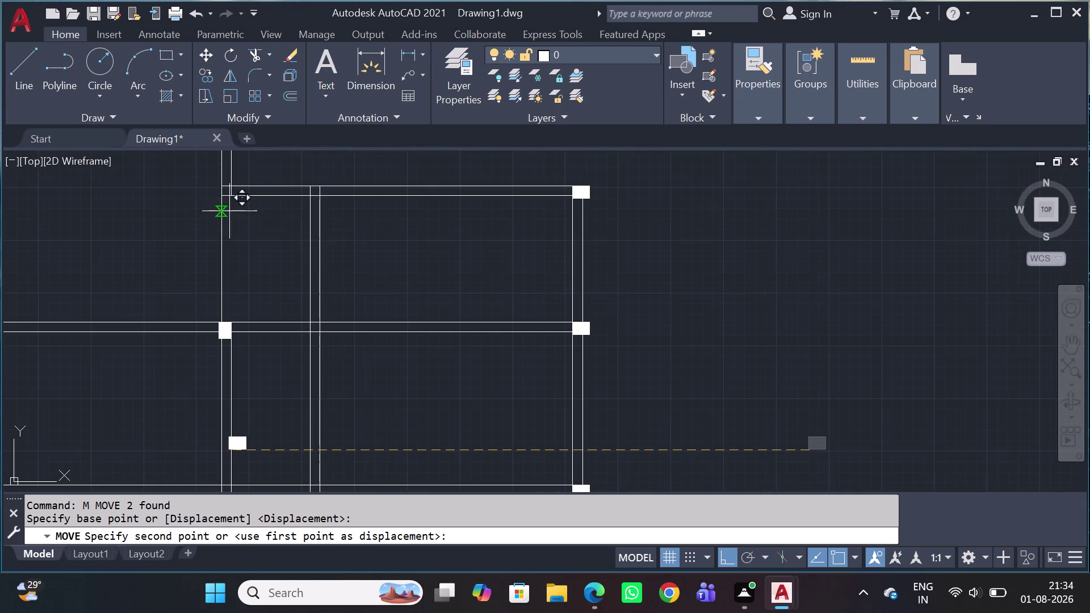
scroll(up, 3)
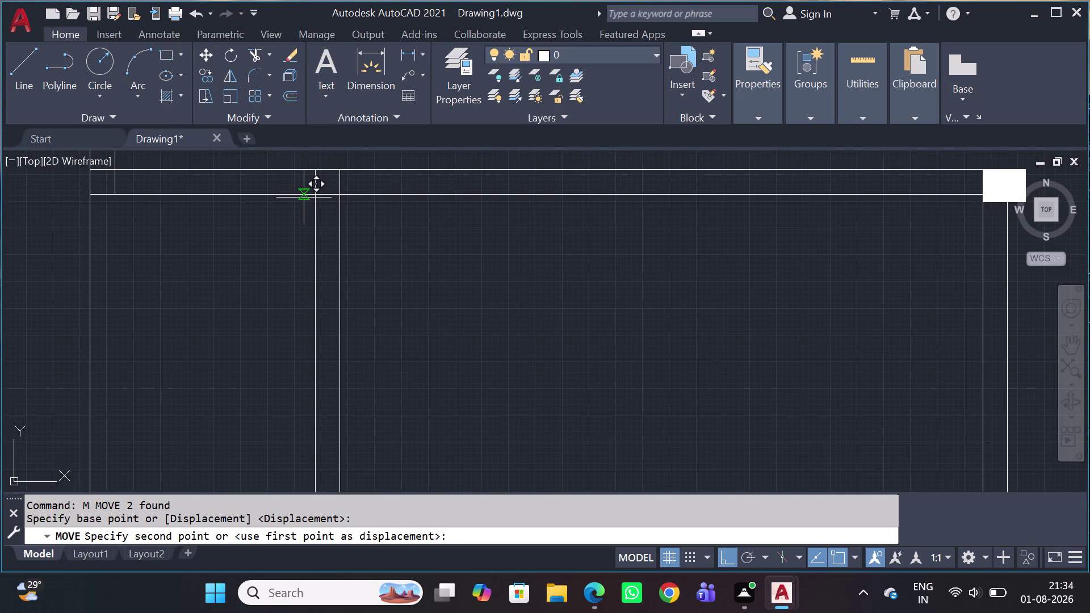
click(311, 197)
scroll(down, 3)
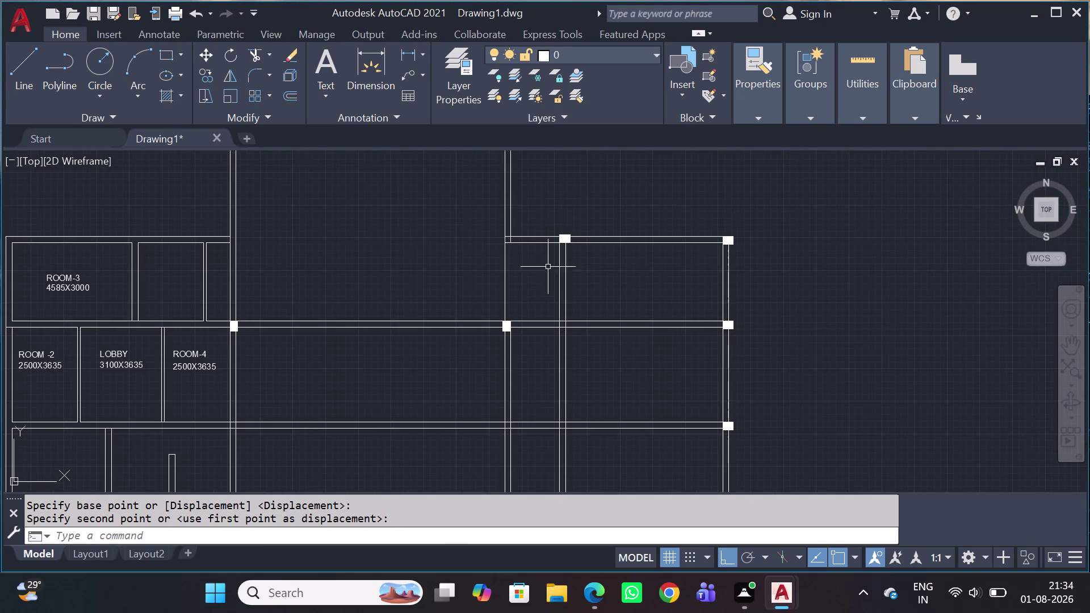
middle_drag(555, 277, 567, 374)
scroll(down, 3)
scroll(up, 3)
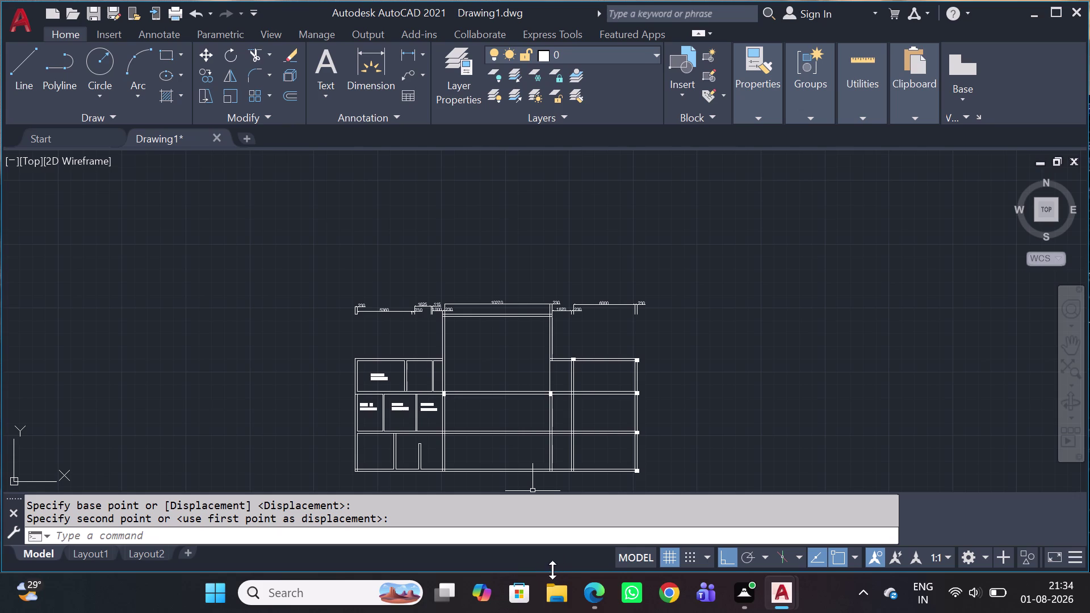
middle_drag(688, 447, 708, 342)
scroll(up, 3)
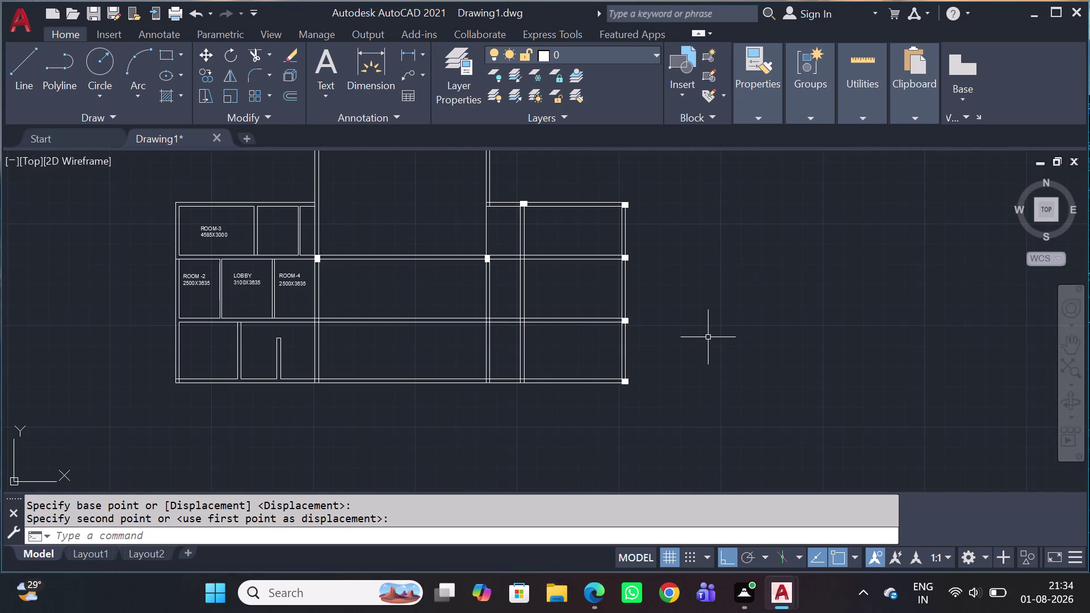
Draw a 300 by 300 rectangle beside the plan using RECTANG dimensions.
key(r)
key(e)
key(c)
key(space)
click(695, 288)
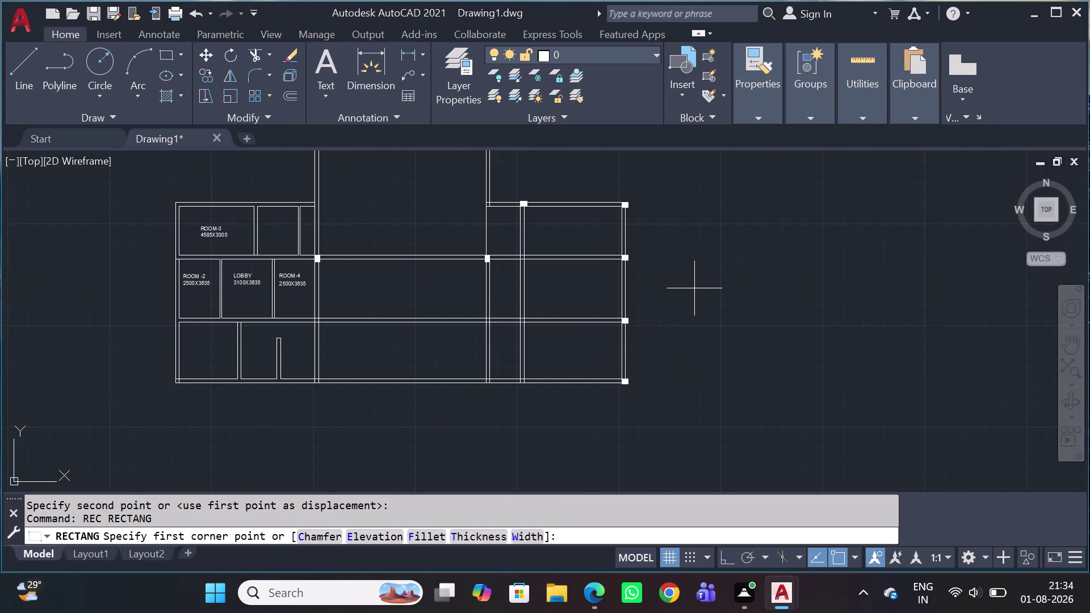
key(d)
key(space)
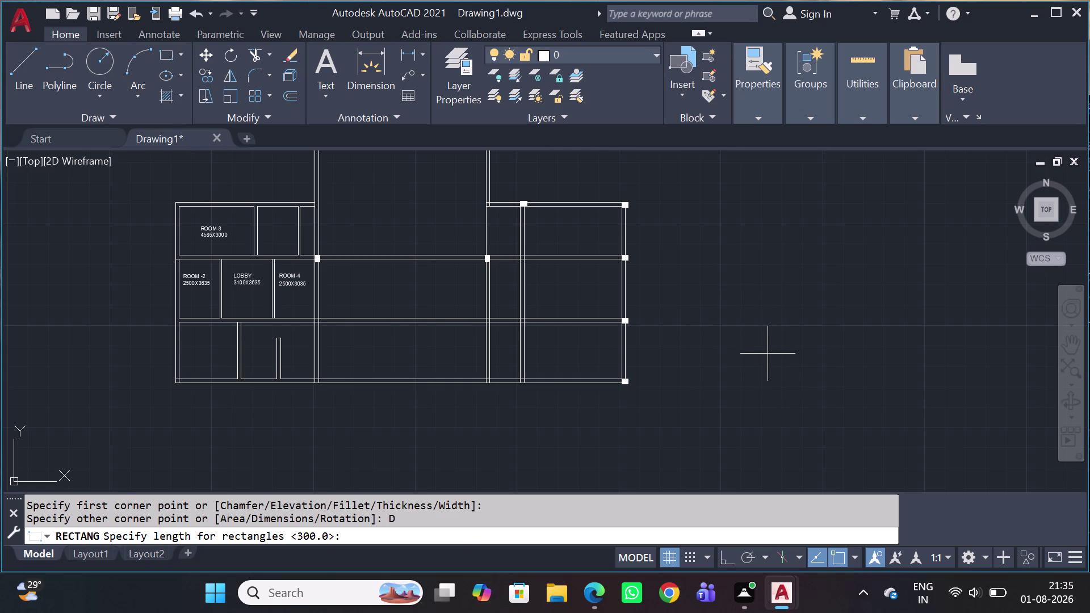
key(3)
text(00)
key(space)
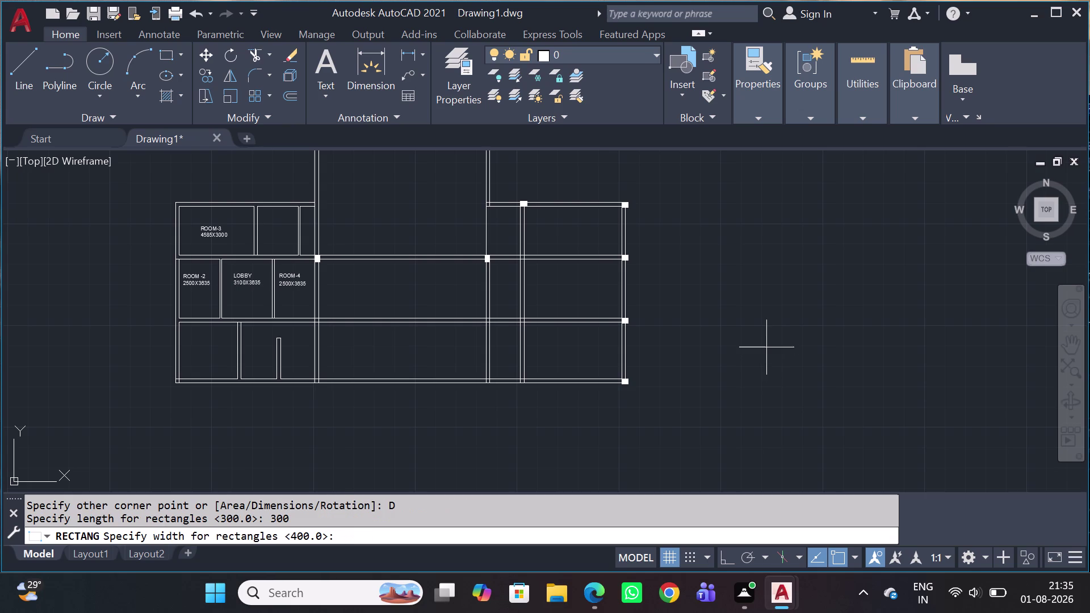
text(300)
key(space)
click(747, 314)
Fill the square with a solid hatch and select the new column.
scroll(up, 3)
text(H)
key(space)
scroll(up, 3)
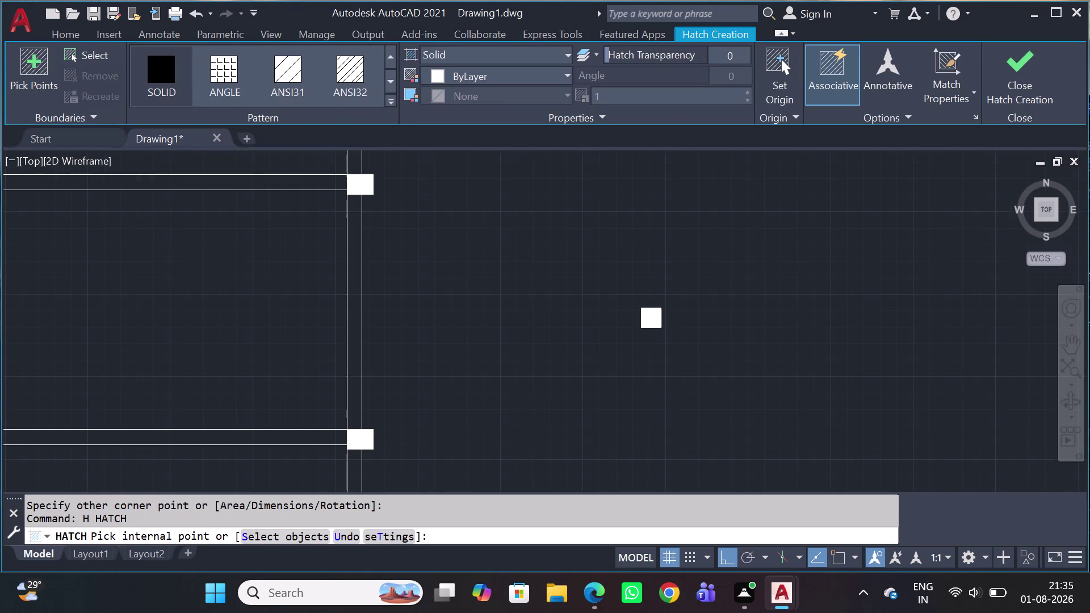
scroll(up, 3)
click(656, 318)
key(Escape)
scroll(down, 3)
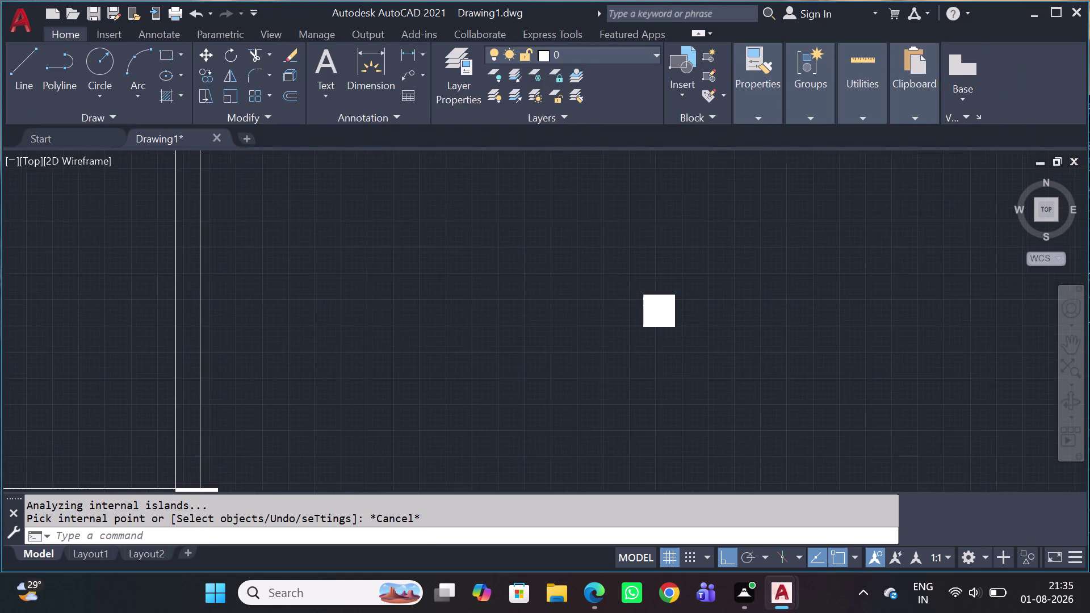
scroll(down, 3)
scroll(up, 3)
click(677, 301)
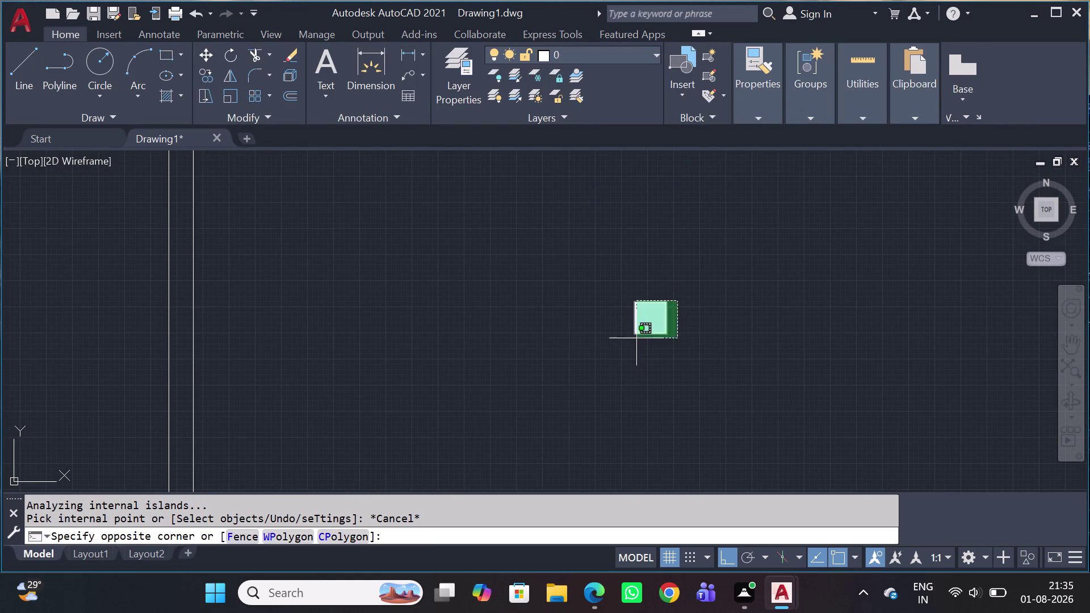
drag(633, 341, 623, 359)
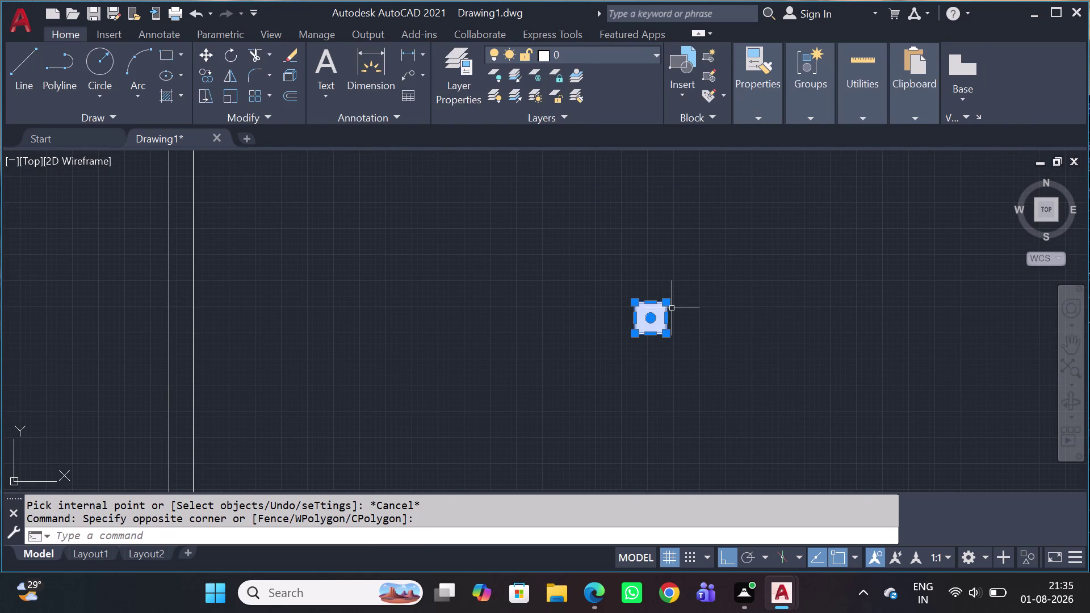
Copy the column from its corner to the junction below the 1000 and 230 dimensions.
key(c)
key(o)
key(space)
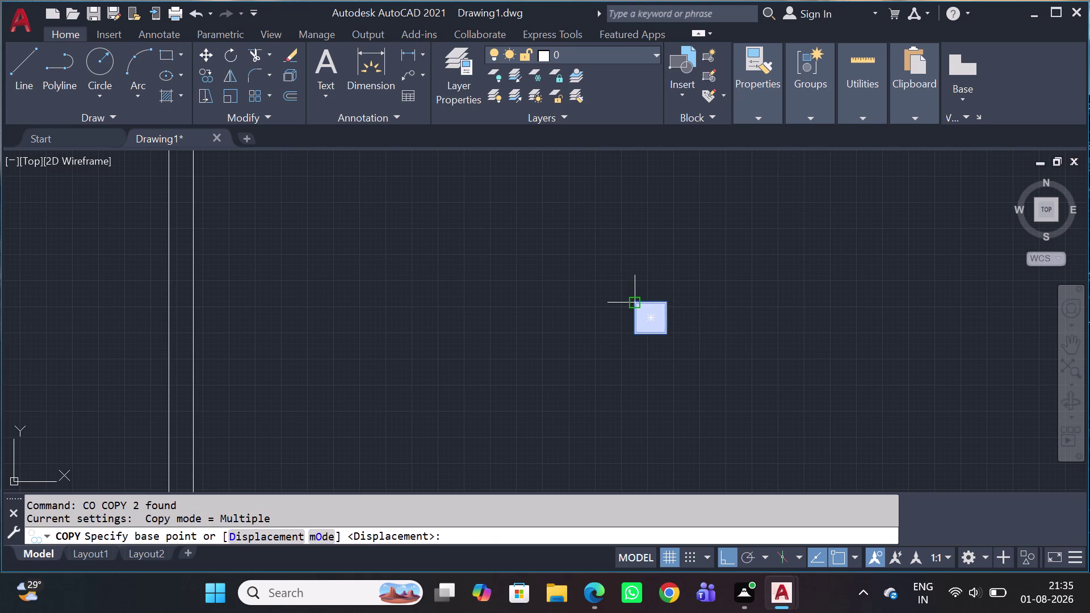
click(634, 307)
scroll(down, 3)
scroll(down, 3)
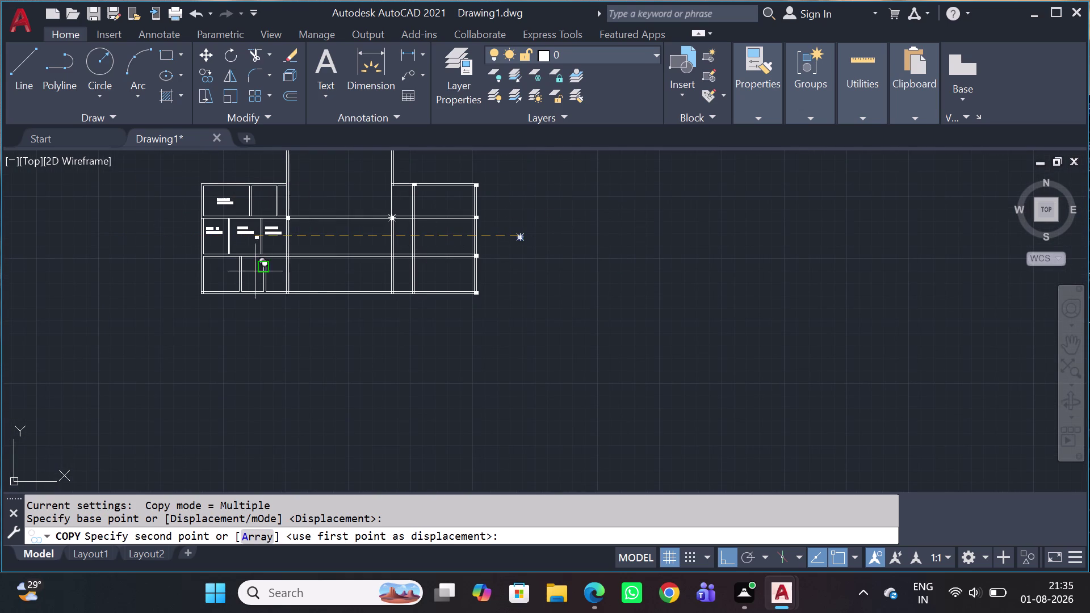
middle_drag(255, 273, 666, 612)
scroll(down, 3)
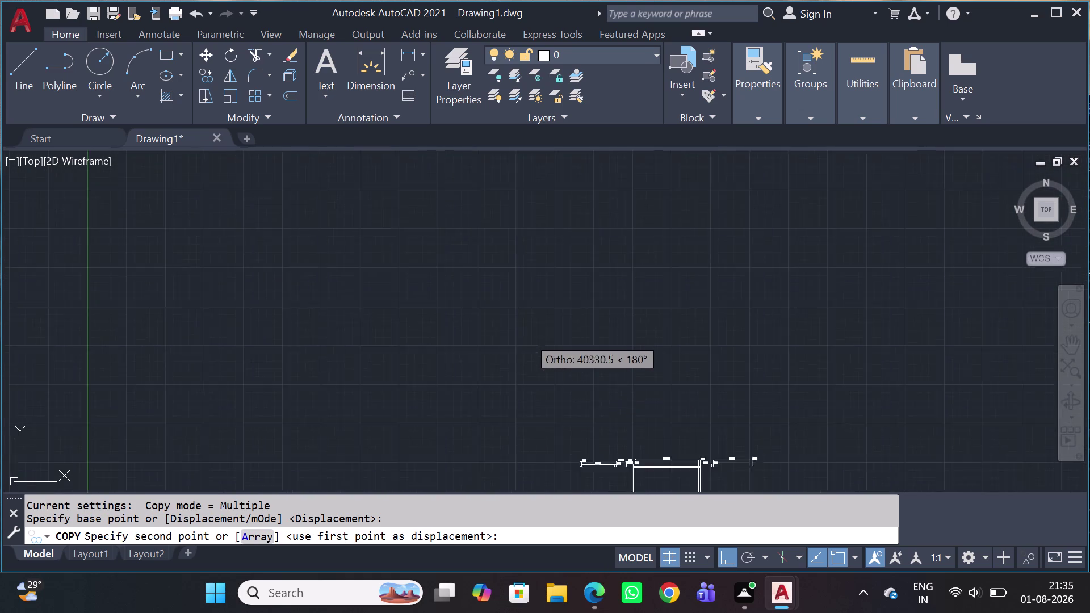
scroll(down, 3)
scroll(up, 3)
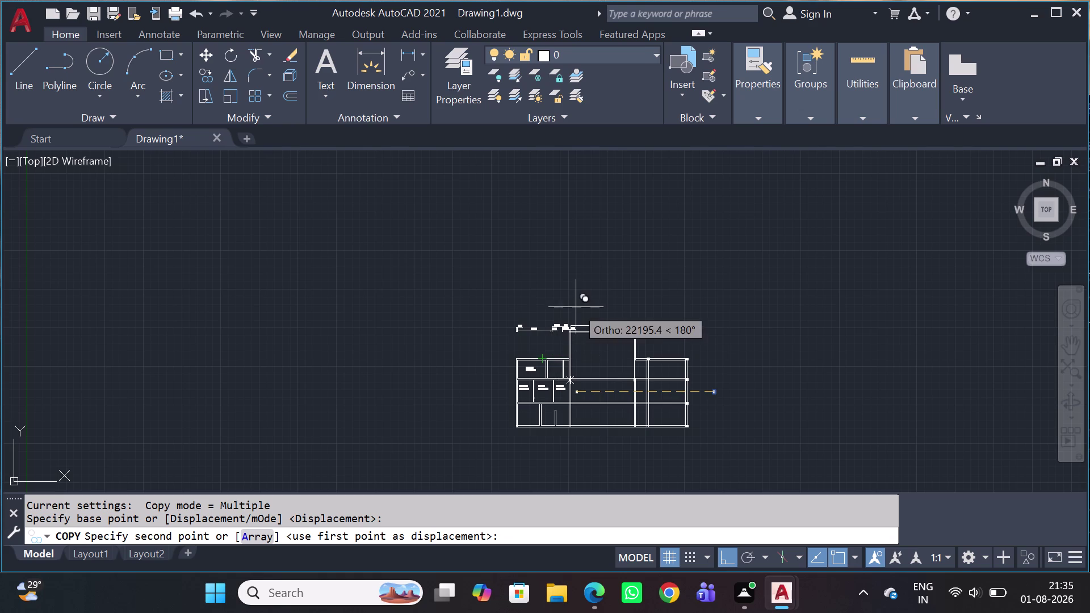
scroll(up, 3)
scroll(up, 3)
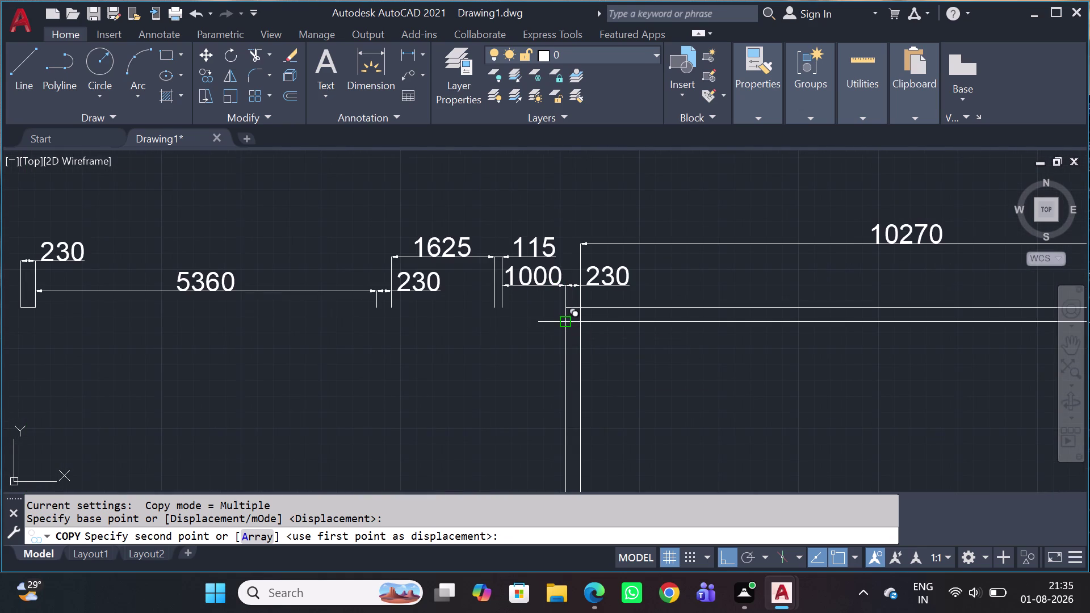
scroll(up, 3)
click(567, 289)
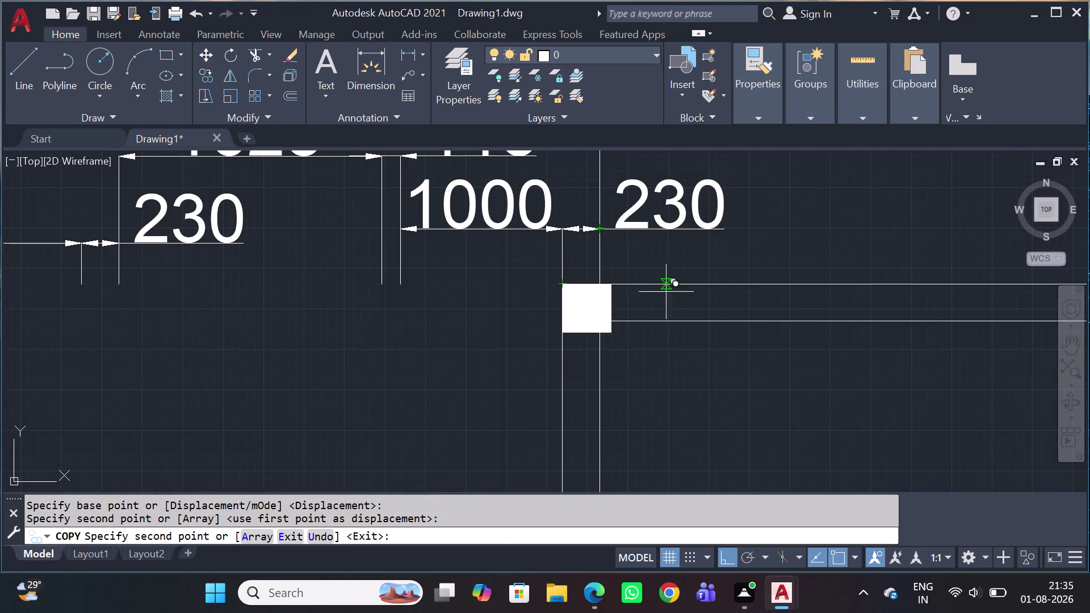
End the copy command and bring the floor plan back into view.
scroll(down, 3)
middle_drag(822, 371, 536, 349)
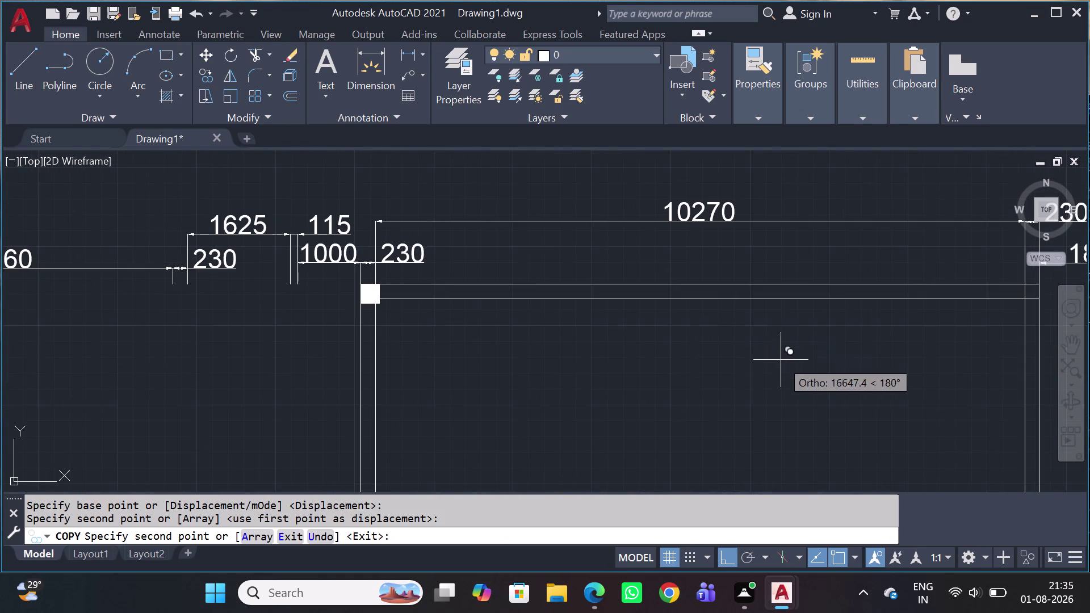
scroll(down, 3)
key(Escape)
scroll(down, 3)
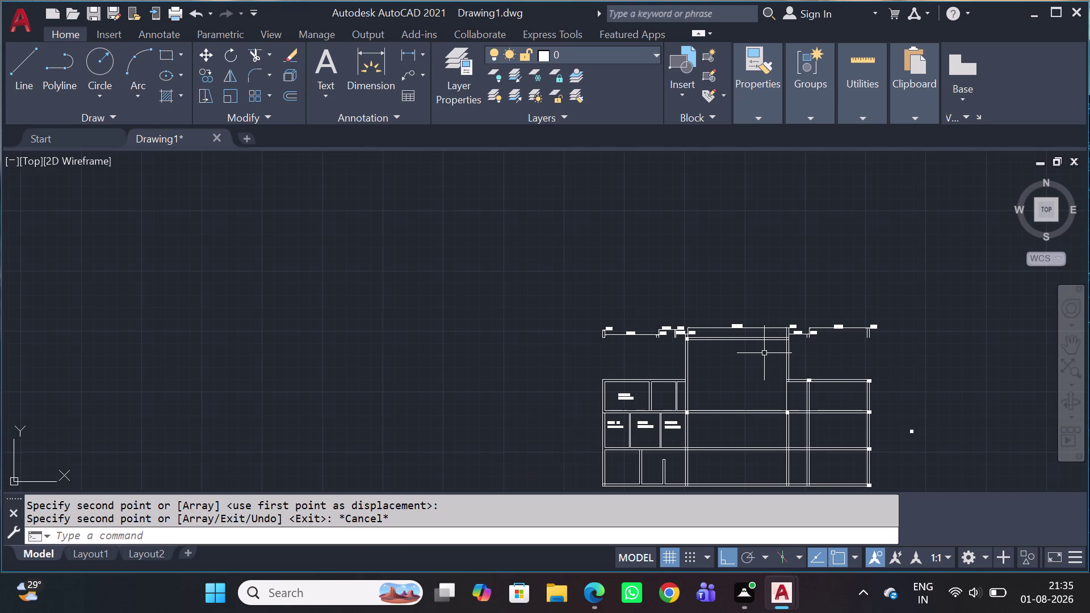
scroll(up, 3)
scroll(up, 3)
middle_drag(919, 461, 917, 461)
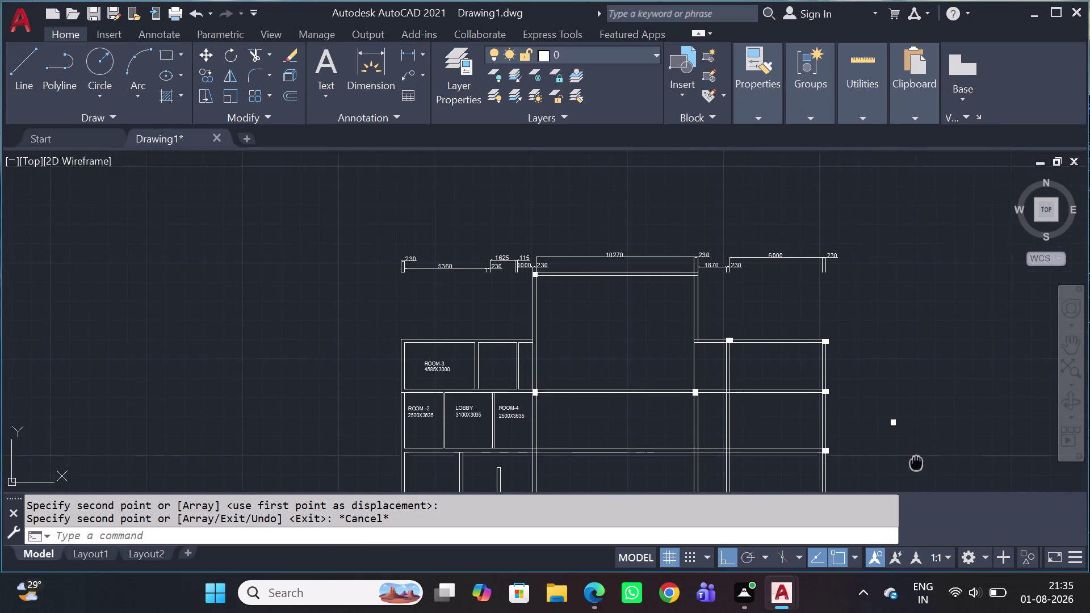
Select the spare square column and start copying it from its corner.
middle_drag(917, 462, 859, 436)
scroll(up, 3)
click(861, 377)
drag(816, 425, 814, 430)
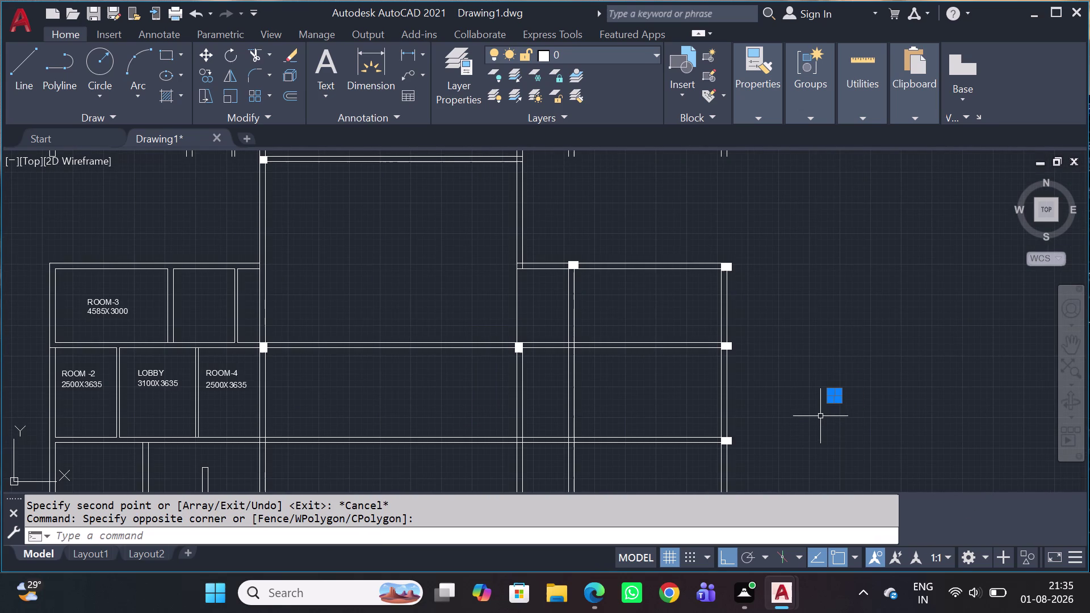
key(c)
key(o)
key(space)
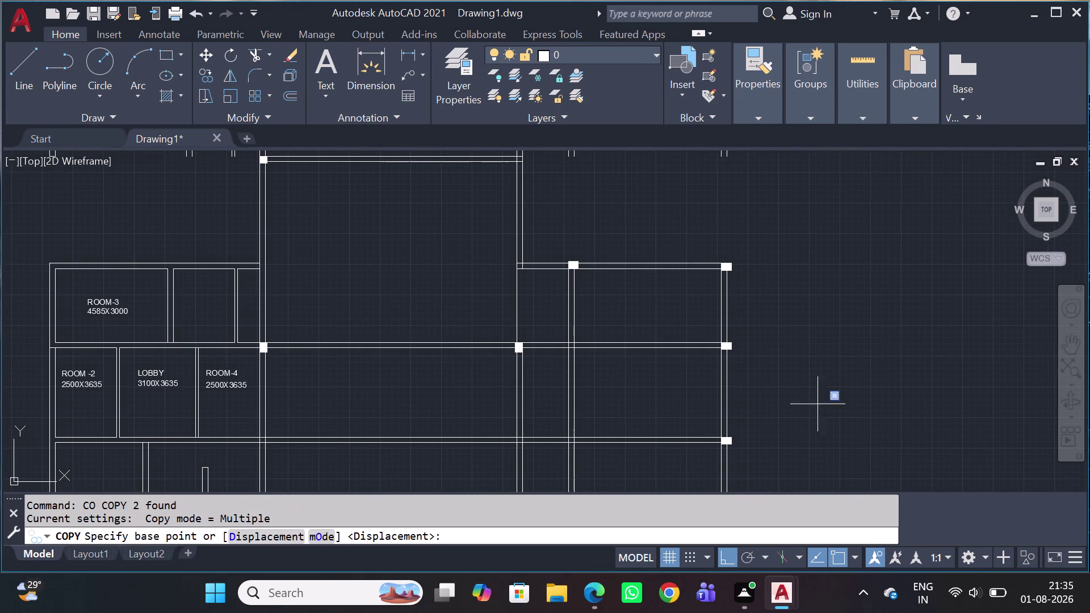
scroll(up, 3)
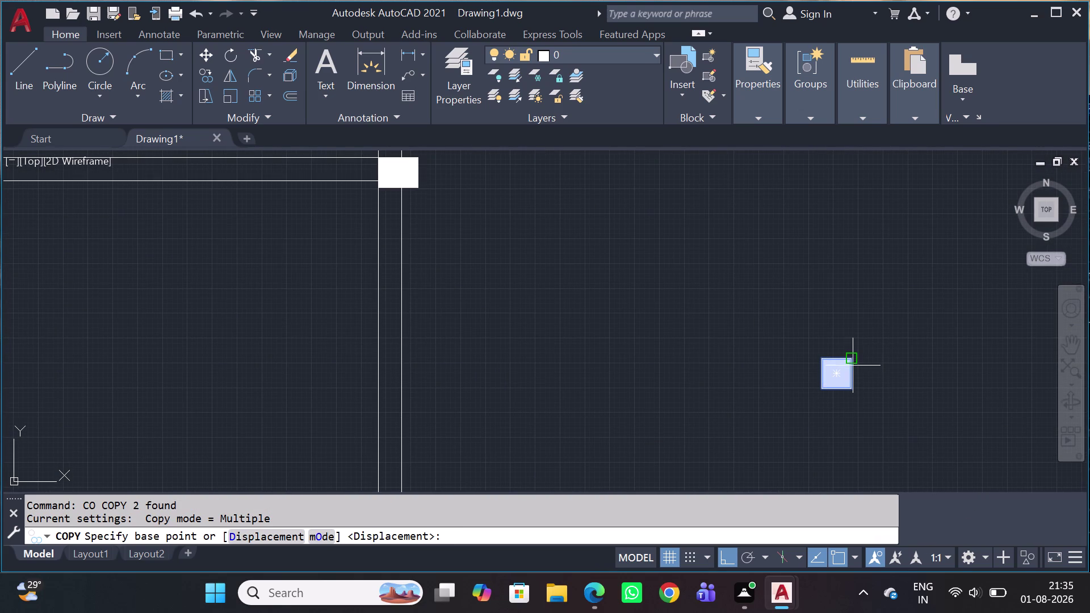
click(855, 360)
scroll(down, 3)
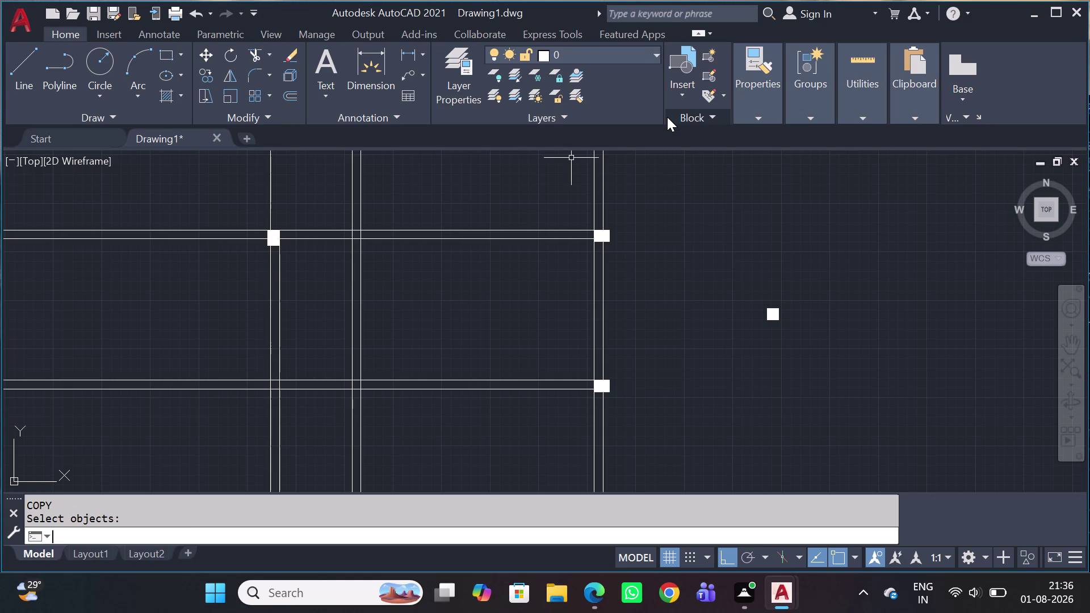
Cancel the copy attempt and switch Ortho mode off.
key(Escape)
key(Escape)
key(Escape)
key(Escape)
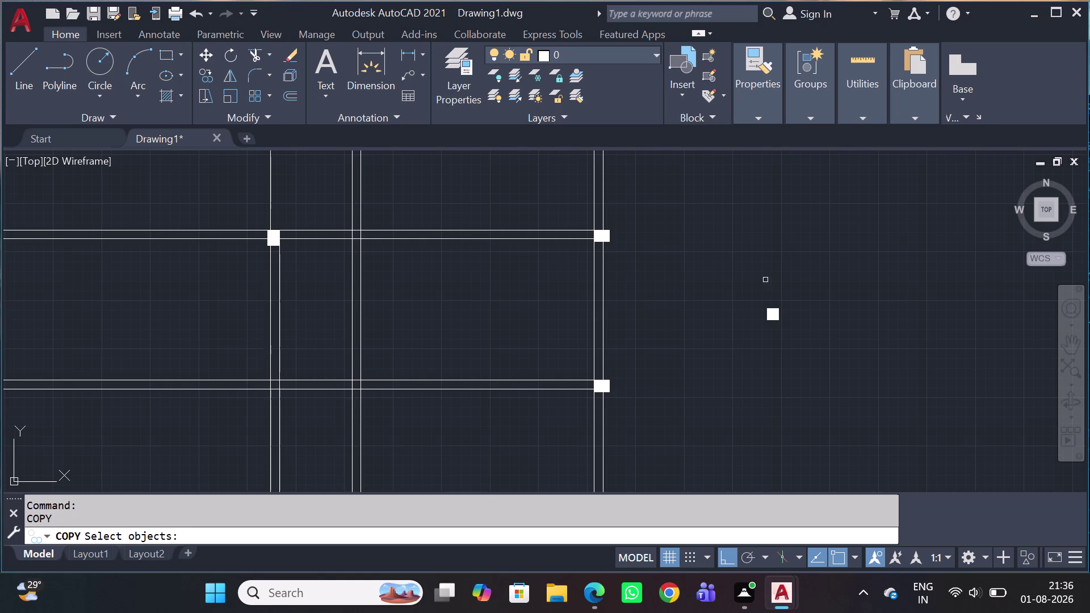
key(Escape)
key(Escape)
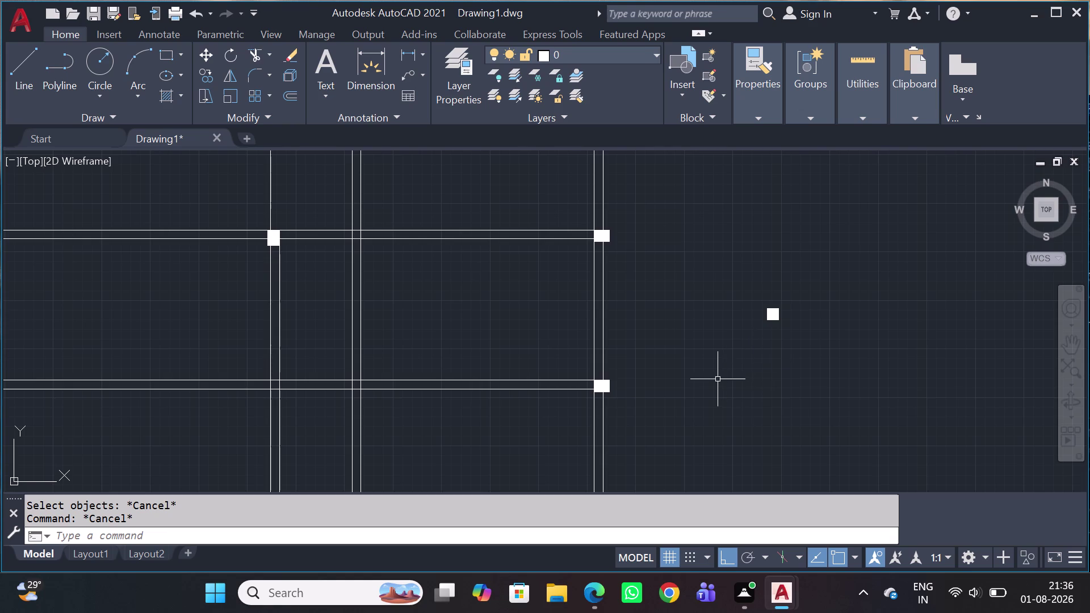
scroll(down, 3)
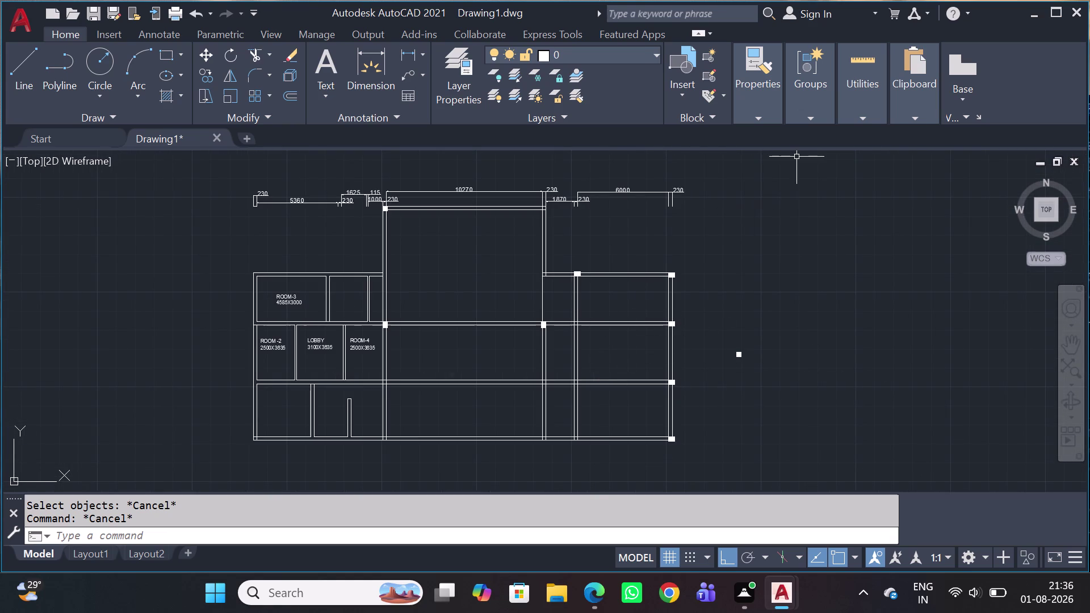
key(shift+F8)
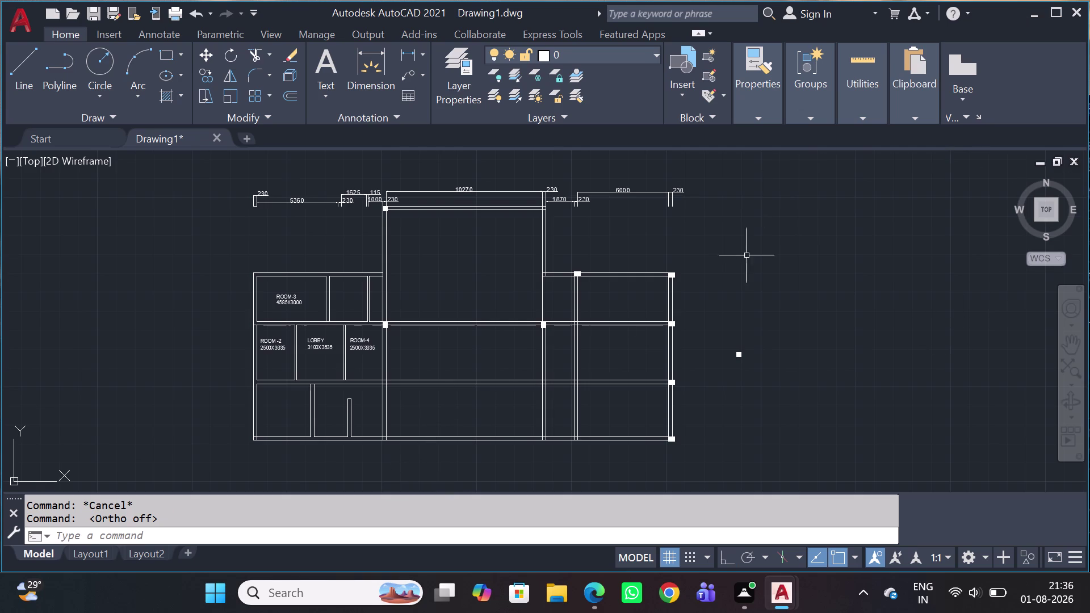
Select the loose square column and start copying it from its corner.
scroll(up, 3)
scroll(up, 3)
scroll(down, 3)
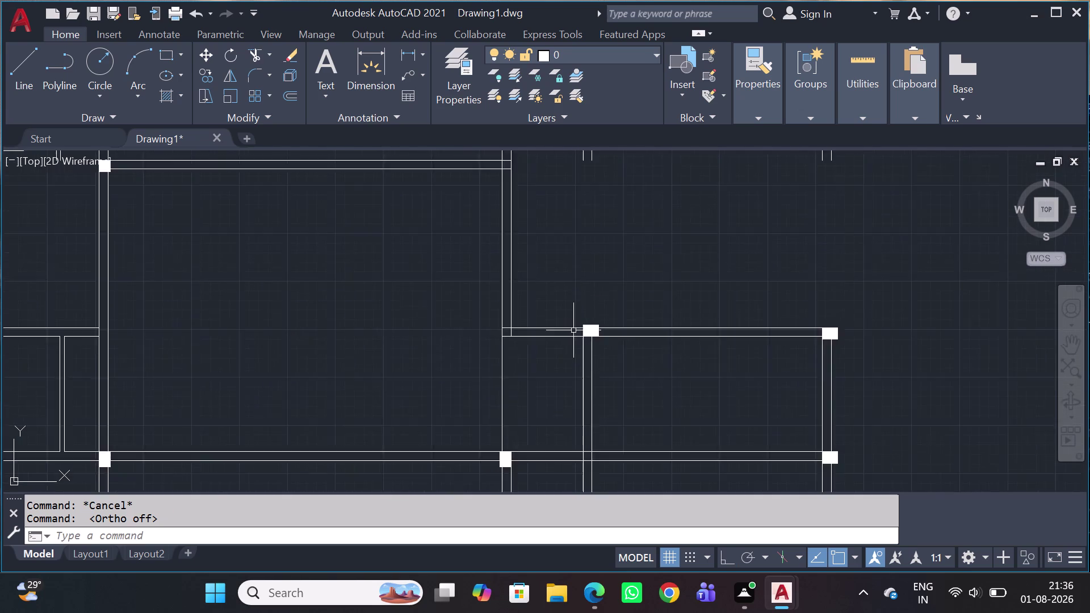
scroll(down, 3)
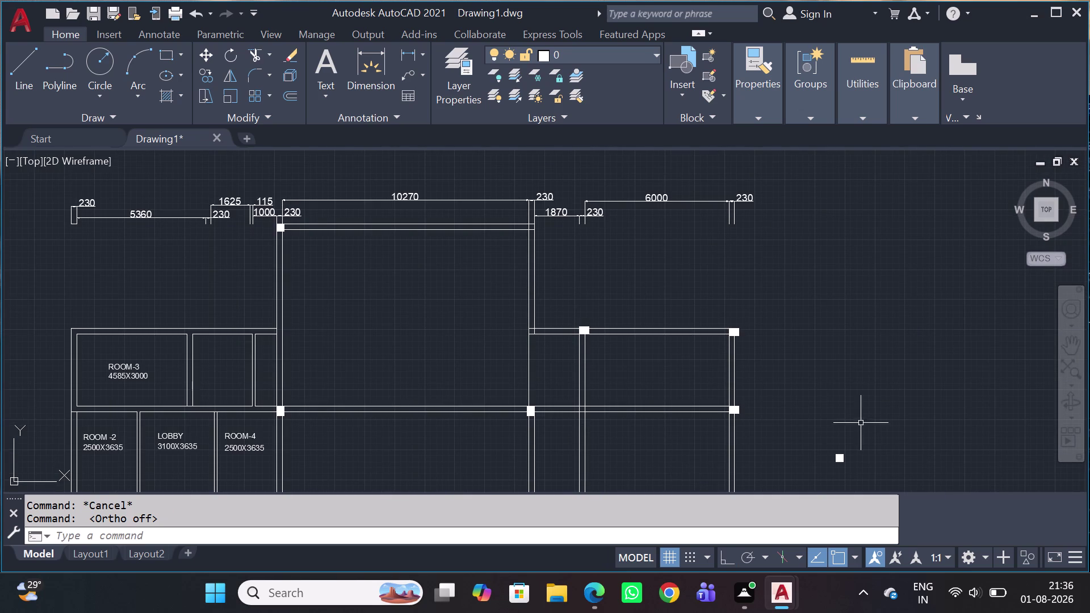
scroll(up, 3)
click(867, 464)
click(818, 361)
key(c)
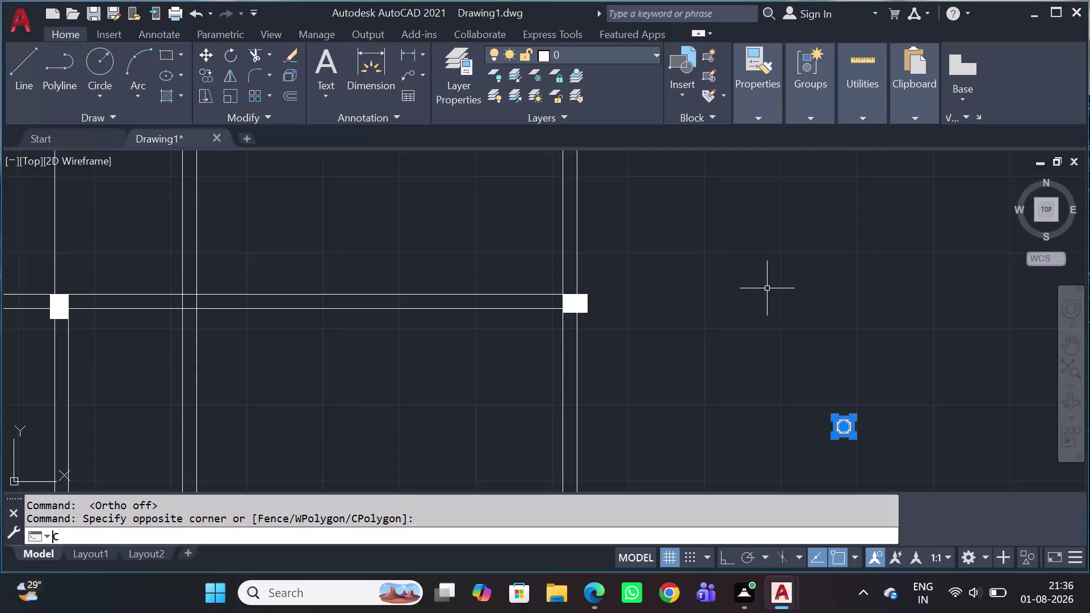
key(o)
key(space)
scroll(up, 3)
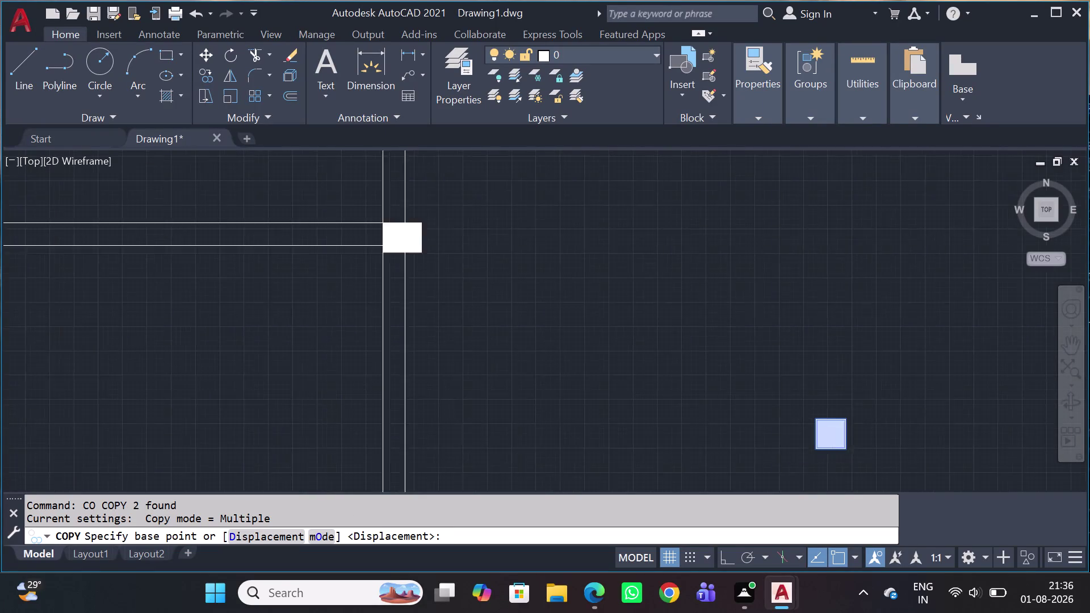
scroll(up, 3)
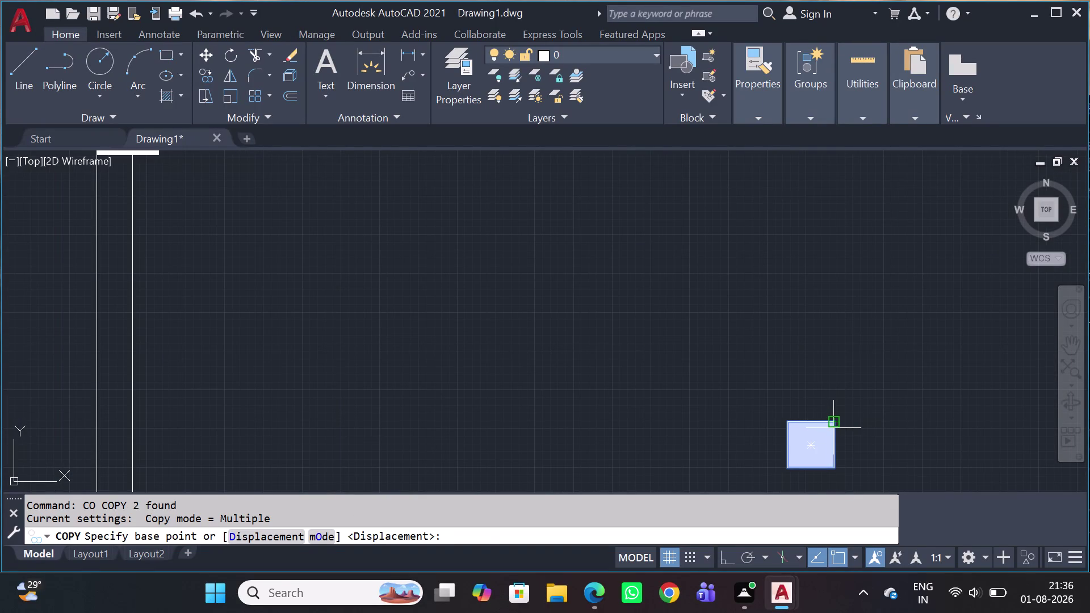
click(832, 428)
Place the column copy at the top-wall junction beside the 1870 dimension.
scroll(down, 3)
middle_drag(556, 245, 664, 332)
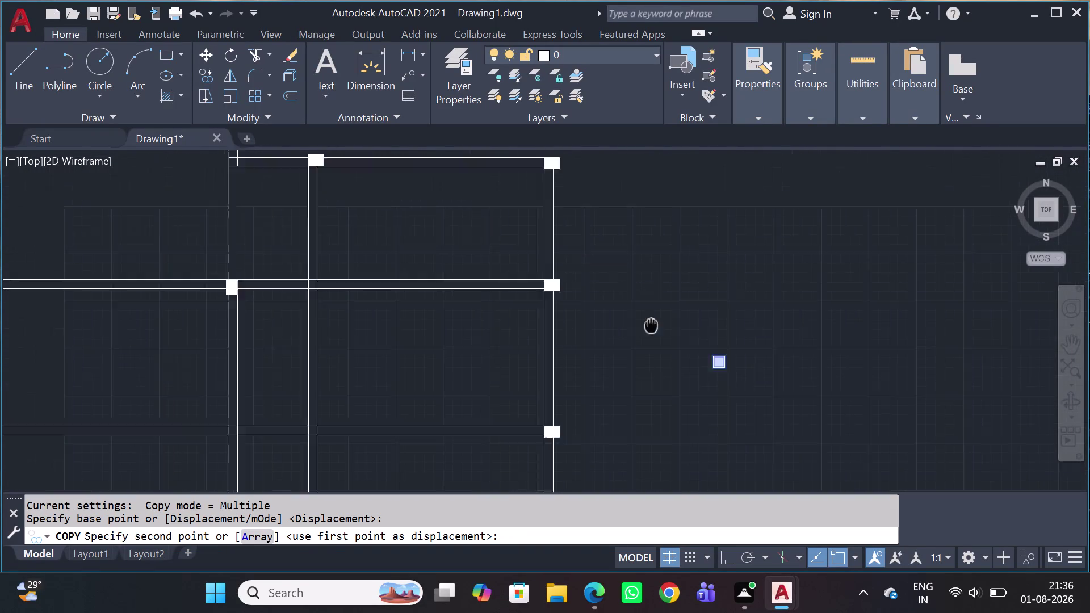
middle_drag(664, 332, 803, 389)
scroll(down, 3)
scroll(up, 3)
scroll(up, 3)
middle_drag(608, 232, 637, 370)
scroll(up, 3)
scroll(up, 3)
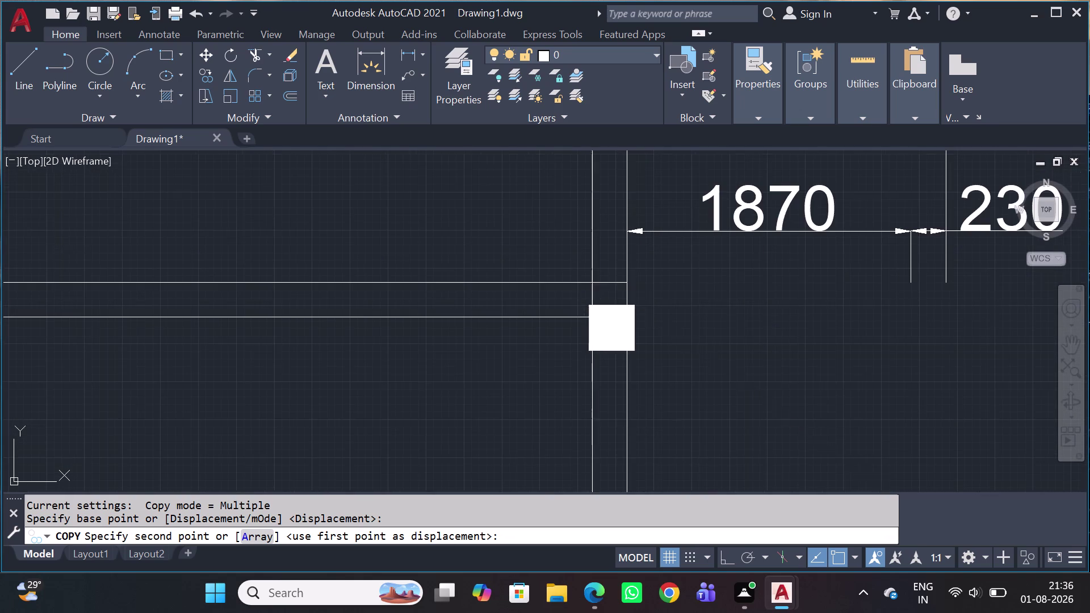
click(624, 284)
scroll(down, 3)
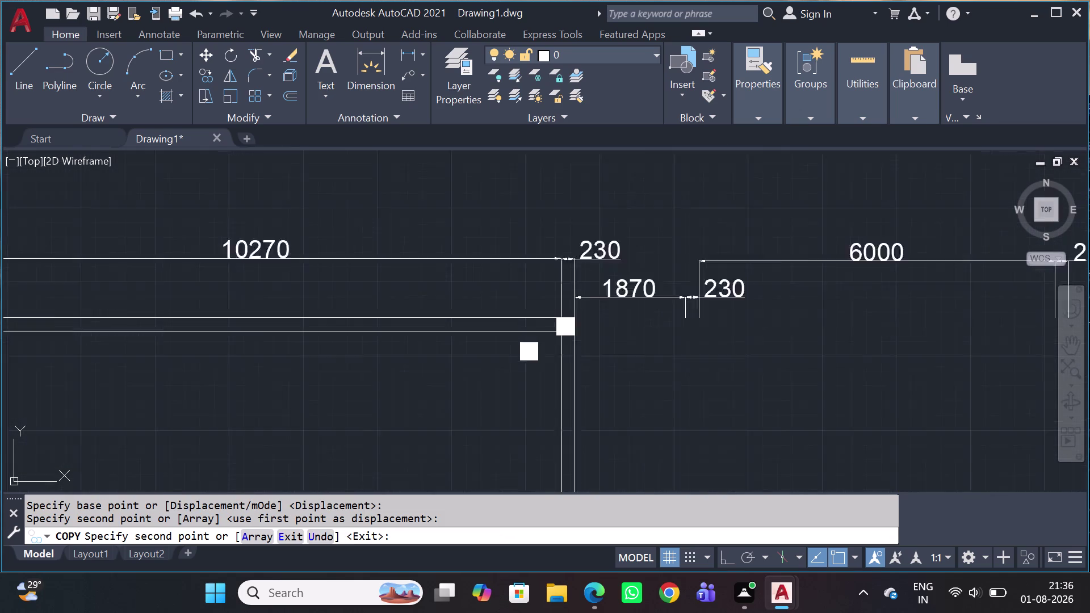
scroll(down, 3)
scroll(down, 3)
Pan over the ROOM-3 and LOBBY area and drag a selection box.
middle_drag(361, 426, 362, 429)
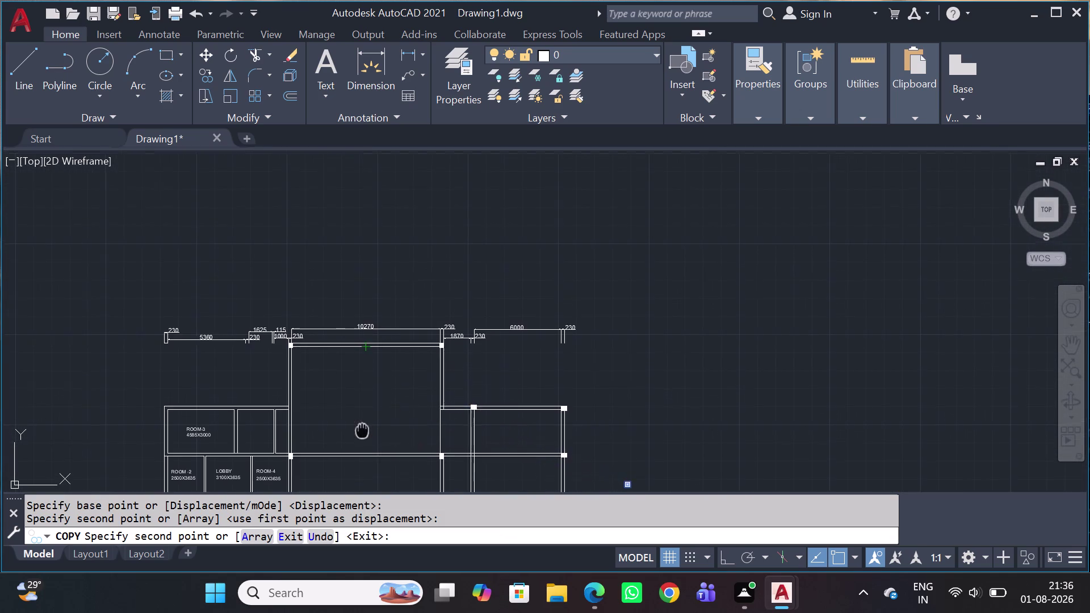
middle_drag(362, 430, 703, 209)
scroll(up, 3)
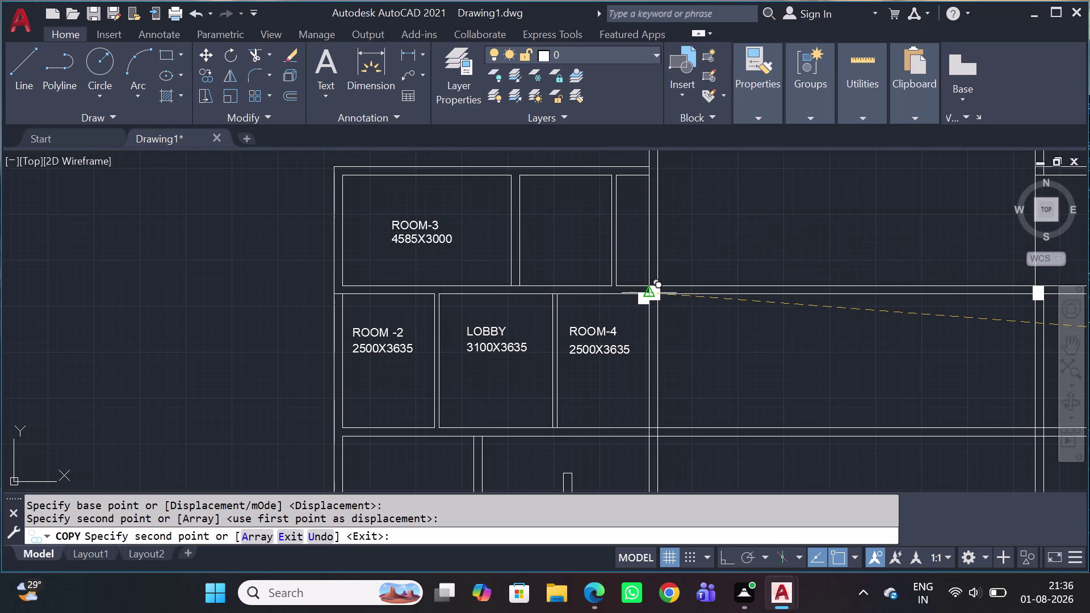
scroll(up, 3)
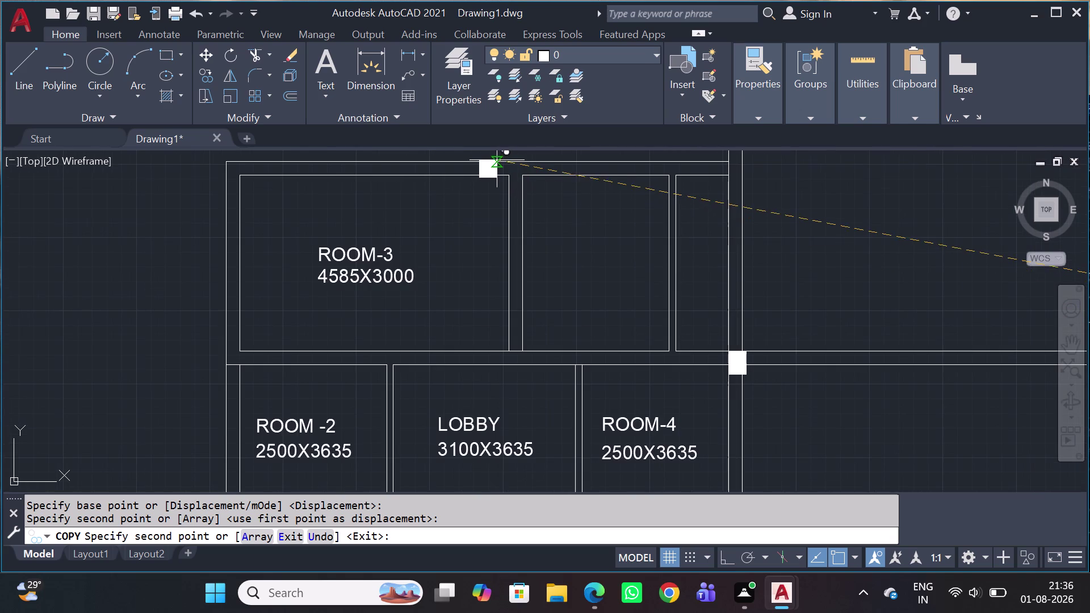
scroll(up, 3)
middle_drag(531, 235, 533, 241)
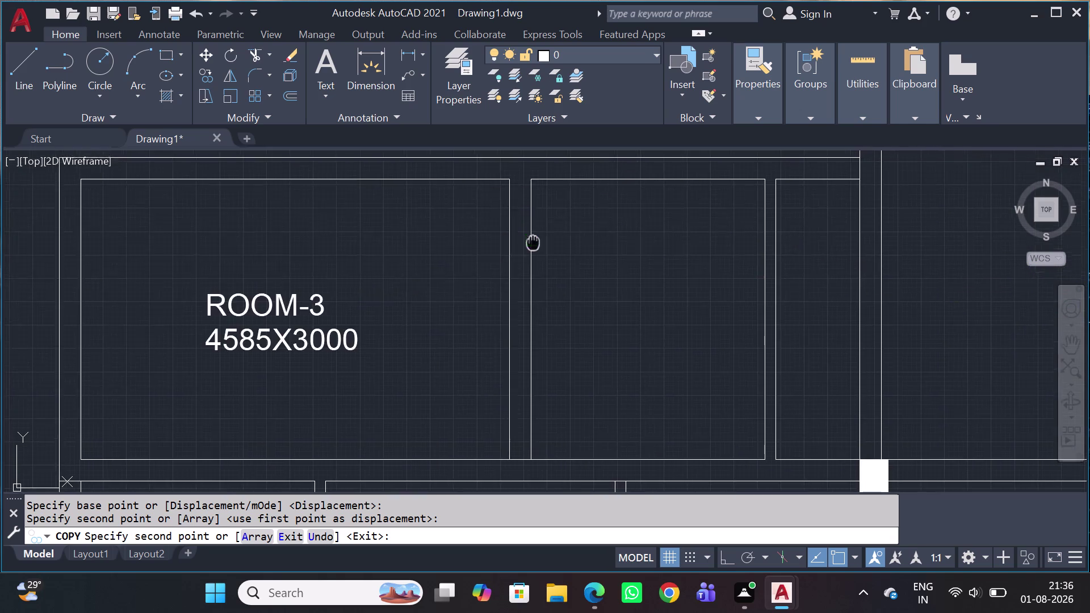
middle_drag(533, 241, 598, 280)
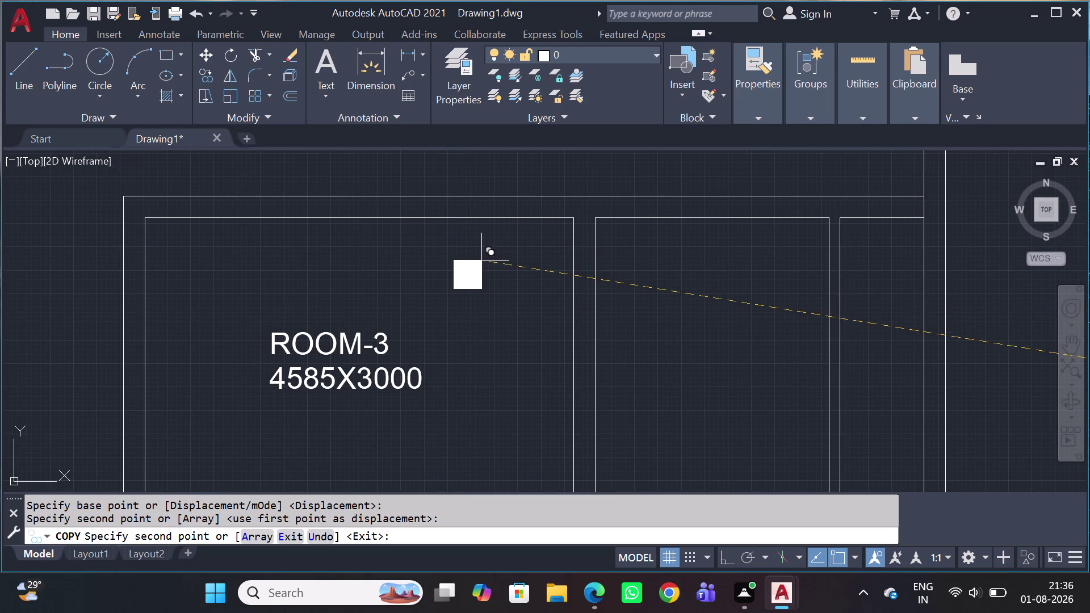
scroll(down, 3)
scroll(down, 3)
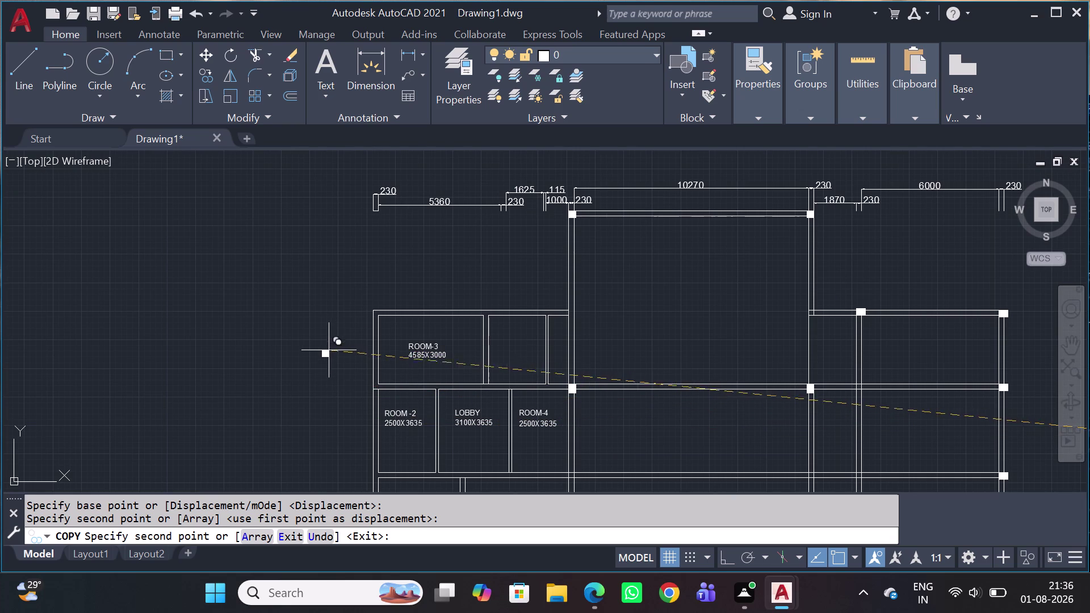
drag(340, 379, 345, 388)
End copying, draw a trial short line across the top wall above ROOM-3, then undo it.
key(Escape)
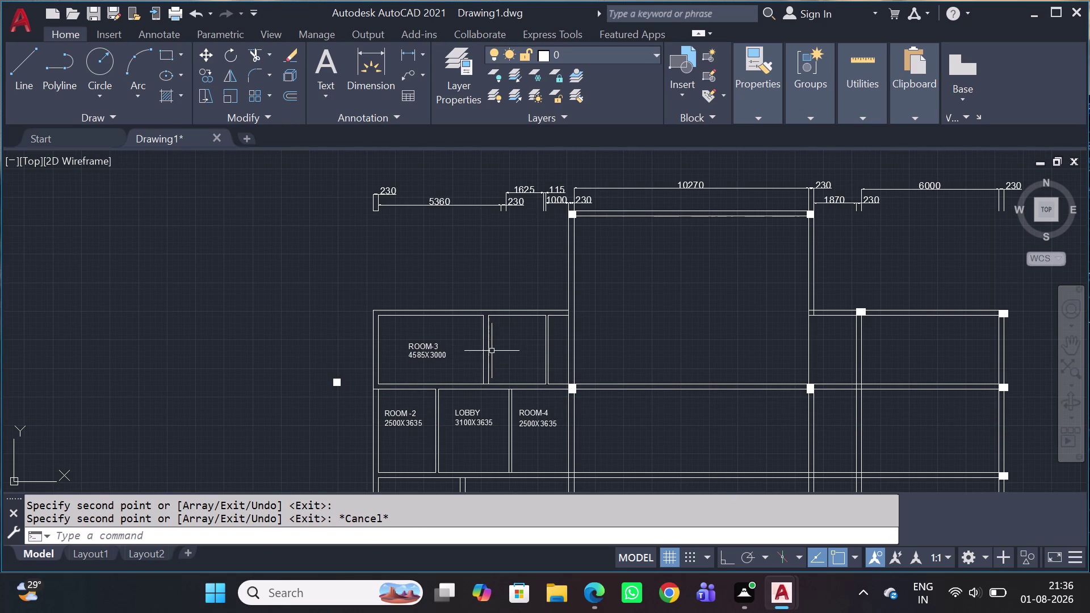
key(l)
key(space)
scroll(up, 3)
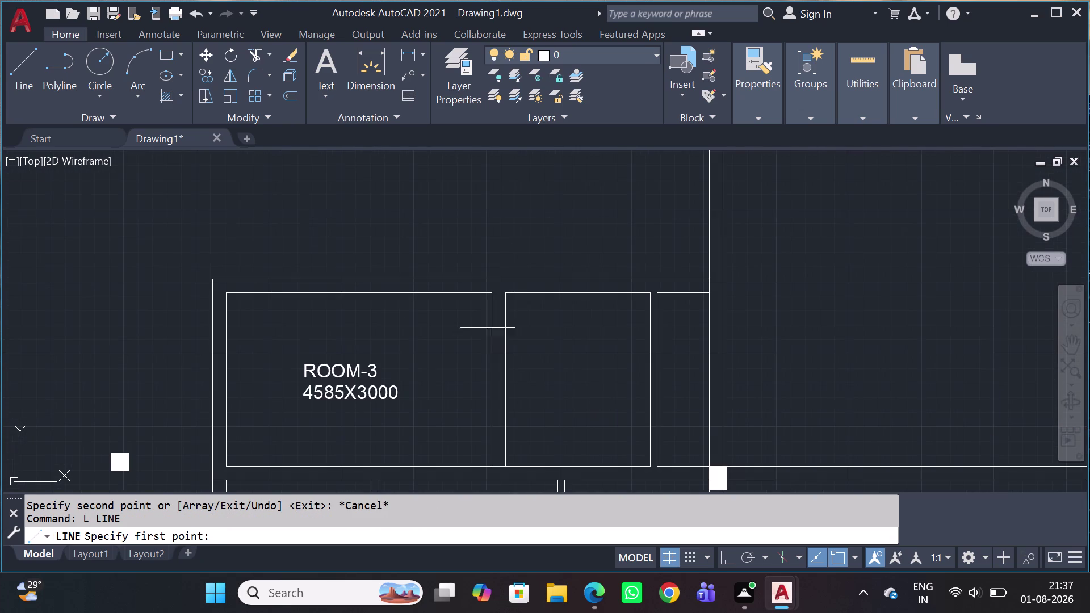
click(490, 304)
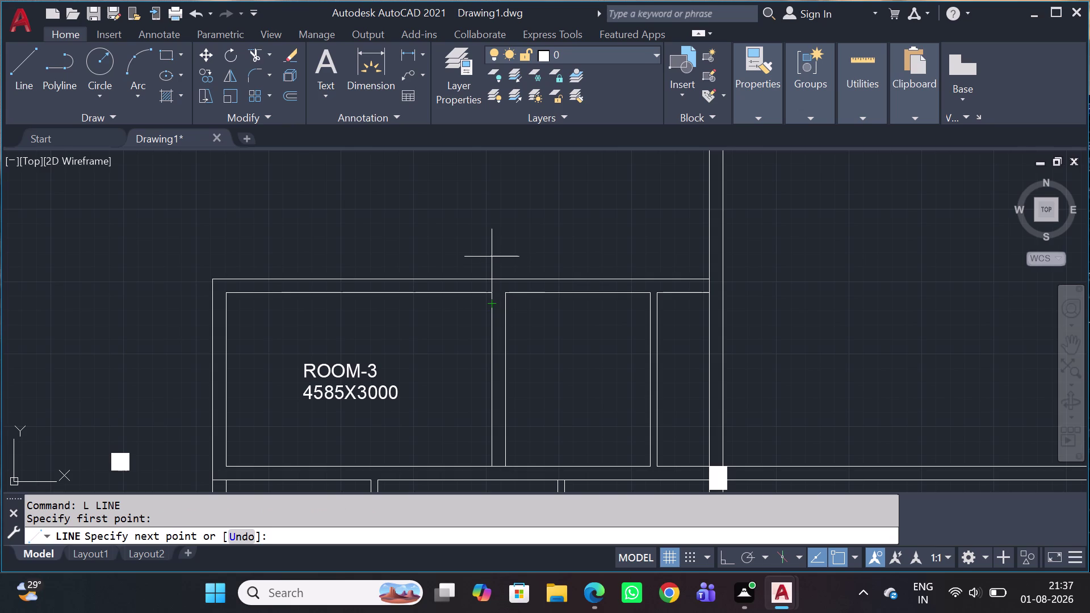
key(Escape)
key(space)
scroll(up, 3)
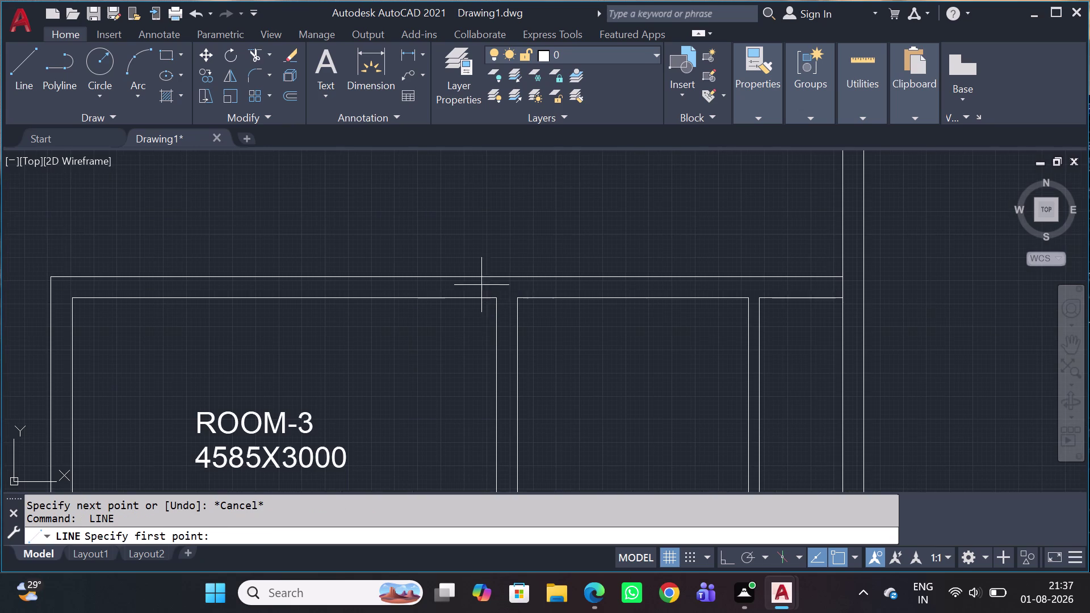
click(499, 299)
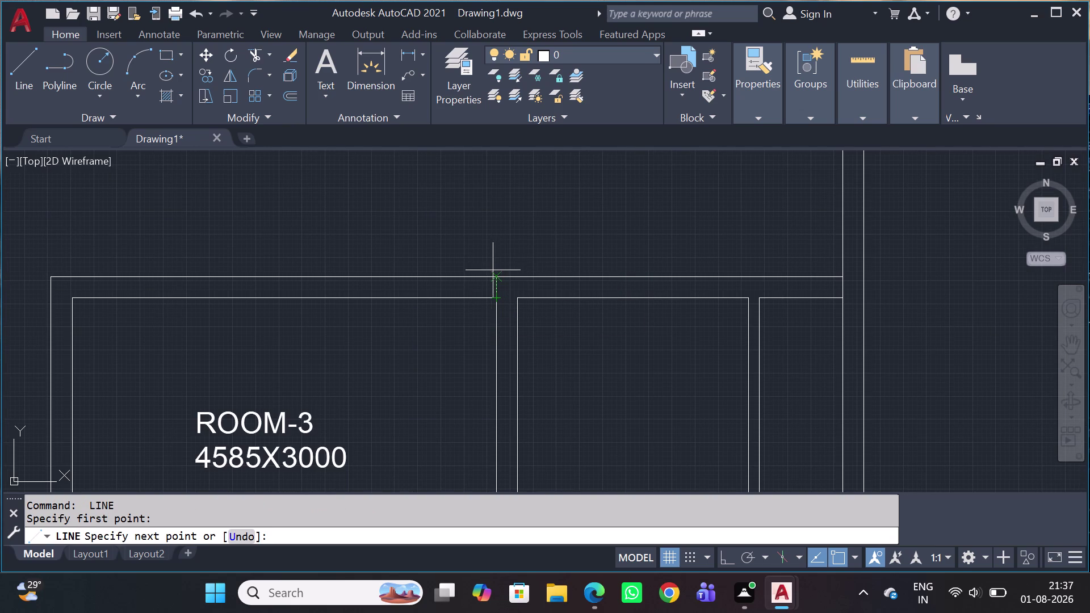
click(493, 279)
click(509, 301)
key(space)
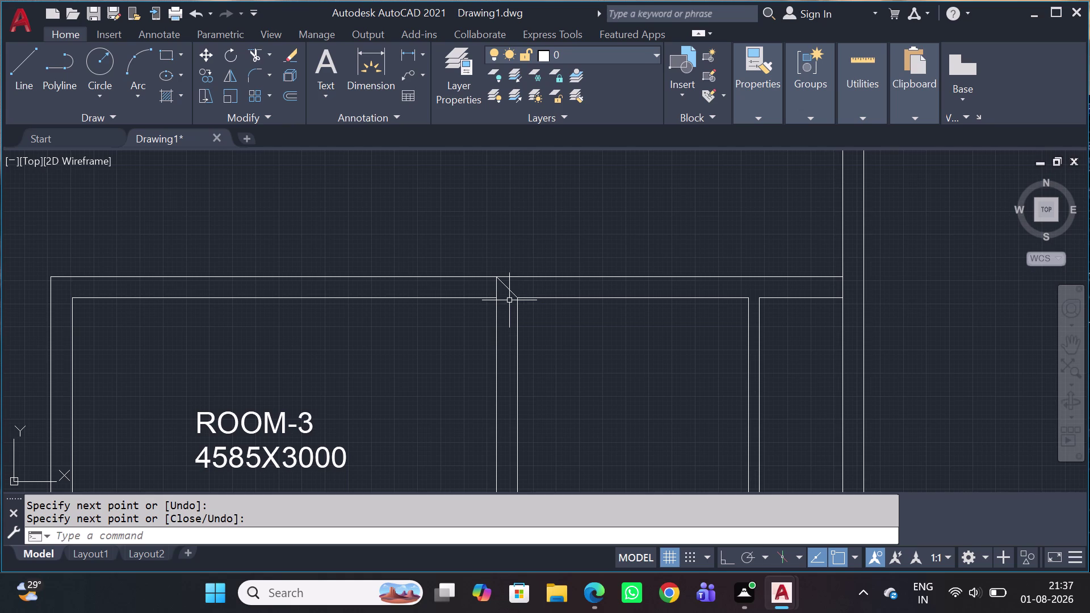
key(ctrl+z)
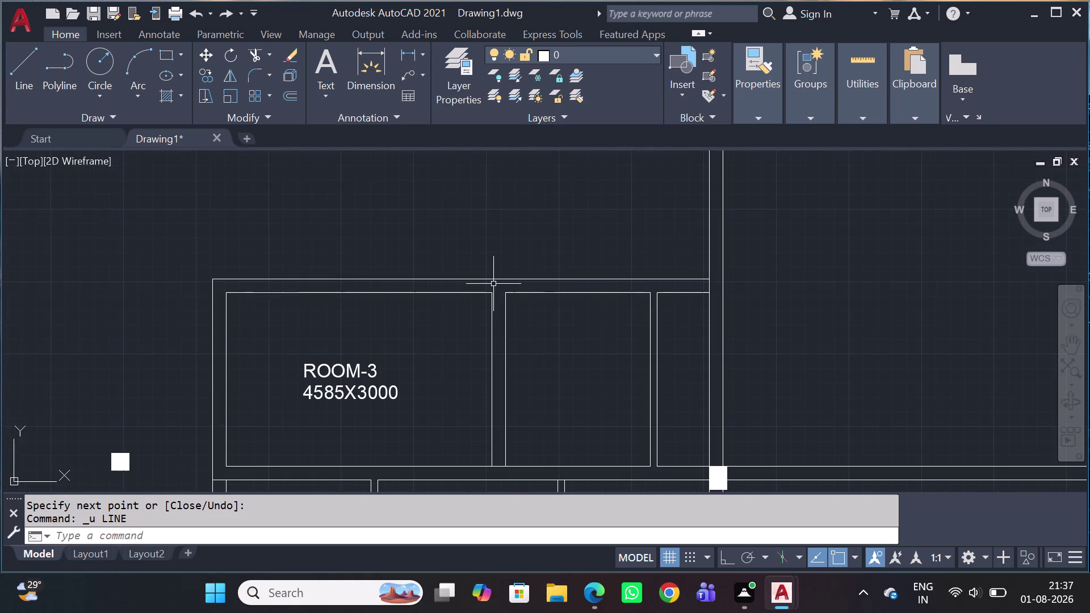
Draw two lines closing both wall ends from the inner wall to the outer top wall.
key(l)
key(space)
scroll(up, 3)
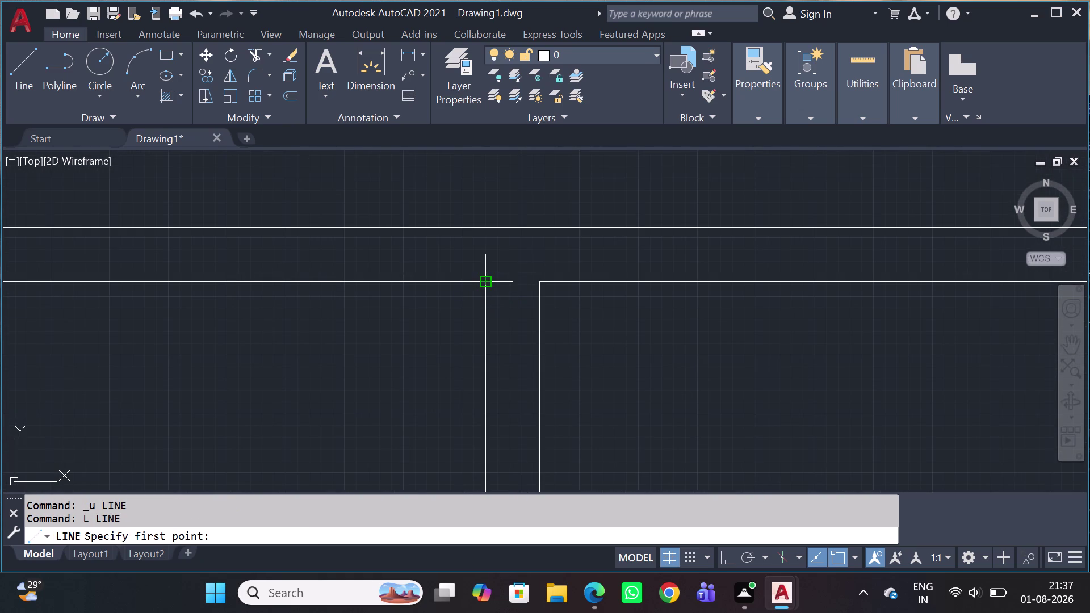
click(490, 282)
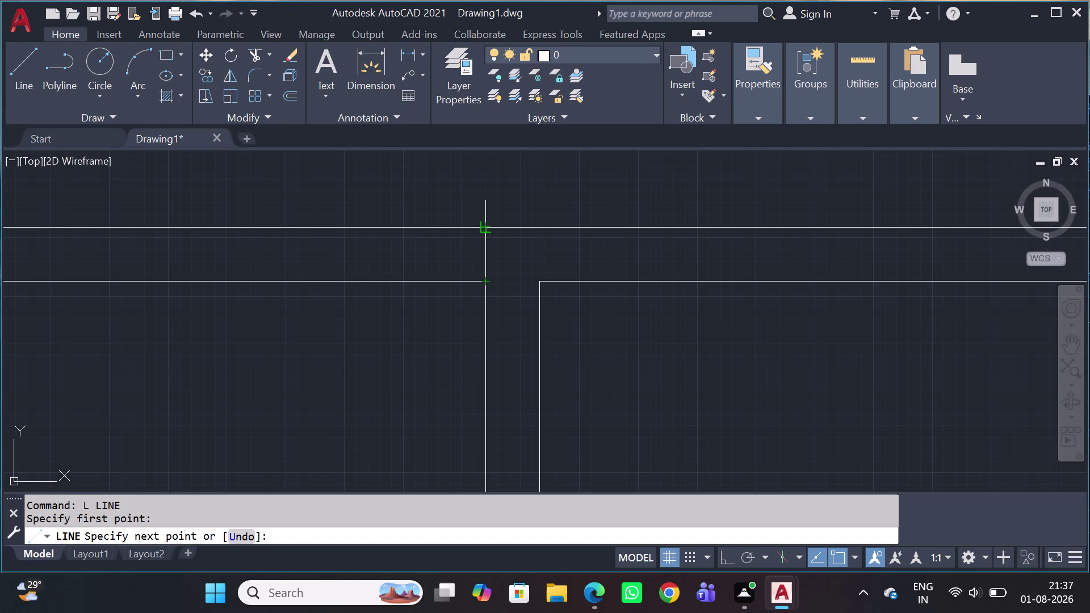
click(490, 228)
key(Escape)
key(space)
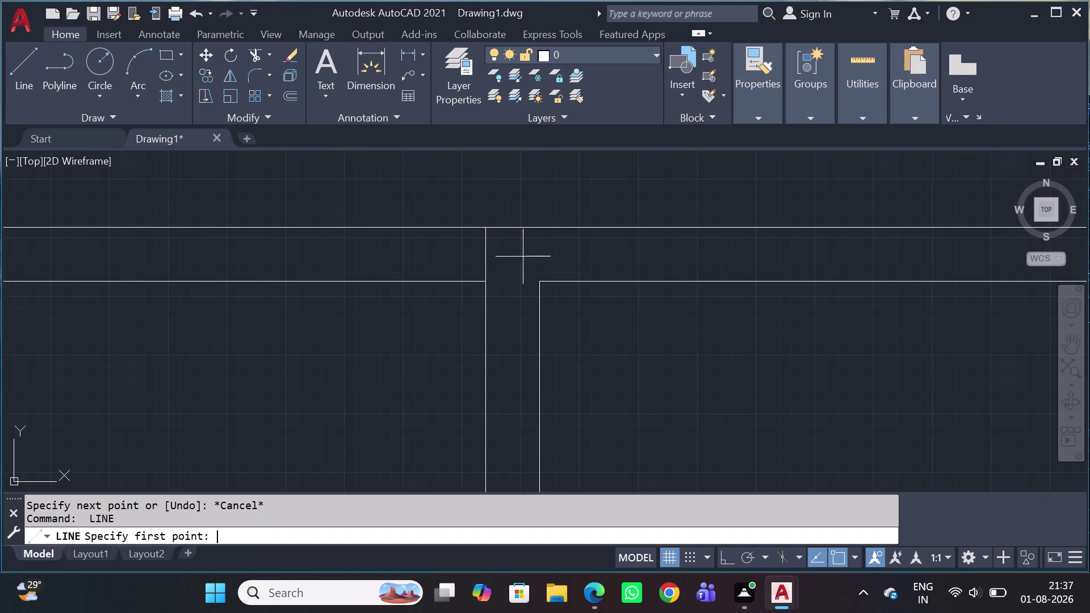
click(544, 277)
click(542, 225)
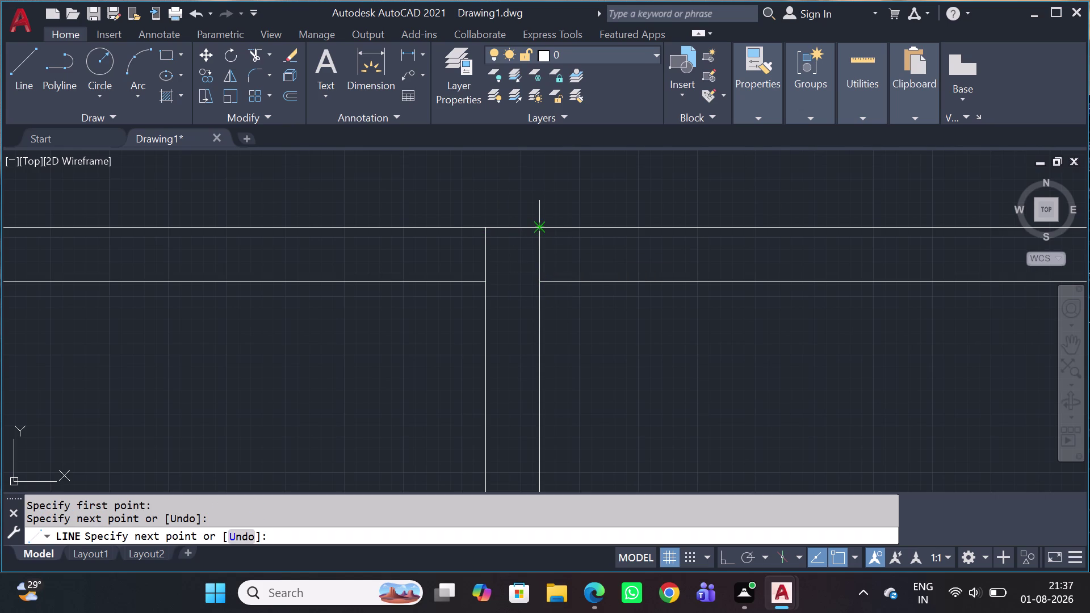
key(Escape)
Try a line at the wall opening, undo it, then draw a line across the inner wall.
scroll(down, 3)
scroll(down, 3)
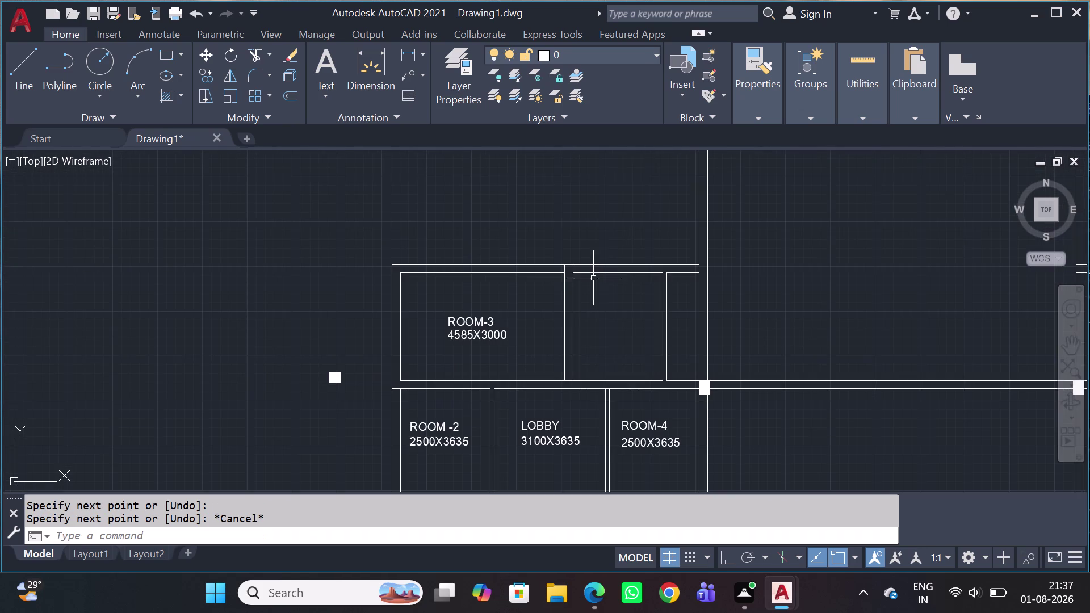
key(space)
scroll(up, 3)
scroll(up, 3)
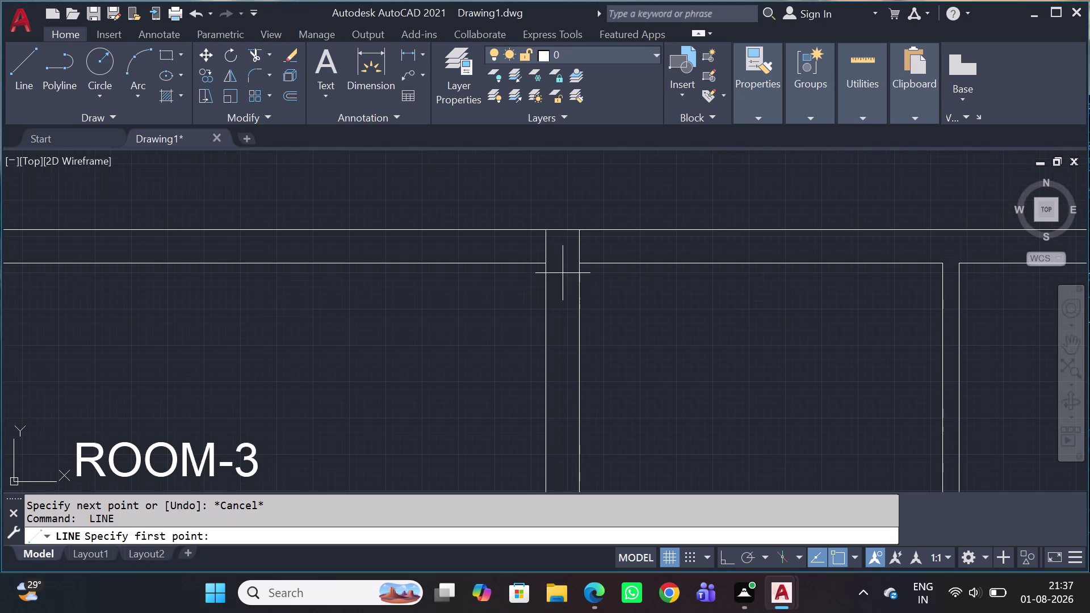
click(581, 275)
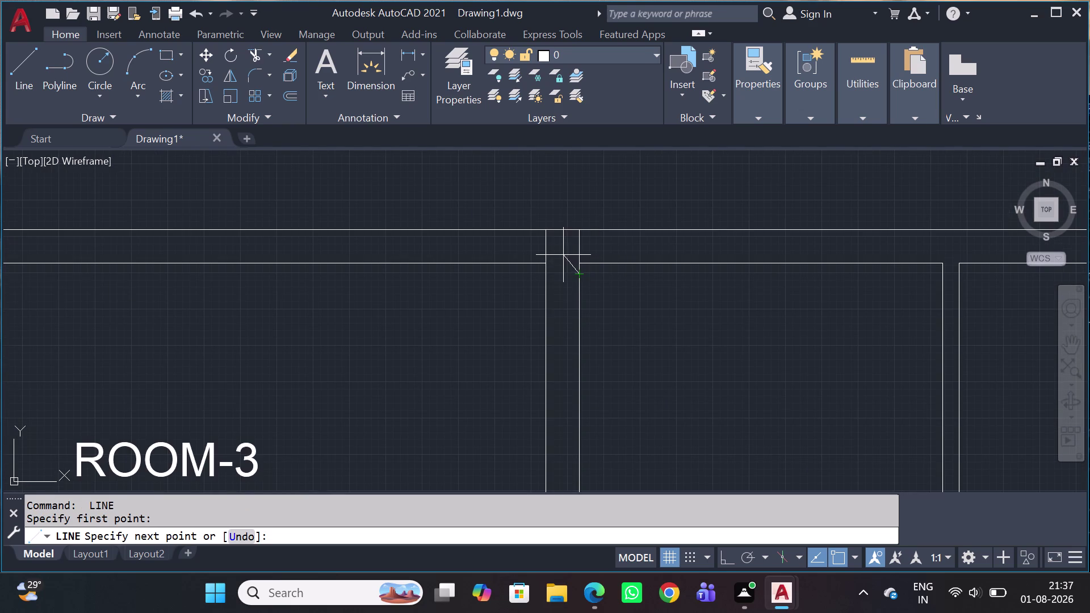
key(grave)
key(ctrl+z)
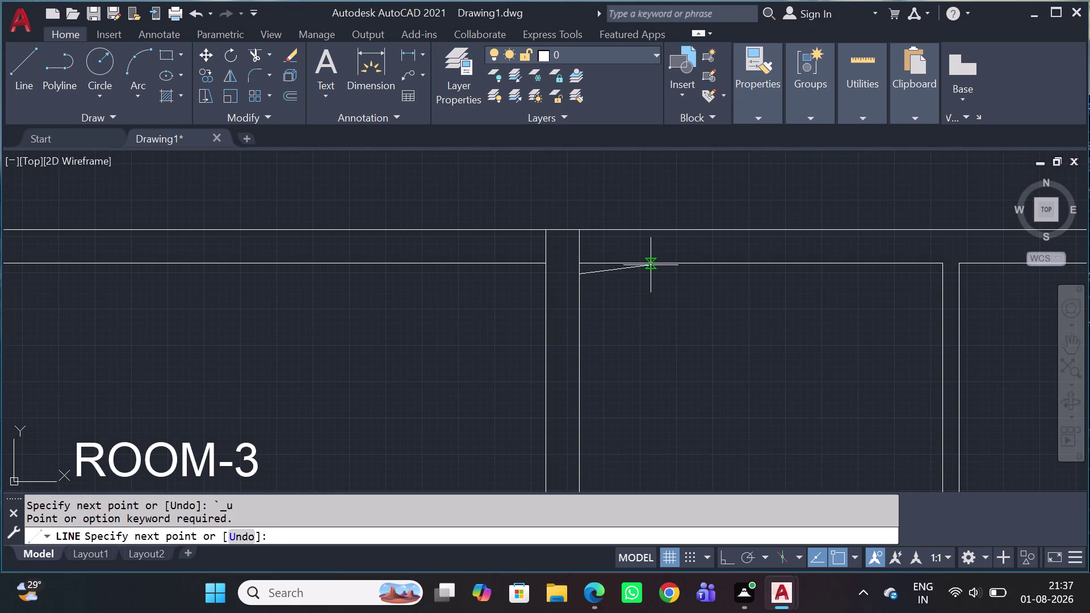
key(ctrl+z)
scroll(up, 3)
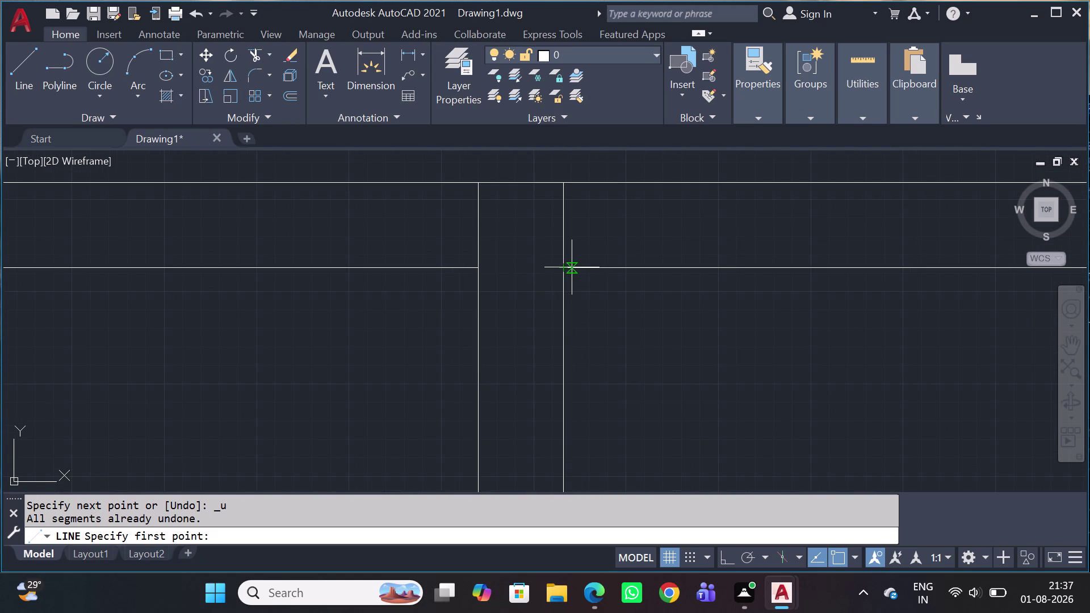
click(566, 272)
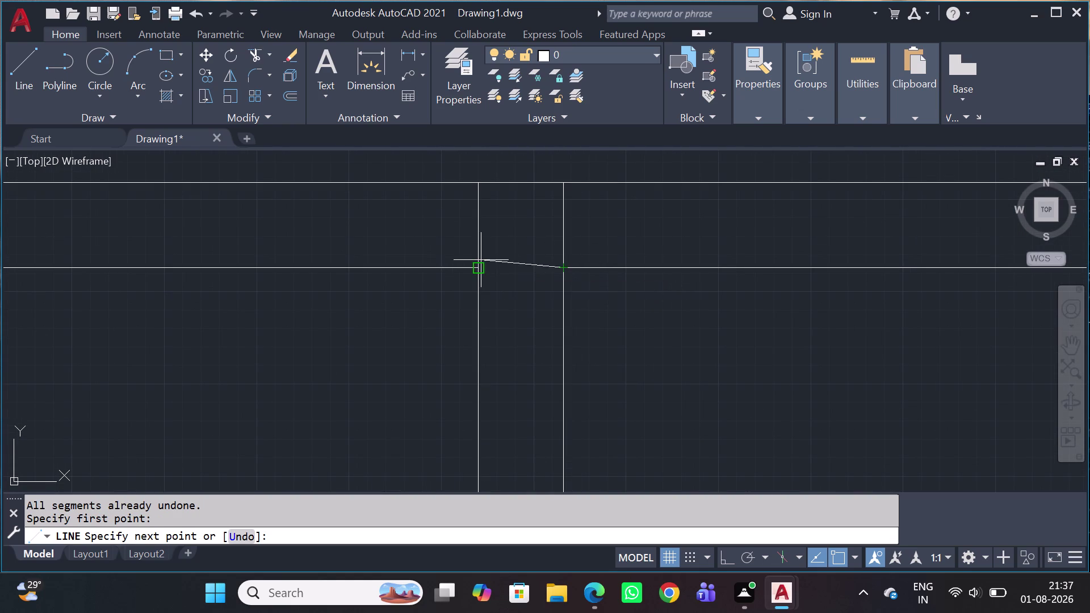
click(475, 274)
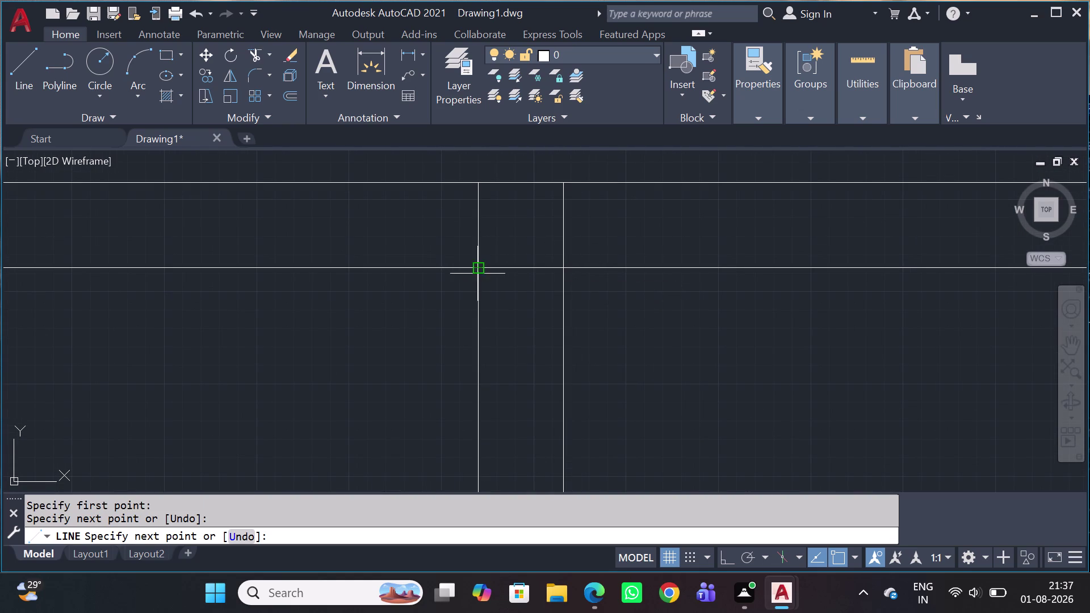
key(Escape)
At ROOM-3's top-left outer wall corner, draw a line from the corner to the inner wall.
scroll(down, 3)
middle_drag(598, 322, 602, 325)
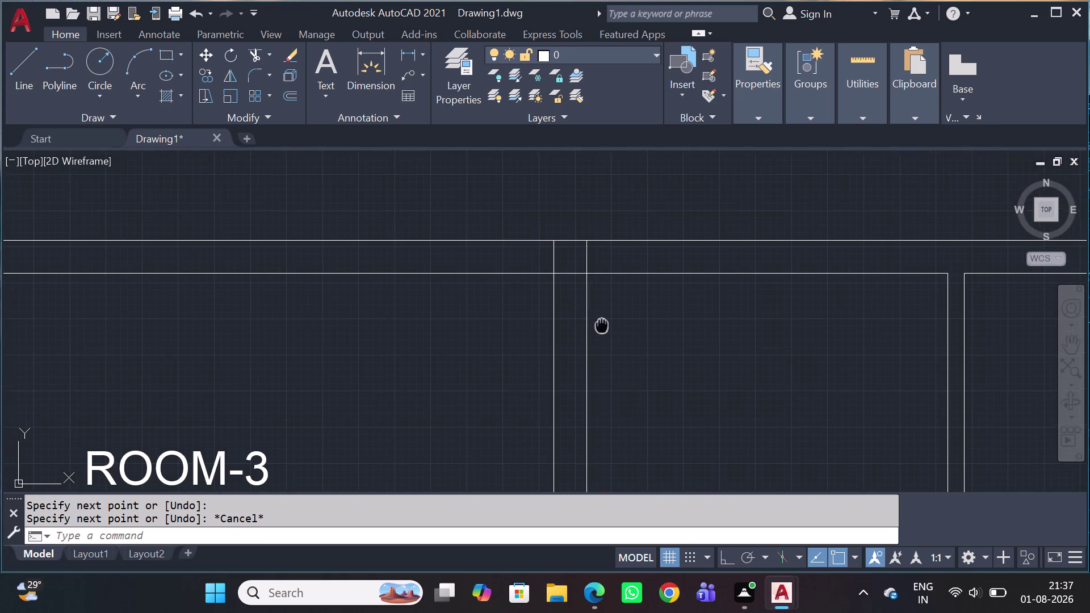
middle_drag(603, 325, 816, 275)
scroll(down, 3)
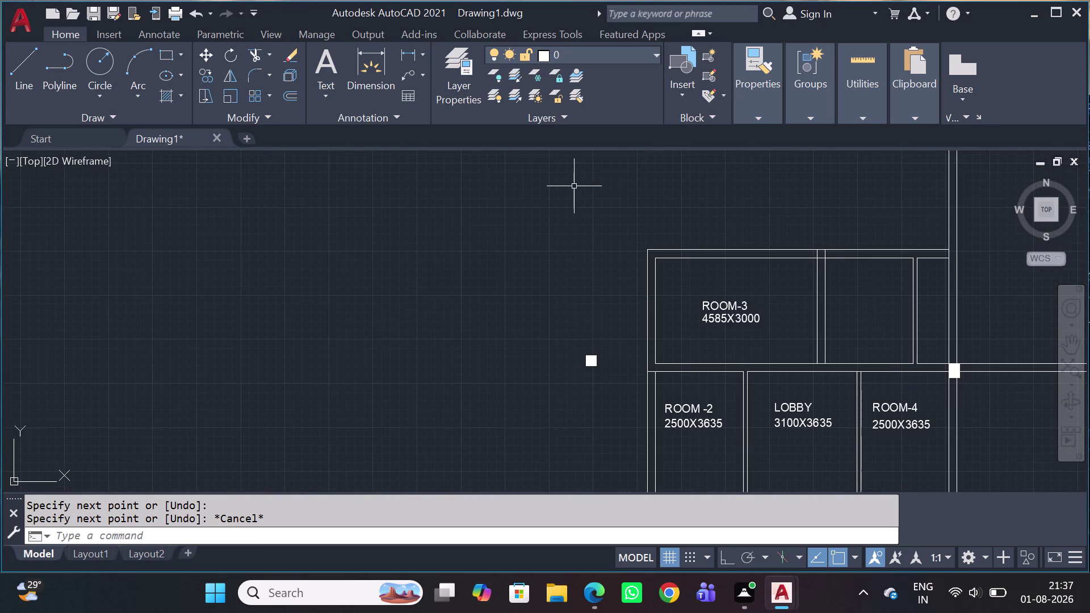
key(l)
key(space)
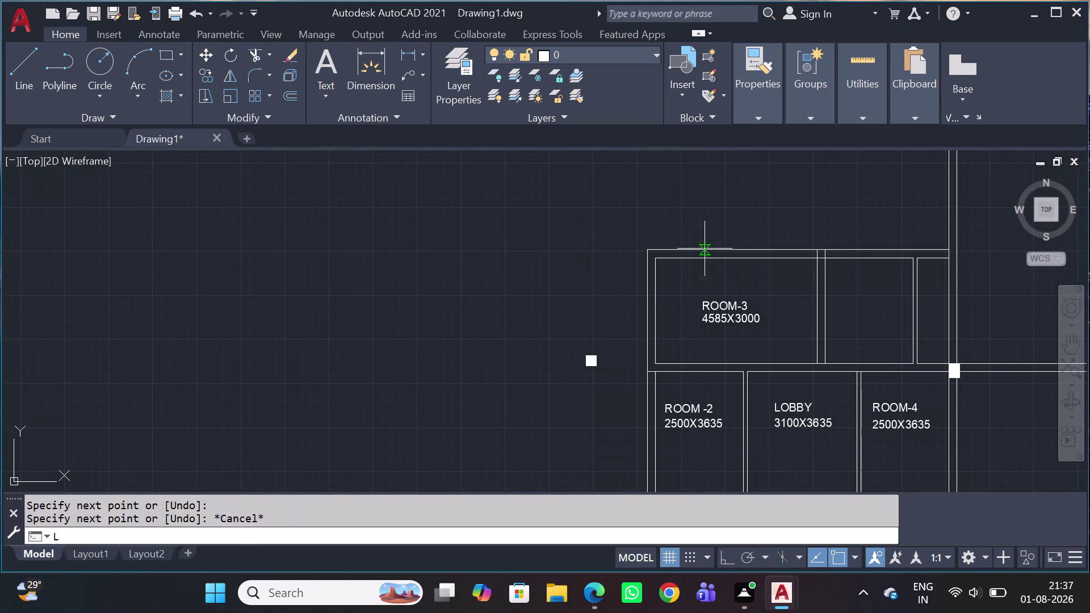
scroll(up, 3)
scroll(up, 3)
middle_drag(665, 315, 0, 209)
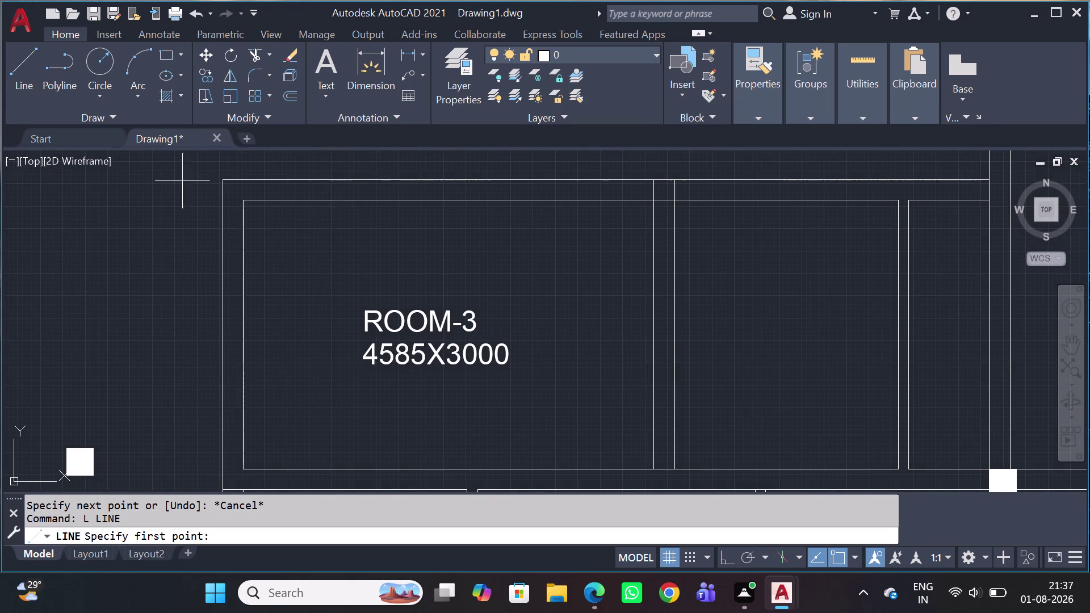
middle_drag(196, 192, 299, 281)
scroll(up, 3)
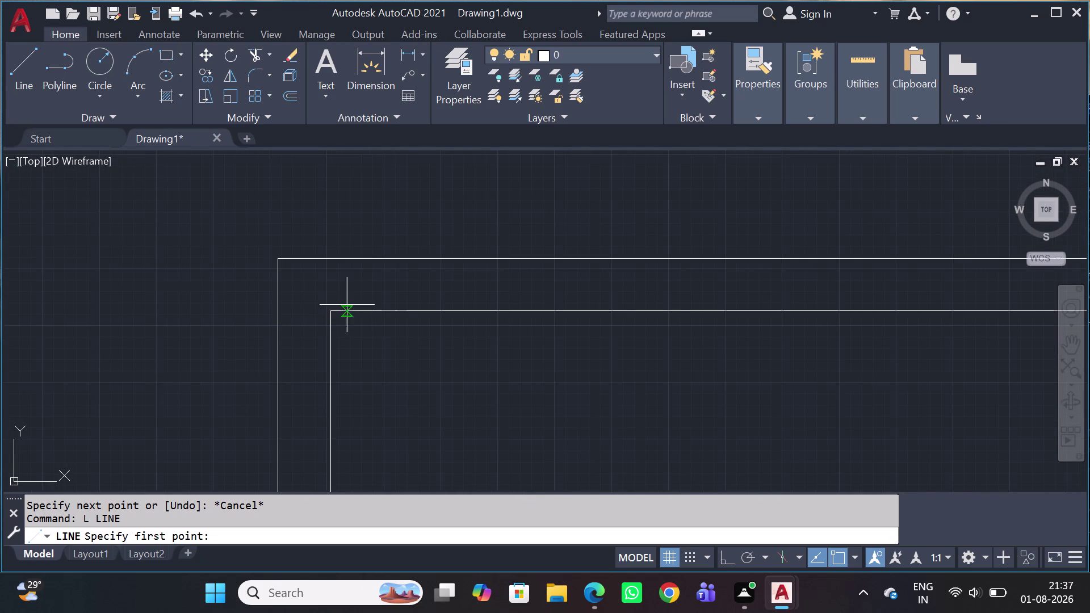
click(336, 316)
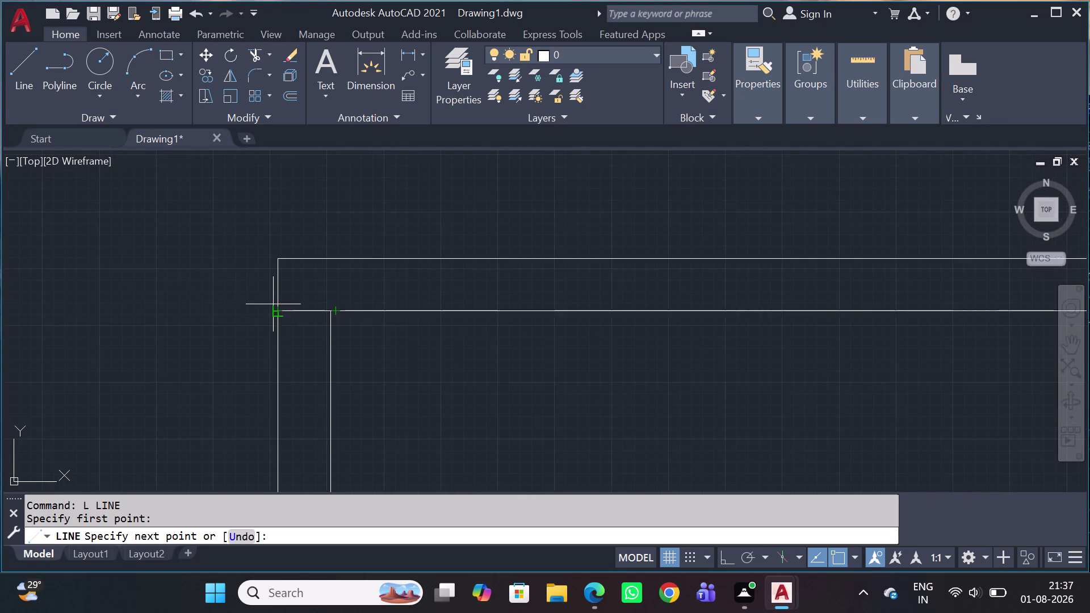
click(276, 314)
key(space)
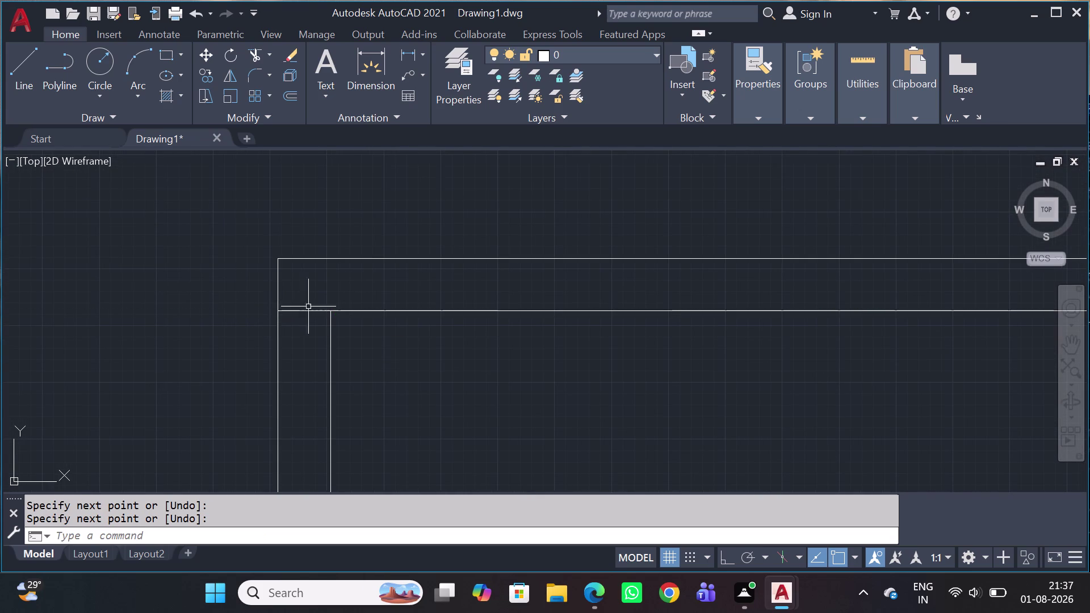
Draw a second short line from the wall corner up to the wall.
key(space)
click(329, 315)
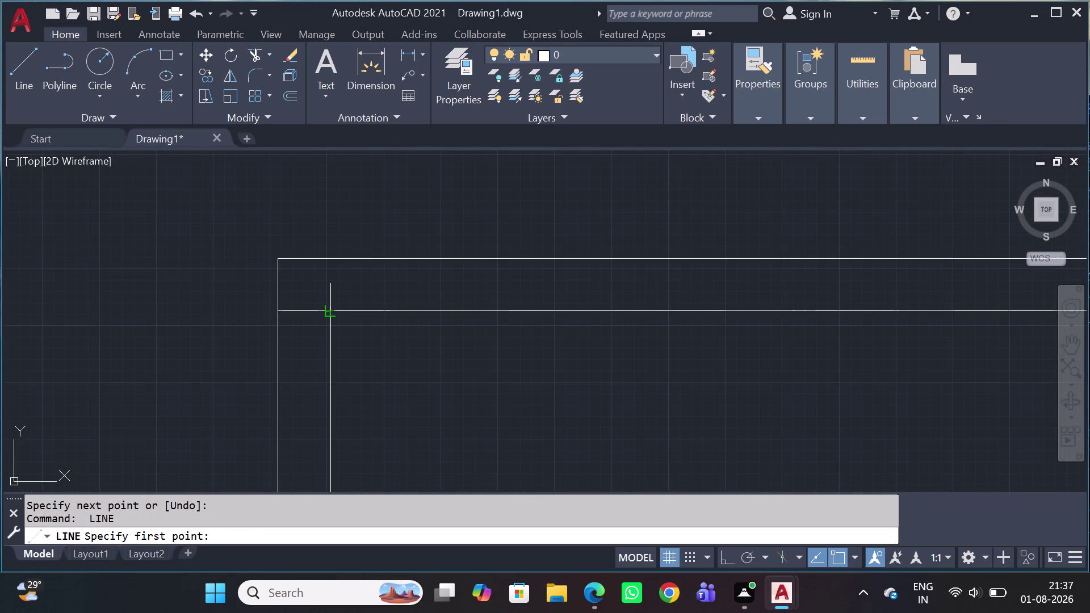
click(330, 263)
scroll(down, 3)
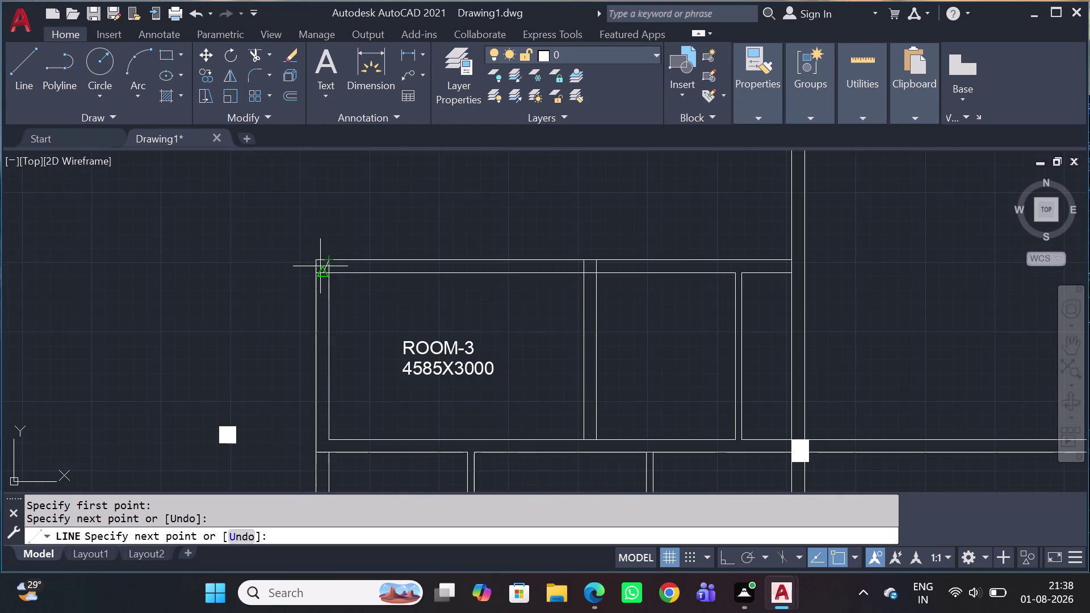
key(space)
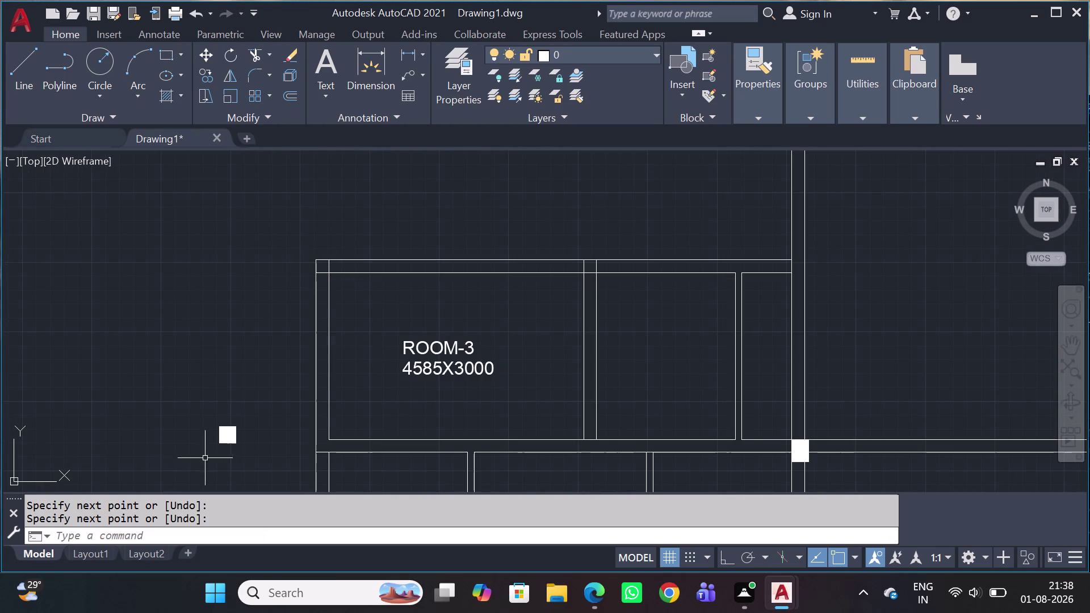
scroll(up, 3)
click(266, 442)
Copy the square column by its corner onto the top-left outer wall corner above ROOM-3.
click(203, 358)
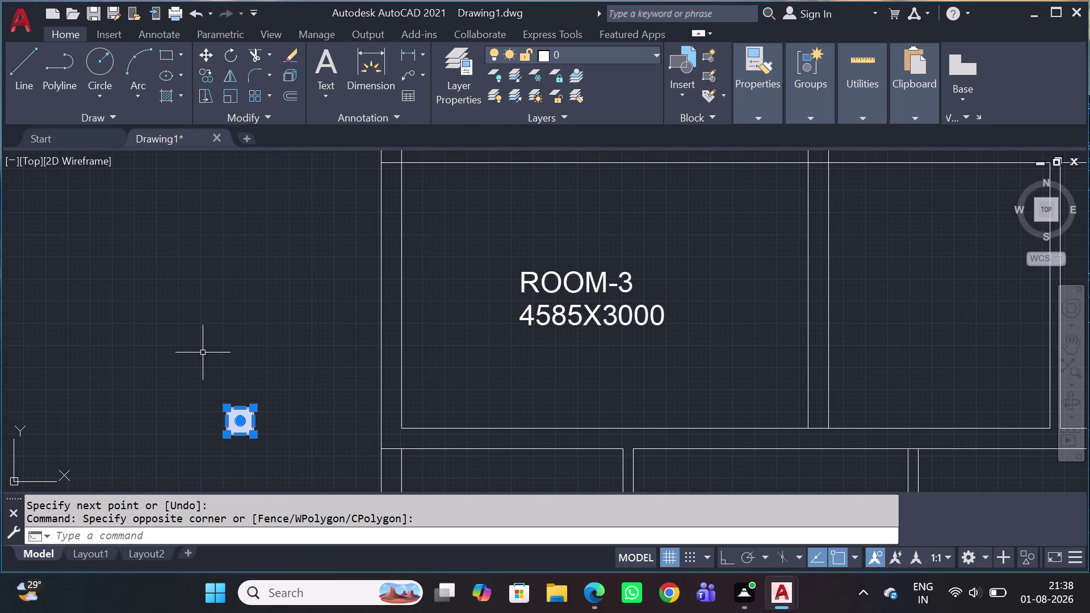
key(c)
key(o)
key(space)
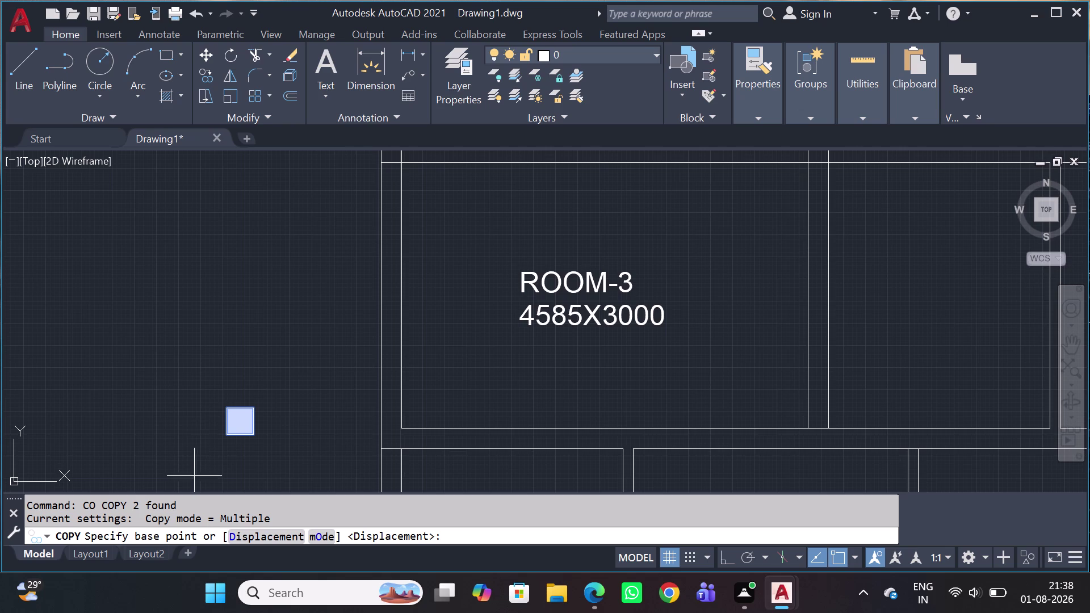
scroll(up, 3)
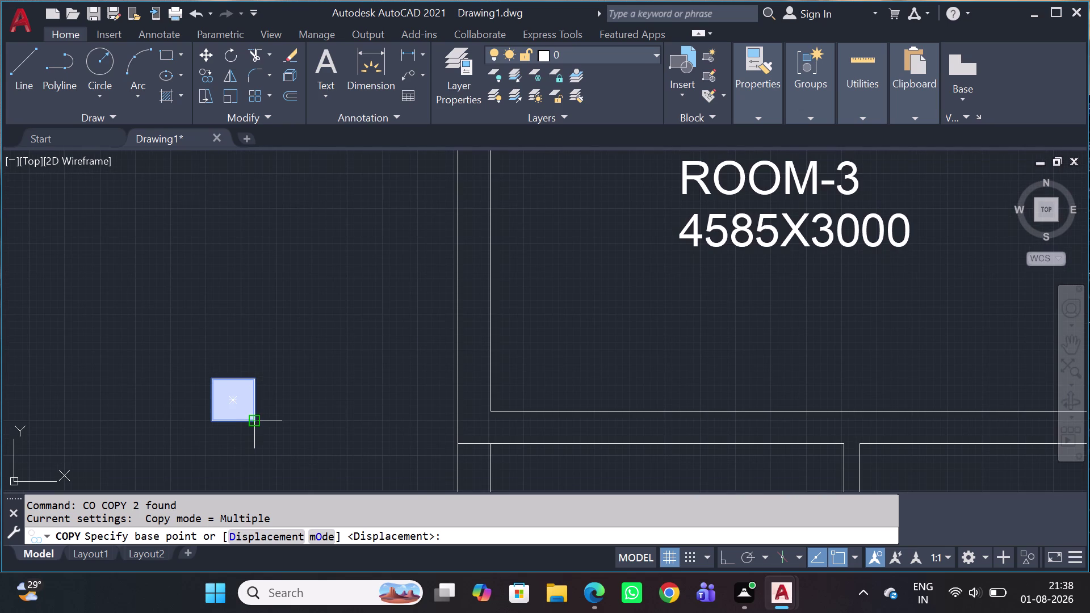
click(258, 421)
scroll(down, 3)
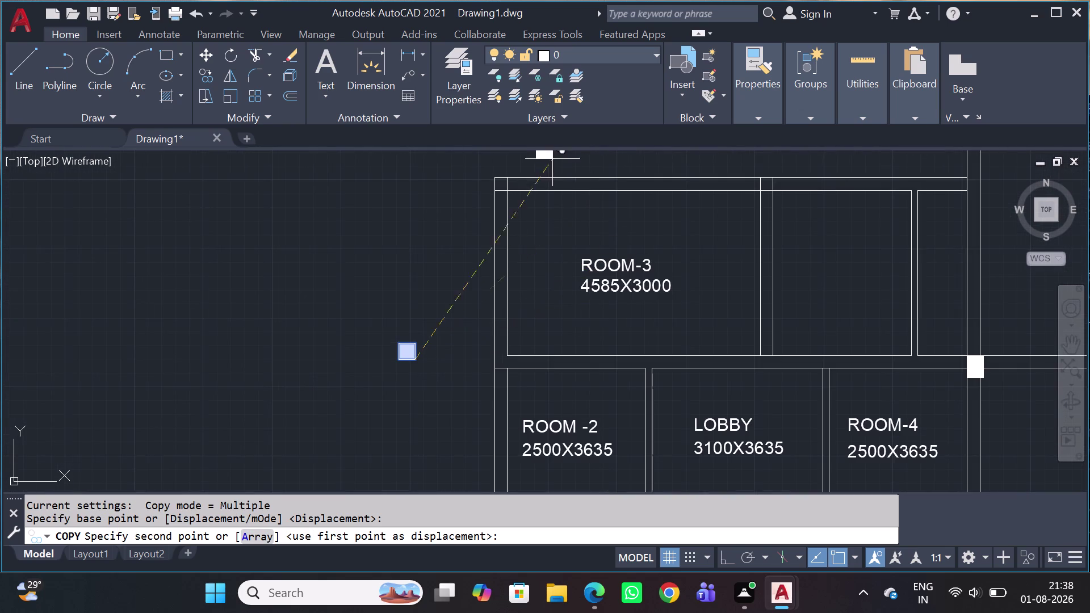
middle_drag(455, 208, 455, 214)
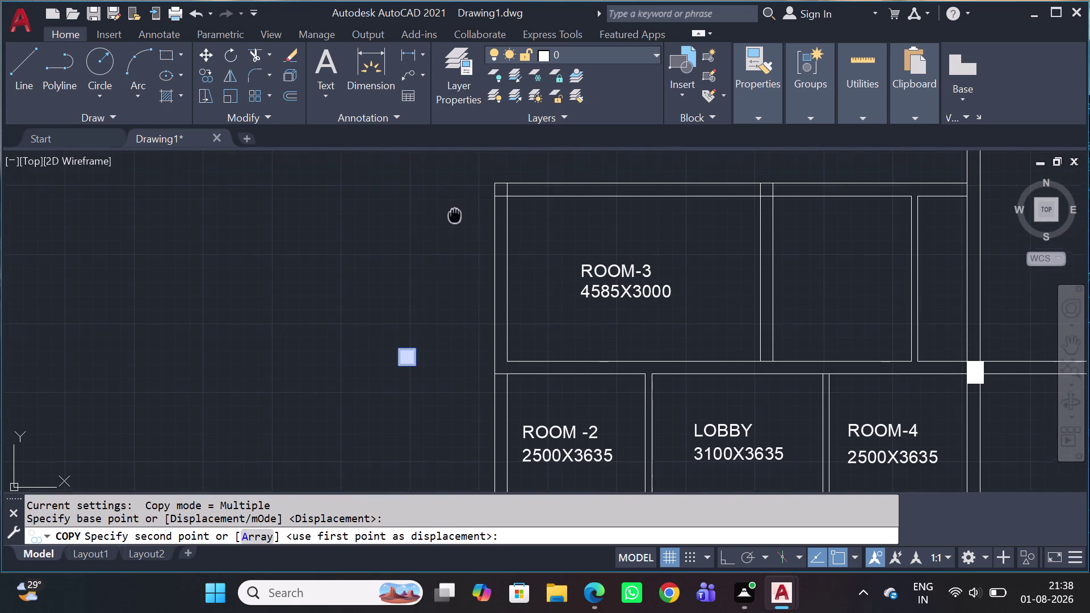
middle_drag(455, 214, 433, 241)
scroll(up, 3)
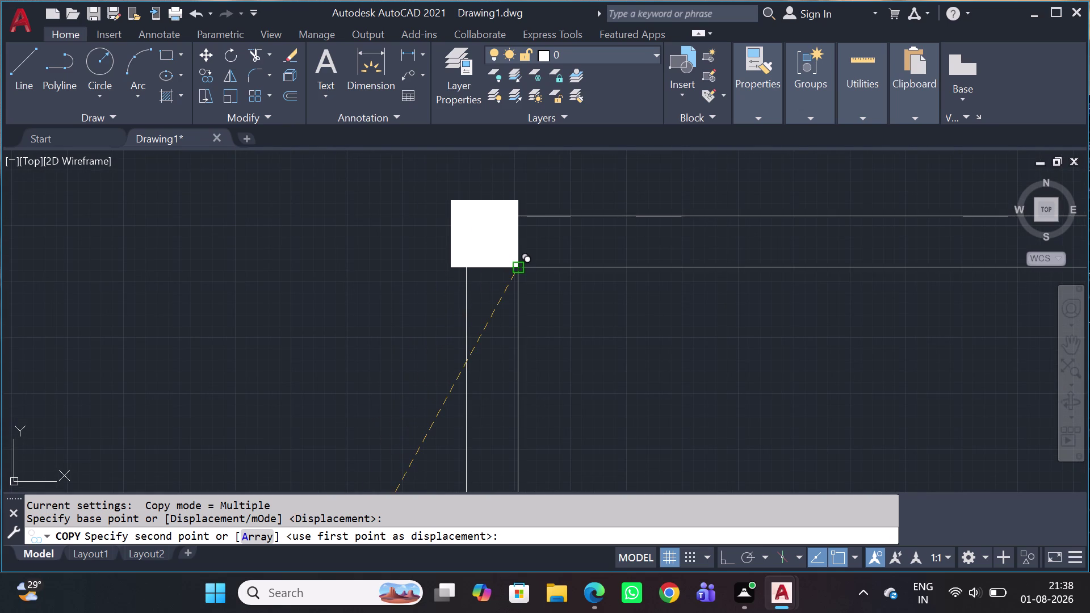
click(525, 272)
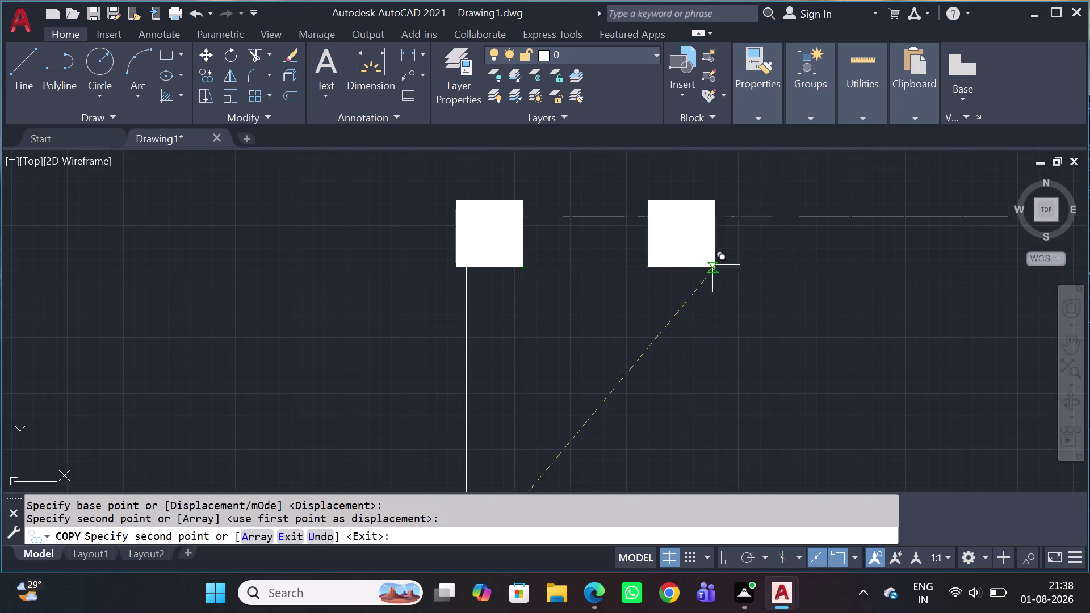
key(Escape)
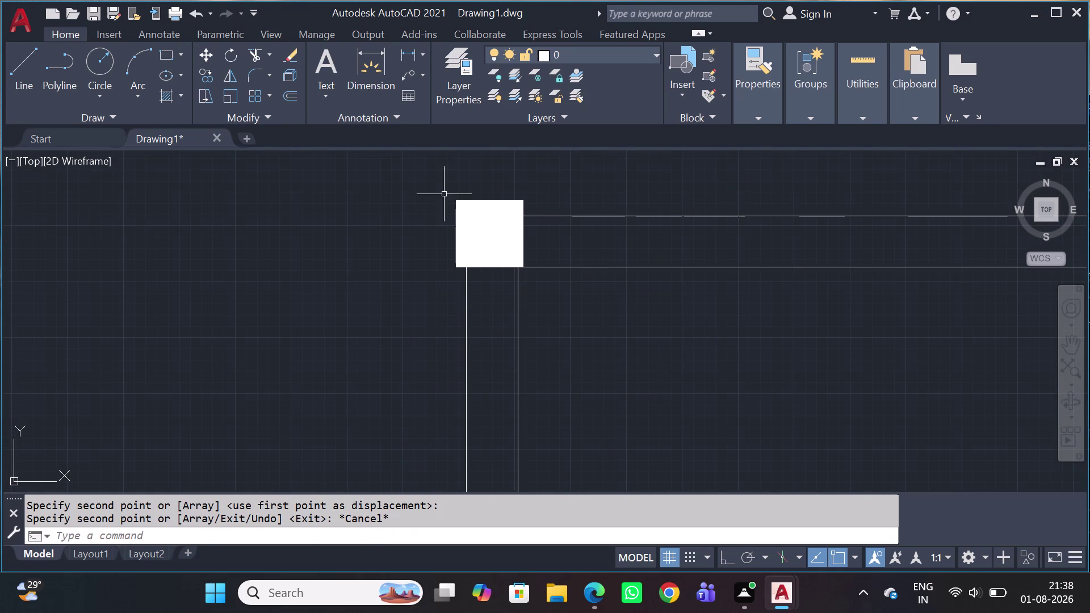
click(433, 190)
click(564, 308)
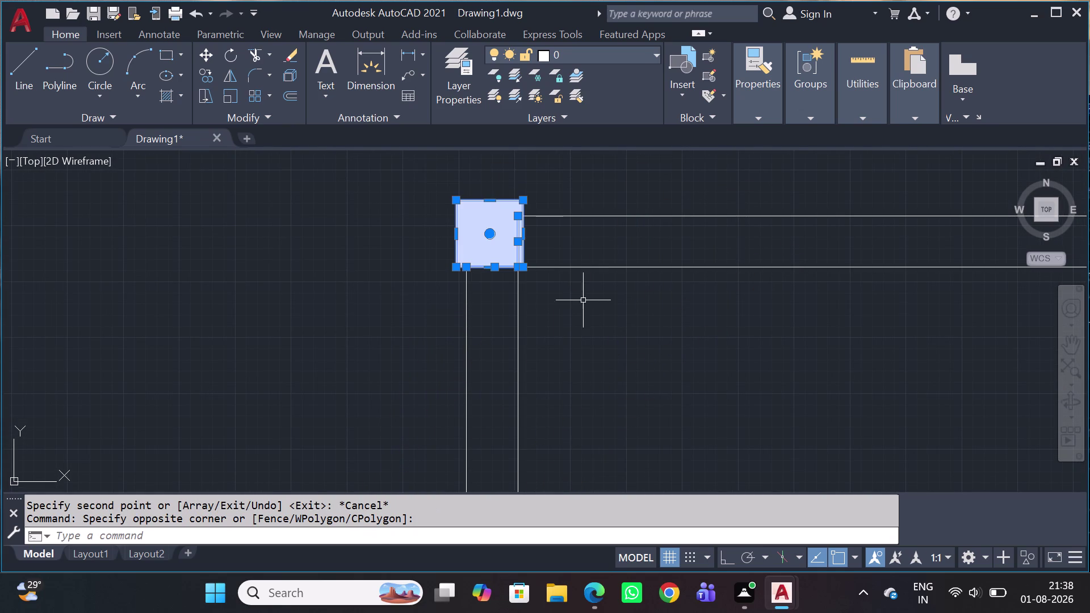
Delete the selected column and guide lines.
key(Delete)
key(Delete)
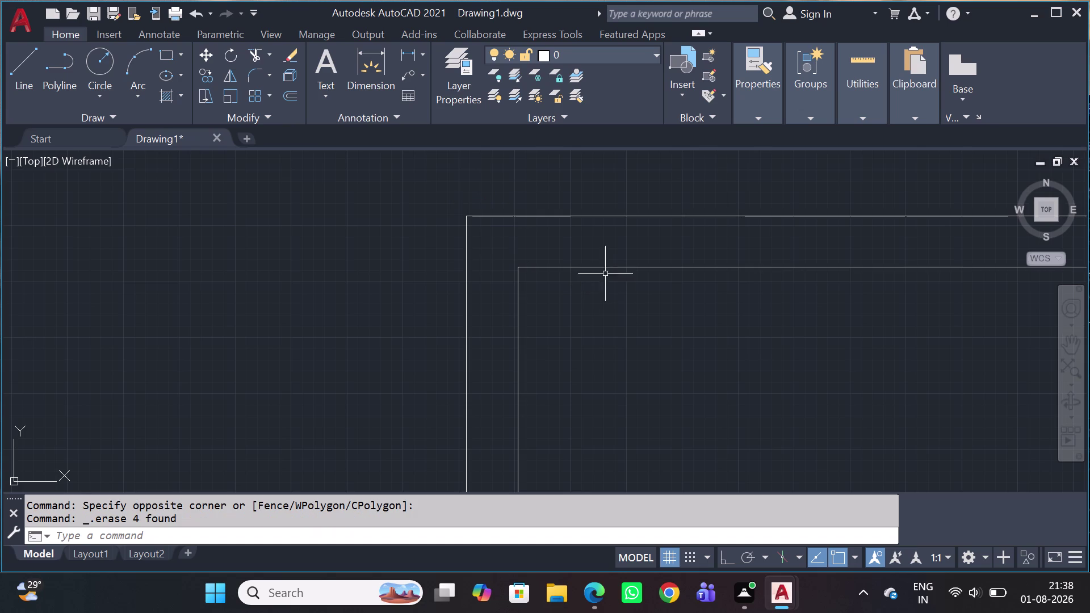
scroll(down, 3)
drag(451, 443, 458, 448)
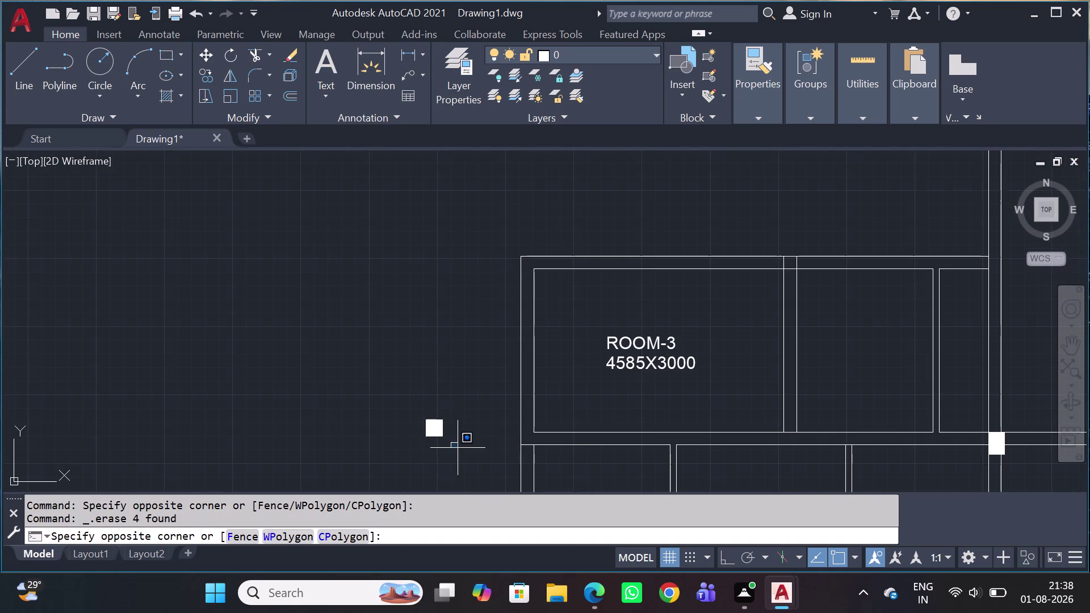
Copy the original square column by its corner to the top-left wall corner of ROOM-3.
drag(419, 413, 424, 406)
key(c)
key(o)
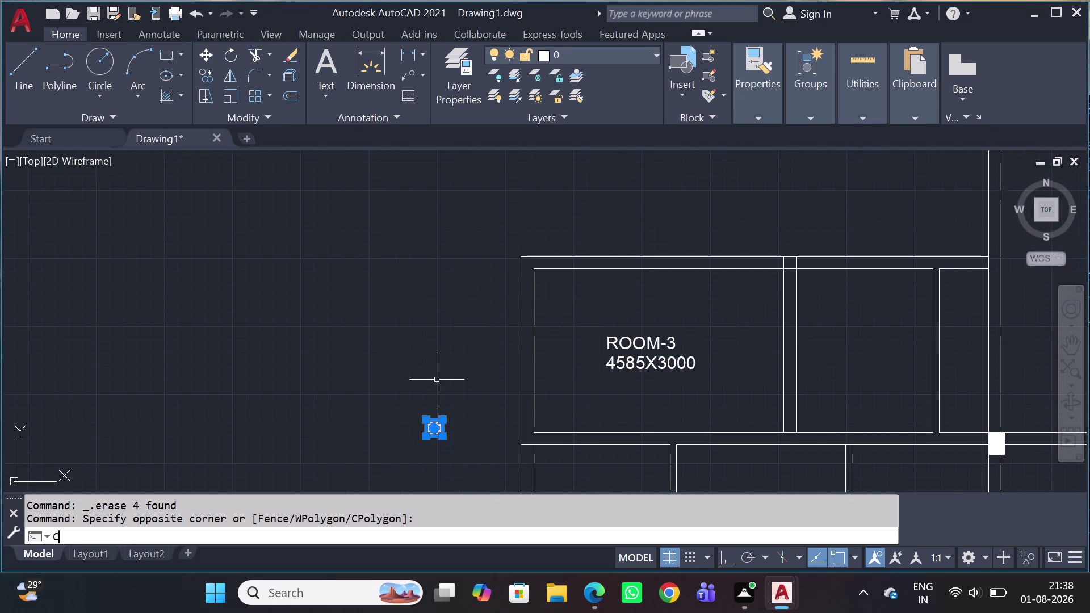
key(space)
scroll(up, 3)
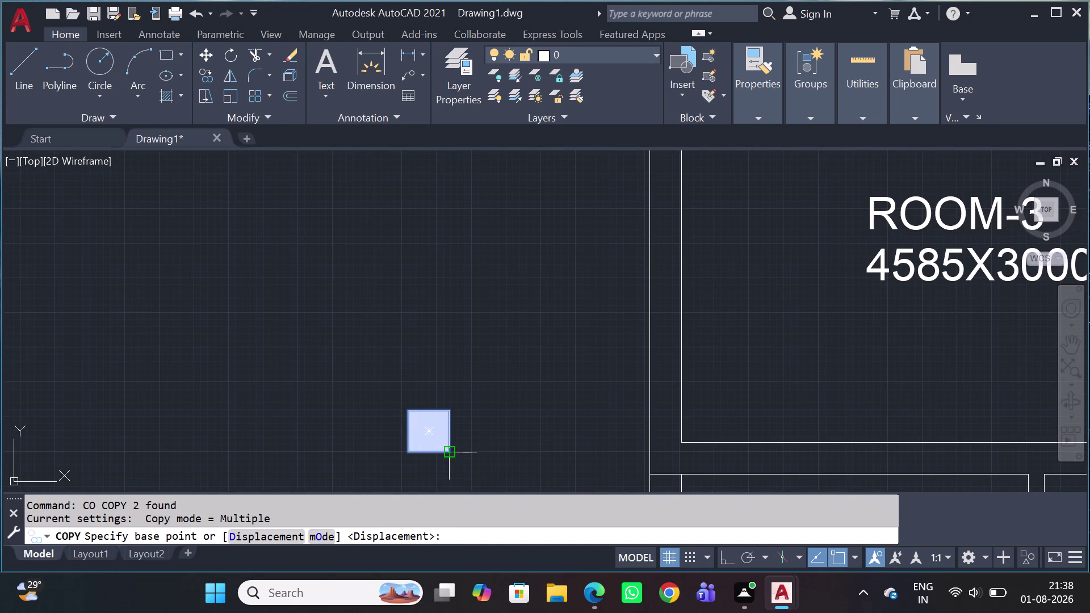
drag(451, 456, 455, 461)
scroll(down, 3)
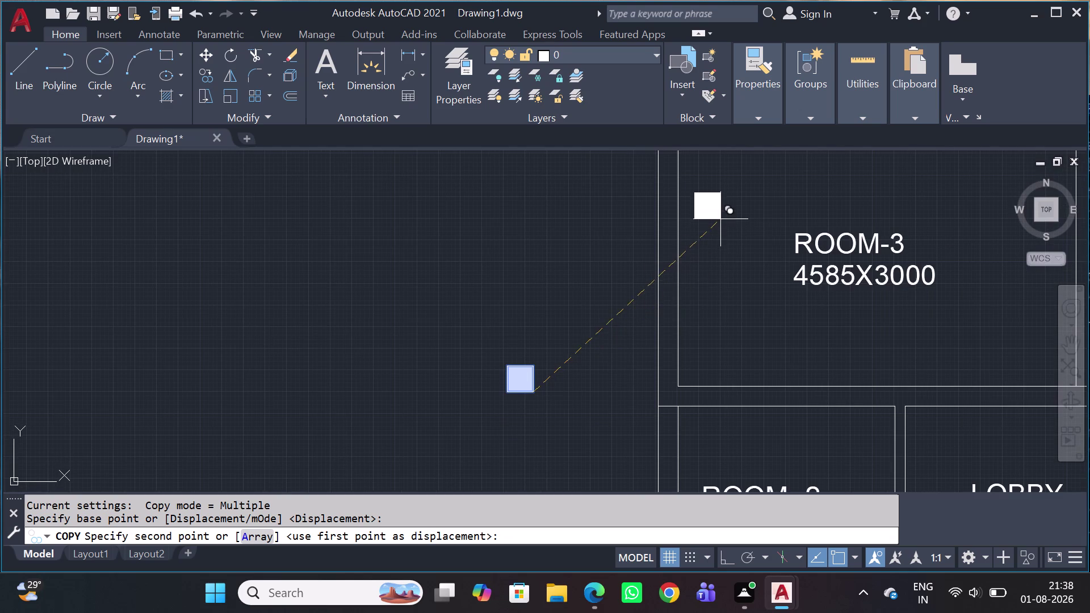
middle_drag(728, 233, 625, 362)
scroll(up, 3)
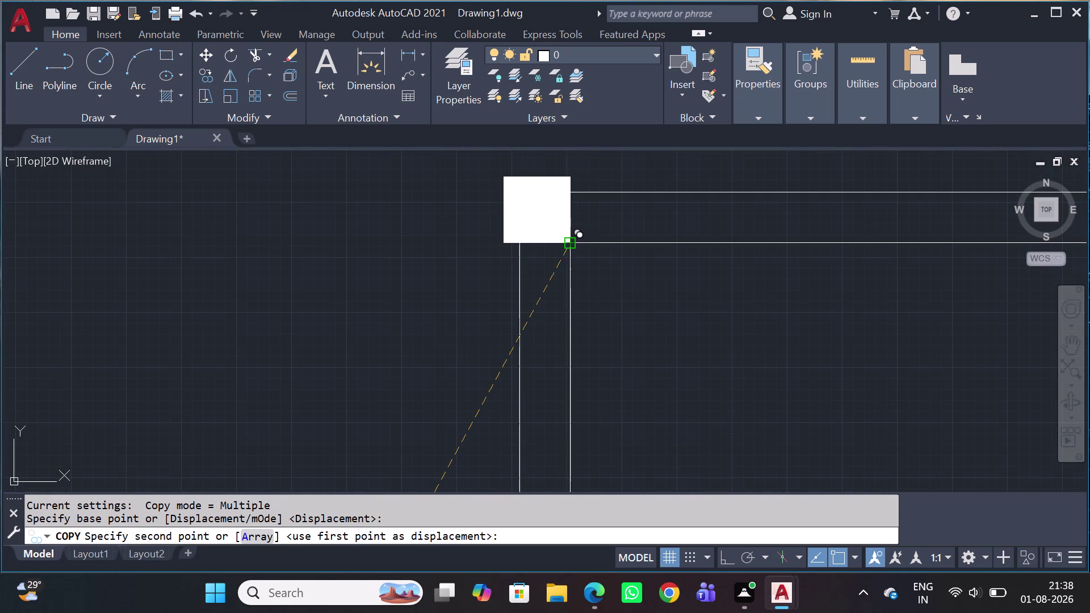
click(572, 242)
Place another column copy at the wall junction below ROOM-2 and LOBBY, then stop copying.
scroll(down, 3)
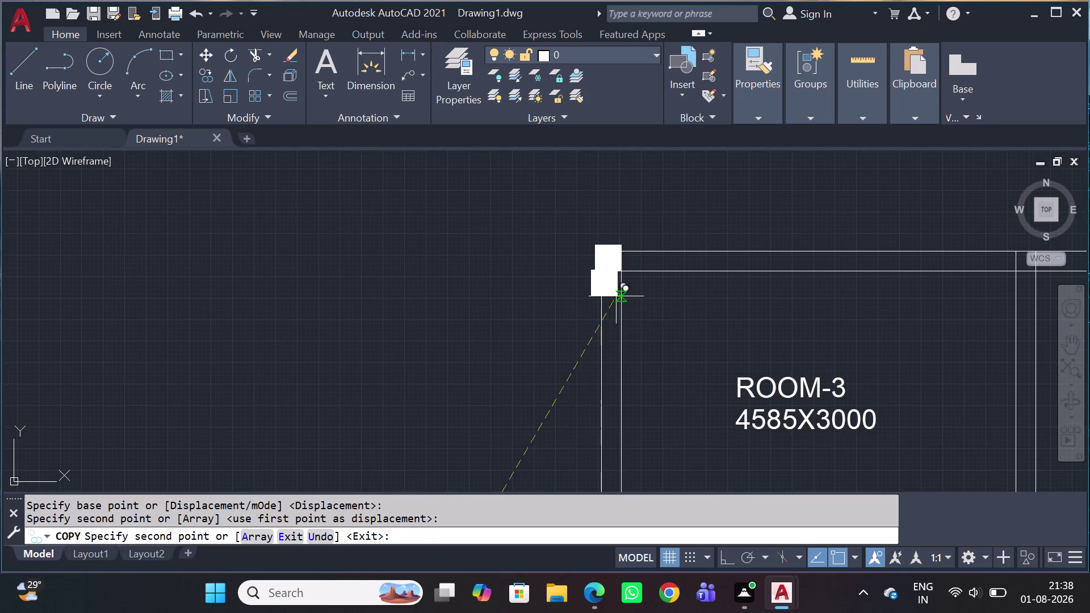
middle_drag(566, 297, 250, 324)
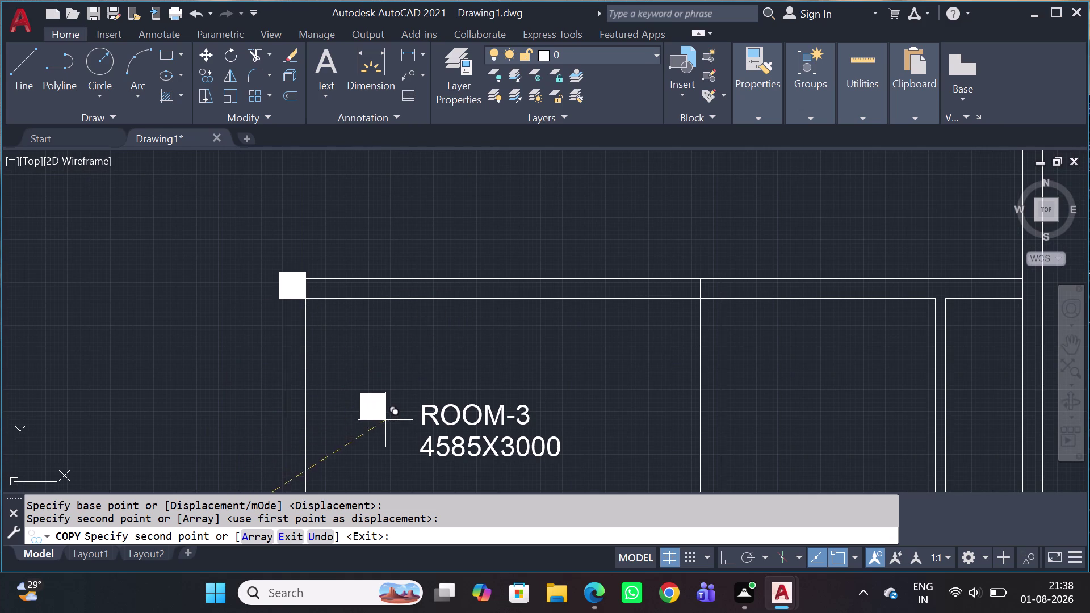
scroll(down, 3)
middle_drag(498, 441, 521, 123)
scroll(up, 3)
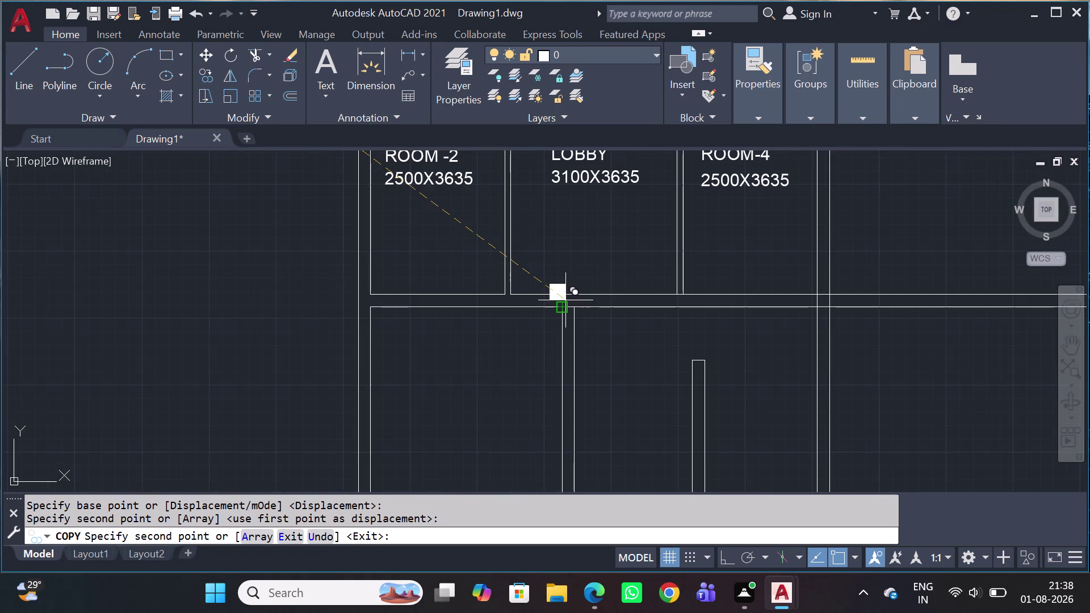
scroll(up, 3)
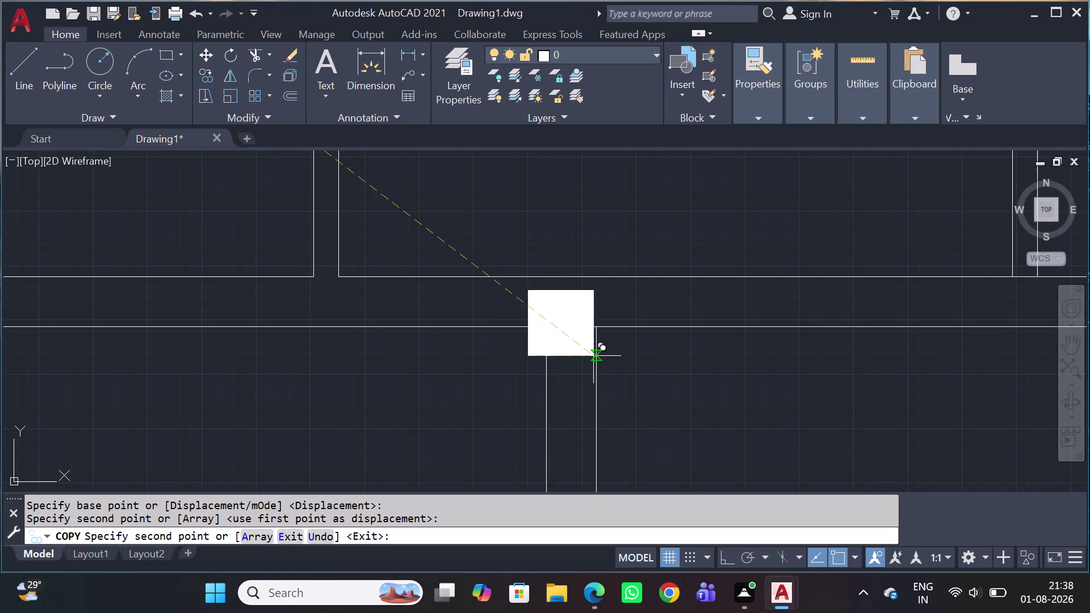
click(597, 323)
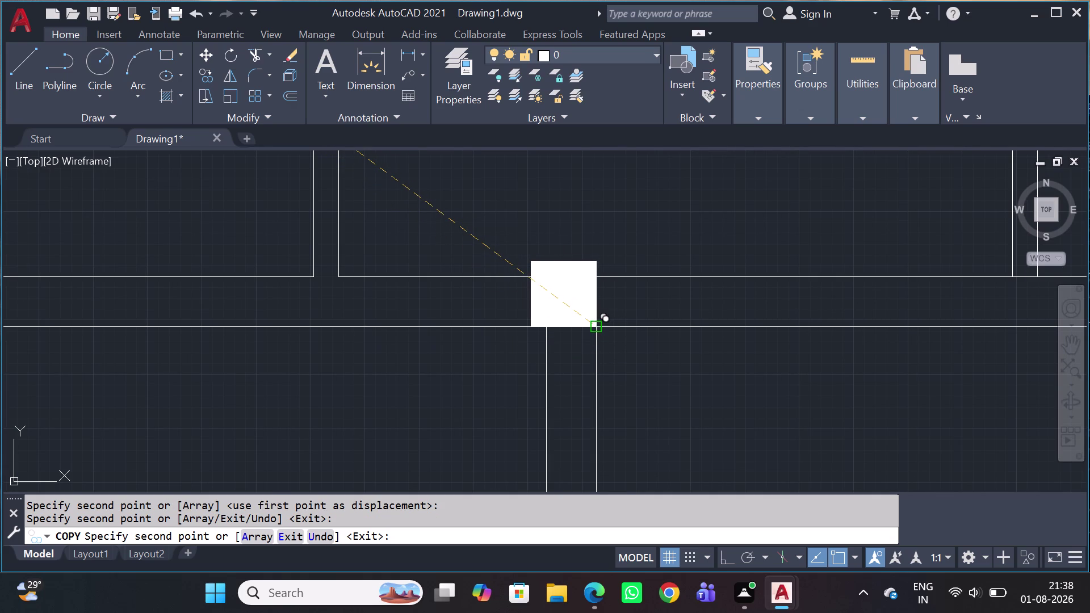
scroll(down, 3)
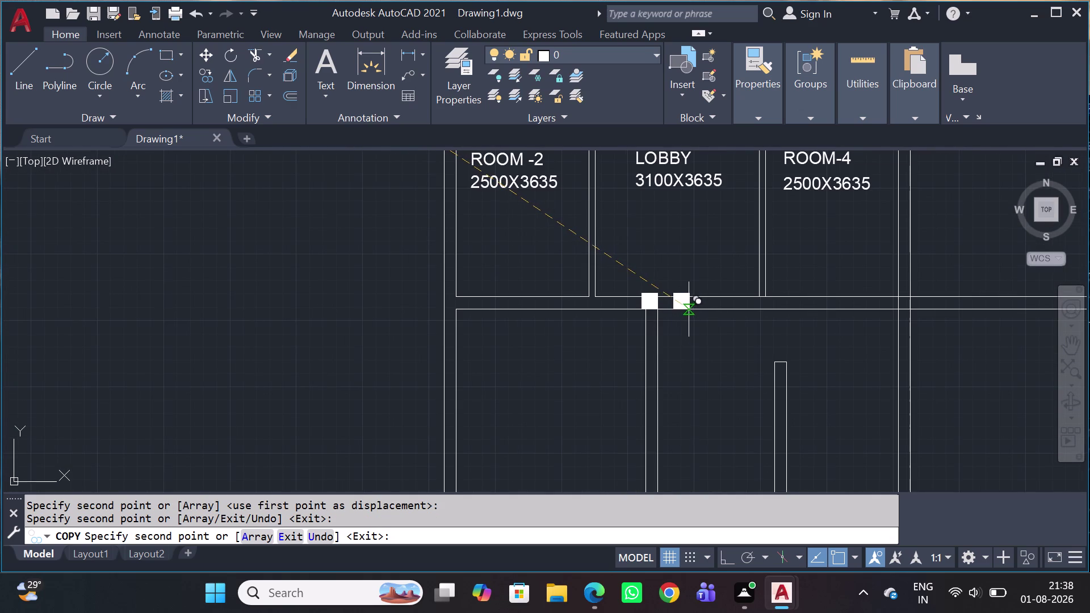
middle_drag(668, 318, 664, 396)
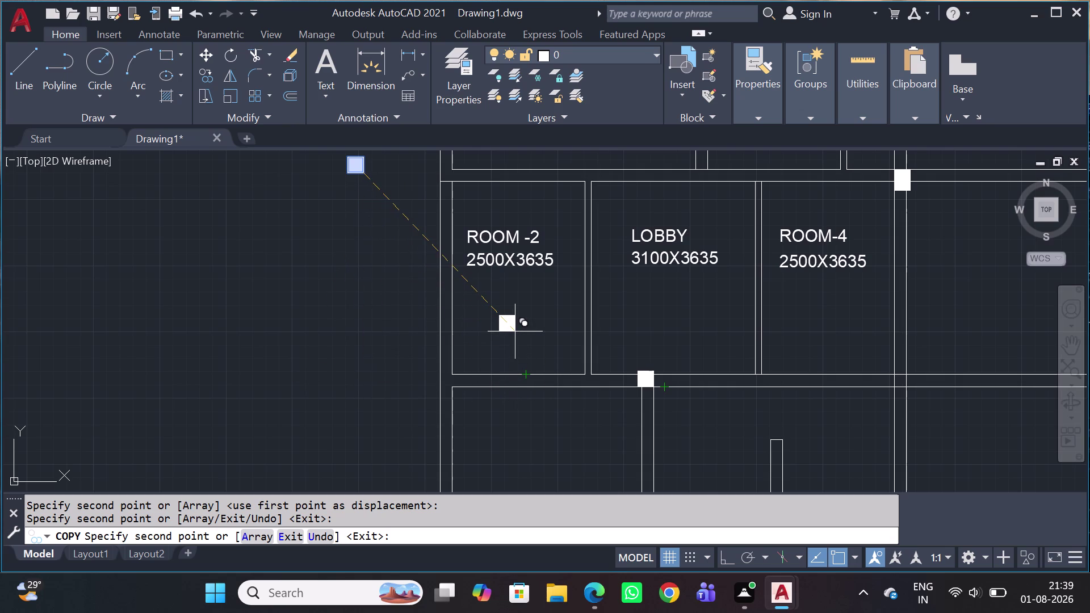
key(Escape)
middle_drag(276, 192, 285, 296)
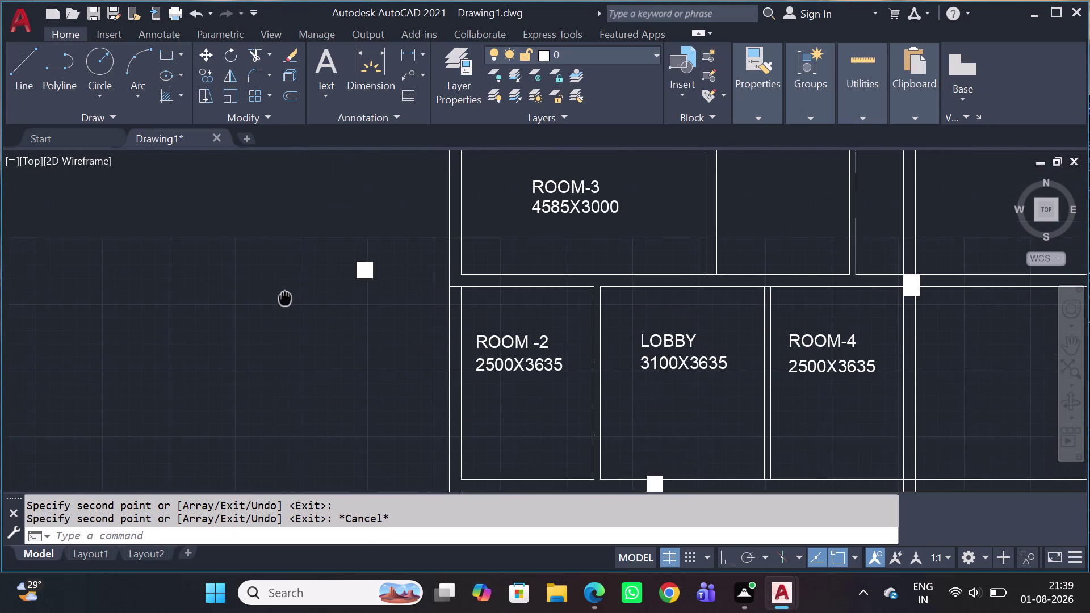
Copy the spare column by its corner onto a corner of ROOM-3's top wall.
middle_drag(285, 296, 285, 297)
drag(397, 220, 376, 238)
click(311, 304)
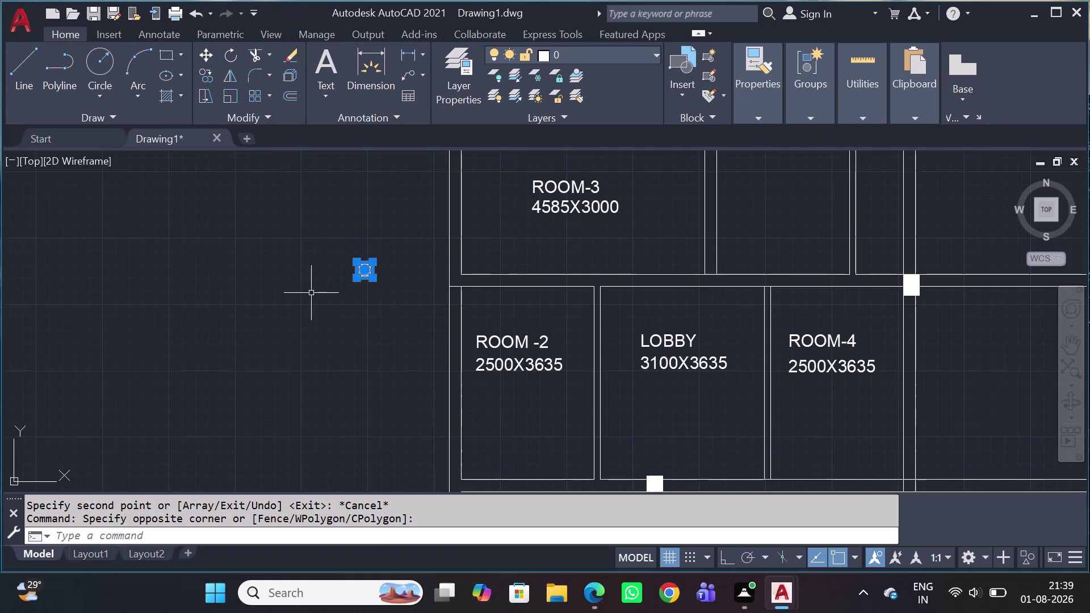
key(c)
key(o)
key(space)
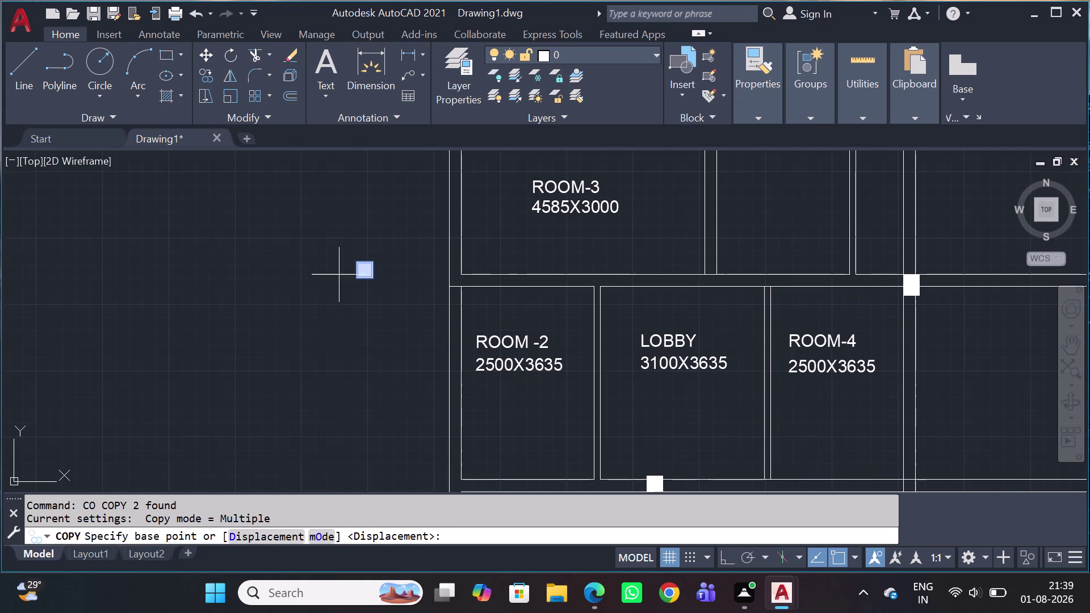
scroll(up, 3)
scroll(up, 3)
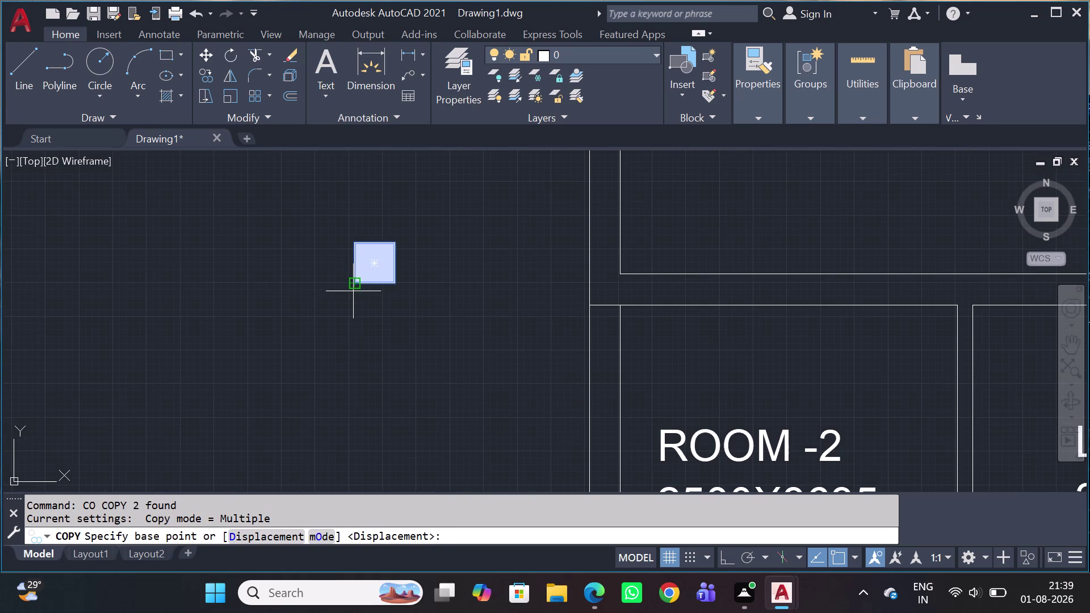
click(396, 240)
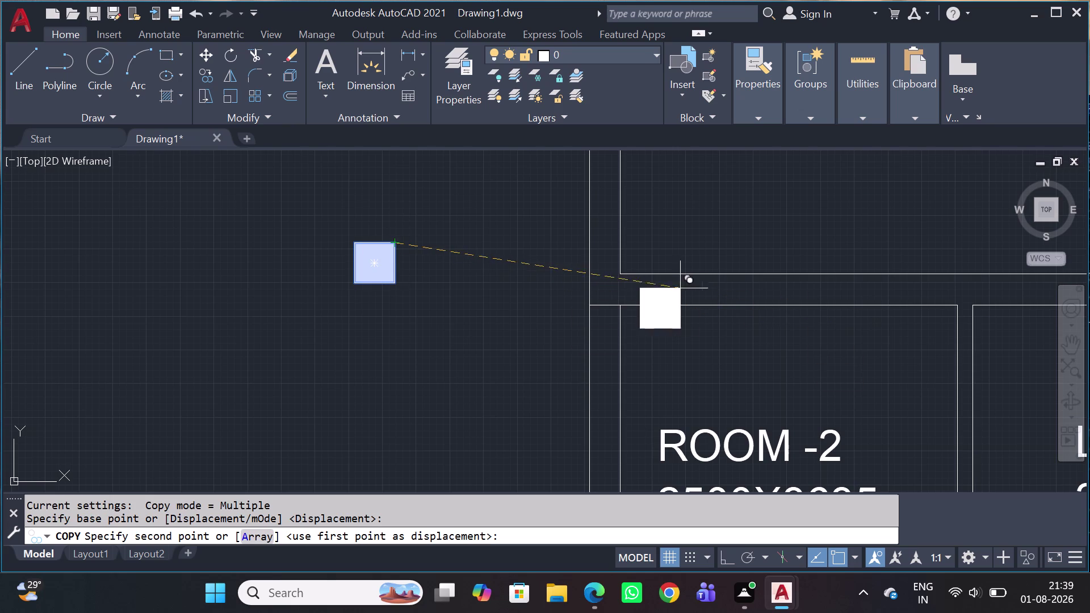
scroll(up, 3)
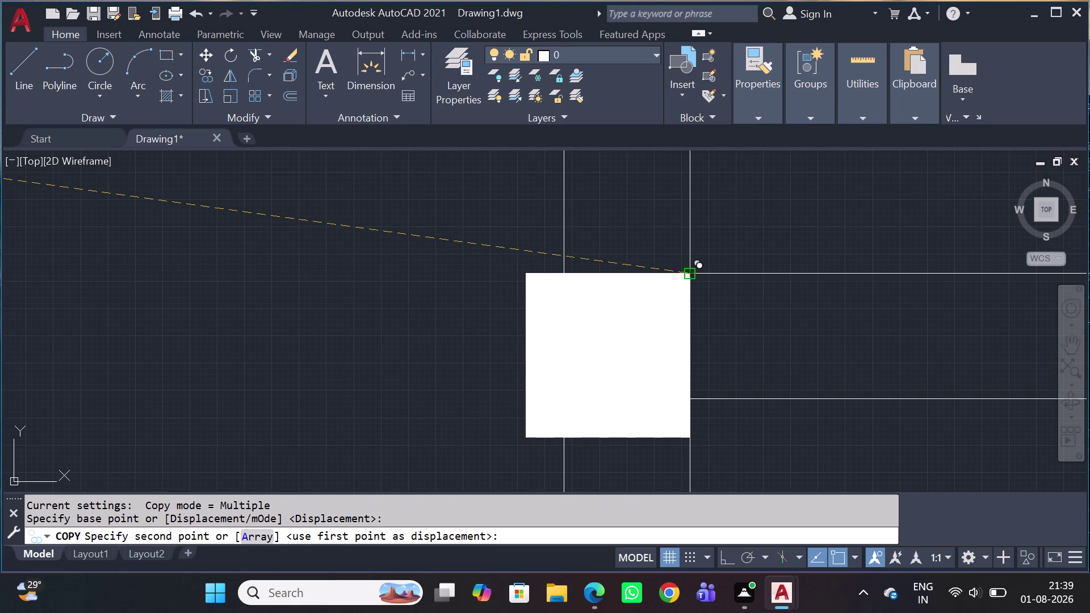
click(693, 273)
Place another column copy at the LOBBY–ROOM-4 wall junction and end copying.
scroll(down, 3)
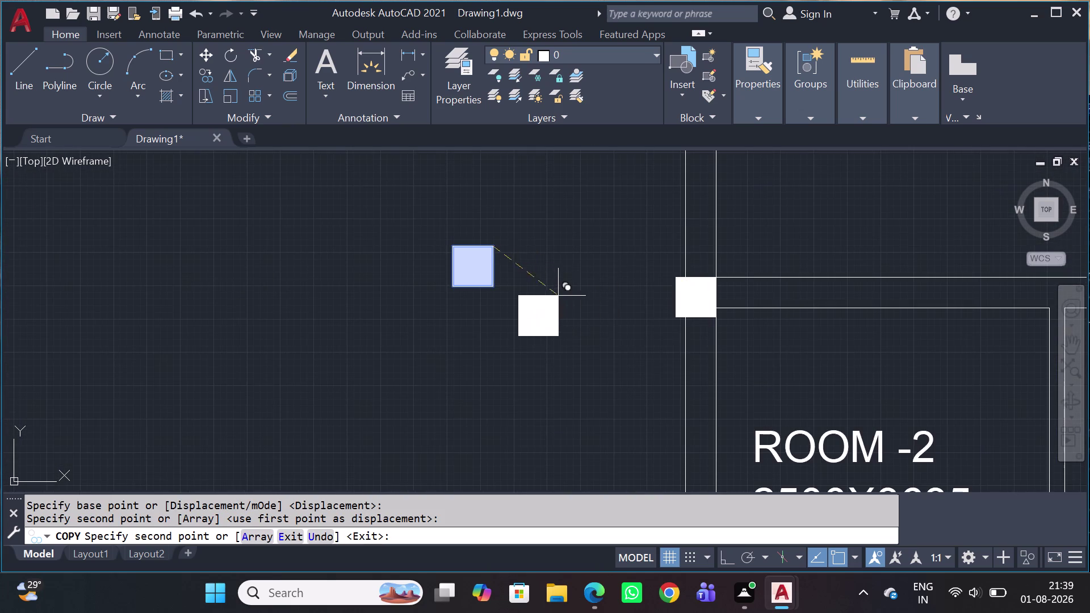
middle_drag(812, 329, 675, 324)
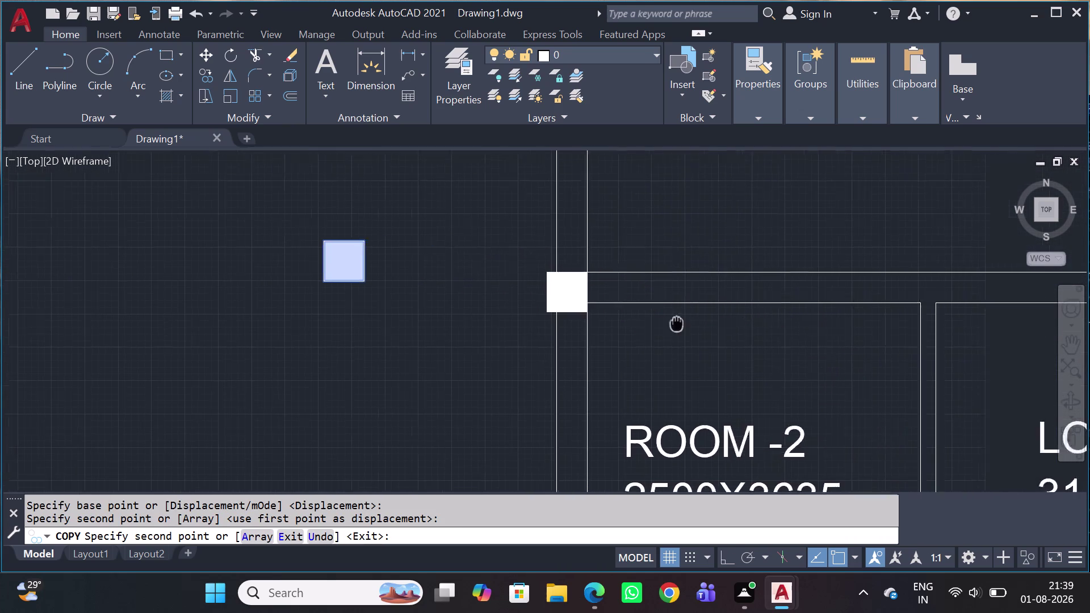
middle_drag(675, 324, 641, 324)
scroll(up, 3)
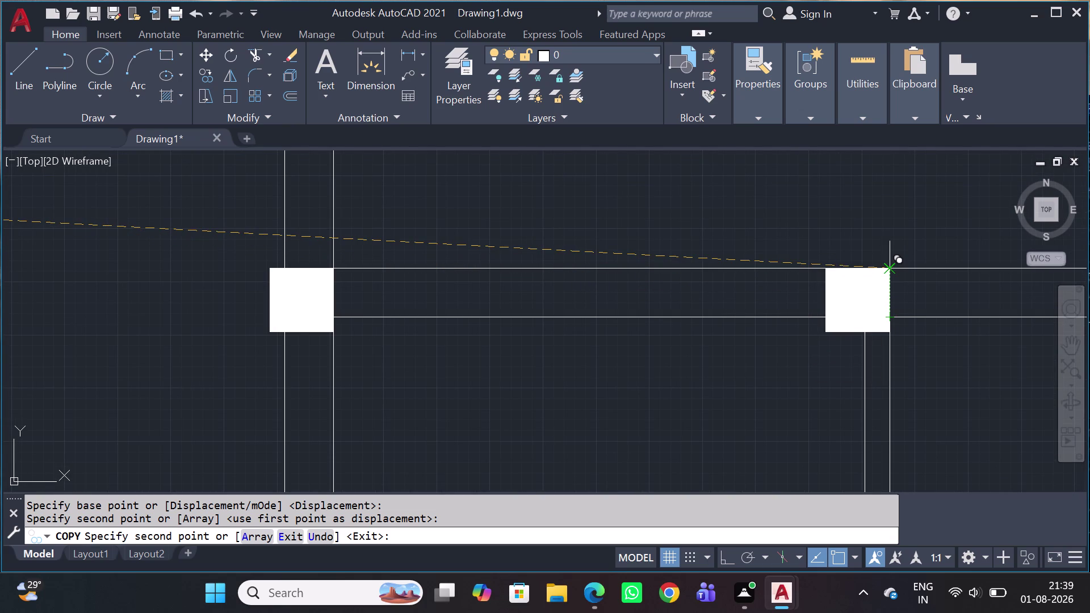
click(885, 266)
scroll(down, 3)
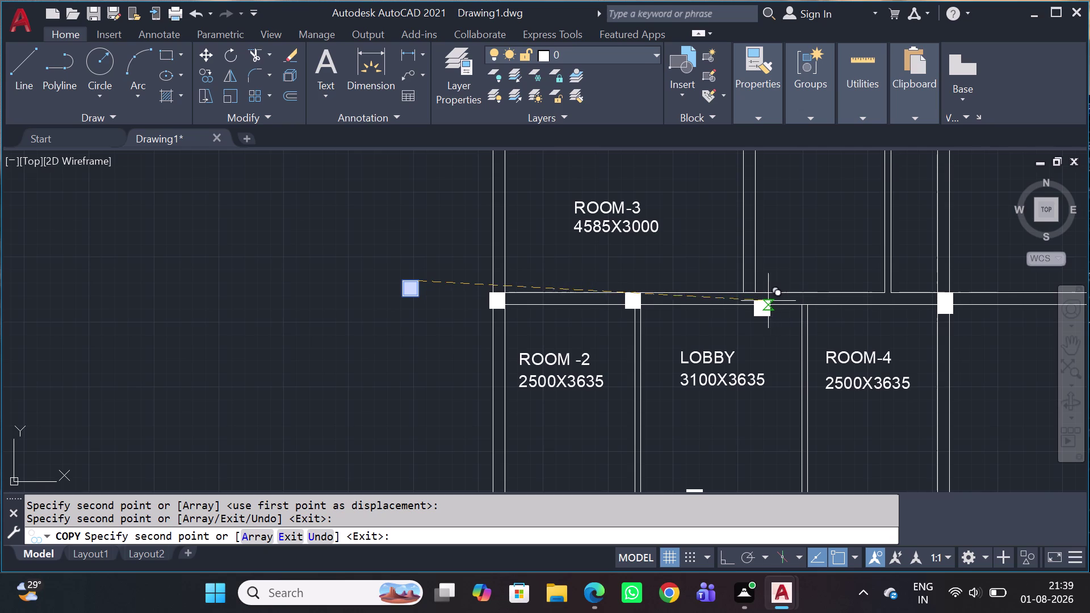
scroll(down, 3)
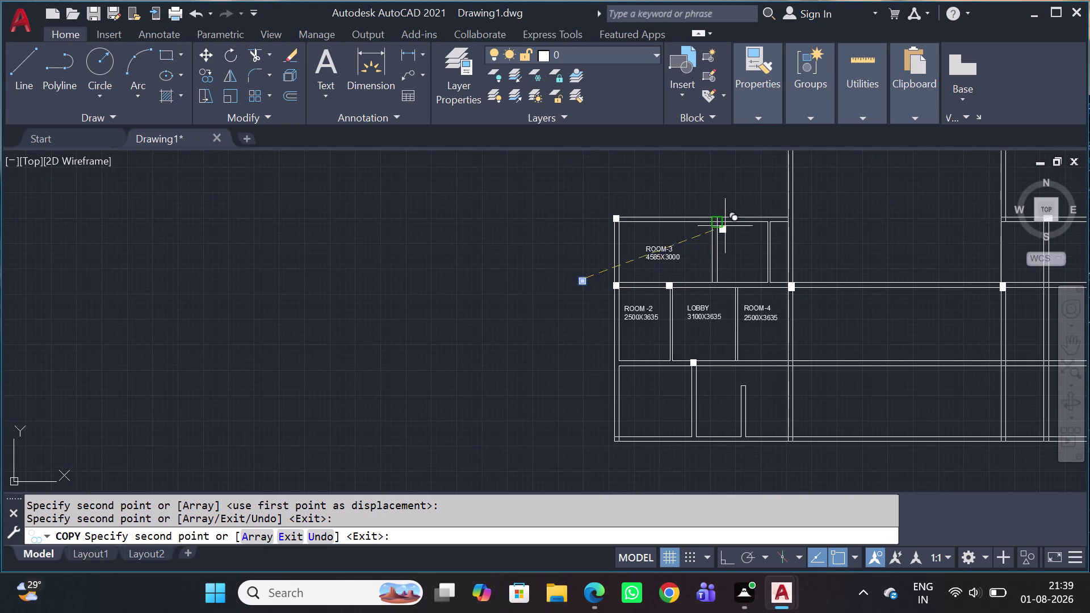
scroll(up, 3)
scroll(up, 3)
scroll(up, 3)
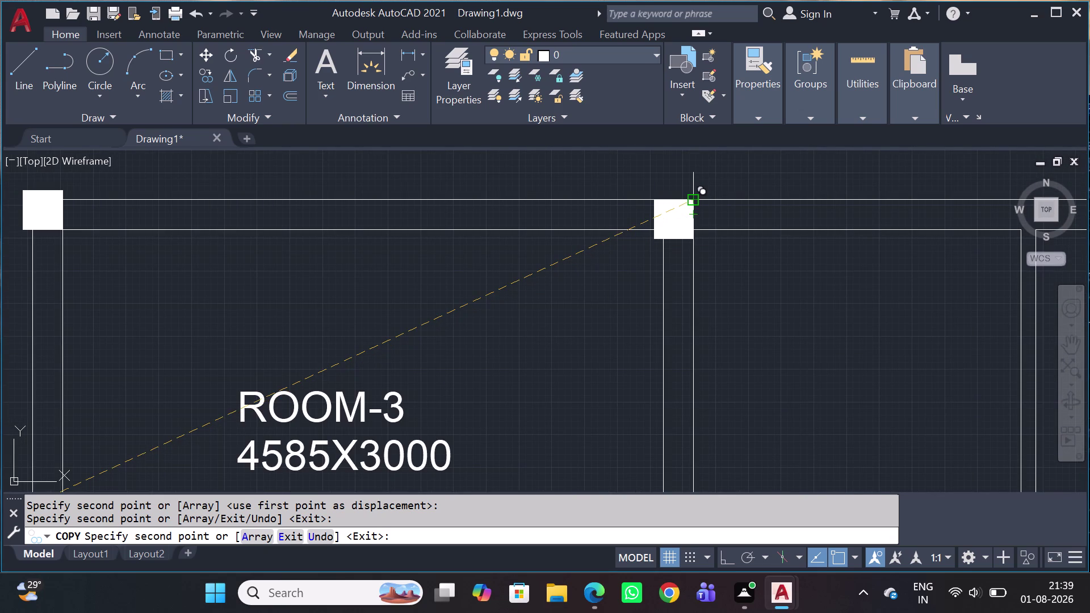
scroll(up, 3)
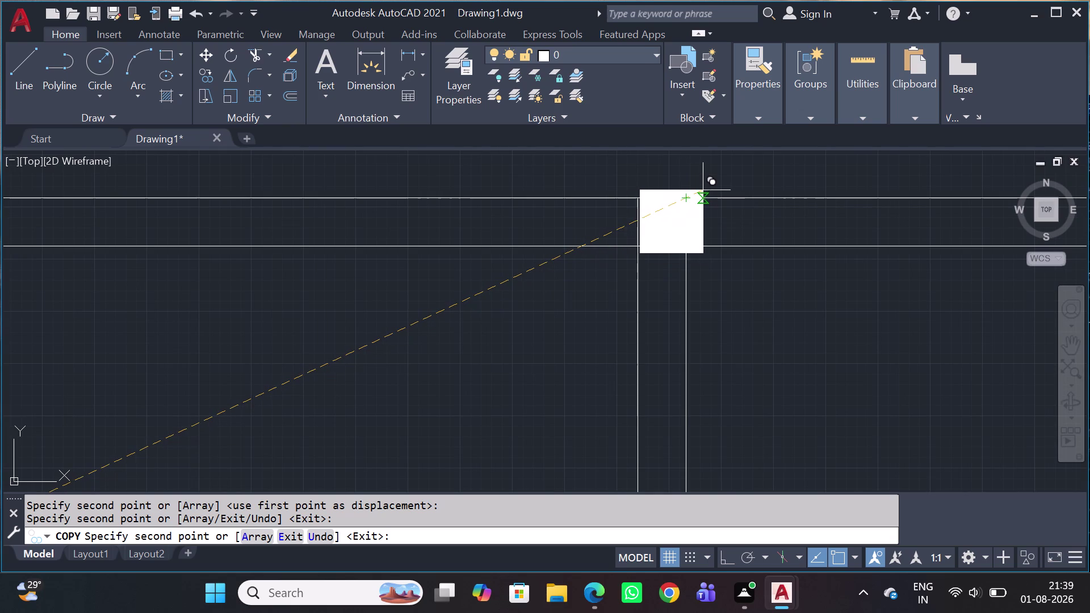
key(Escape)
scroll(down, 3)
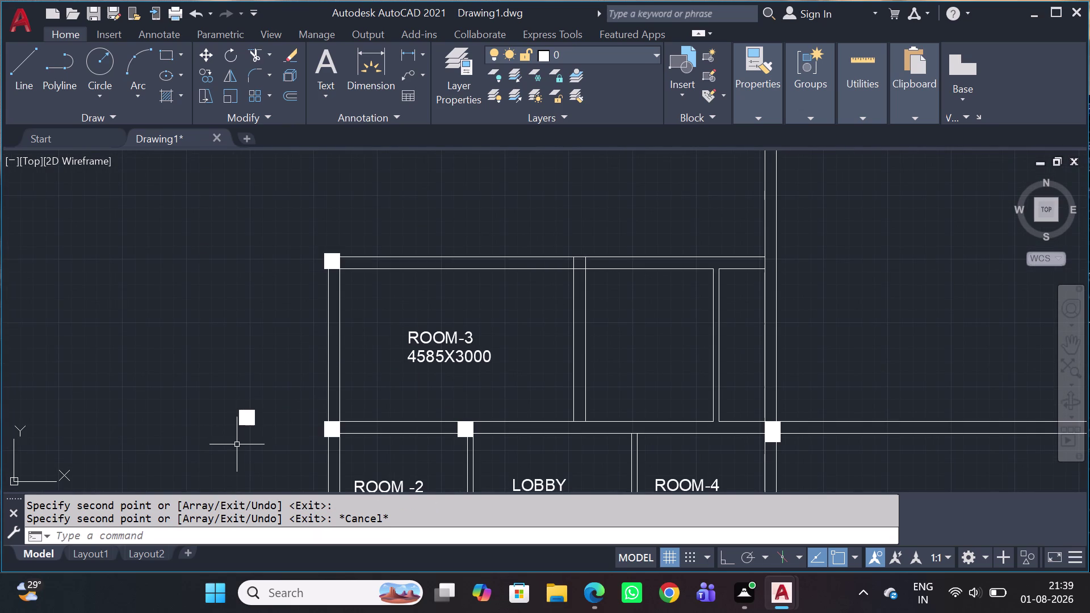
Select the spare square column and start copying it from its corner base point.
scroll(down, 3)
scroll(up, 3)
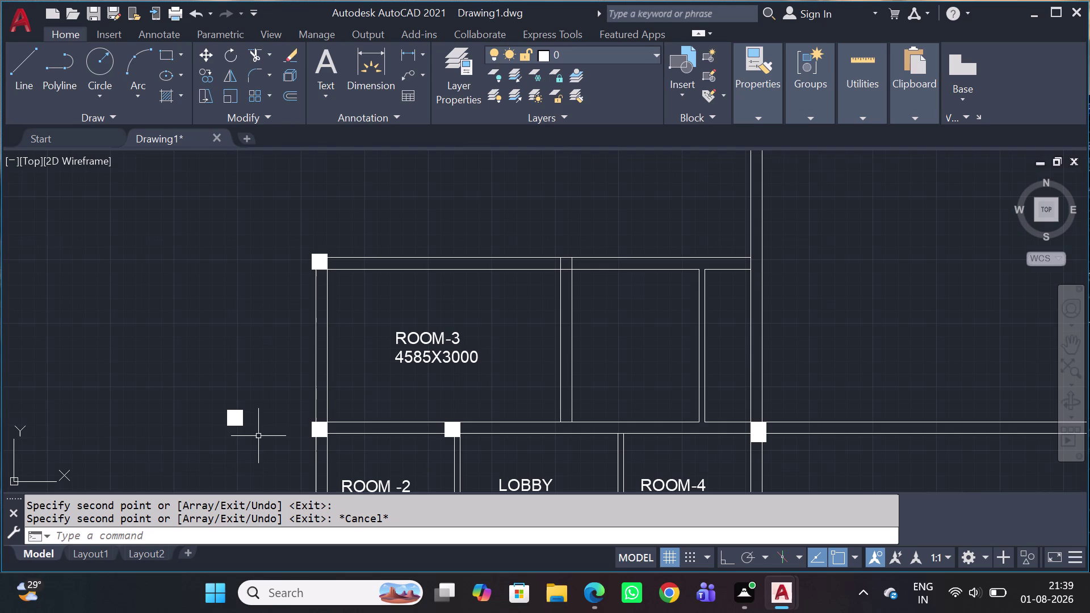
scroll(up, 3)
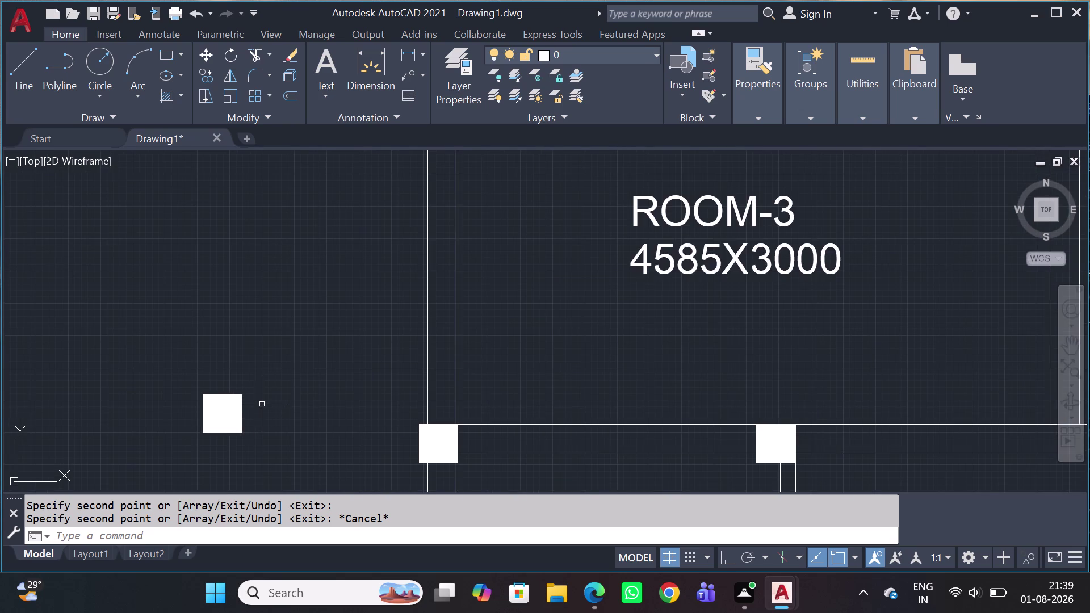
click(260, 438)
click(176, 385)
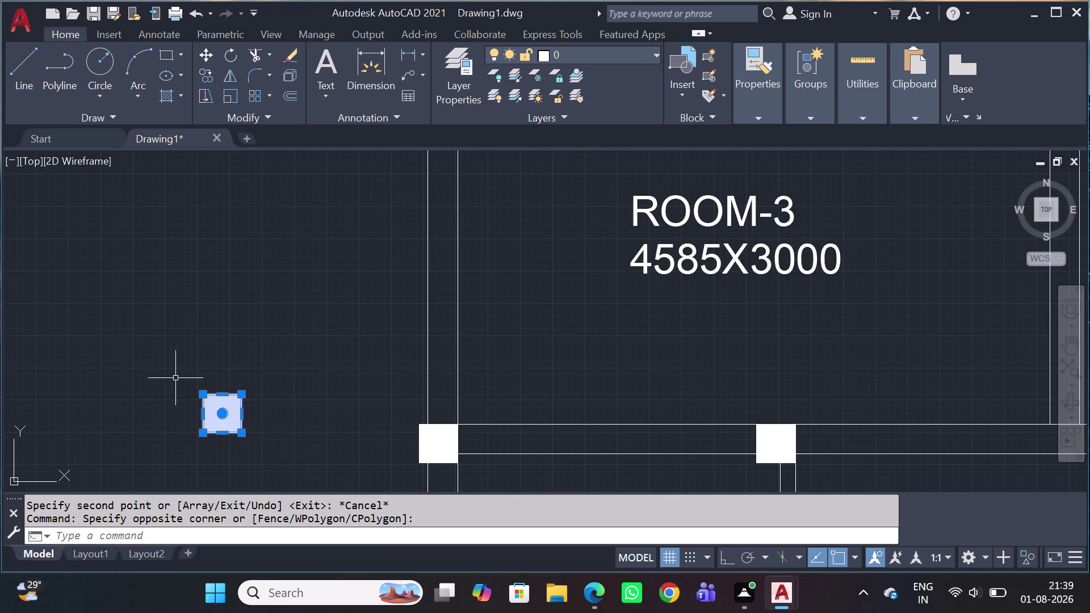
key(c)
key(o)
key(space)
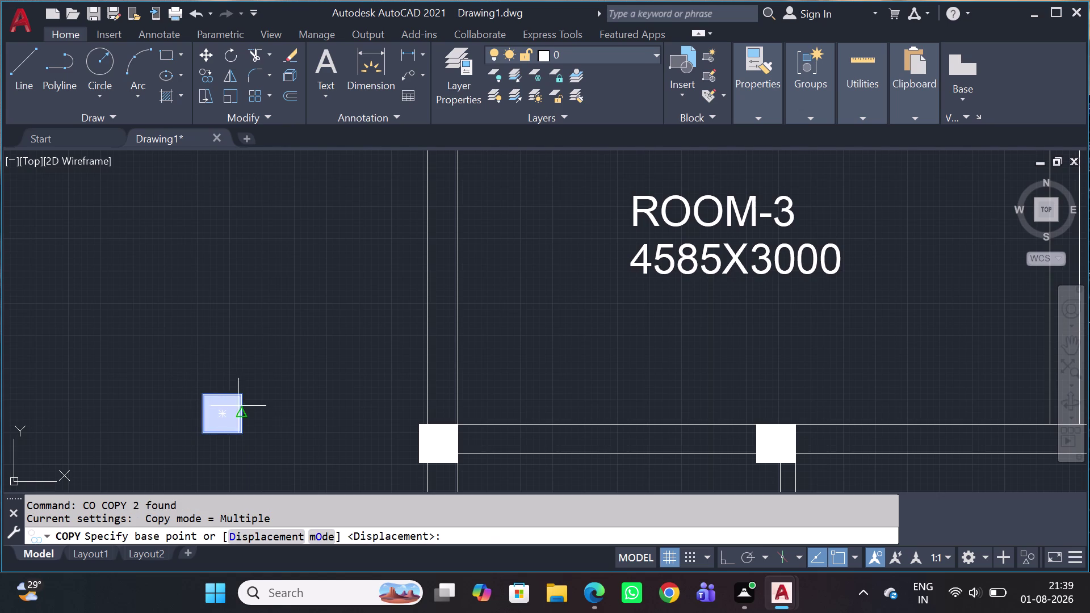
click(236, 397)
Place the copy where the inner partition meets ROOM-3's top wall and end copying.
scroll(down, 3)
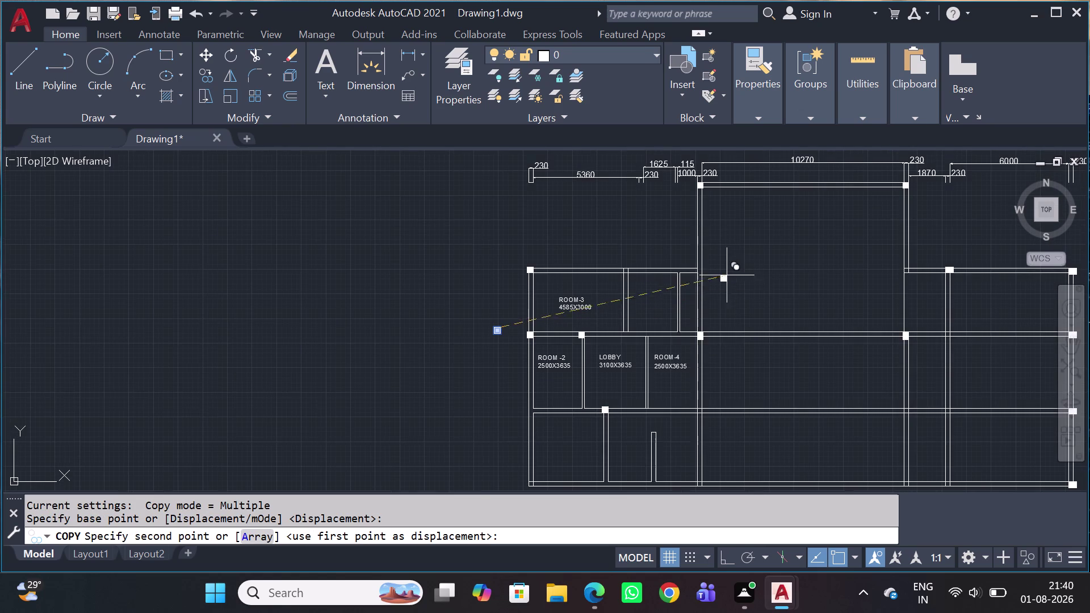
scroll(up, 3)
scroll(up, 3)
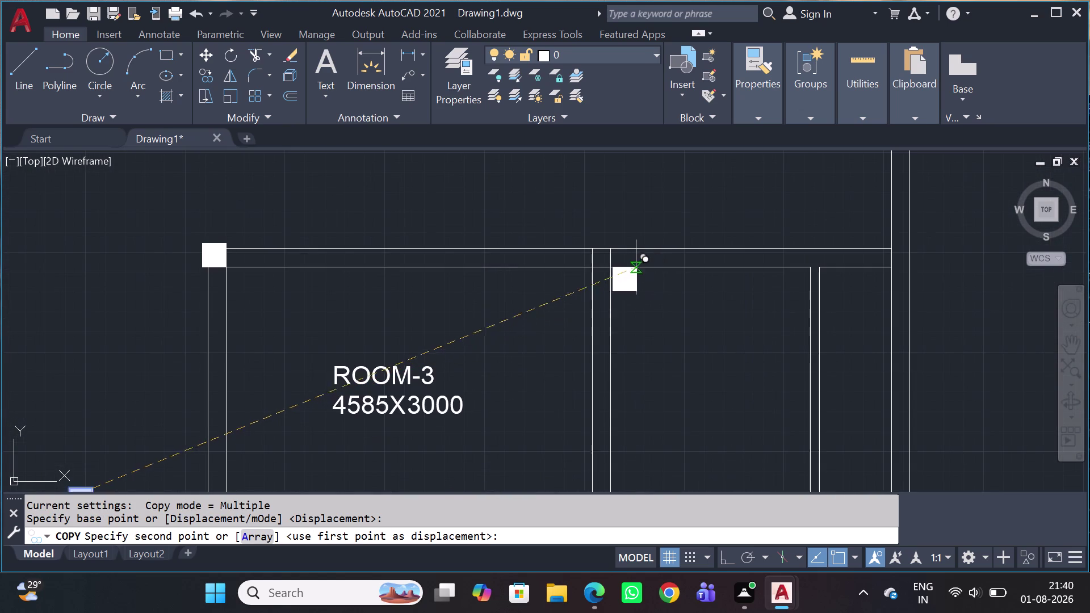
scroll(up, 3)
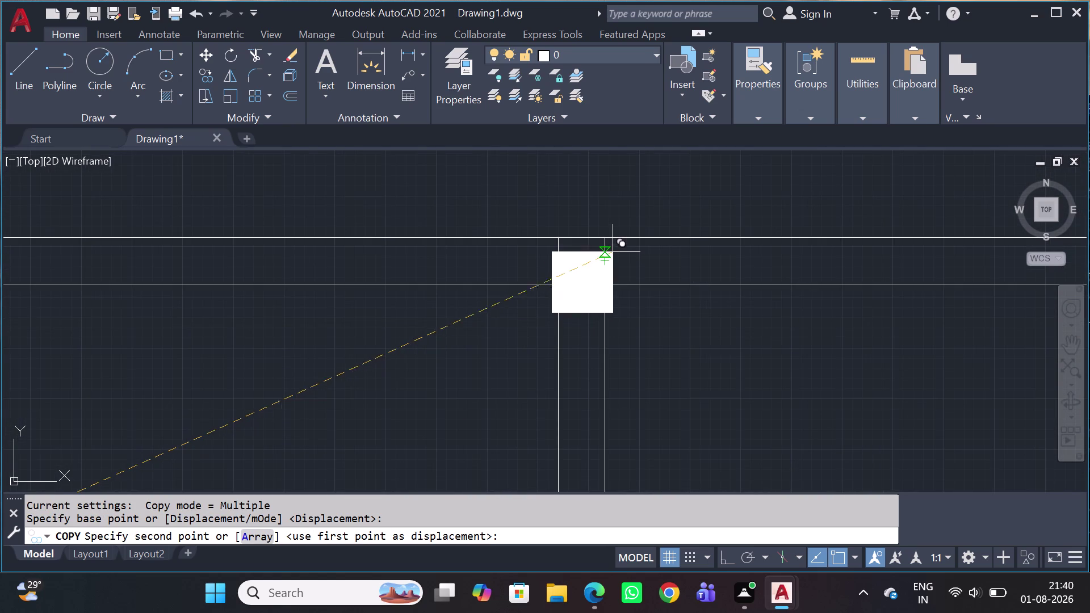
click(607, 237)
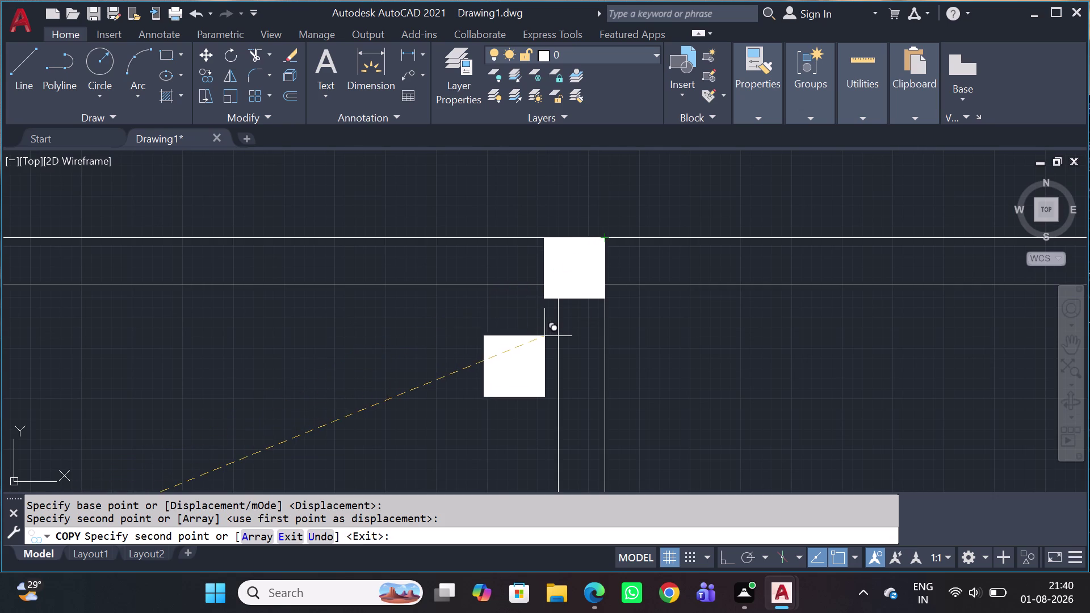
key(Escape)
scroll(down, 3)
scroll(down, 3)
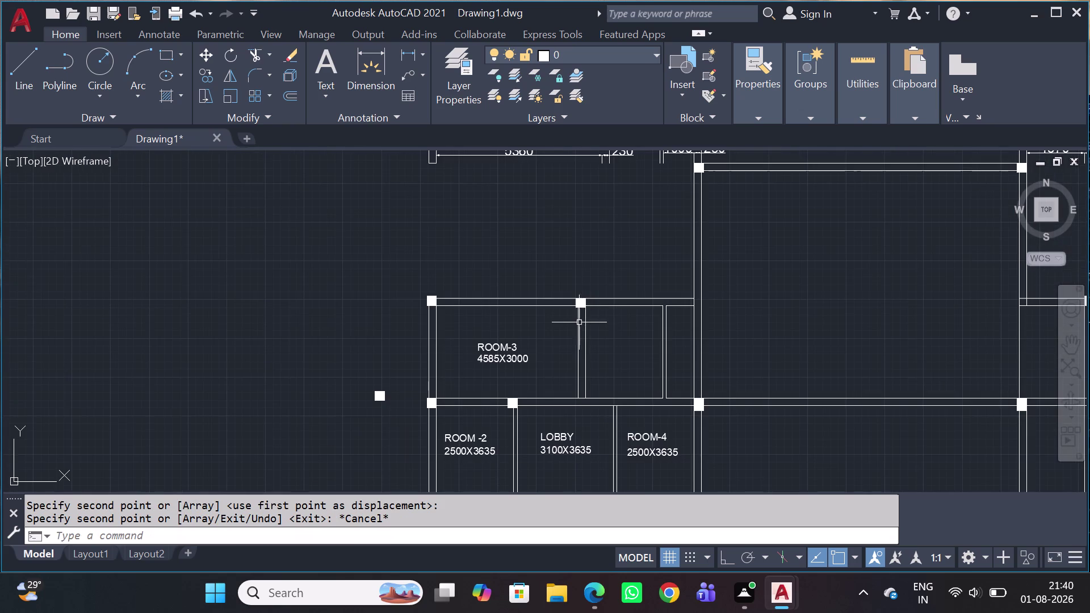
middle_drag(578, 327, 489, 213)
scroll(up, 3)
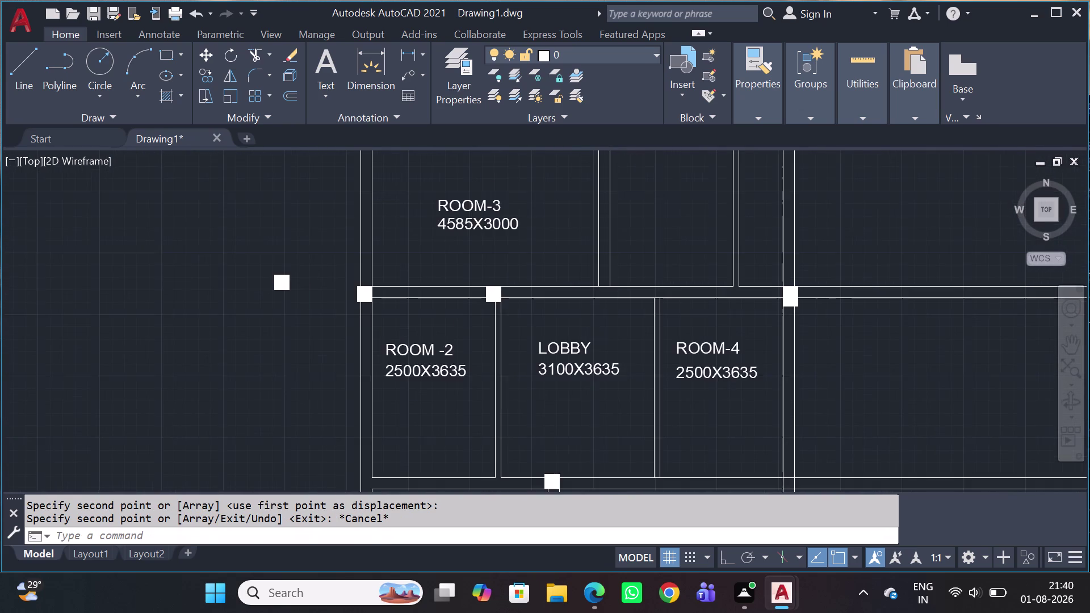
Copy the spare square column to the central hall's right wall junction.
click(302, 280)
click(231, 298)
key(c)
key(o)
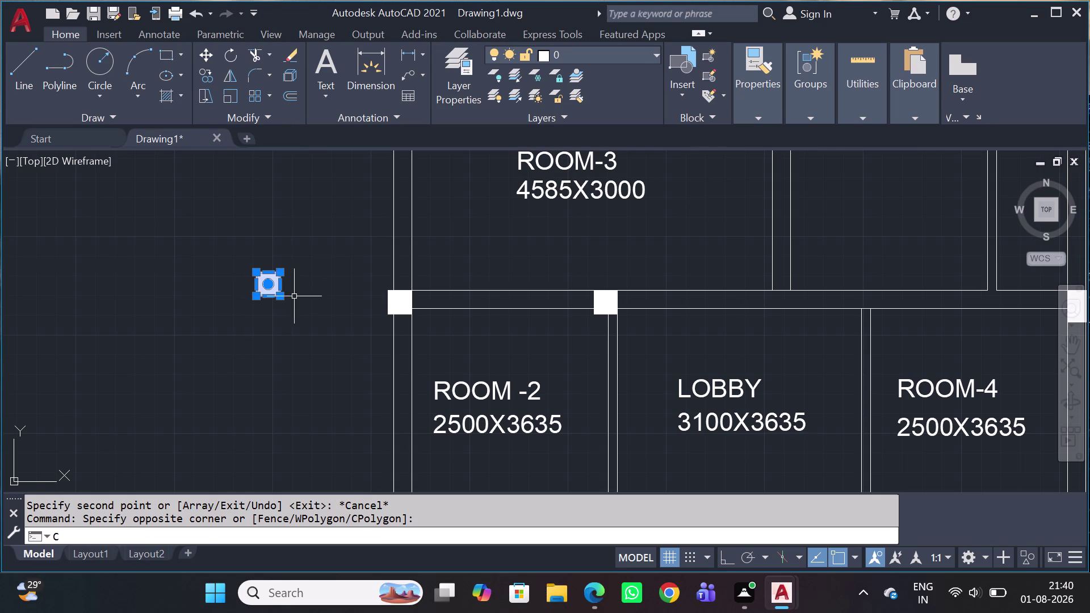
key(space)
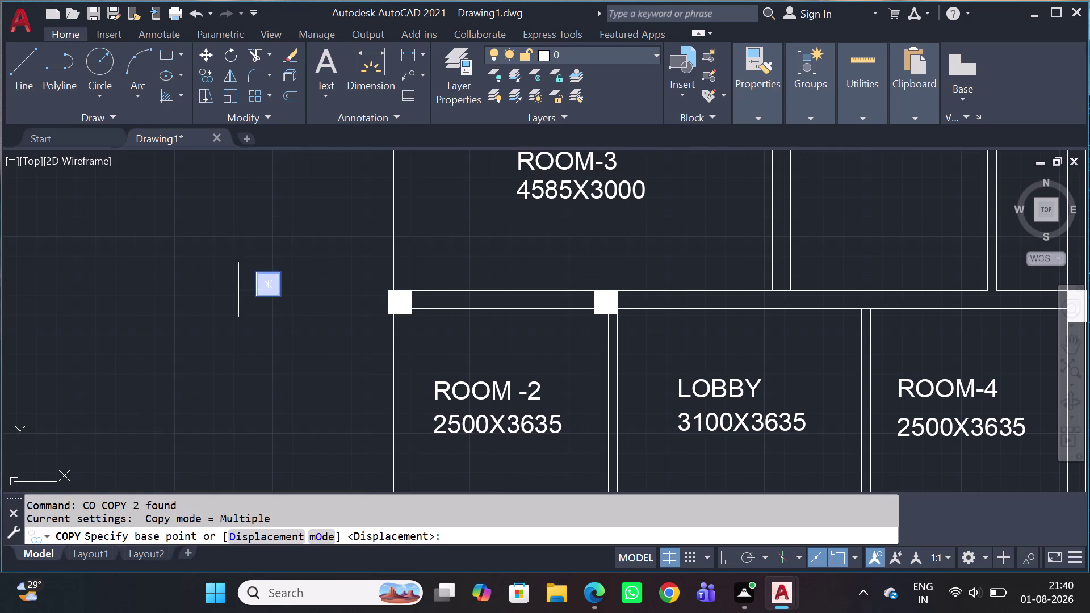
click(252, 270)
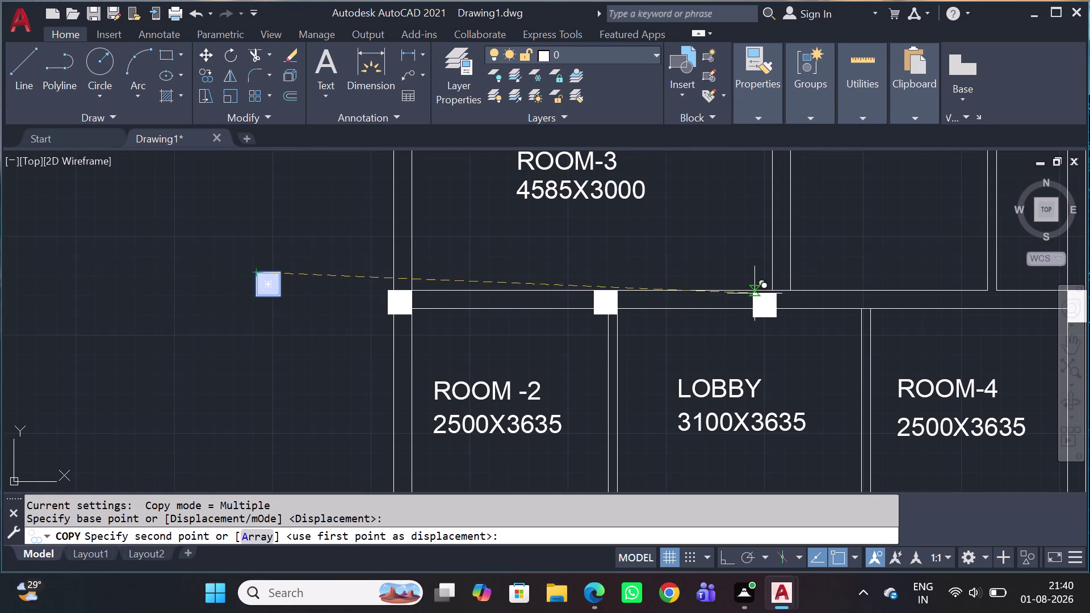
scroll(up, 3)
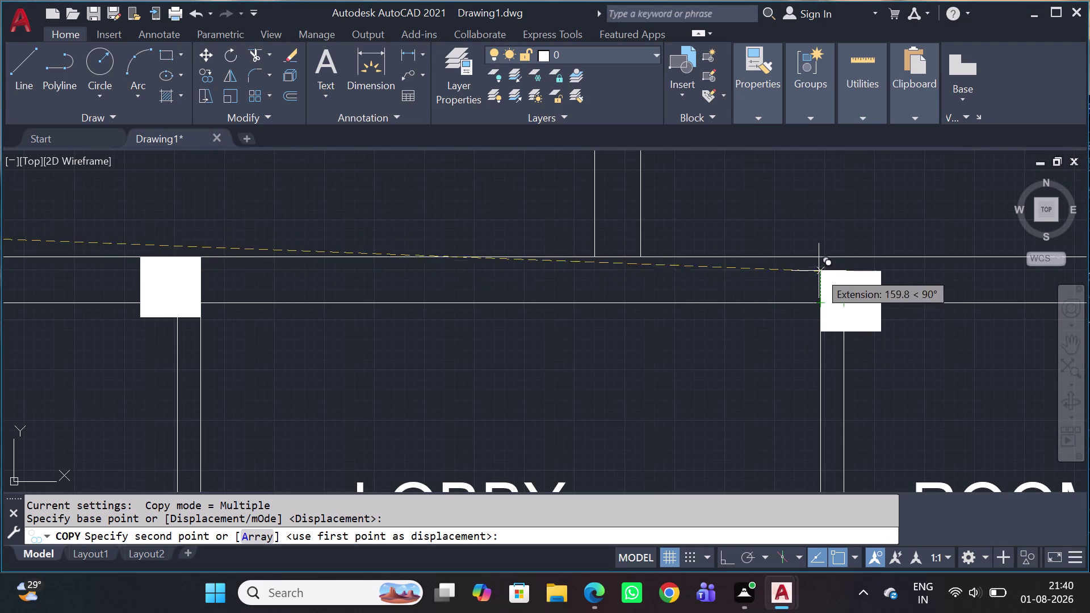
click(819, 257)
Place another column copy at the junction right of ROOM-3, then exit COPY.
scroll(down, 3)
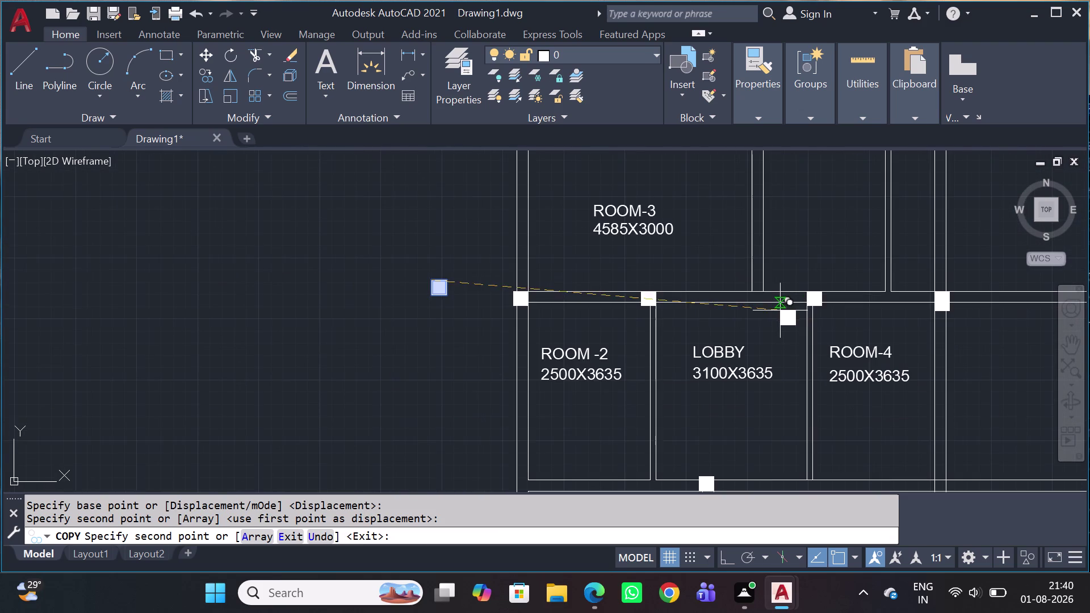
middle_drag(817, 432, 700, 261)
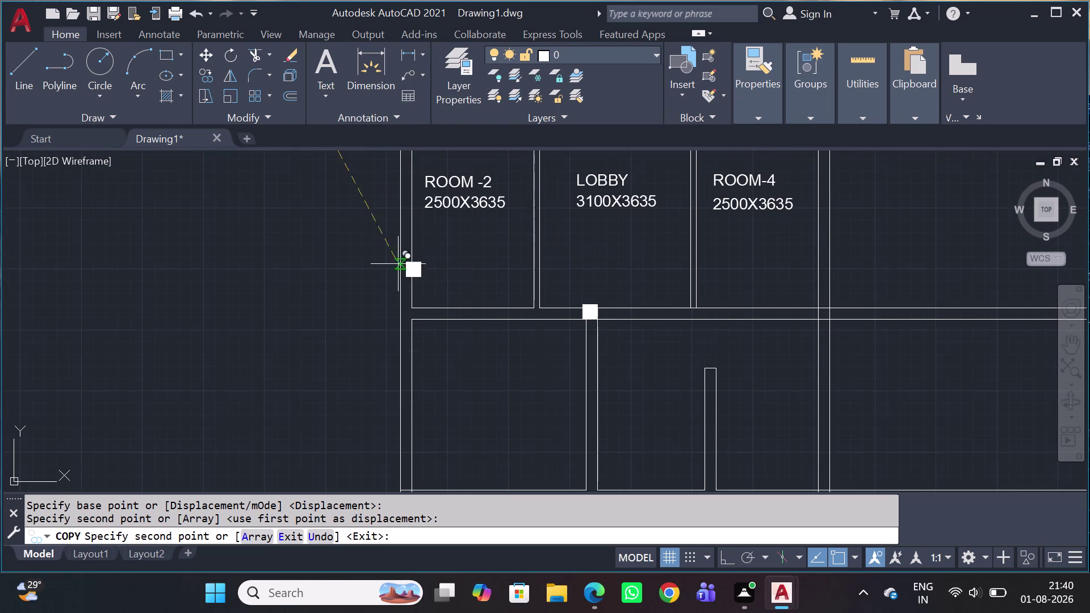
scroll(up, 3)
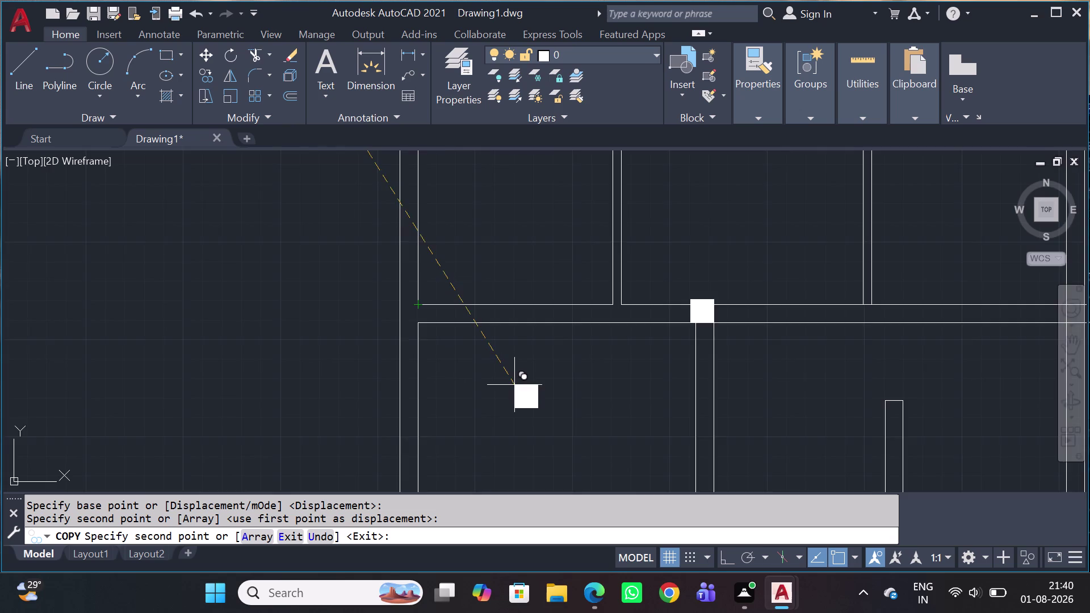
scroll(down, 3)
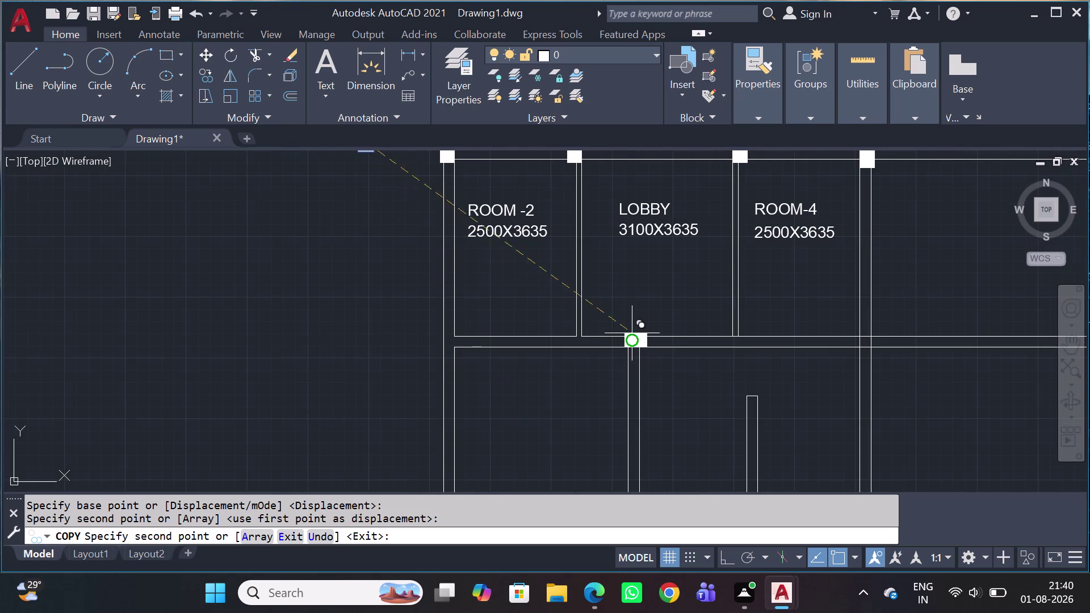
scroll(down, 3)
scroll(down, 3)
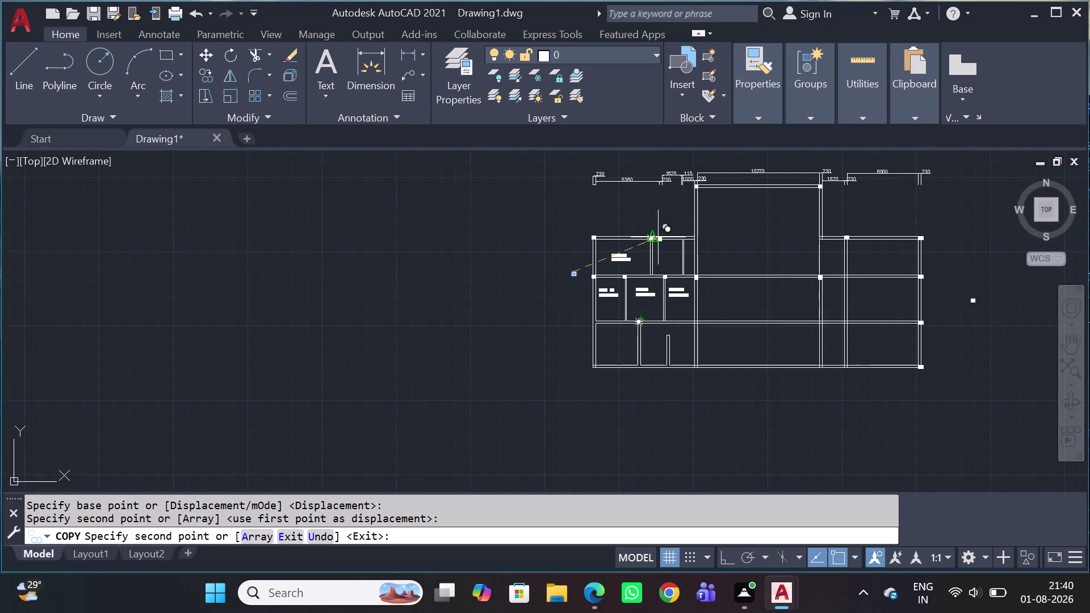
scroll(up, 3)
scroll(up, 3)
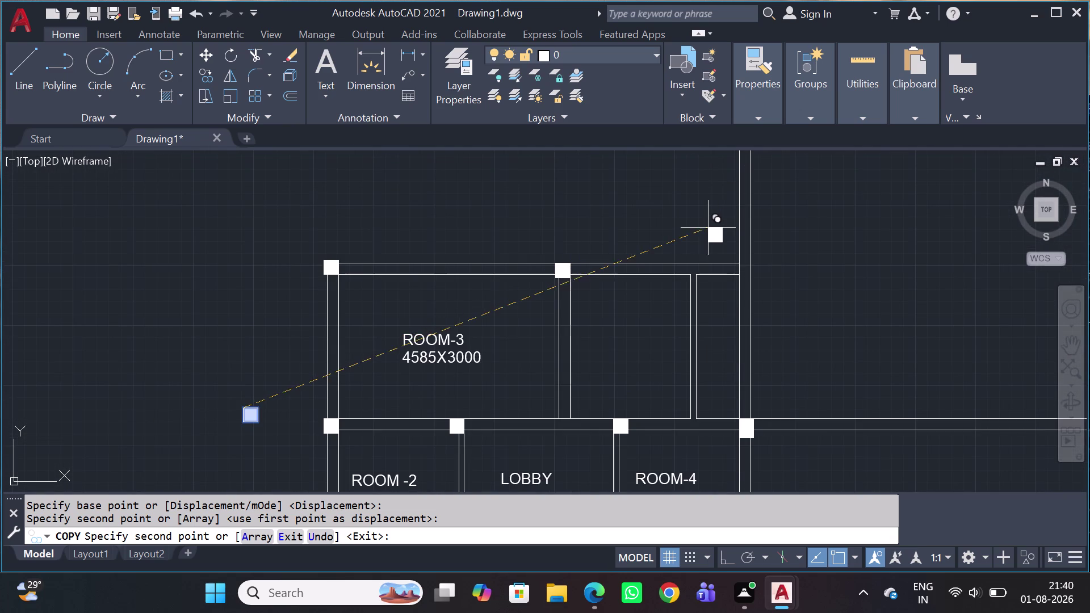
scroll(up, 3)
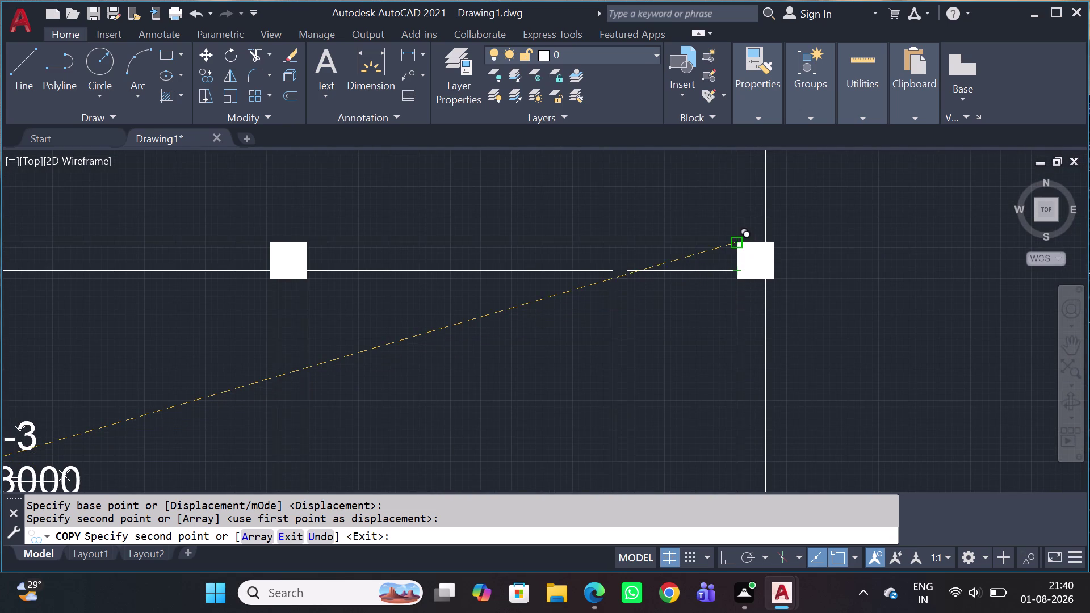
click(734, 239)
scroll(down, 3)
scroll(down, 3)
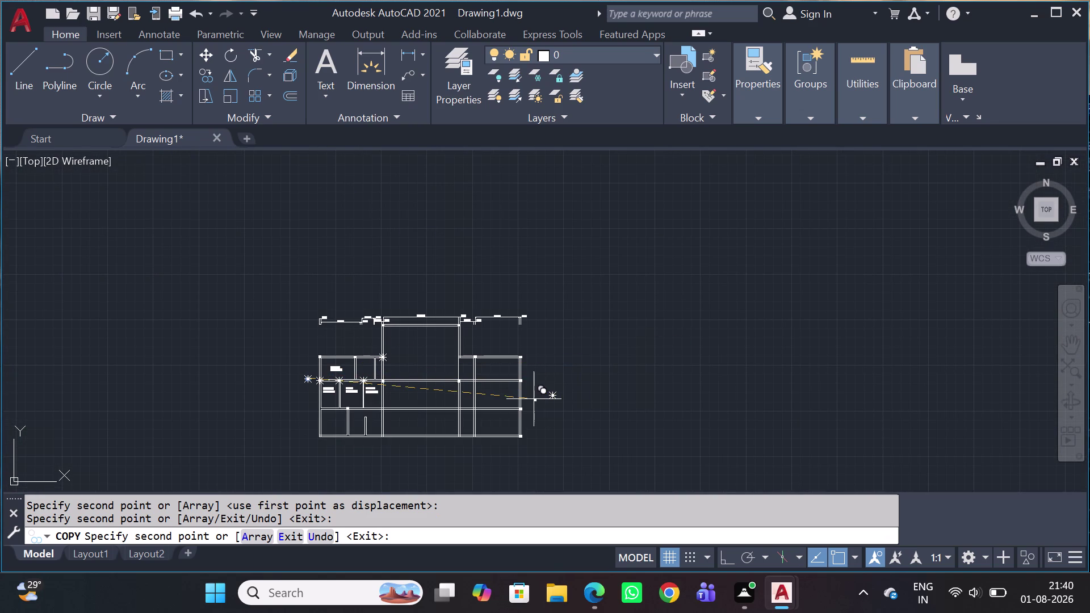
key(Escape)
Pan right and window-select a column to copy again.
scroll(up, 3)
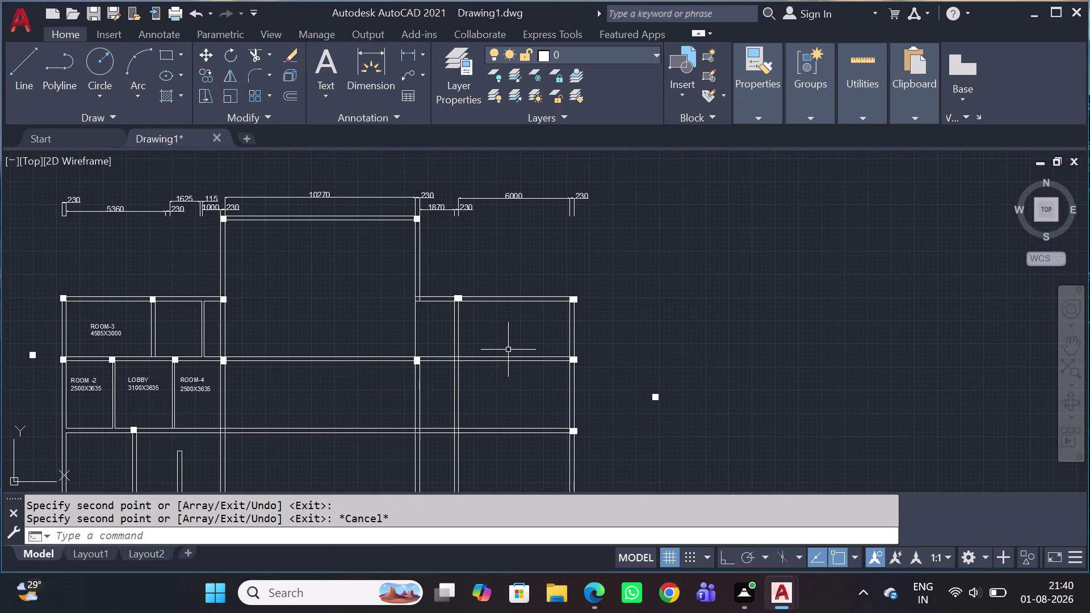
scroll(up, 3)
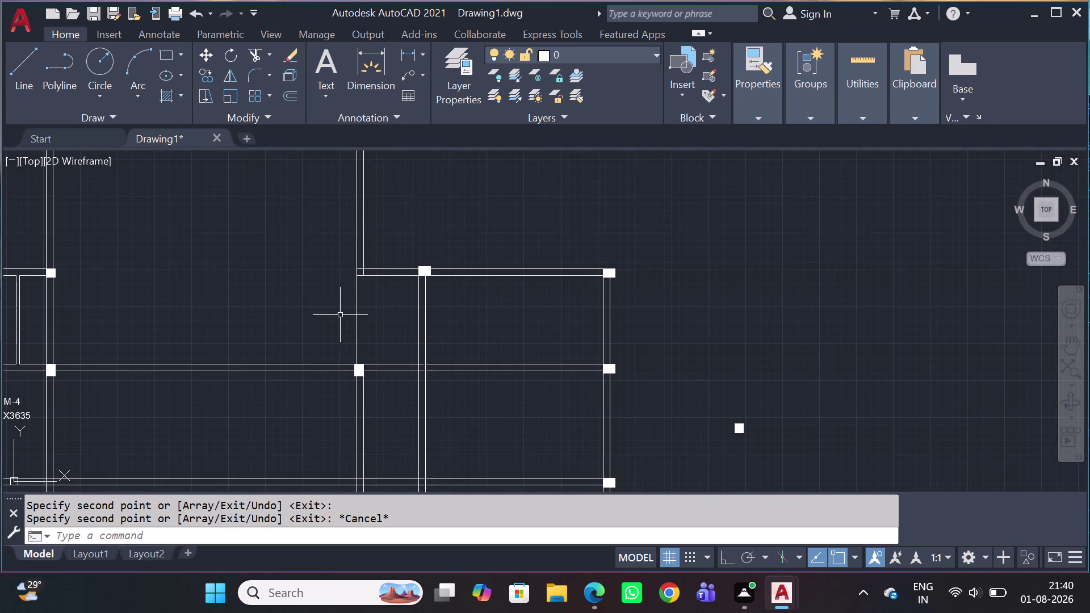
middle_drag(76, 302, 486, 335)
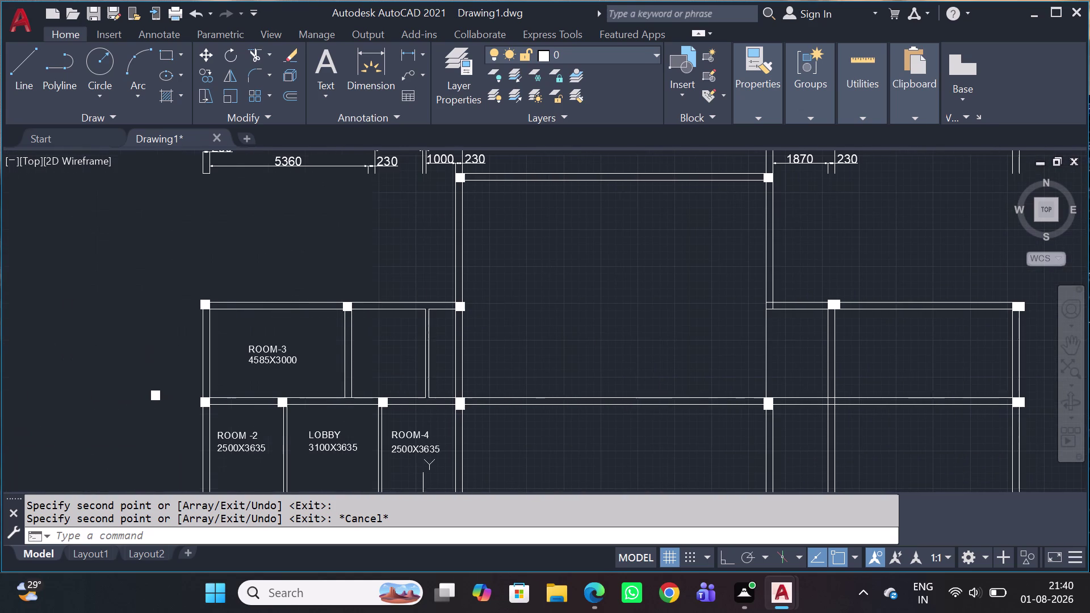
click(175, 371)
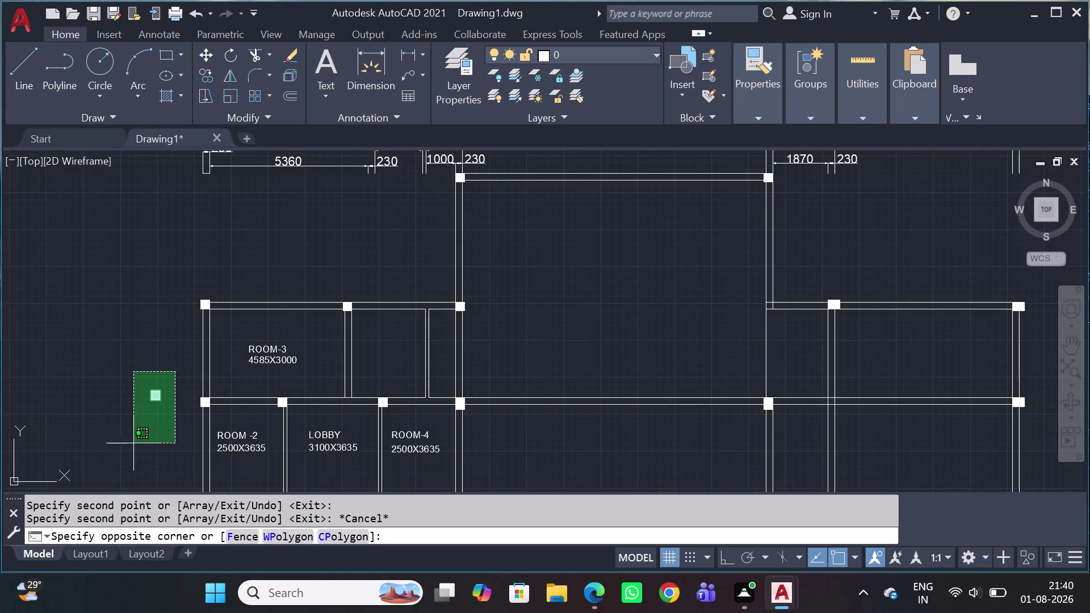
click(127, 429)
Start copying the selected column, using its corner as the base point.
key(c)
key(o)
key(space)
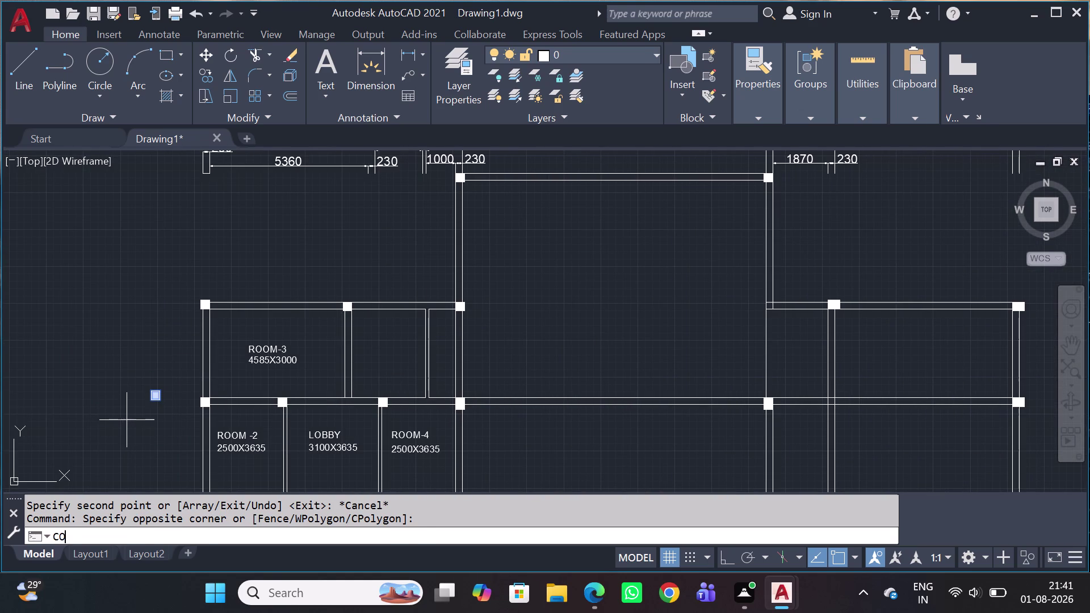
scroll(up, 3)
scroll(up, 3)
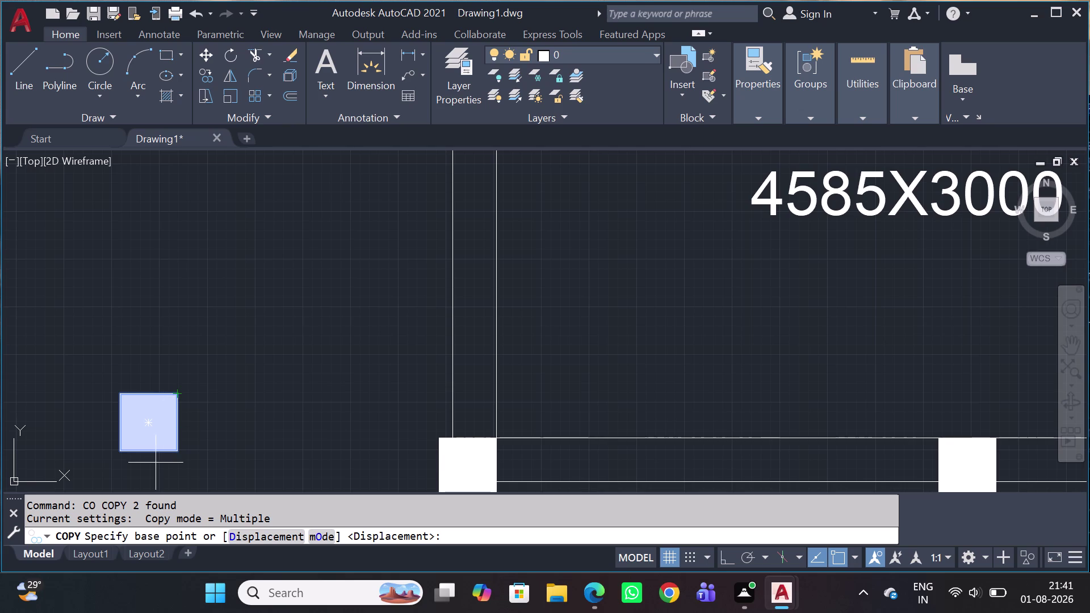
click(178, 453)
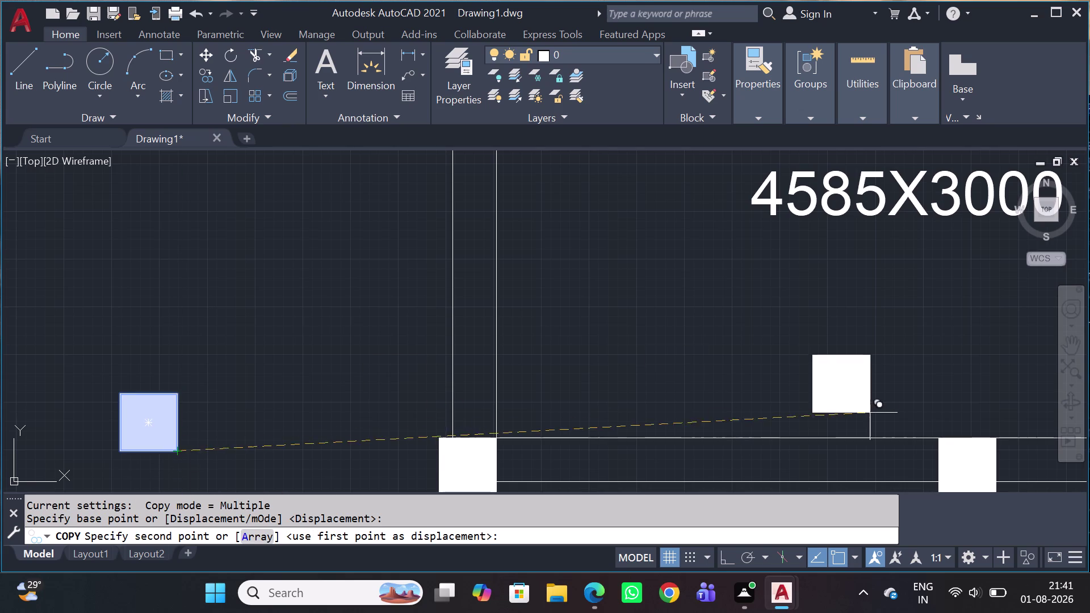
Place a column copy at a wall junction right of ROOM-3, then cancel copying.
scroll(down, 3)
middle_drag(922, 395, 521, 442)
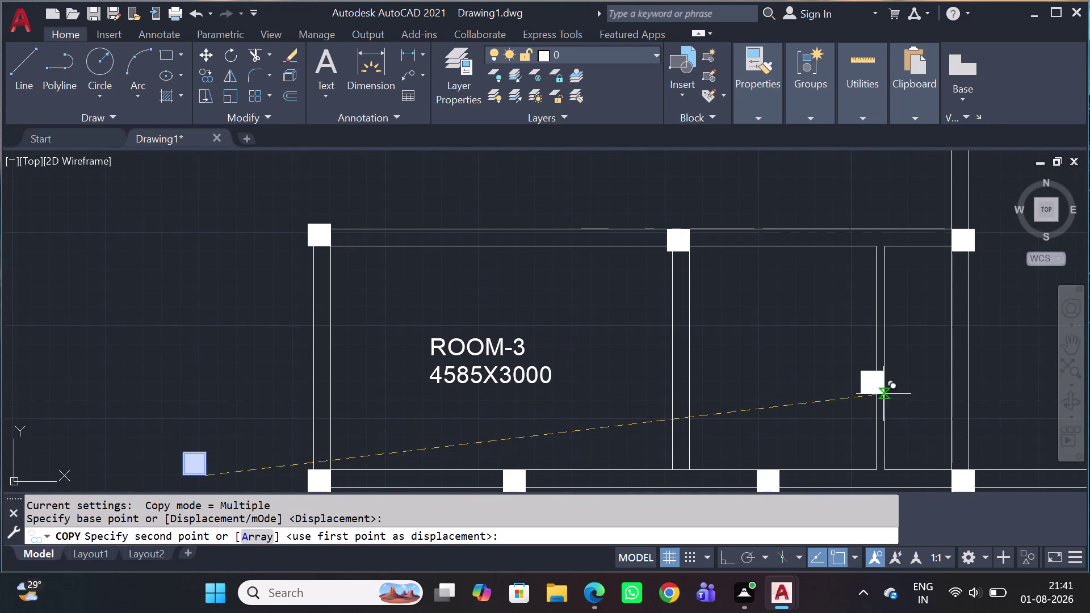
scroll(down, 3)
middle_drag(929, 330, 0, 367)
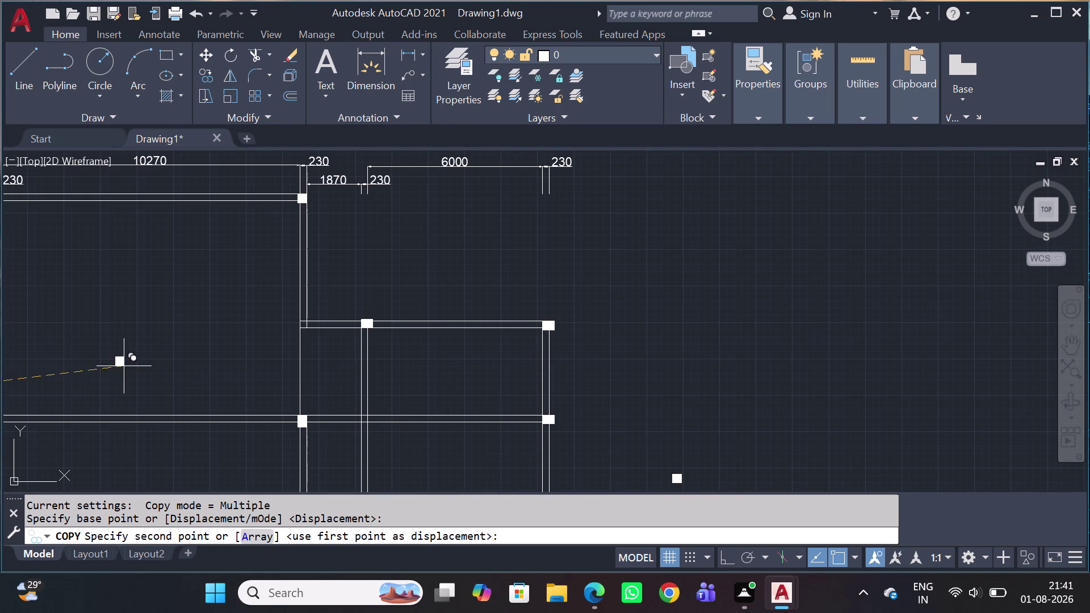
scroll(up, 3)
scroll(up, 3)
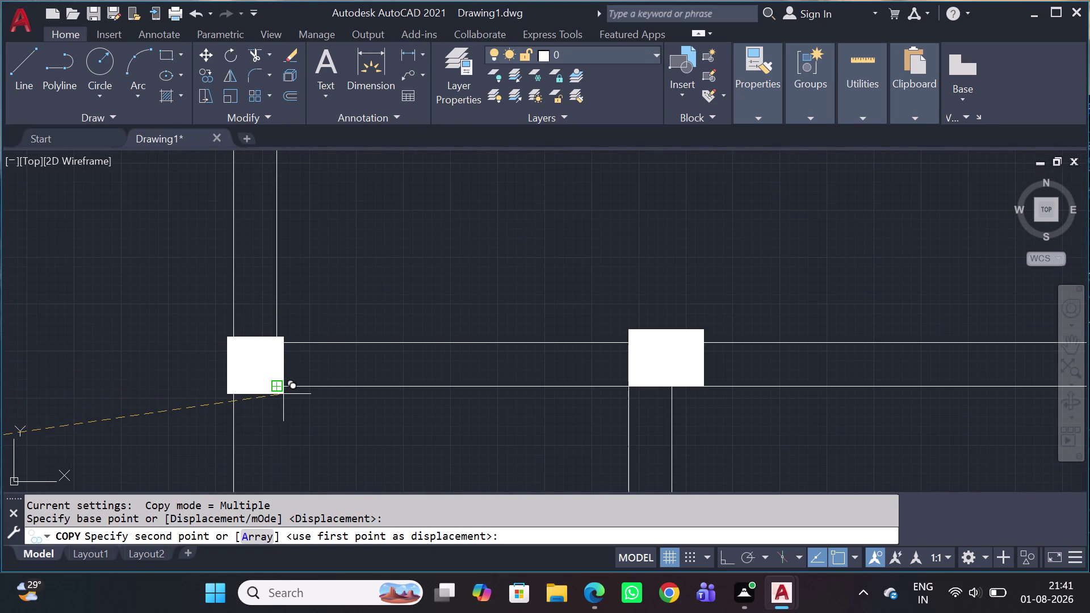
click(280, 391)
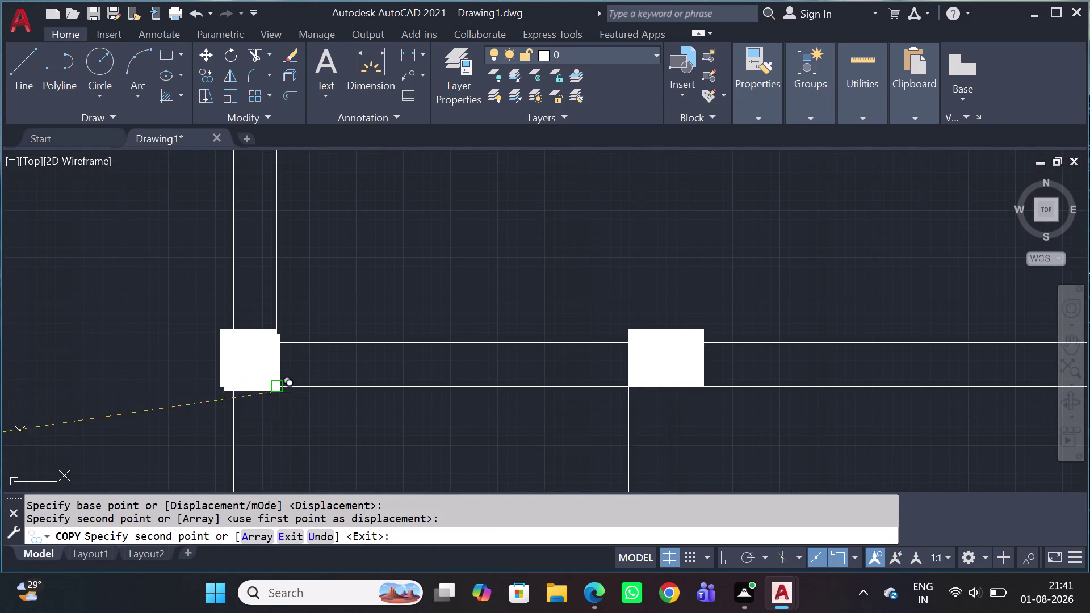
scroll(down, 3)
scroll(down, 3)
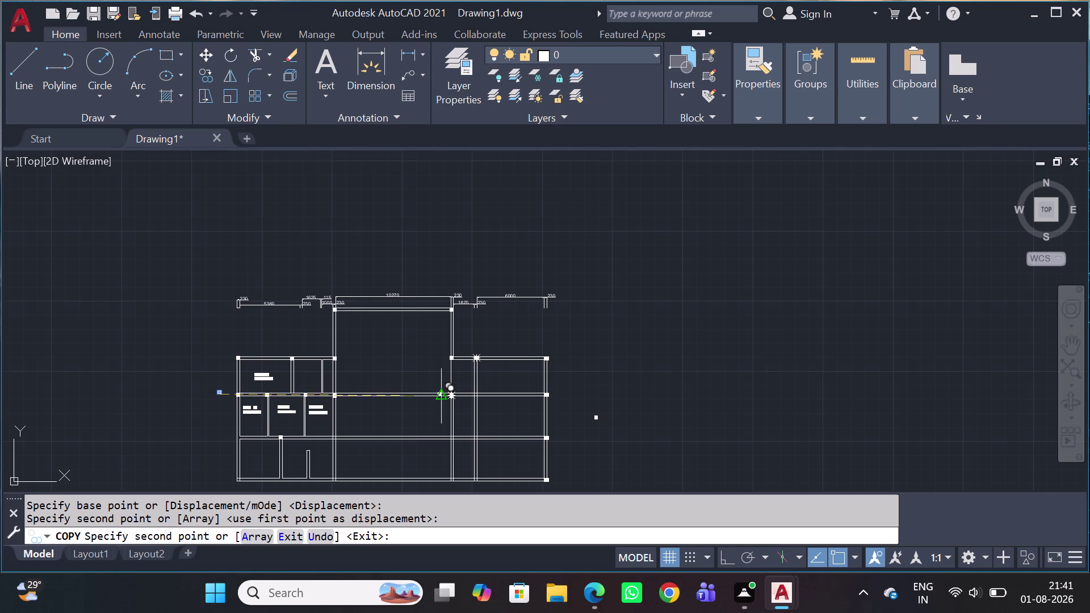
scroll(up, 3)
scroll(up, 3)
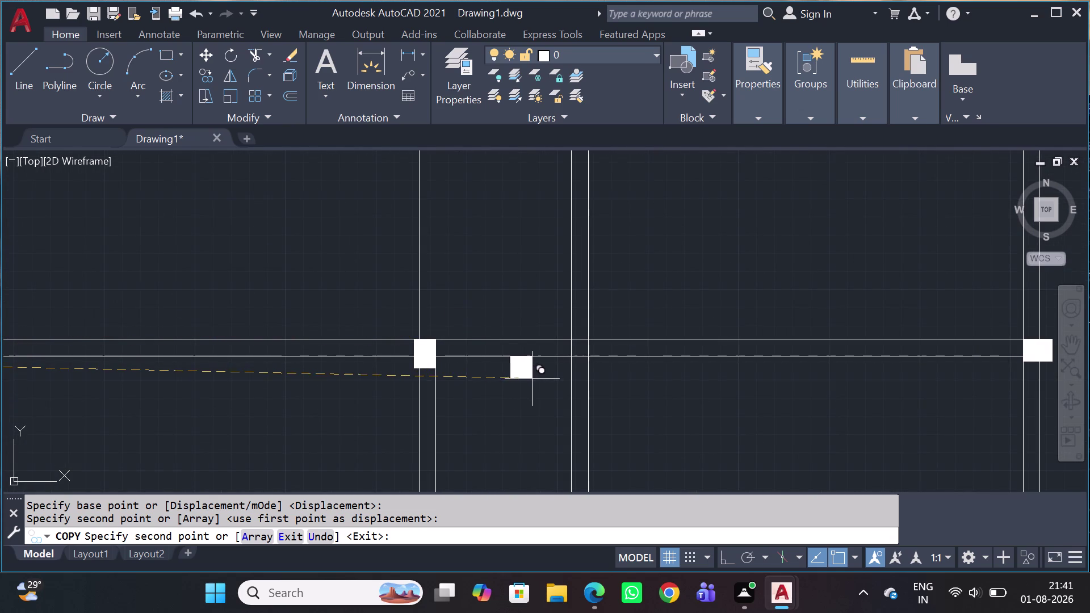
scroll(down, 3)
scroll(down, 3)
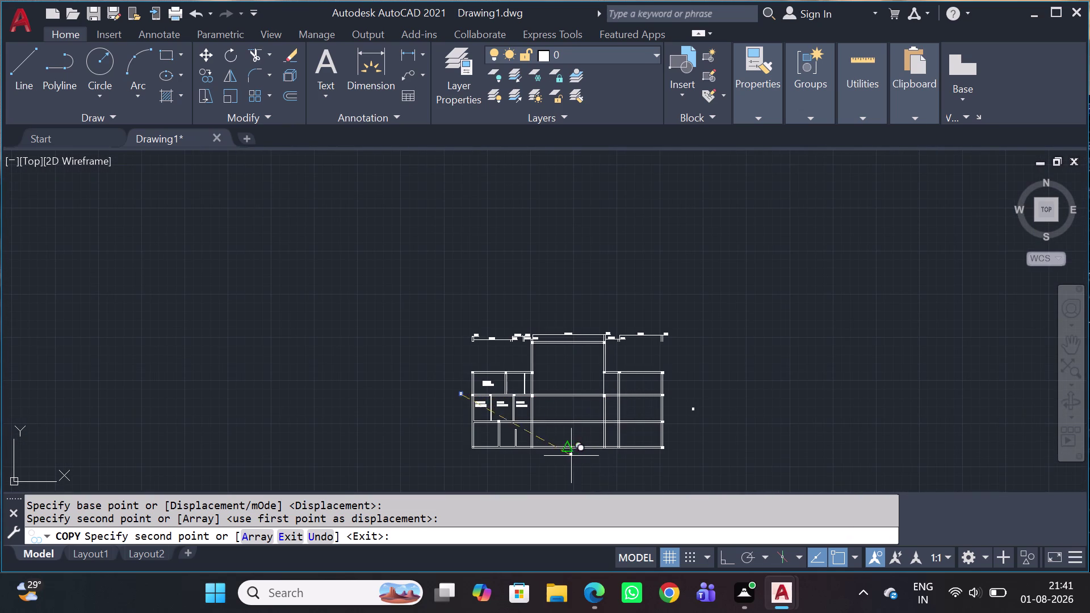
key(Escape)
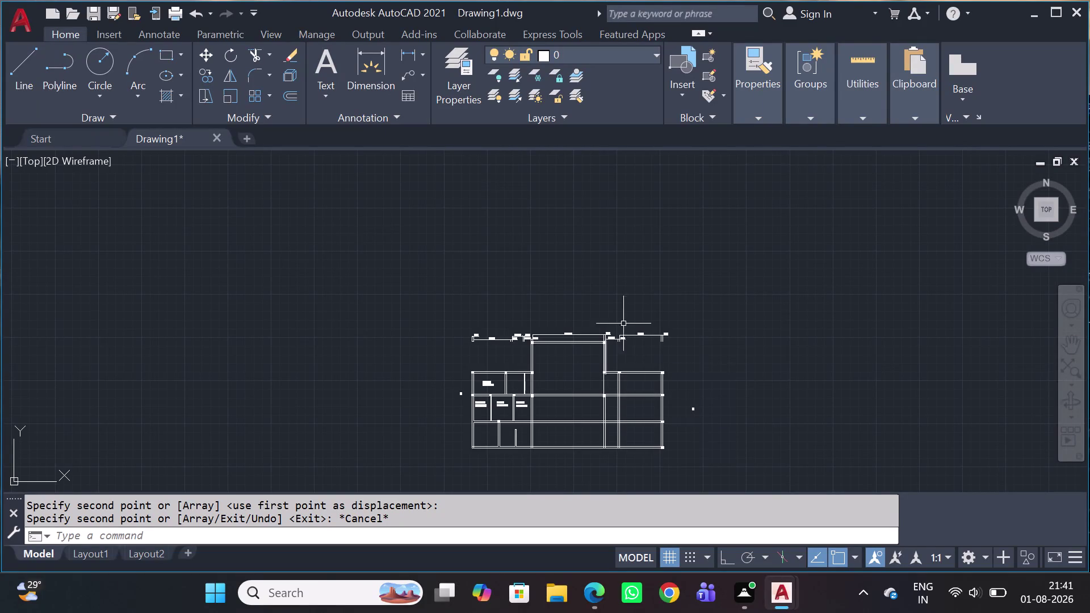
scroll(up, 3)
Select the junction column and start COPY from its corner base point.
scroll(up, 3)
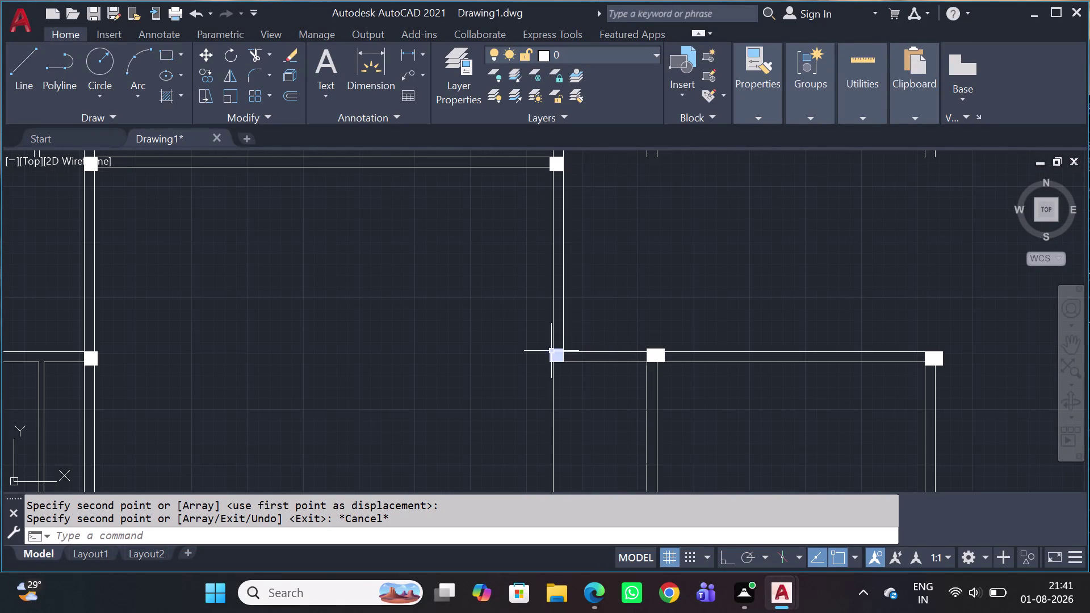
click(640, 326)
click(694, 404)
key(c)
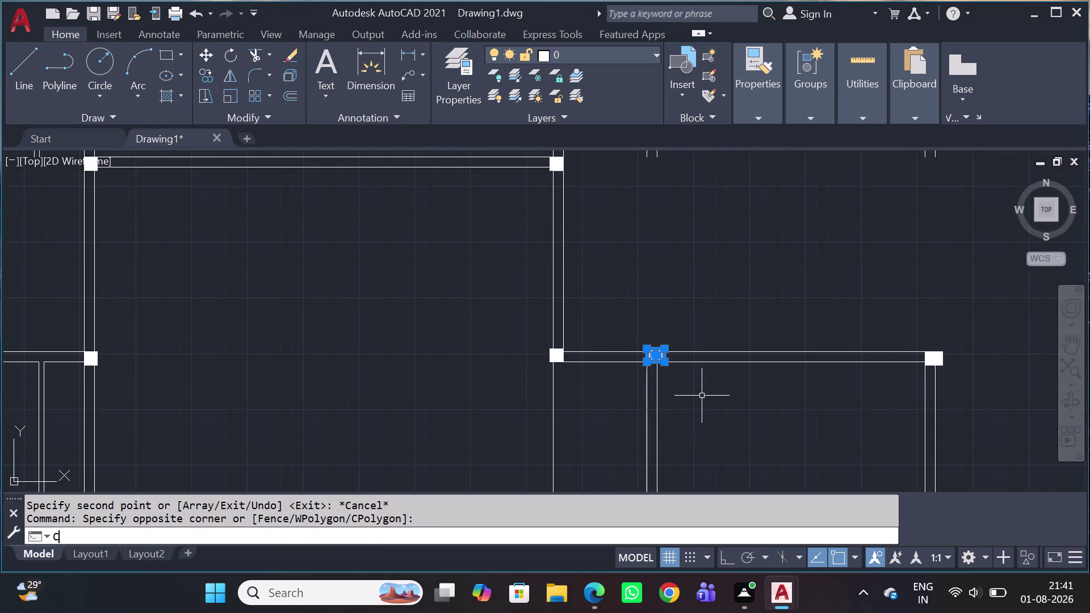
key(o)
key(space)
scroll(up, 3)
scroll(down, 3)
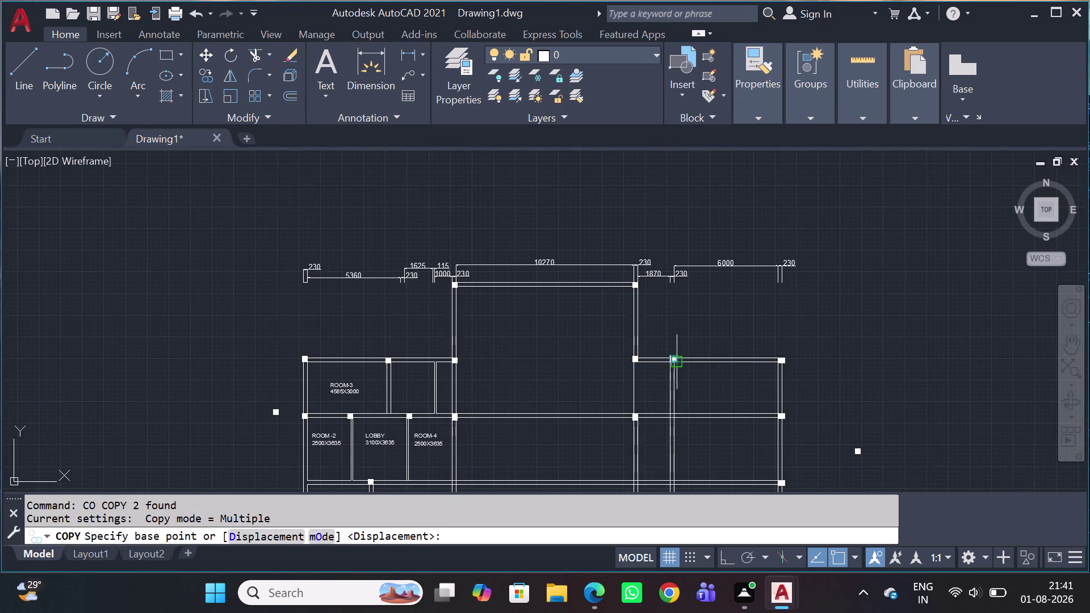
middle_drag(674, 423, 642, 364)
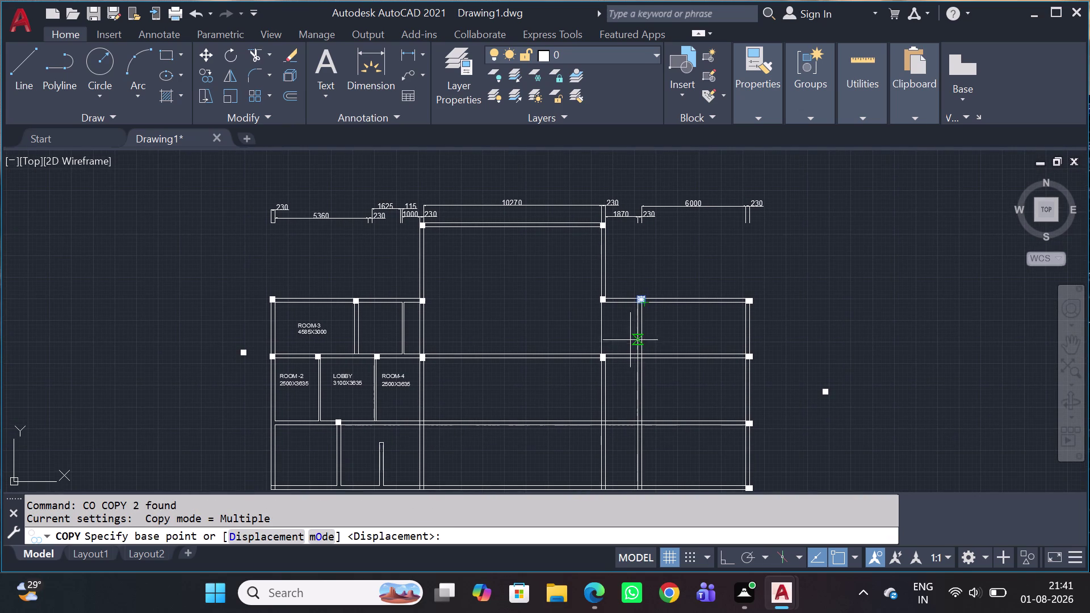
scroll(up, 3)
scroll(up, 3)
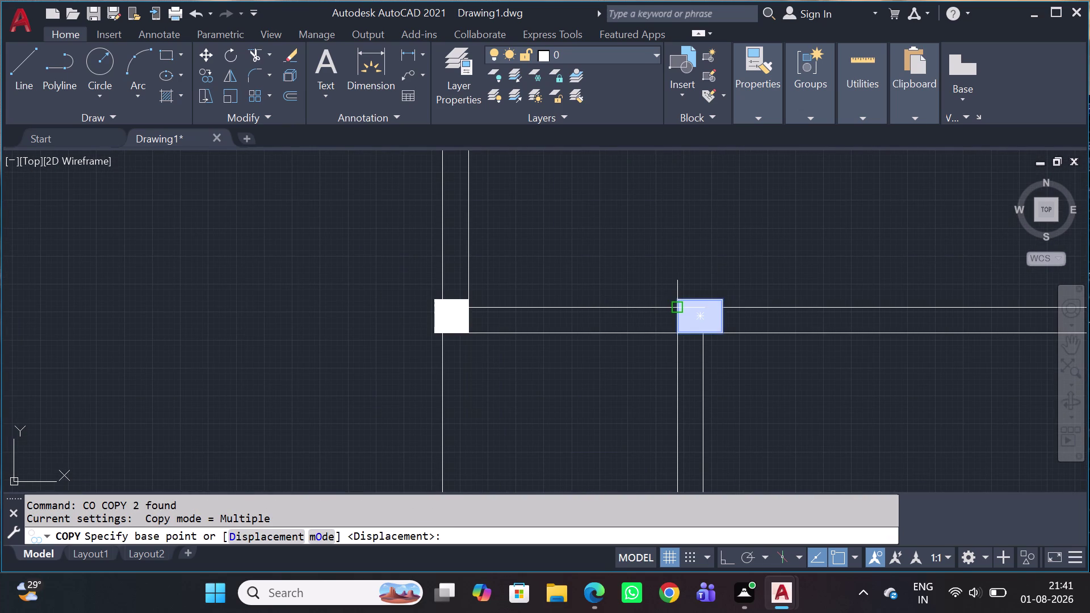
click(682, 298)
Place column copies at two nearby wall junctions in the right wing, then exit.
scroll(down, 3)
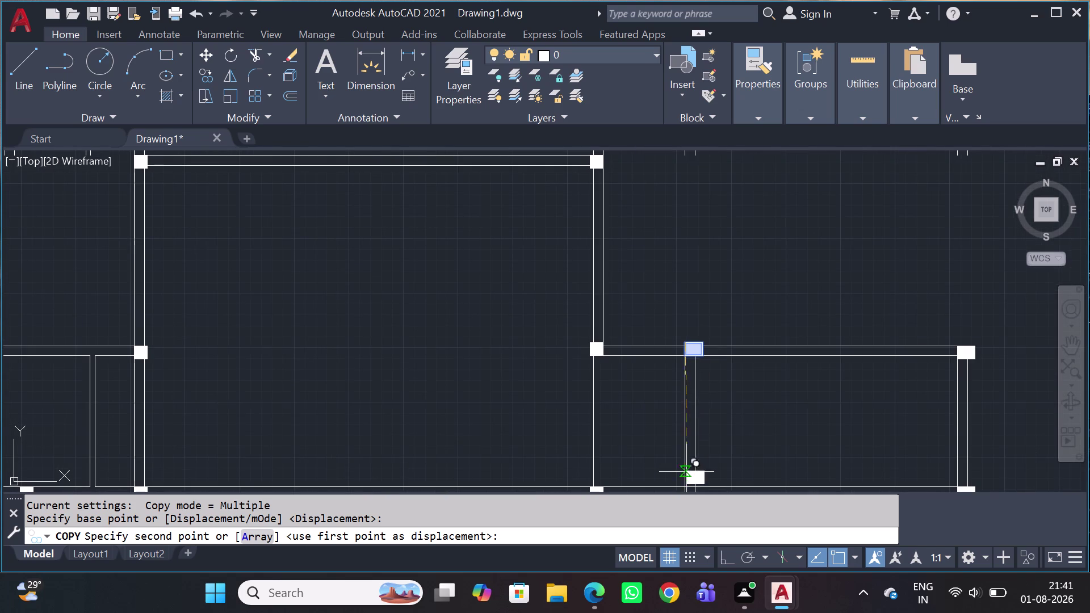
middle_drag(682, 486, 636, 341)
scroll(up, 3)
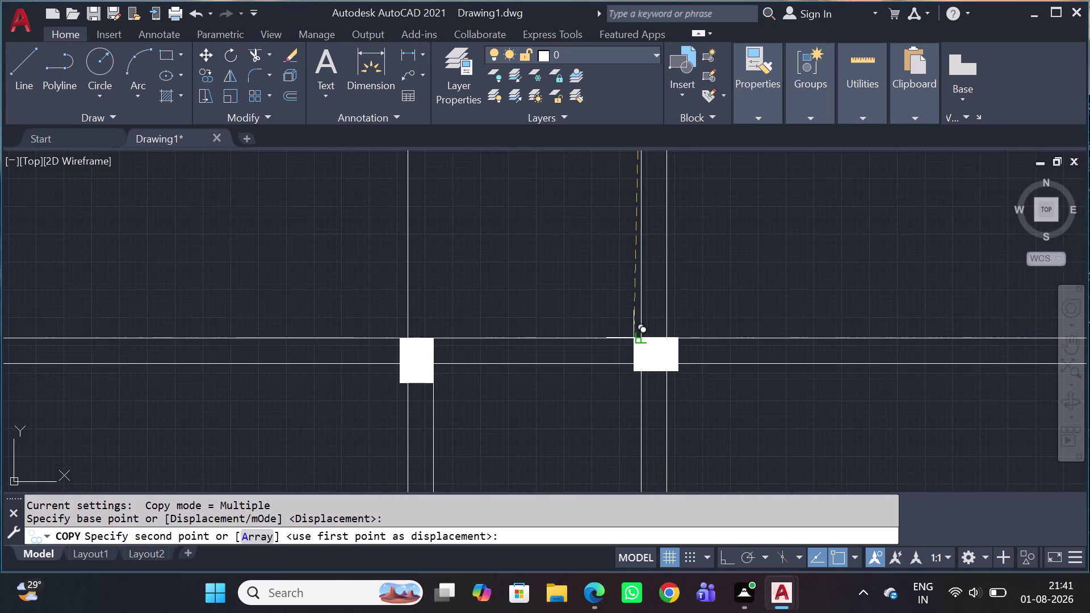
click(640, 338)
scroll(down, 3)
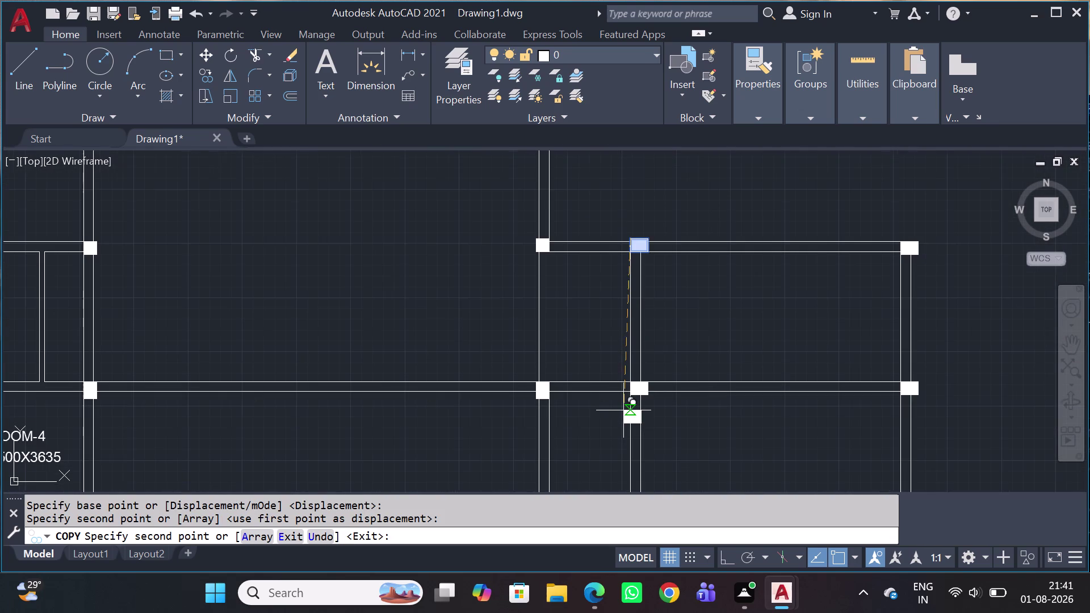
middle_drag(605, 418, 612, 181)
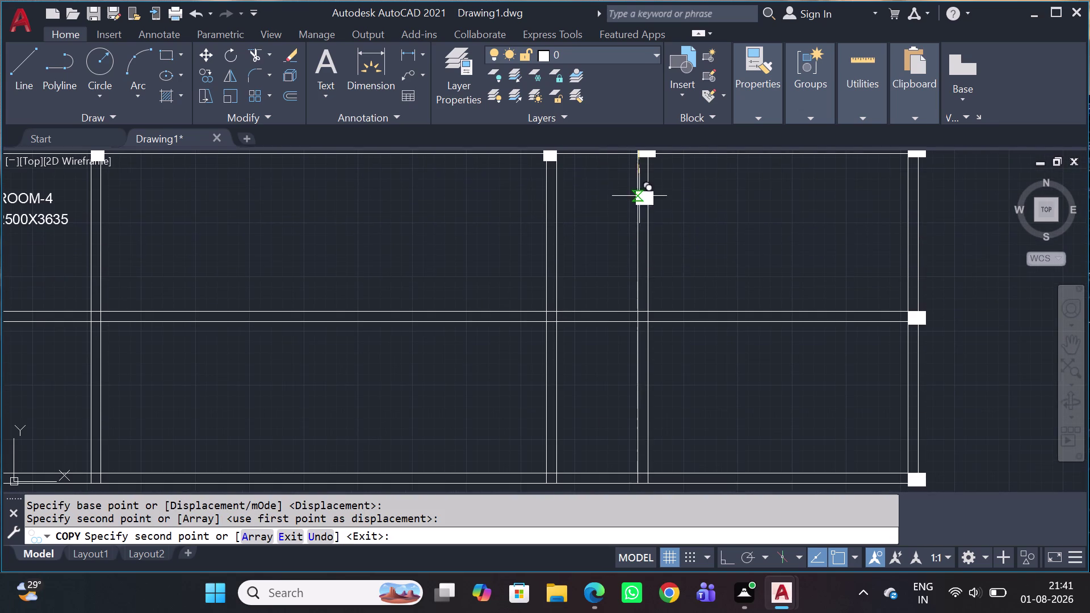
scroll(up, 3)
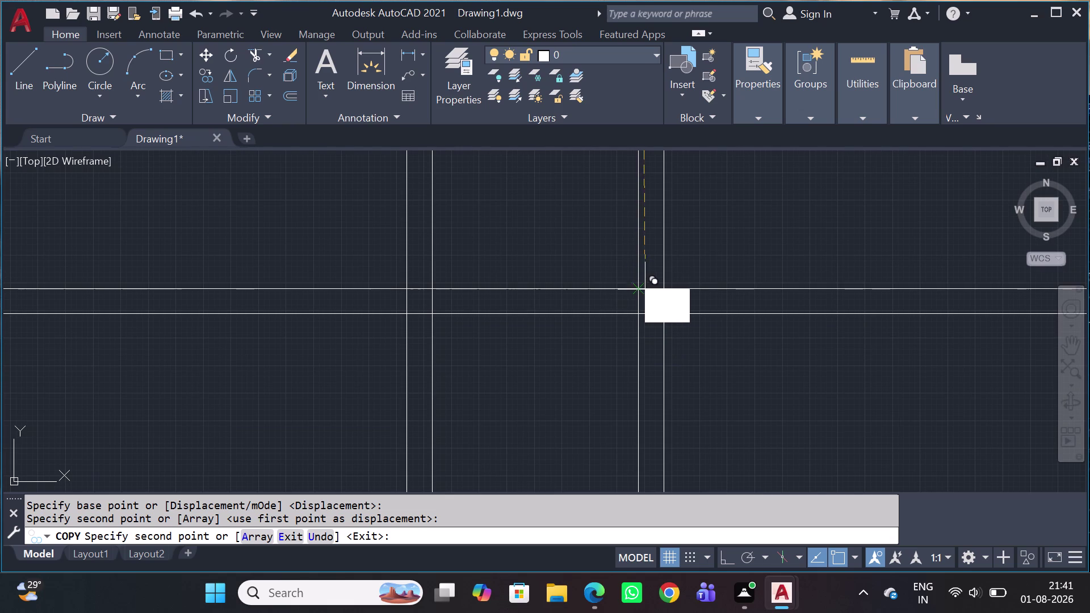
click(636, 287)
scroll(down, 3)
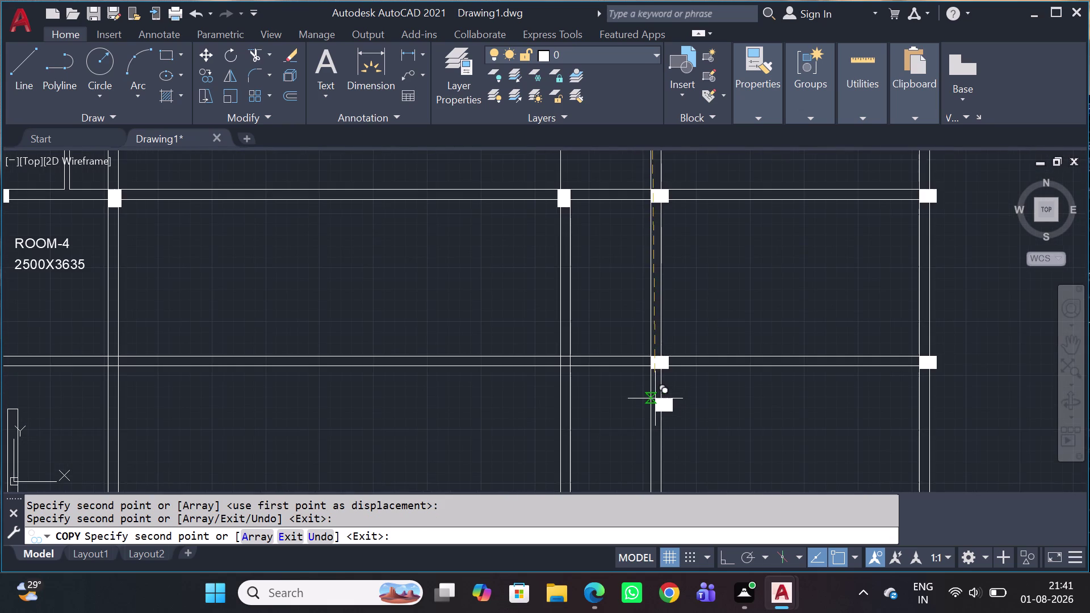
middle_drag(655, 401, 633, 258)
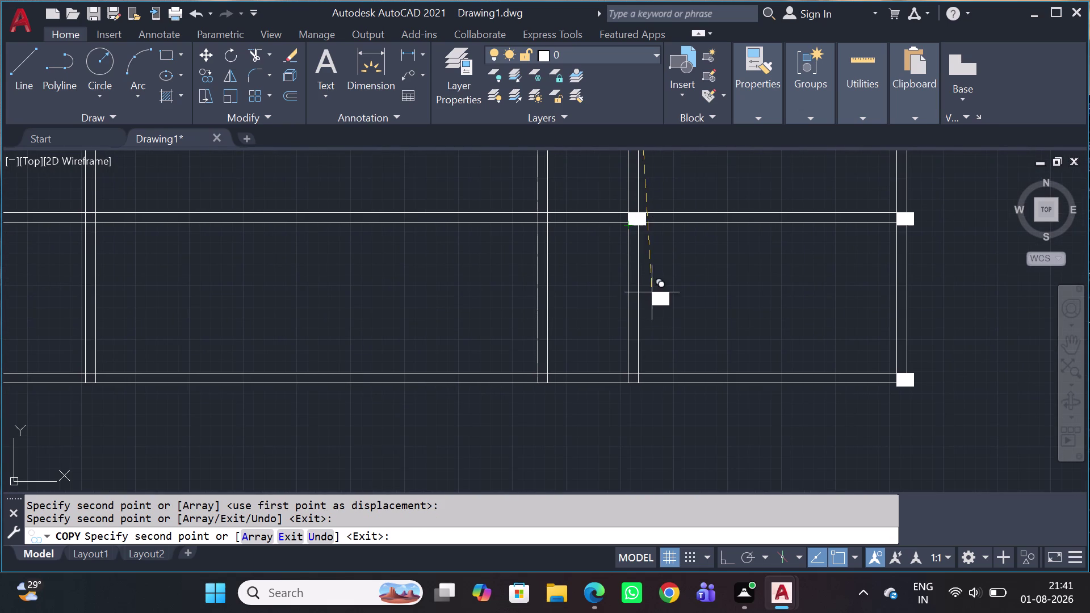
key(Escape)
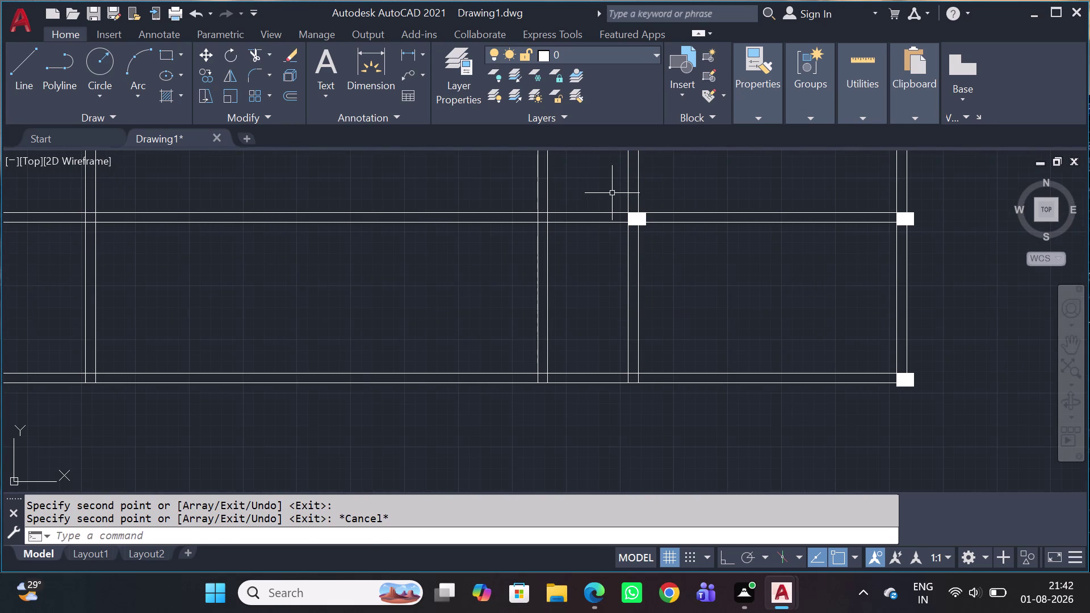
Window-select a column and start COPY from its corner base point.
click(613, 191)
click(681, 254)
scroll(up, 3)
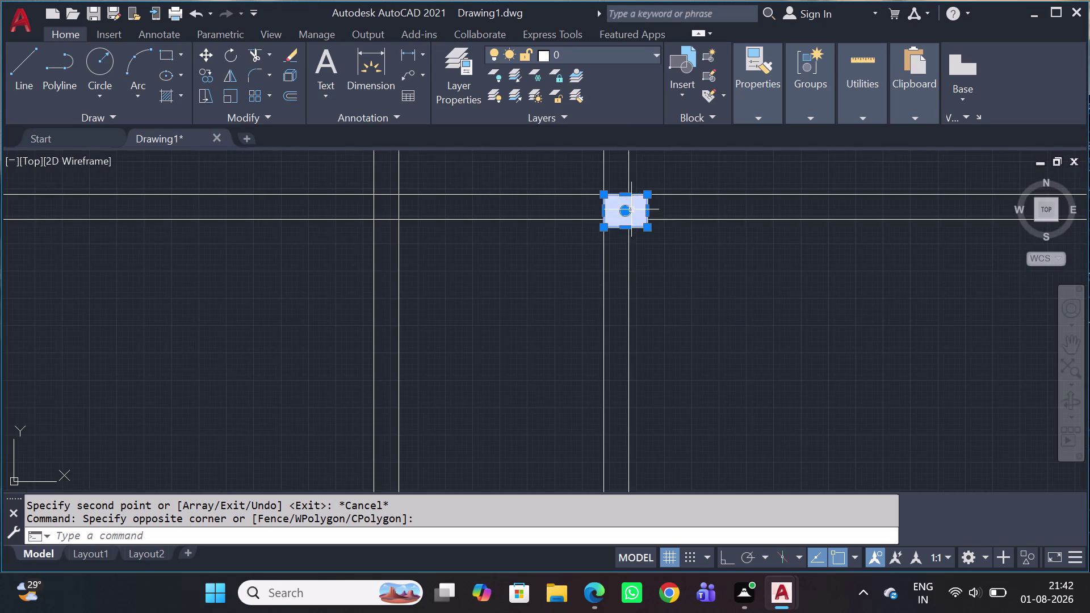
scroll(up, 3)
scroll(up, 3)
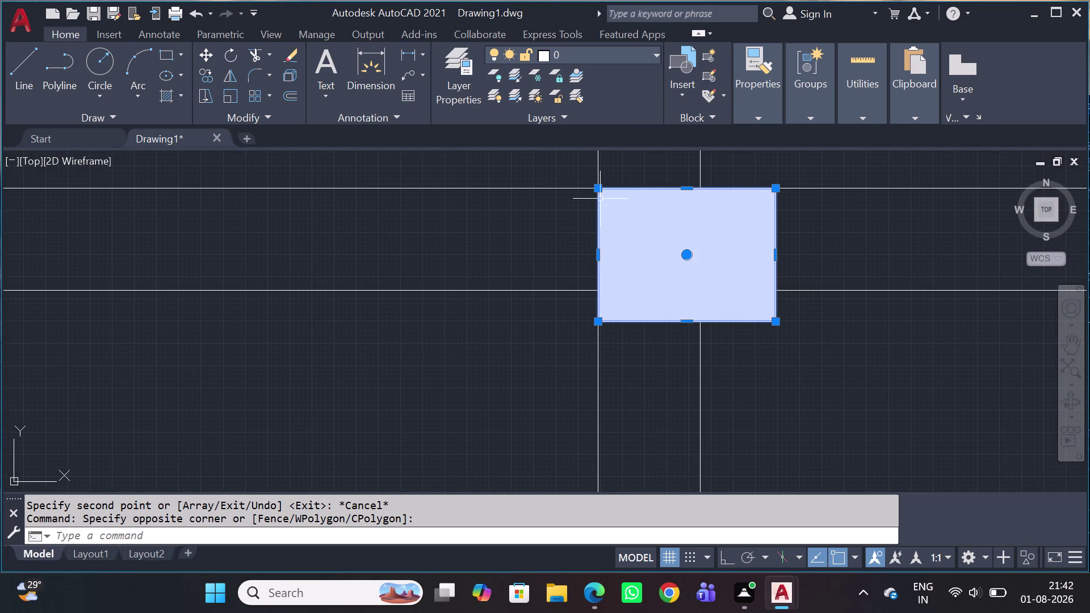
key(c)
key(o)
key(space)
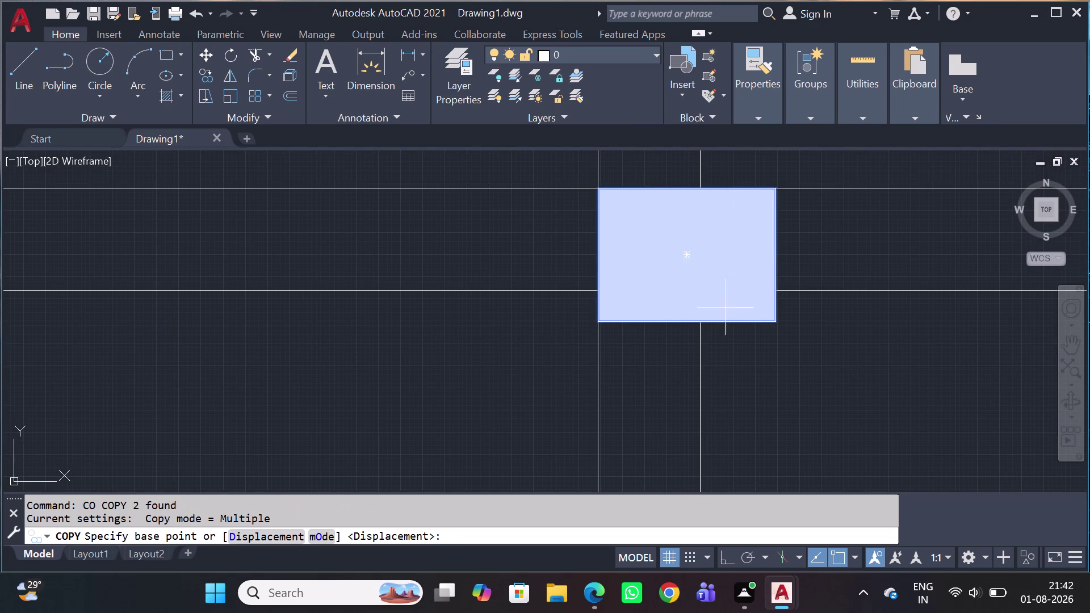
click(602, 322)
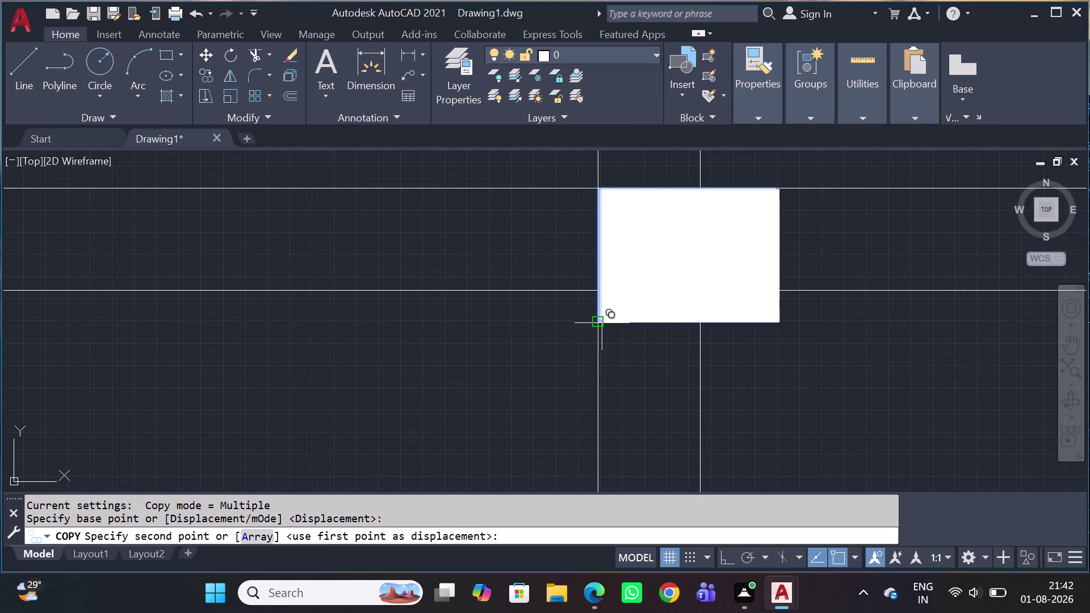
Place a column copy on the top wall junction, then cancel copying.
scroll(down, 3)
scroll(down, 3)
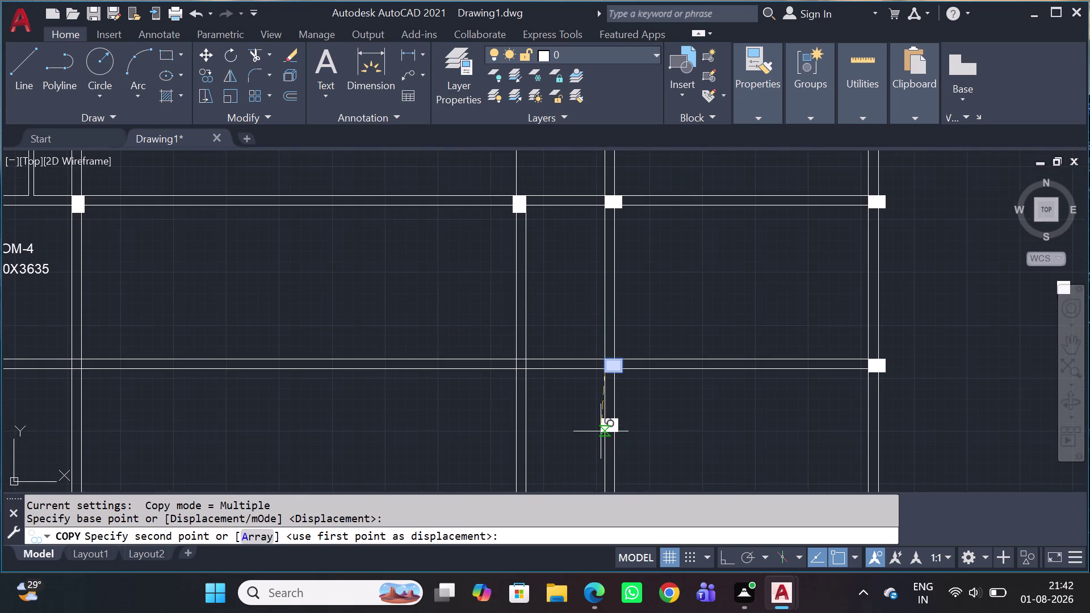
middle_drag(613, 451, 583, 147)
scroll(up, 3)
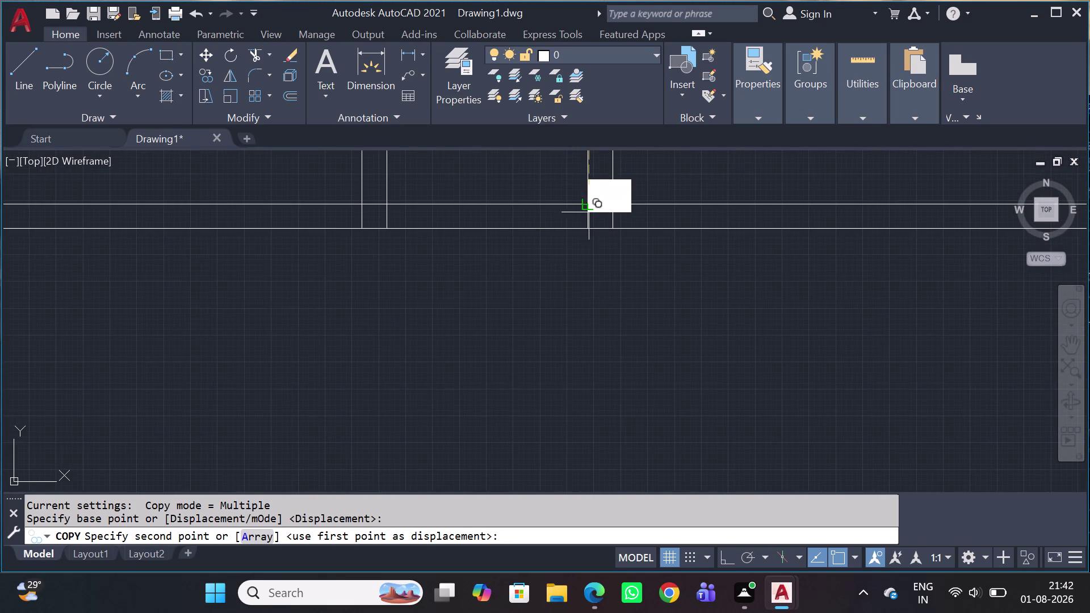
click(590, 233)
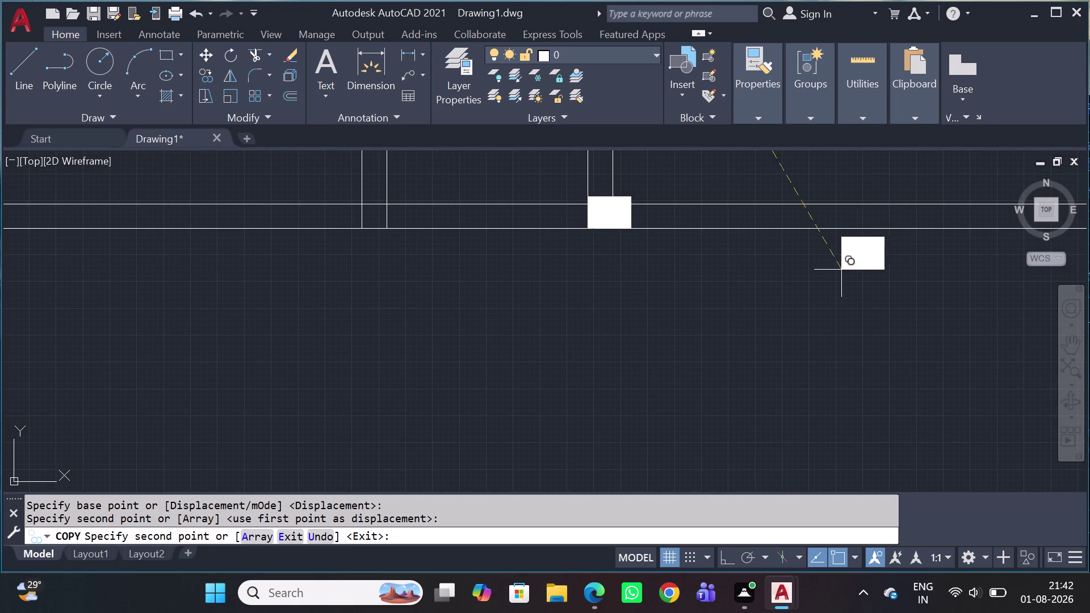
key(Escape)
scroll(down, 3)
scroll(down, 3)
scroll(up, 3)
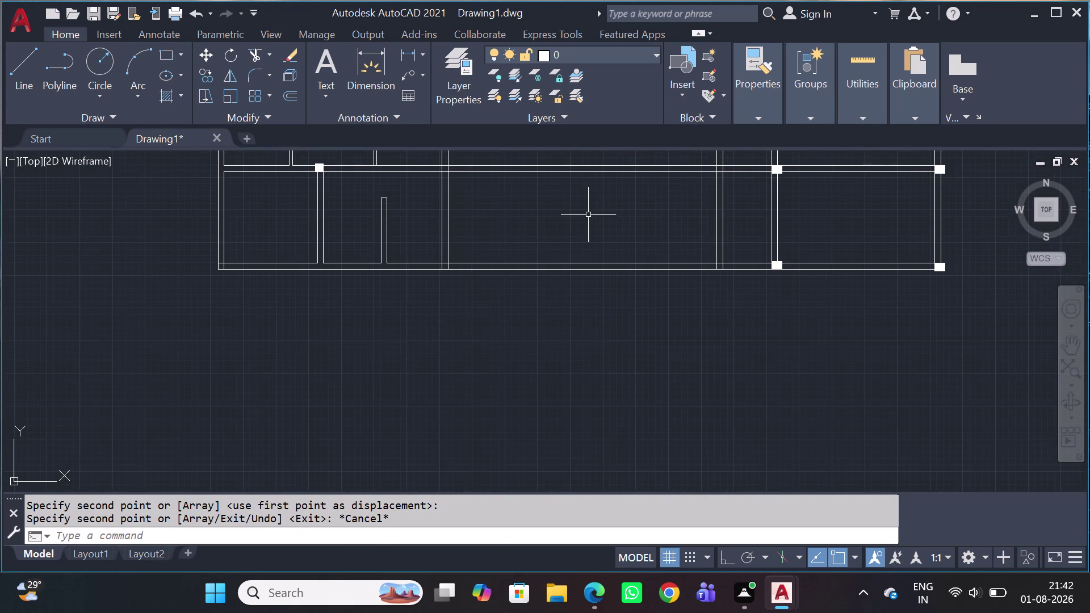
Zoom and pan to view the whole floor plan and the dimensions above it.
middle_drag(591, 220, 611, 273)
scroll(down, 3)
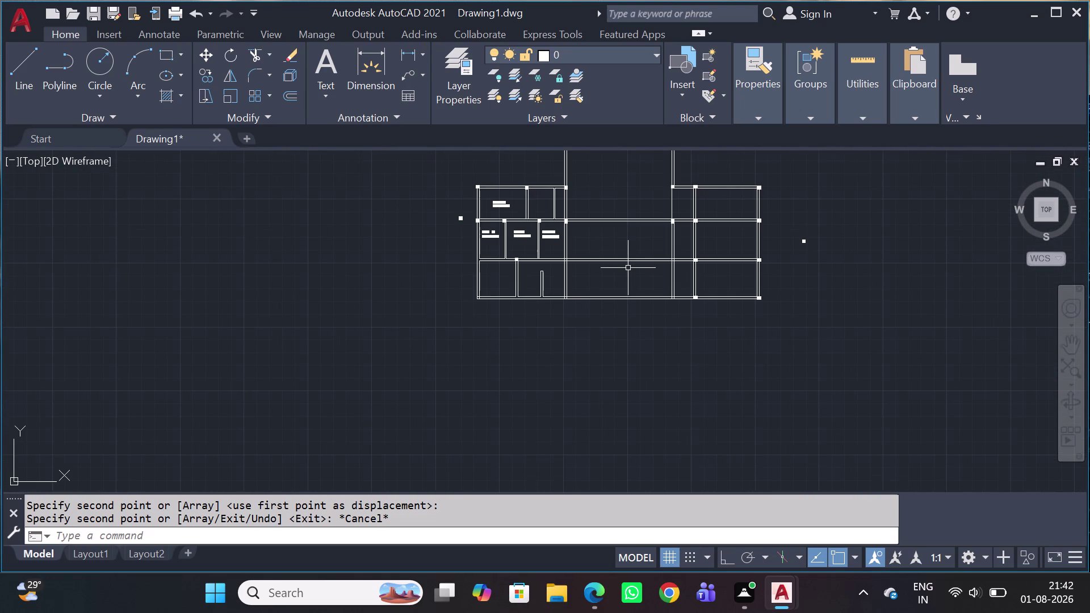
middle_drag(557, 248, 555, 306)
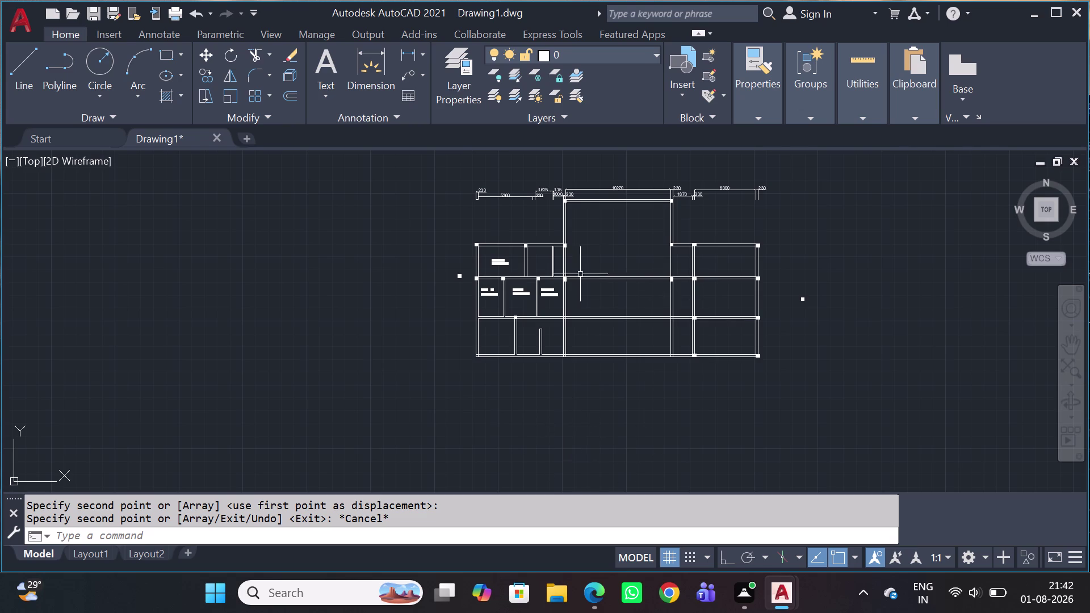
scroll(up, 3)
scroll(up, 3)
scroll(down, 3)
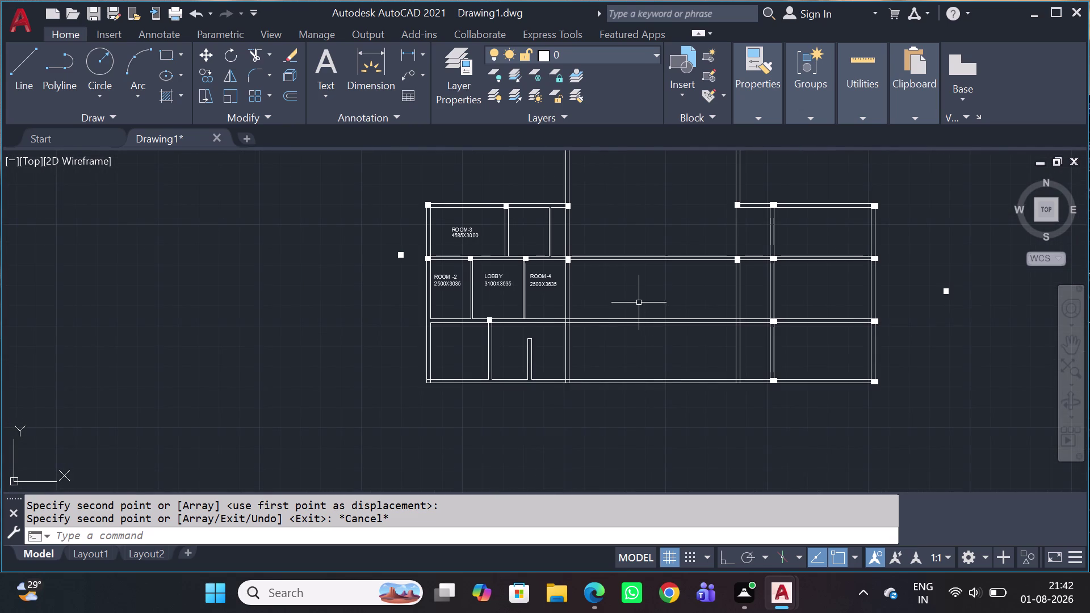
middle_drag(640, 298, 633, 337)
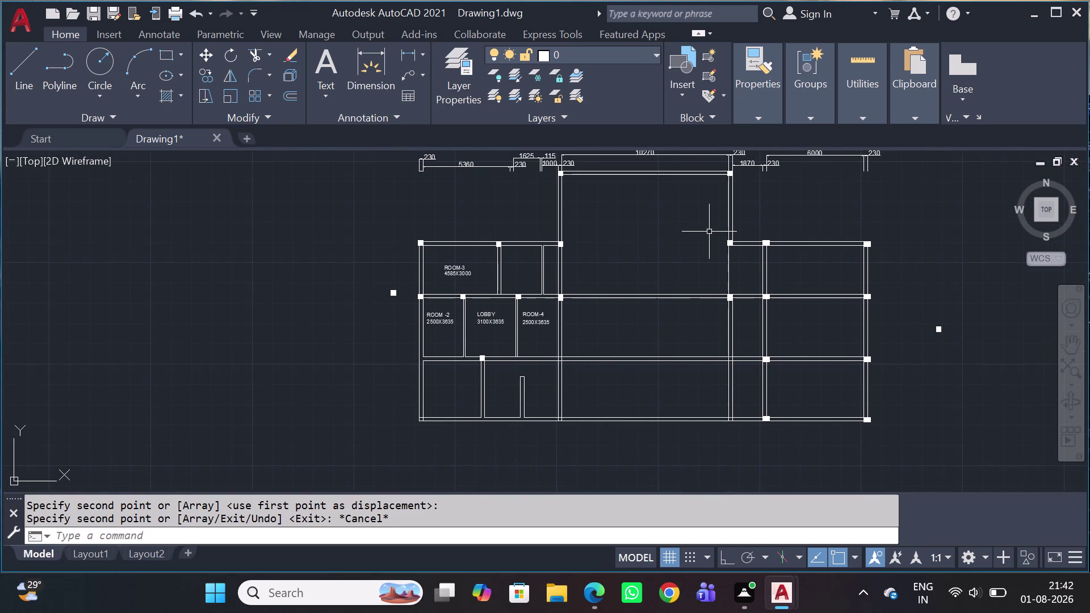
scroll(down, 3)
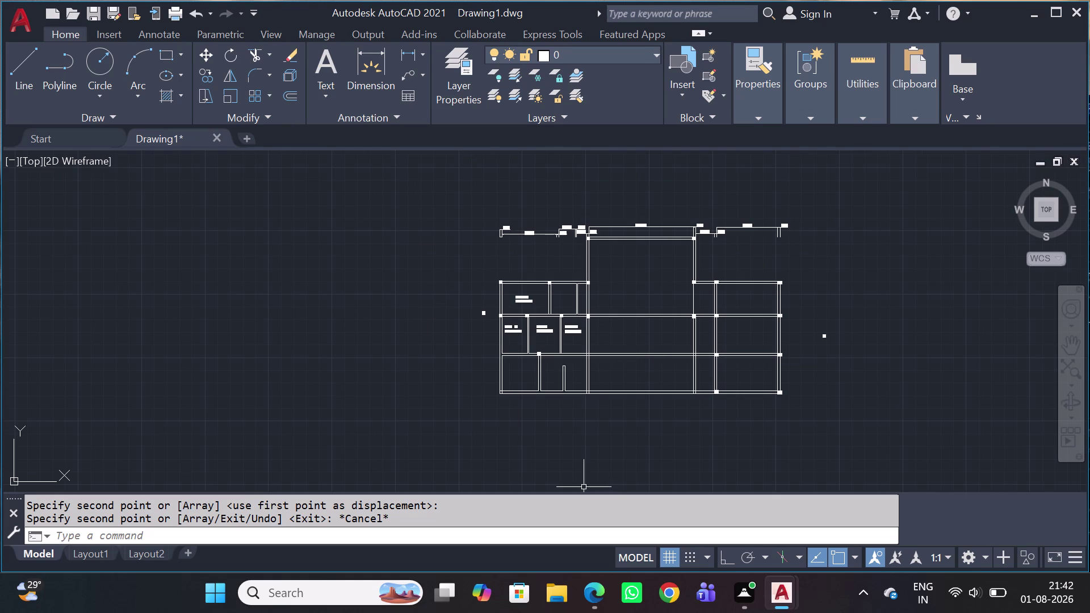
scroll(up, 3)
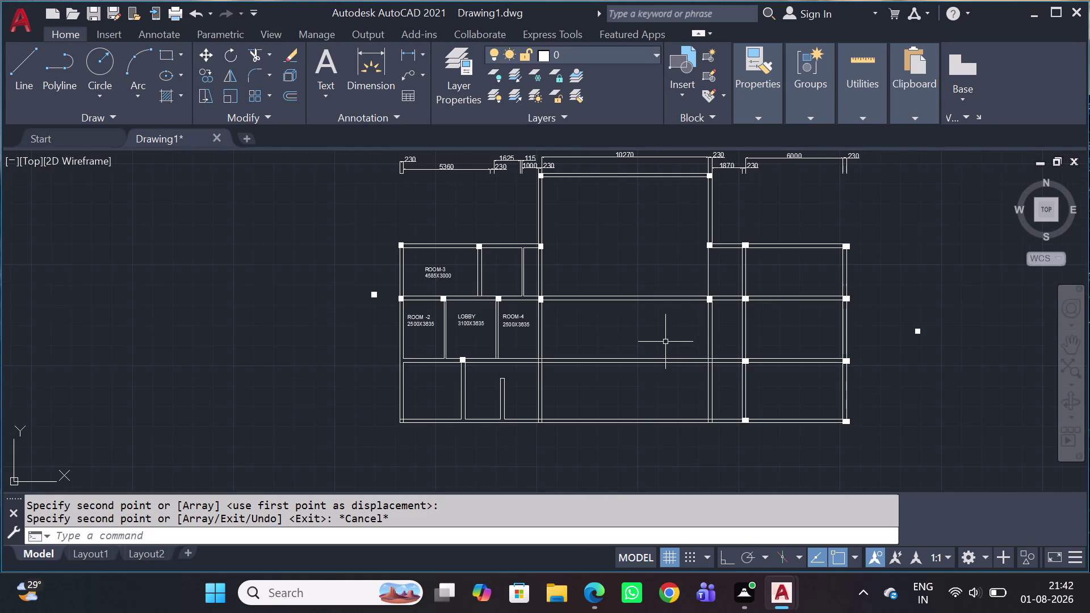
Start TRIM, draw a fence across wall lines, then cancel it.
key(t)
key(r)
key(space)
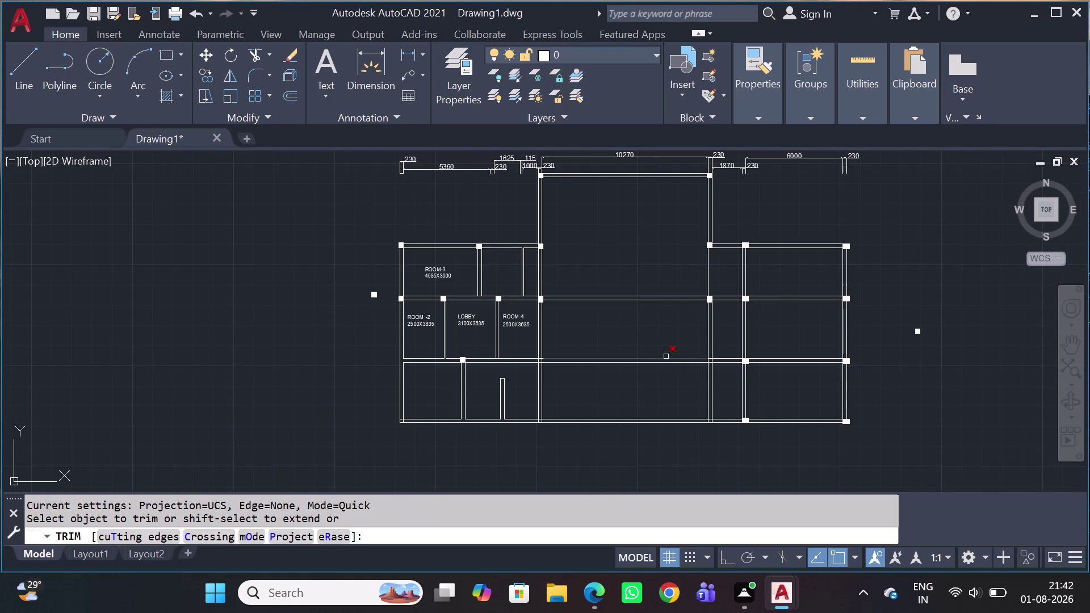
click(665, 351)
click(613, 392)
key(Escape)
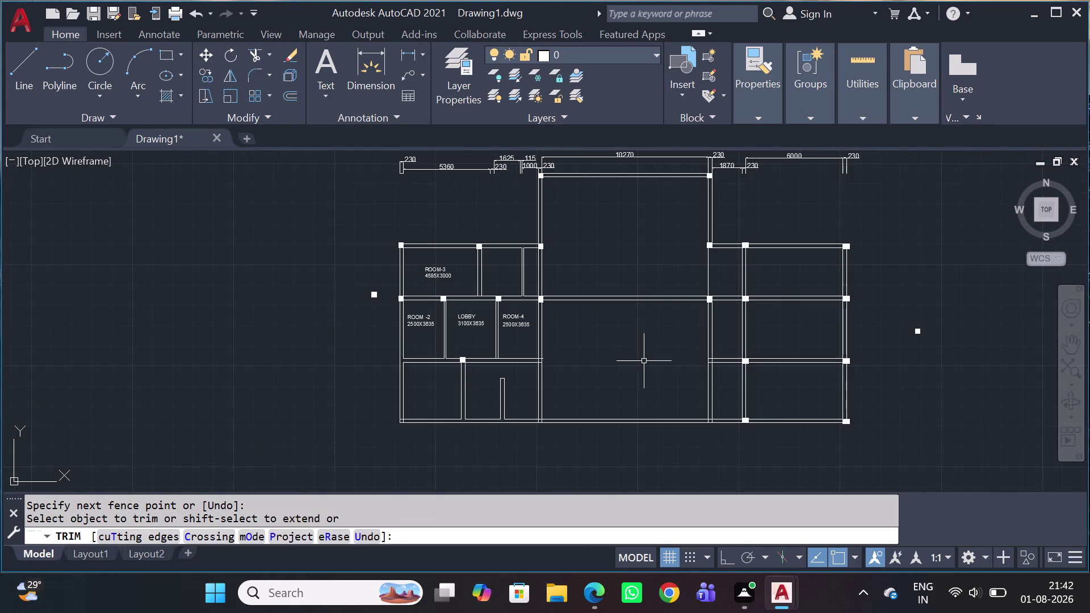
scroll(up, 3)
scroll(up, 3)
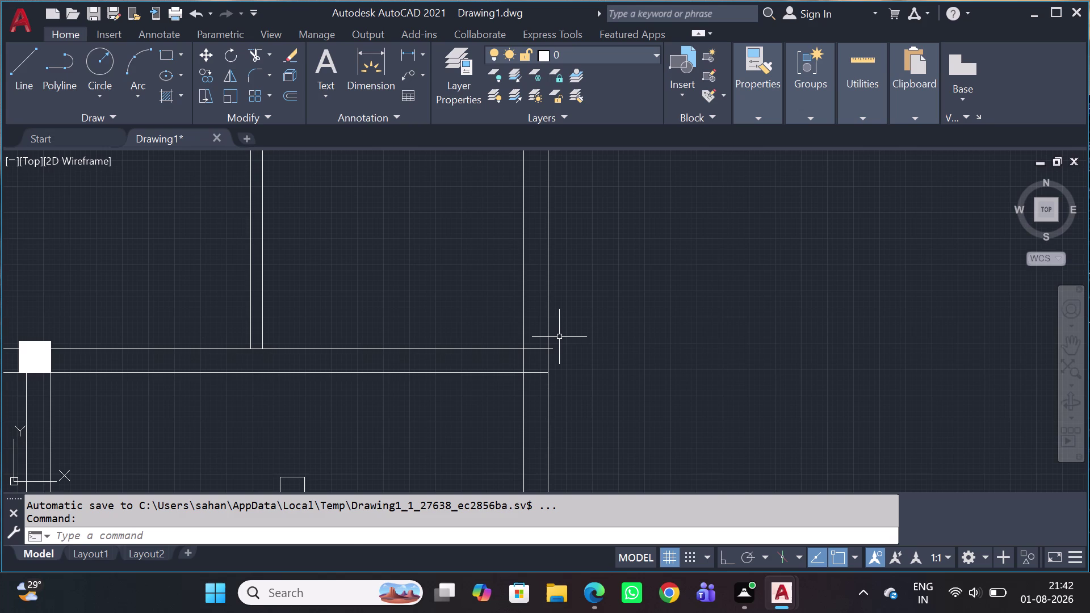
Restart TRIM and cut the protruding wall line ends past the junction.
text(TR)
key(space)
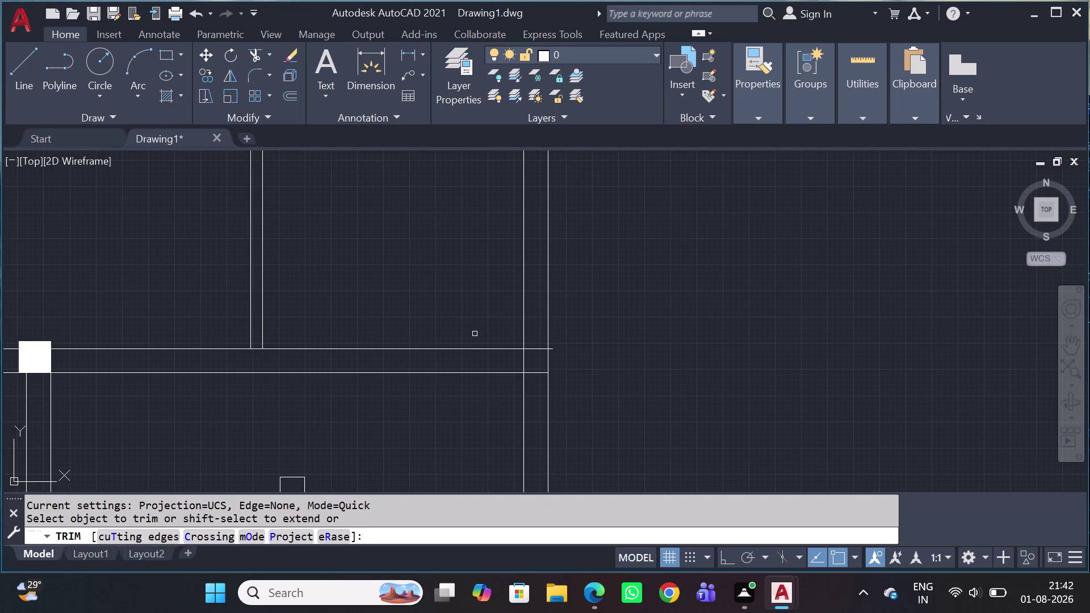
scroll(up, 3)
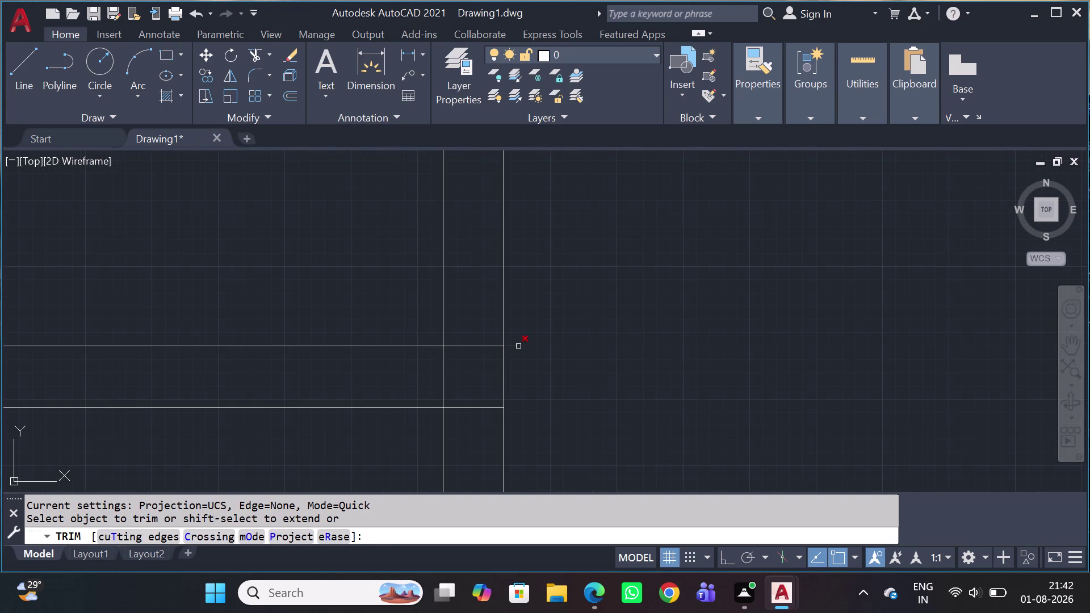
click(514, 346)
drag(472, 421, 472, 405)
click(467, 298)
click(474, 364)
Trim the wall lines crossing the column junction.
scroll(down, 3)
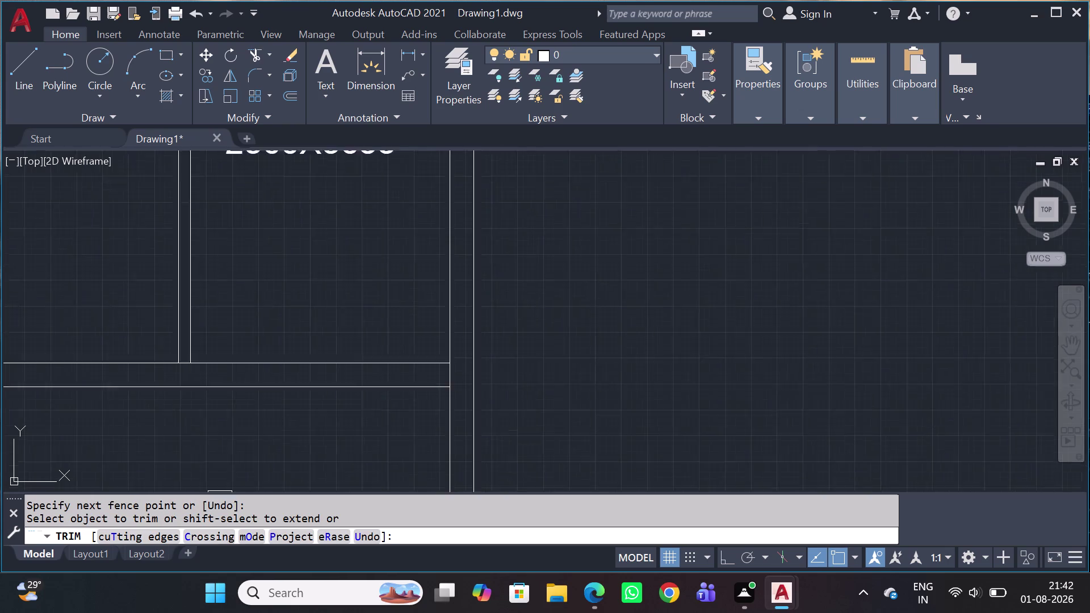
scroll(down, 3)
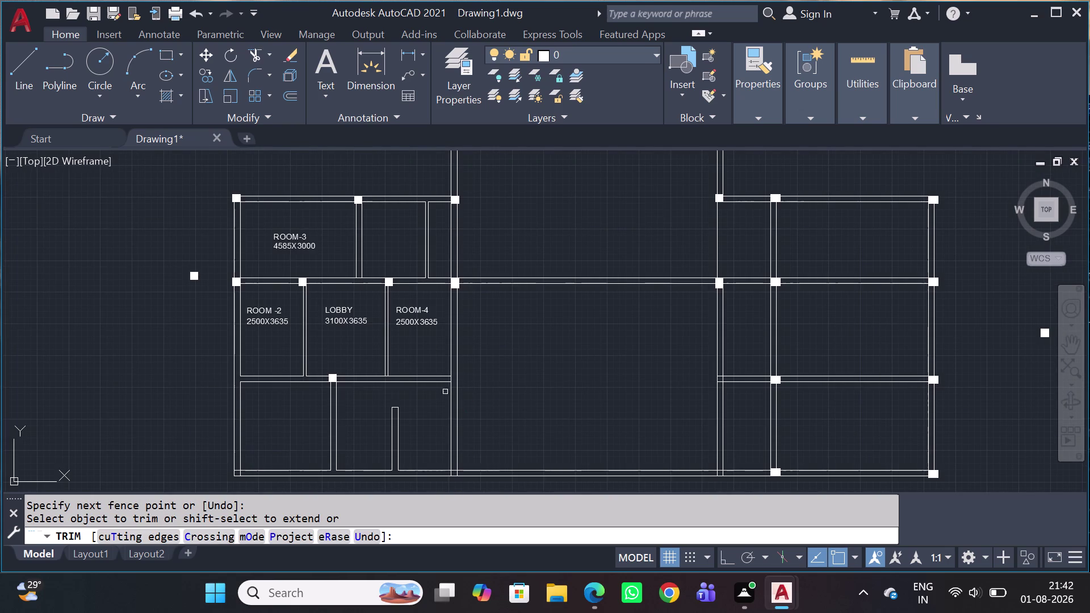
scroll(up, 3)
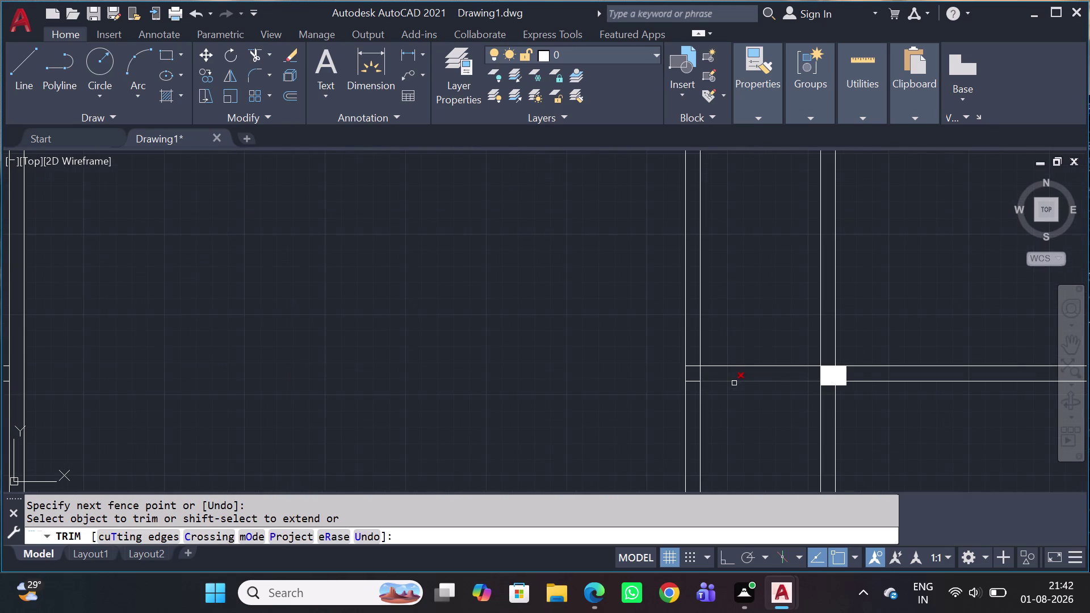
scroll(up, 3)
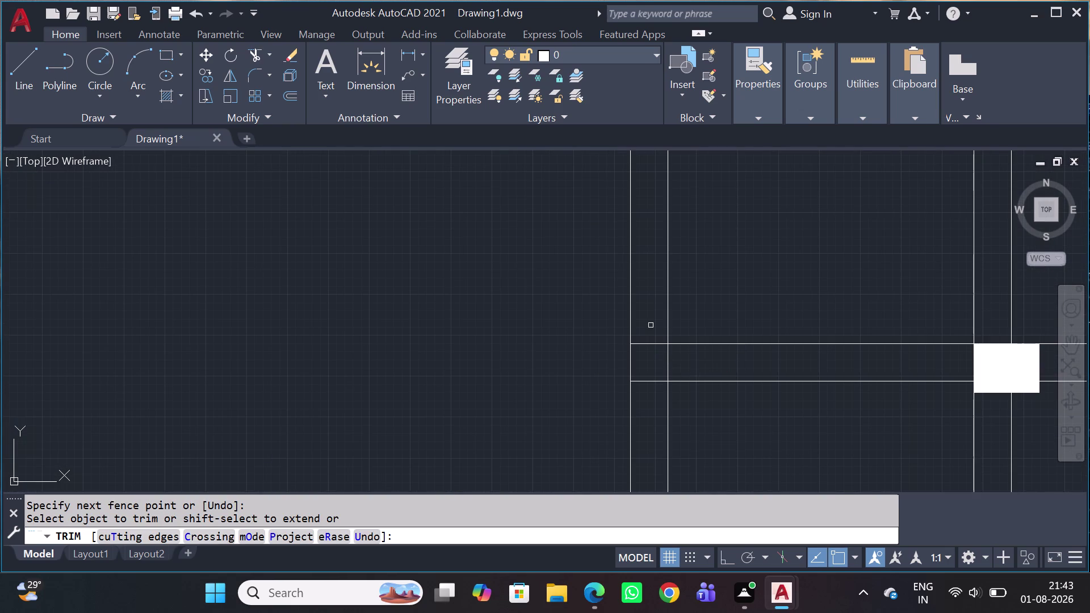
click(651, 325)
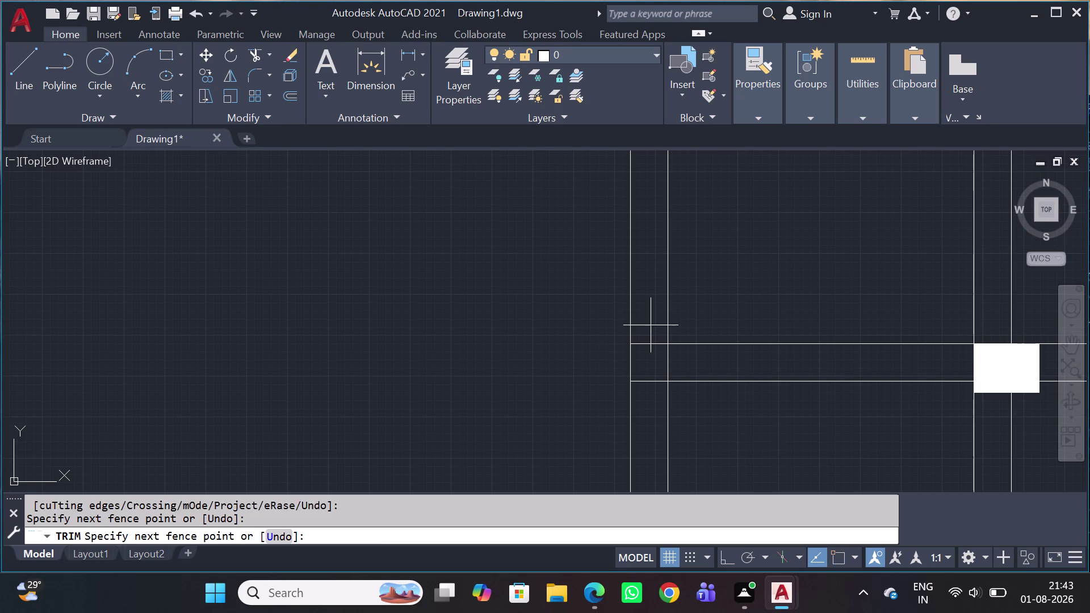
click(642, 402)
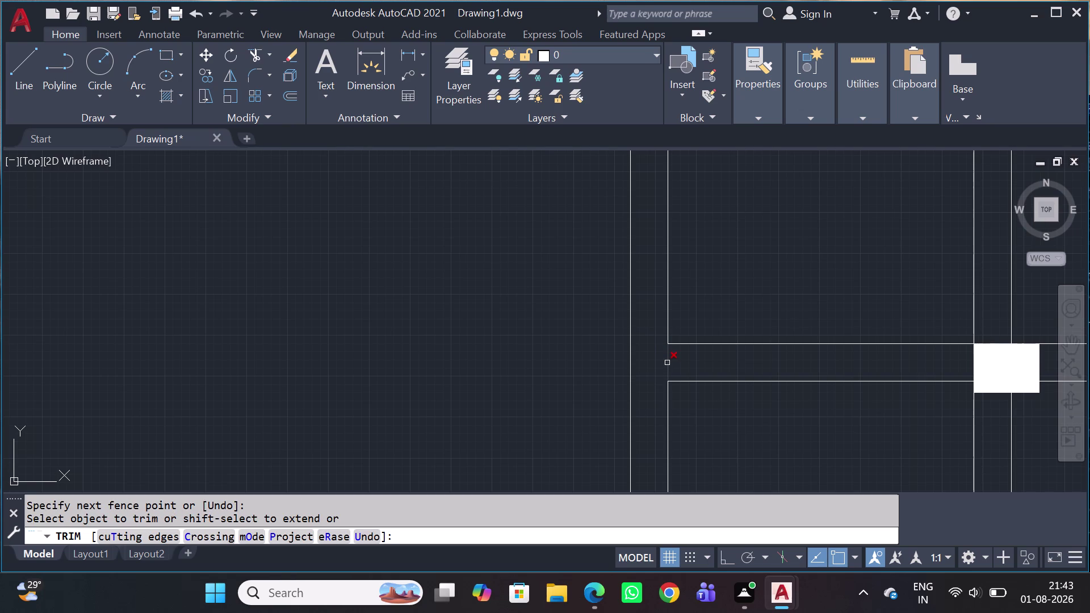
click(667, 363)
scroll(down, 3)
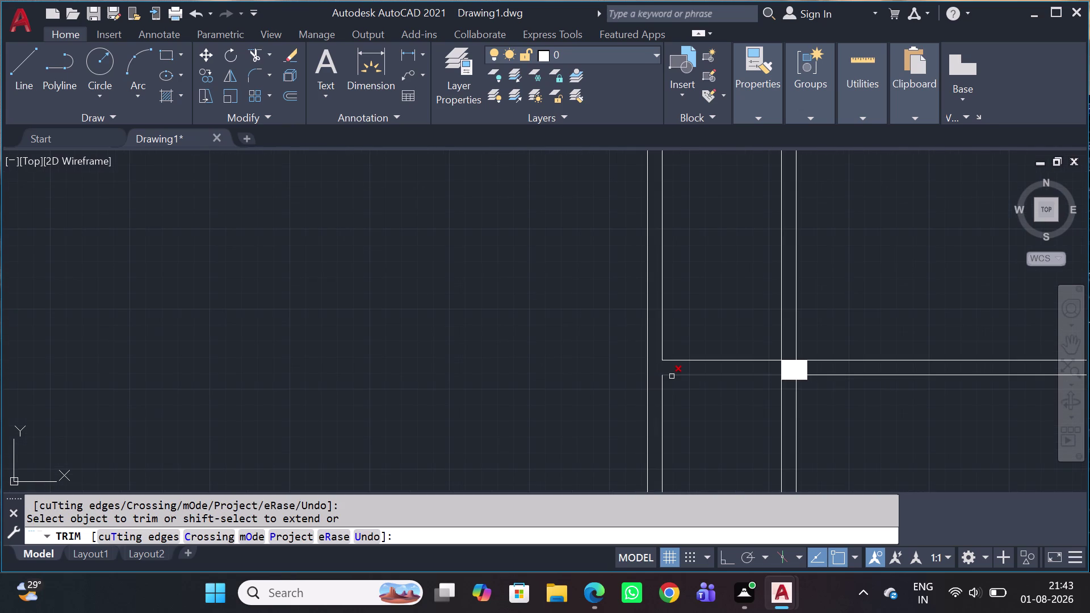
scroll(down, 3)
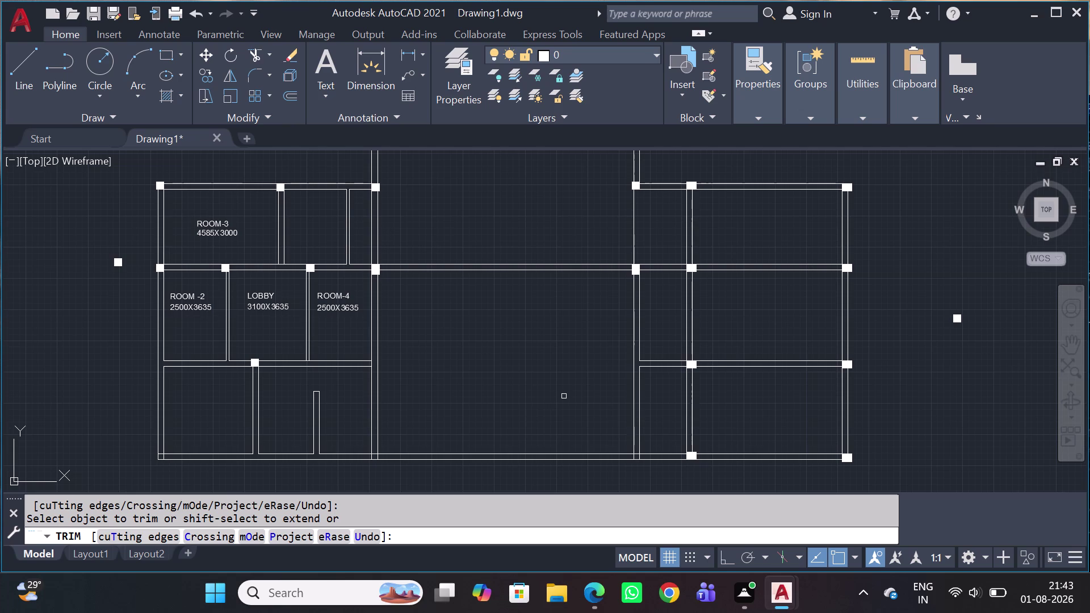
Undo the recent trims and earlier edits with repeated Ctrl+Z.
key(ctrl+z)
key(ctrl+z)
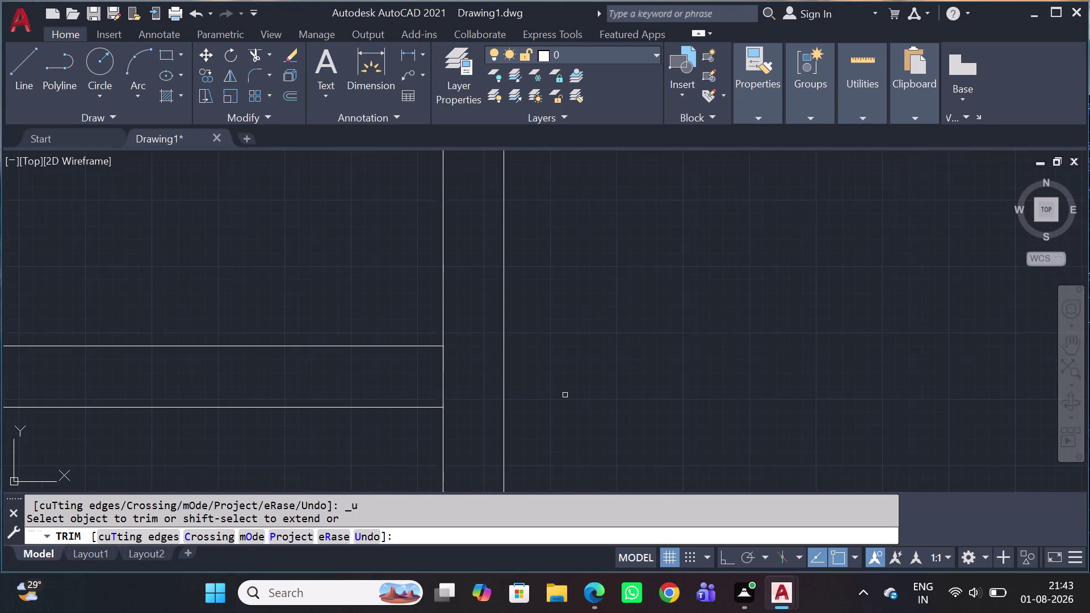
key(ctrl+z)
key(ctrl+z)
key(ctrl+z)
key(ctrl+z)
key(ctrl+z)
key(ctrl+z)
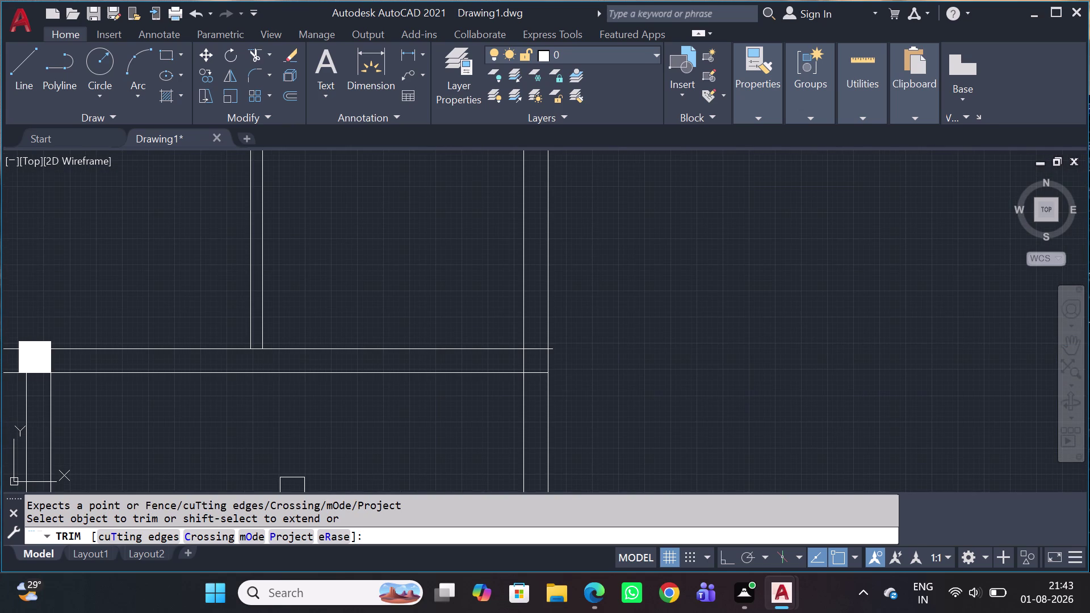
key(ctrl+z)
key(ctrl+z)
key(ctrl+z)
key(Escape)
key(ctrl+z)
key(ctrl+z)
key(ctrl+z)
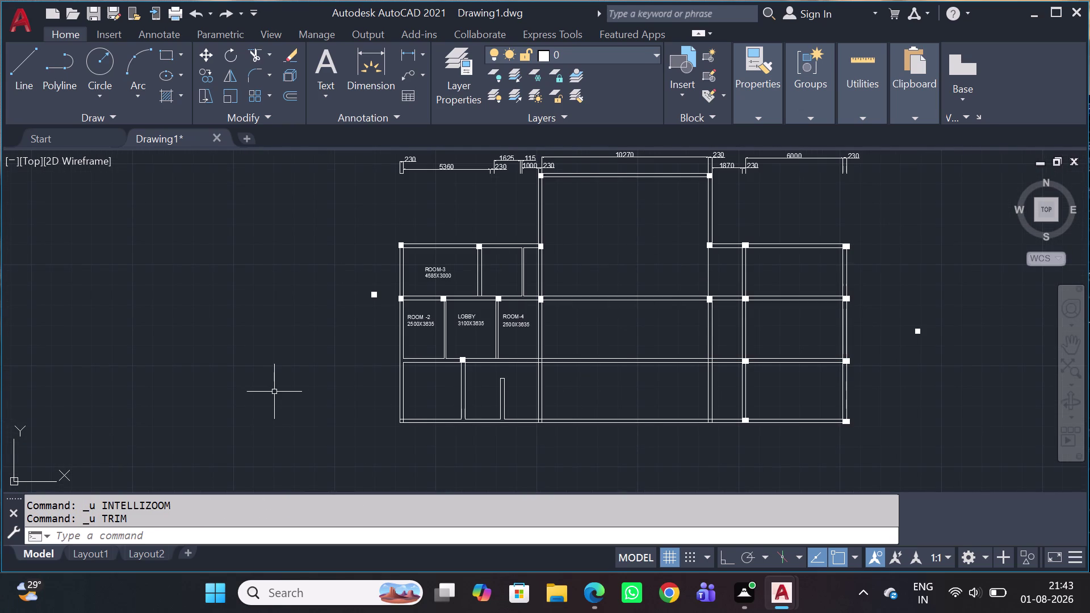
scroll(up, 3)
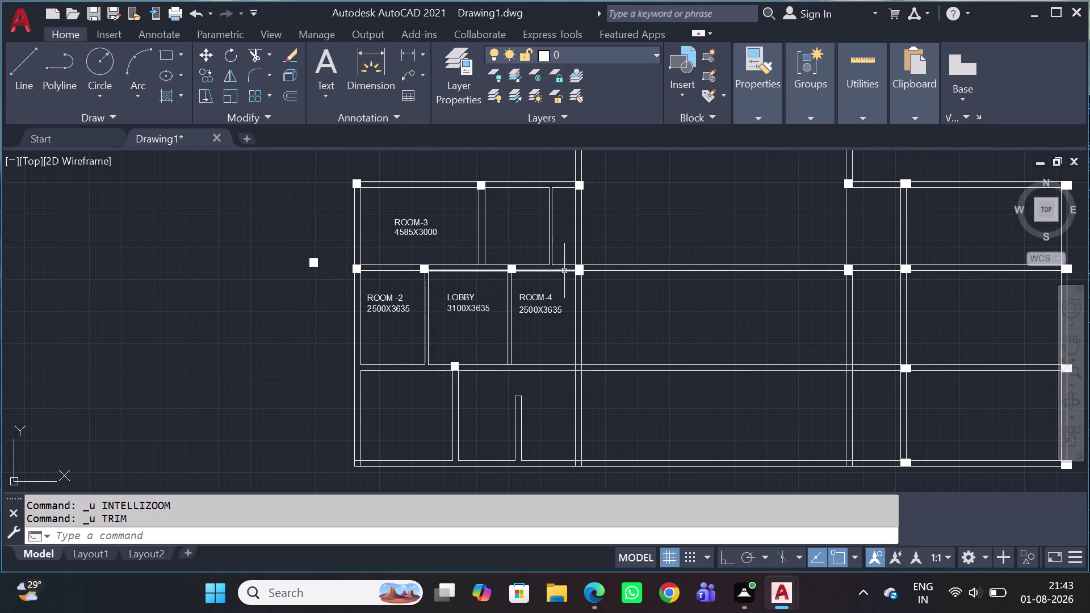
middle_drag(566, 271, 438, 300)
scroll(up, 3)
scroll(down, 3)
scroll(down, 3)
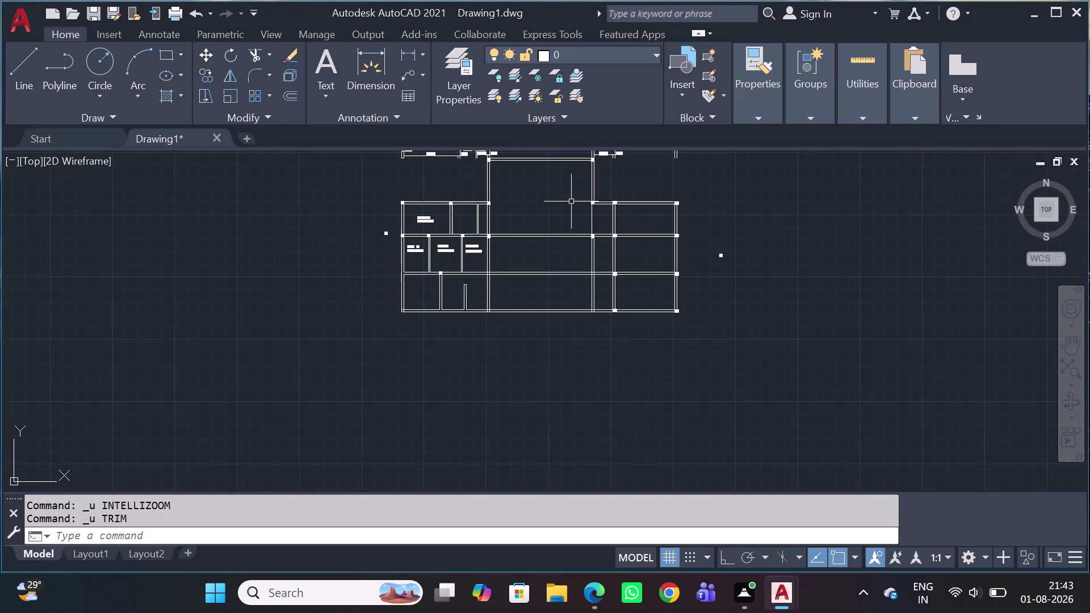
middle_drag(538, 199, 543, 231)
scroll(up, 3)
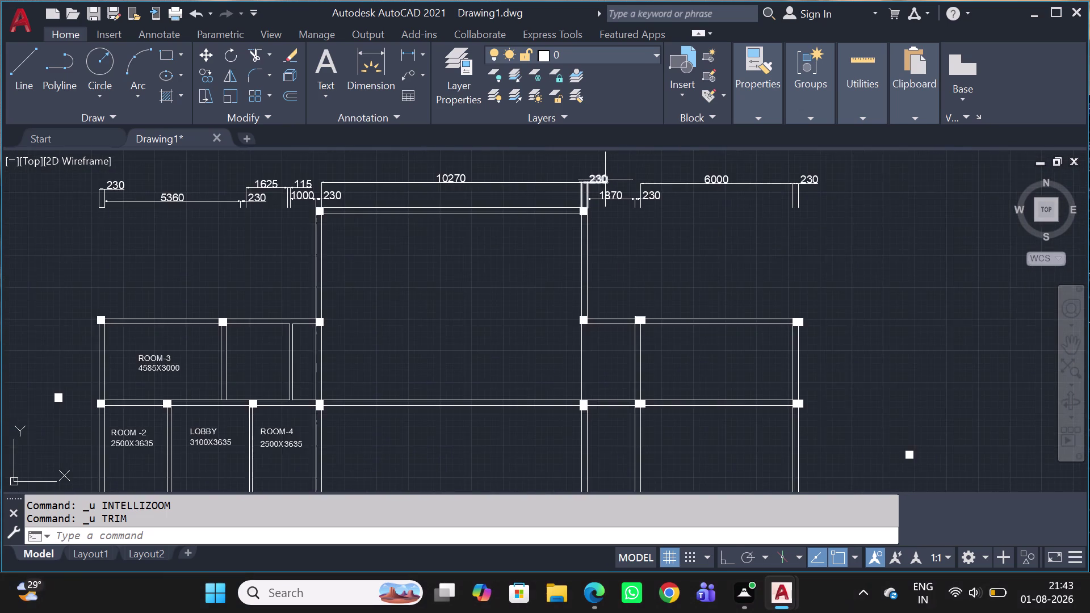
scroll(up, 3)
scroll(down, 3)
middle_drag(500, 390, 503, 391)
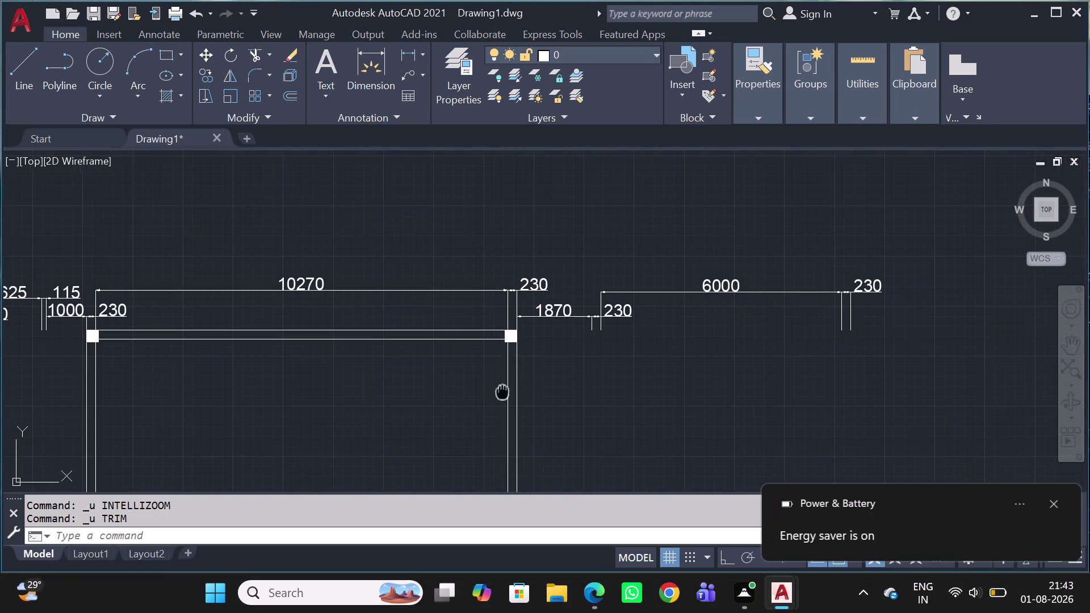
middle_drag(502, 390, 516, 242)
middle_drag(519, 348, 519, 335)
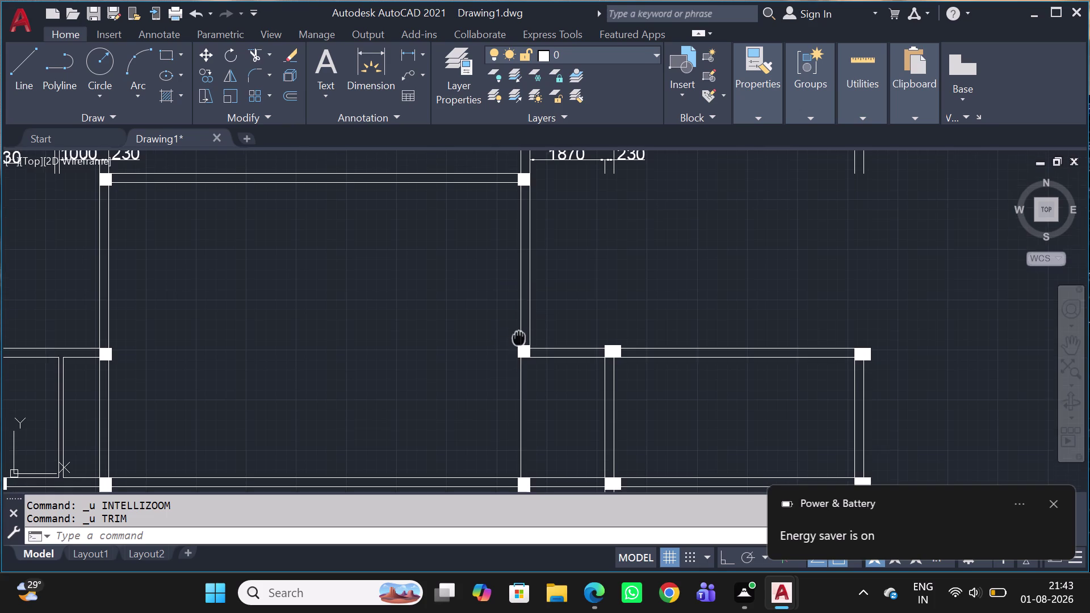
middle_drag(518, 335, 514, 287)
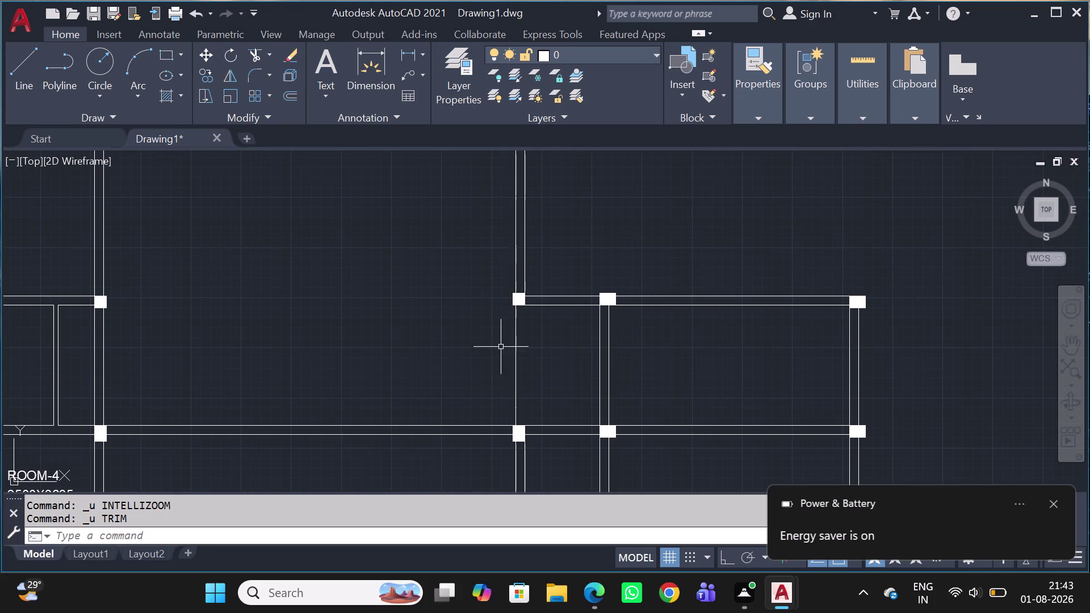
middle_drag(501, 344, 510, 269)
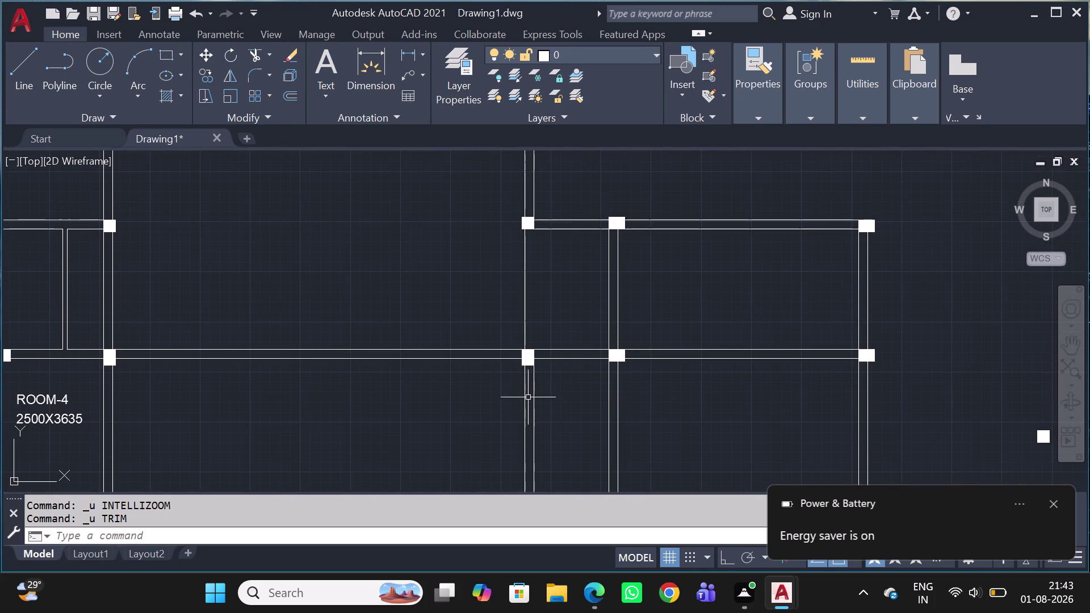
click(592, 188)
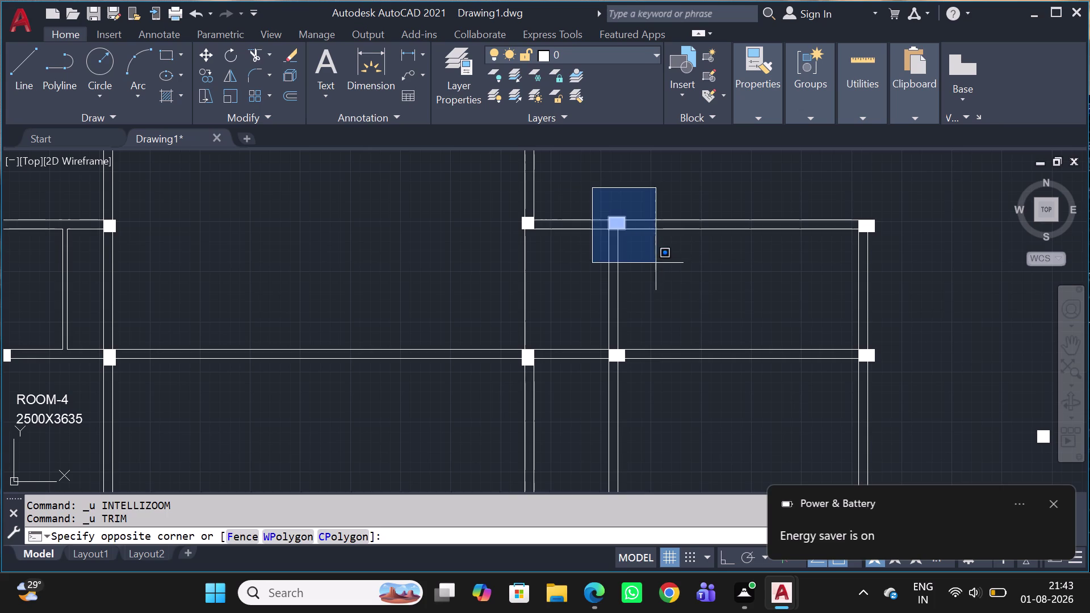
Copy the selected column square, using its corner as the base point.
click(656, 262)
key(c)
key(o)
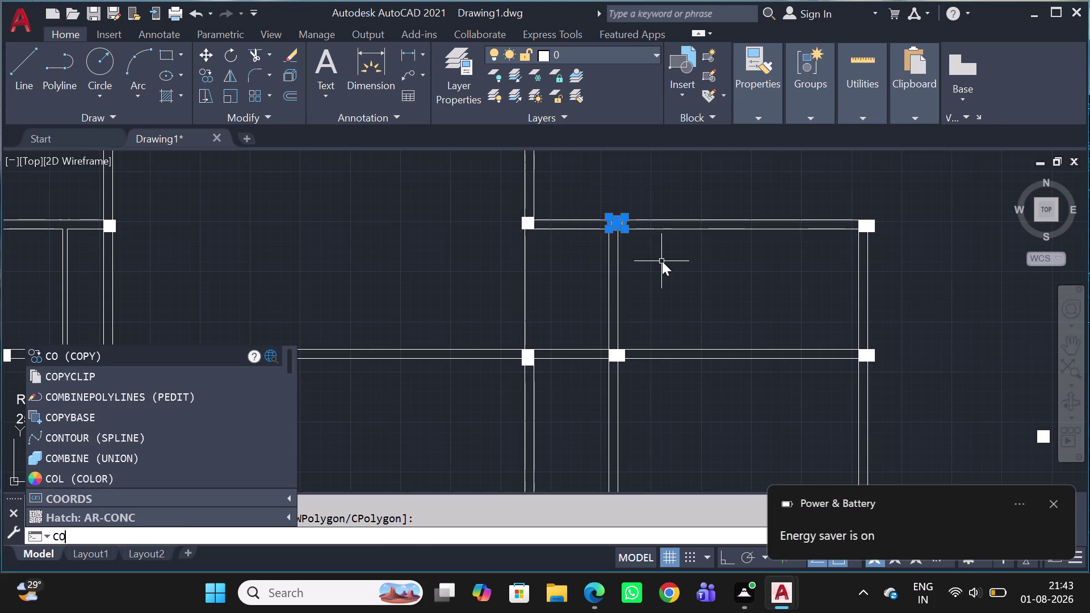
key(space)
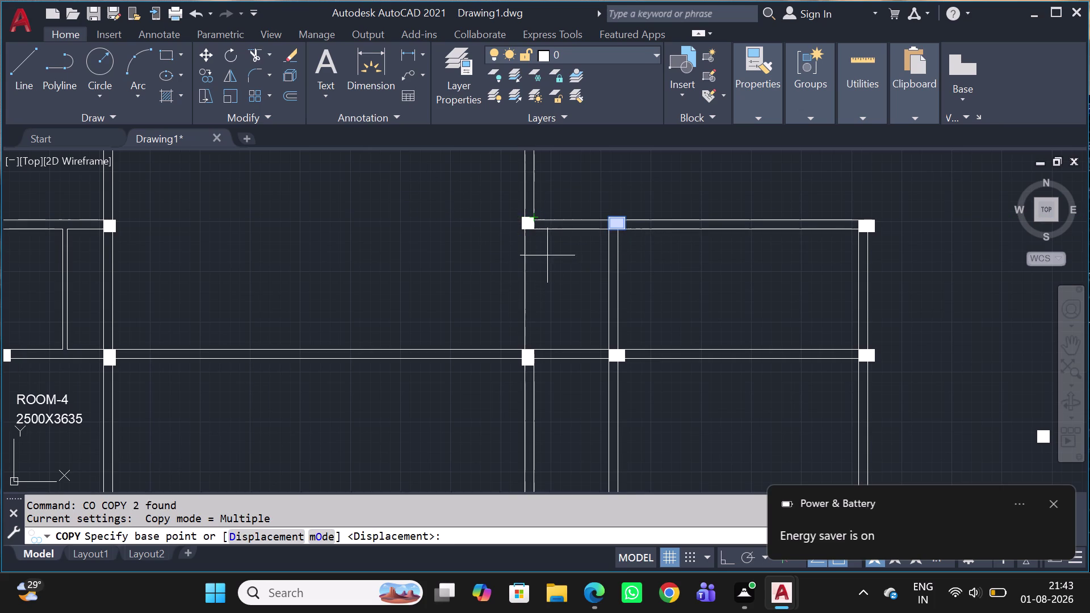
scroll(up, 3)
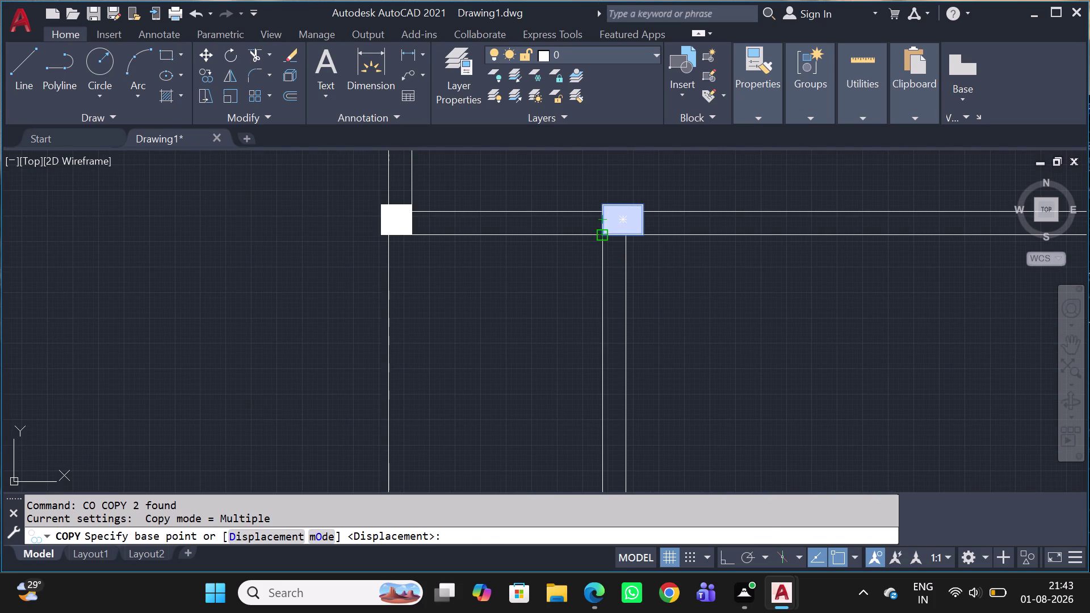
click(604, 240)
Place the column copy at the junction below the lobby's right-hand wall.
scroll(down, 3)
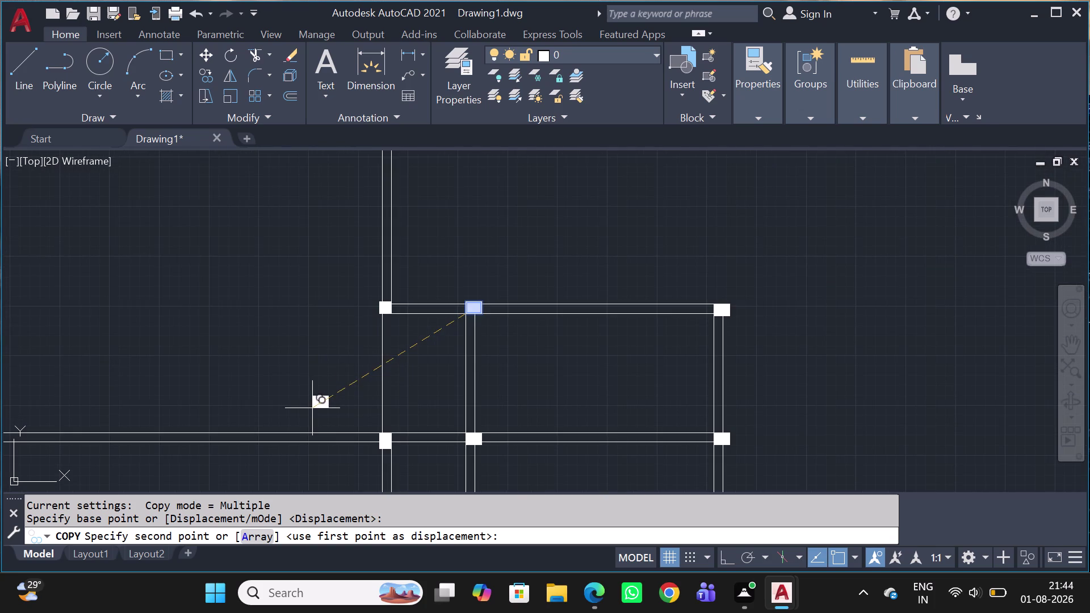
scroll(down, 3)
scroll(down, 3)
middle_drag(329, 468, 353, 294)
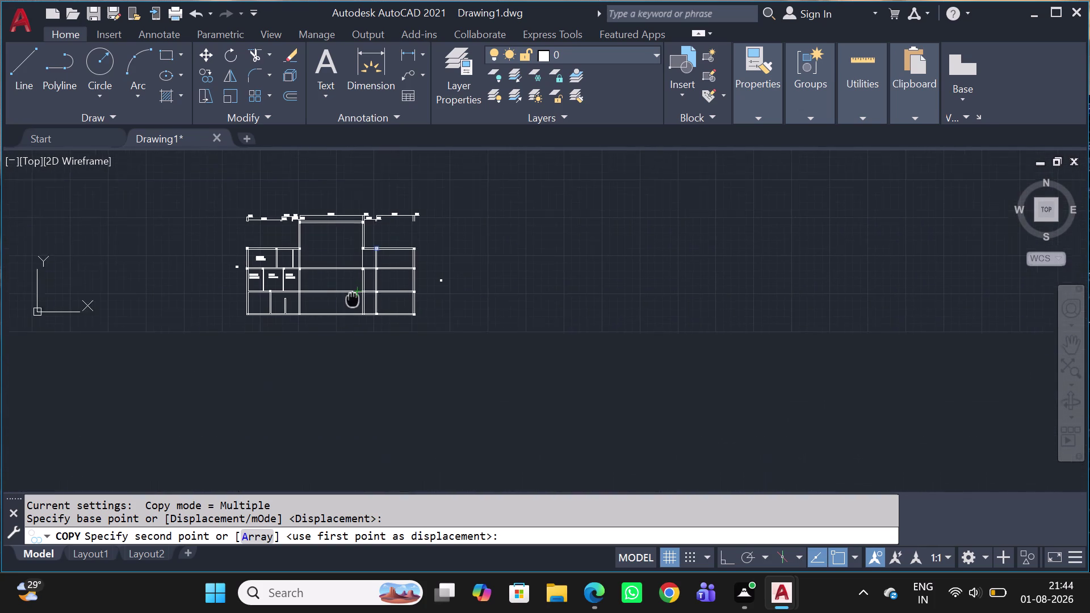
middle_drag(353, 293, 353, 288)
scroll(up, 3)
scroll(up, 3)
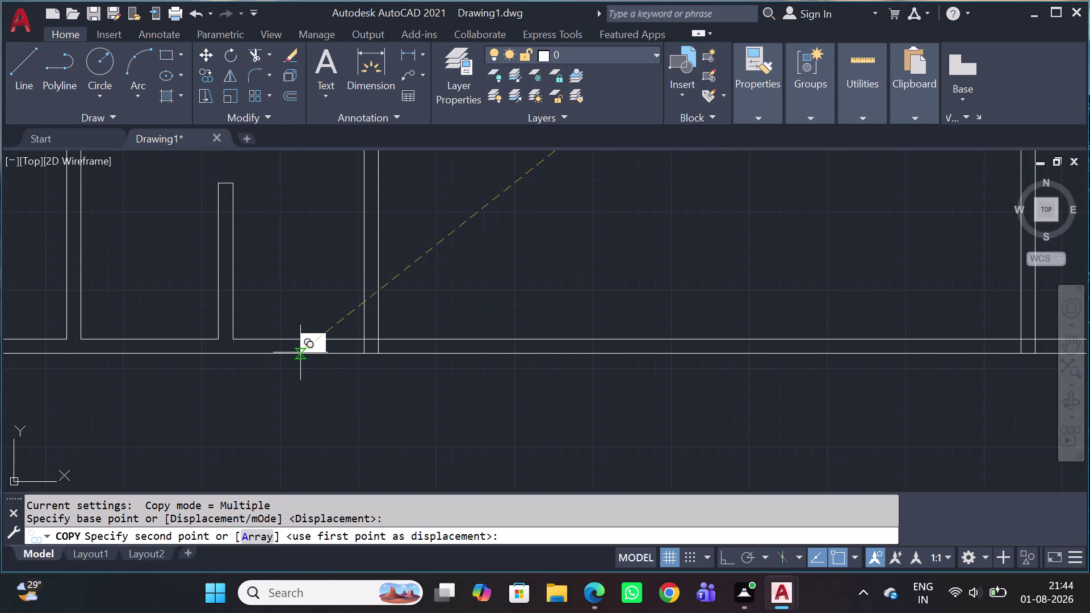
scroll(down, 3)
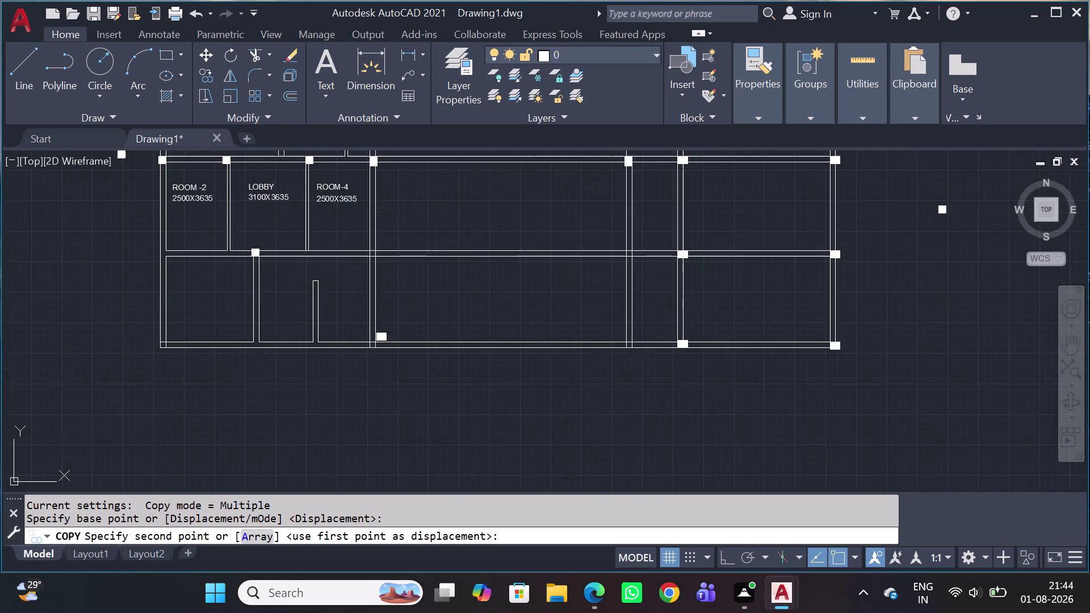
scroll(down, 3)
scroll(up, 3)
scroll(down, 3)
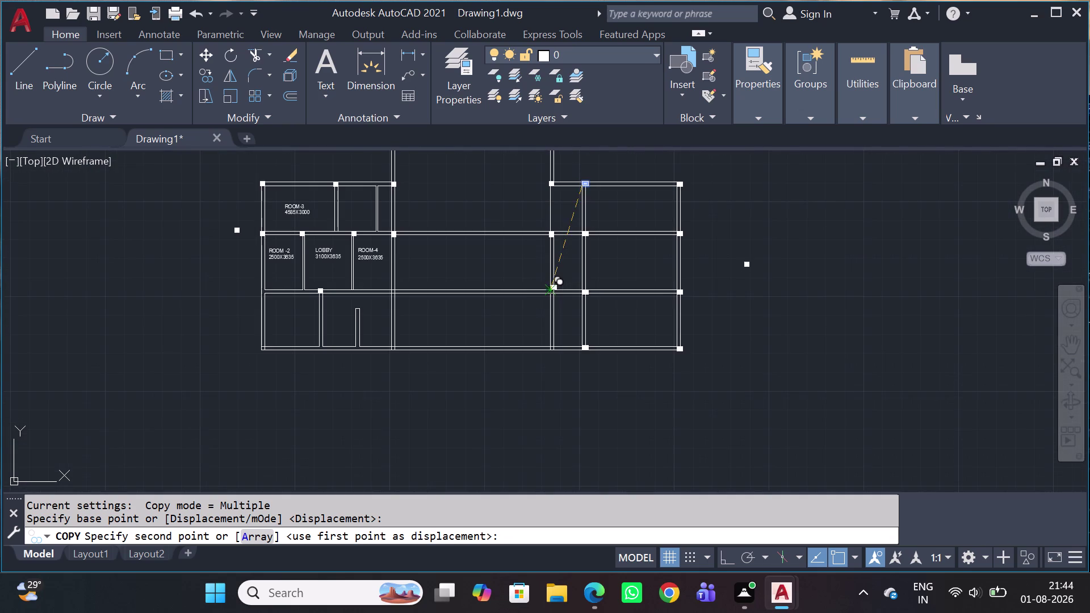
middle_drag(528, 278, 548, 342)
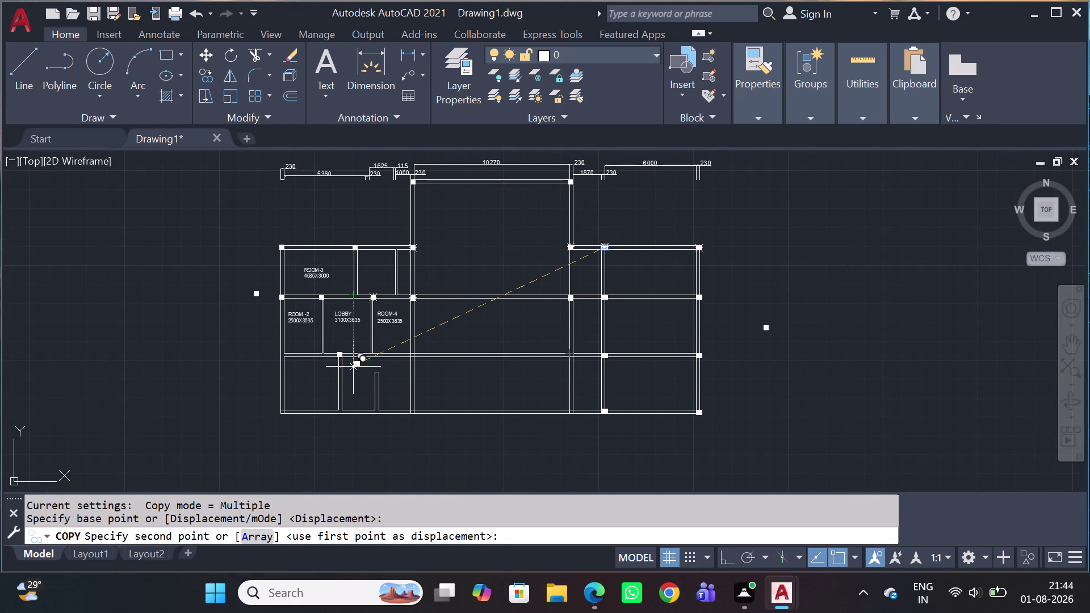
scroll(up, 3)
scroll(up, 3)
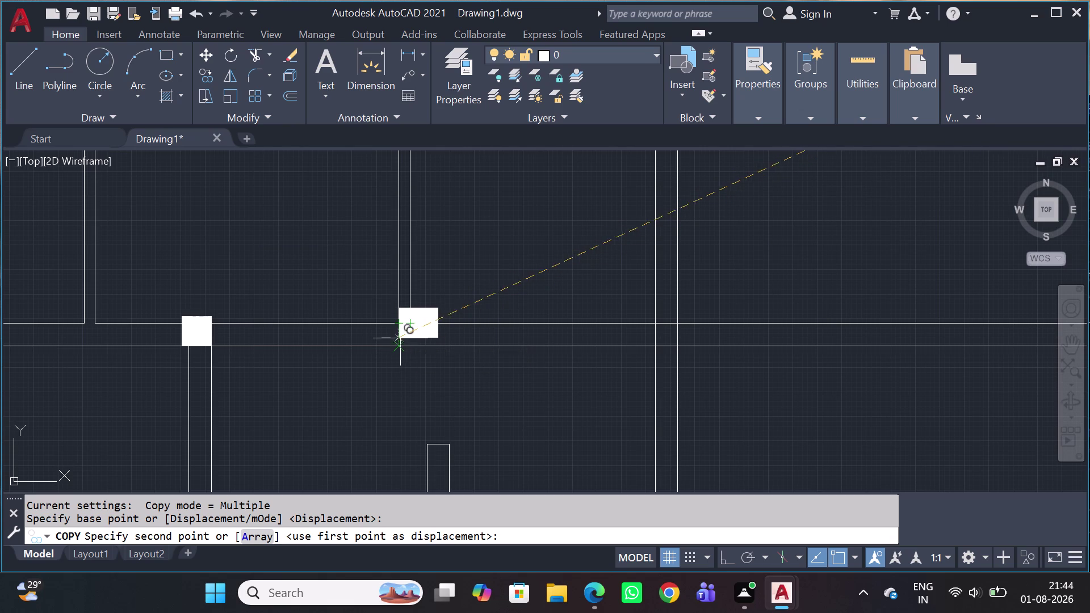
click(401, 343)
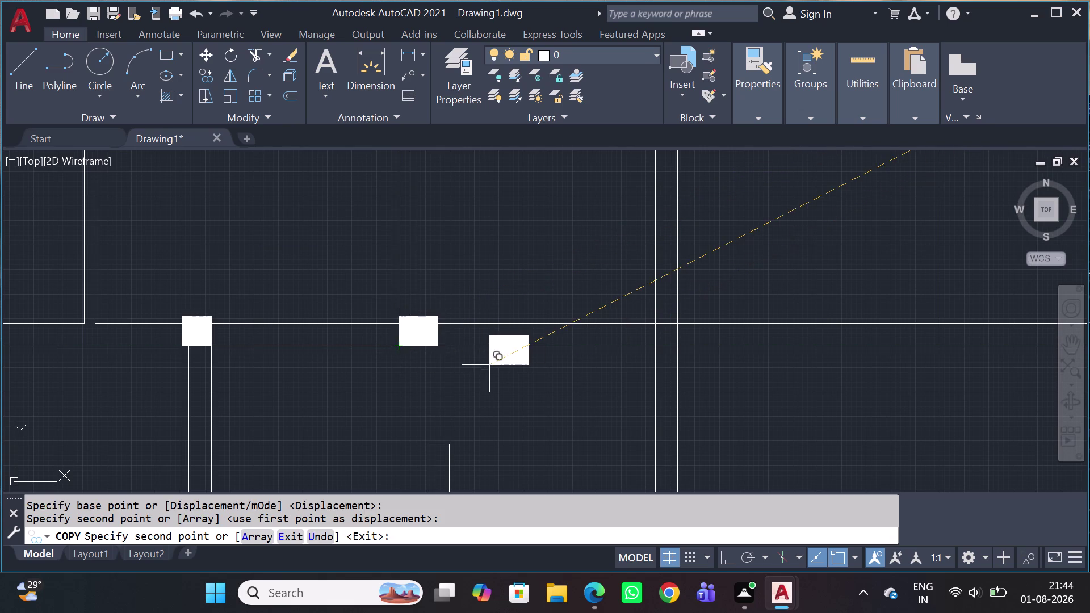
key(Escape)
scroll(down, 3)
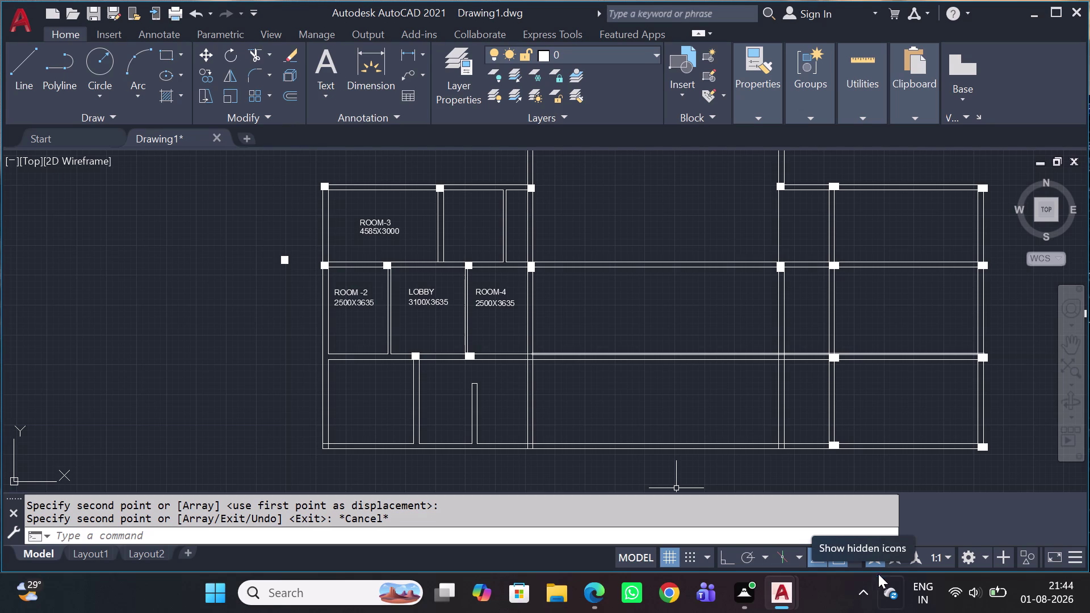
scroll(down, 3)
middle_drag(586, 313, 531, 315)
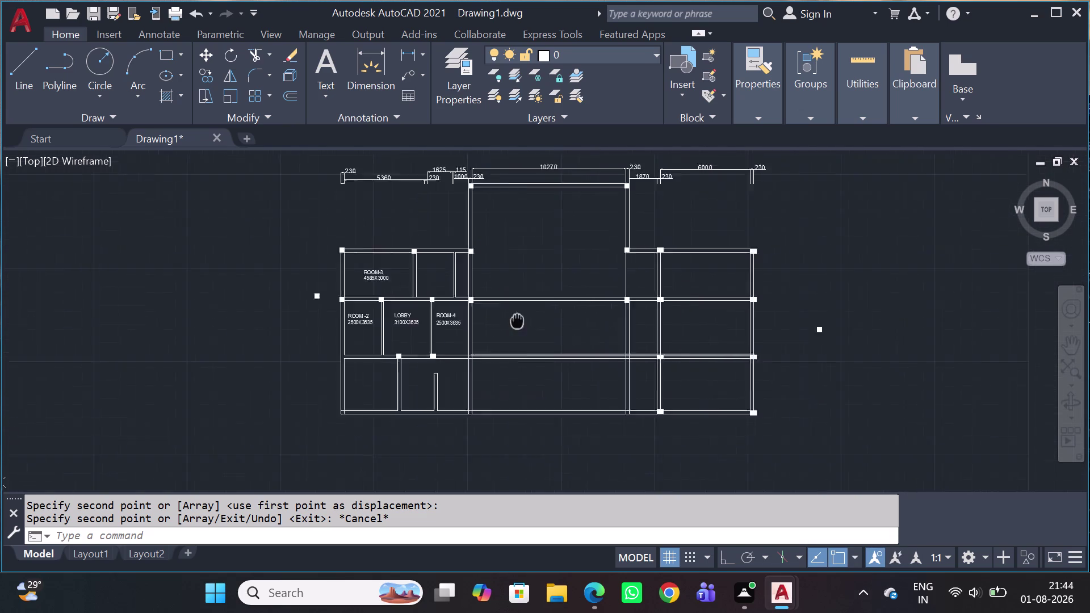
middle_drag(531, 316, 452, 344)
scroll(up, 3)
scroll(up, 3)
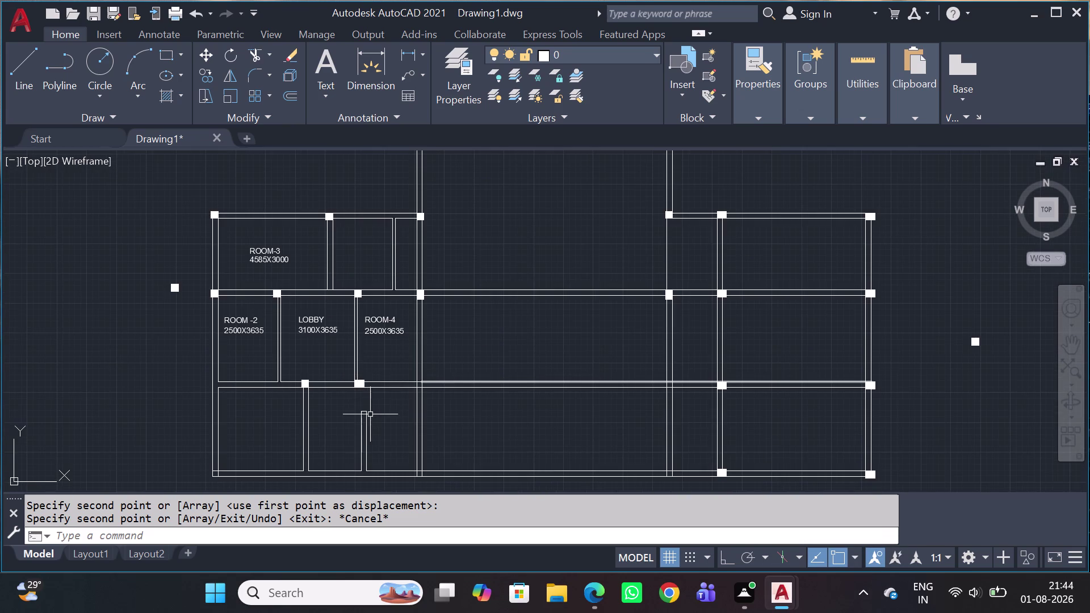
scroll(up, 3)
scroll(down, 3)
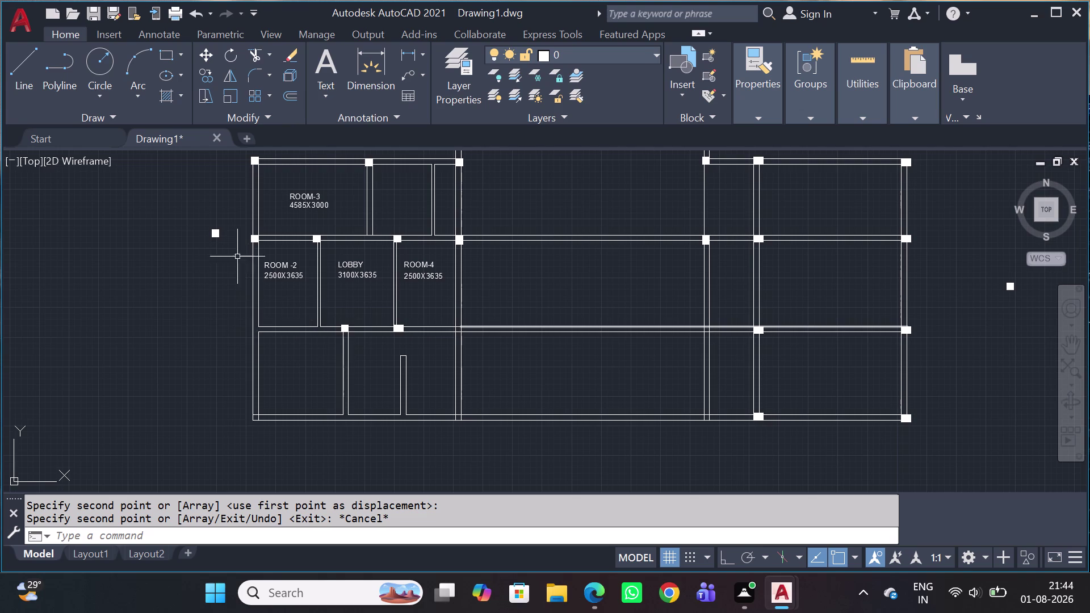
scroll(up, 3)
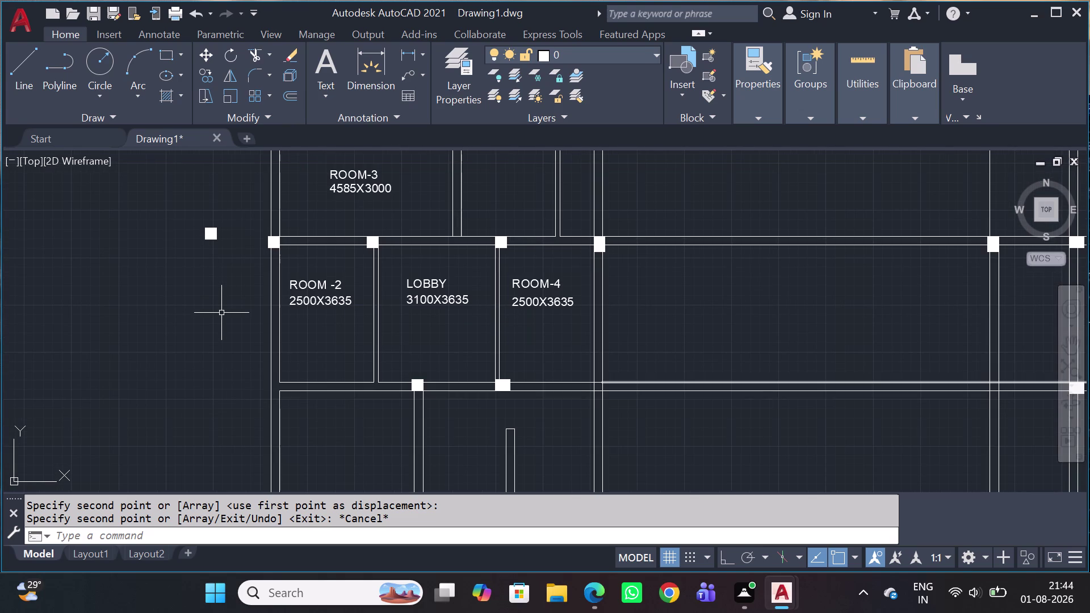
Copy the small square left of the plan from its corner base point.
click(238, 205)
click(172, 259)
key(c)
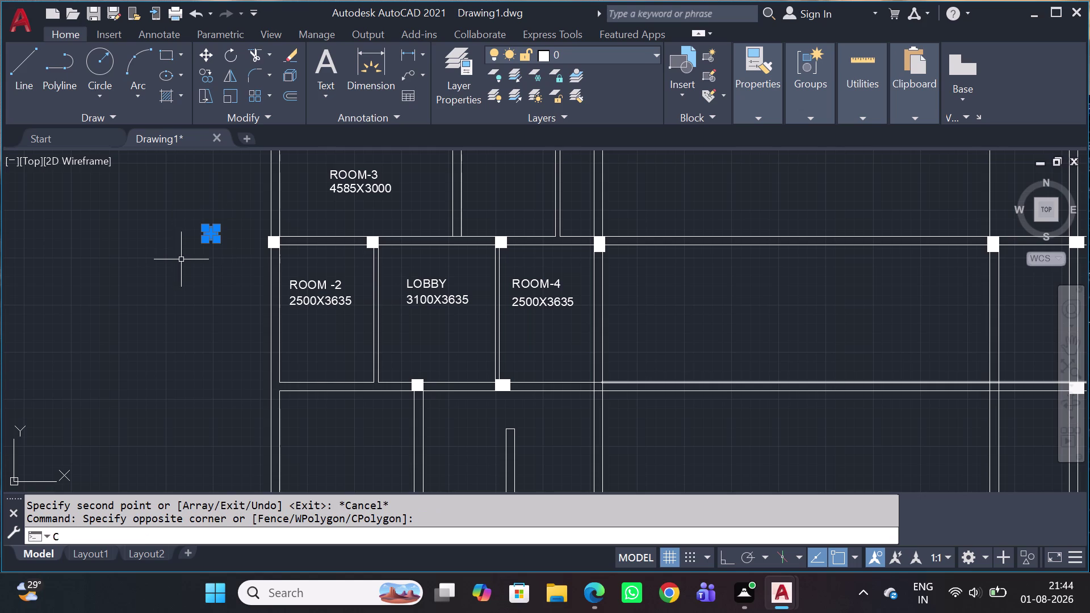
key(o)
key(space)
scroll(up, 3)
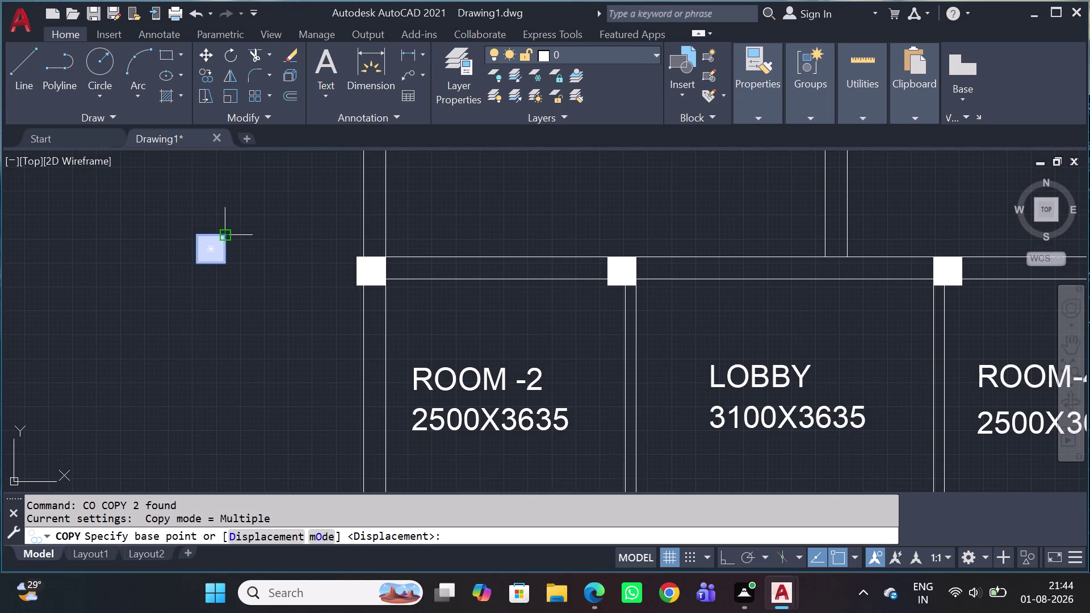
click(223, 235)
Snap the column copy onto ROOM -2's lower-left wall corner junction.
scroll(down, 3)
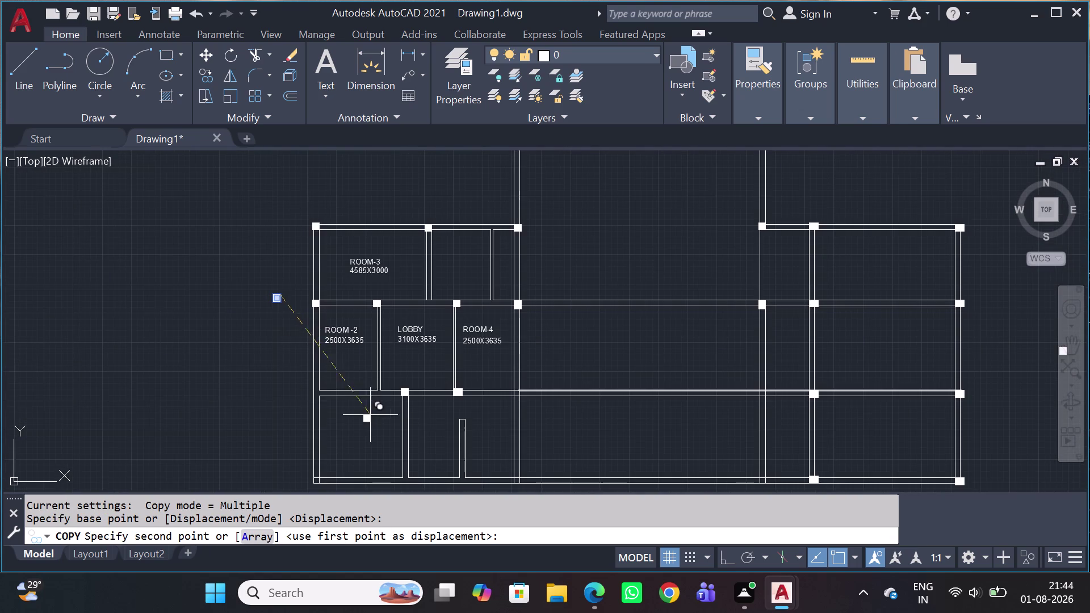
scroll(up, 3)
scroll(up, 3)
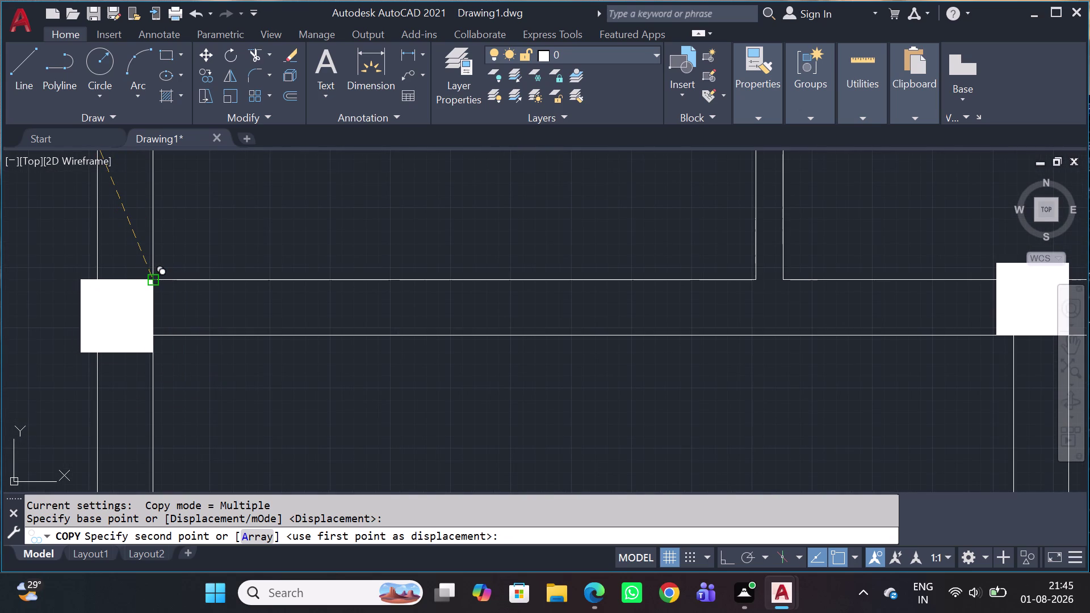
click(149, 281)
key(Escape)
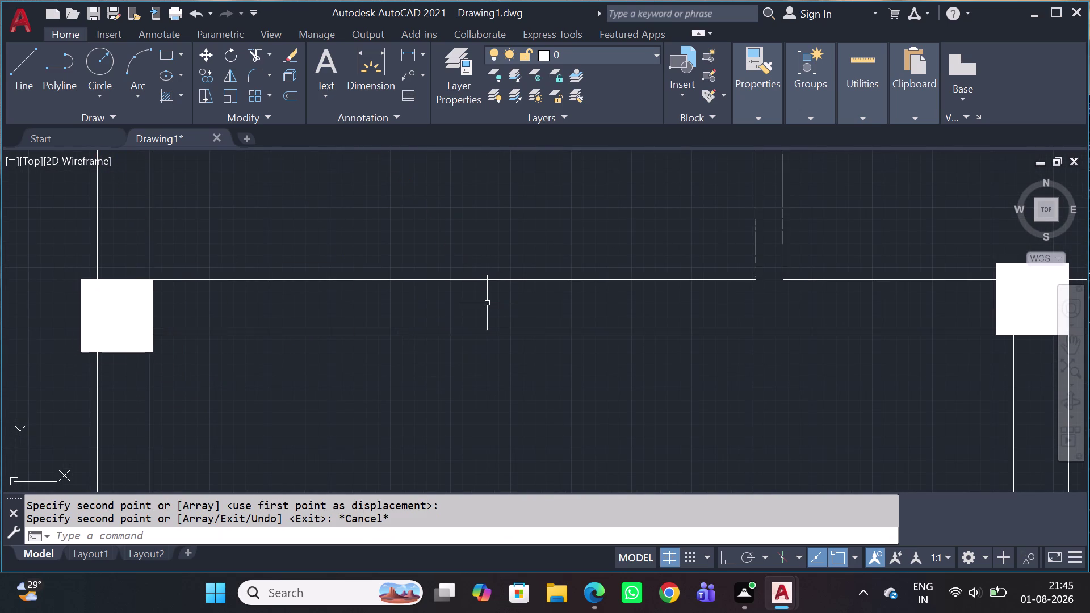
scroll(down, 3)
scroll(down, 3)
scroll(up, 3)
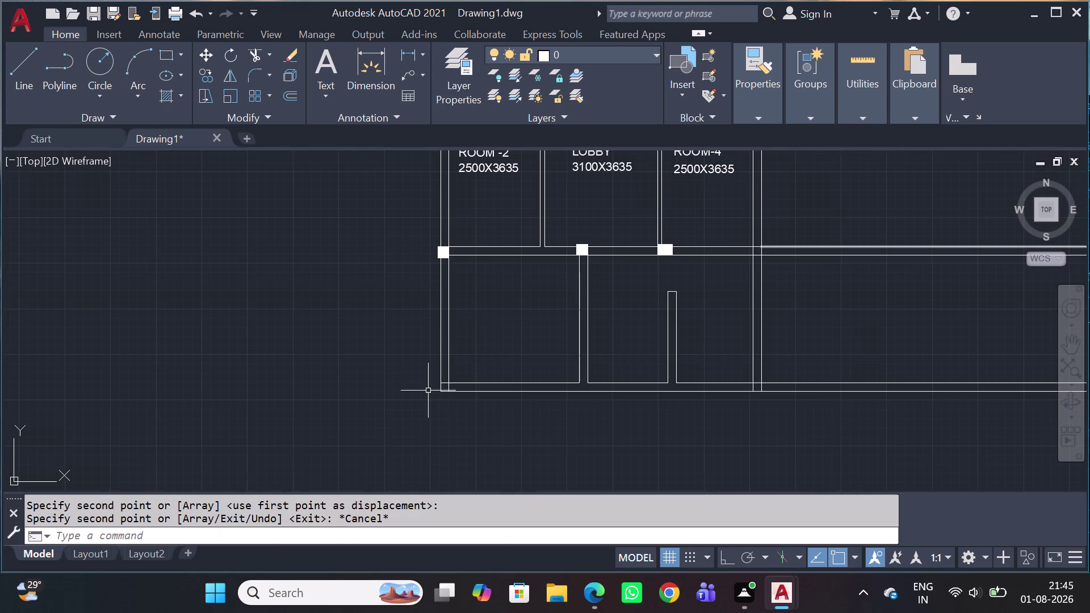
click(422, 219)
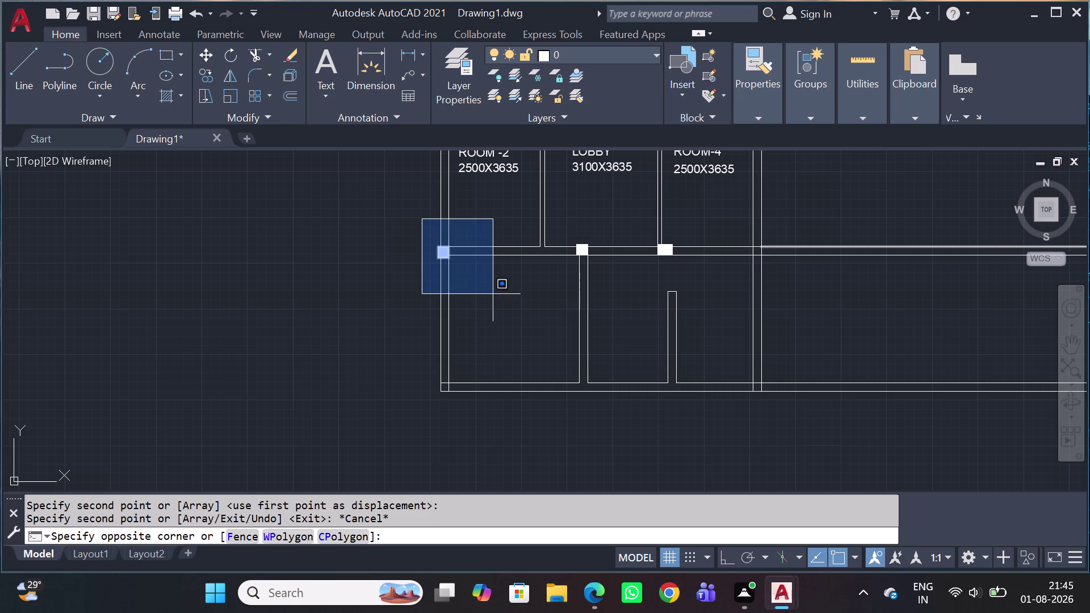
Copy the left junction column to the plan's bottom-left wall corner.
click(495, 295)
key(c)
key(o)
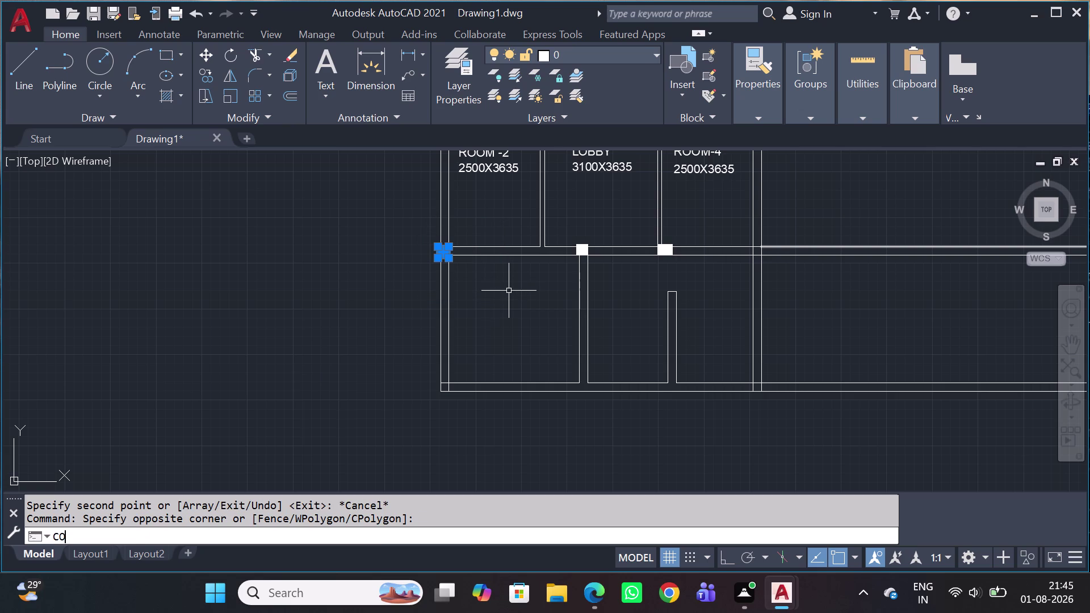
key(space)
scroll(up, 3)
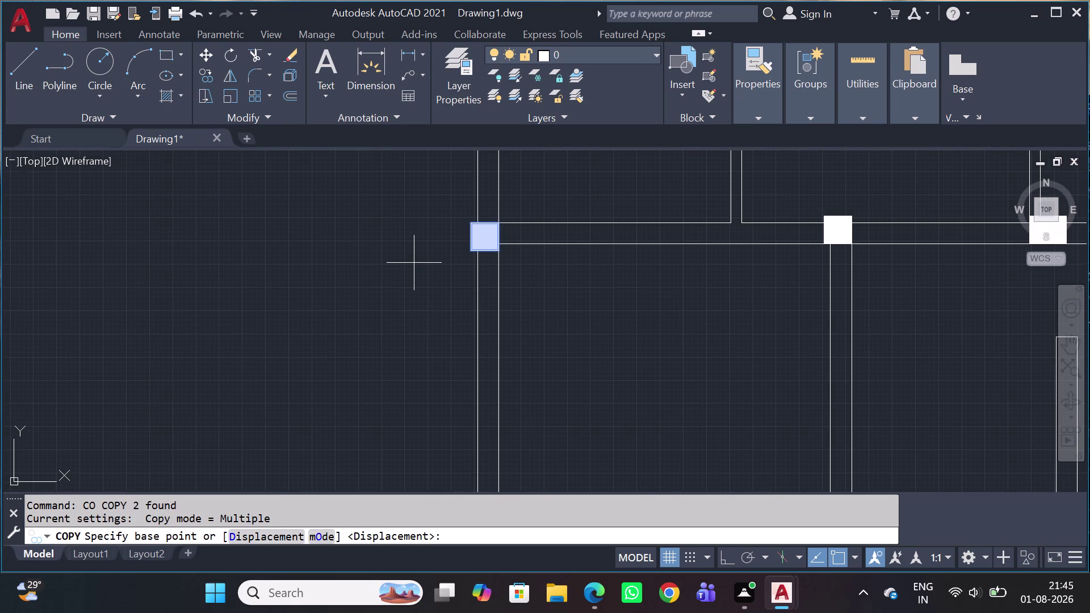
click(469, 251)
scroll(down, 3)
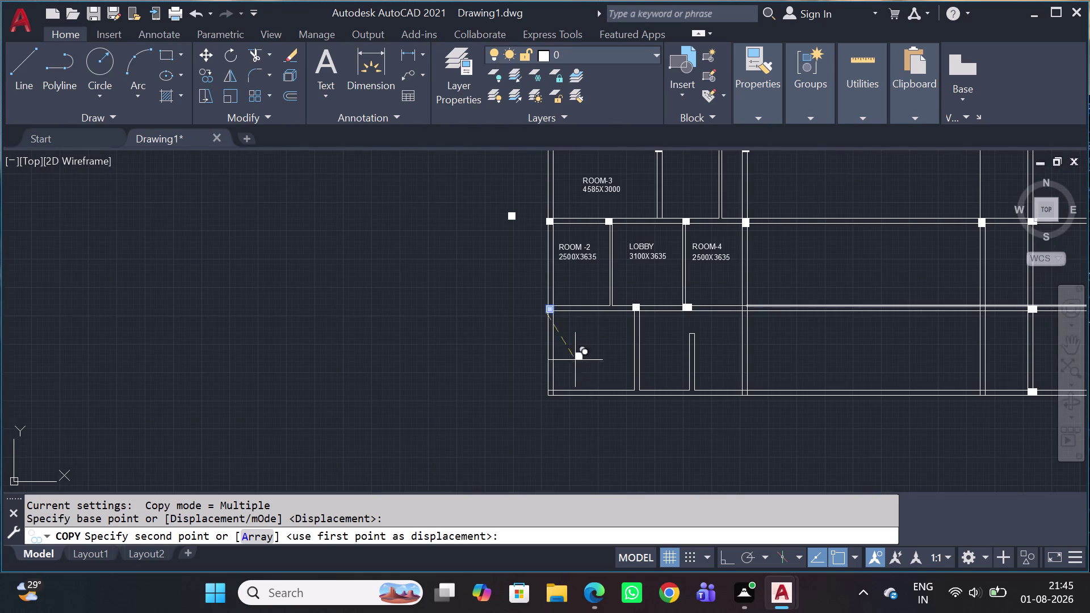
scroll(up, 3)
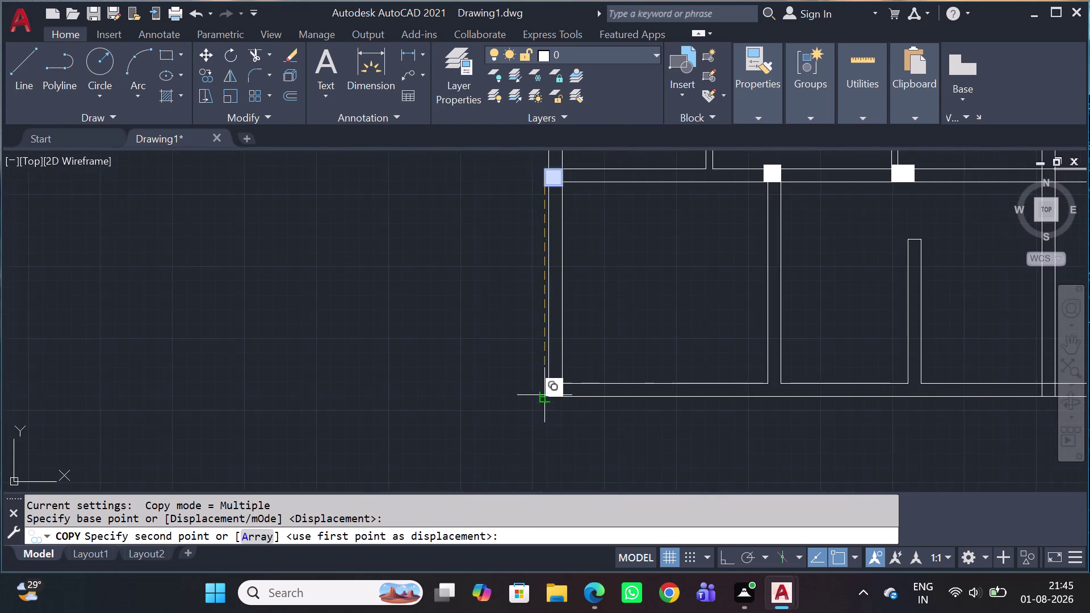
scroll(up, 3)
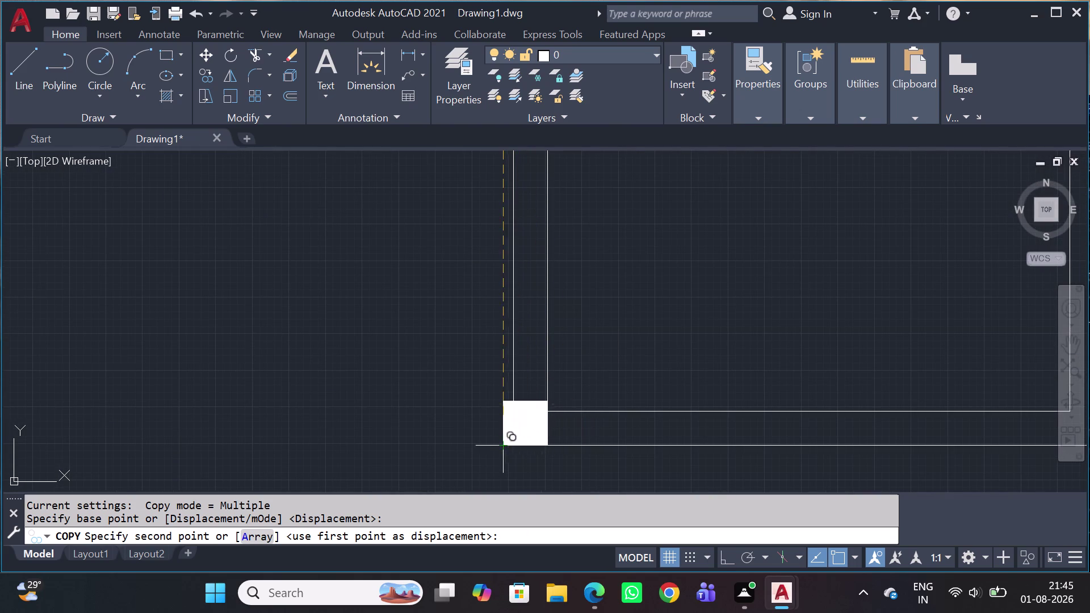
click(519, 444)
scroll(down, 3)
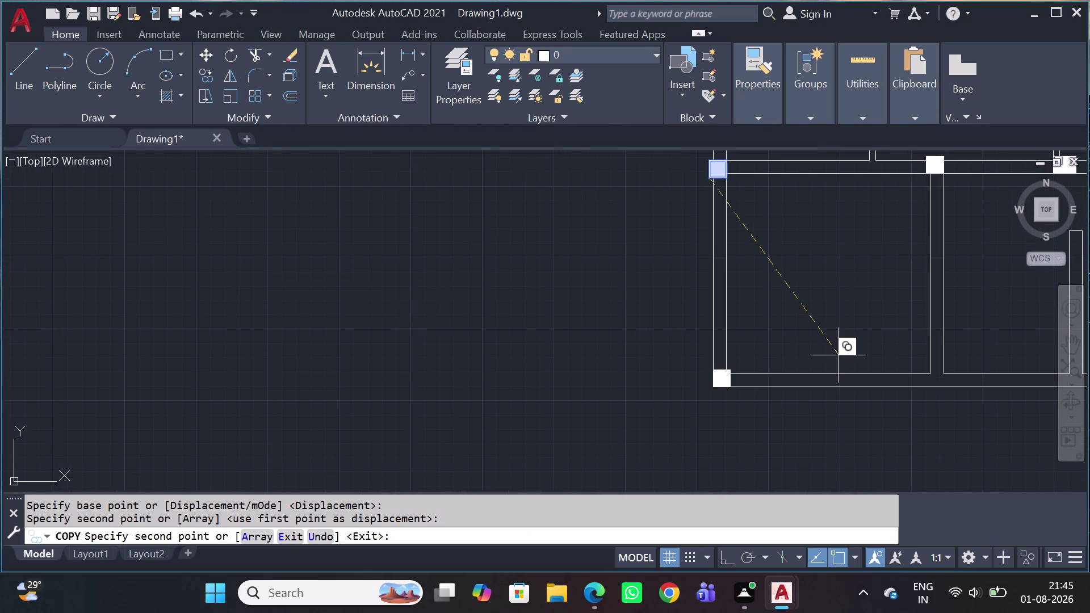
middle_drag(886, 403, 509, 427)
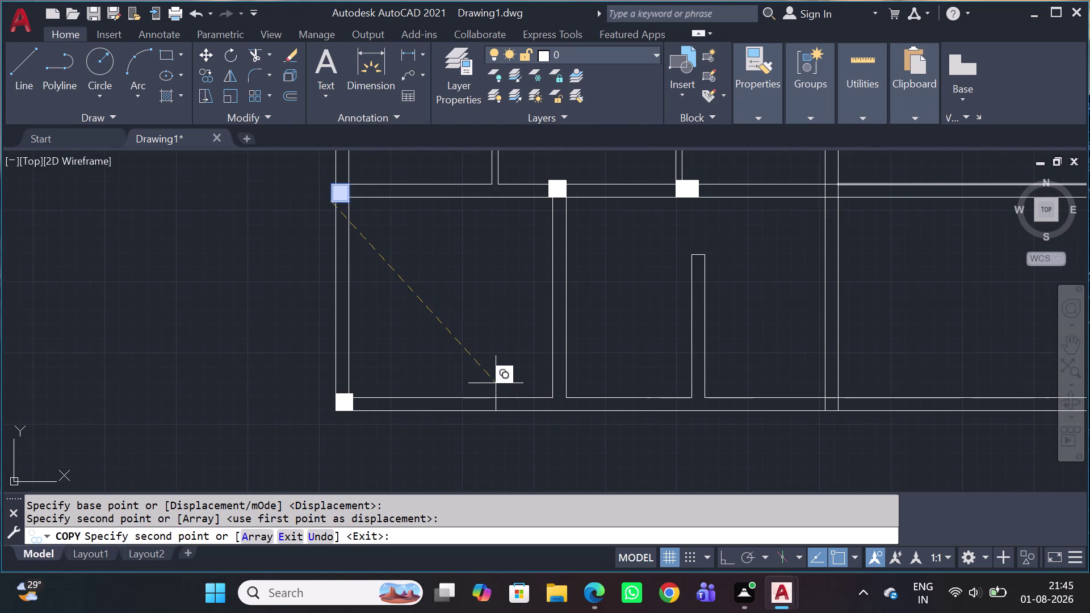
key(Escape)
Copy the bottom-left column to two junctions along the bottom wall.
click(309, 376)
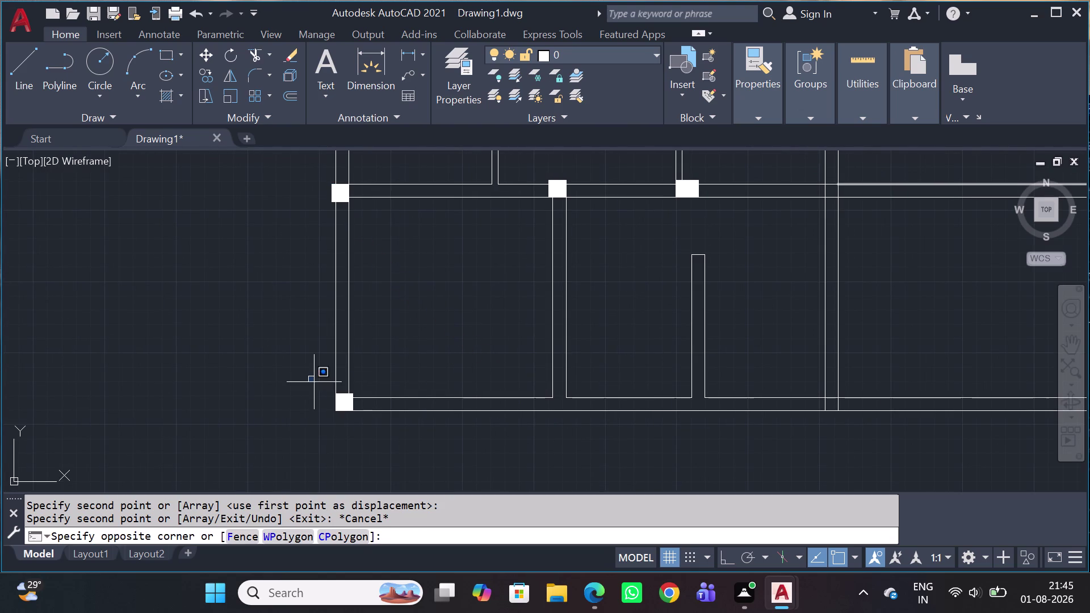
click(381, 429)
key(c)
key(o)
key(space)
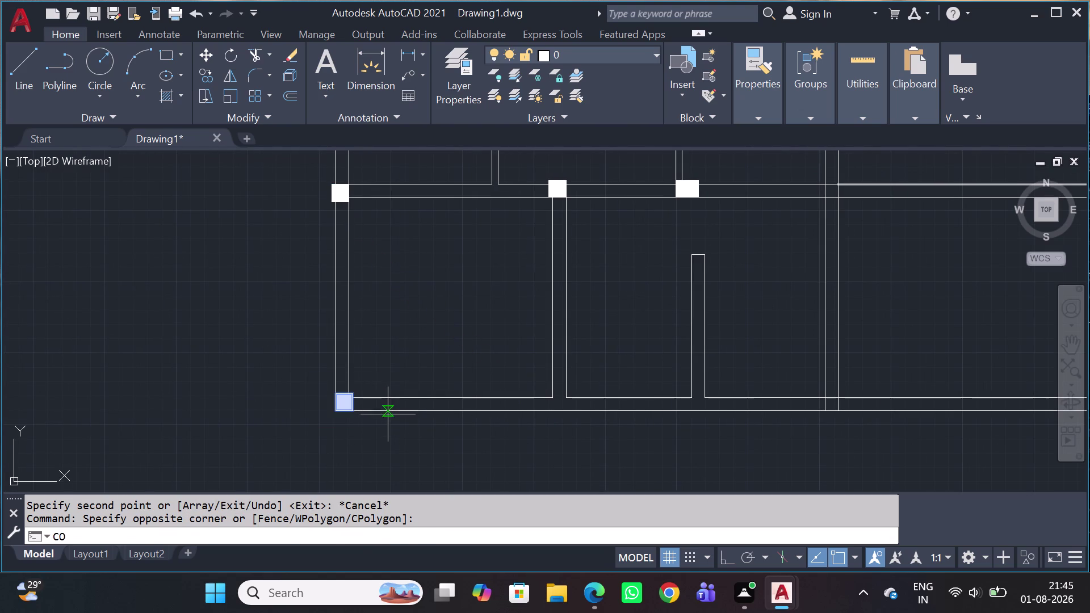
scroll(up, 3)
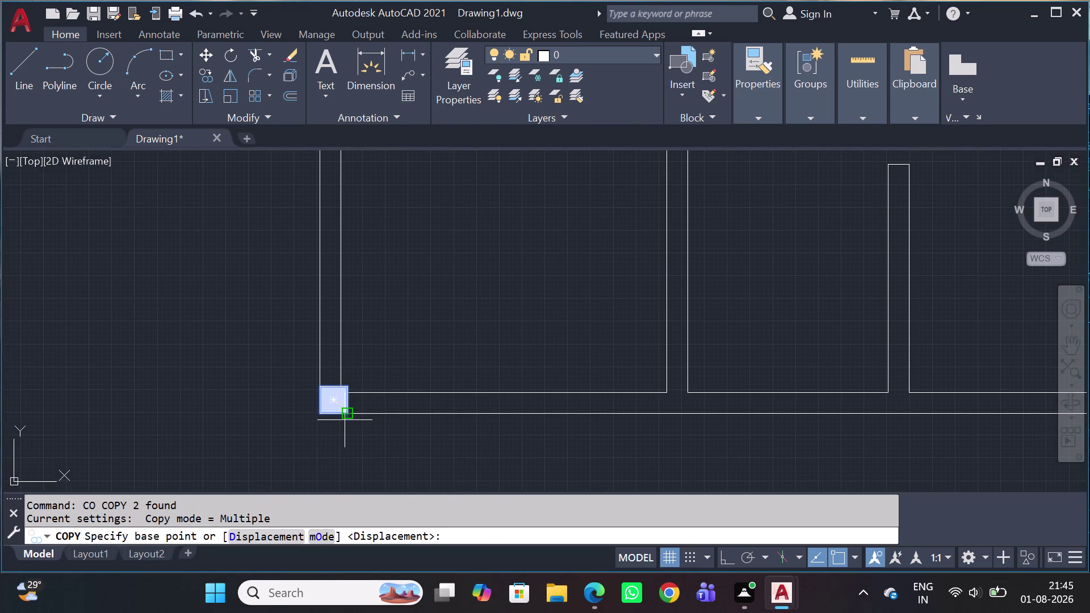
click(345, 419)
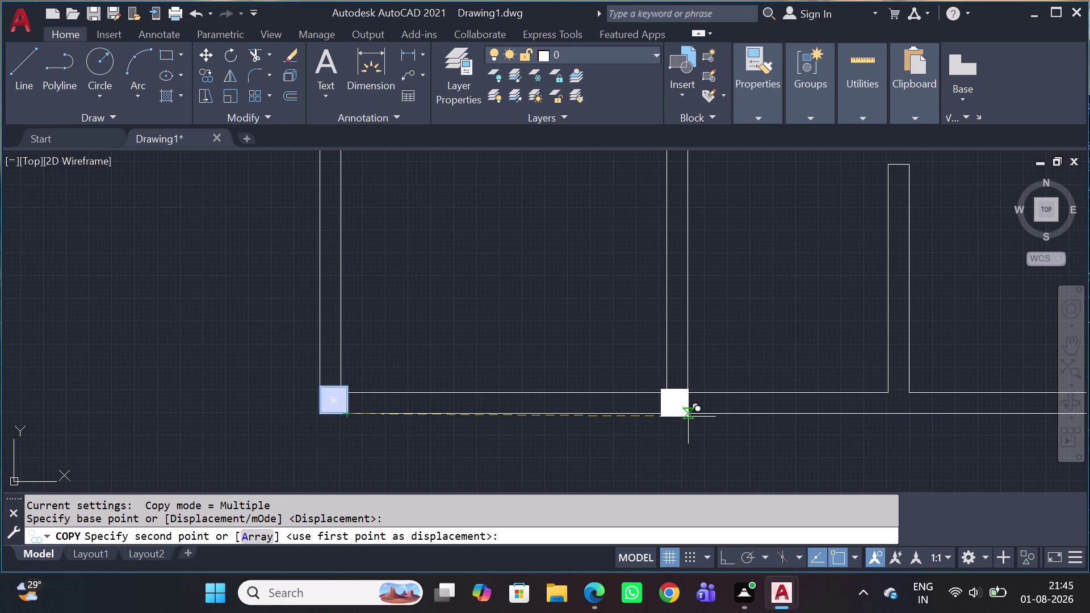
scroll(up, 3)
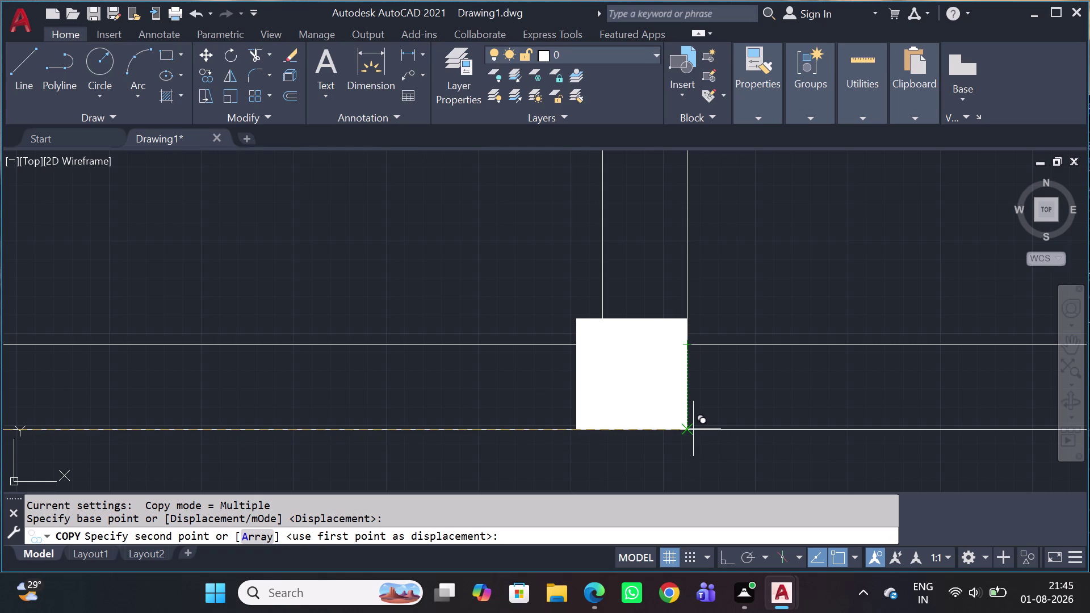
click(693, 429)
scroll(down, 3)
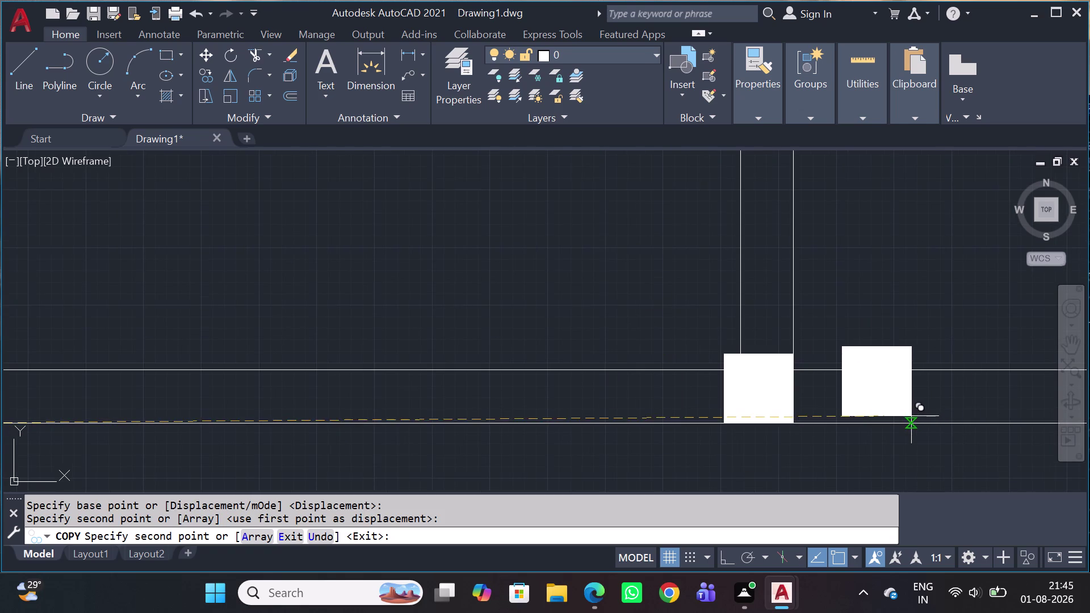
middle_drag(909, 418, 694, 479)
scroll(down, 3)
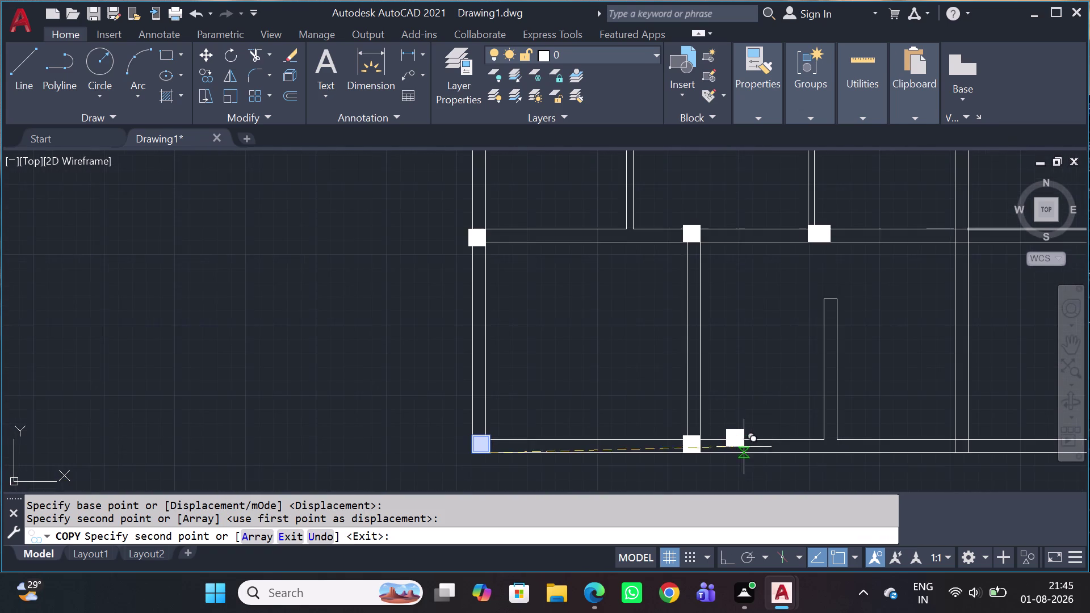
scroll(up, 3)
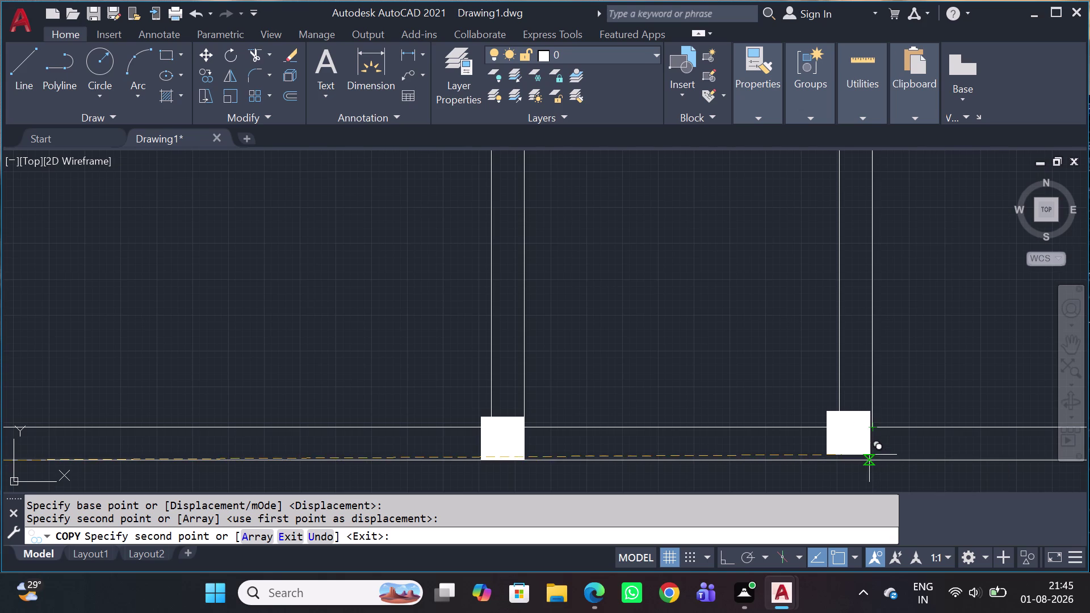
middle_drag(863, 462, 708, 450)
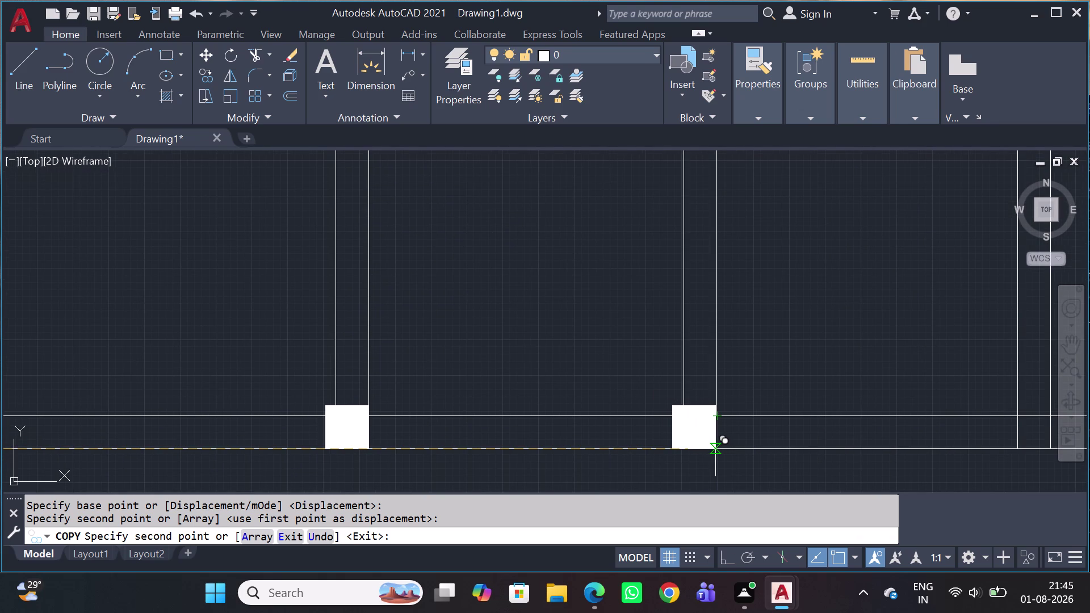
click(716, 449)
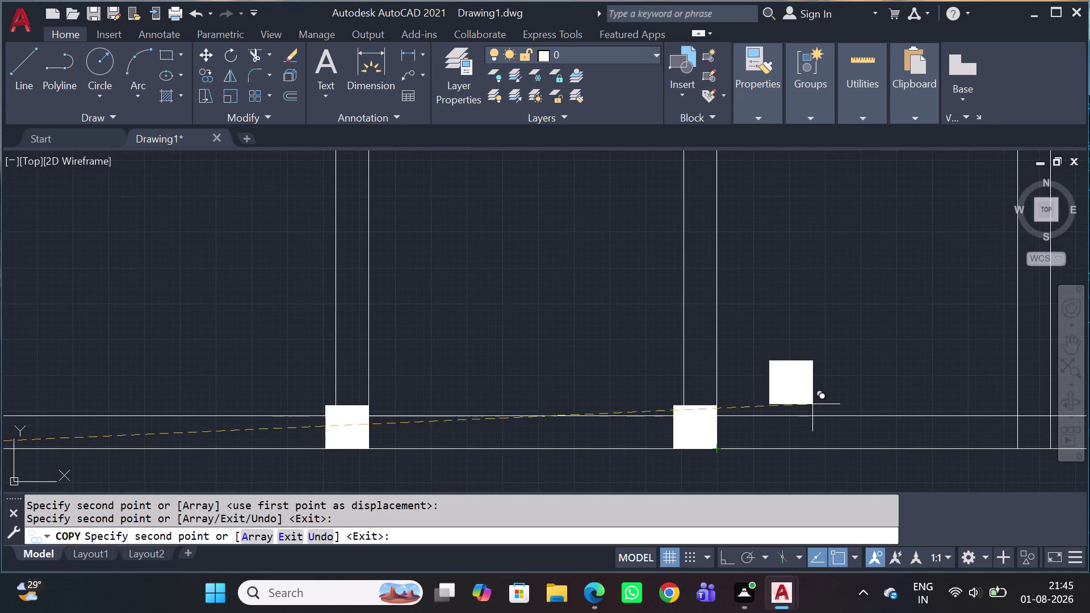
key(Escape)
scroll(up, 3)
scroll(up, 3)
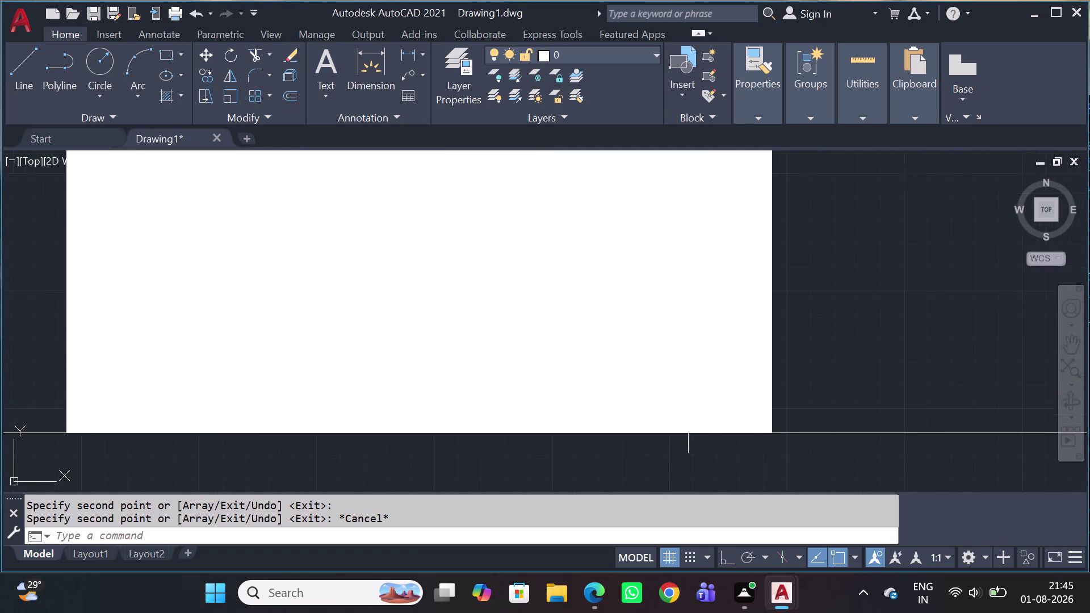
Turn on ortho mode to restrict movement to horizontal and vertical.
scroll(down, 3)
scroll(up, 3)
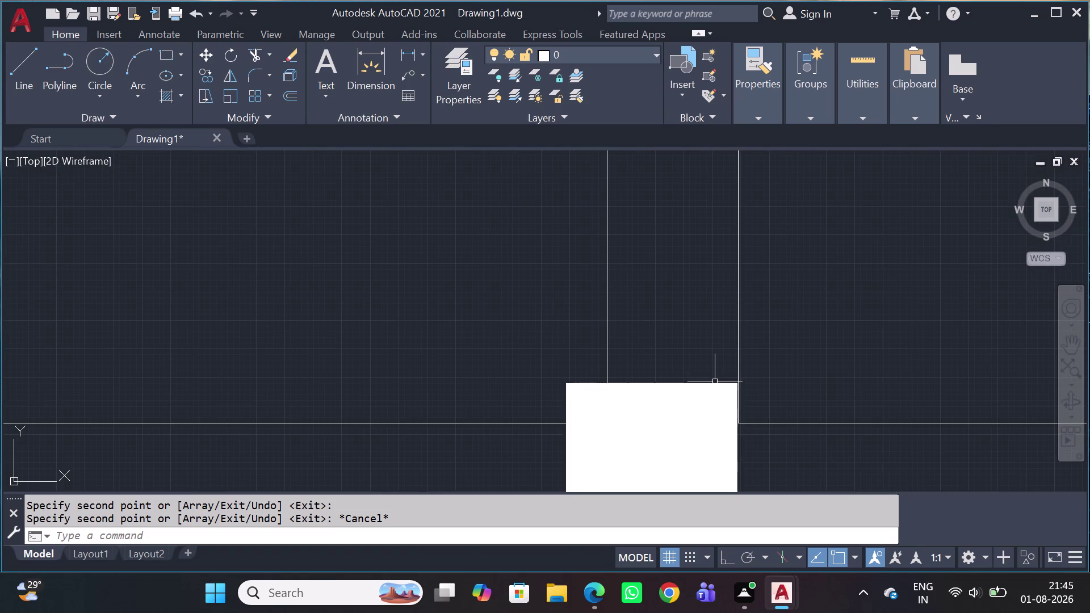
scroll(up, 3)
scroll(down, 3)
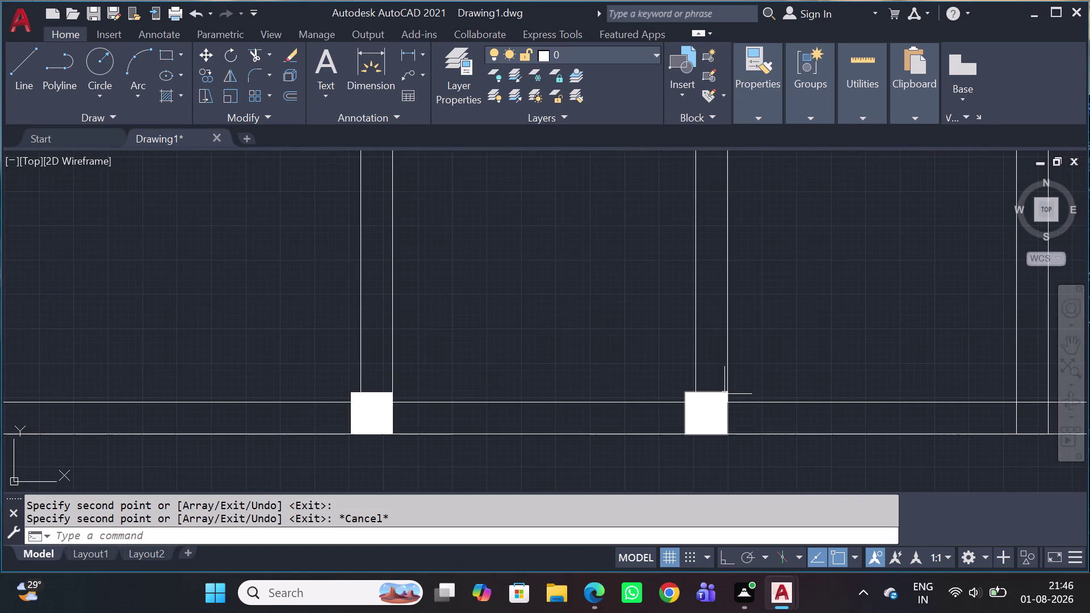
scroll(up, 3)
scroll(down, 3)
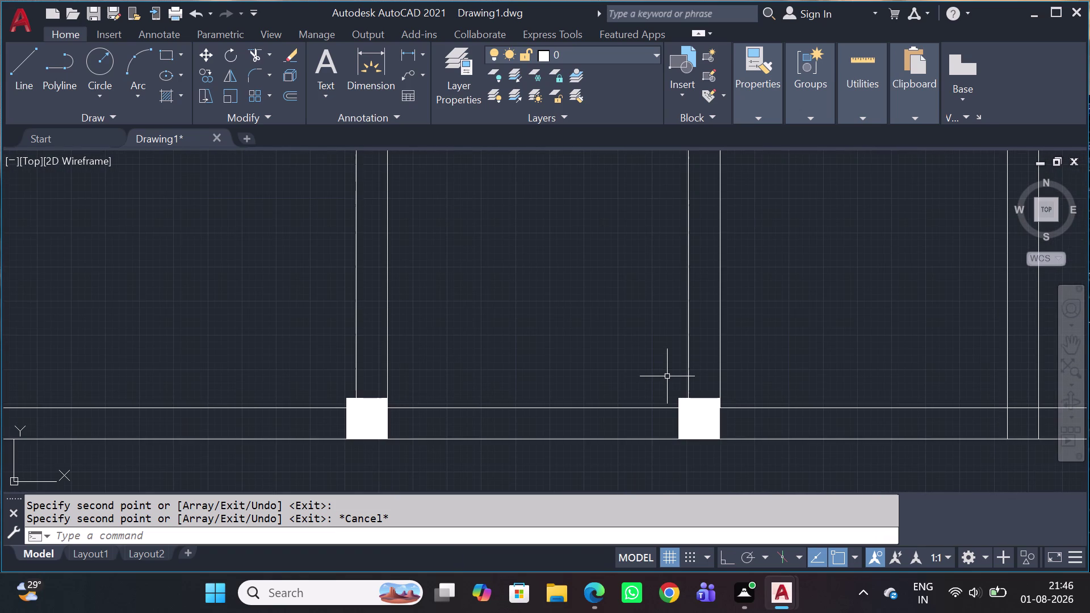
key(shift+F8)
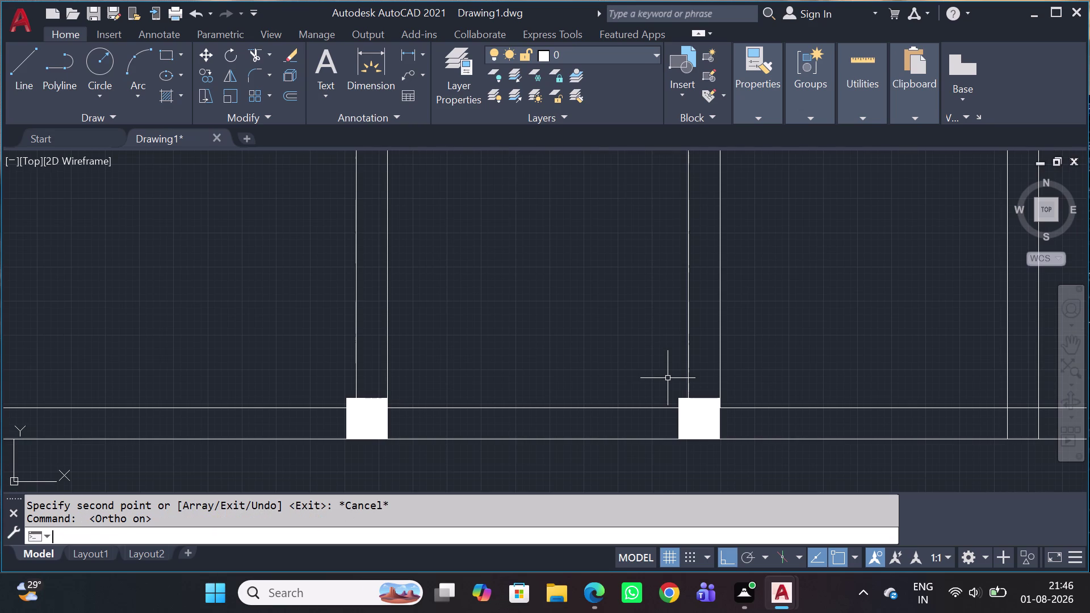
scroll(up, 3)
scroll(up, 3)
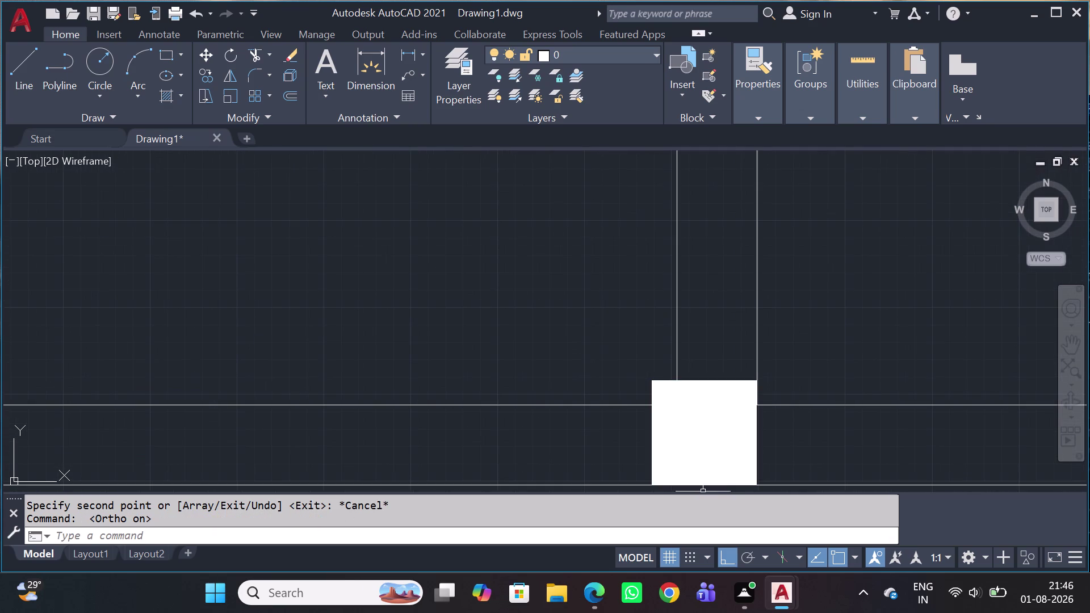
scroll(up, 3)
scroll(down, 3)
scroll(up, 3)
Move the junction column so its corner sits on the wall corner.
click(747, 445)
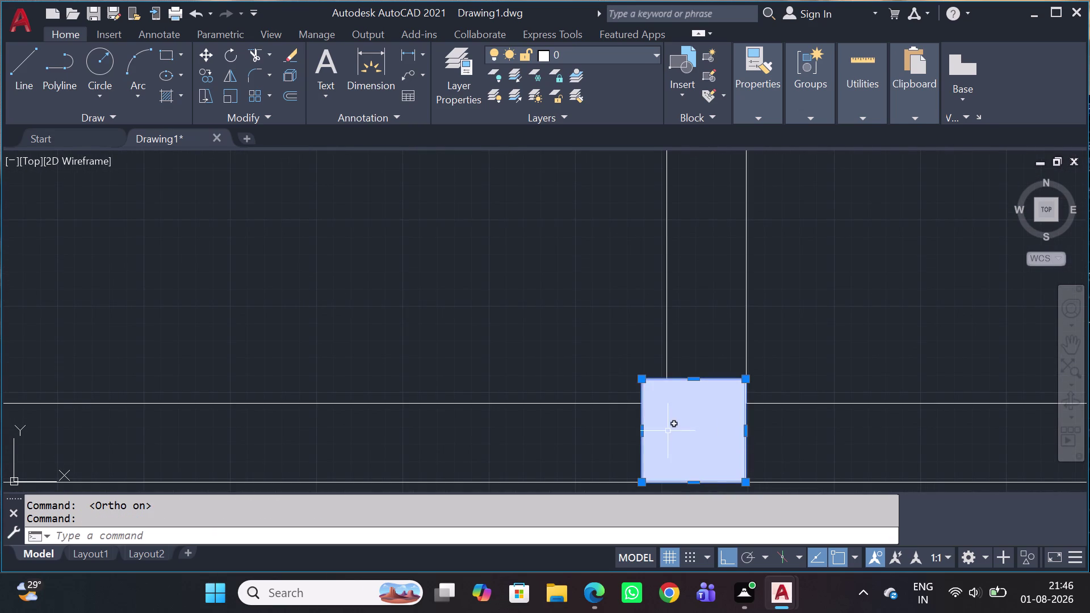
click(663, 430)
scroll(up, 3)
scroll(up, 3)
text(M)
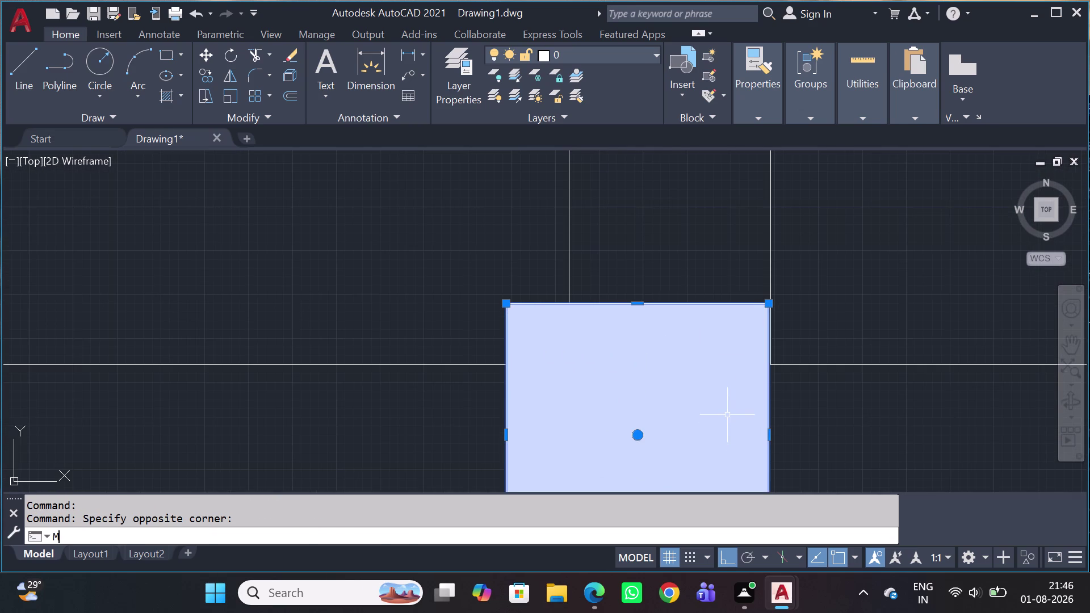
key(space)
scroll(up, 3)
middle_drag(774, 397, 691, 390)
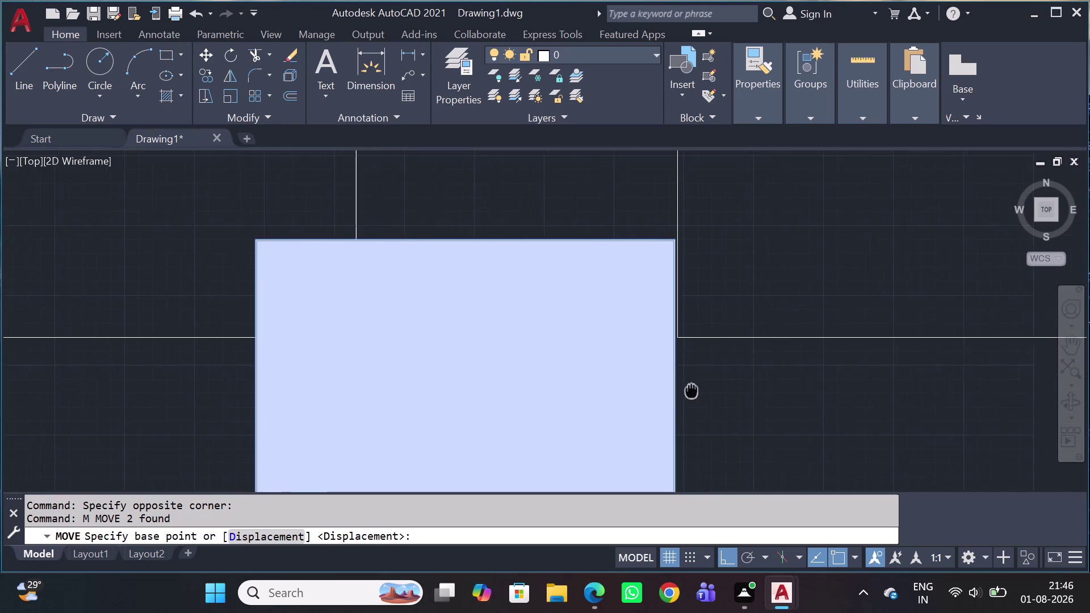
middle_drag(690, 389, 688, 390)
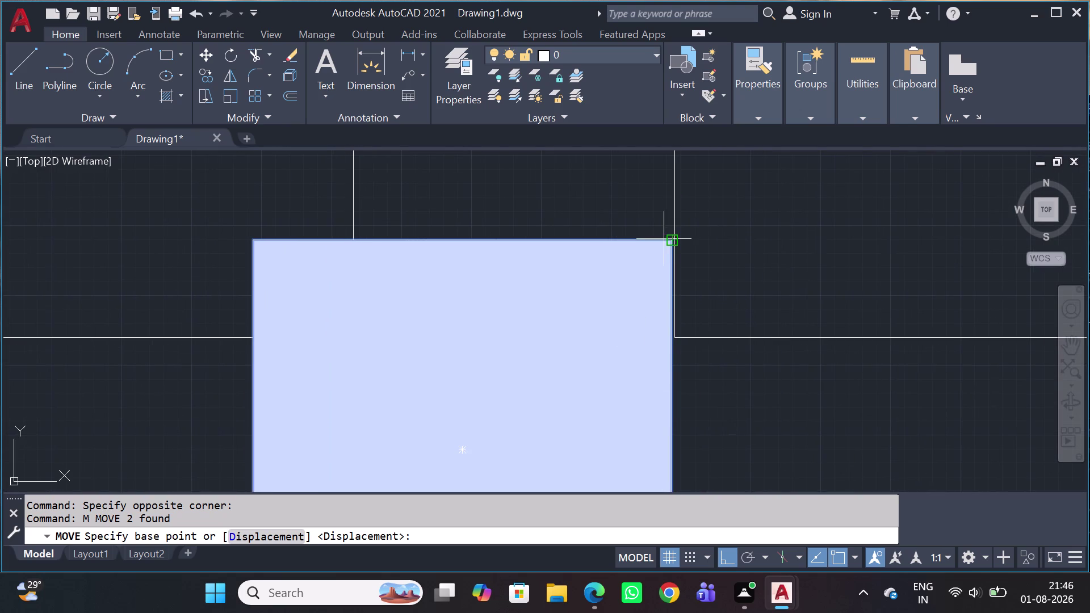
click(673, 242)
click(676, 241)
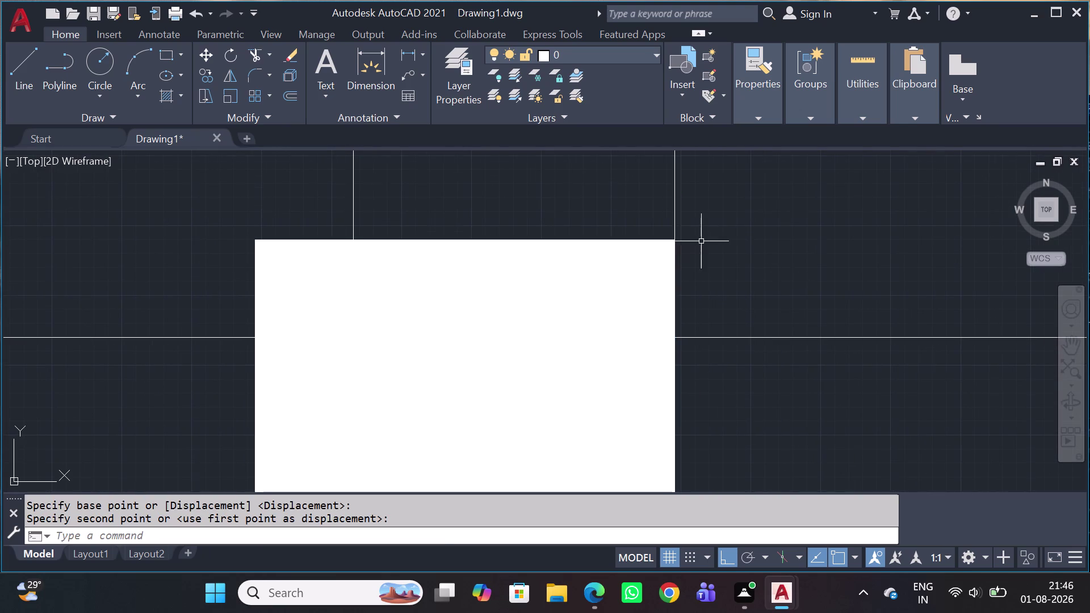
Window-select across the plan, then cancel the selection.
scroll(down, 3)
scroll(up, 3)
scroll(up, 3)
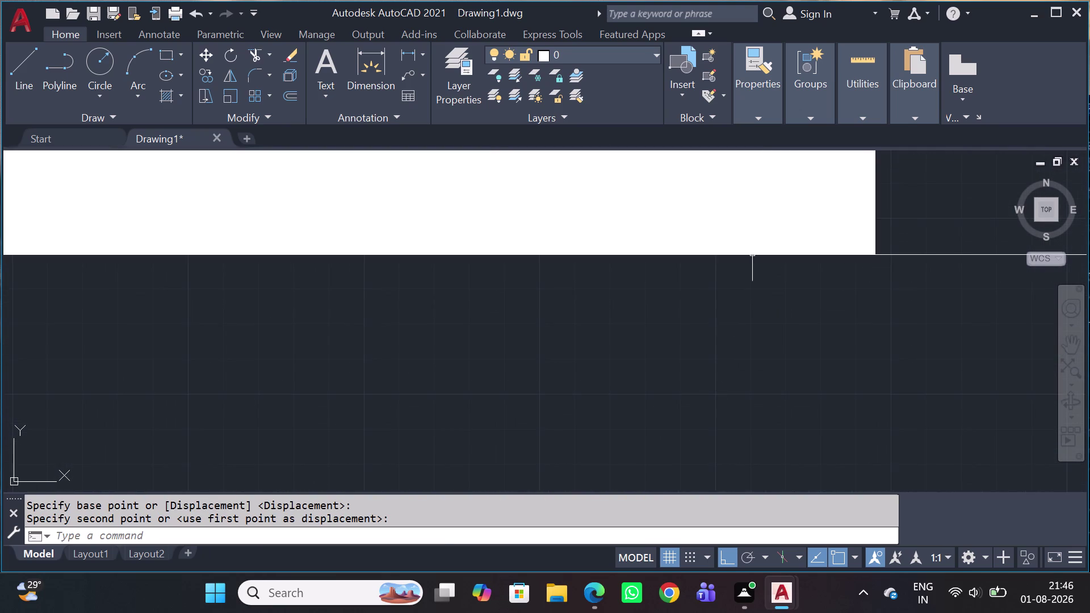
middle_drag(755, 267, 630, 447)
drag(788, 357, 776, 360)
click(694, 366)
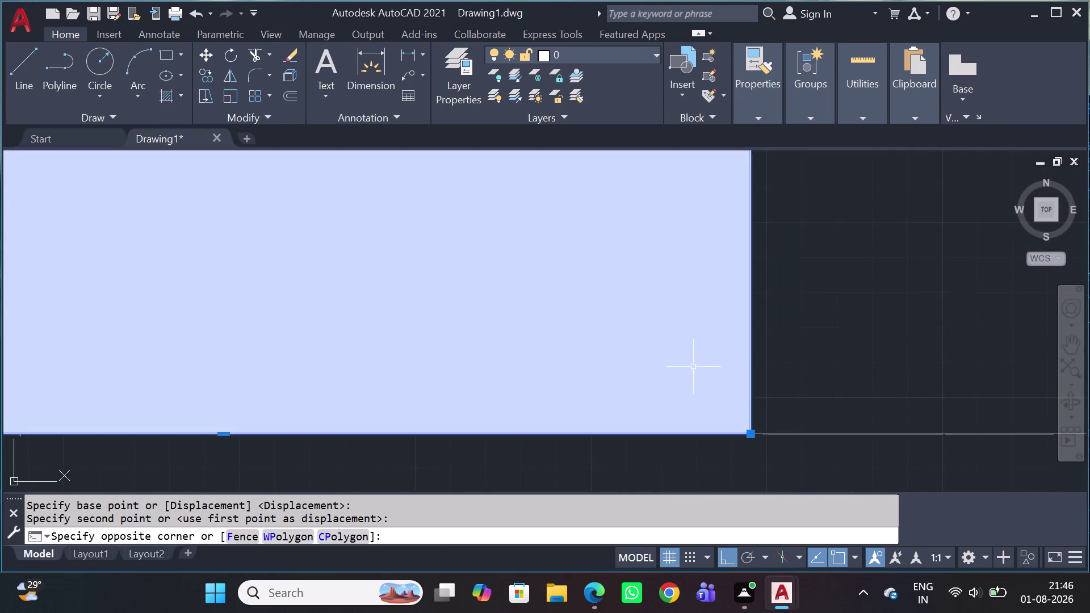
scroll(up, 3)
scroll(up, 3)
scroll(up, 3)
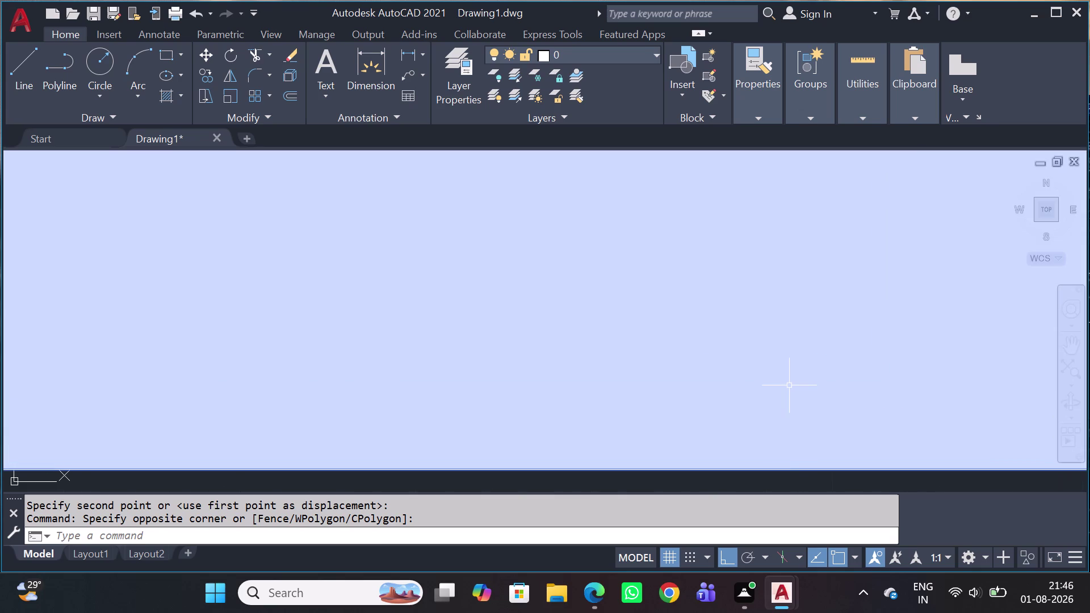
scroll(down, 3)
key(Escape)
scroll(down, 3)
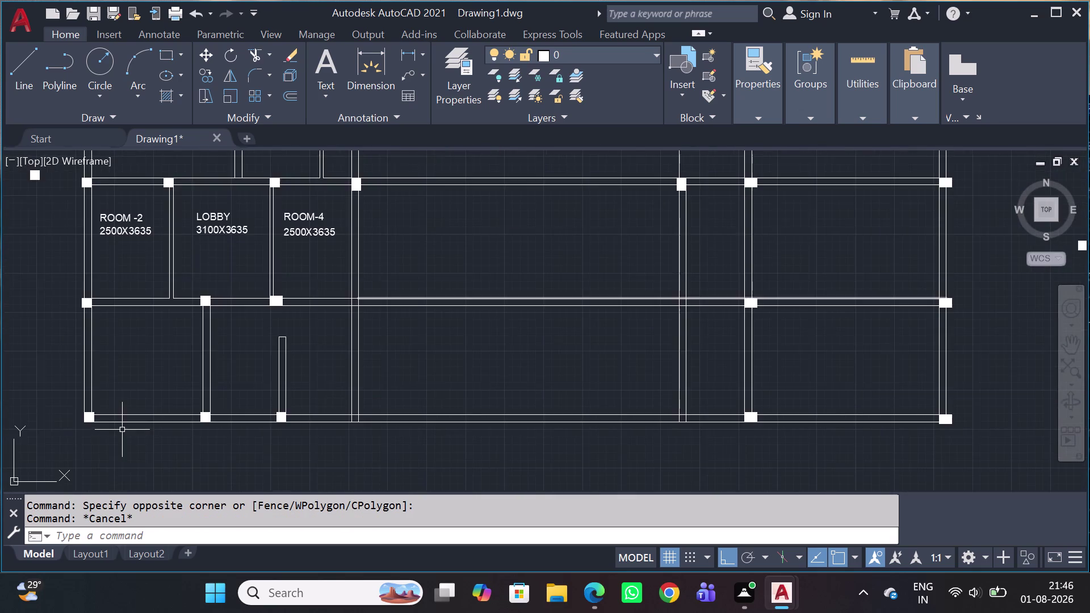
scroll(up, 3)
scroll(up, 3)
scroll(up, 3)
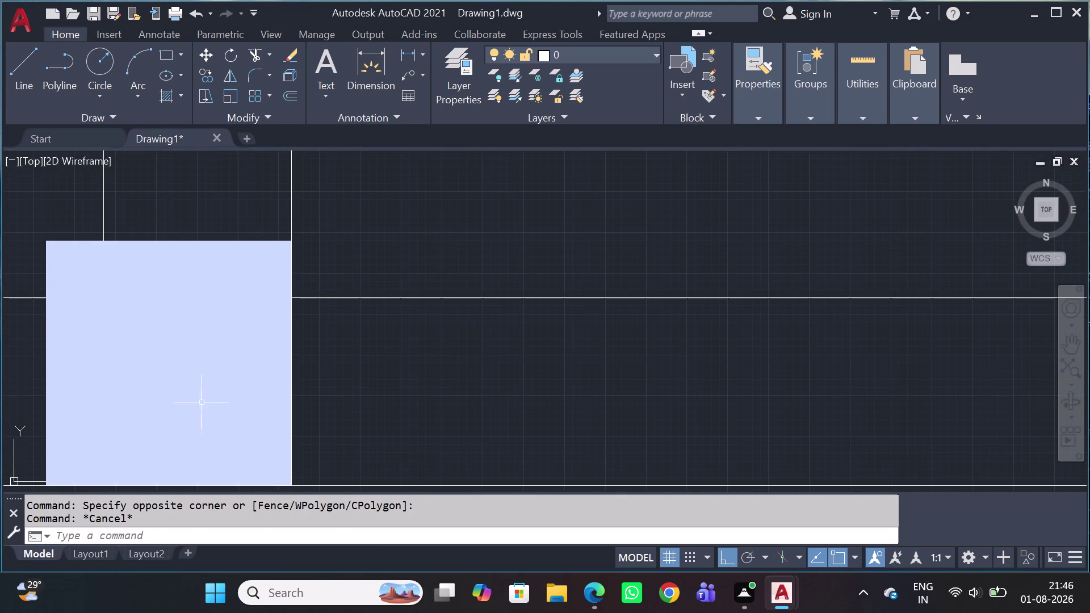
scroll(up, 3)
scroll(up, 3)
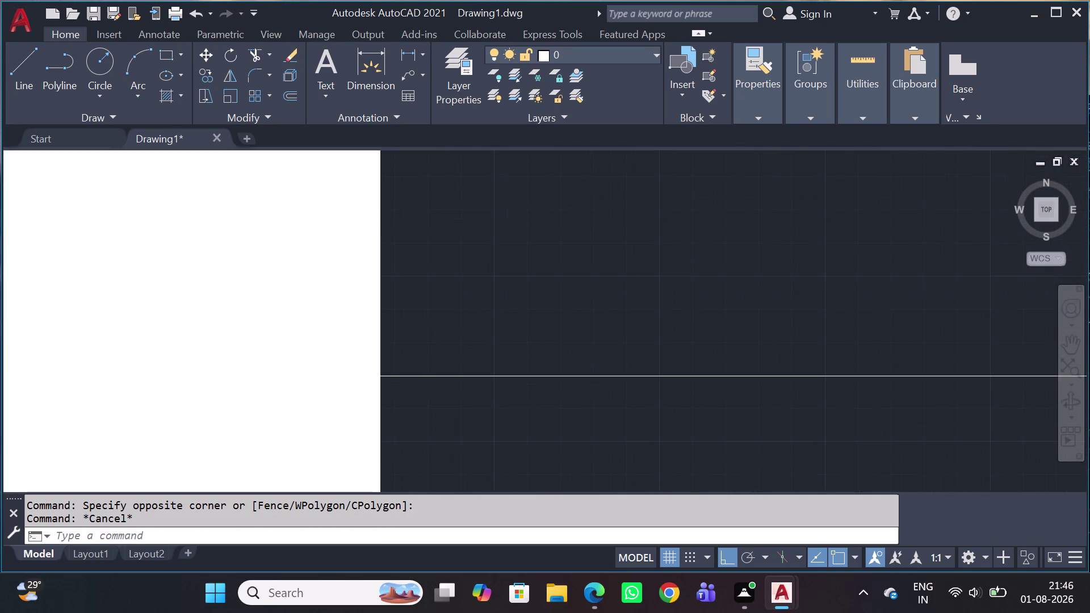
scroll(down, 3)
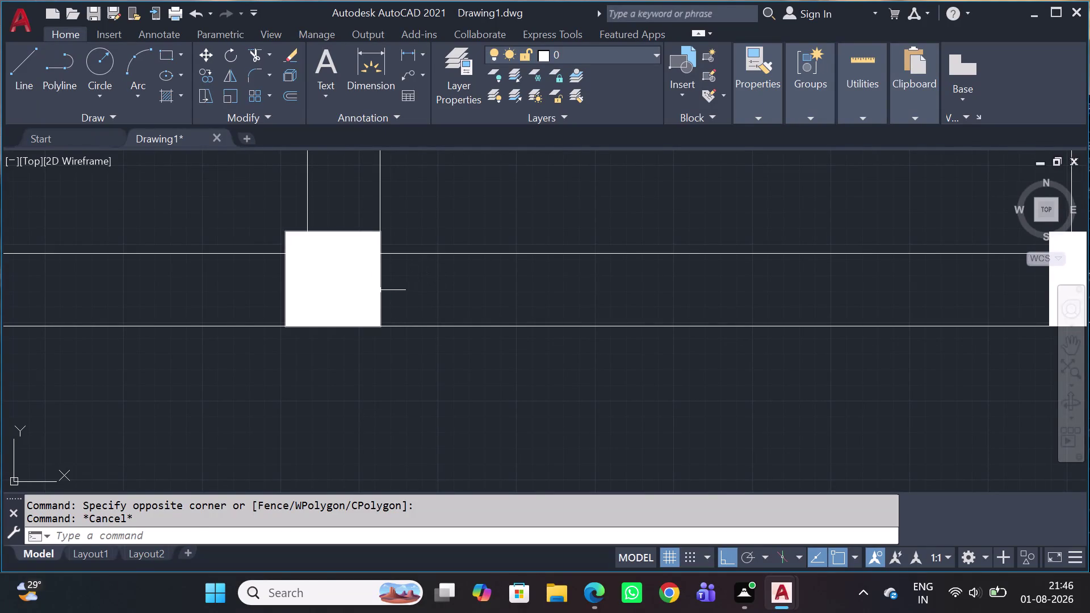
drag(375, 290, 369, 290)
click(350, 289)
key(Escape)
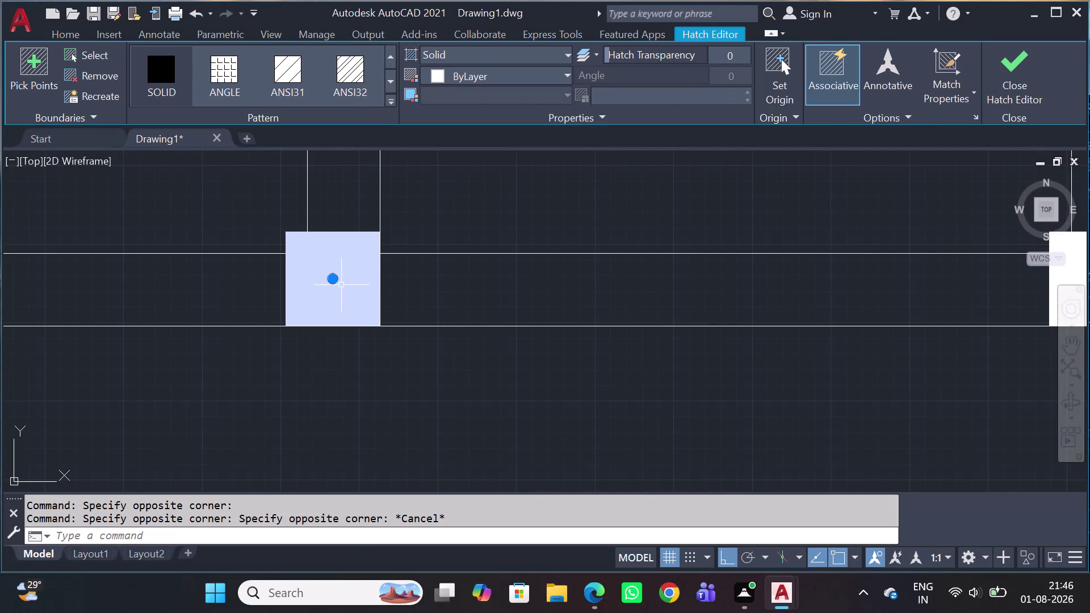
key(Escape)
scroll(down, 3)
scroll(up, 3)
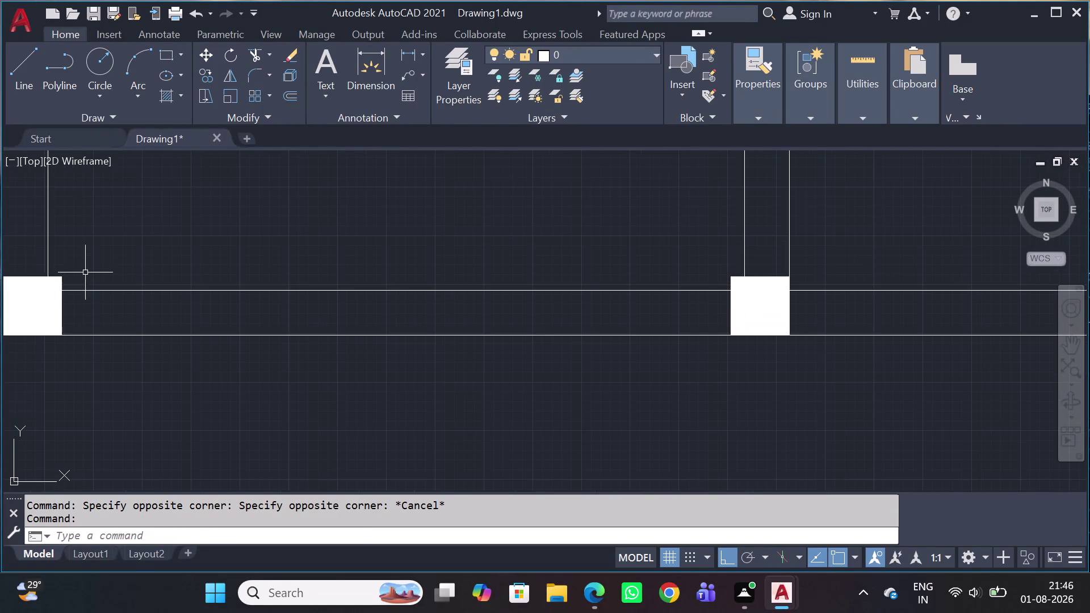
middle_drag(44, 308, 249, 334)
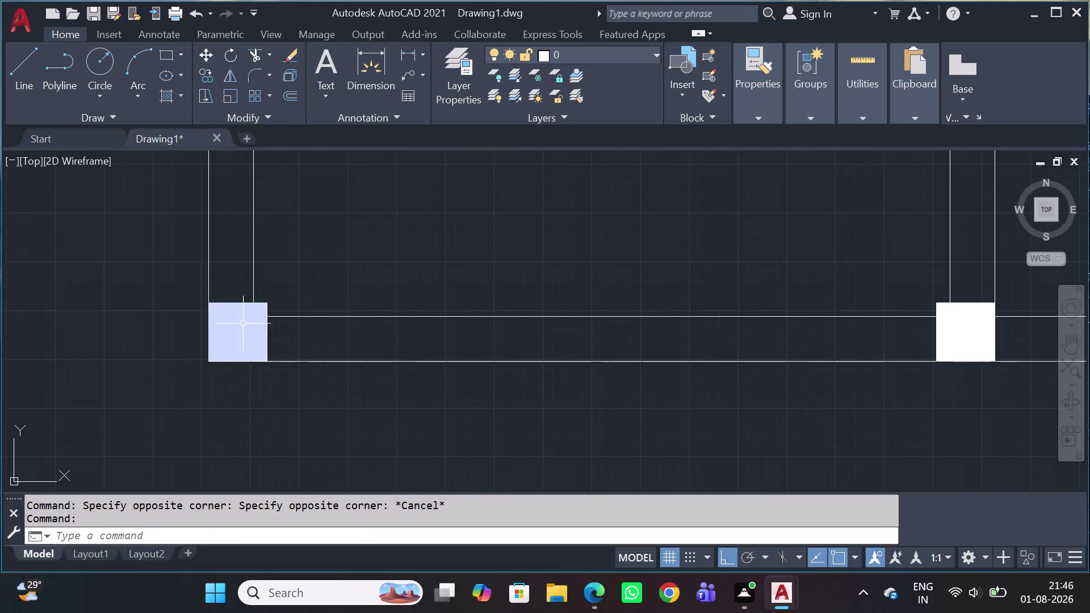
scroll(up, 3)
scroll(up, 3)
drag(134, 261, 141, 266)
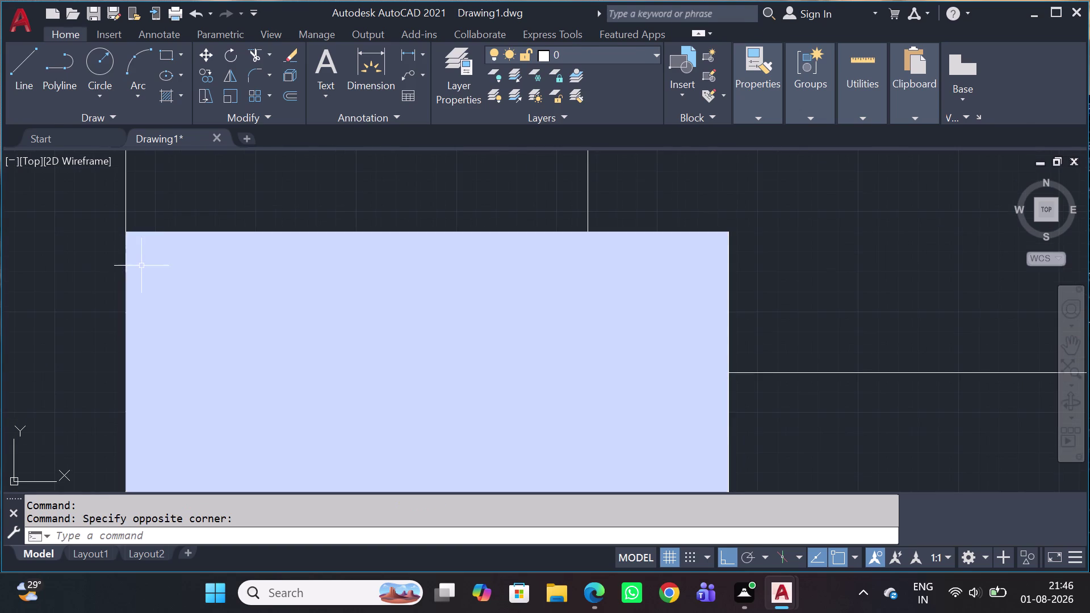
click(124, 307)
key(Escape)
scroll(down, 3)
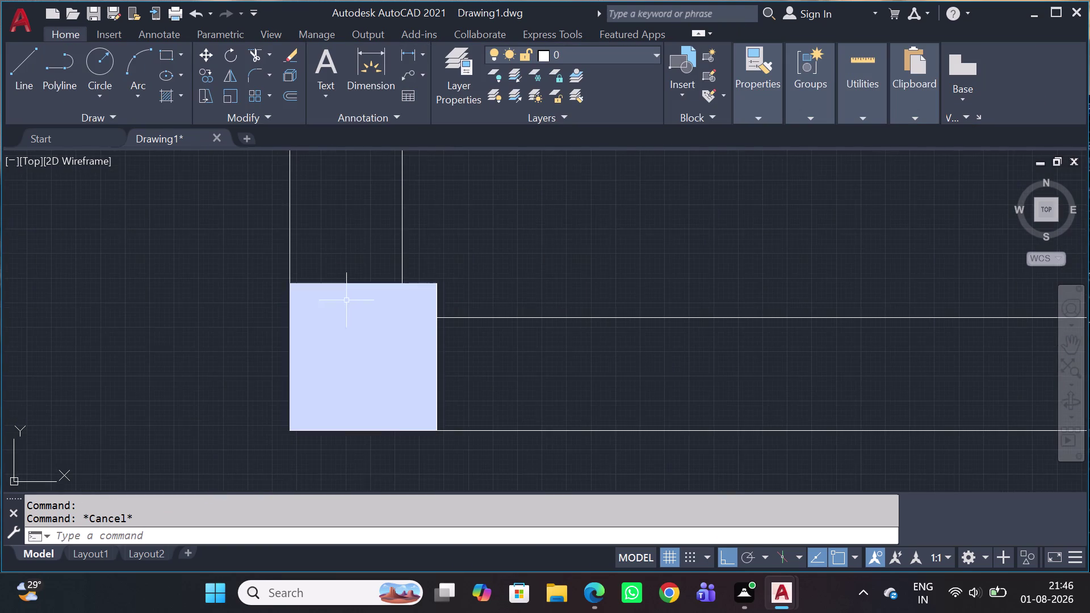
scroll(down, 3)
scroll(down, 3)
middle_drag(843, 286, 696, 347)
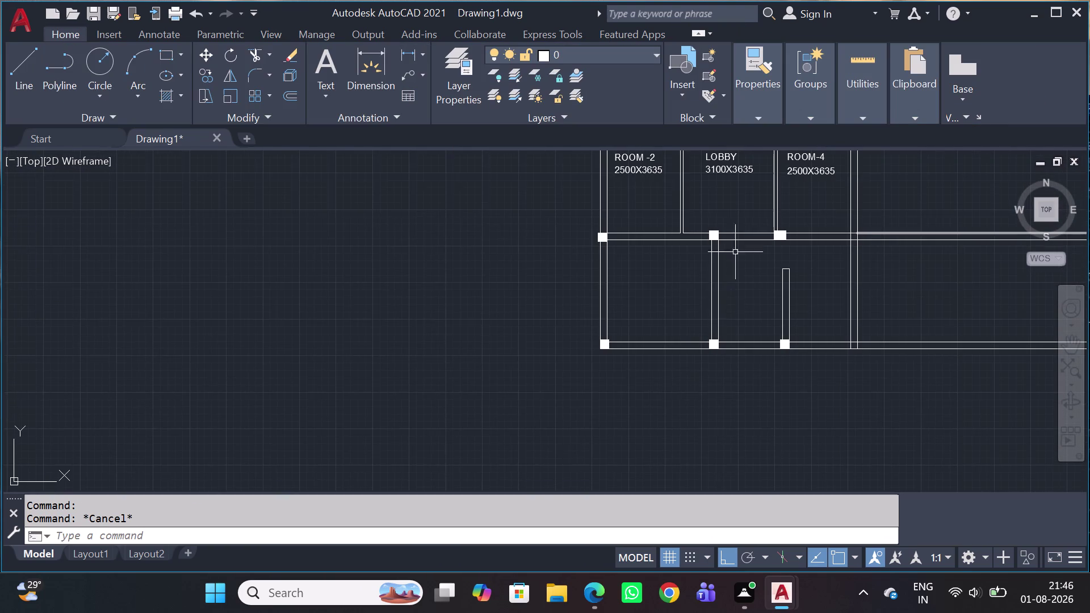
scroll(up, 3)
scroll(up, 3)
middle_drag(804, 220, 742, 342)
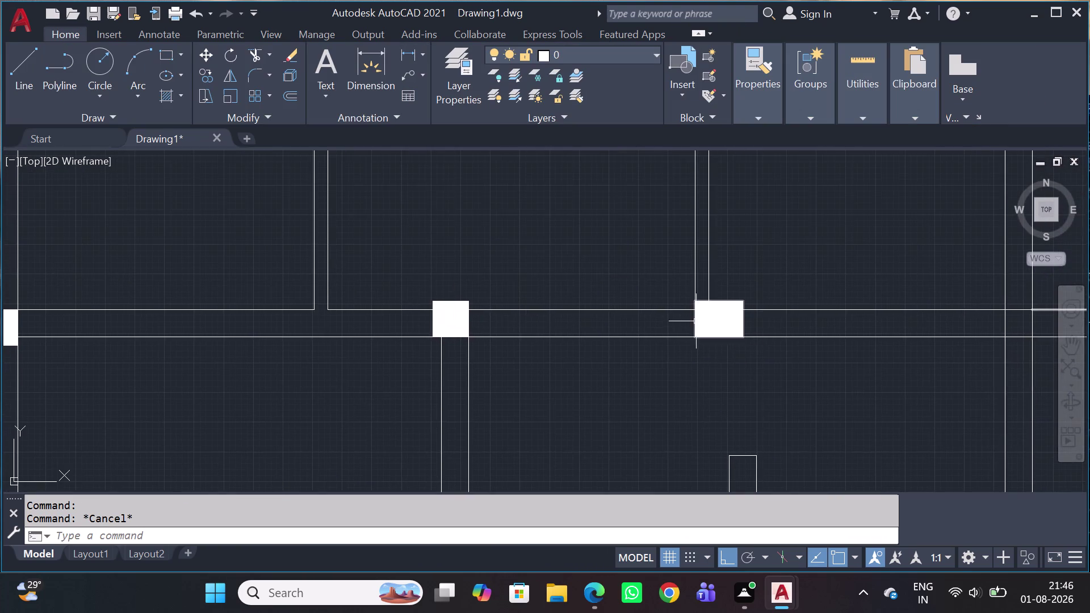
scroll(up, 3)
scroll(up, 3)
click(671, 277)
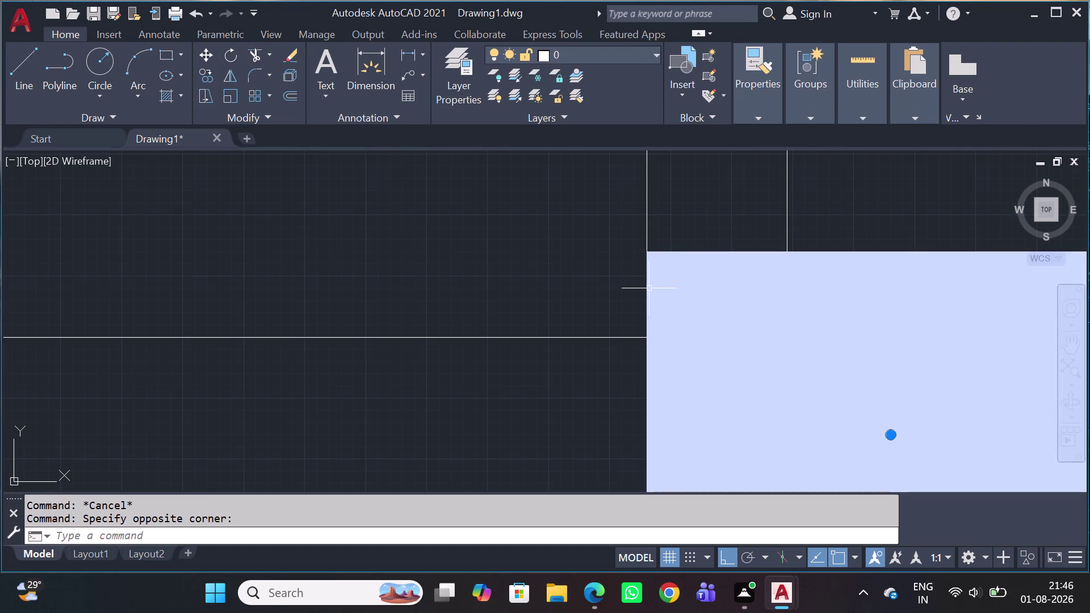
click(670, 250)
scroll(down, 3)
key(Escape)
scroll(down, 3)
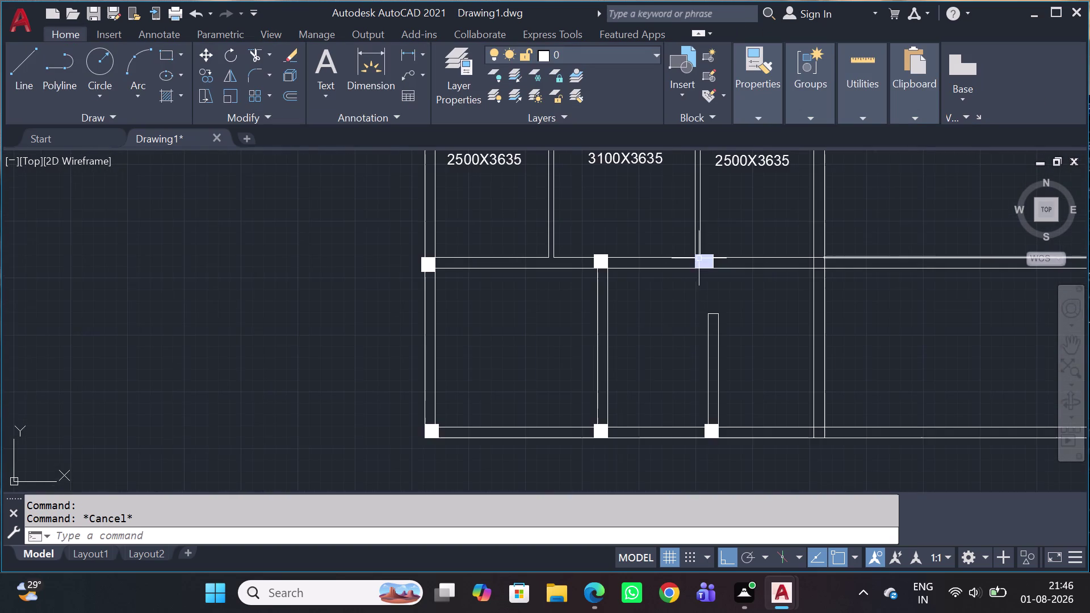
scroll(down, 3)
scroll(up, 3)
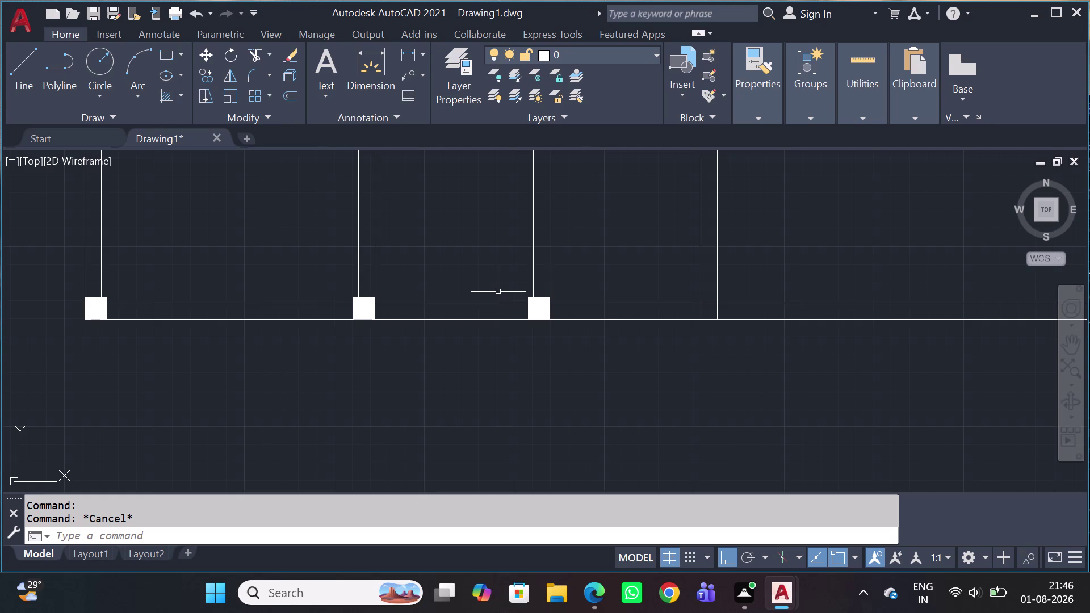
scroll(down, 3)
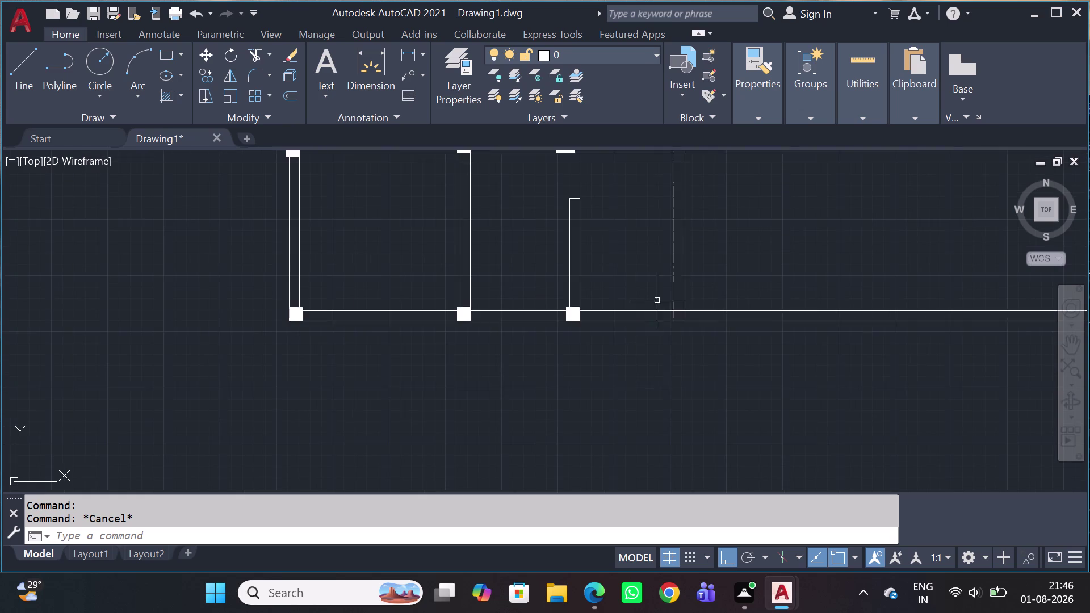
scroll(down, 3)
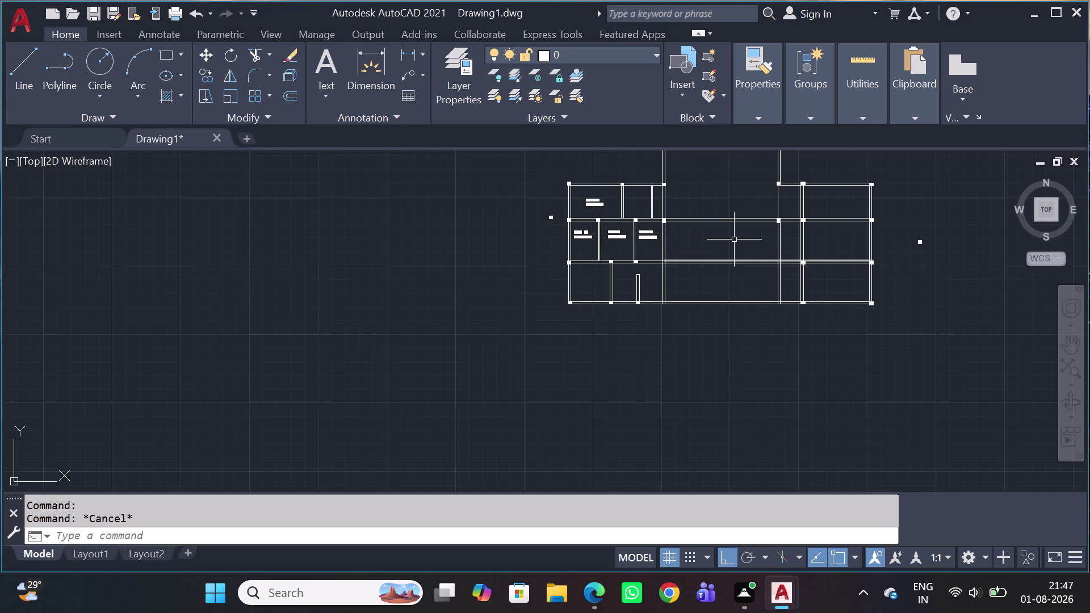
scroll(up, 3)
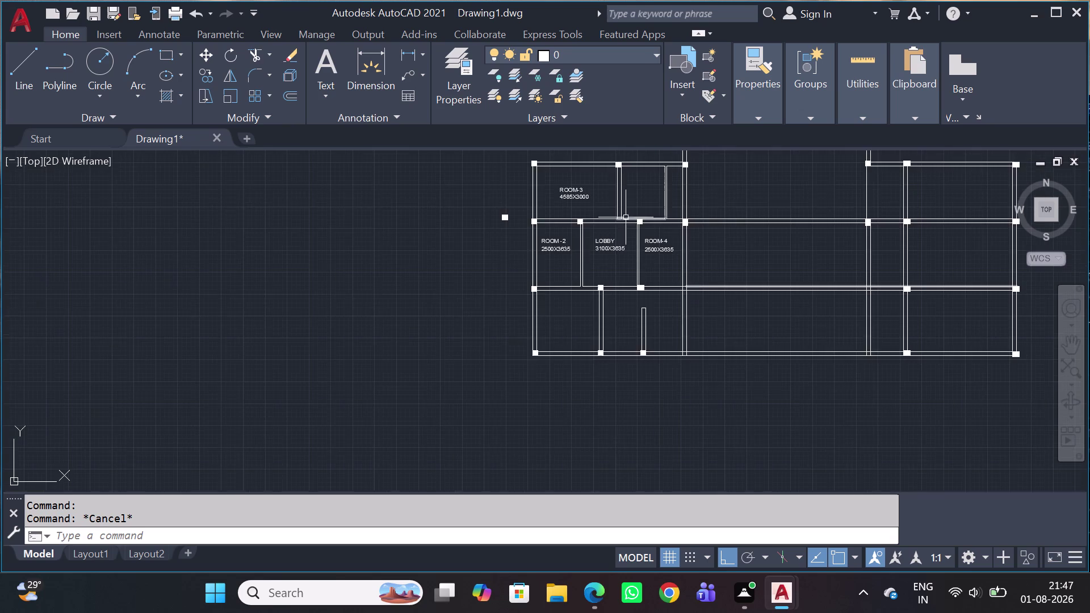
scroll(up, 3)
middle_drag(685, 291, 569, 365)
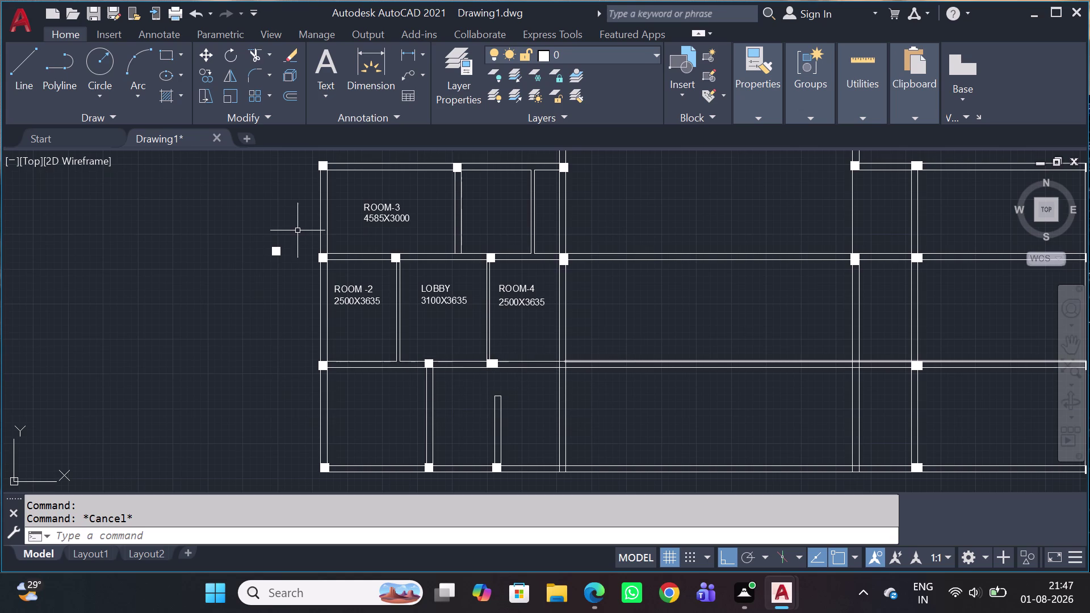
scroll(down, 3)
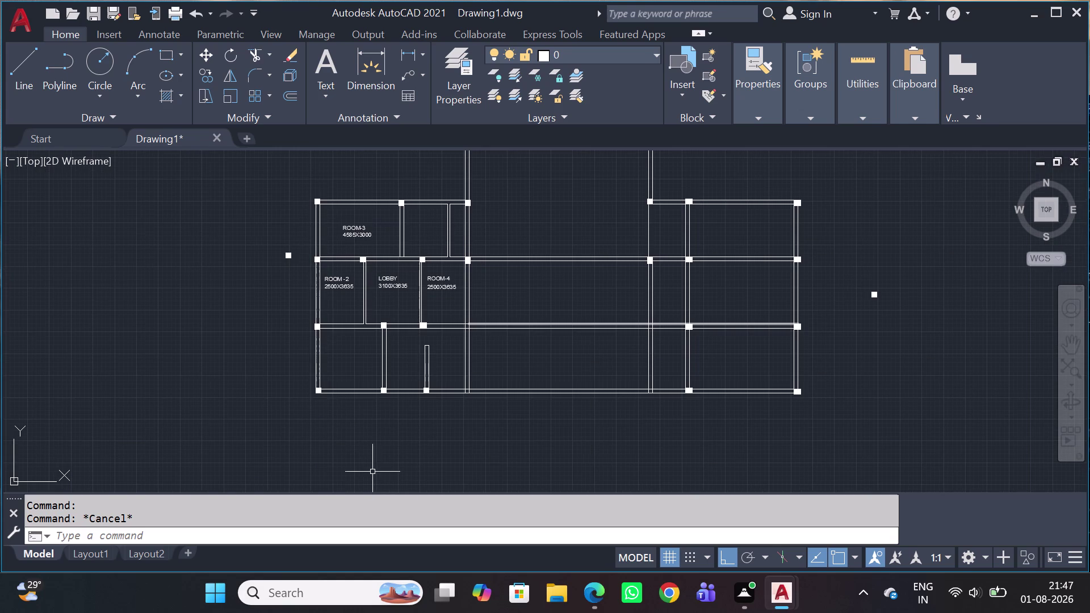
scroll(down, 3)
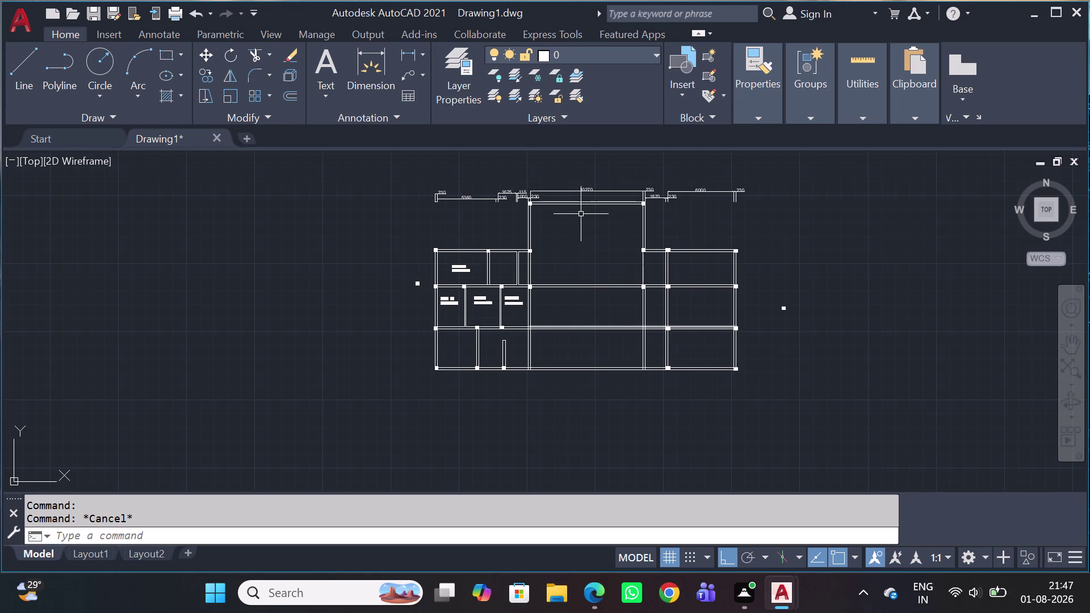
Draw a vertical construction line through the top wall's midpoint.
middle_drag(579, 217, 607, 356)
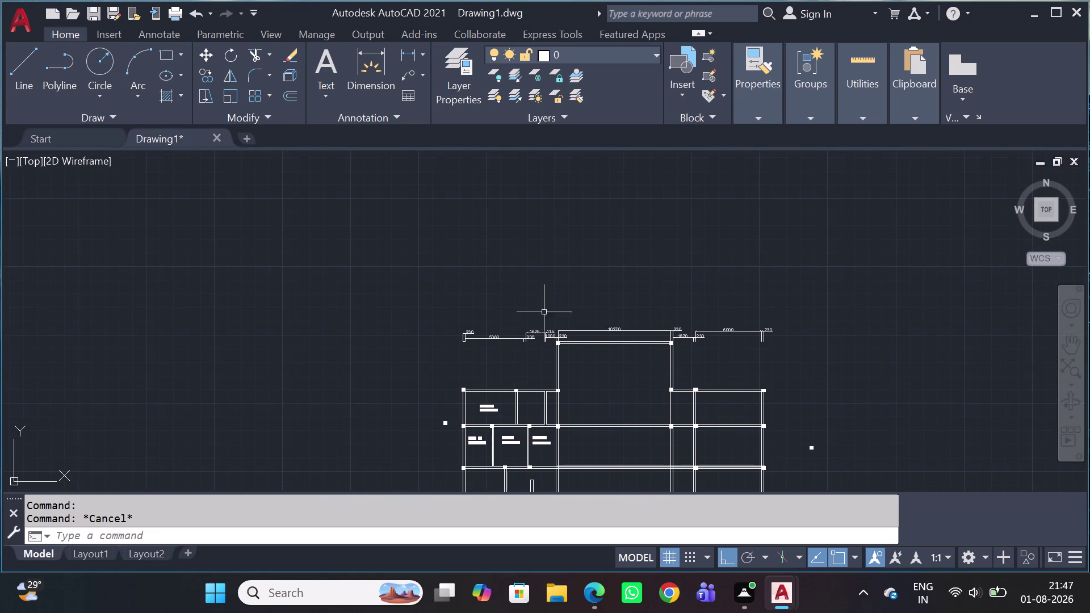
scroll(up, 3)
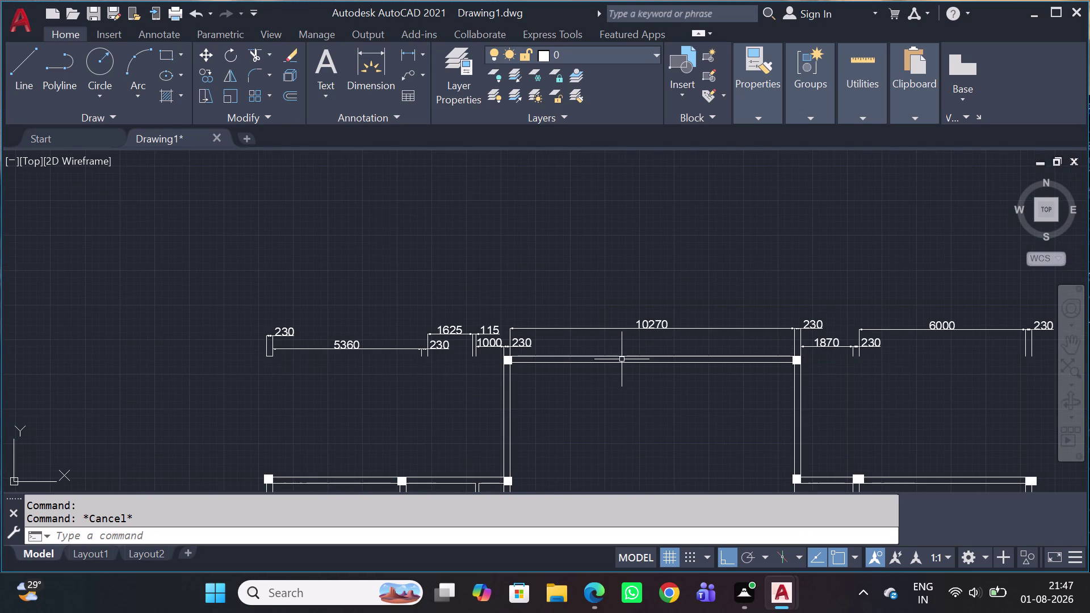
middle_drag(622, 360, 564, 329)
key(x)
key(l)
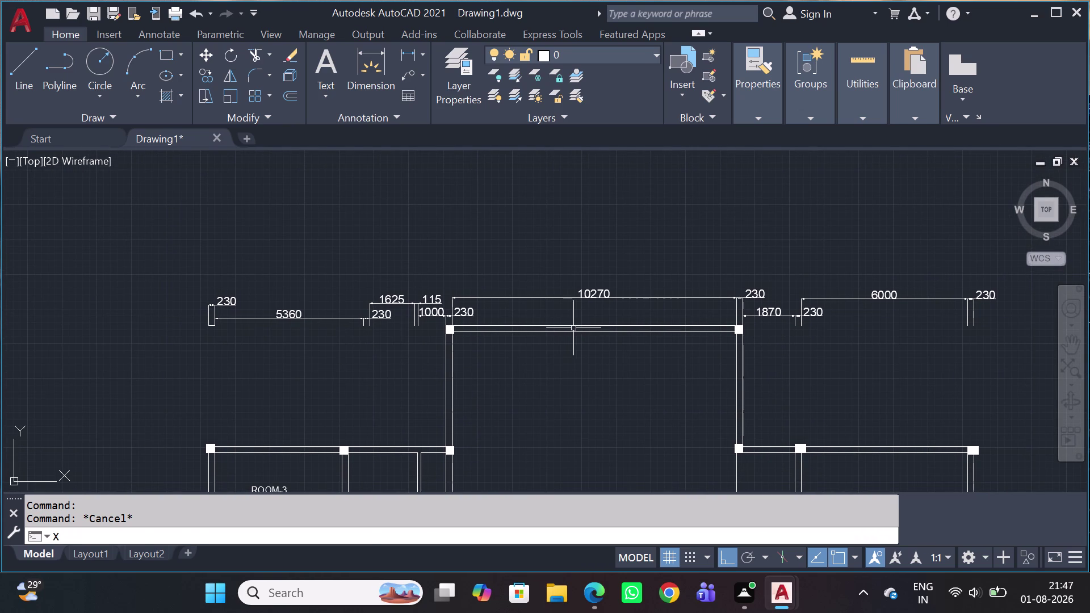
key(space)
text(H)
key(space)
scroll(up, 3)
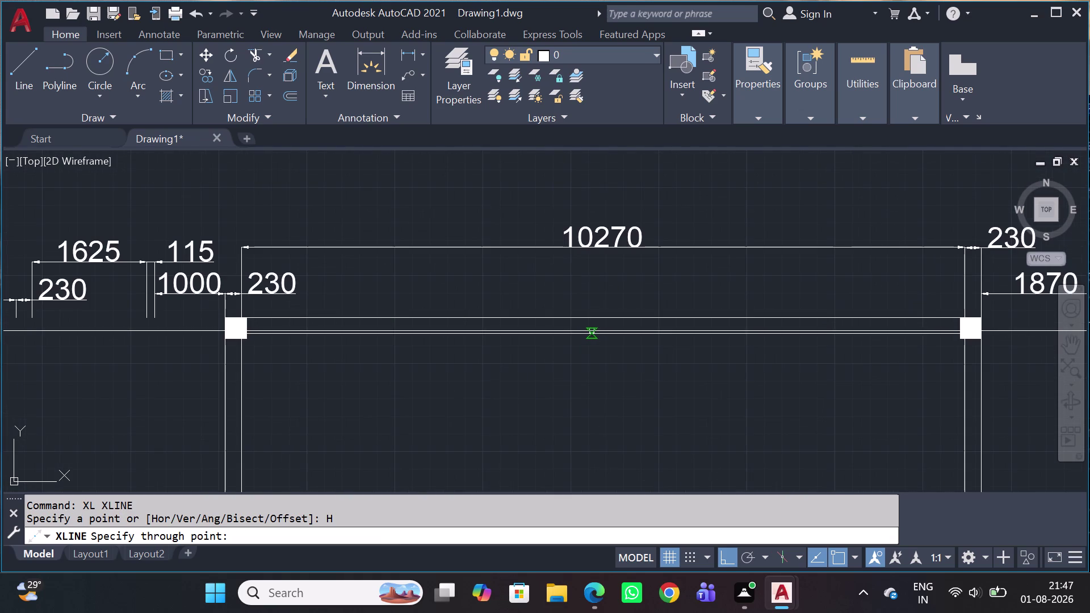
key(Escape)
text(XL)
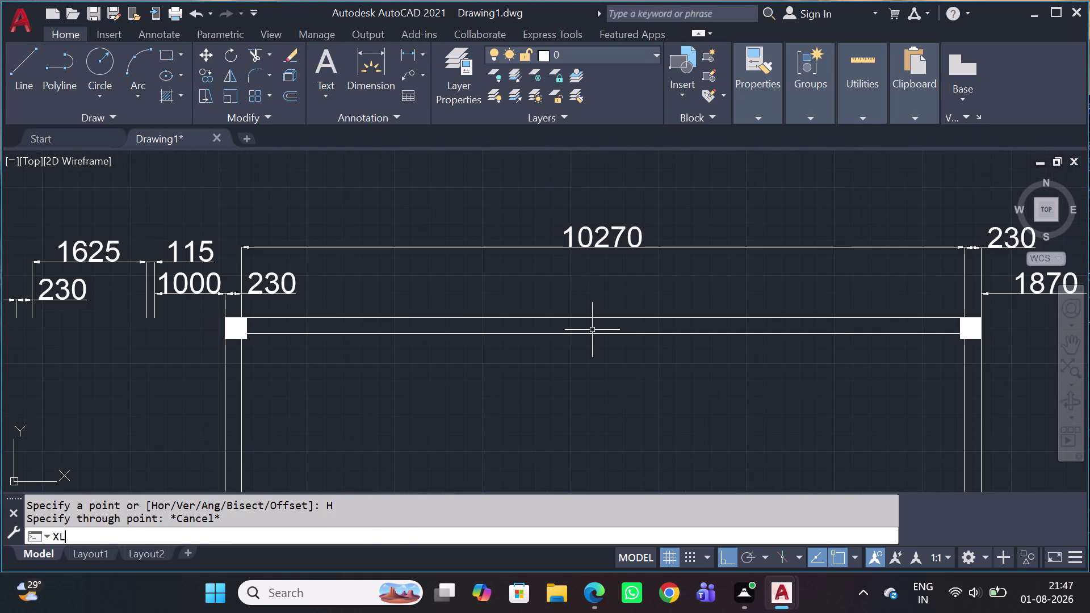
key(space)
text(V)
key(space)
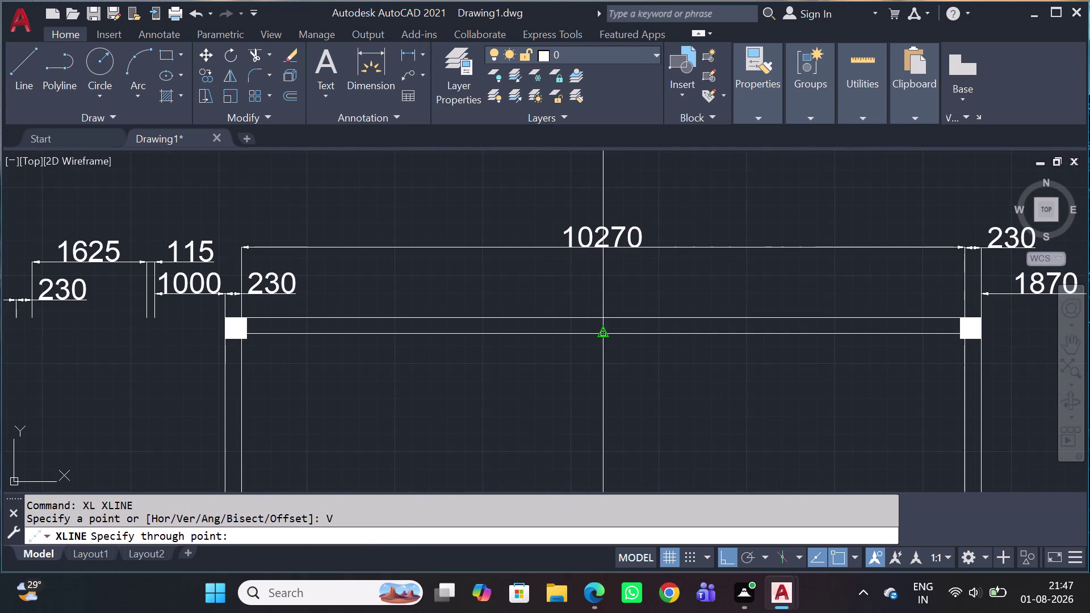
click(606, 338)
key(Escape)
Offset the centre line 600 units to the left and to the right.
click(629, 383)
click(401, 450)
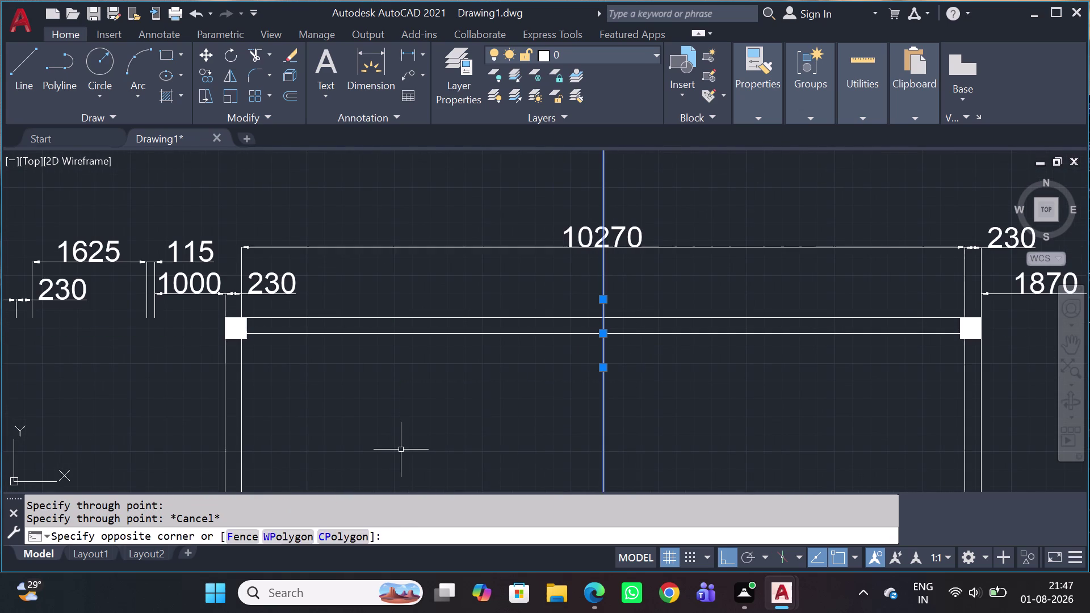
key(o)
key(space)
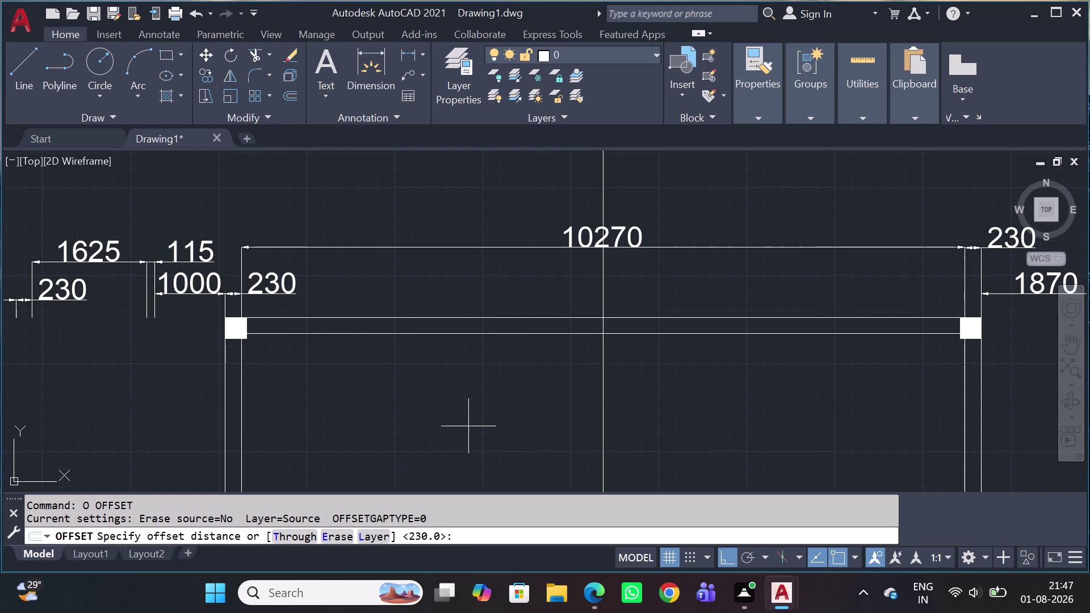
key(6)
key(0)
text(0)
key(space)
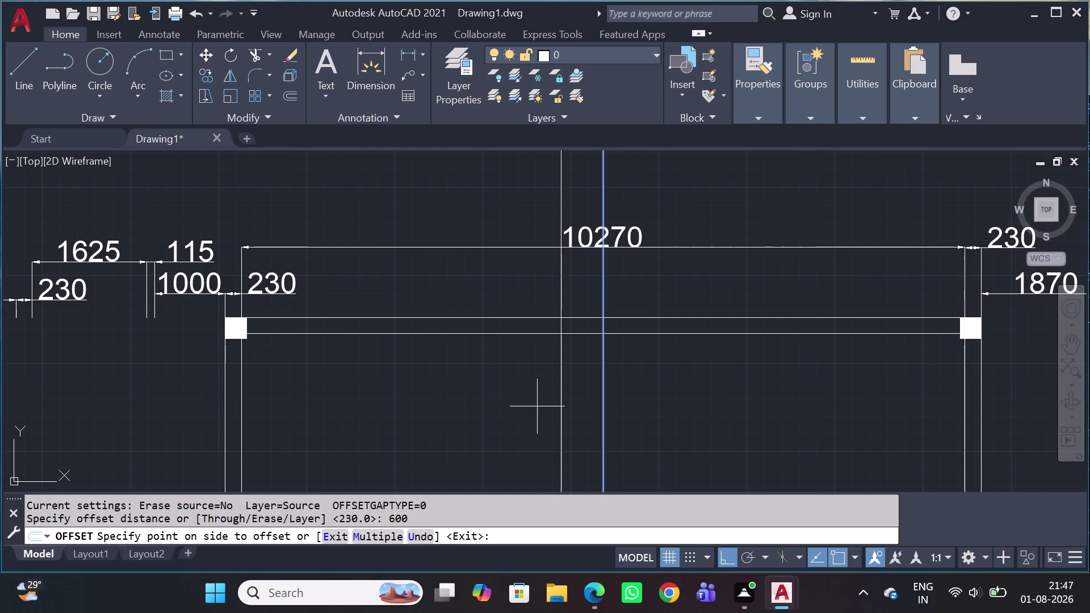
drag(641, 414, 652, 420)
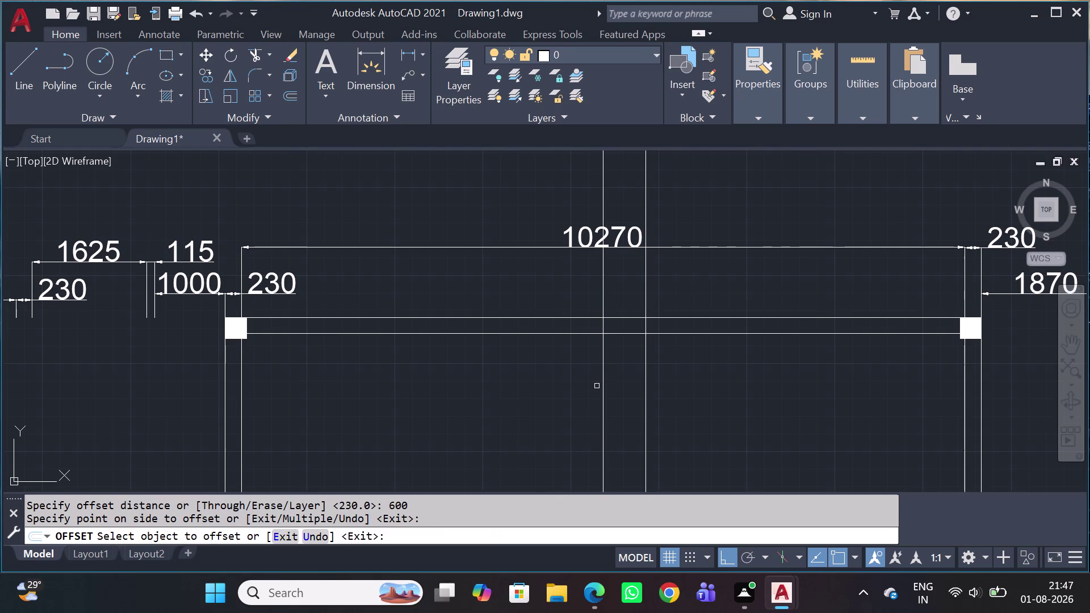
click(603, 383)
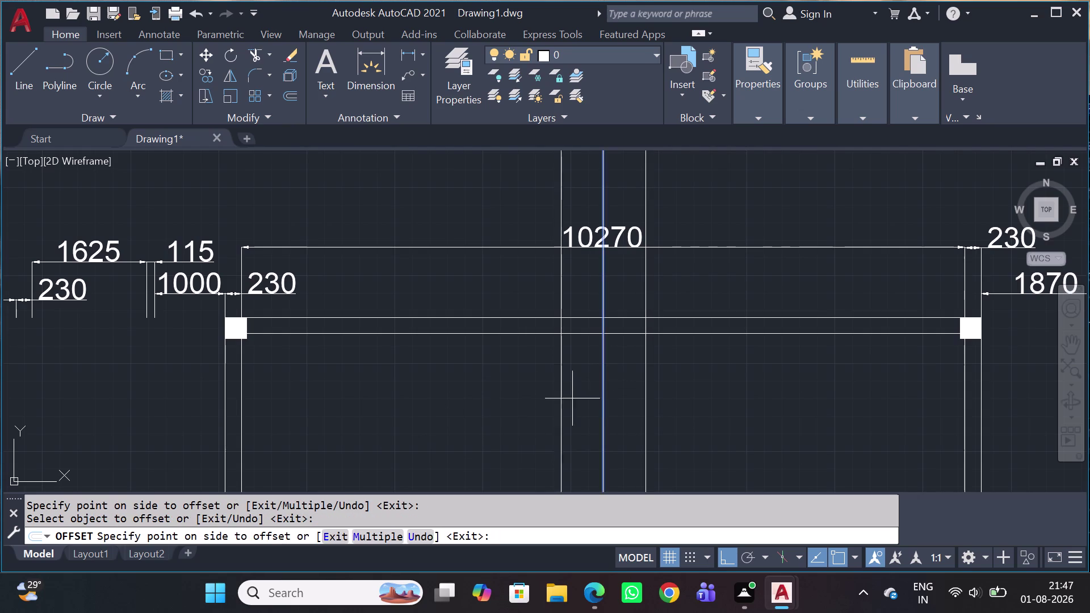
click(523, 417)
key(Escape)
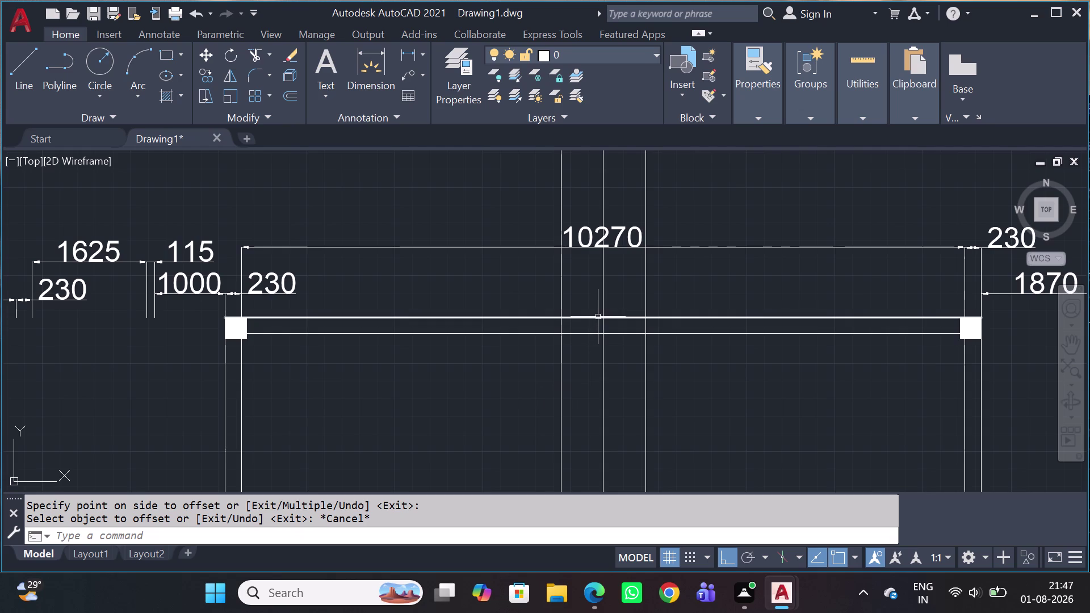
key(t)
key(r)
key(space)
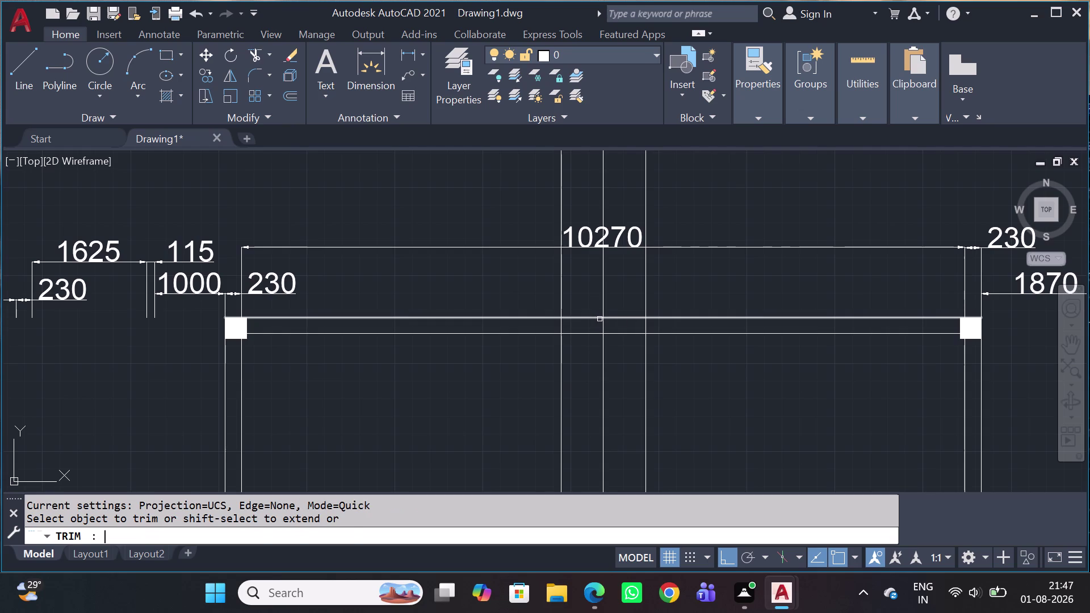
Trim the top wall lines between the two guide lines to open the door gap.
click(583, 307)
drag(583, 346, 583, 355)
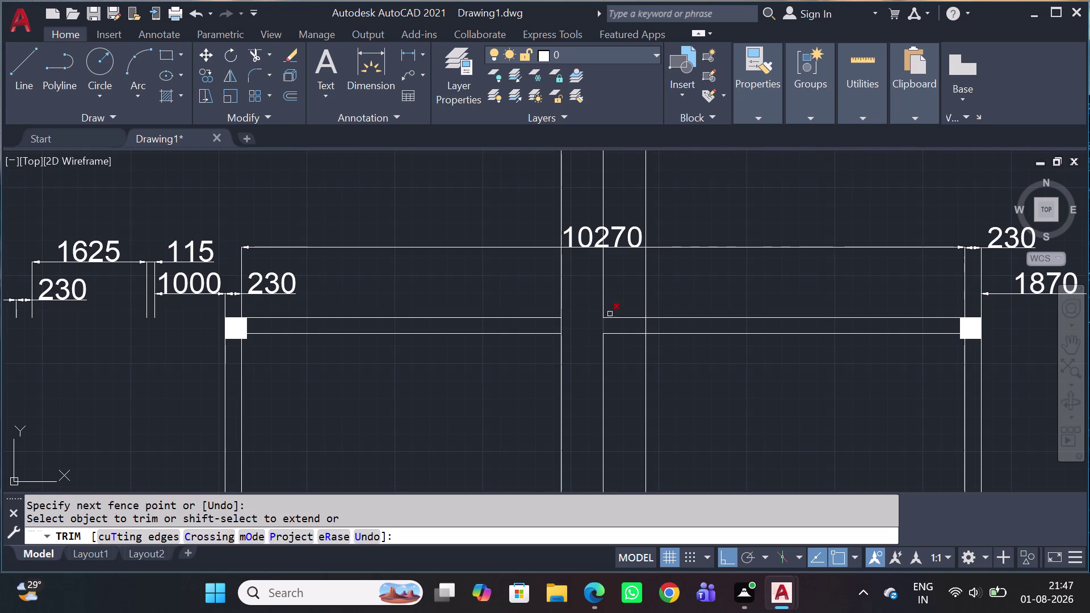
click(621, 306)
drag(642, 365, 642, 371)
key(Escape)
scroll(down, 3)
scroll(up, 3)
middle_drag(628, 379, 601, 371)
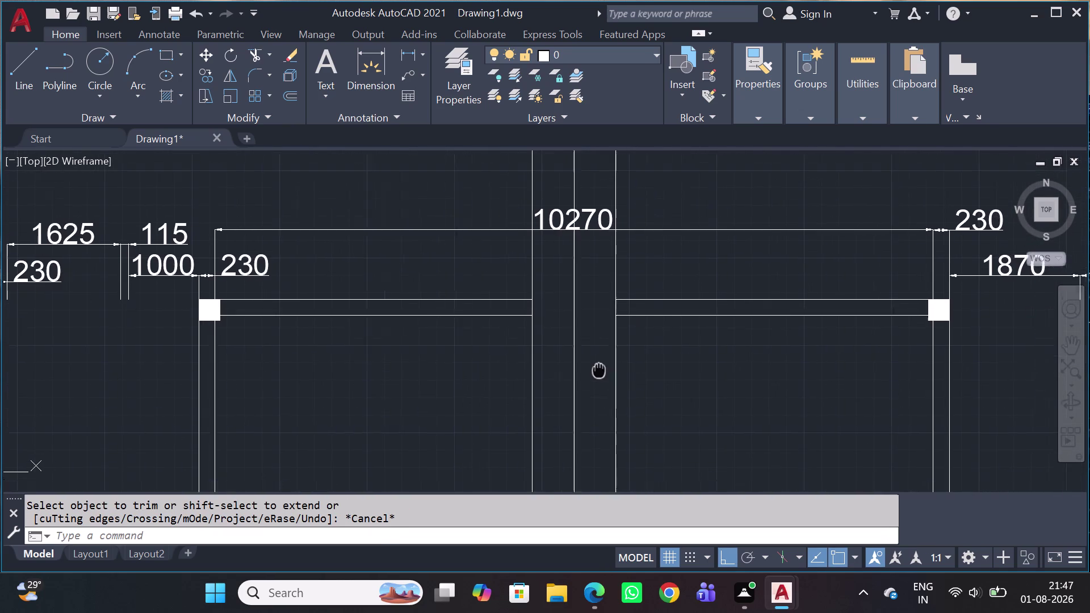
middle_drag(600, 370, 583, 356)
Close off the right and left cut wall ends with short vertical lines.
key(l)
key(space)
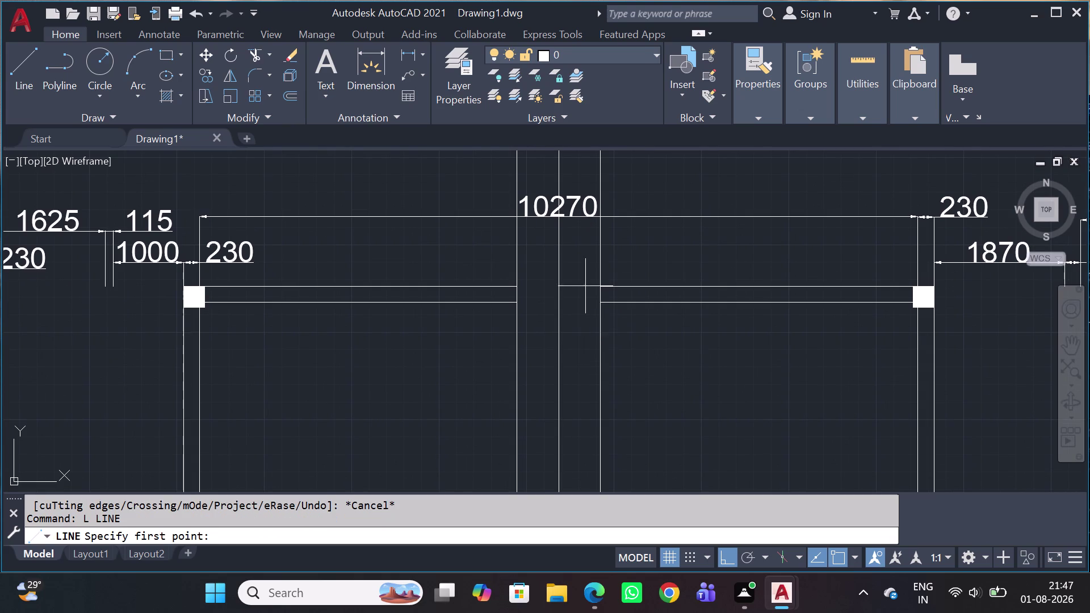
scroll(up, 3)
click(610, 285)
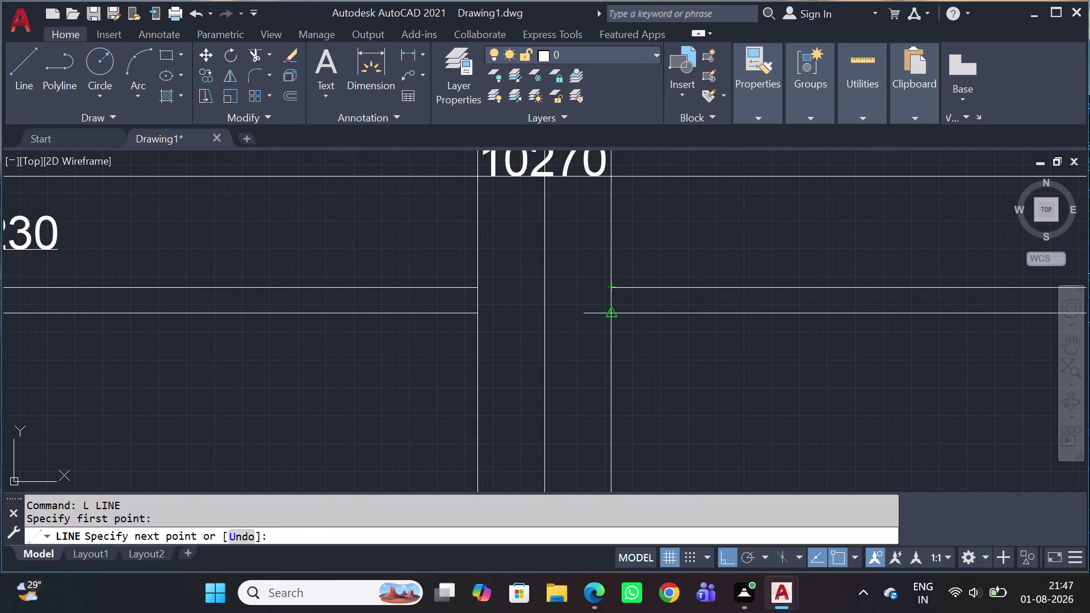
click(610, 320)
key(Escape)
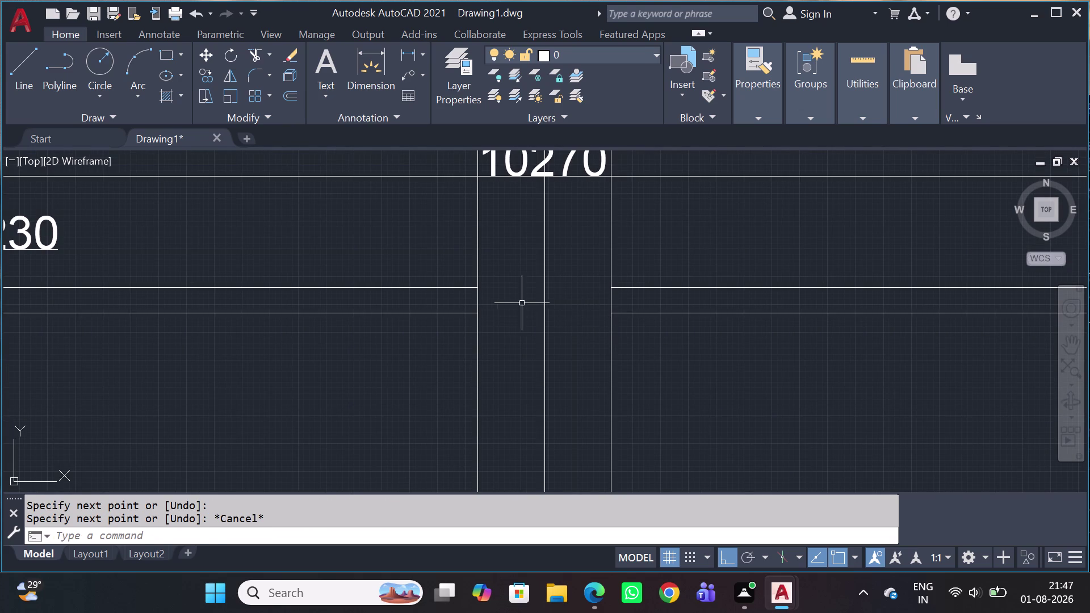
key(space)
click(476, 287)
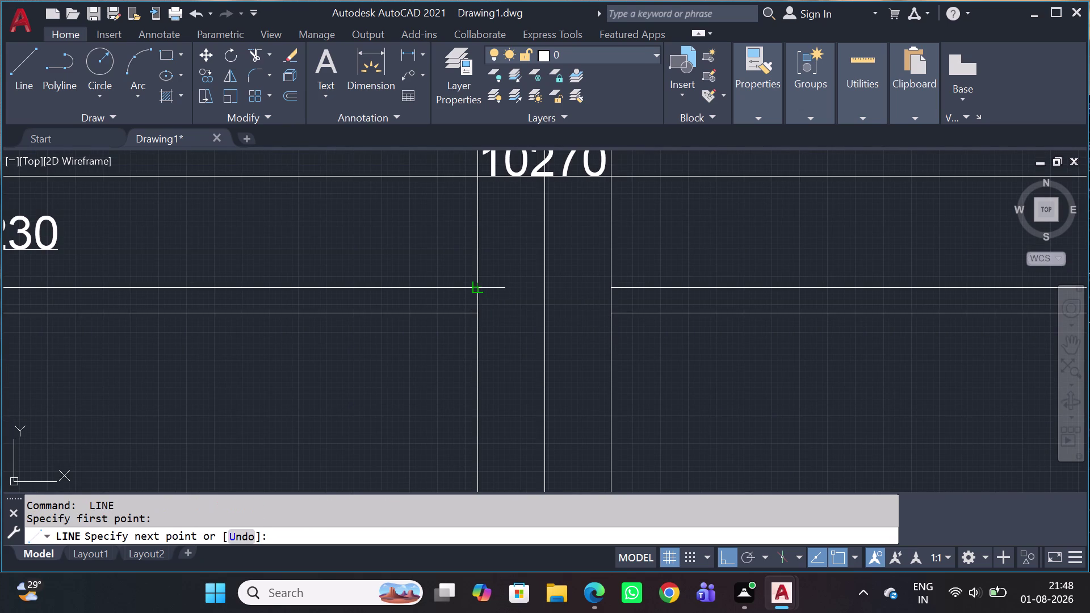
click(475, 314)
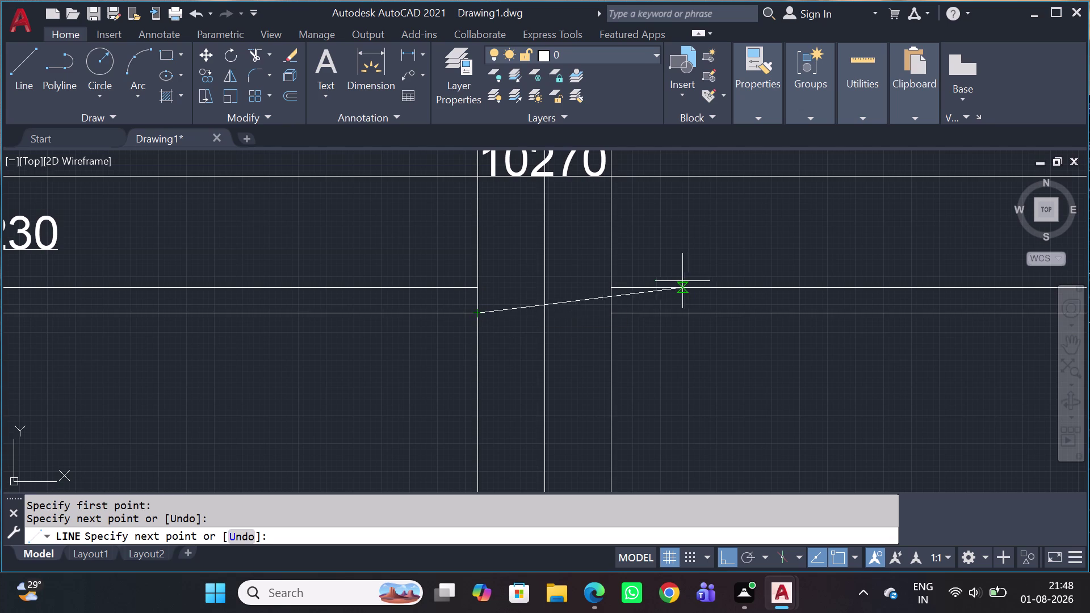
key(Escape)
scroll(down, 3)
scroll(down, 3)
scroll(up, 3)
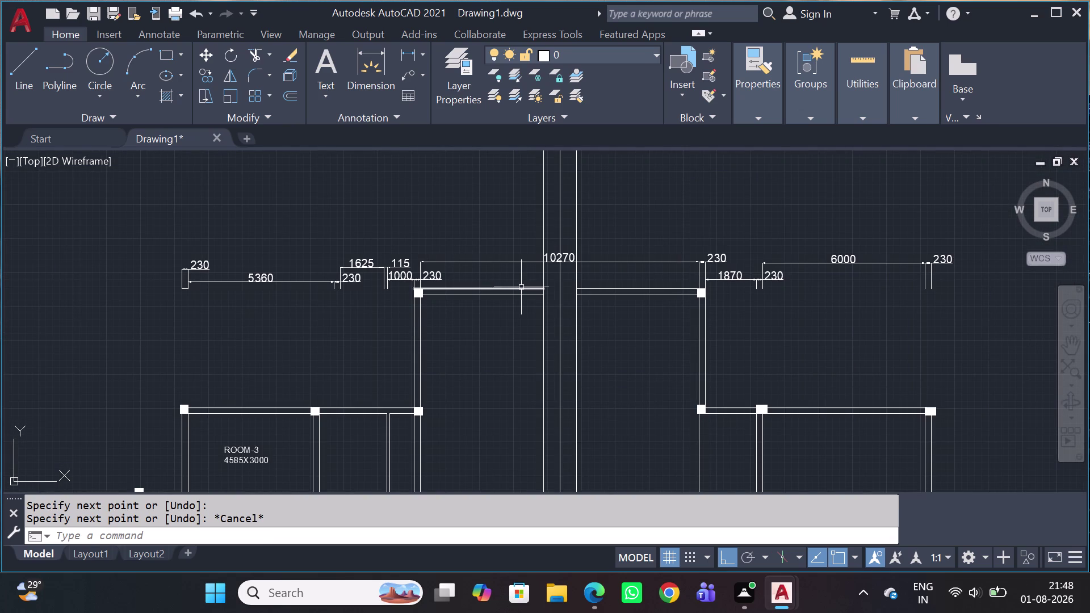
Copy the corner column square to the right edge of the door opening.
scroll(up, 3)
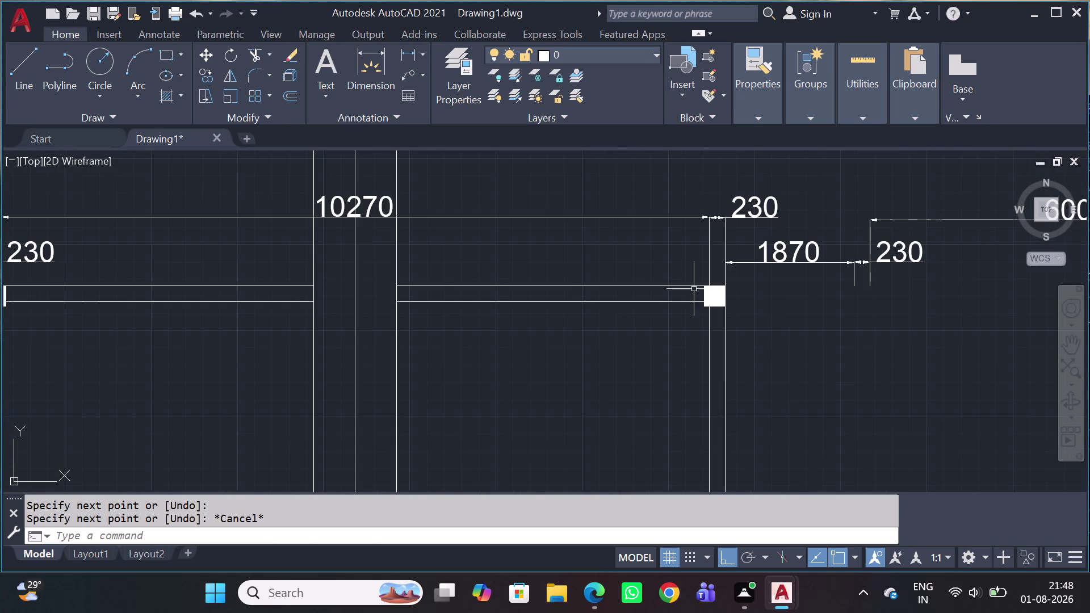
click(690, 274)
click(747, 326)
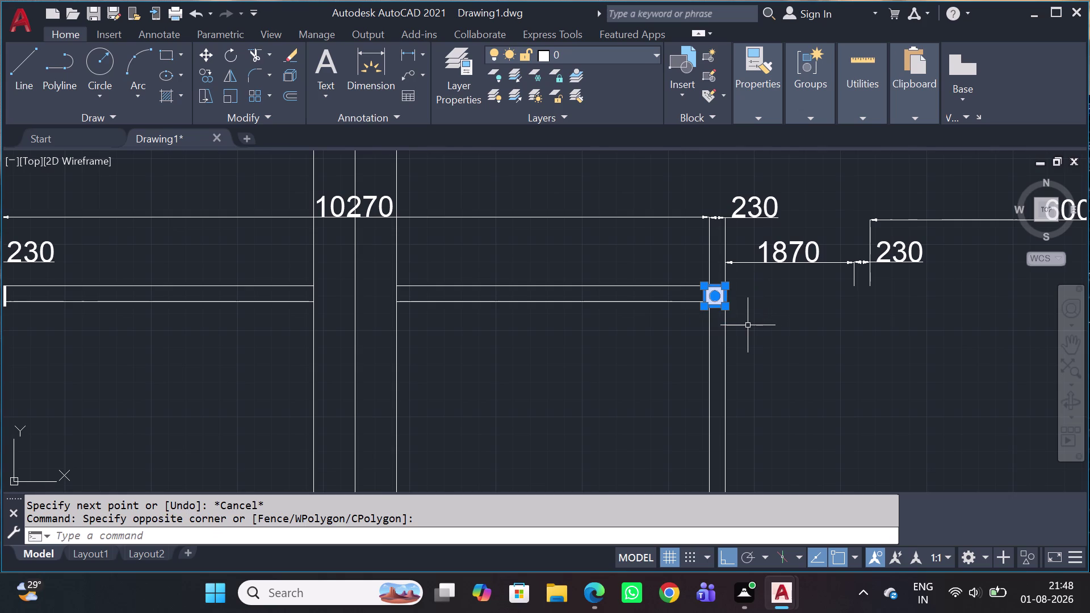
text(CO)
key(space)
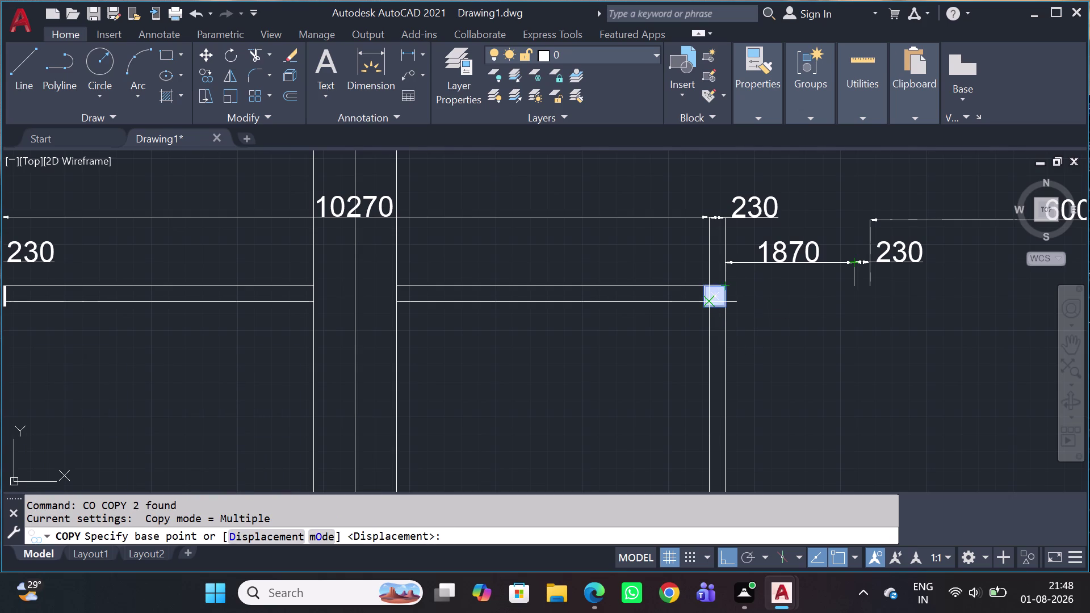
scroll(up, 3)
click(710, 281)
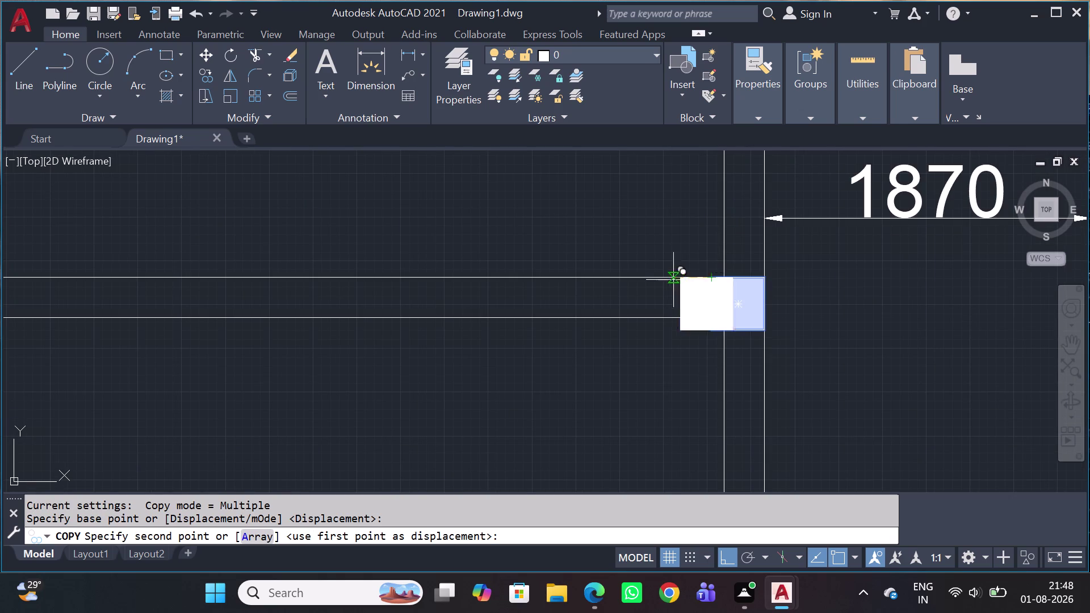
scroll(down, 3)
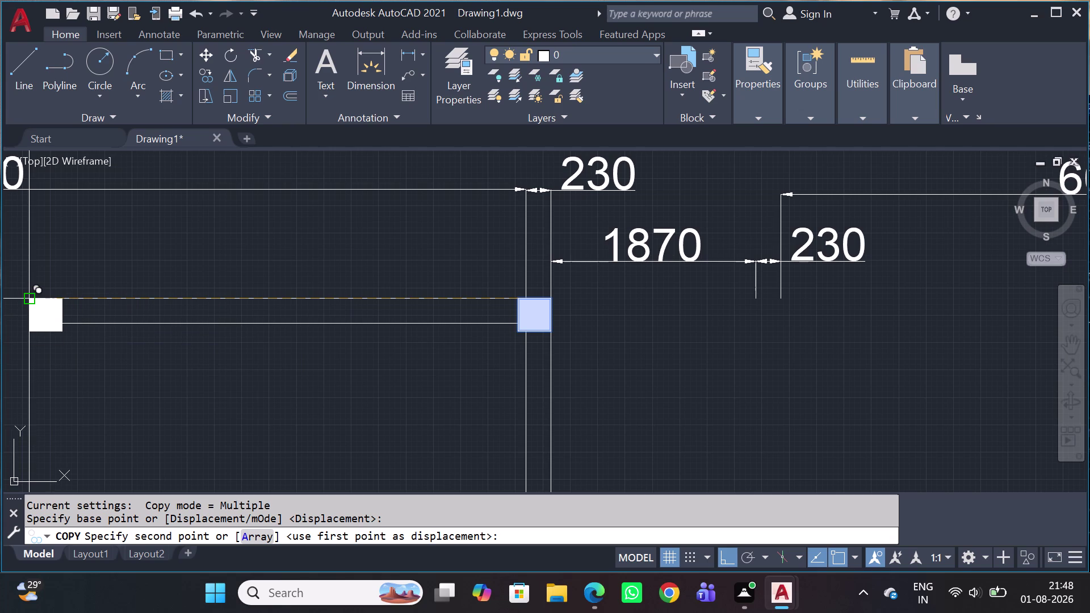
click(27, 302)
scroll(down, 3)
scroll(up, 3)
middle_drag(23, 324, 375, 306)
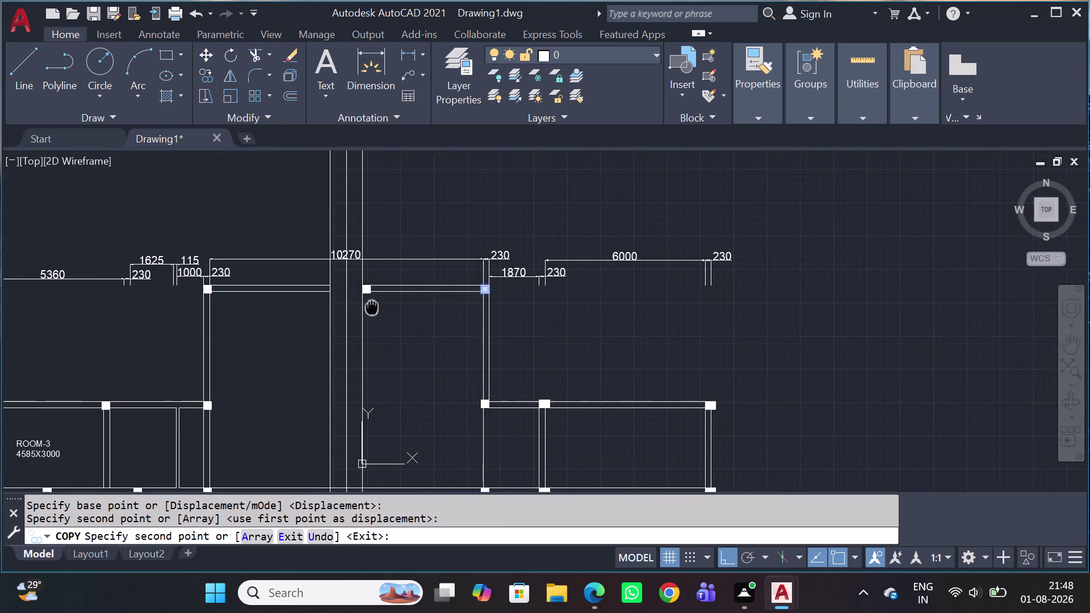
middle_drag(374, 306, 376, 306)
key(Escape)
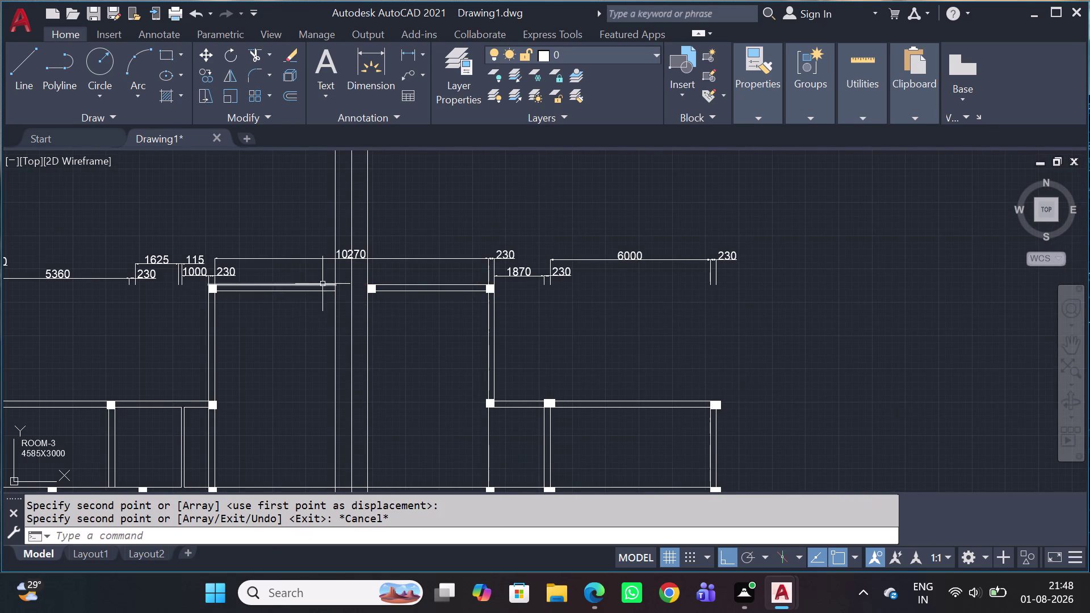
Copy the new column to the left edge of the opening.
scroll(up, 3)
click(406, 254)
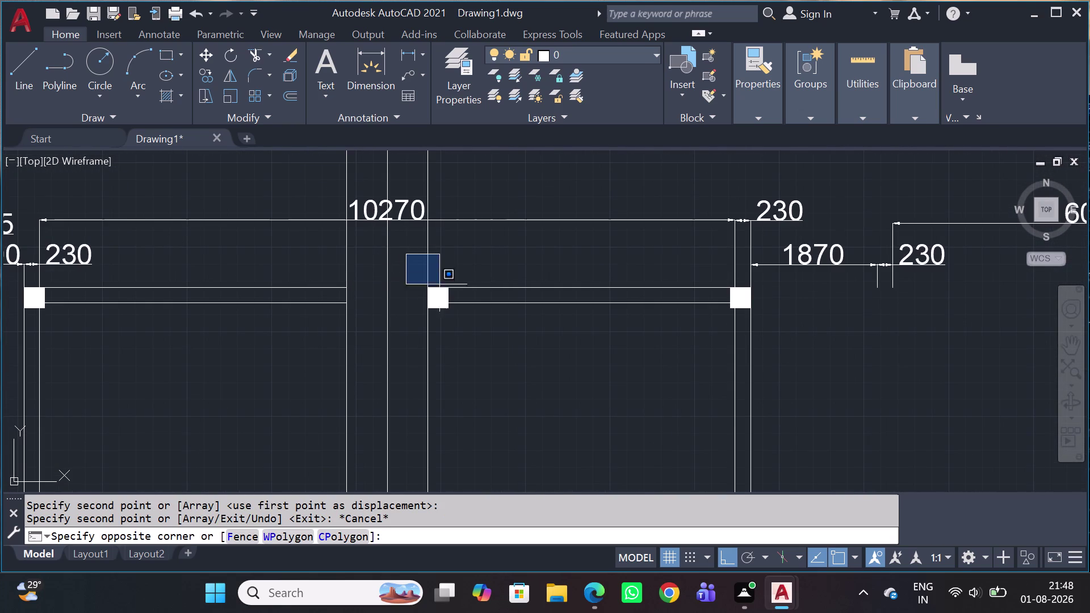
click(462, 327)
key(c)
text(O)
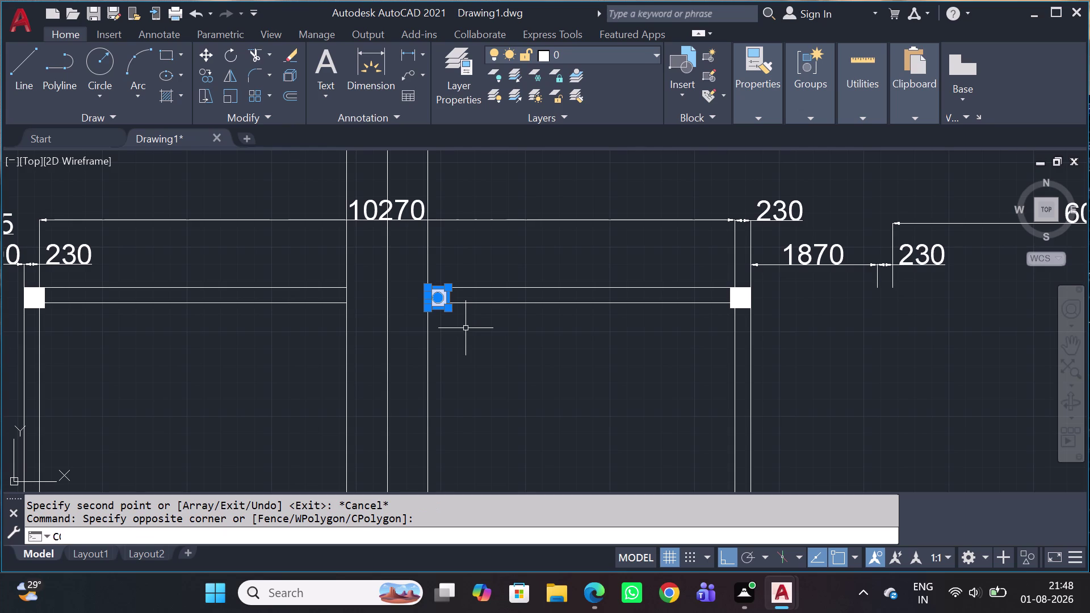
key(space)
scroll(up, 3)
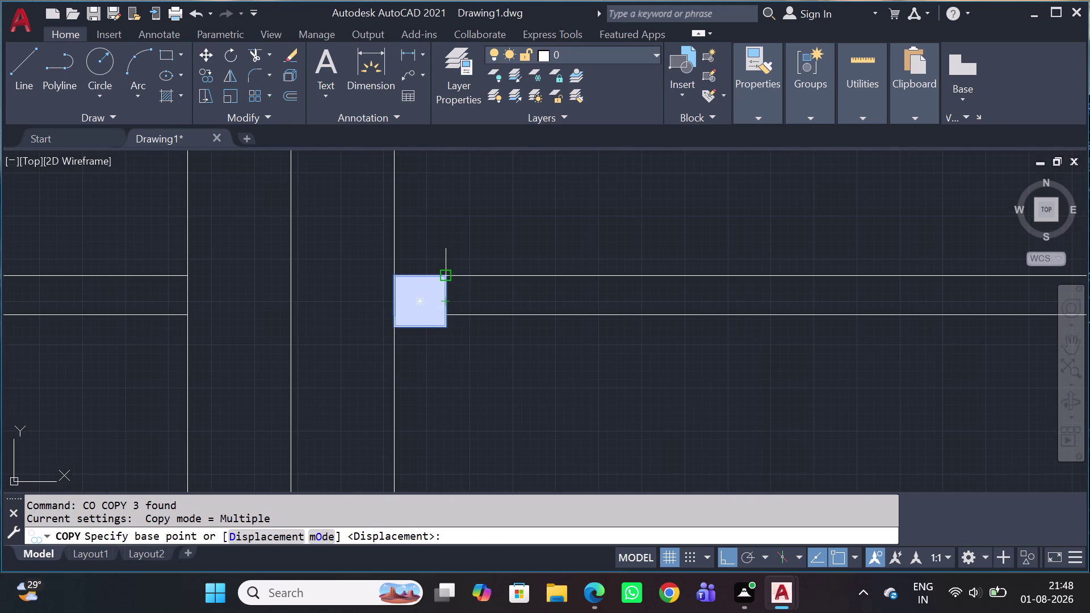
click(443, 279)
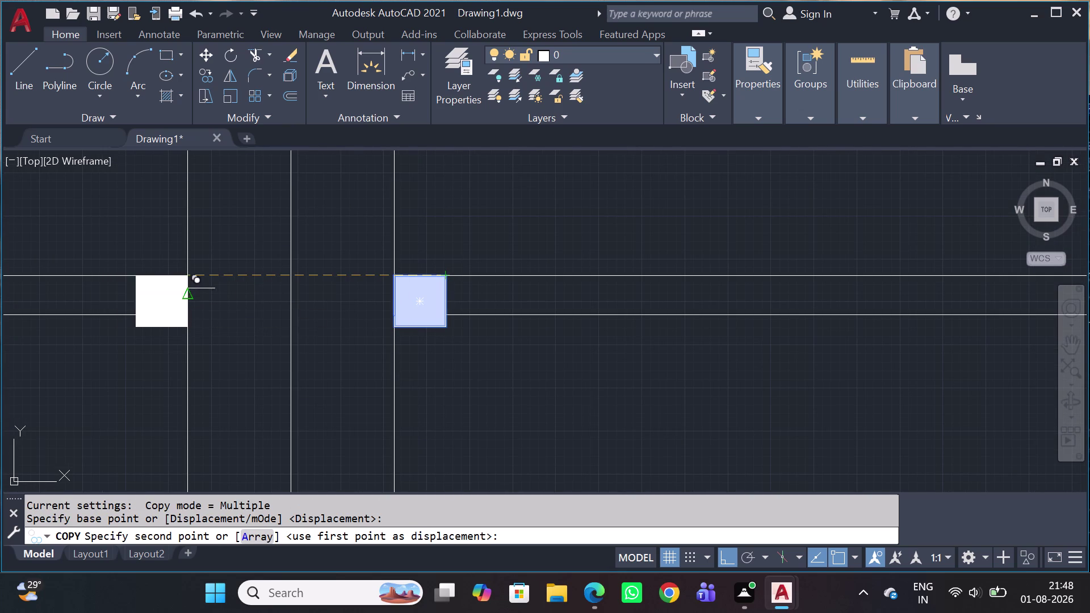
click(186, 278)
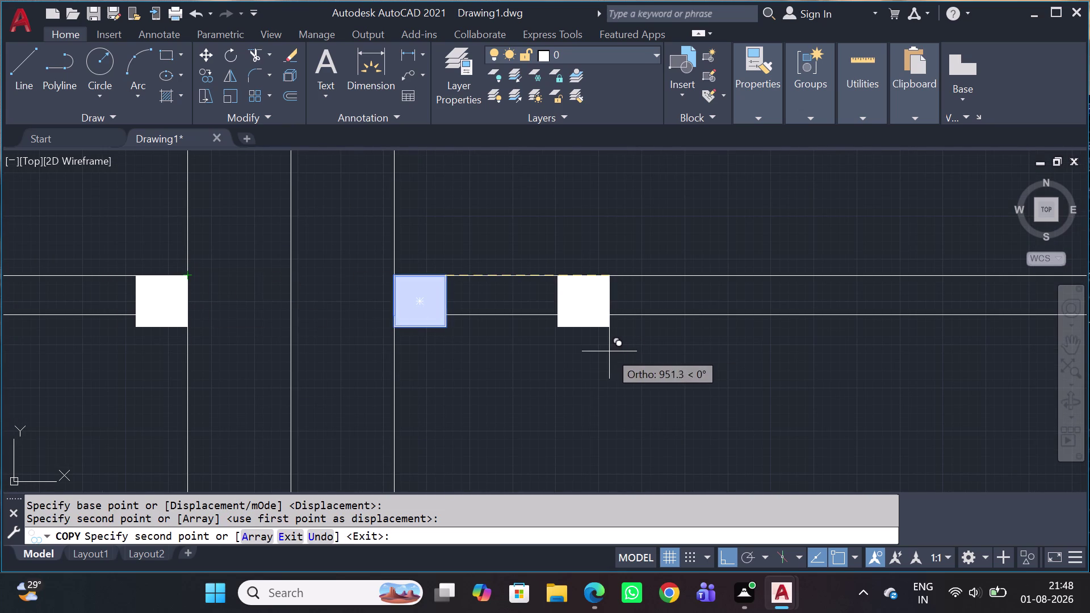
key(Escape)
Erase the three vertical guide lines and view the whole floor plan.
scroll(down, 3)
click(537, 387)
click(313, 429)
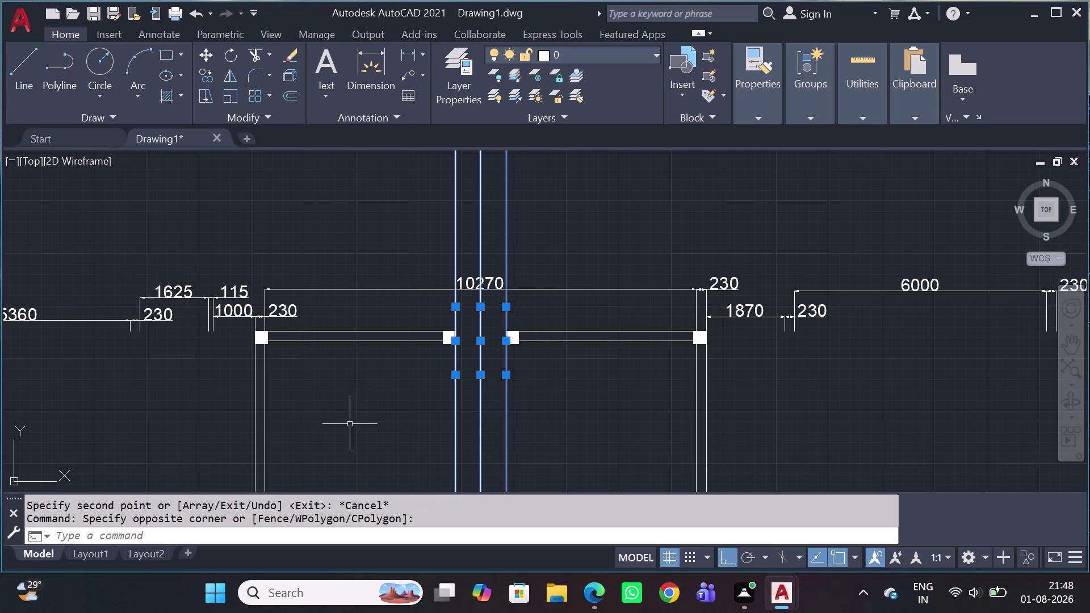
key(Delete)
scroll(down, 3)
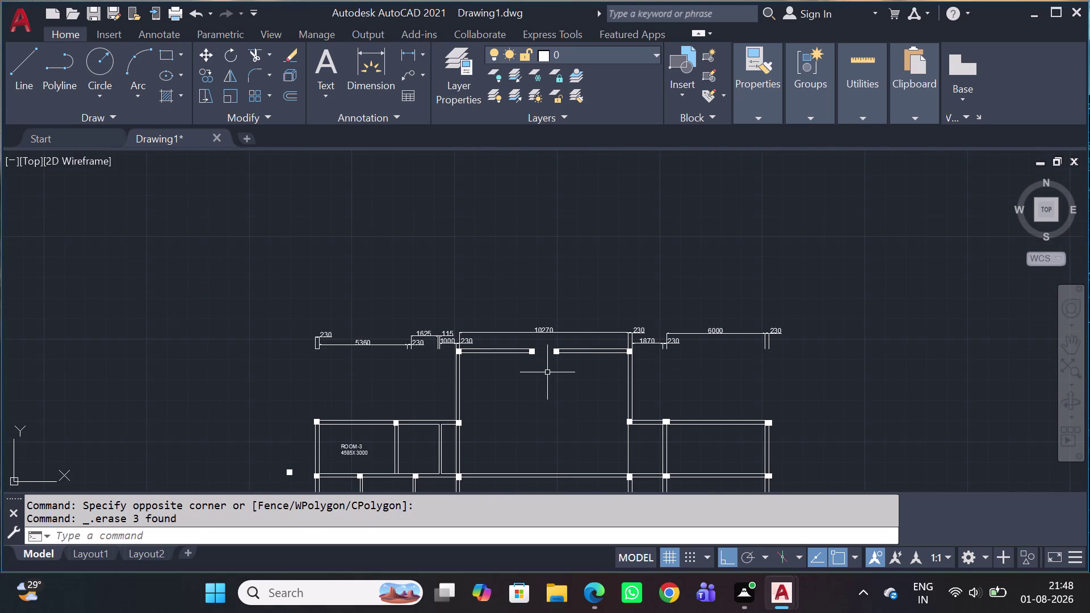
middle_drag(548, 402, 481, 240)
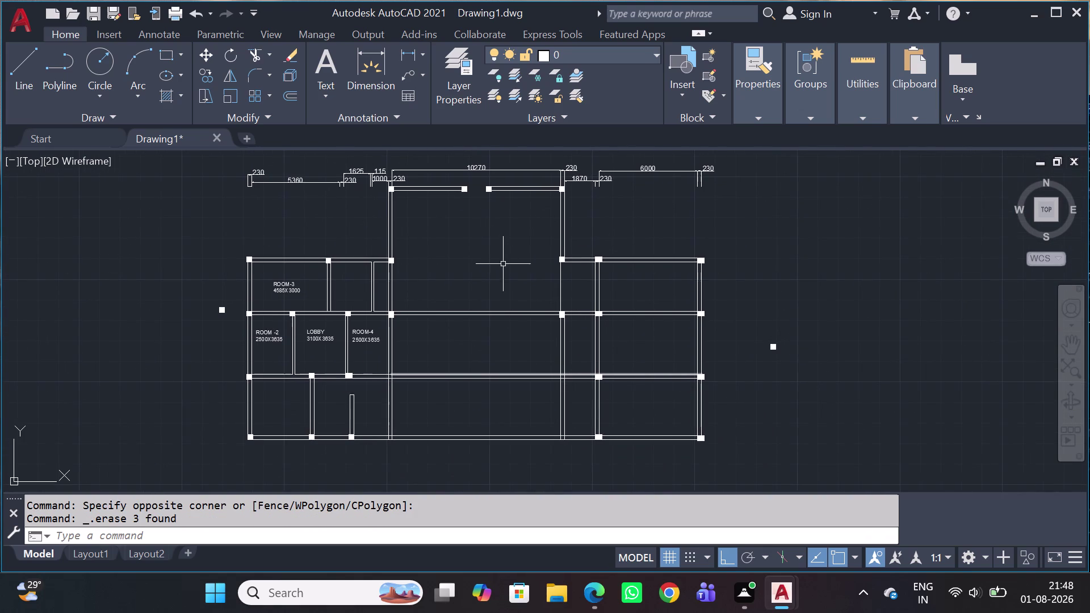